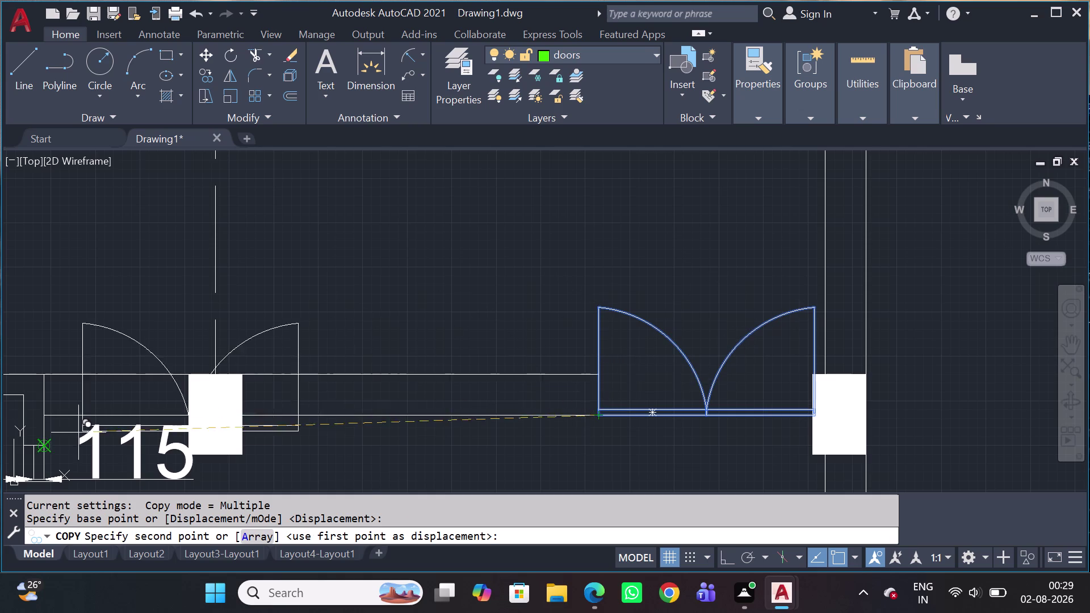
Drop a double door copy into the wall opening beside the verandah pillar, then end COPY.
scroll(down, 3)
middle_drag(19, 442, 589, 377)
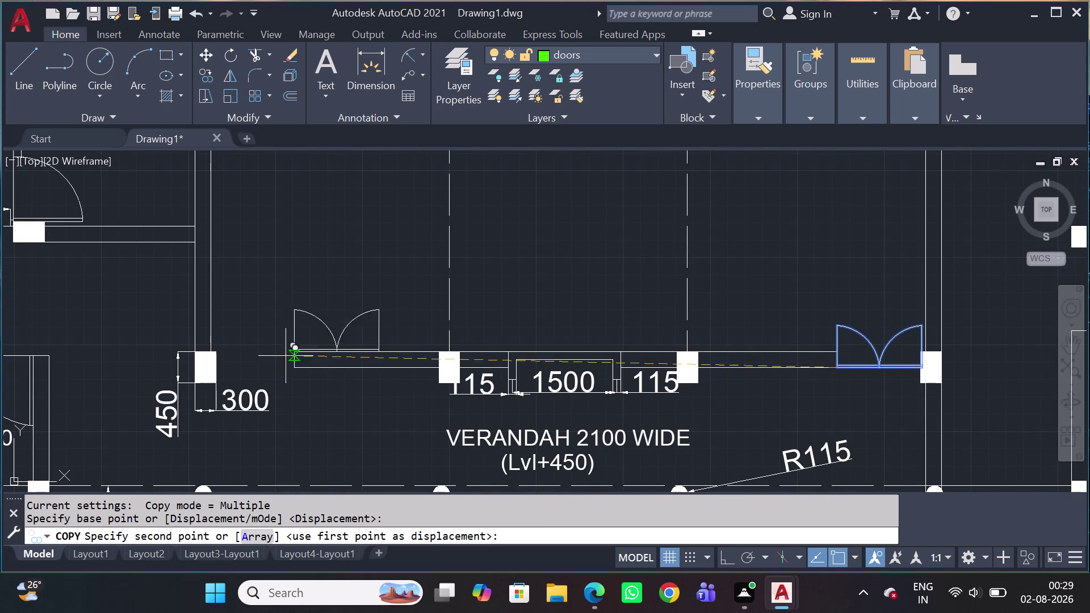
scroll(up, 3)
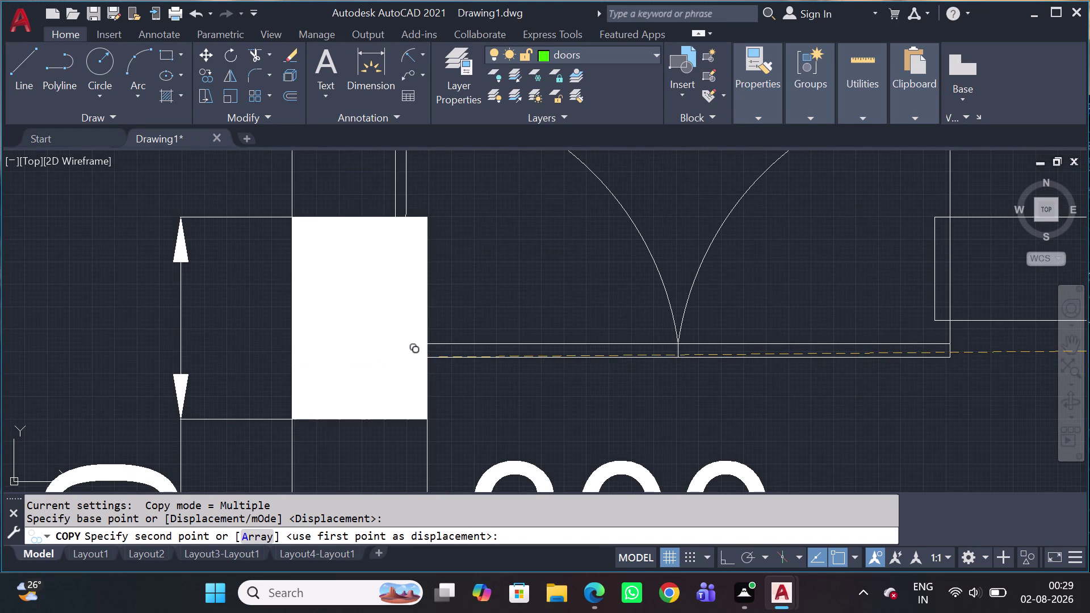
scroll(down, 3)
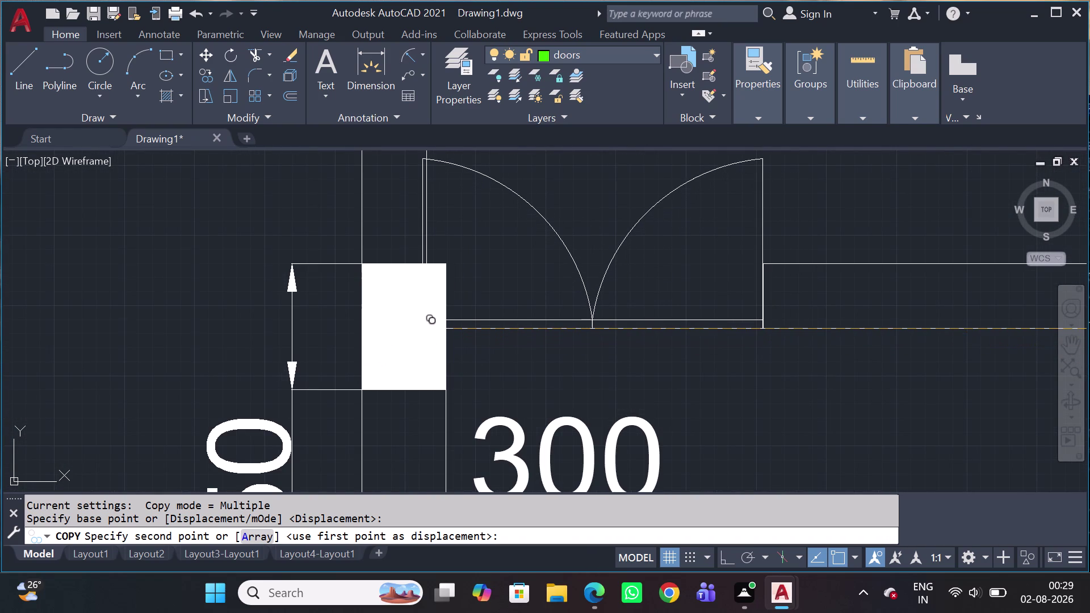
scroll(up, 3)
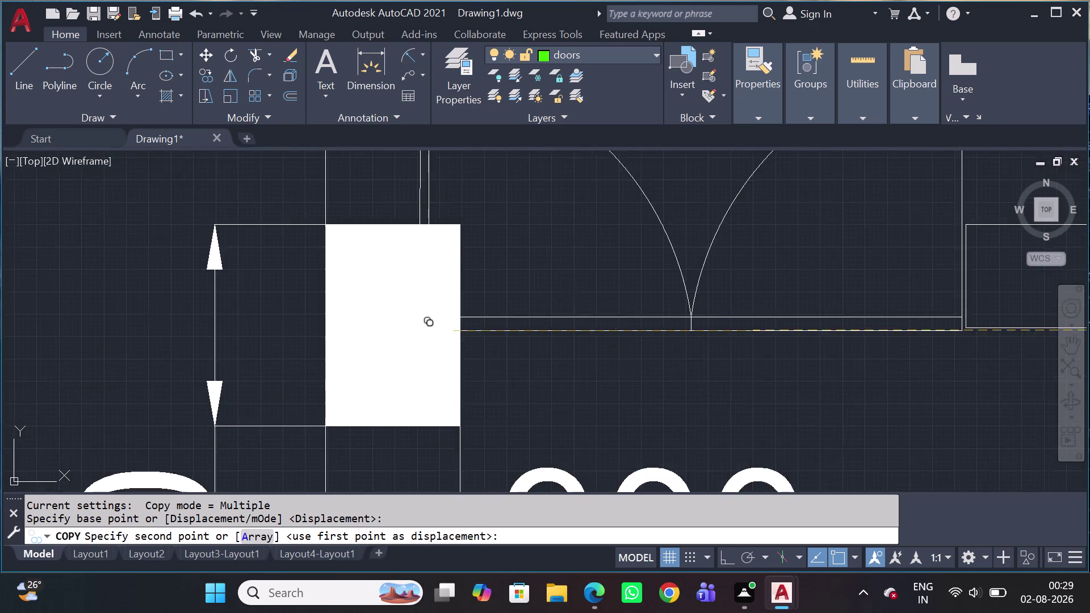
scroll(up, 3)
scroll(down, 3)
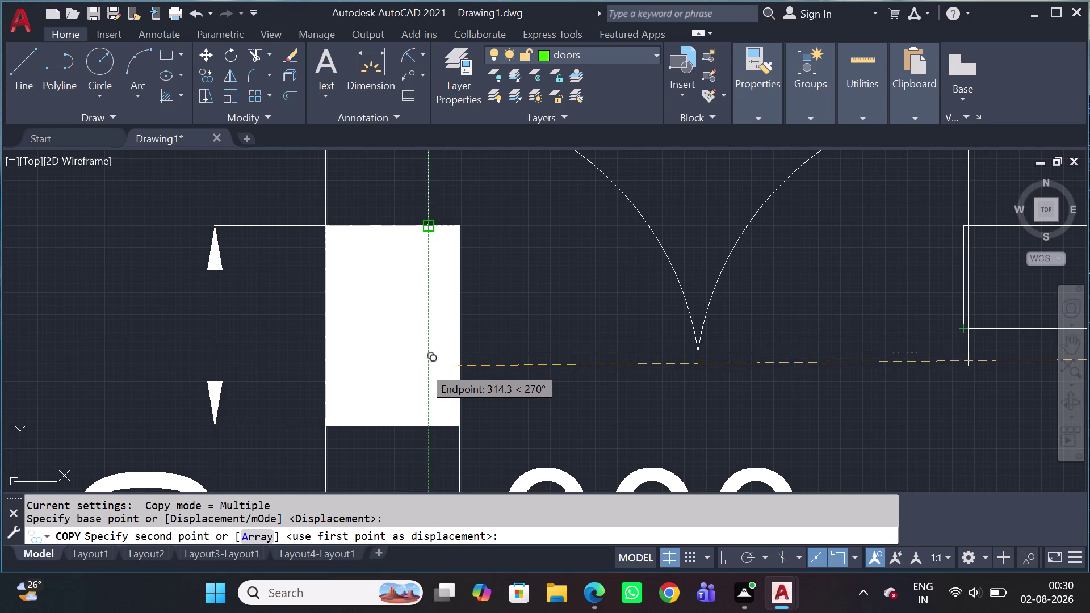
click(437, 333)
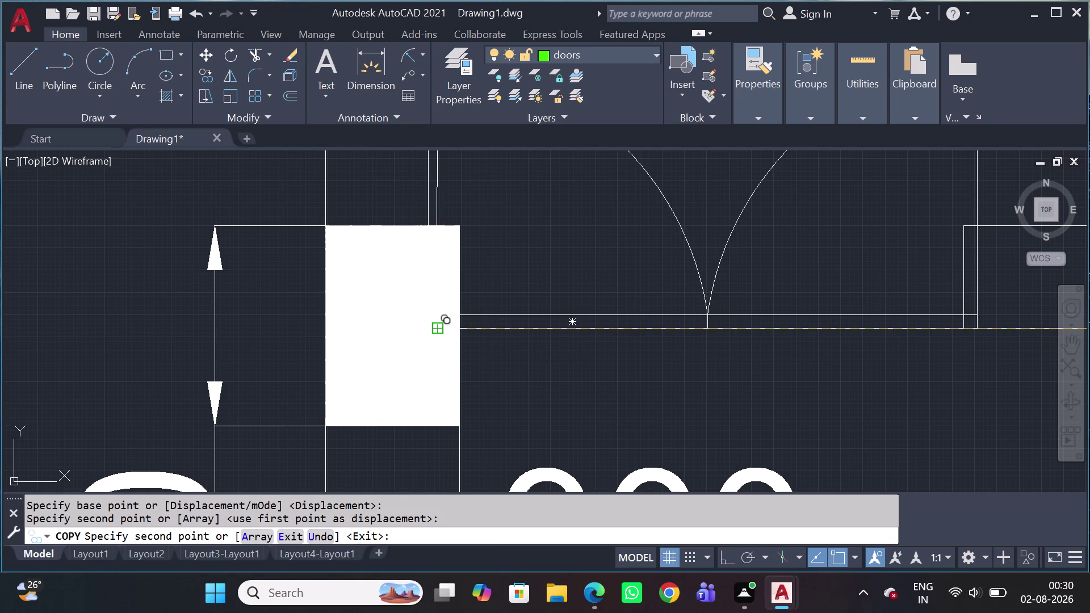
scroll(down, 3)
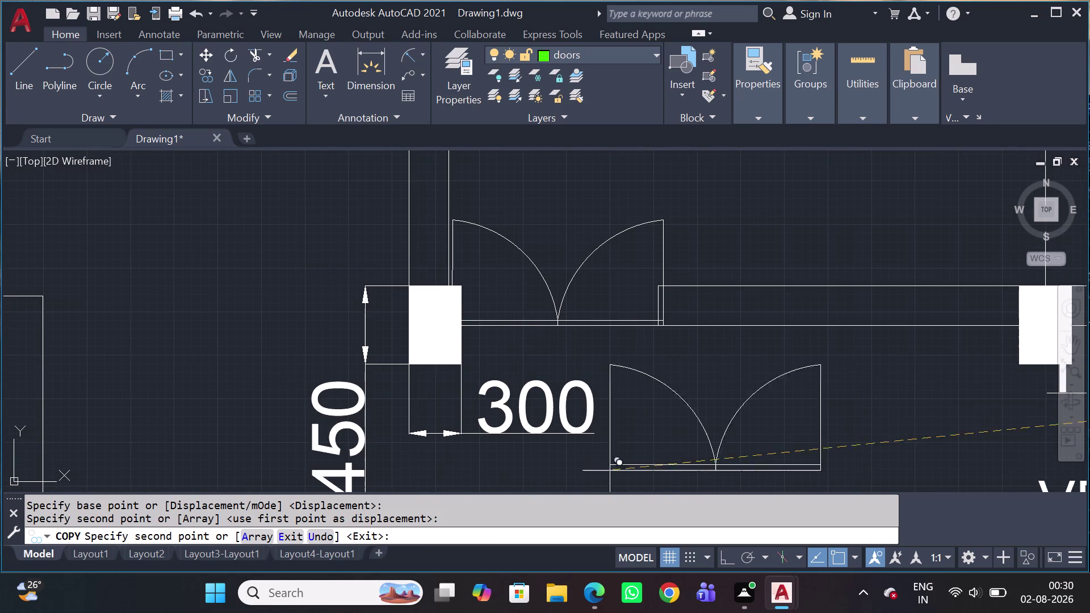
key(Escape)
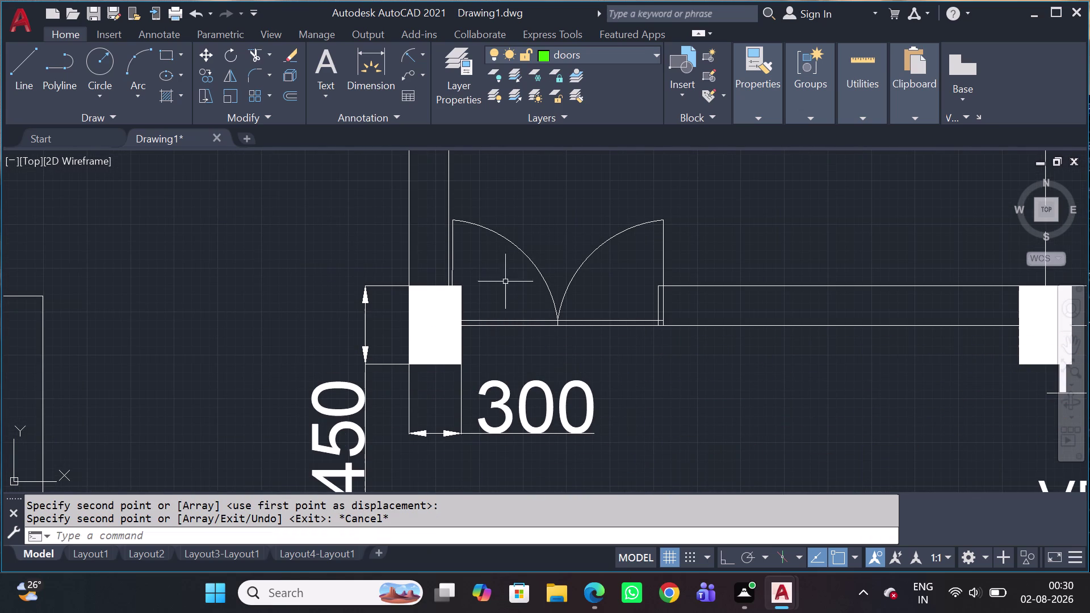
Select all lines of the copied double door with crossing windows.
click(684, 207)
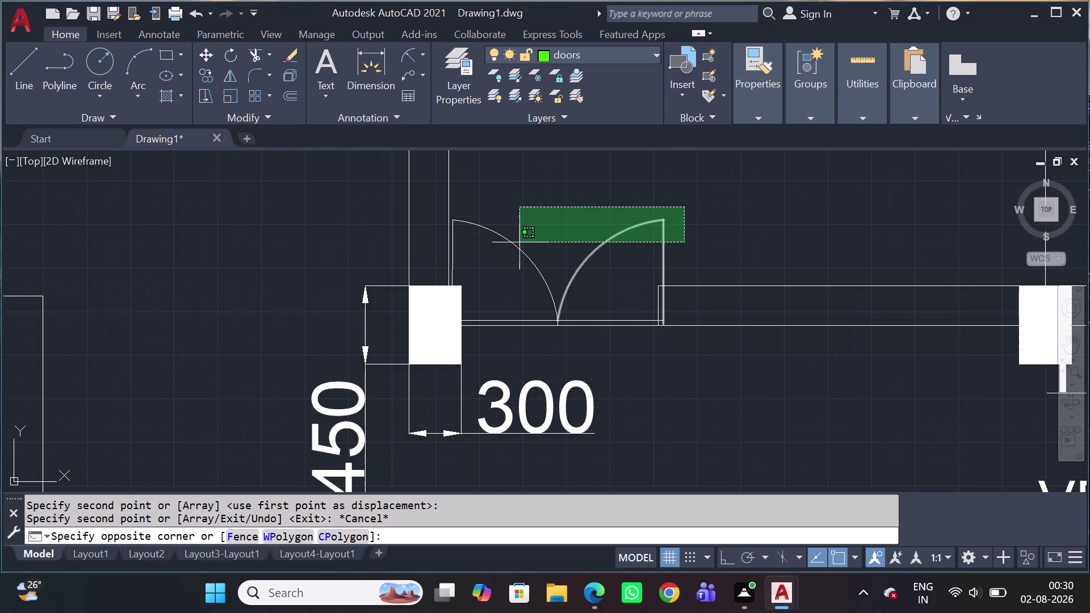
click(489, 262)
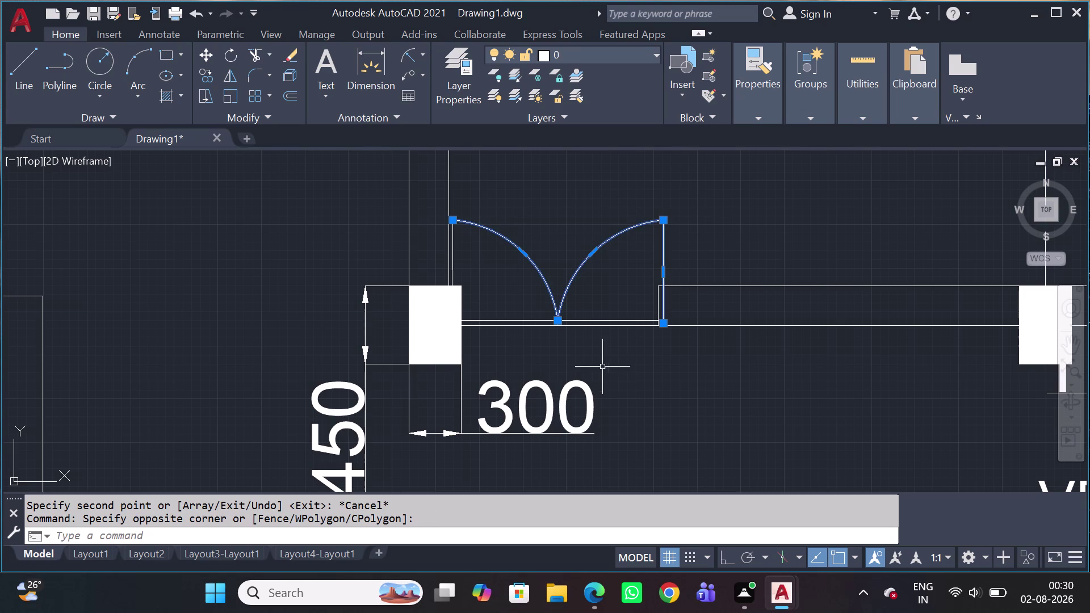
drag(594, 348, 548, 307)
scroll(up, 3)
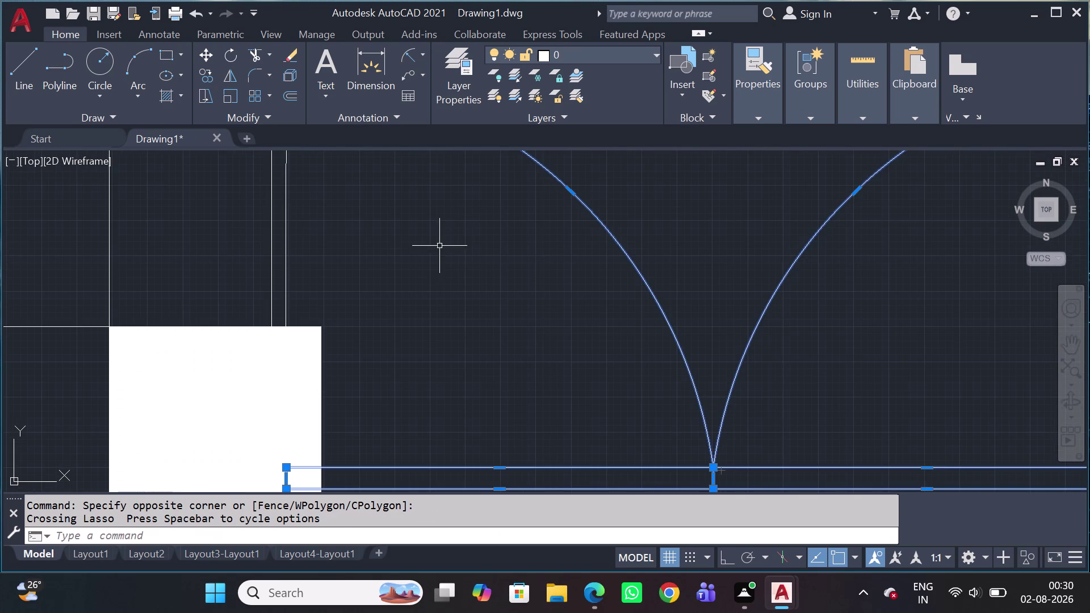
drag(425, 260, 398, 254)
click(299, 253)
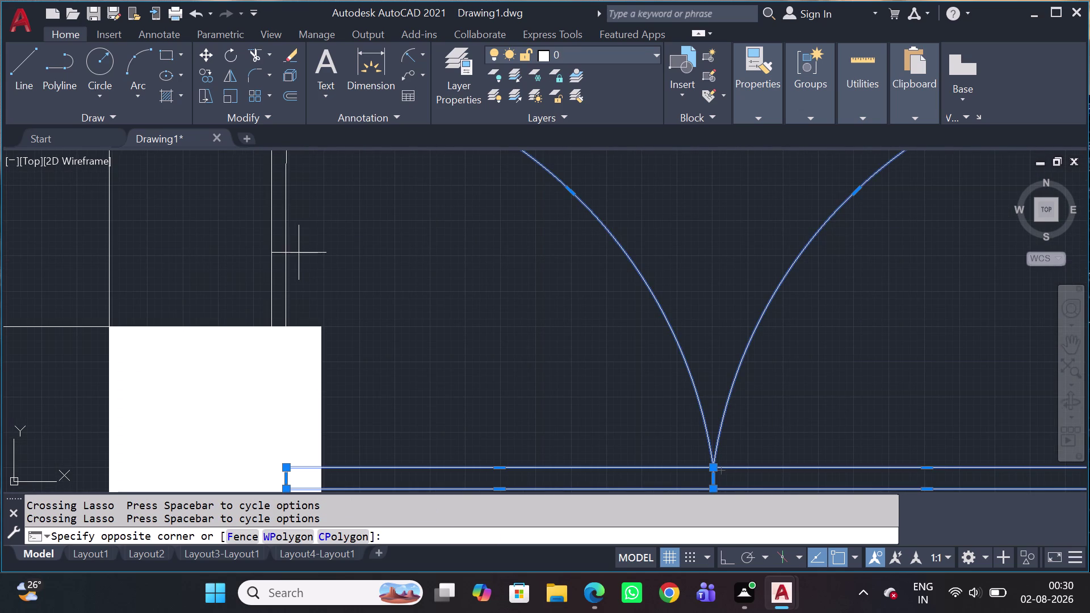
click(278, 268)
scroll(down, 3)
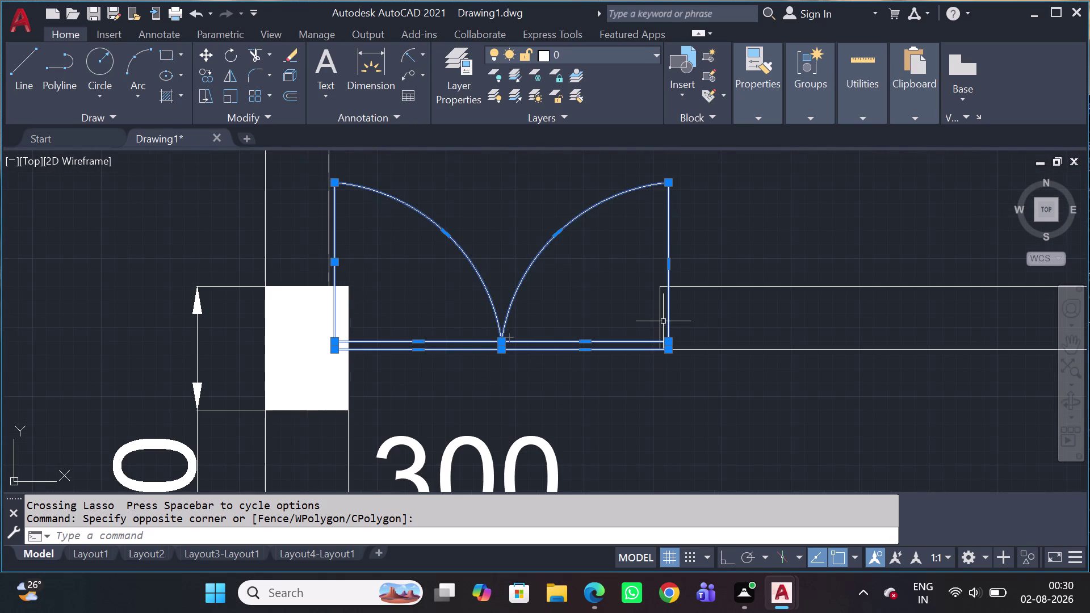
Move the door by its corner so it sits flush against the wall line.
key(m)
key(space)
scroll(up, 3)
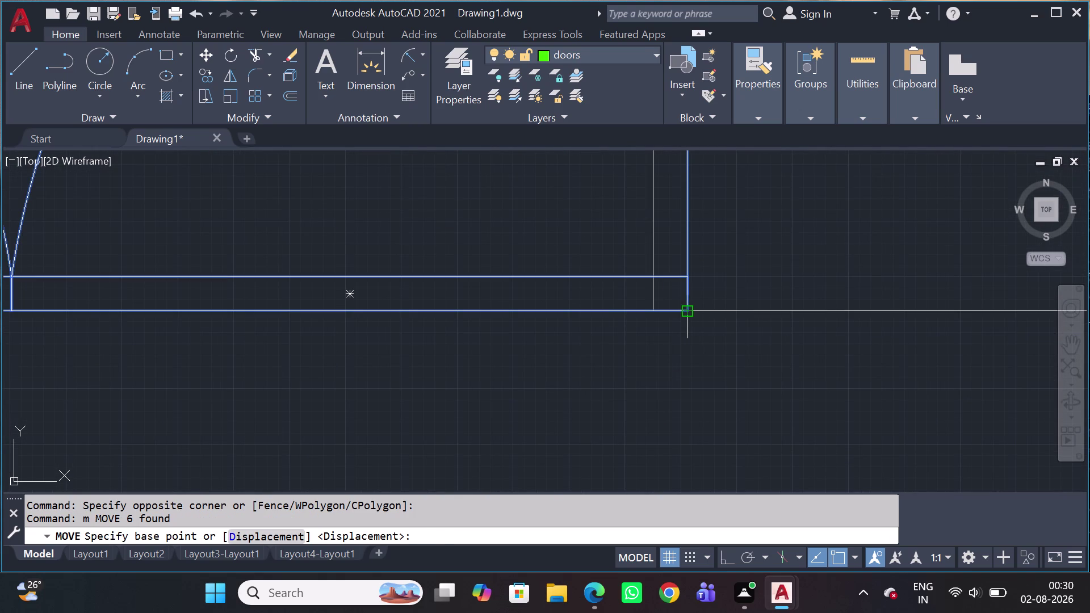
click(687, 307)
click(657, 311)
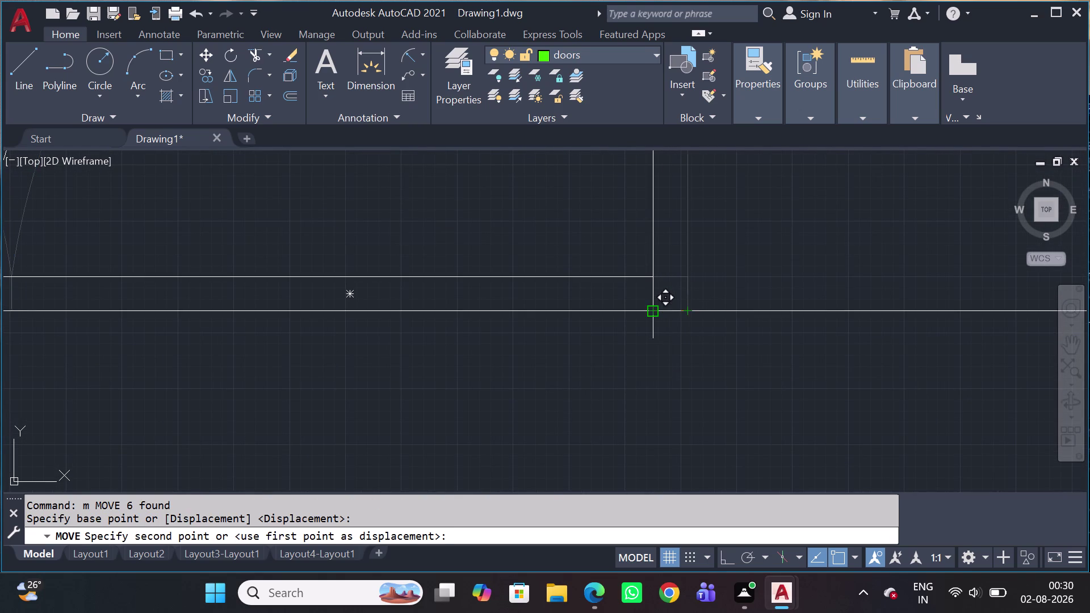
scroll(down, 3)
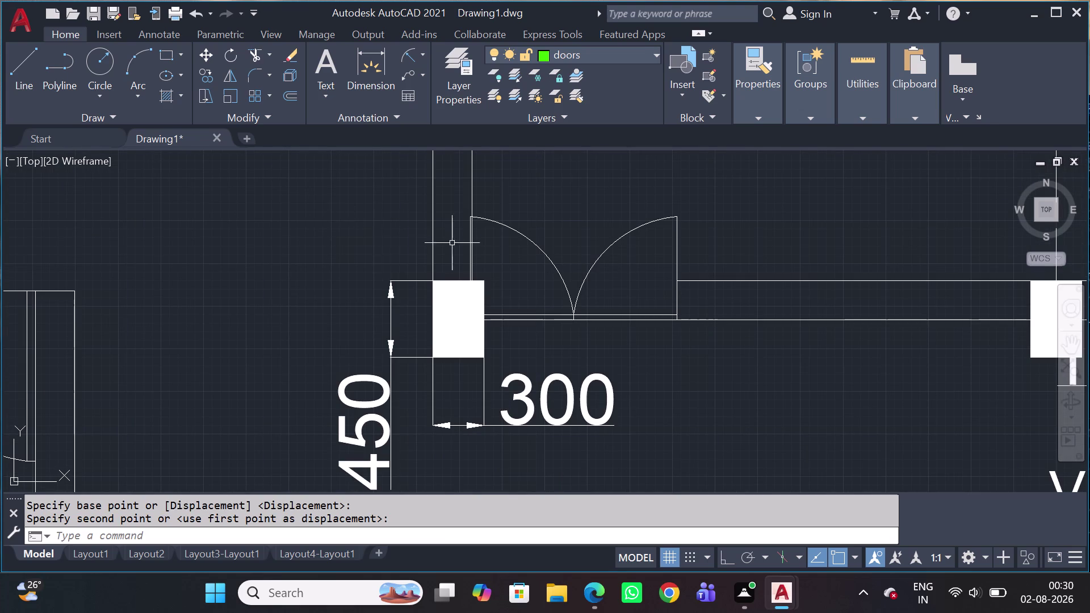
scroll(up, 3)
scroll(up, 3)
middle_click(464, 254)
scroll(down, 3)
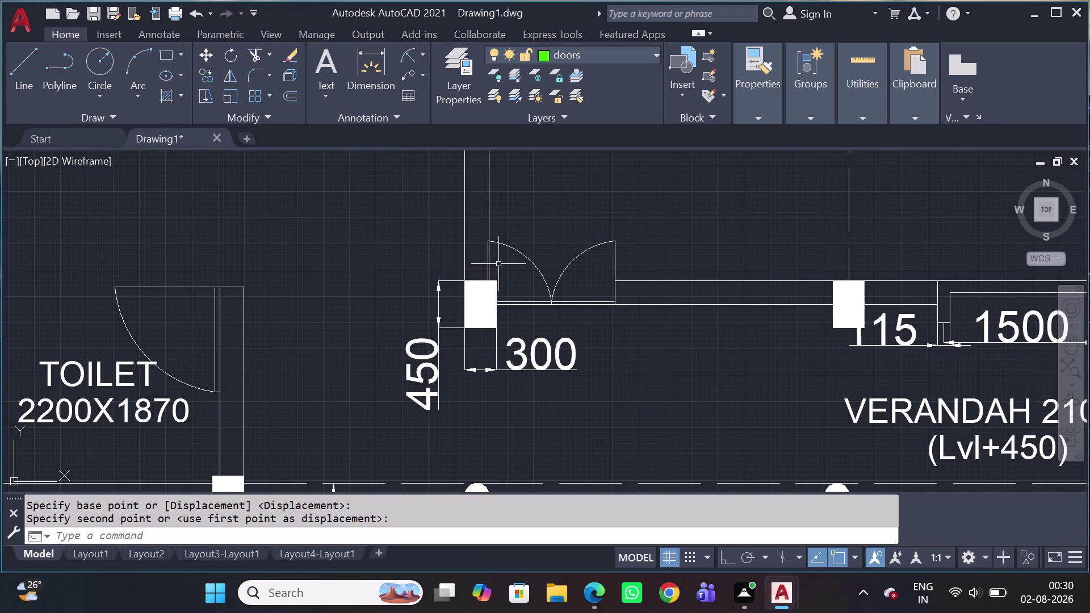
scroll(up, 3)
key(t)
key(r)
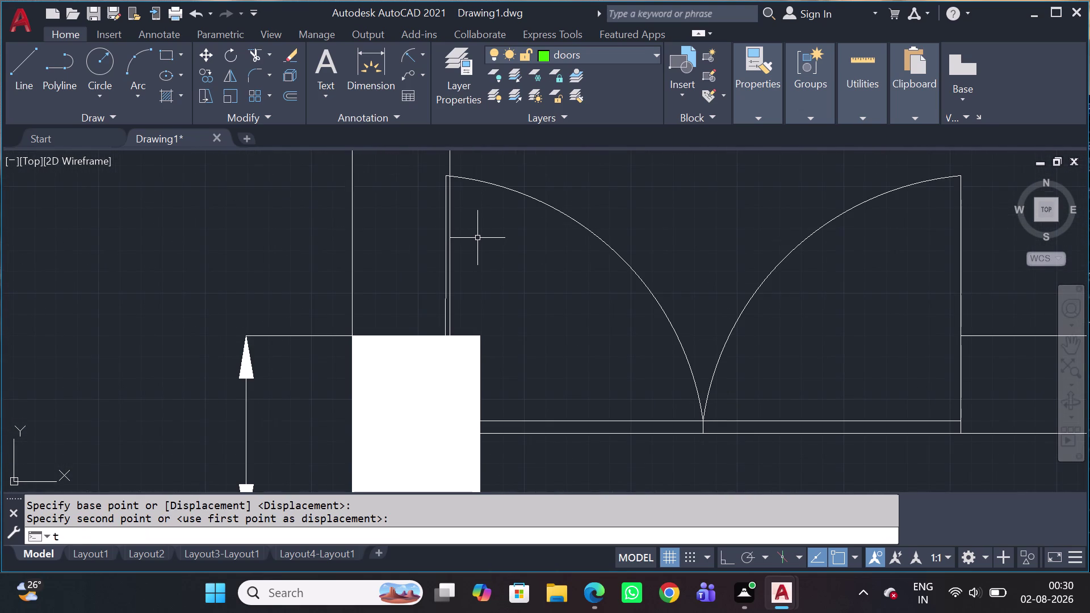
key(space)
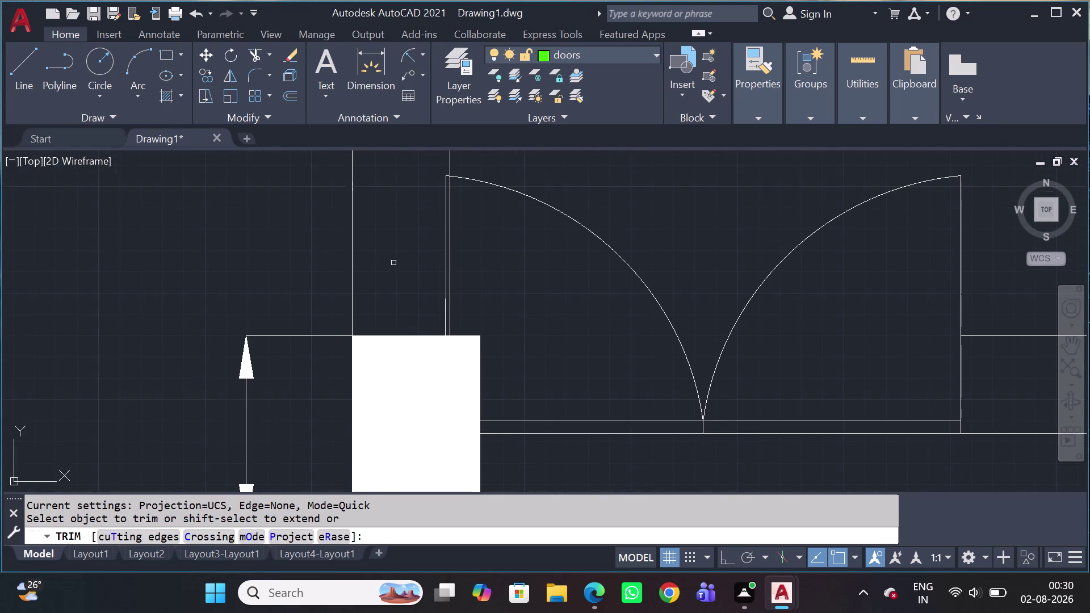
Trim away the stray wall line above the copied door, then view the whole plan.
scroll(up, 3)
click(496, 318)
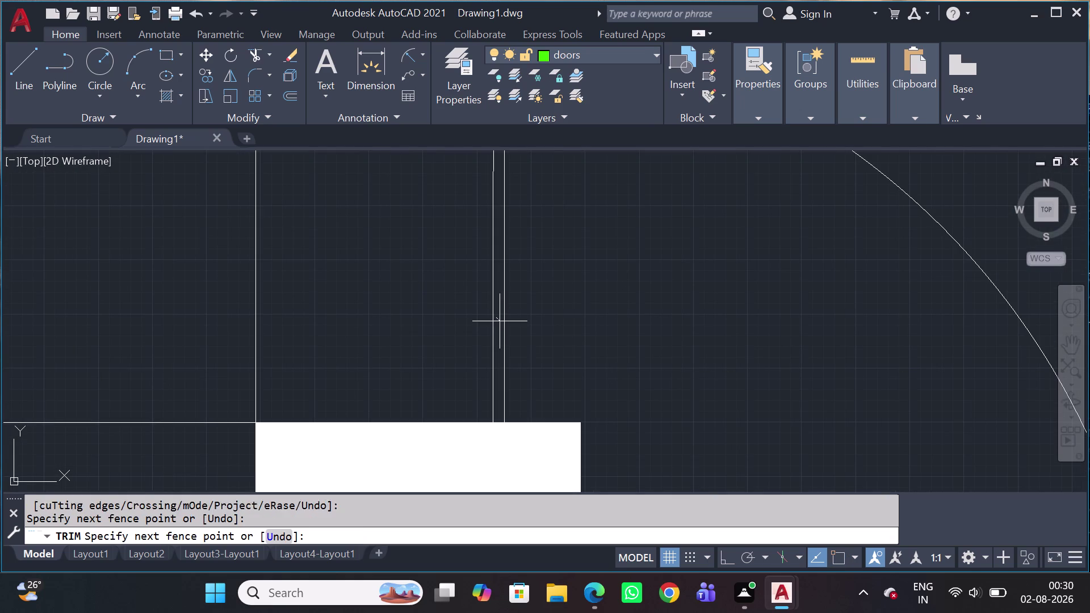
click(484, 325)
scroll(down, 3)
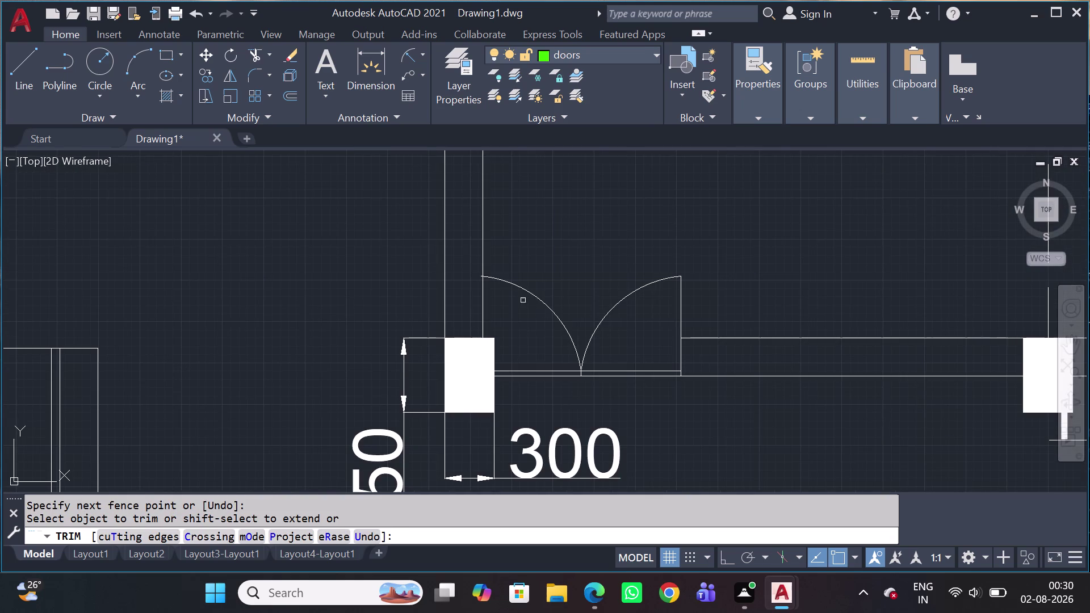
scroll(up, 3)
scroll(up, 3)
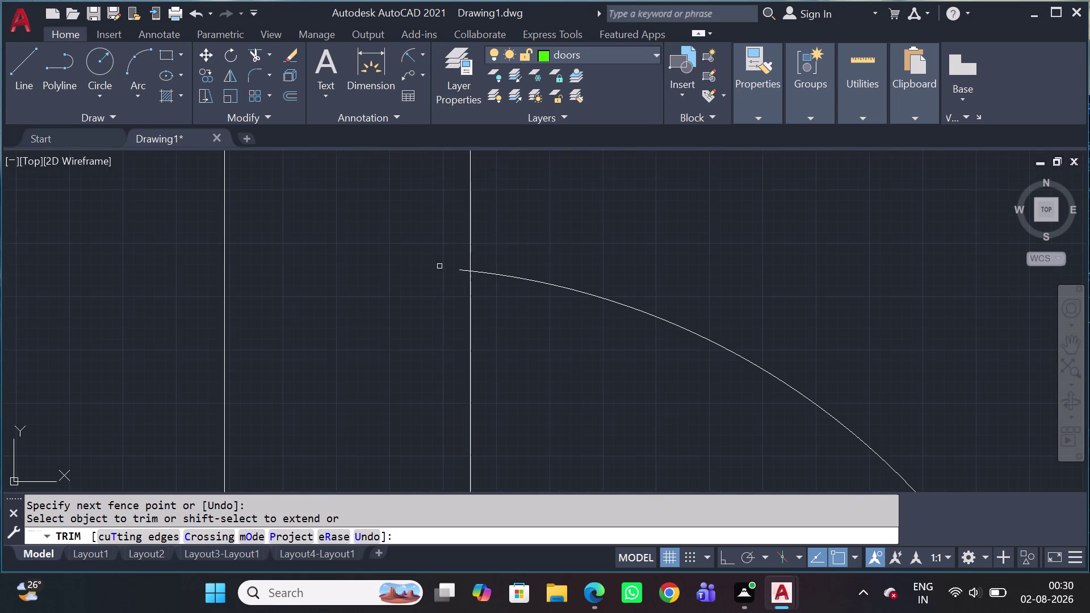
click(461, 272)
key(Escape)
scroll(down, 3)
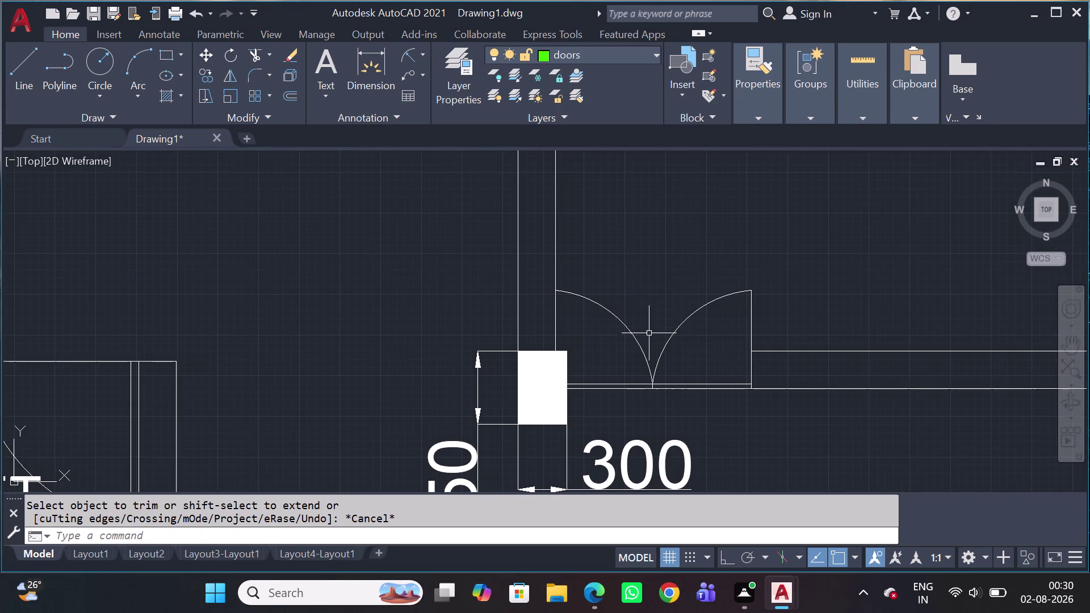
scroll(down, 3)
scroll(down, 3)
middle_drag(705, 325, 286, 378)
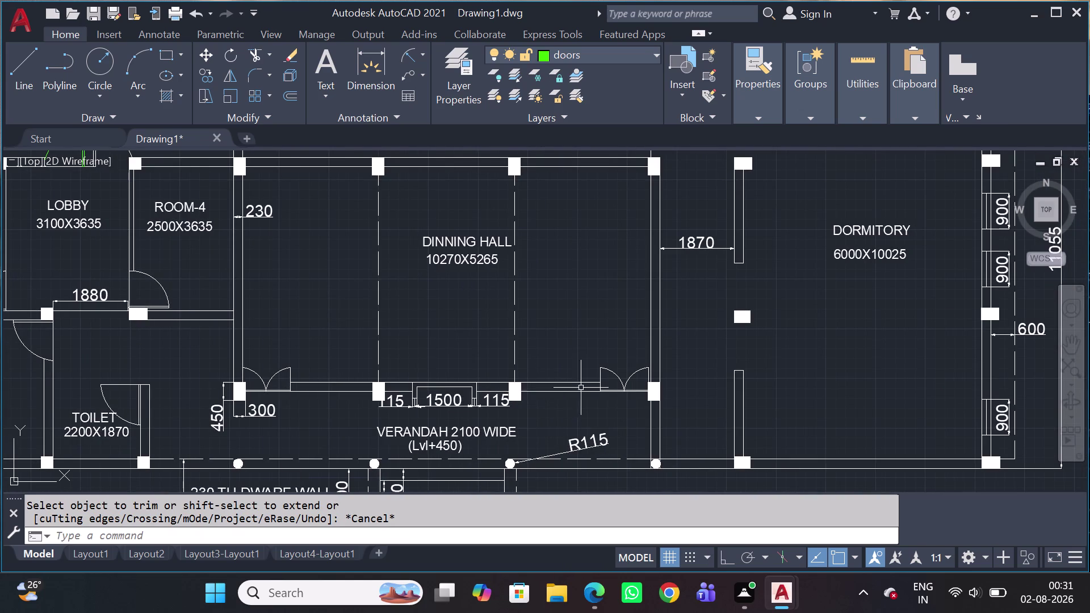
Select the double door by the dormitory wall and start copying it with CO.
scroll(down, 3)
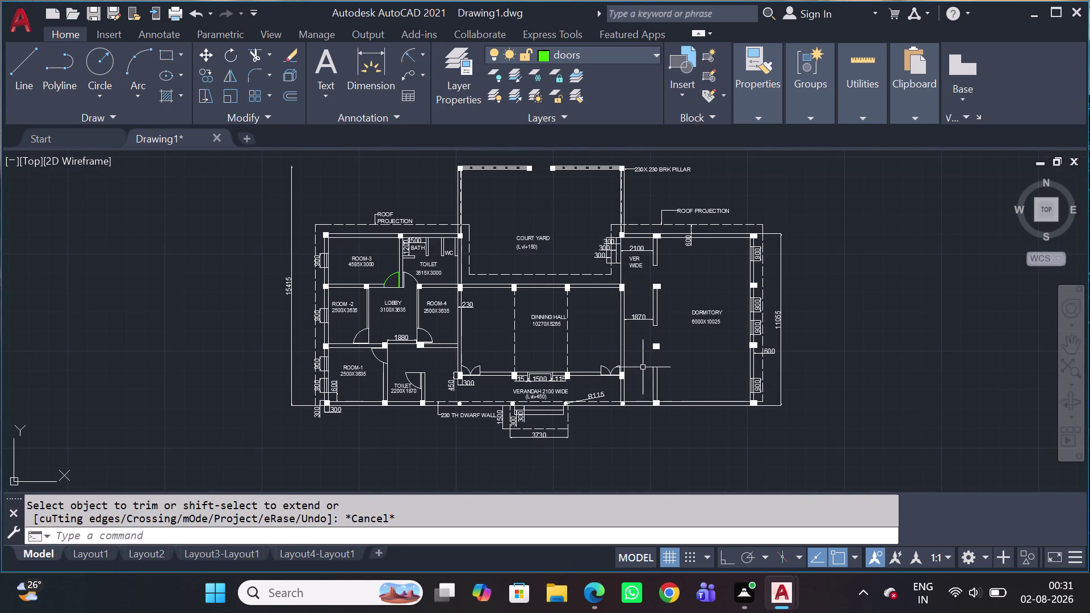
scroll(up, 3)
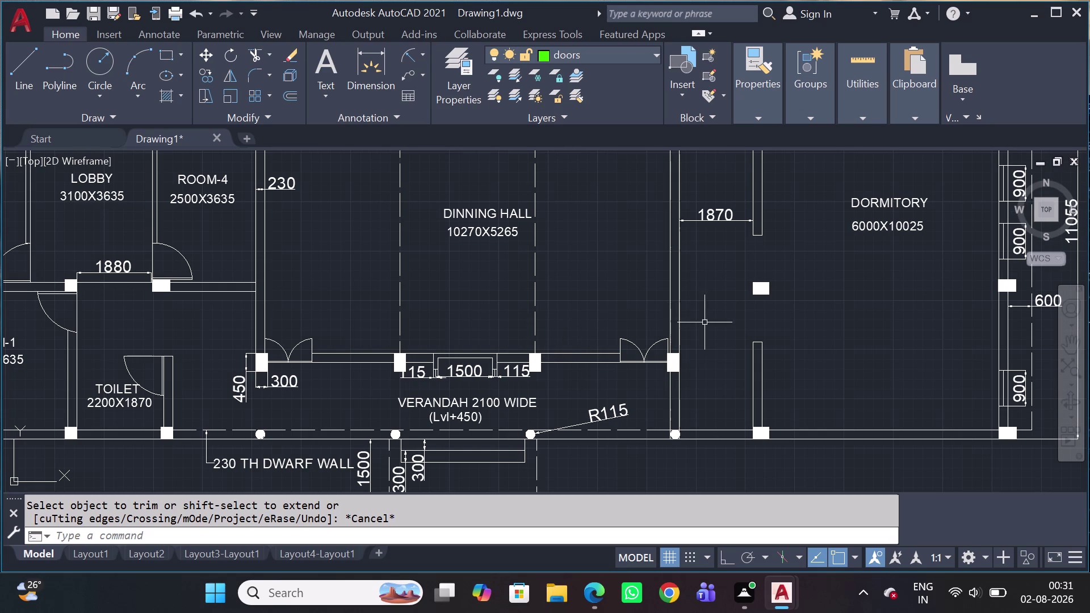
click(611, 323)
click(672, 396)
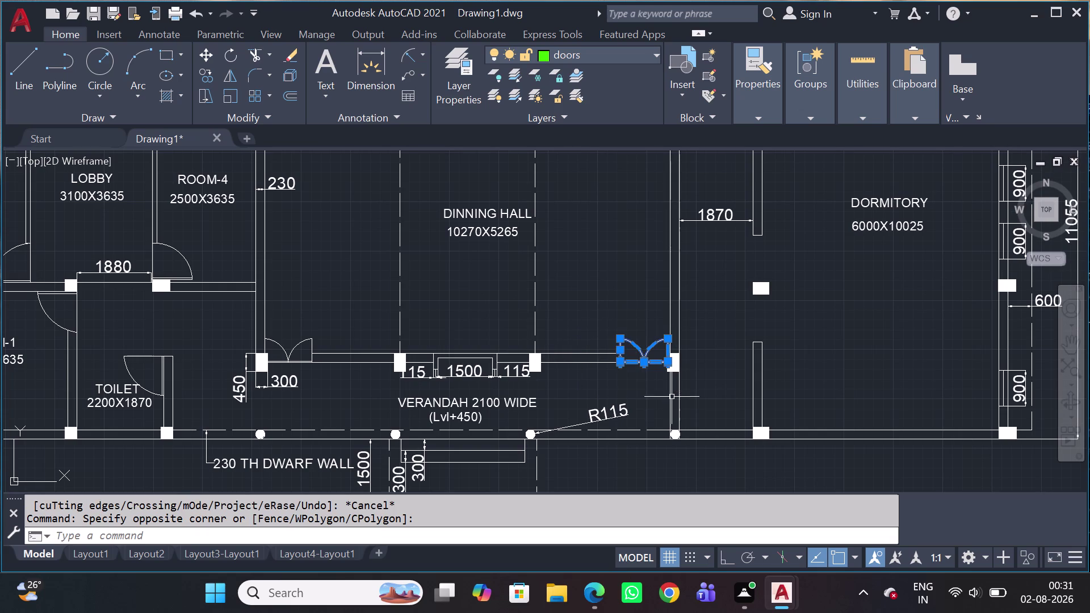
scroll(up, 3)
key(c)
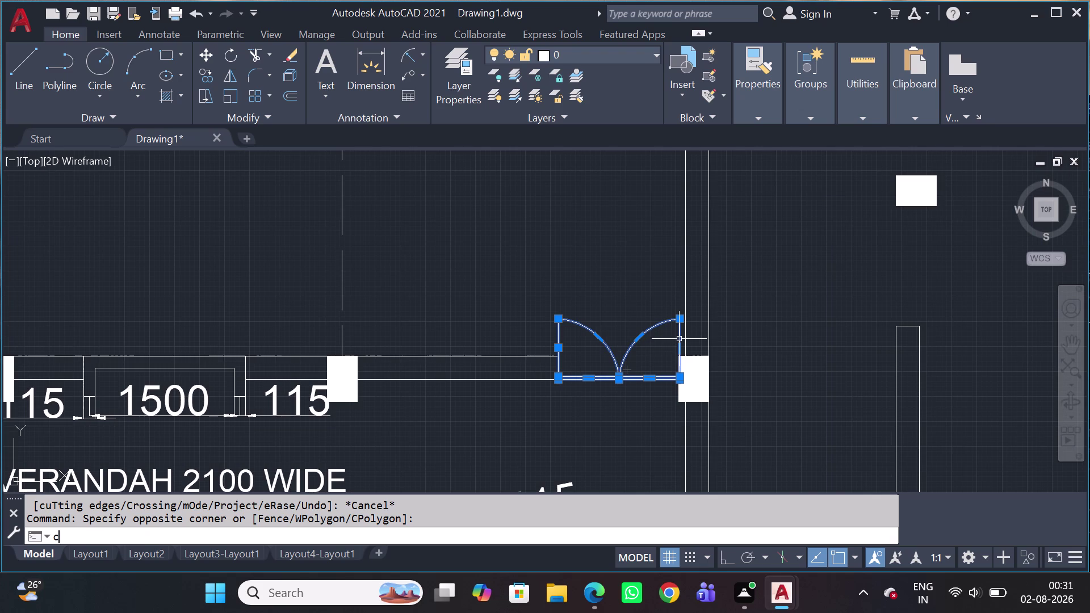
key(o)
key(space)
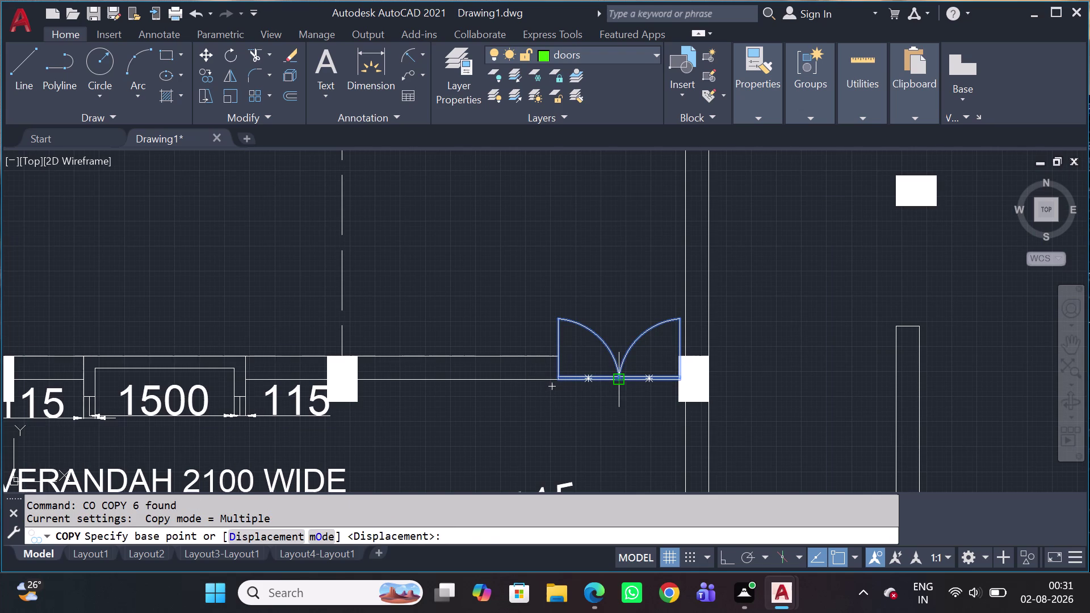
From its bottom midpoint, place two door copies, one beside the VER WIDE opening.
click(621, 382)
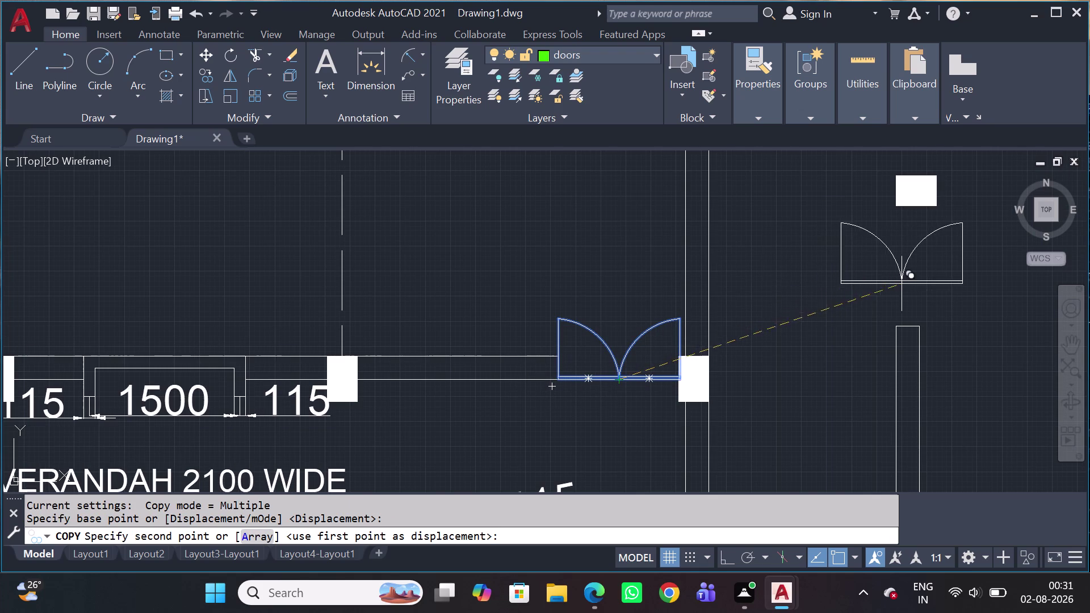
click(908, 288)
middle_drag(896, 255, 919, 469)
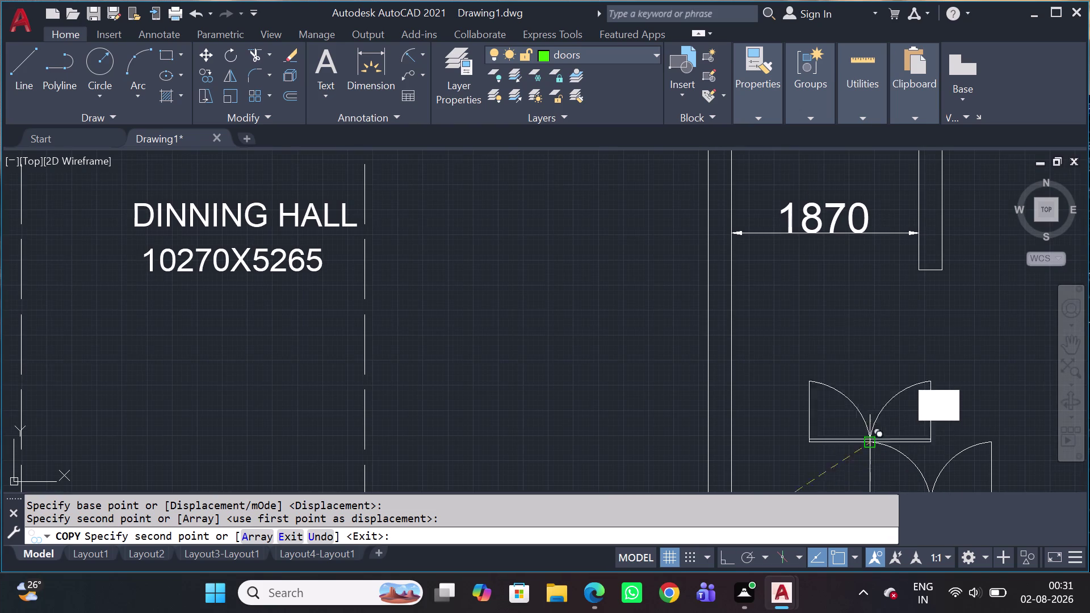
click(938, 338)
scroll(down, 3)
middle_drag(930, 281, 937, 297)
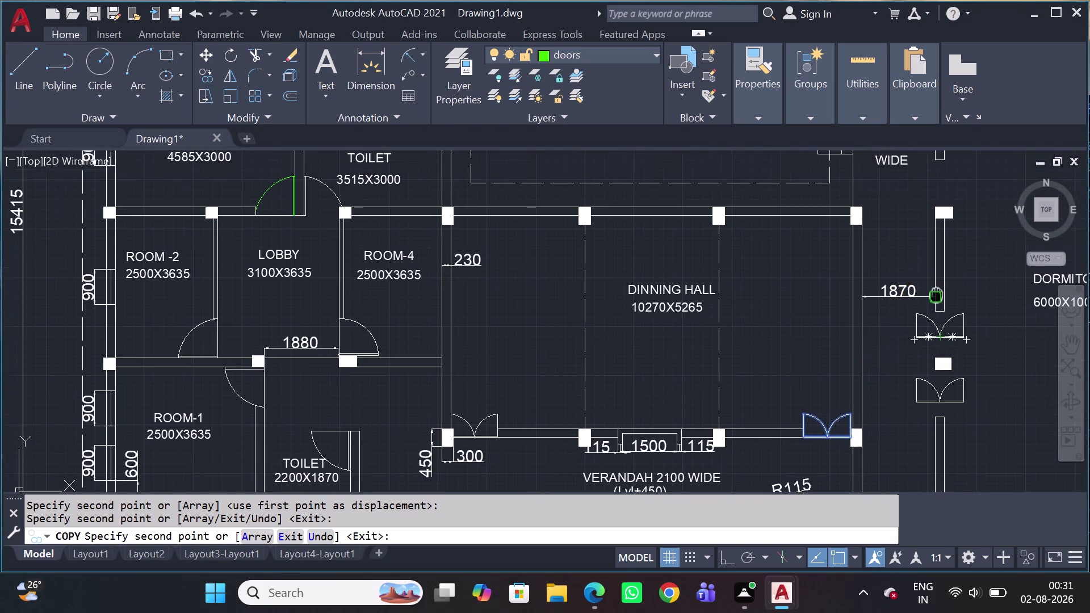
middle_drag(938, 297, 836, 434)
click(849, 331)
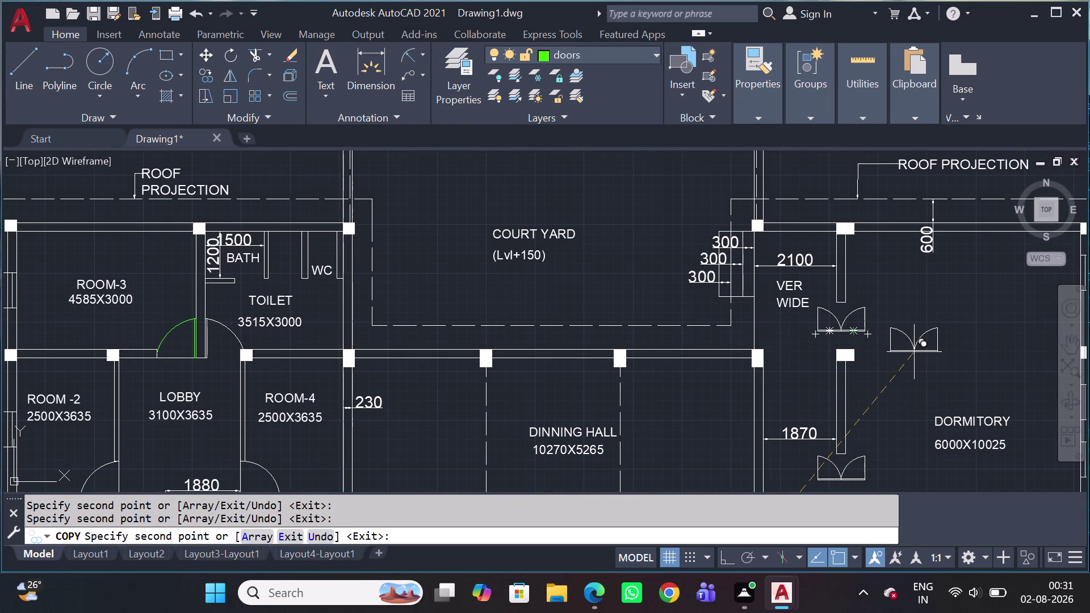
key(Escape)
scroll(up, 3)
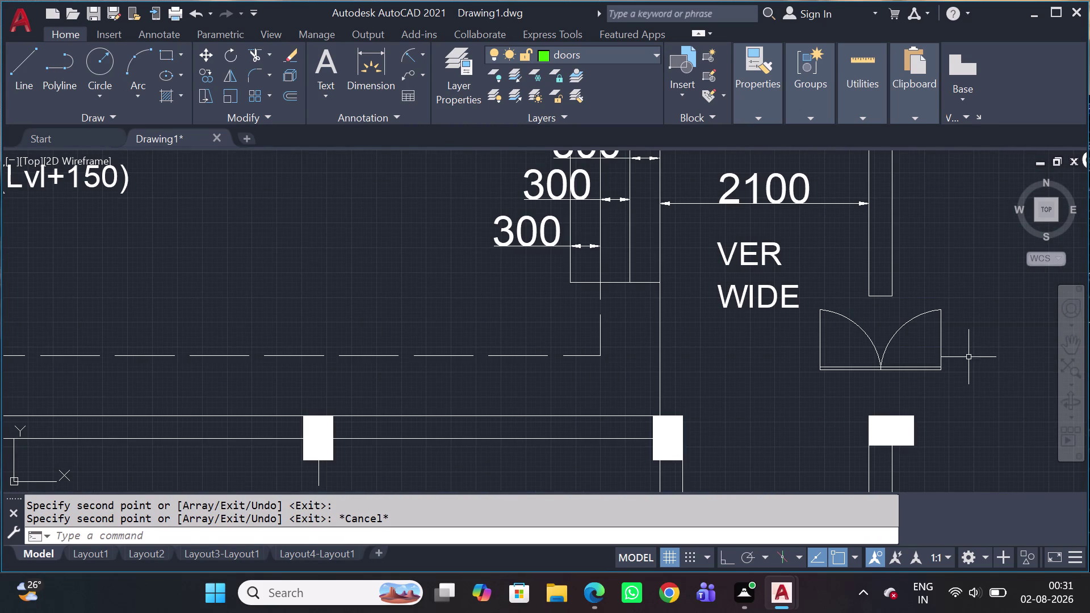
Rotate the copied door 270° about its centre so it stands upright.
click(969, 358)
click(800, 369)
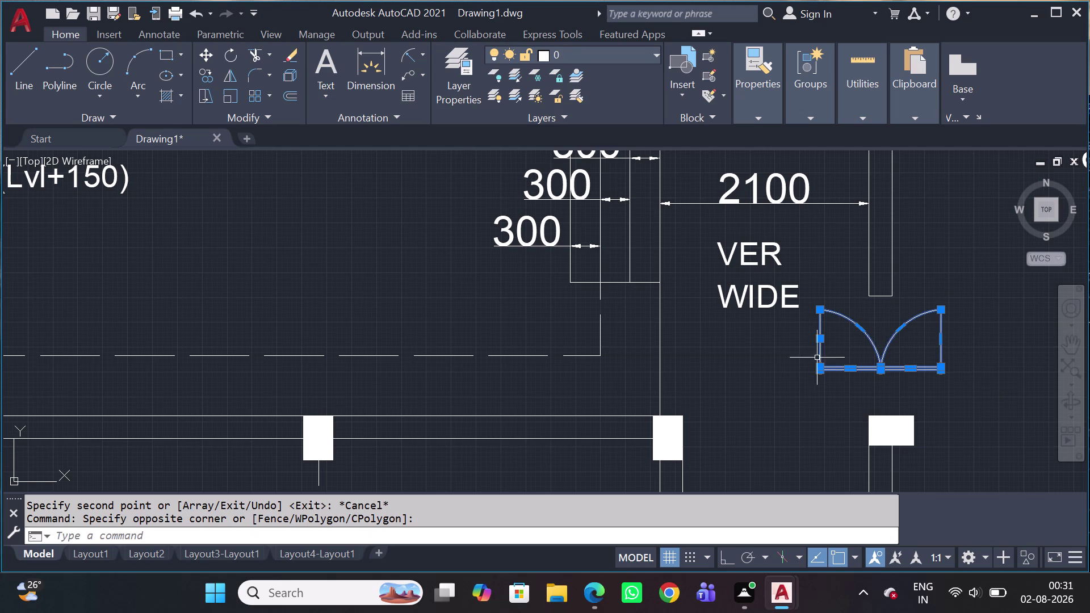
key(r)
text(o)
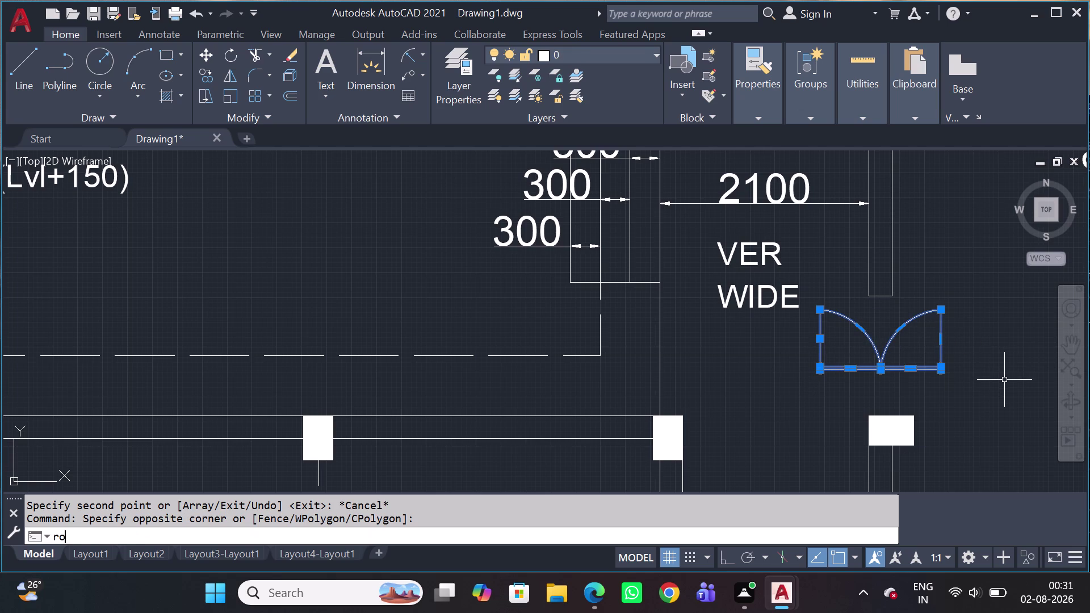
key(space)
click(880, 369)
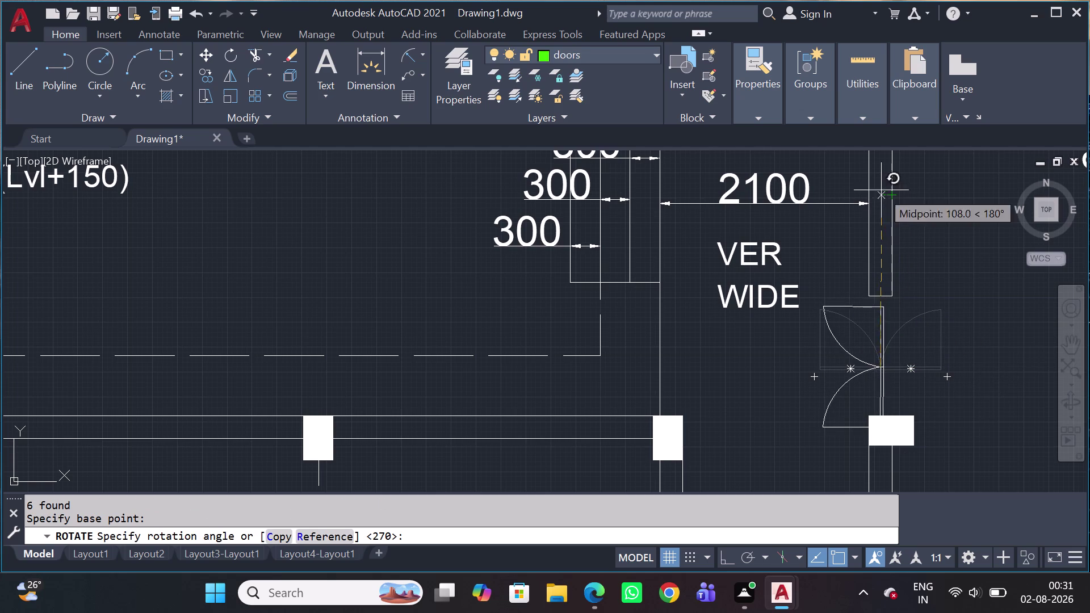
click(881, 169)
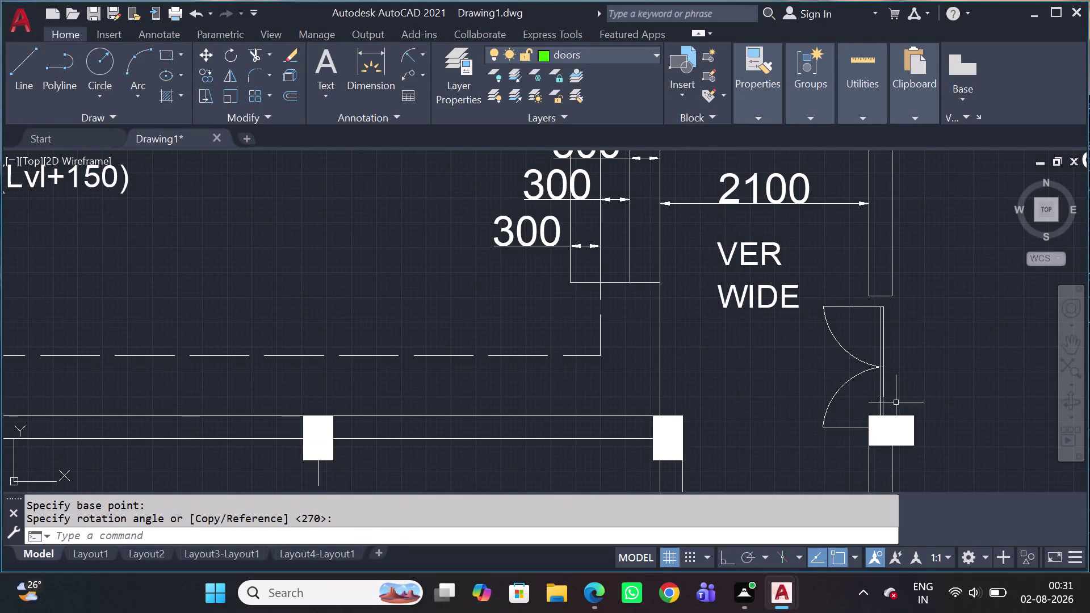
Move the rotated door so its corner meets the column corner.
click(894, 395)
click(861, 343)
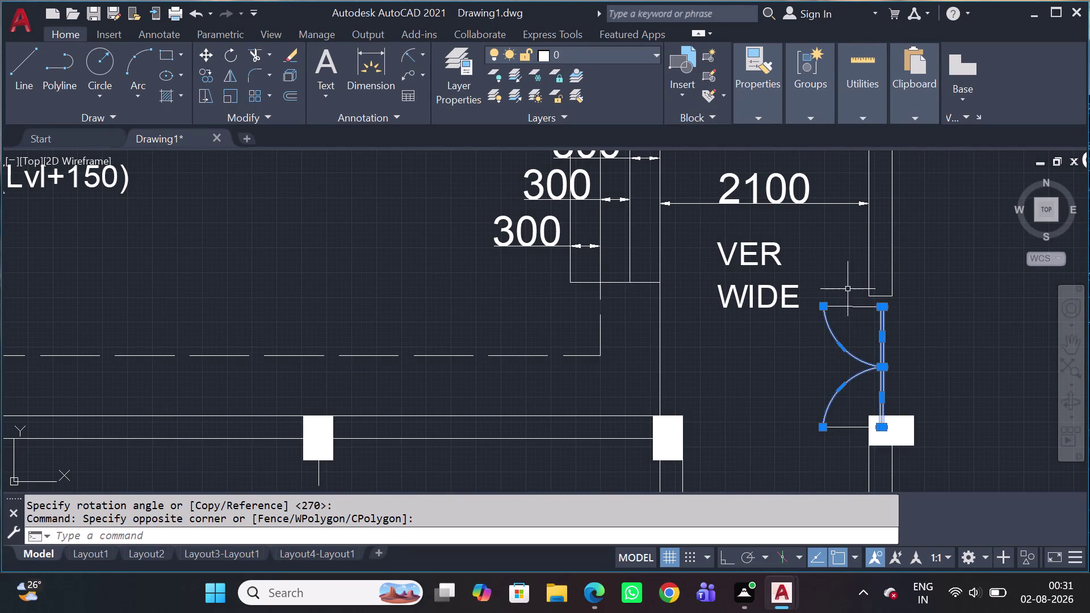
click(847, 289)
click(814, 468)
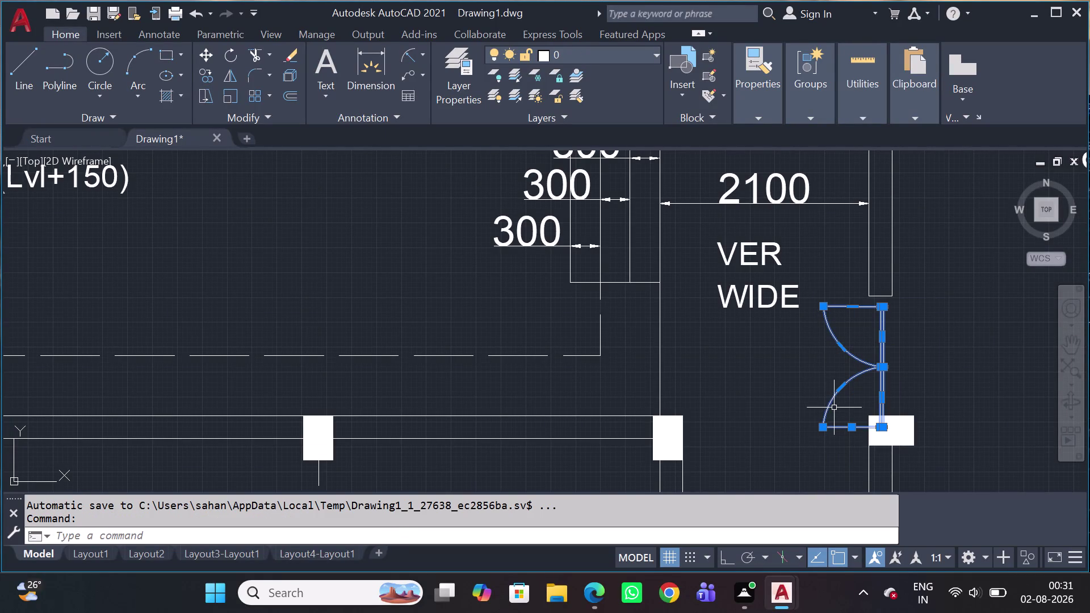
key(m)
key(space)
scroll(up, 3)
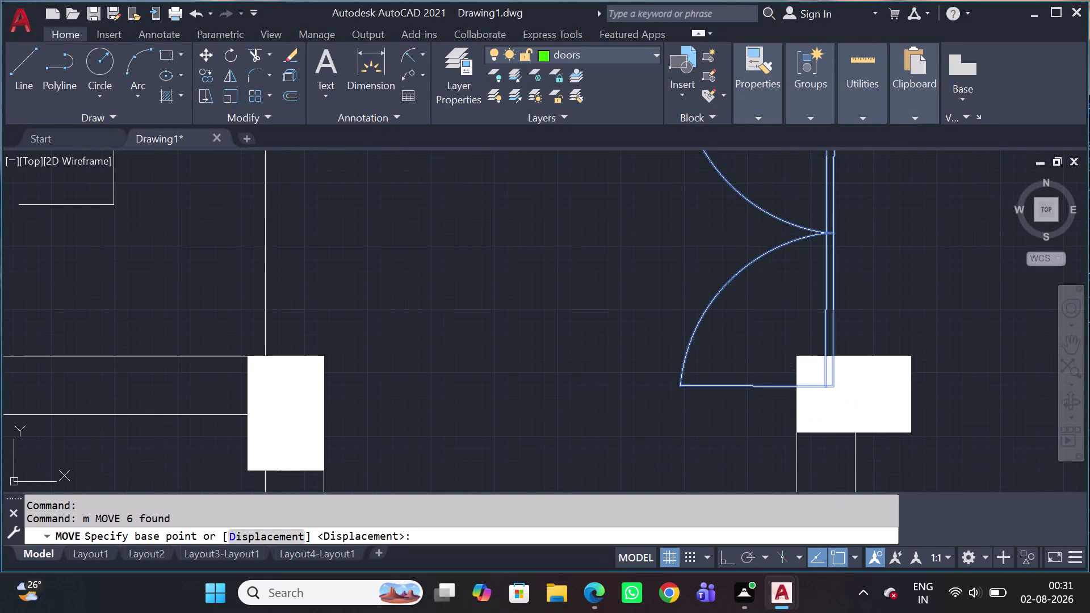
scroll(up, 3)
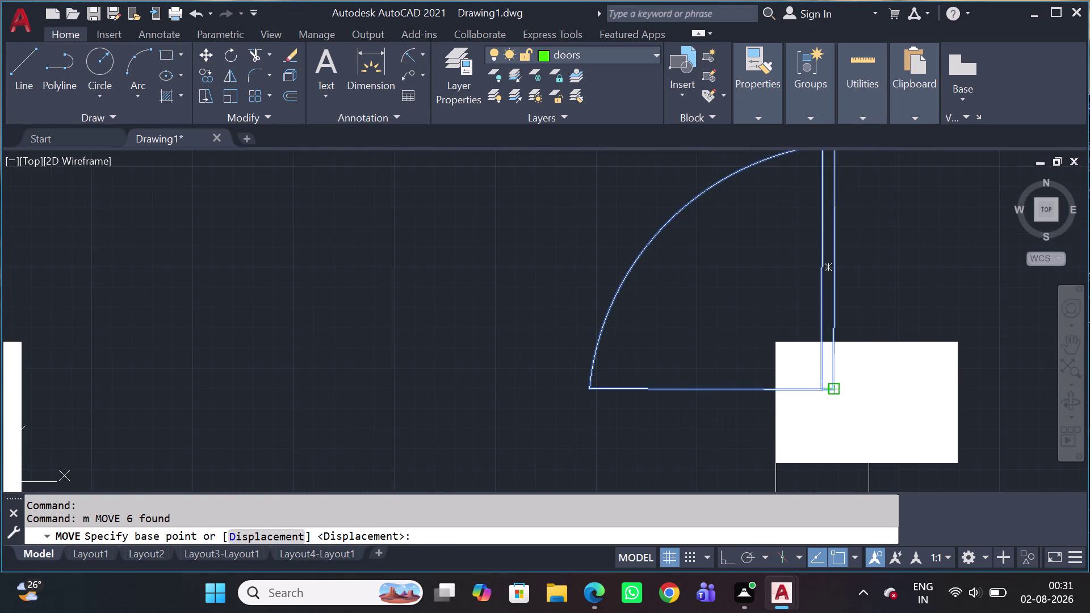
click(834, 385)
click(955, 347)
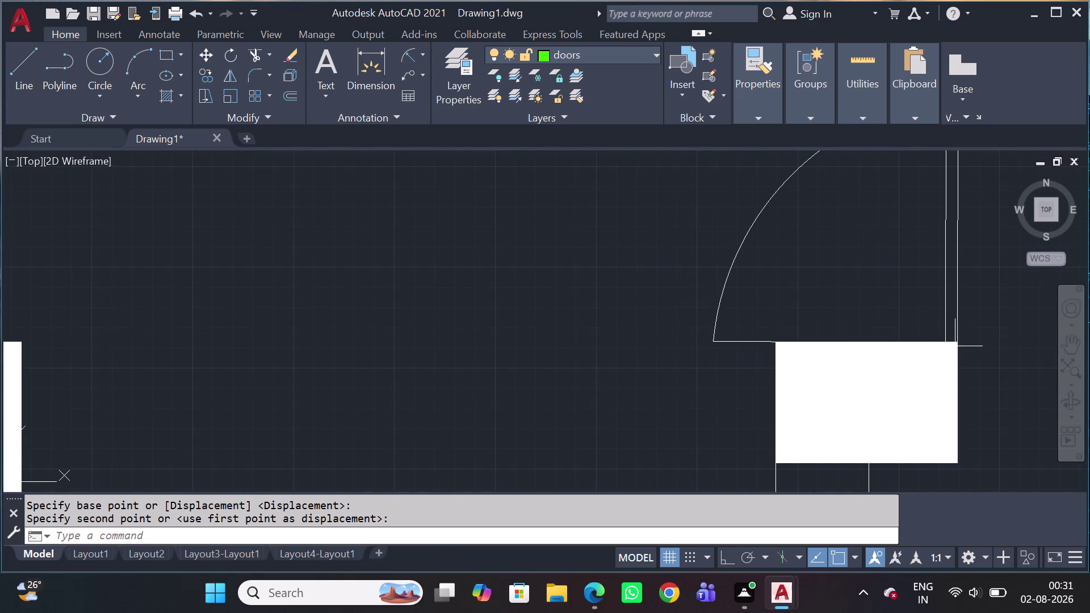
scroll(down, 3)
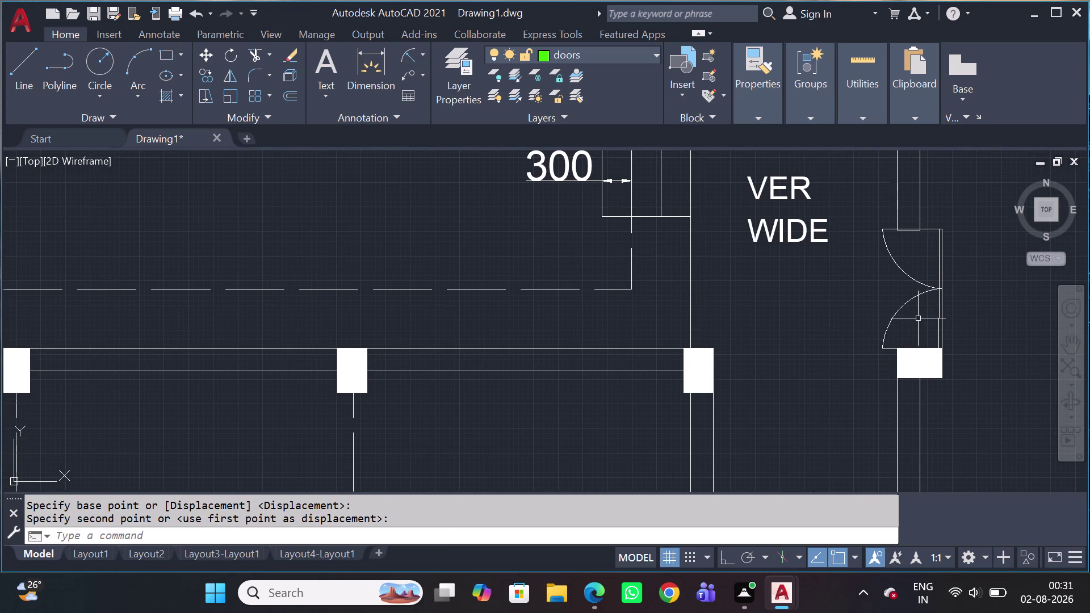
middle_drag(930, 319, 784, 410)
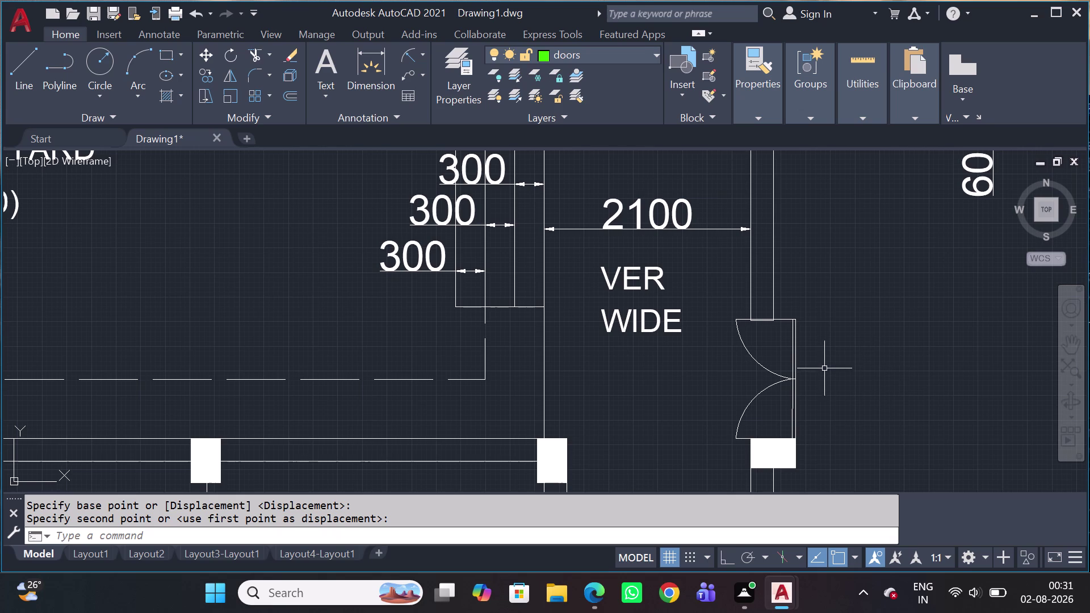
Move the door again so its top corner aligns with the wall end.
click(799, 313)
click(787, 414)
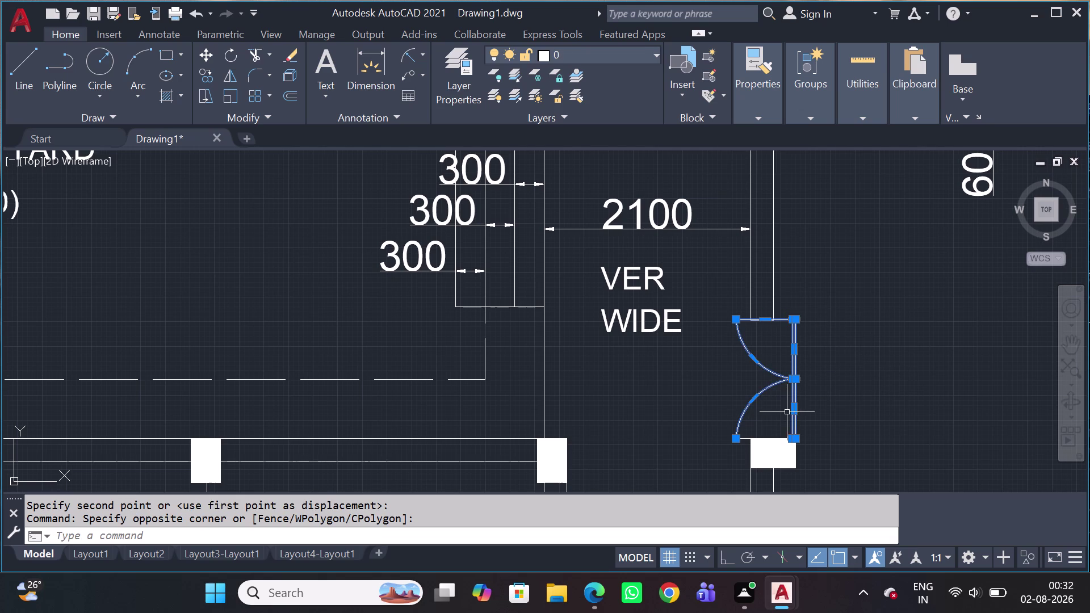
click(744, 439)
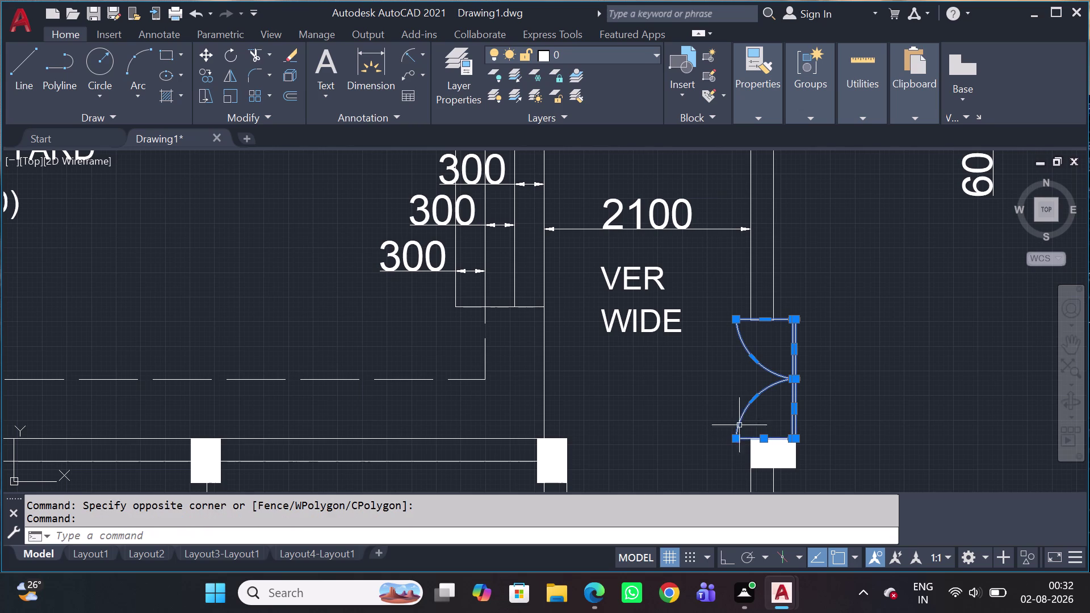
key(m)
key(space)
scroll(up, 3)
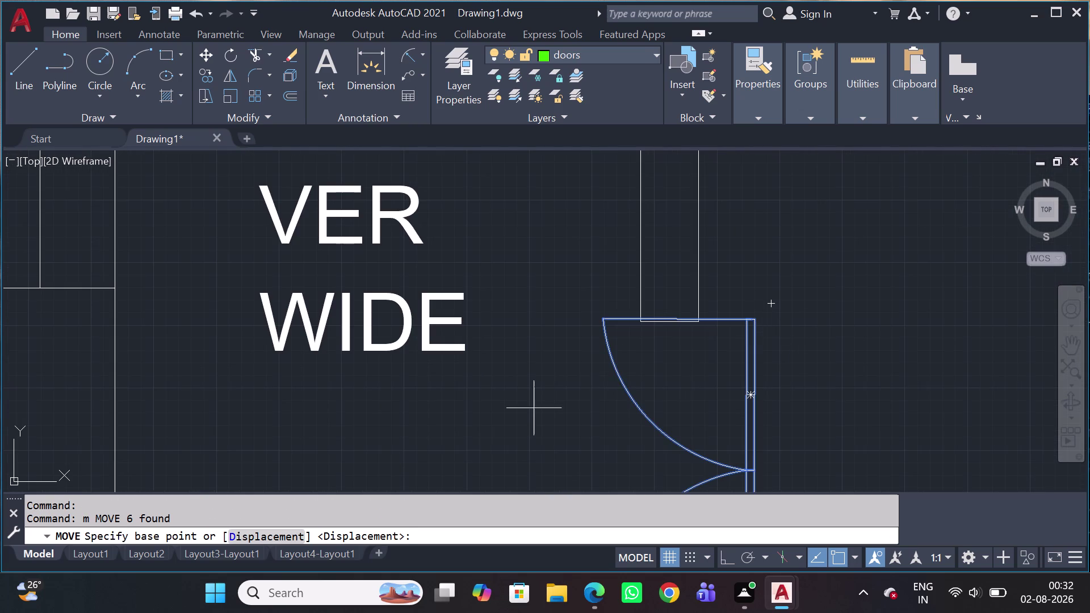
scroll(up, 3)
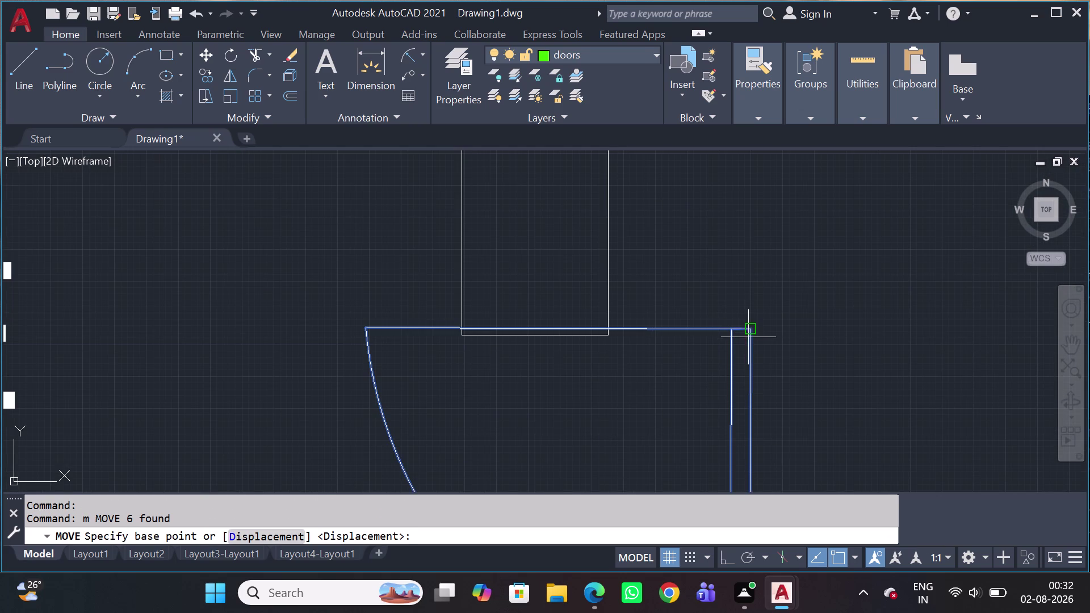
click(753, 331)
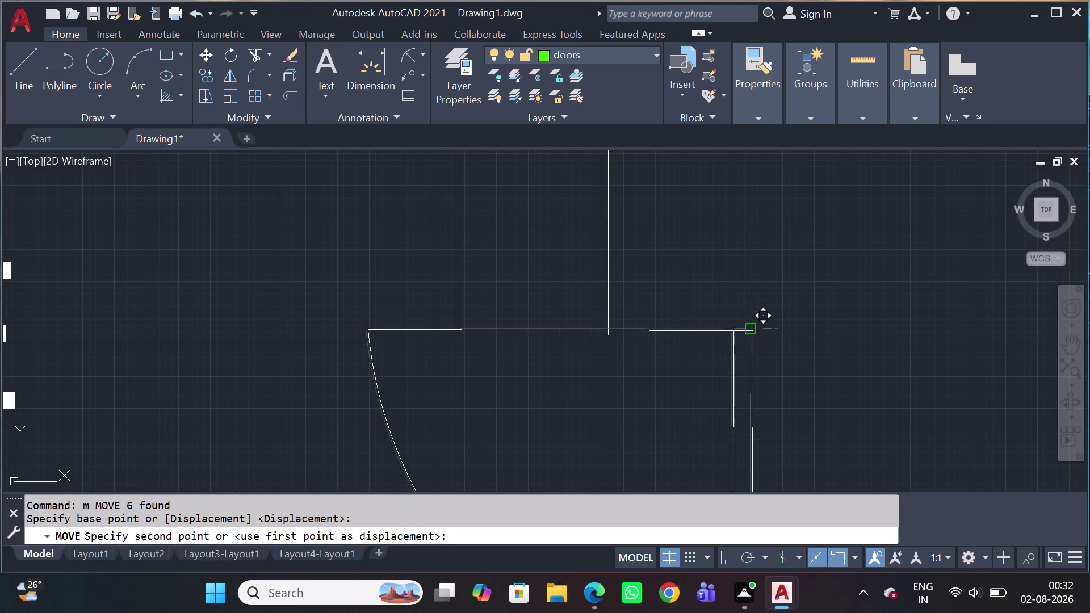
click(612, 338)
scroll(down, 3)
middle_drag(669, 363, 668, 327)
scroll(down, 3)
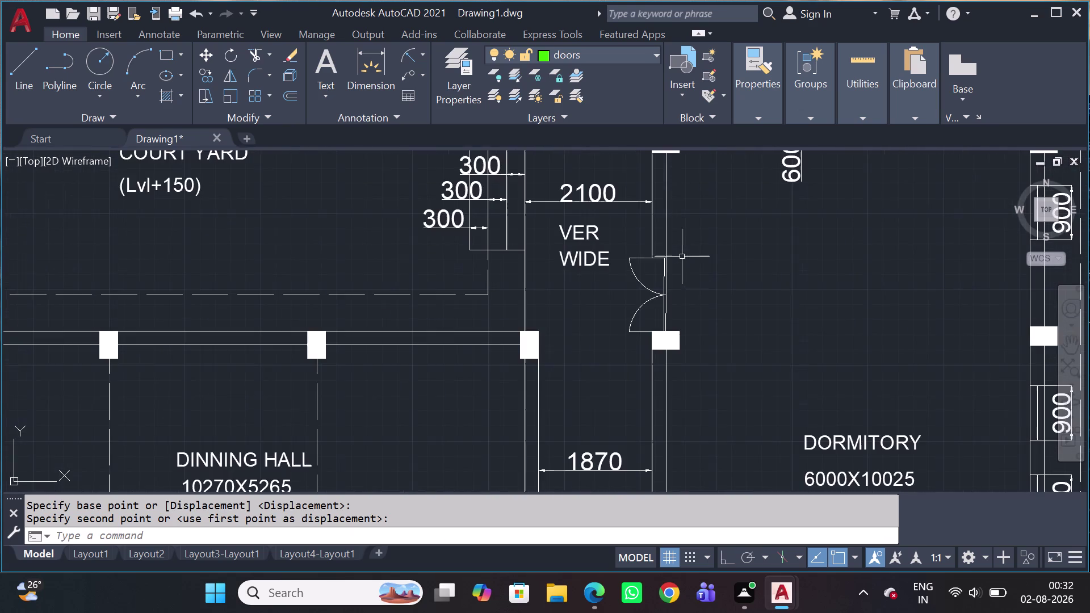
Replace the door's bottom edge with a new line from the swing end to the column.
scroll(up, 3)
scroll(up, 3)
click(645, 326)
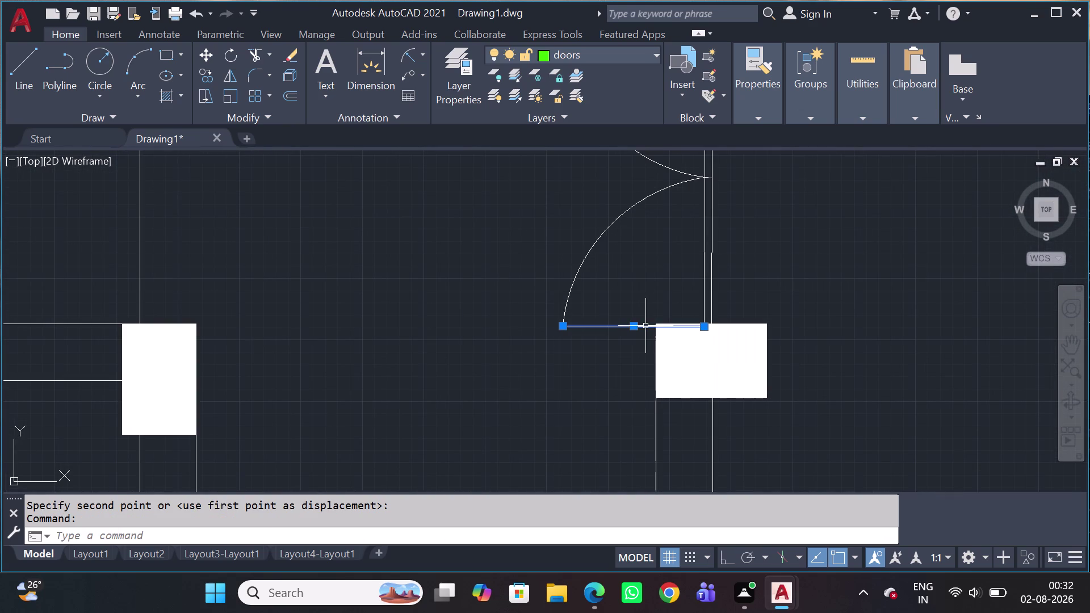
key(Delete)
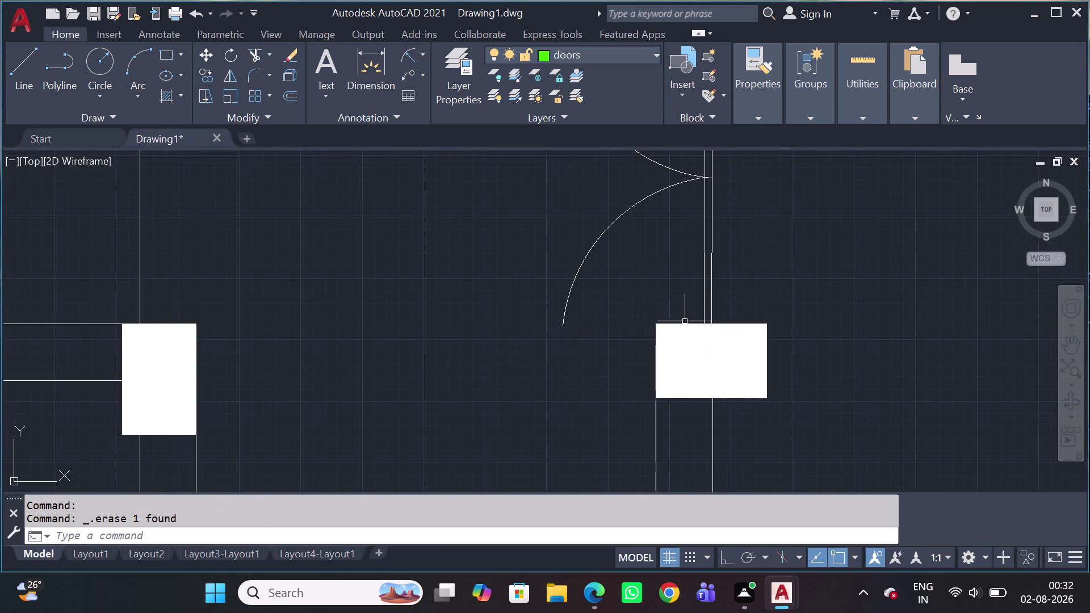
text(l)
key(space)
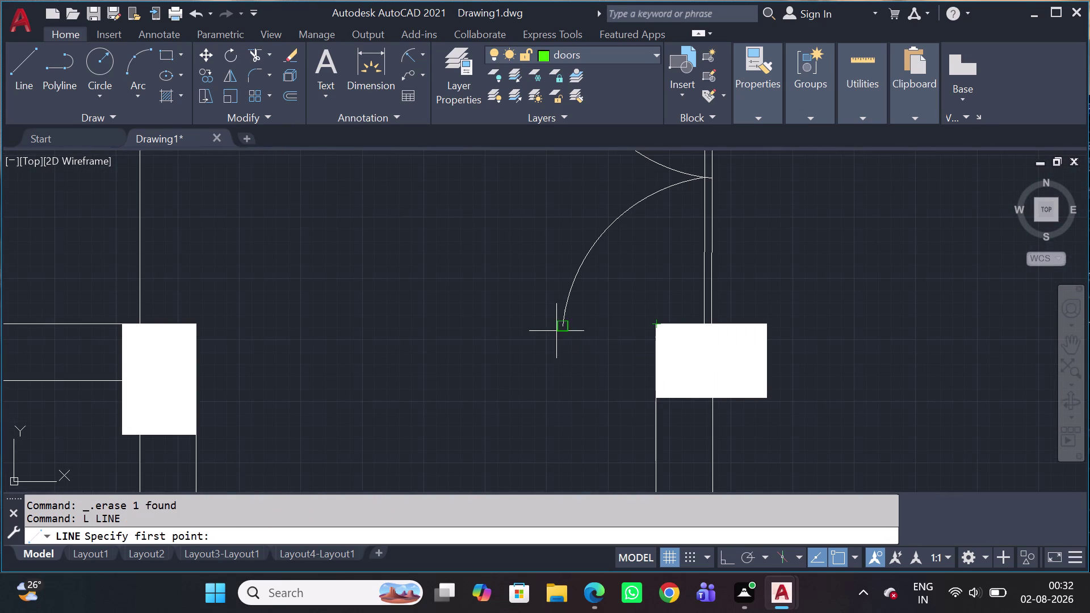
click(560, 322)
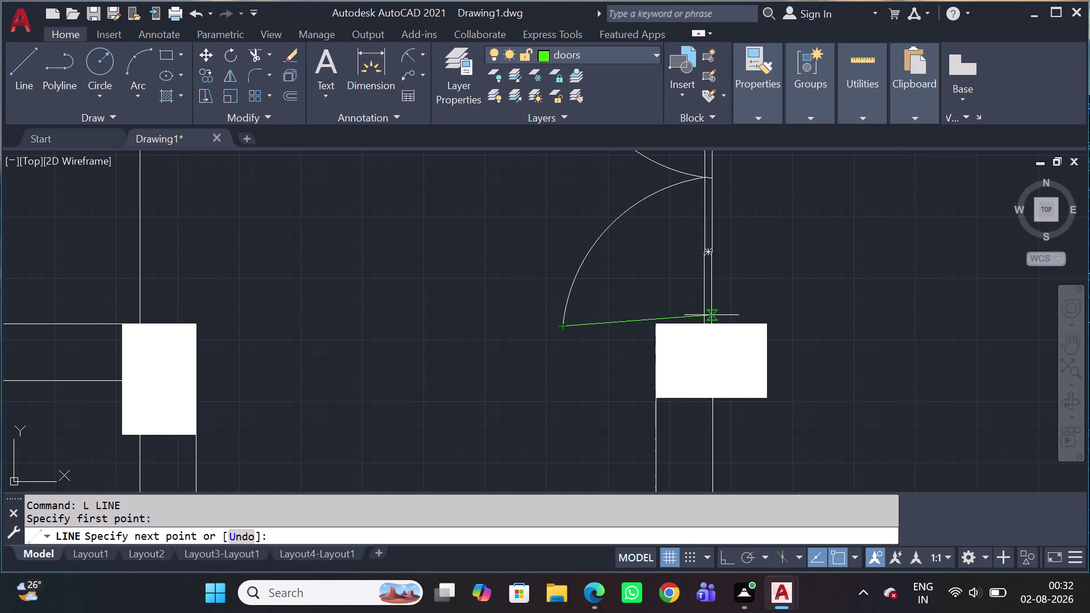
click(712, 326)
scroll(down, 3)
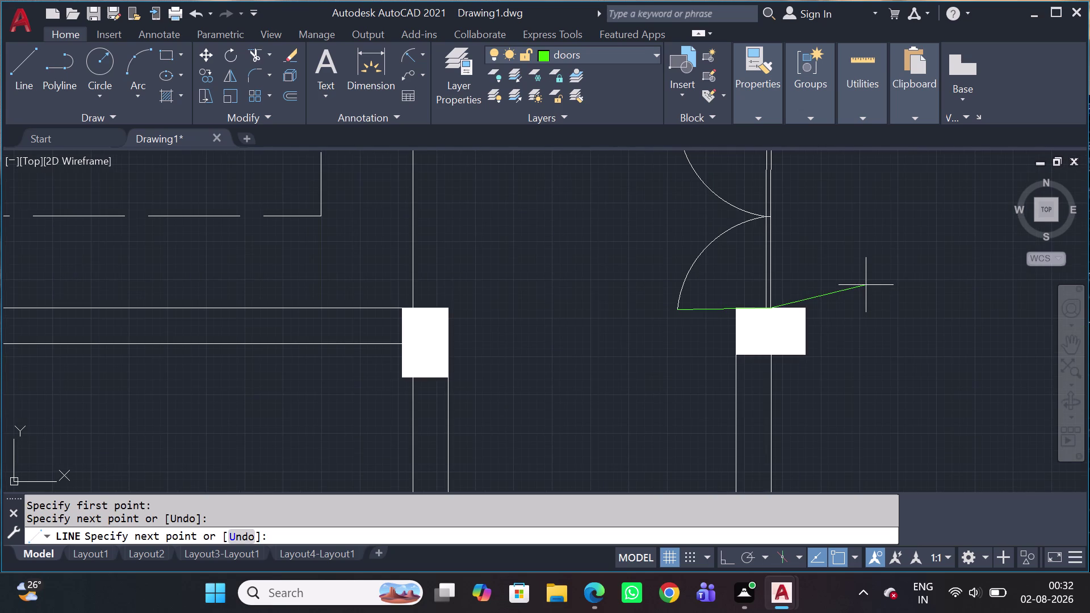
key(Escape)
scroll(down, 3)
middle_drag(857, 364, 776, 240)
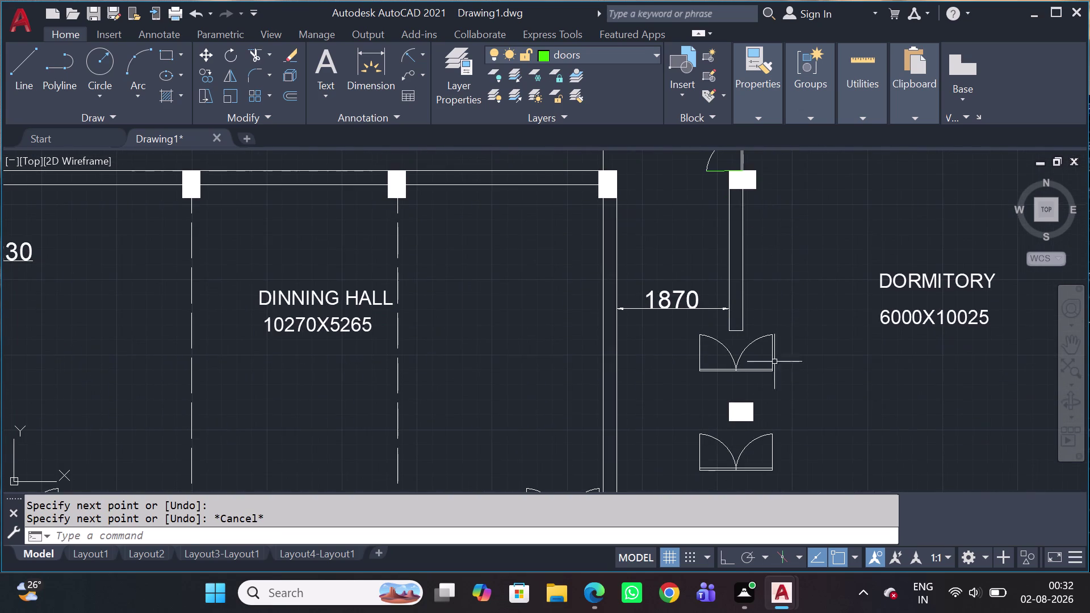
Rotate the double door below the 1870 dimension, then undo the skewed result.
click(798, 369)
click(622, 348)
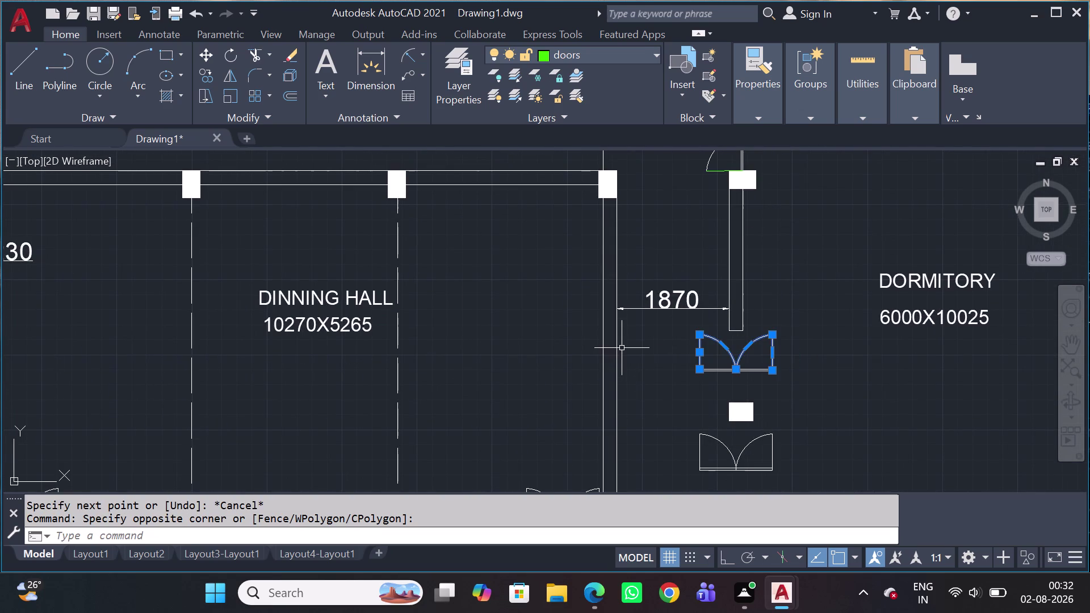
click(739, 378)
click(737, 361)
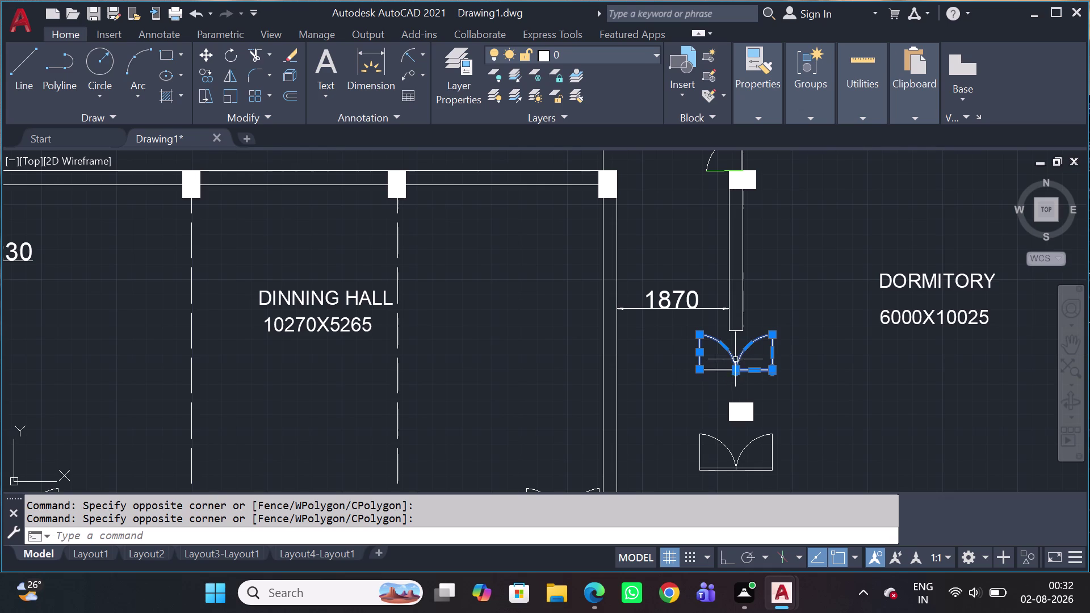
click(728, 370)
scroll(up, 3)
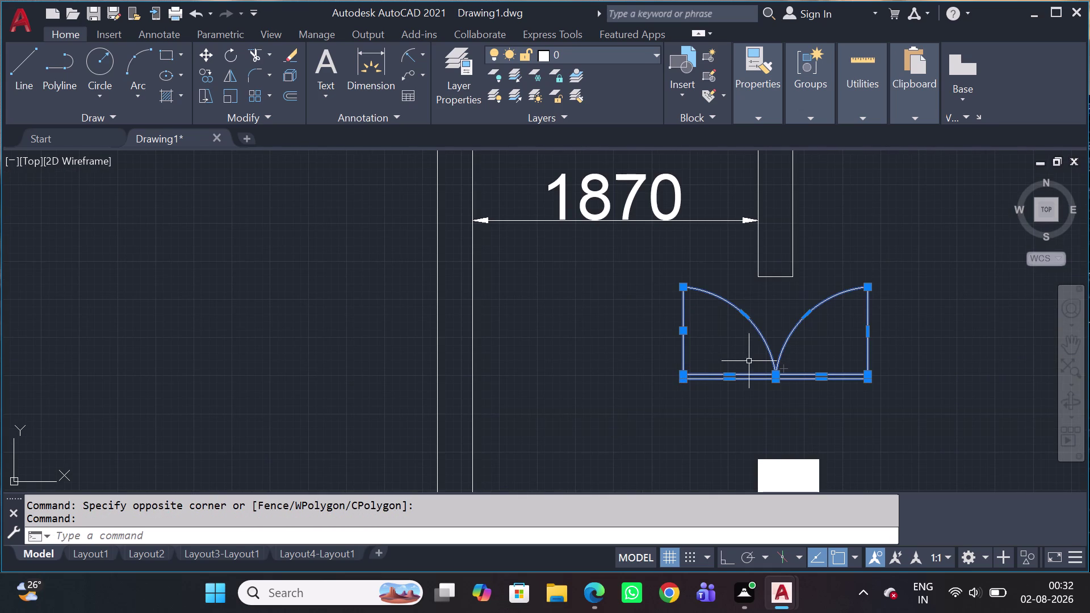
key(r)
text(o)
key(space)
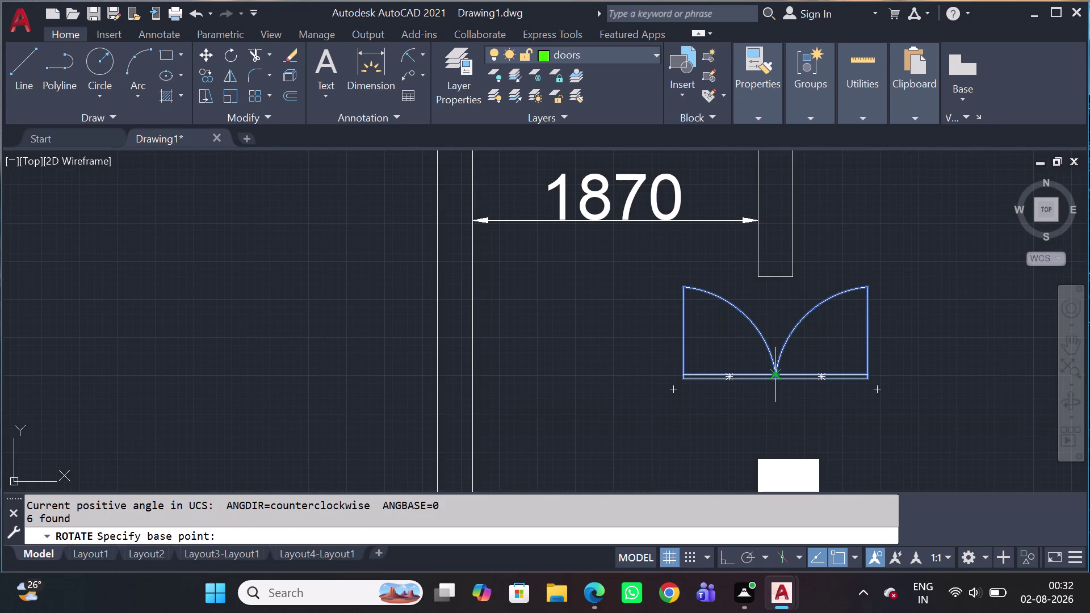
click(773, 379)
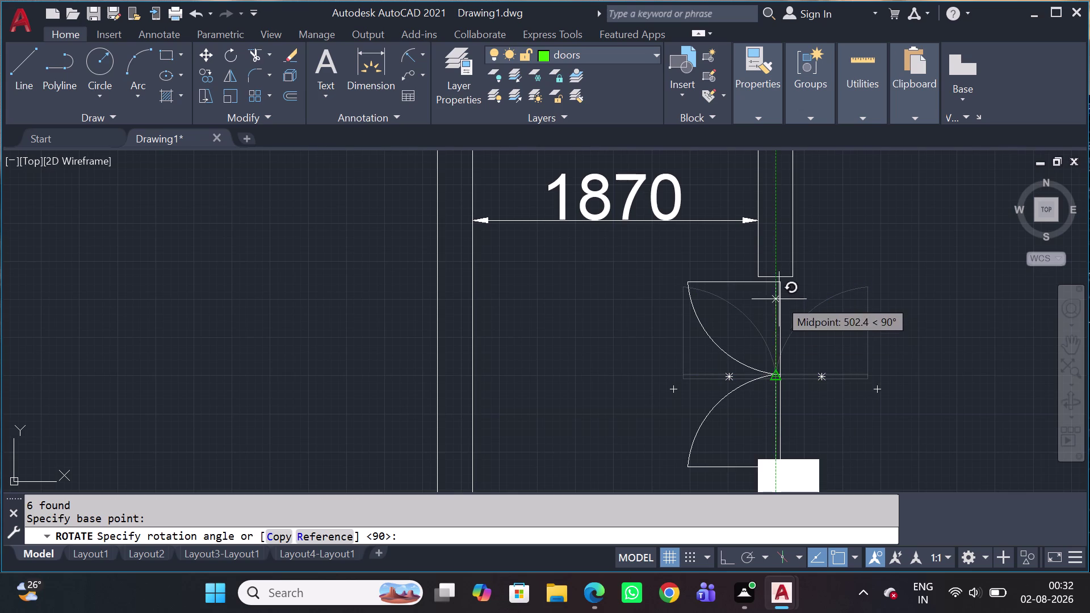
click(773, 246)
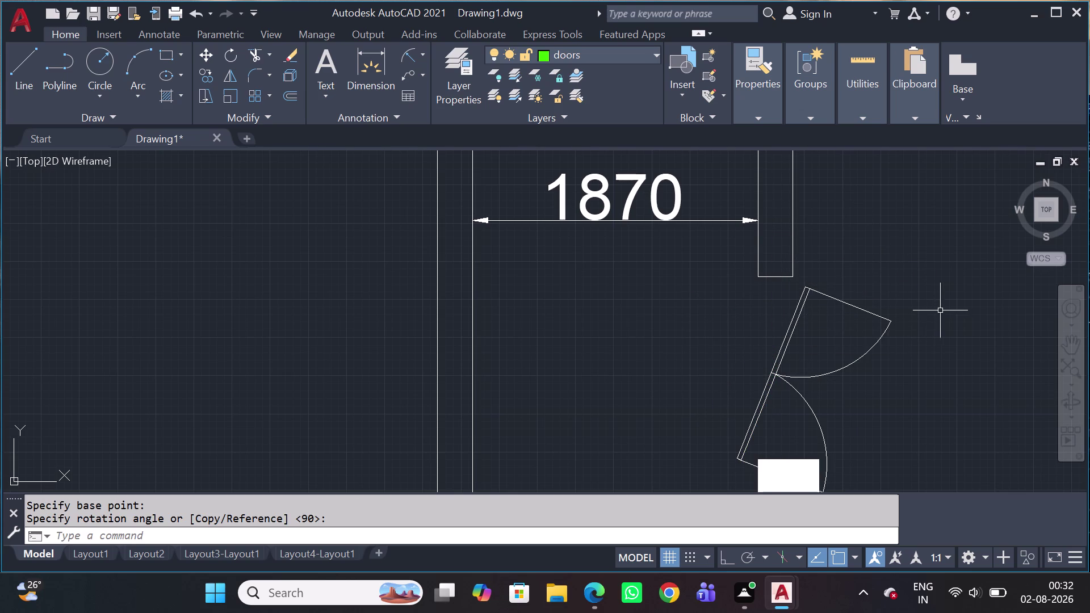
key(ctrl+z)
Reselect the double door's lines and start a mirror, then cancel it.
drag(937, 312, 919, 323)
click(607, 400)
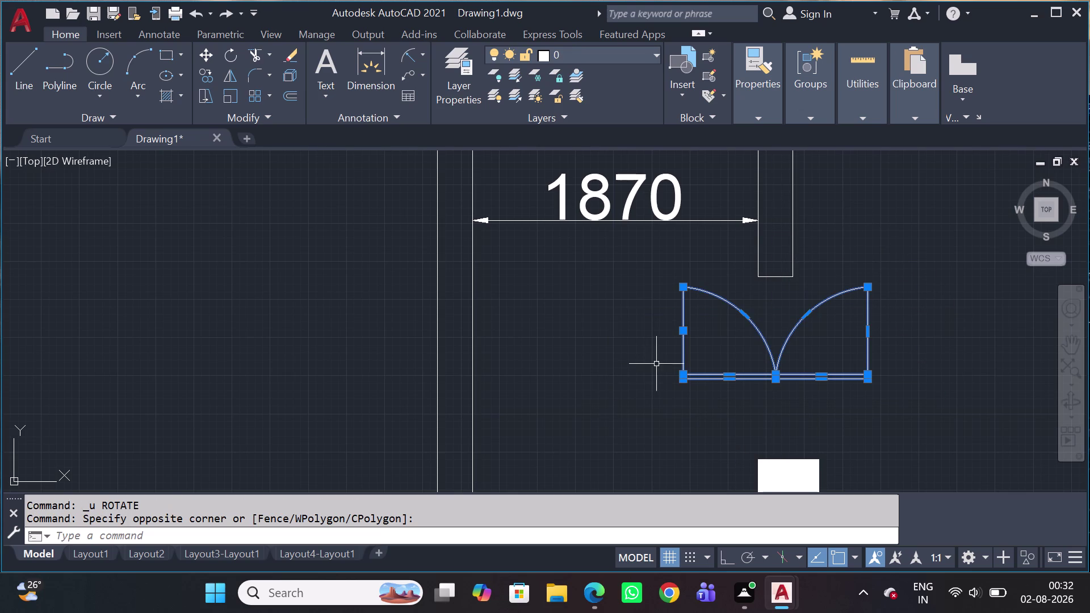
key(m)
key(i)
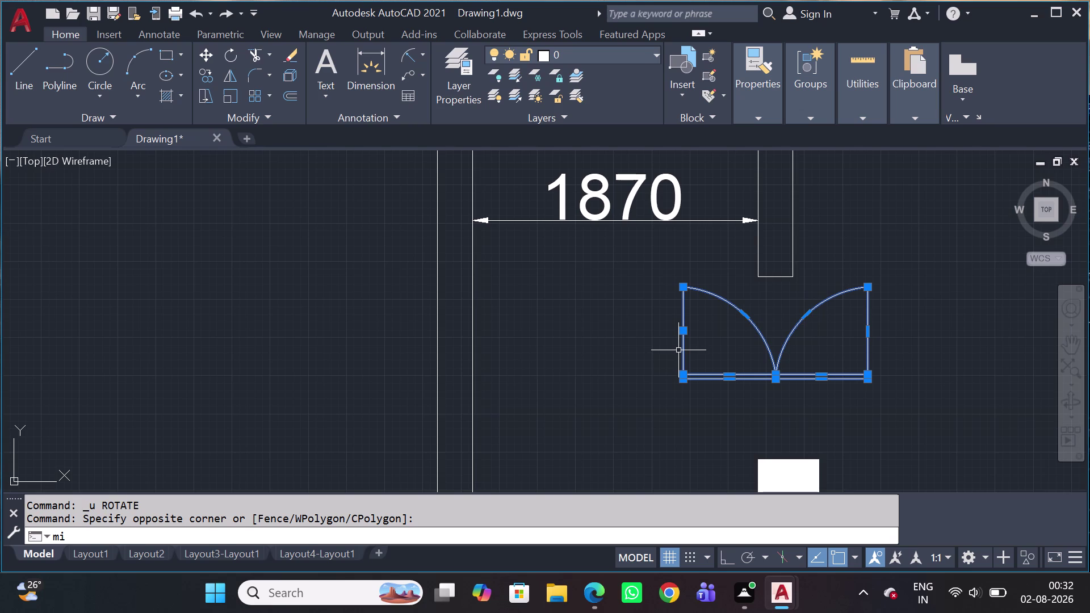
key(space)
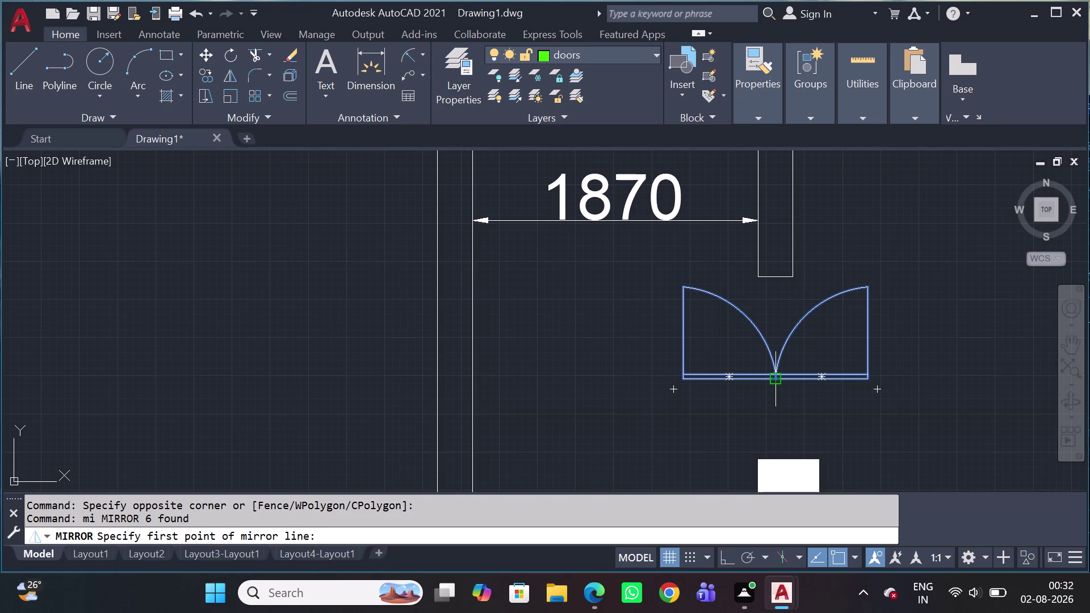
click(771, 383)
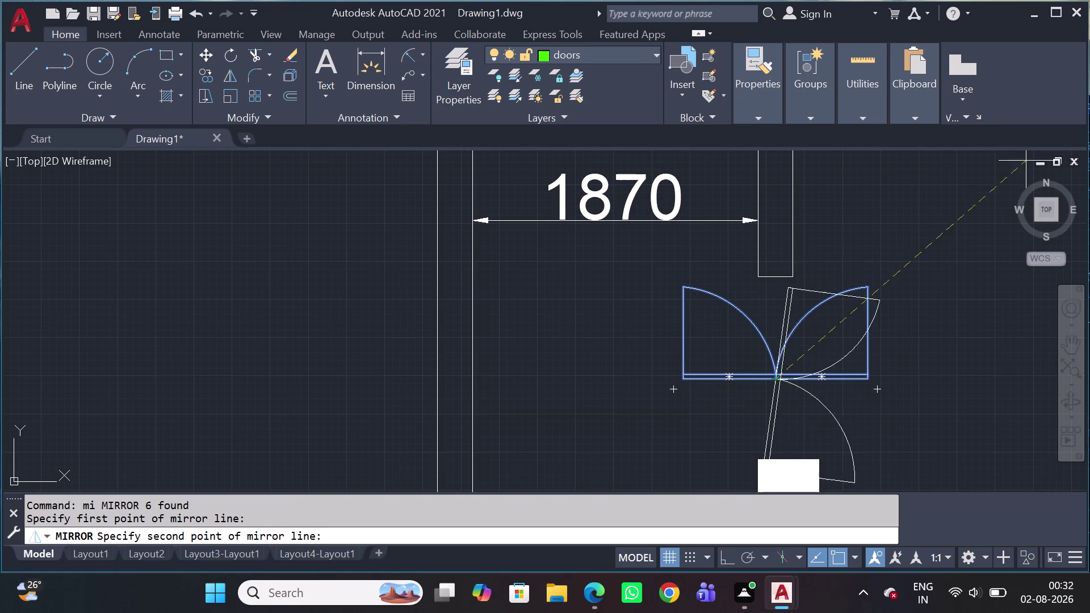
scroll(down, 3)
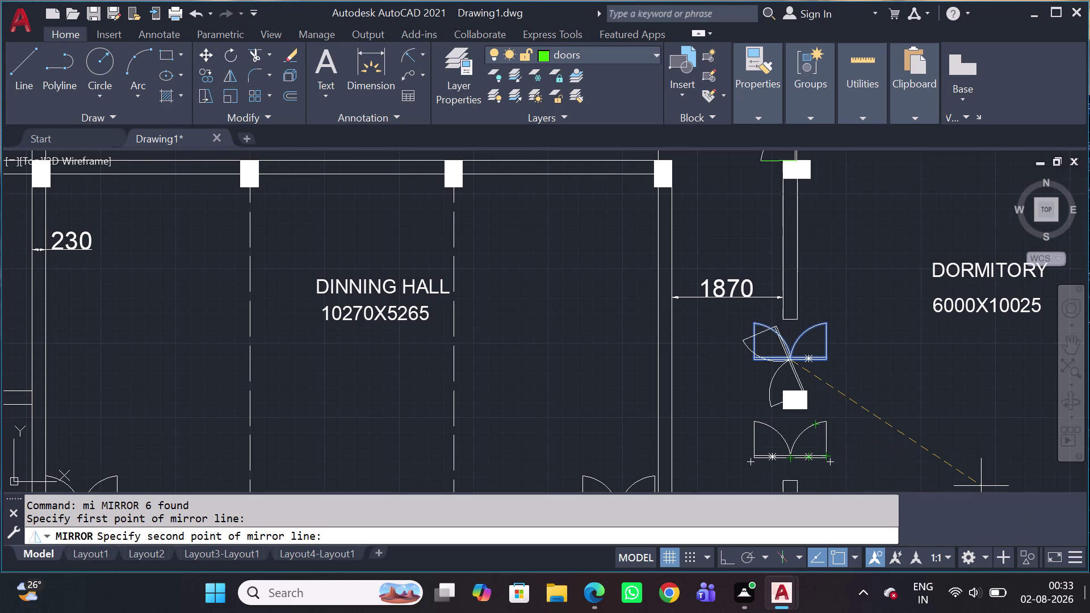
key(shift+F8)
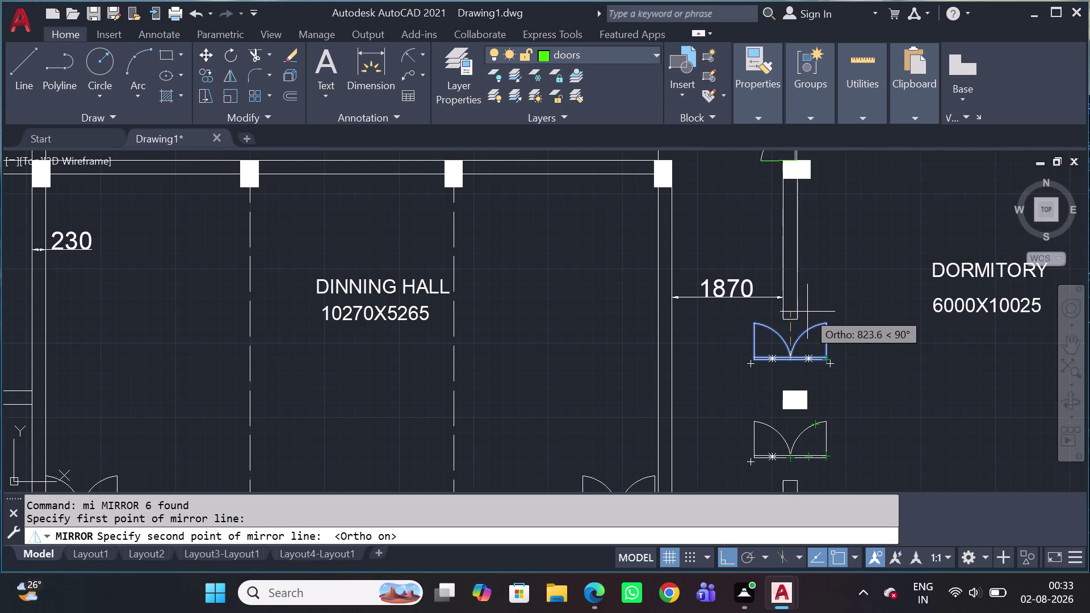
key(Escape)
Rotate the double door 90° upright about its hinge midpoint.
click(842, 343)
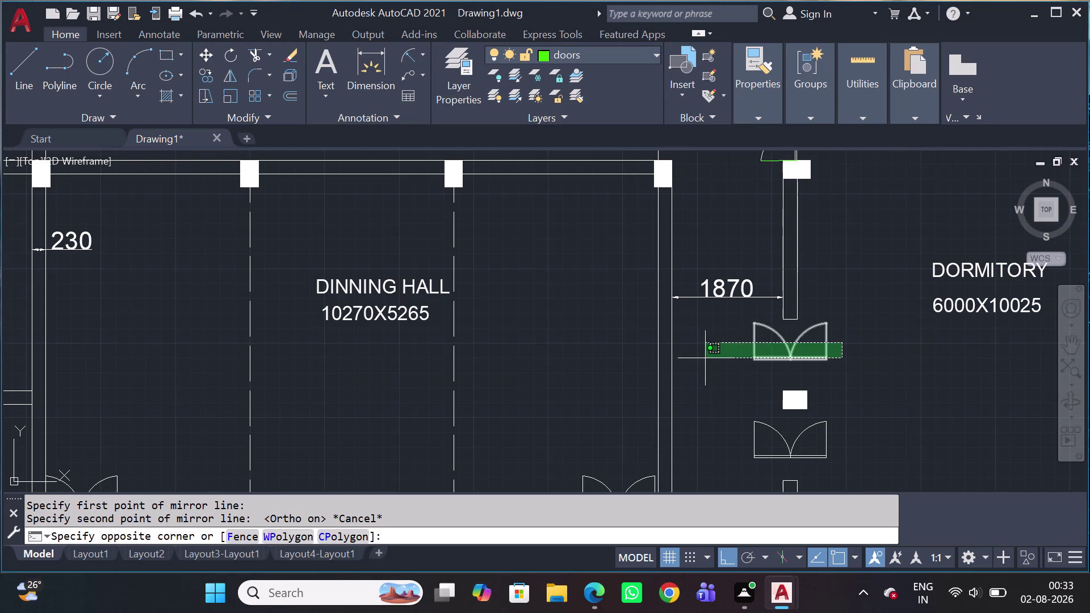
click(705, 358)
key(r)
text(o)
key(space)
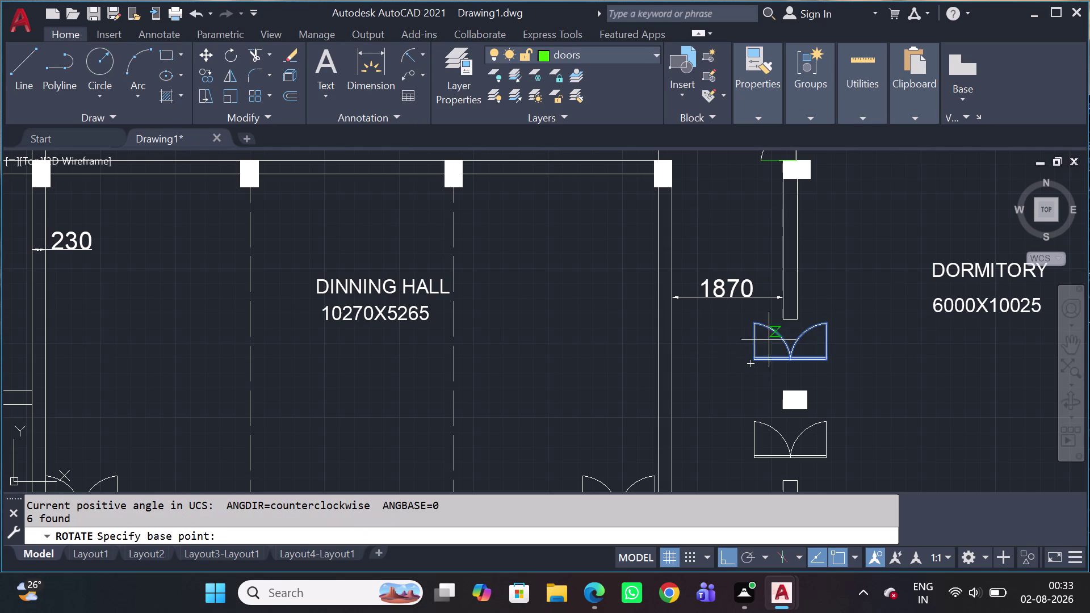
click(796, 358)
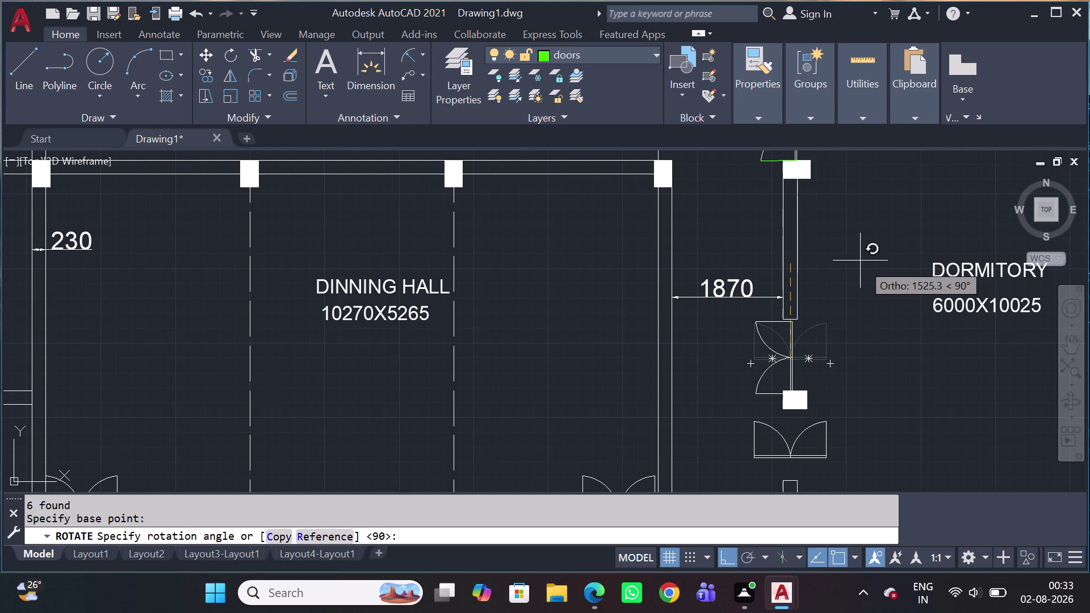
click(850, 244)
Move the upright door by its top corner into the opening against the wall end.
click(824, 330)
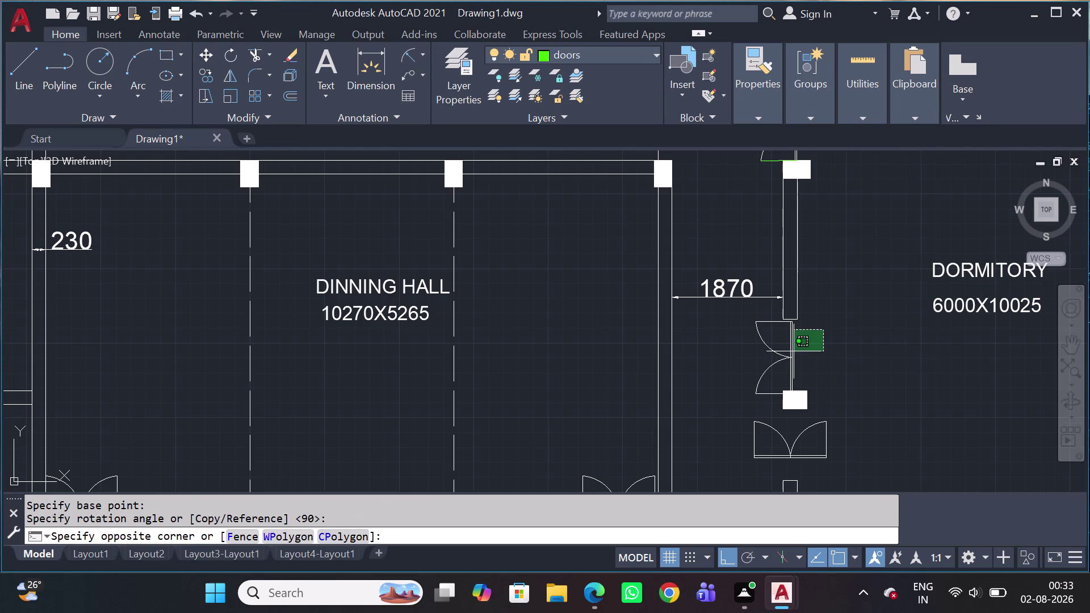
drag(726, 370, 722, 375)
scroll(up, 3)
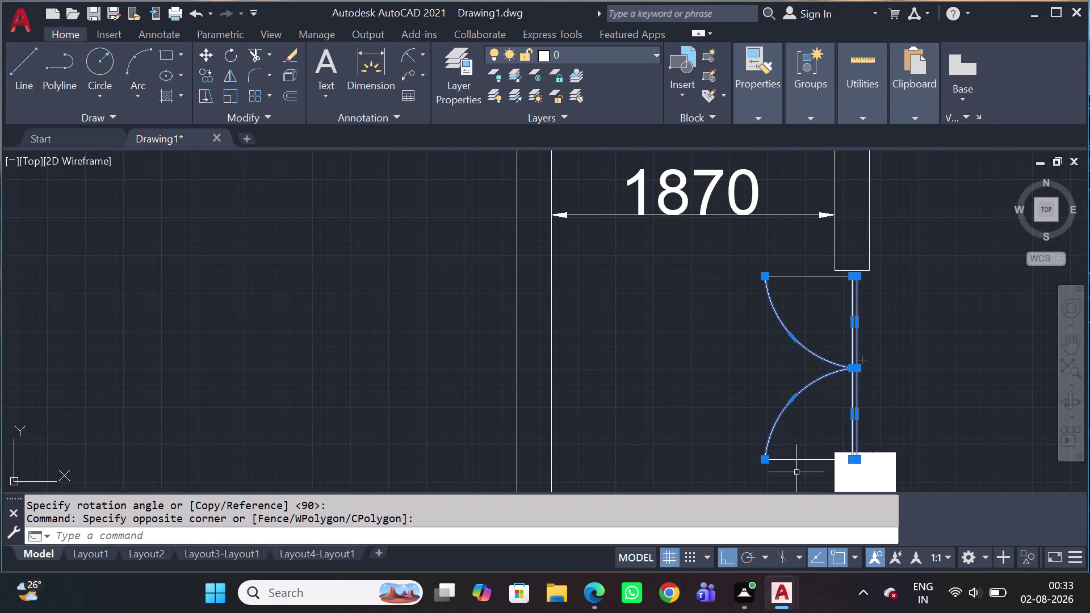
drag(796, 472, 779, 433)
drag(784, 272, 782, 280)
click(756, 305)
key(m)
key(space)
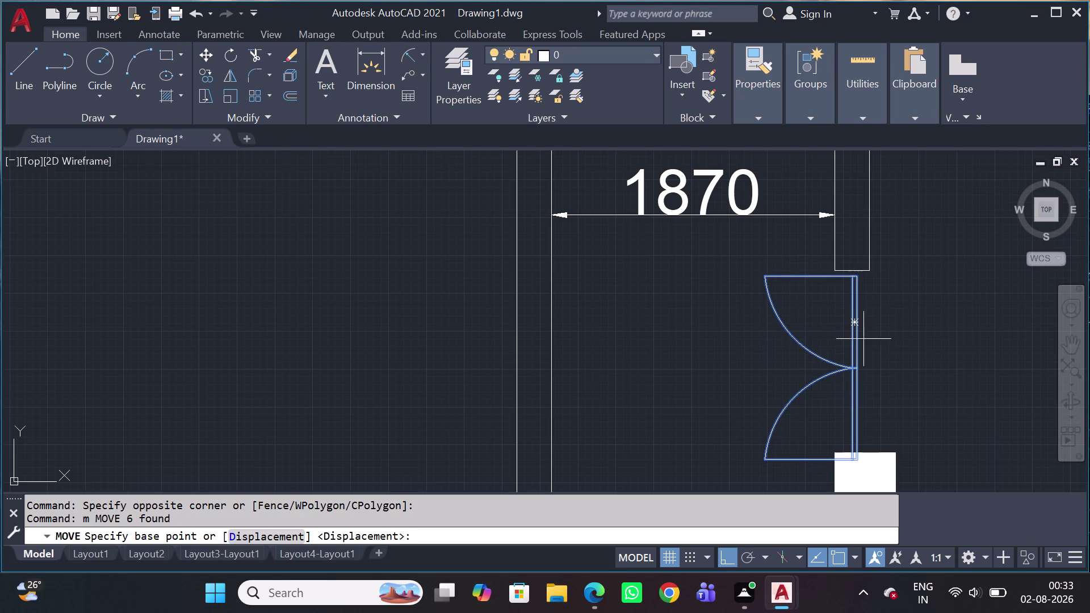
scroll(up, 3)
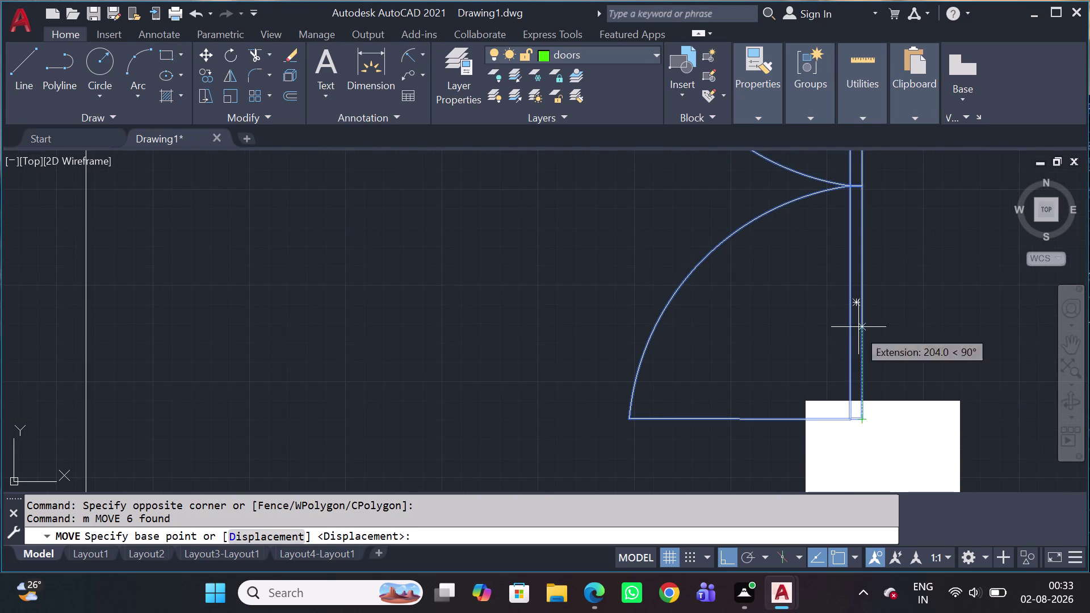
scroll(down, 3)
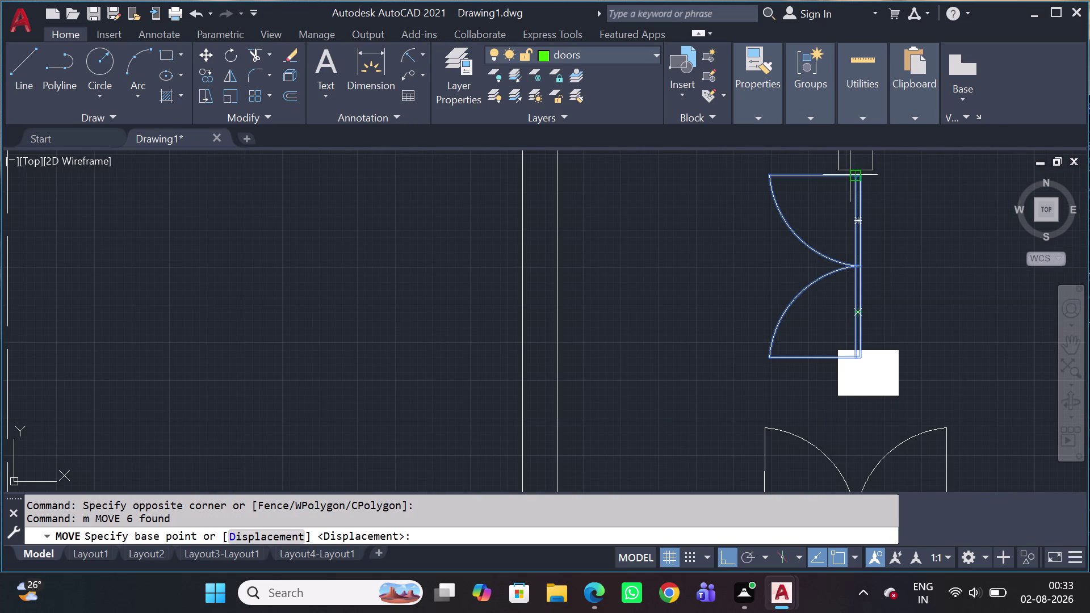
scroll(up, 3)
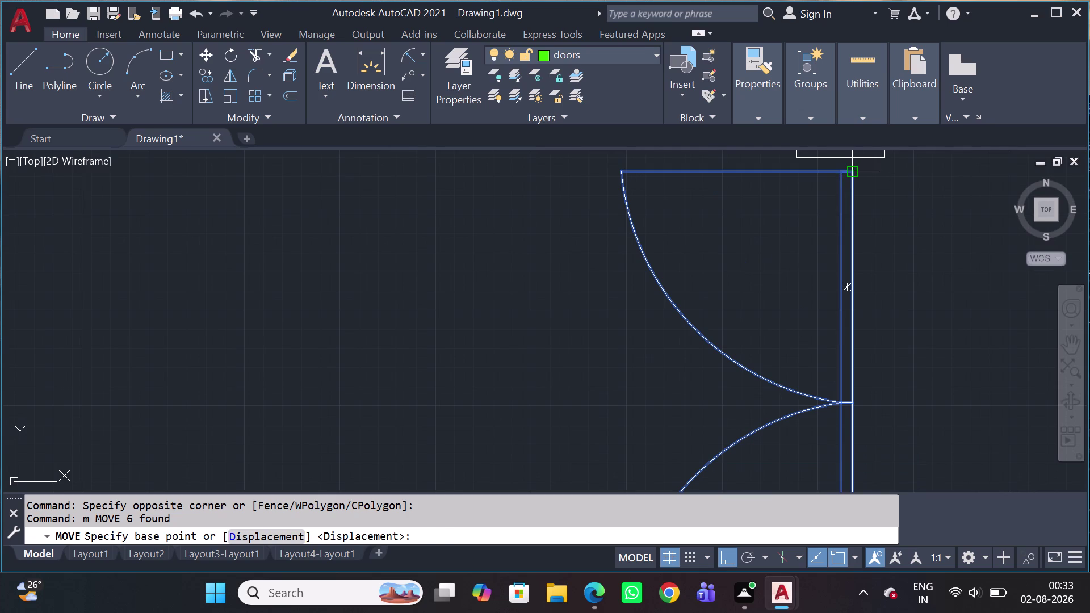
click(854, 173)
click(884, 157)
scroll(down, 3)
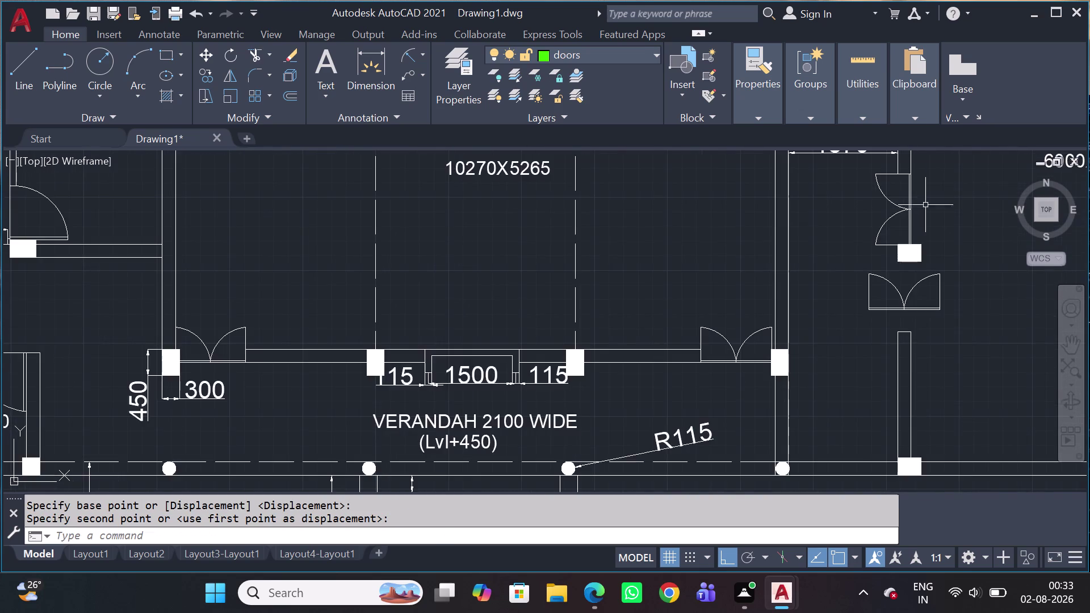
Trim away the door's bottom edge lines near the column.
scroll(up, 3)
middle_drag(837, 216, 830, 476)
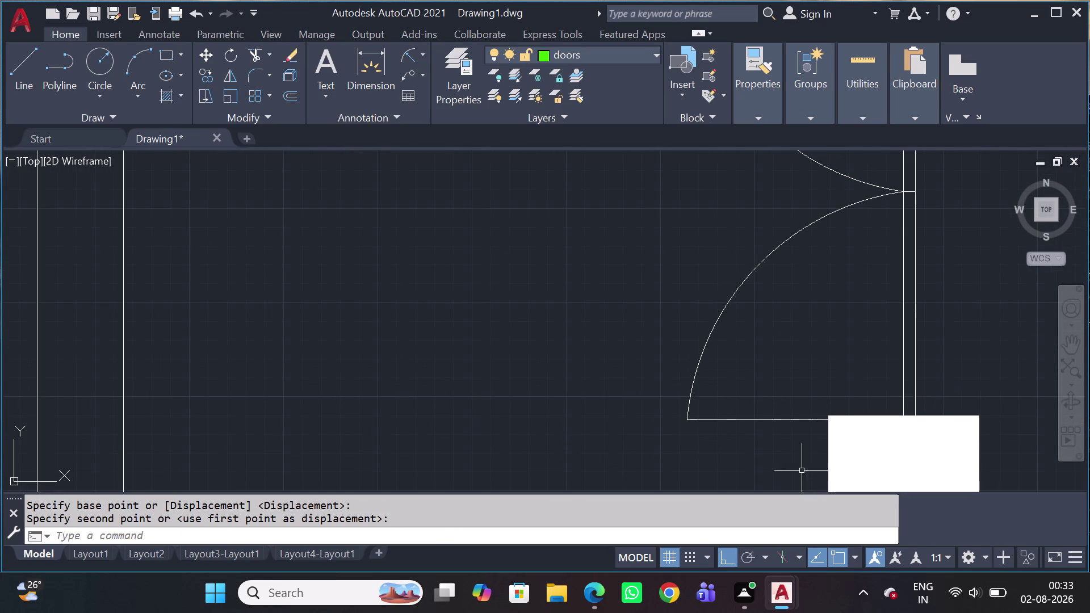
key(t)
key(r)
key(space)
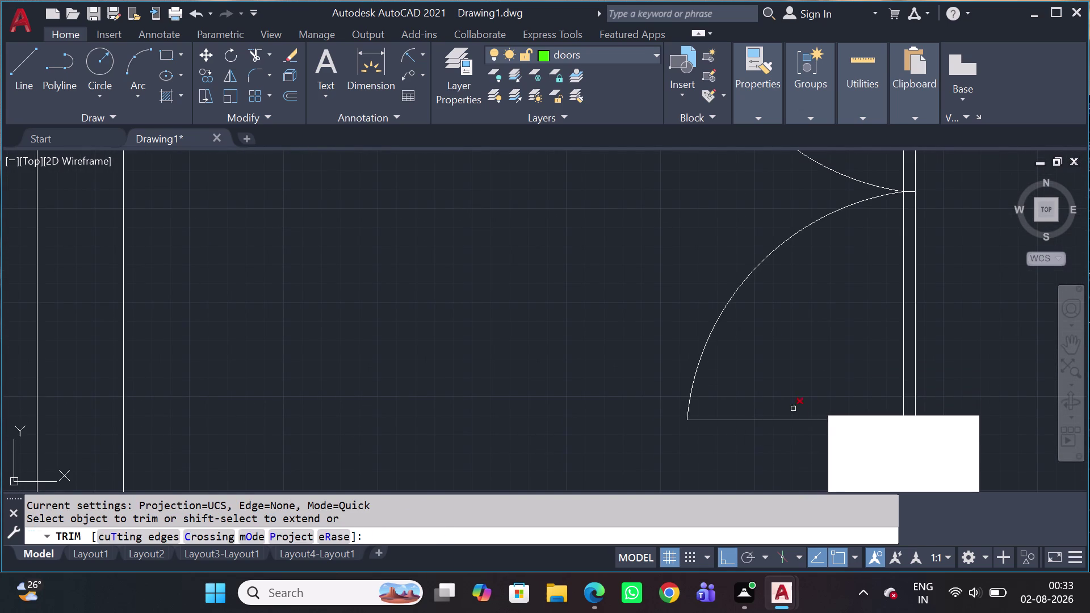
click(791, 405)
drag(729, 444, 725, 449)
key(Escape)
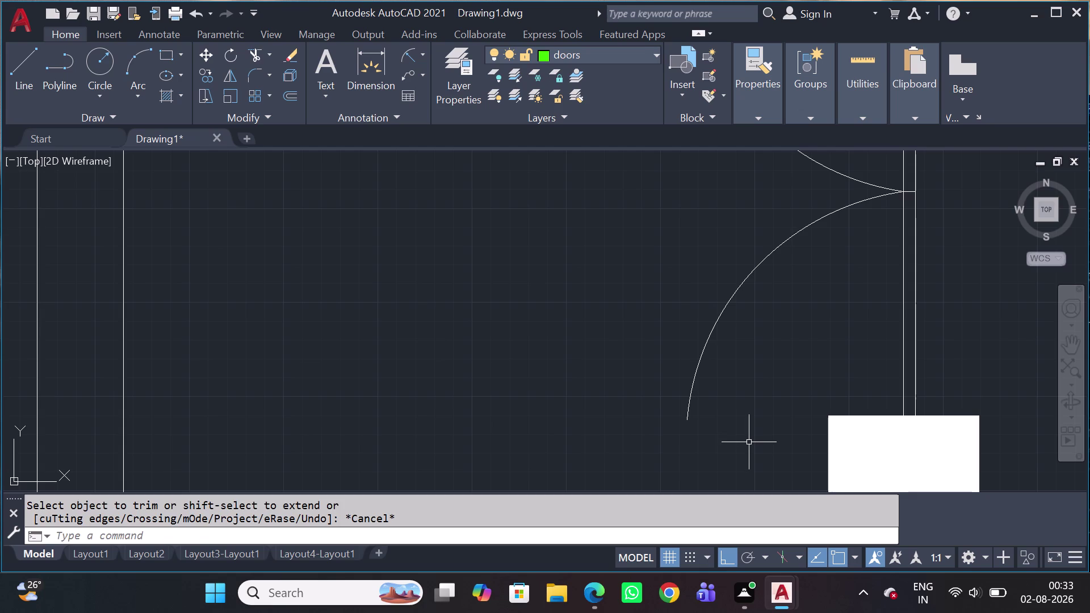
Draw a bottom line from the arc end to the column corner, then delete it.
key(l)
key(space)
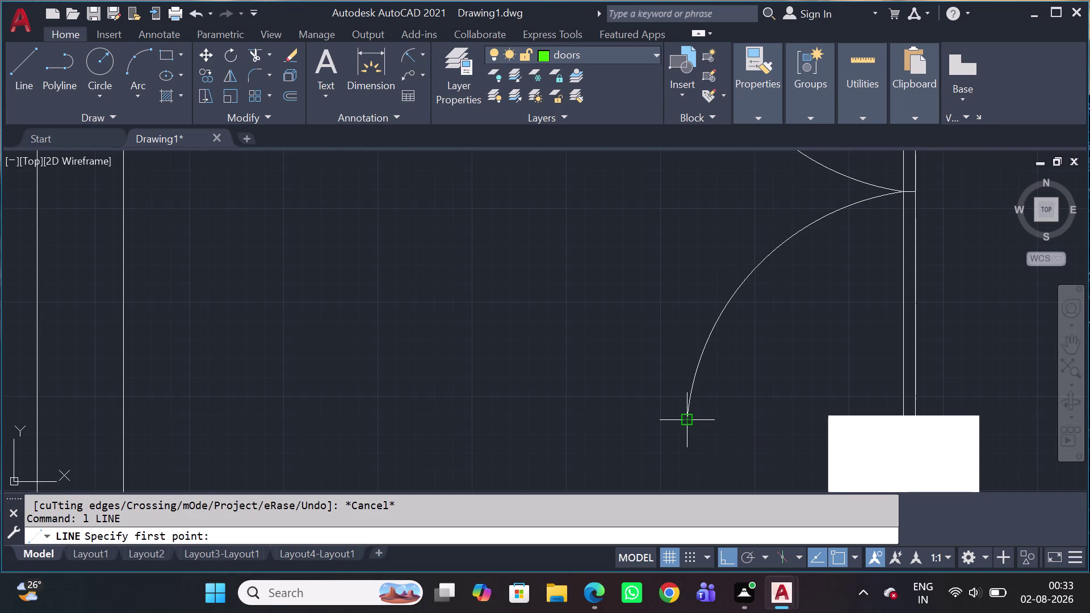
drag(683, 420, 714, 417)
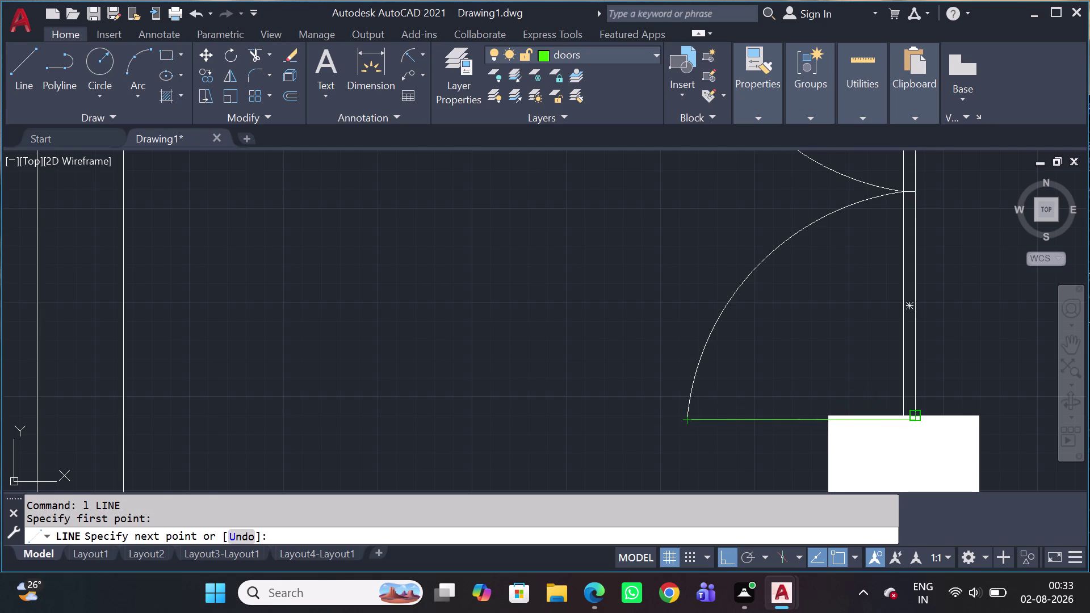
click(918, 417)
key(Escape)
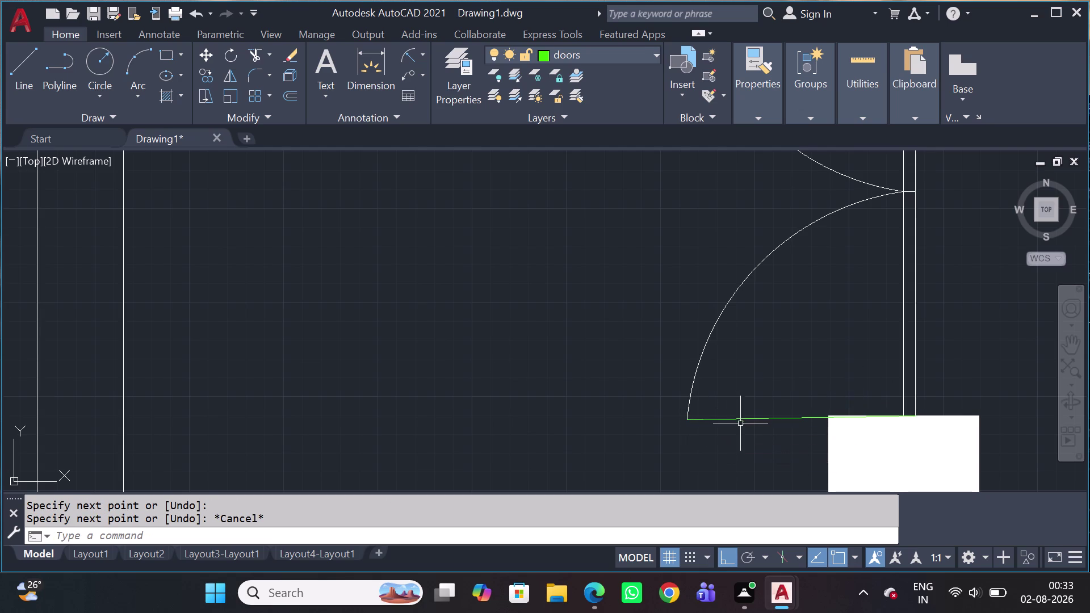
drag(747, 414, 738, 425)
click(714, 437)
key(Delete)
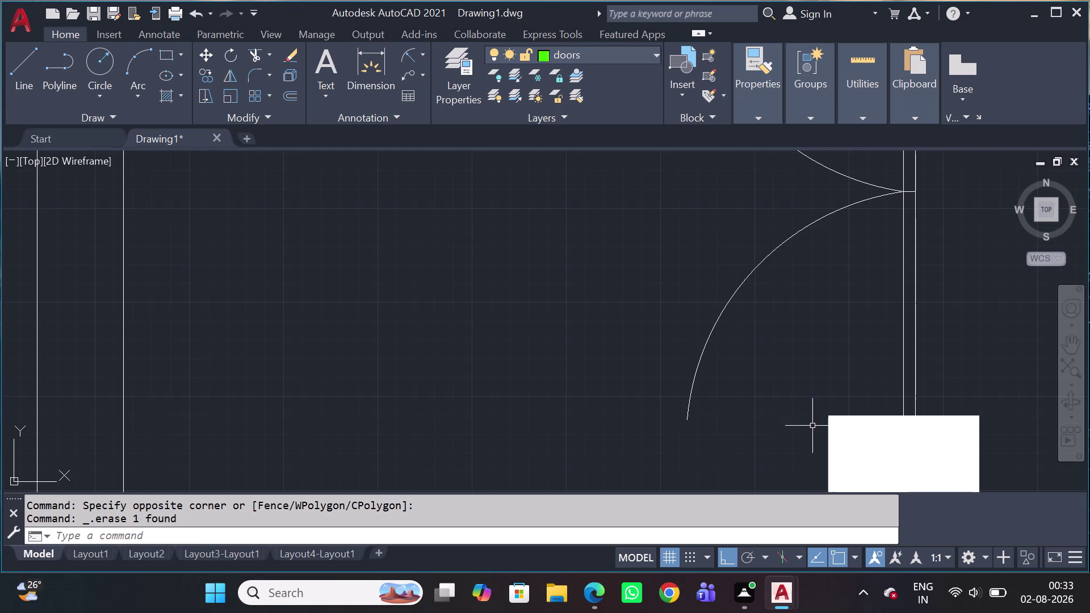
Redraw the threshold from the column corner toward the arc, undoing overshooting segments.
text(l)
key(space)
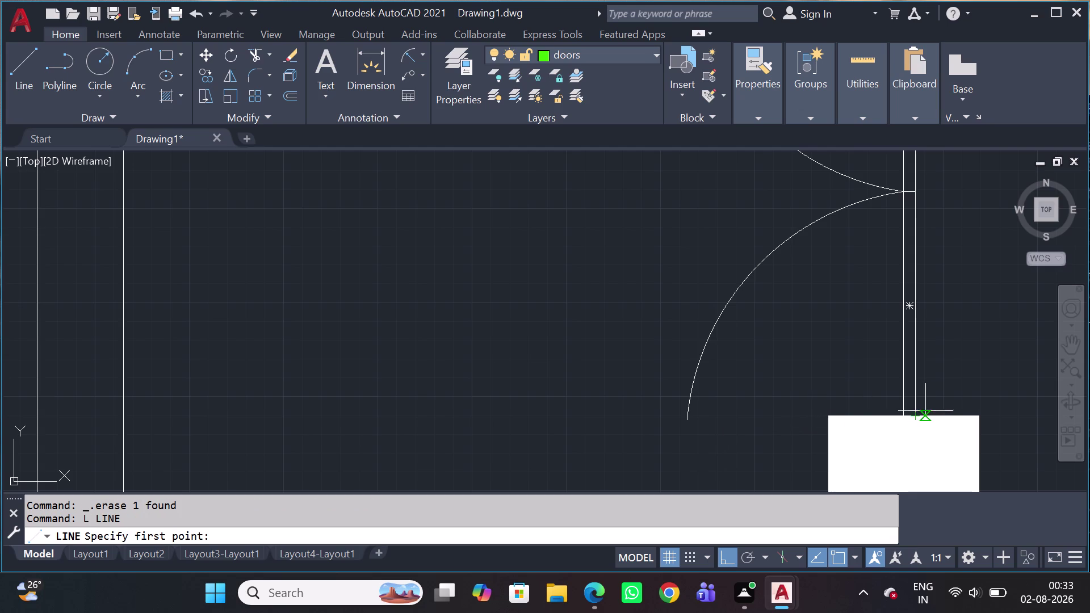
drag(914, 415, 901, 422)
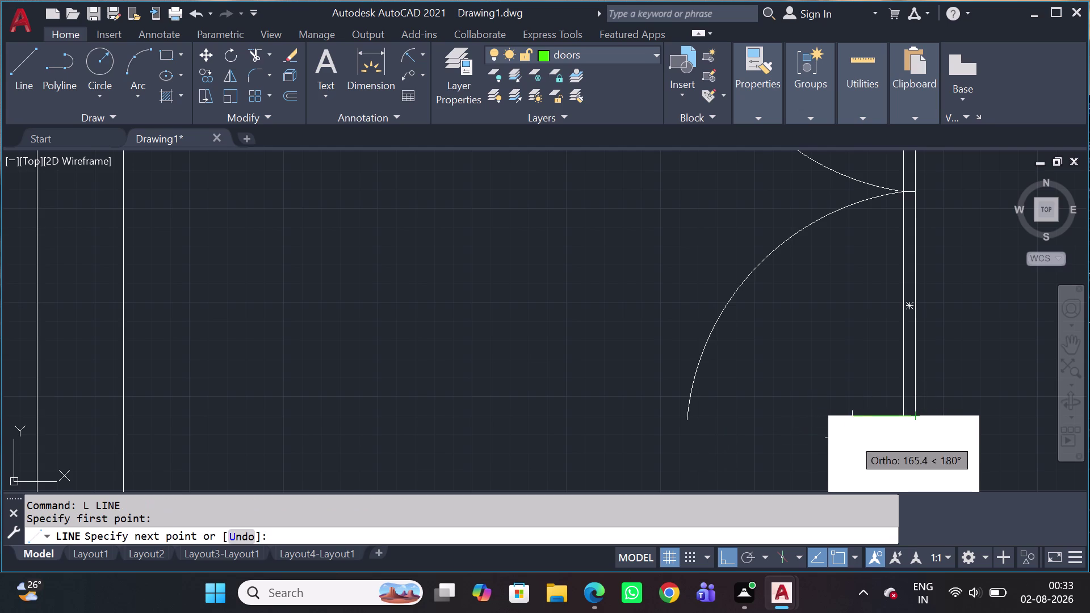
click(690, 421)
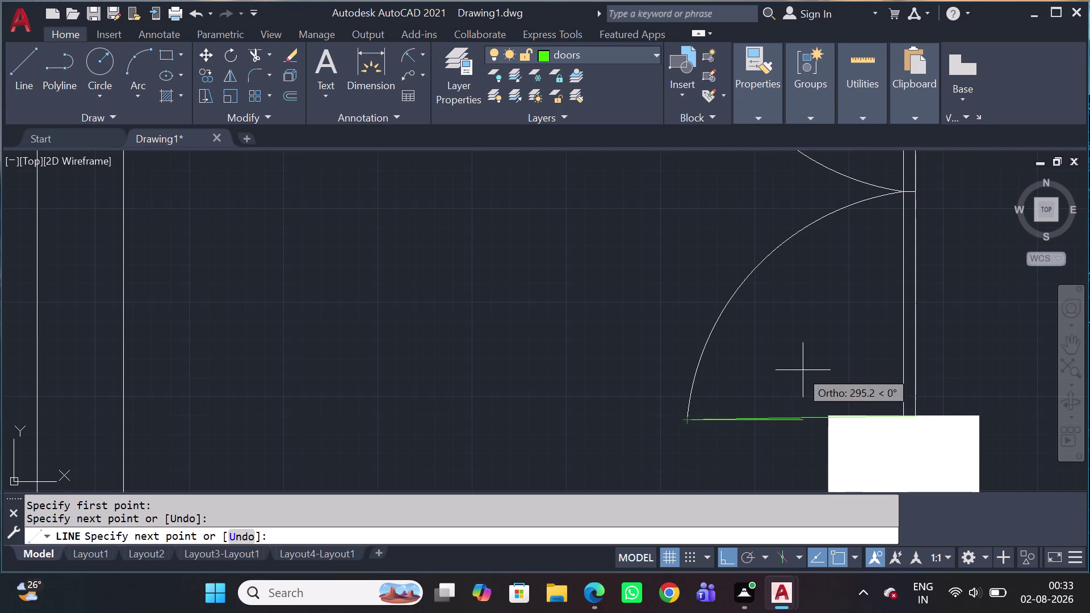
key(ctrl+z)
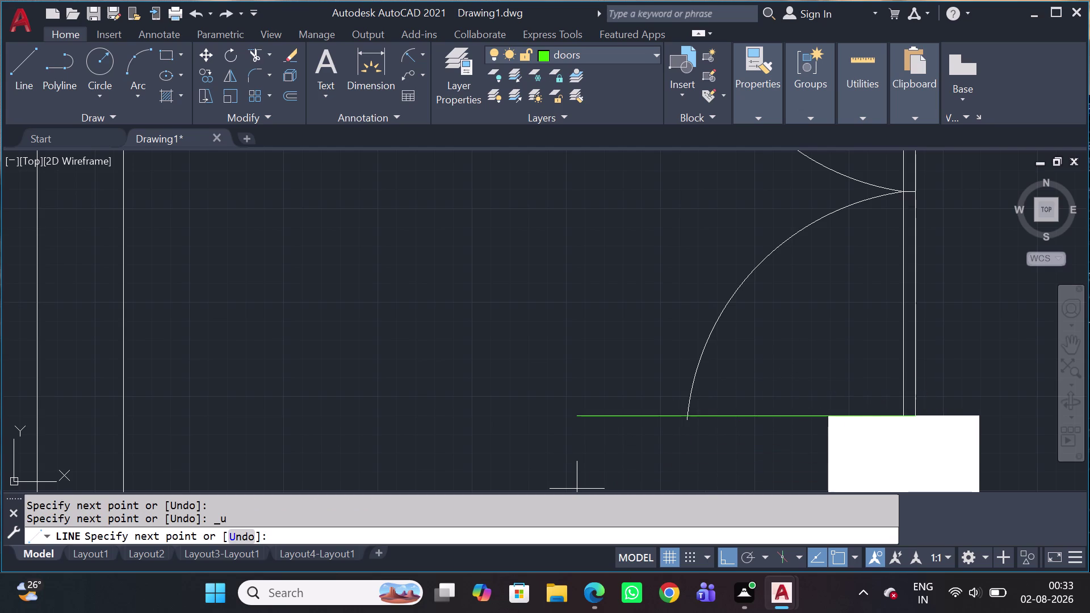
click(690, 420)
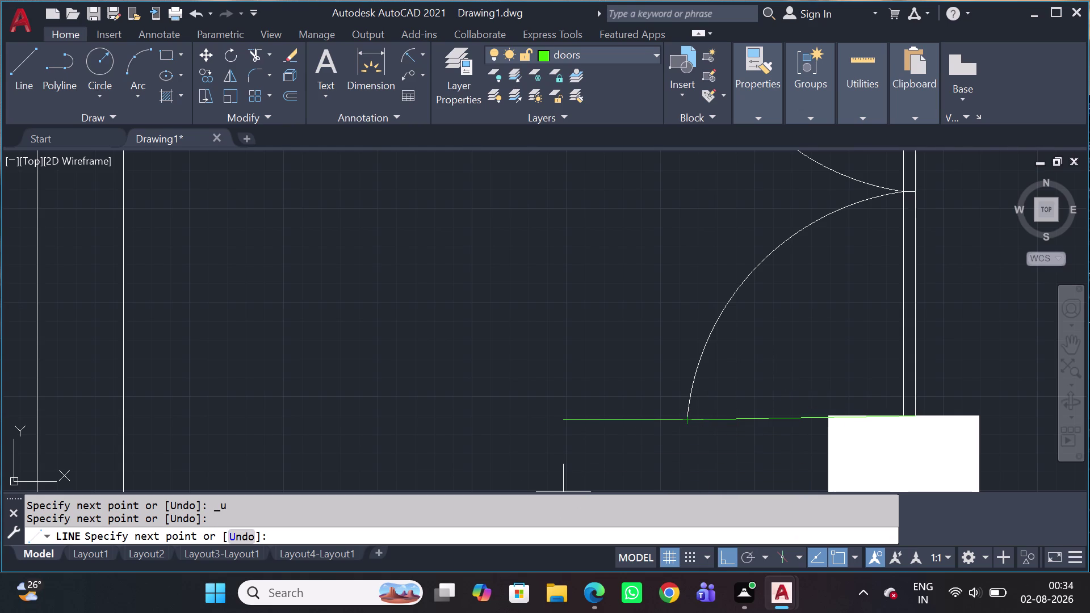
key(ctrl+z)
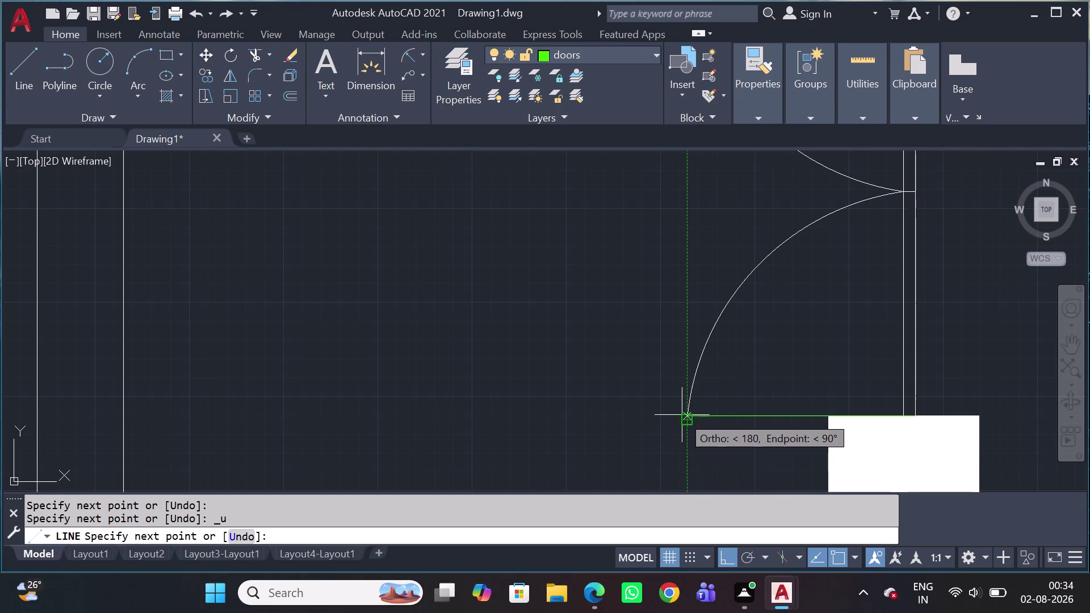
click(682, 414)
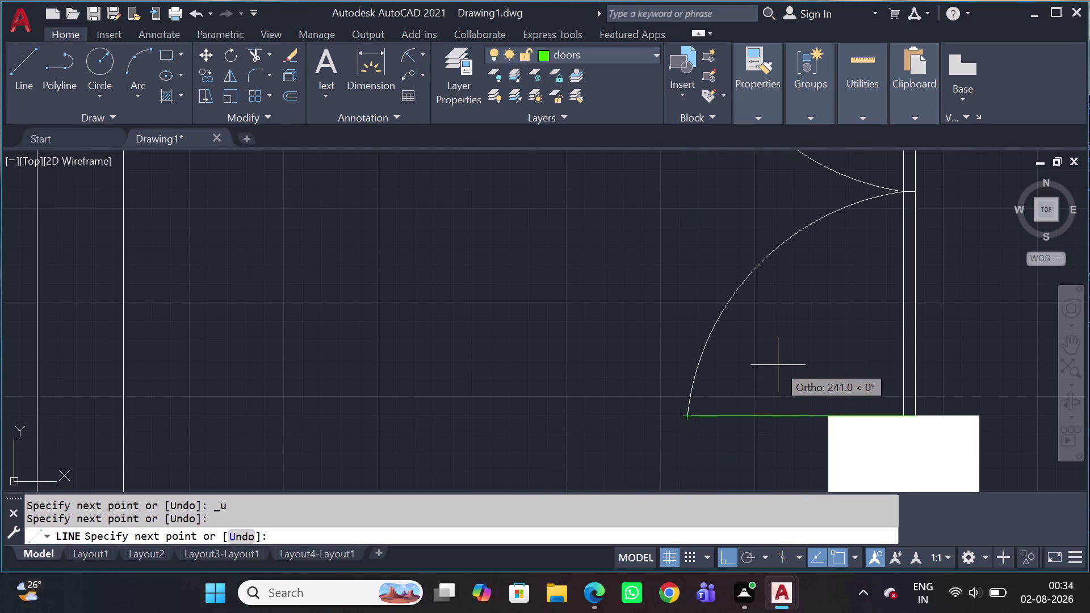
key(Escape)
Trim the threshold line back to the door arc.
key(t)
text(r)
key(space)
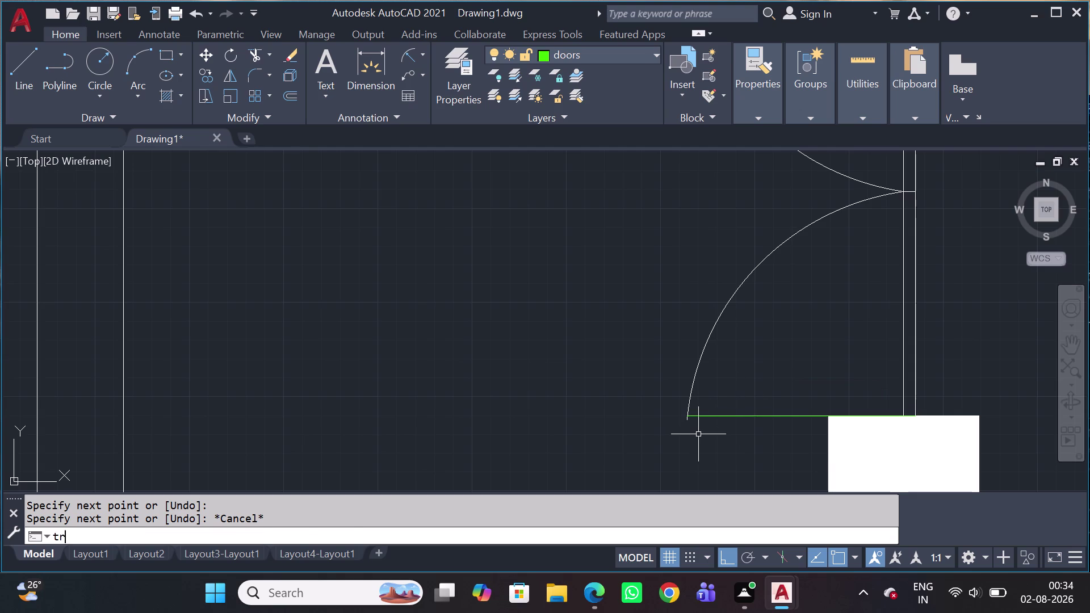
scroll(up, 3)
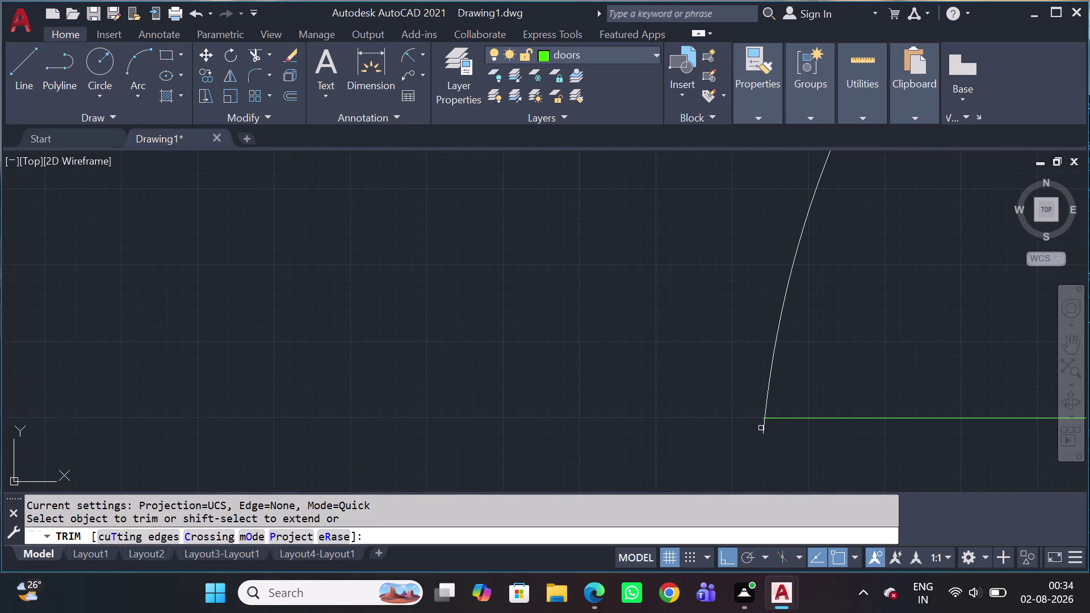
click(761, 432)
scroll(down, 3)
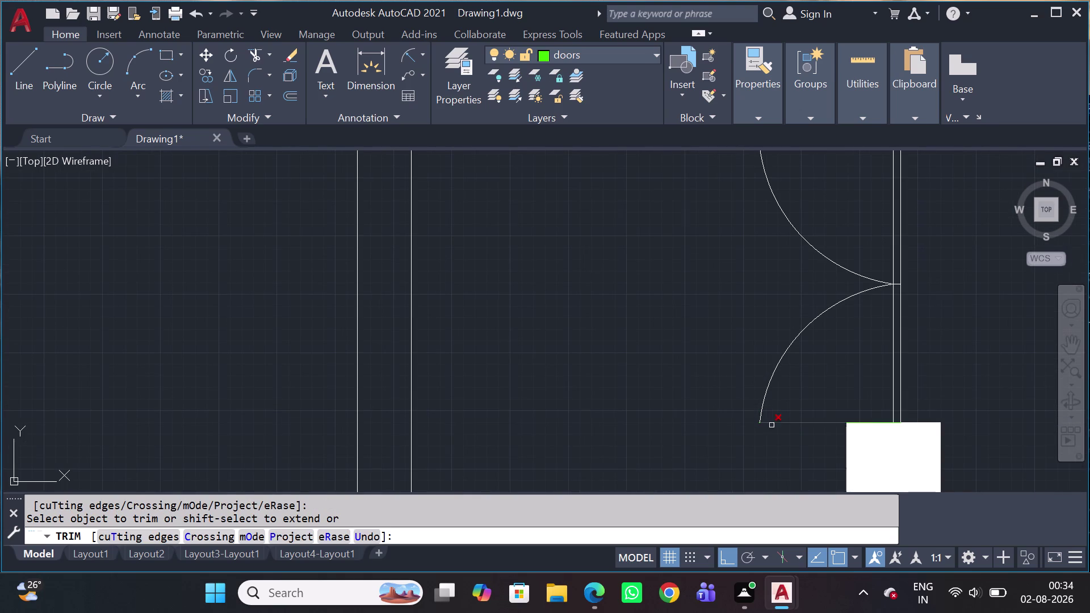
key(Escape)
scroll(down, 3)
scroll(up, 3)
middle_drag(786, 420, 784, 410)
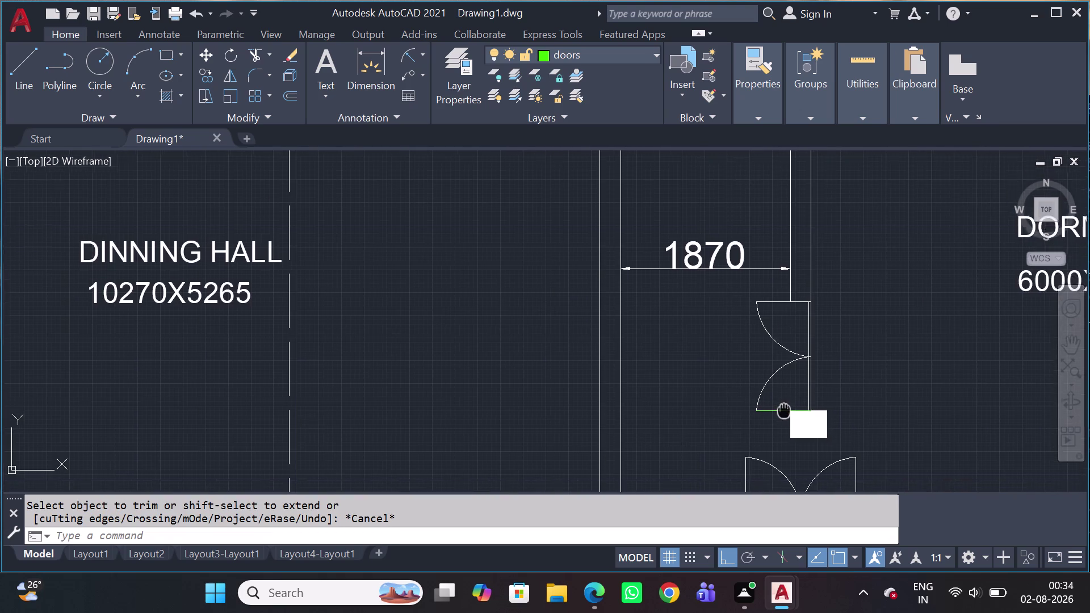
middle_drag(784, 409, 743, 363)
scroll(down, 3)
scroll(up, 3)
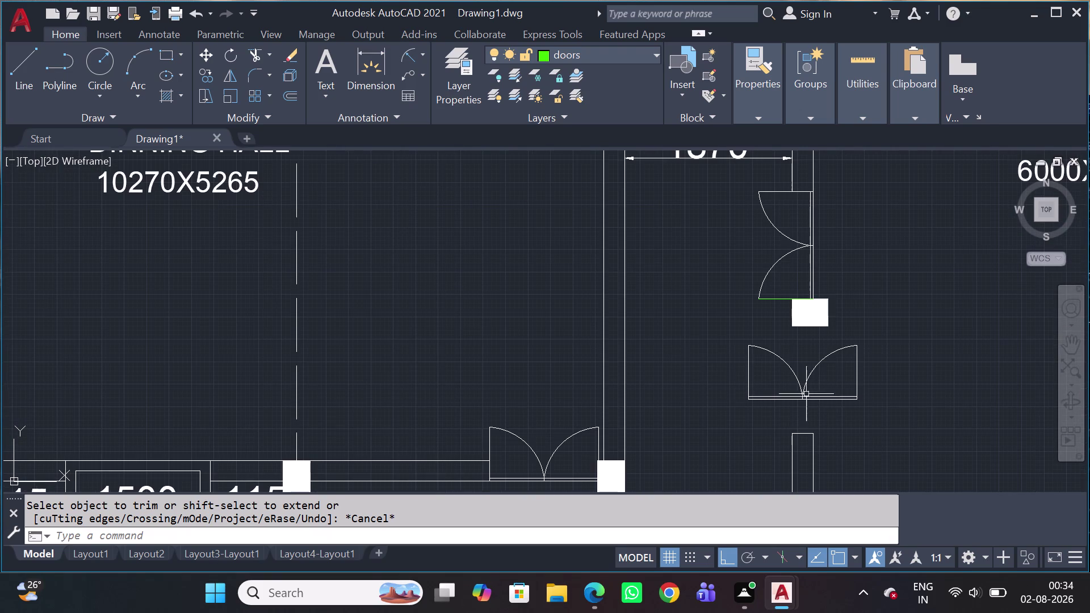
Erase the stray lower double-door arcs and its leftover line.
drag(919, 351, 884, 349)
click(671, 397)
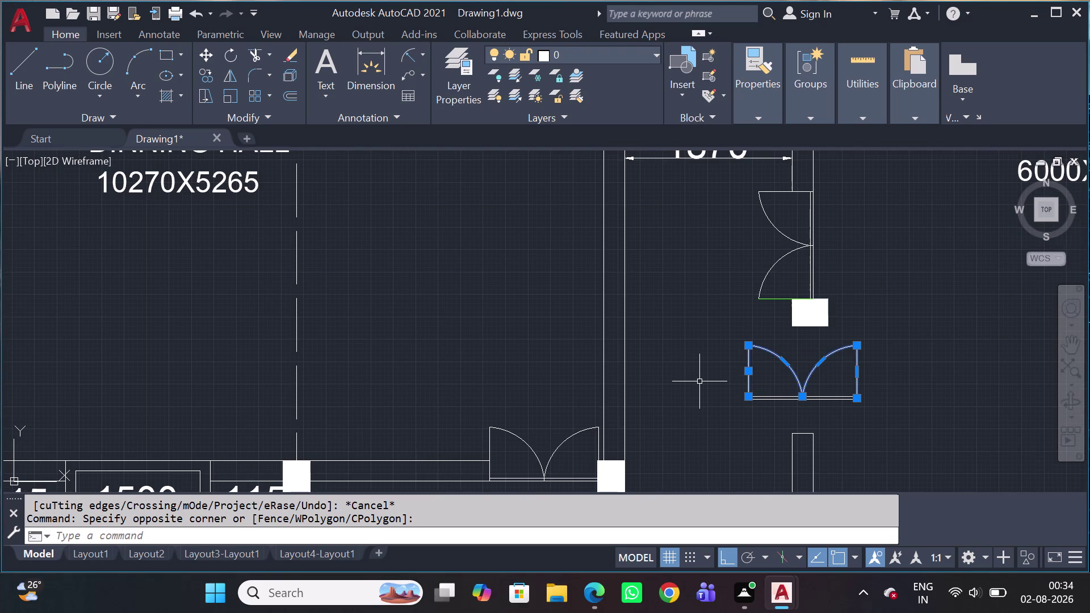
key(Delete)
key(Home)
drag(842, 366, 827, 382)
click(747, 409)
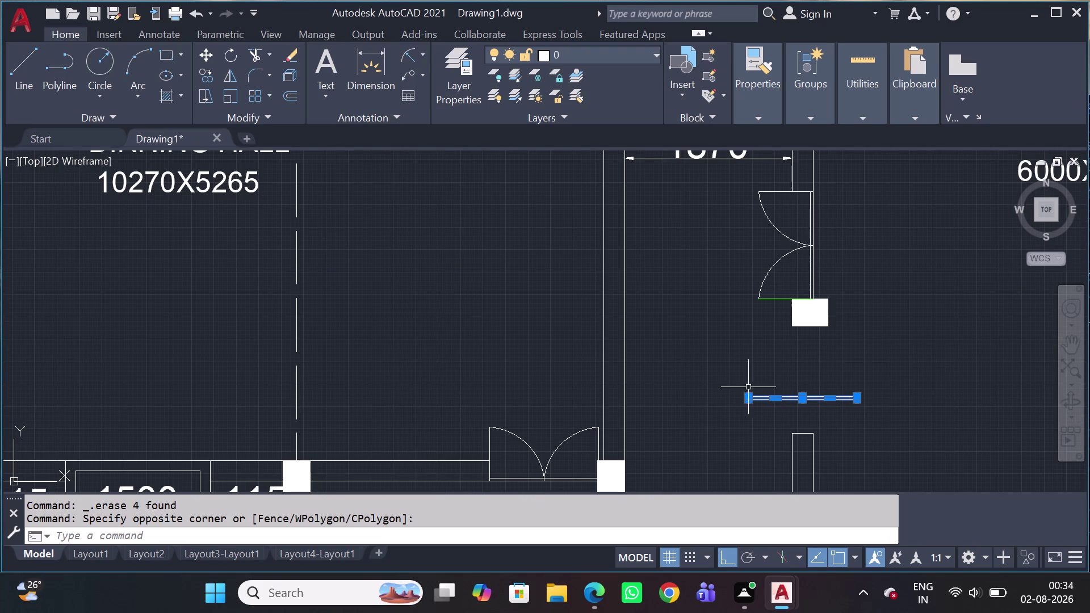
key(Delete)
Select all pieces of the upper double door, including its threshold and top edge.
drag(917, 203, 910, 213)
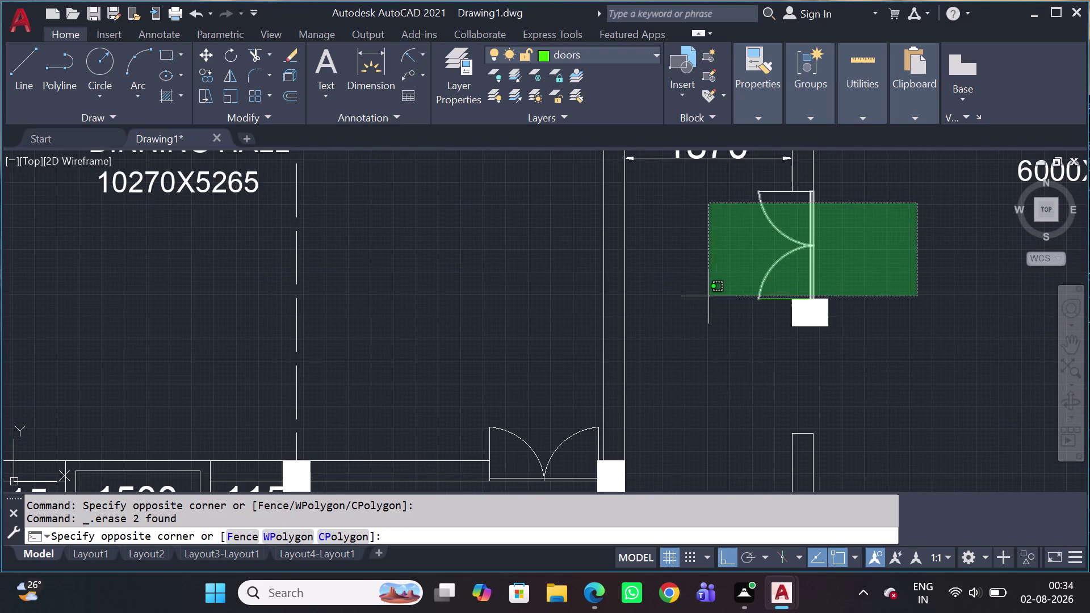
click(704, 289)
click(756, 321)
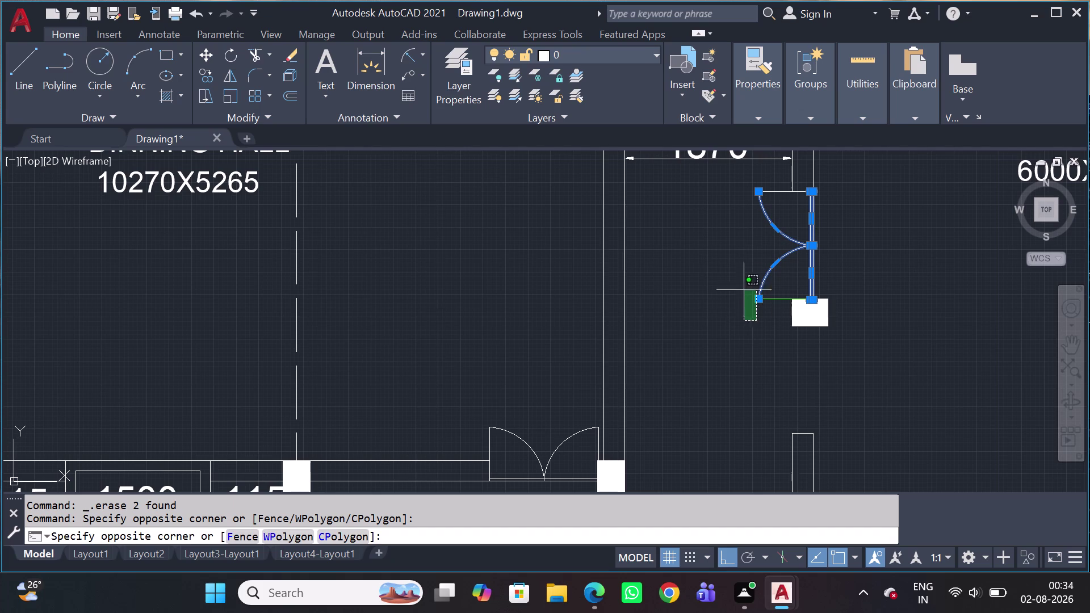
click(765, 179)
click(774, 193)
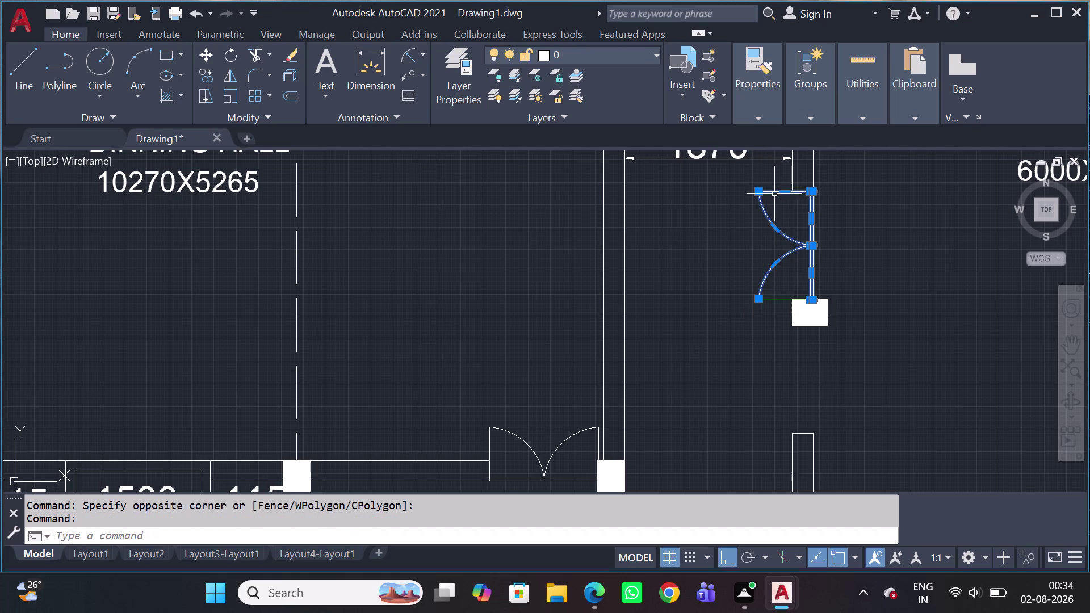
click(769, 302)
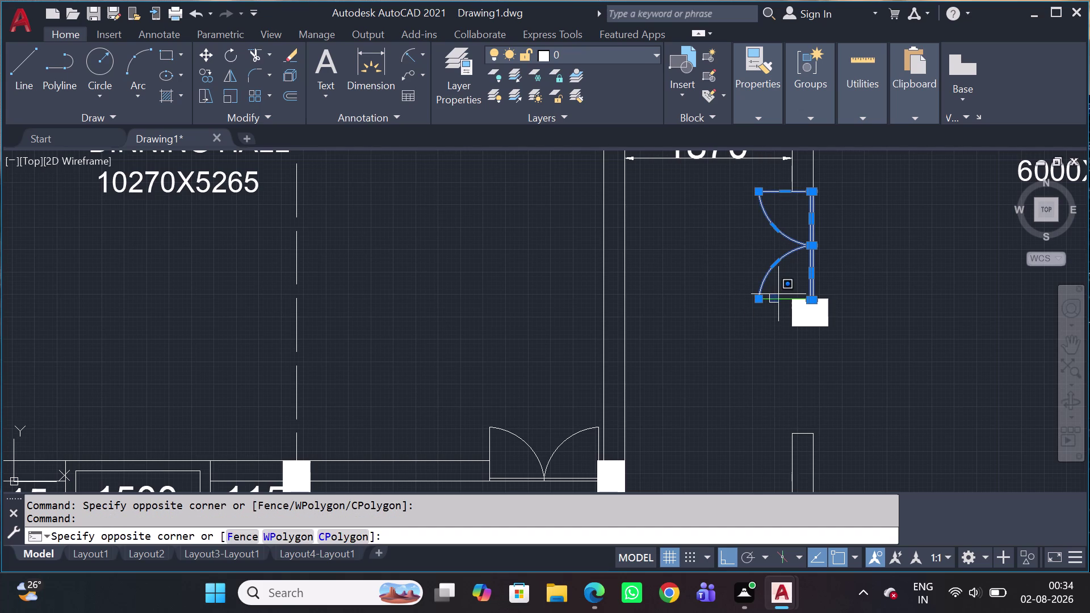
click(776, 294)
click(773, 300)
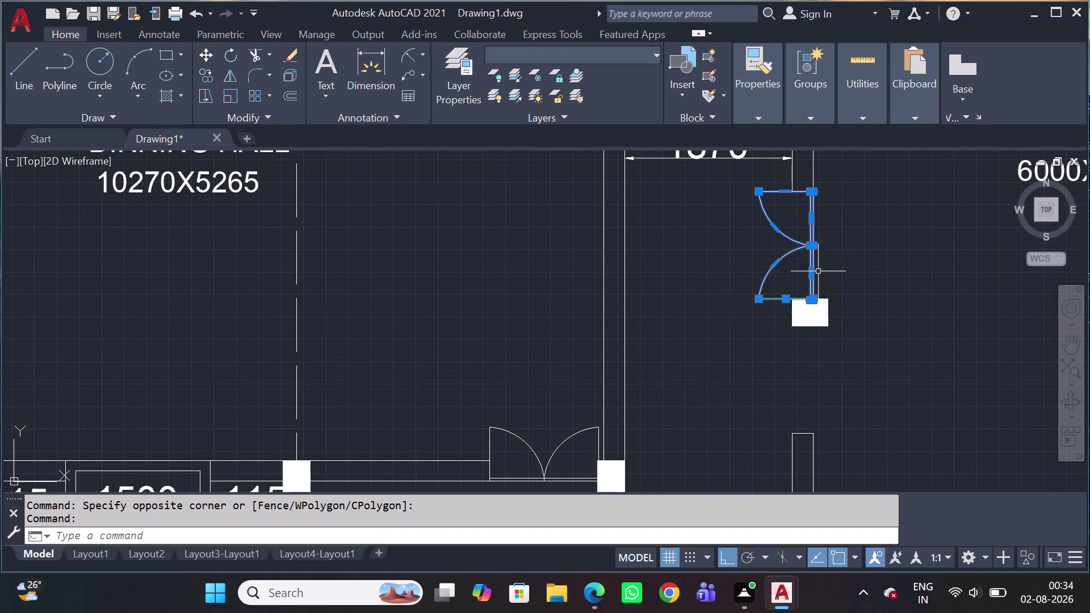
Copy the selected double door with CO into the opening just below the wall pier.
key(c)
key(o)
key(space)
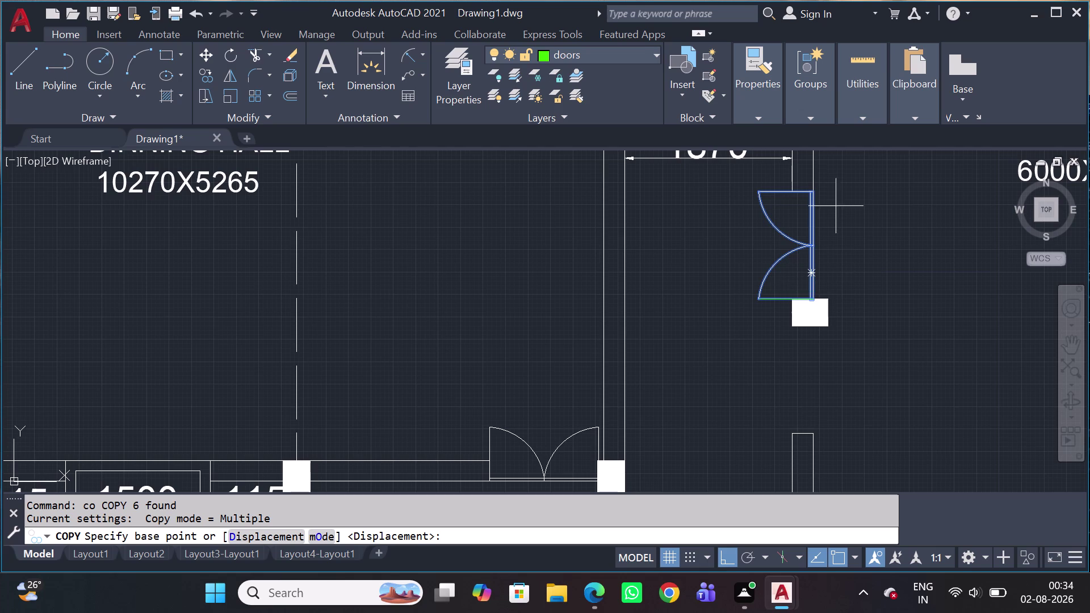
scroll(up, 3)
drag(811, 200, 813, 203)
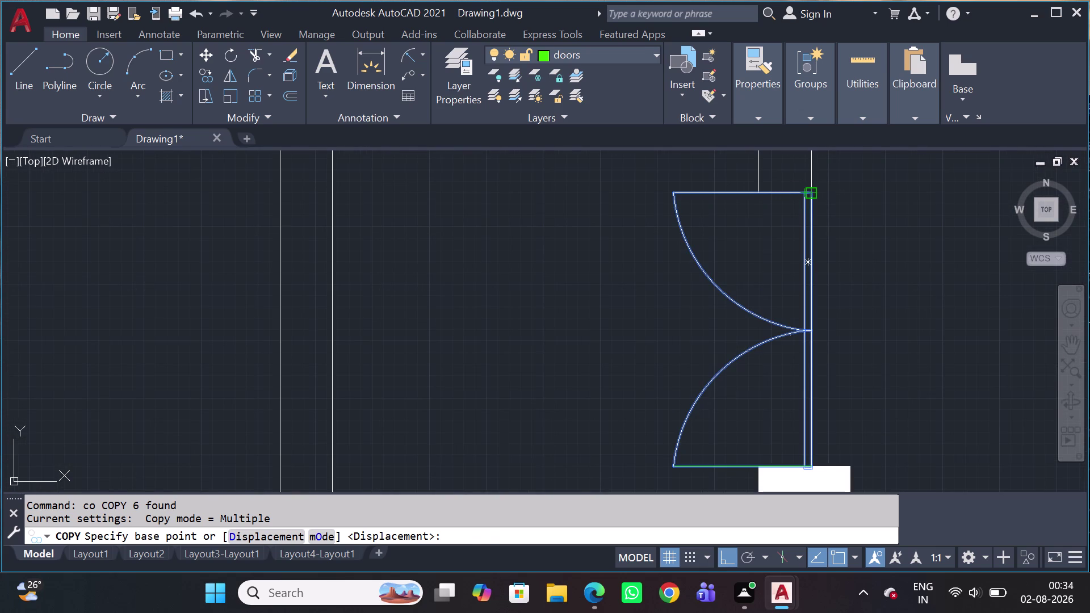
drag(813, 204, 814, 206)
scroll(down, 3)
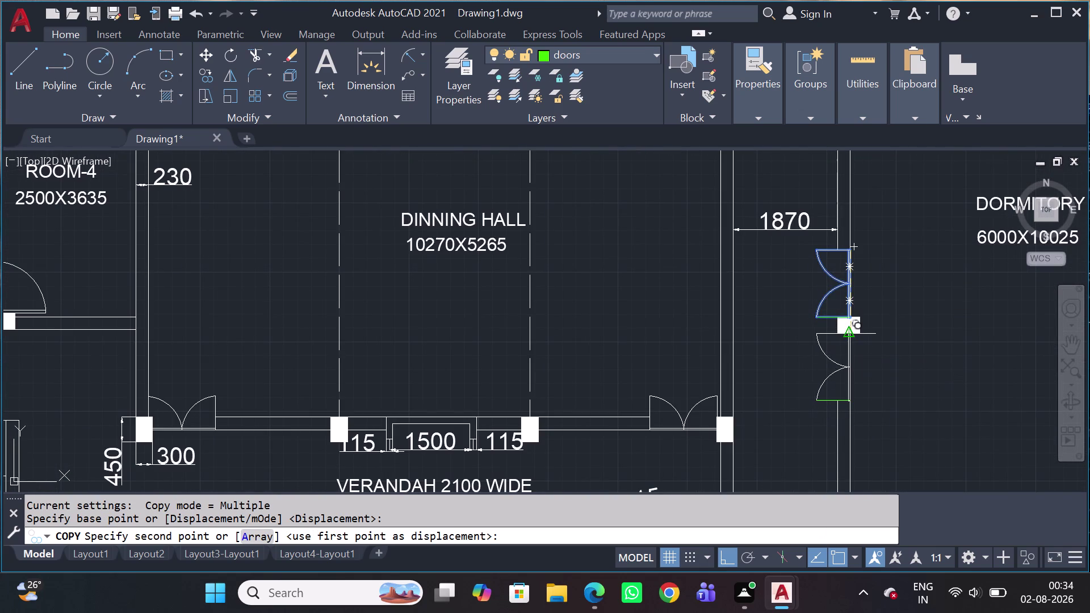
scroll(up, 3)
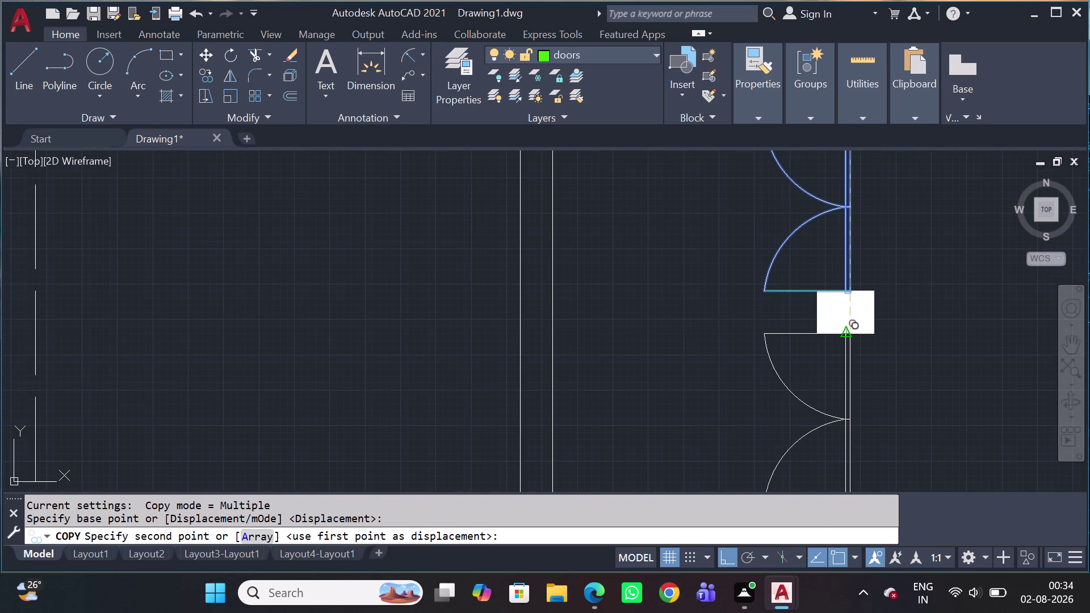
click(852, 337)
scroll(down, 3)
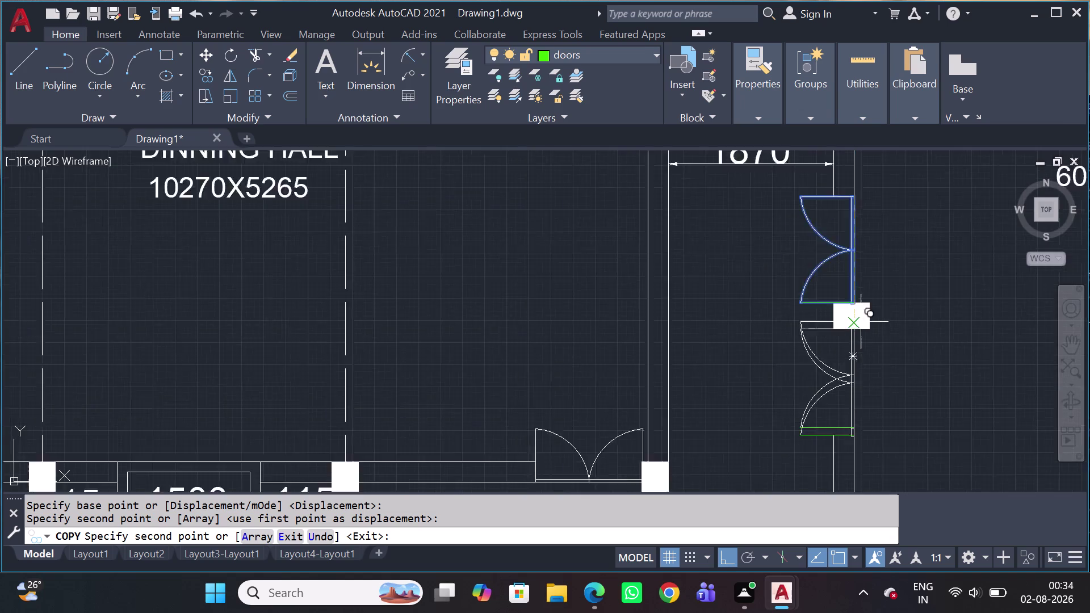
scroll(down, 3)
key(Escape)
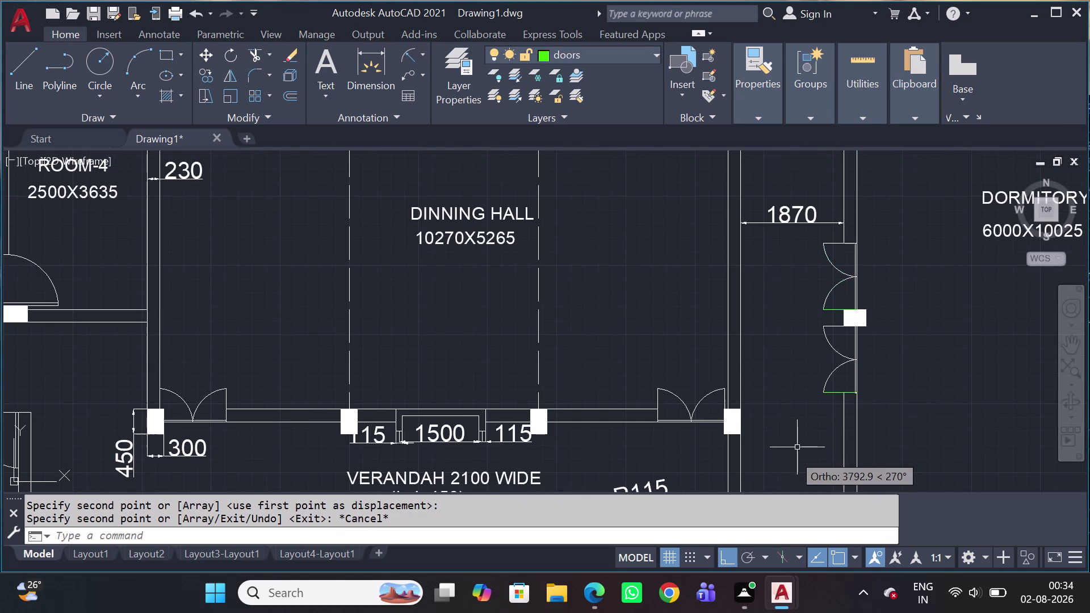
scroll(down, 3)
scroll(up, 3)
scroll(down, 3)
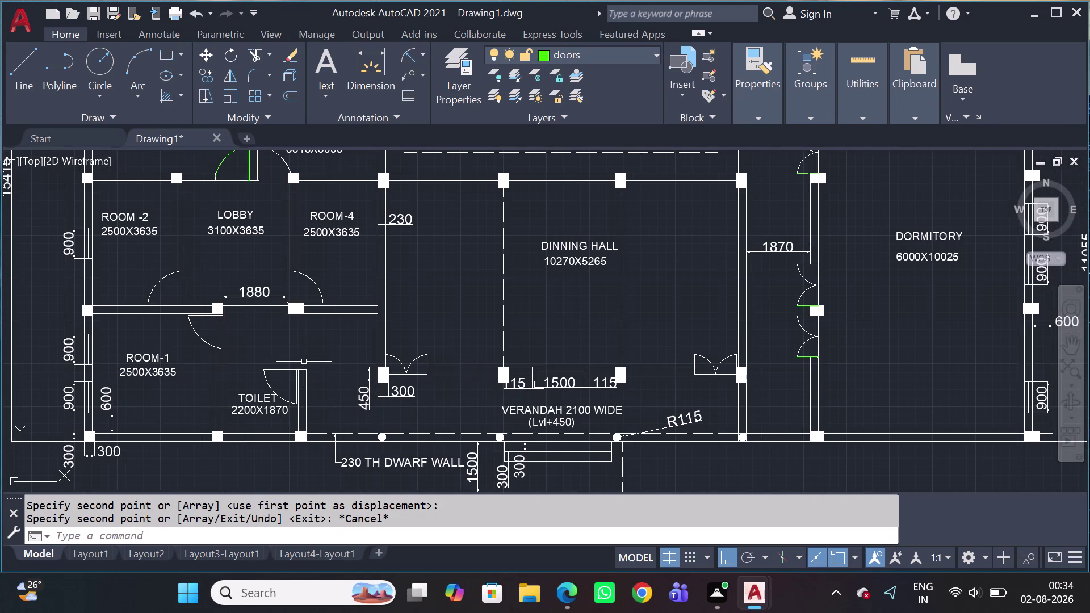
scroll(down, 3)
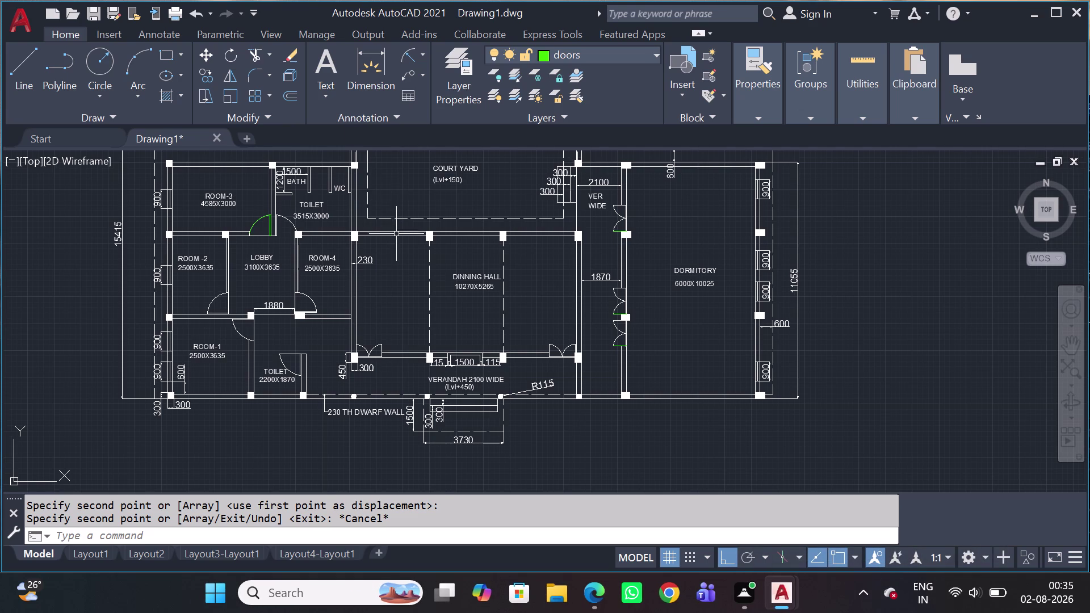
Place a vertical XL construction line through the dining hall's upper wall.
scroll(up, 3)
scroll(up, 3)
middle_drag(388, 225, 449, 300)
scroll(up, 3)
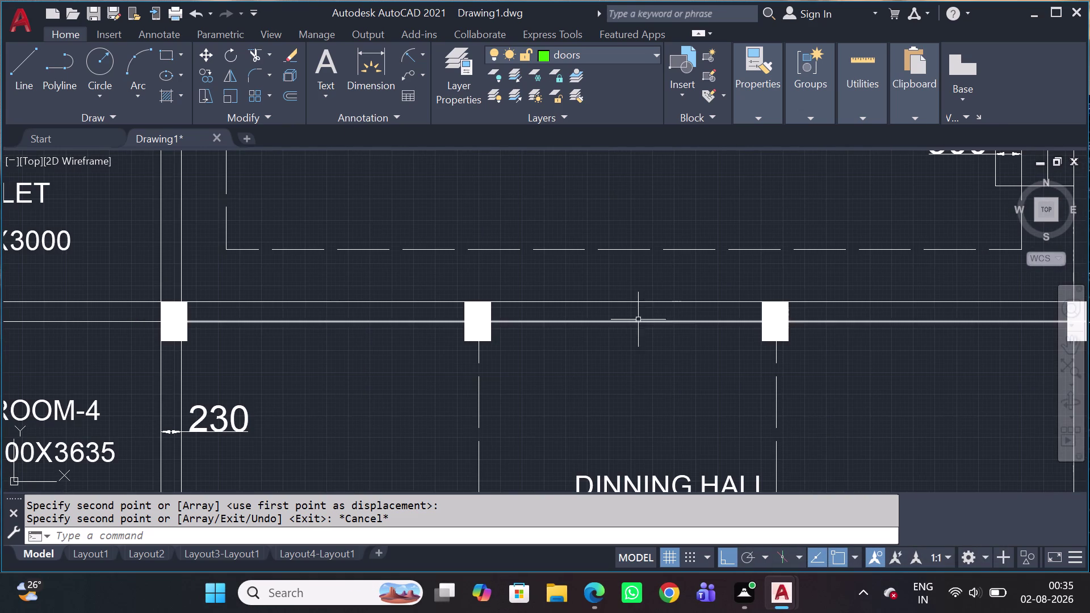
key(x)
key(l)
key(space)
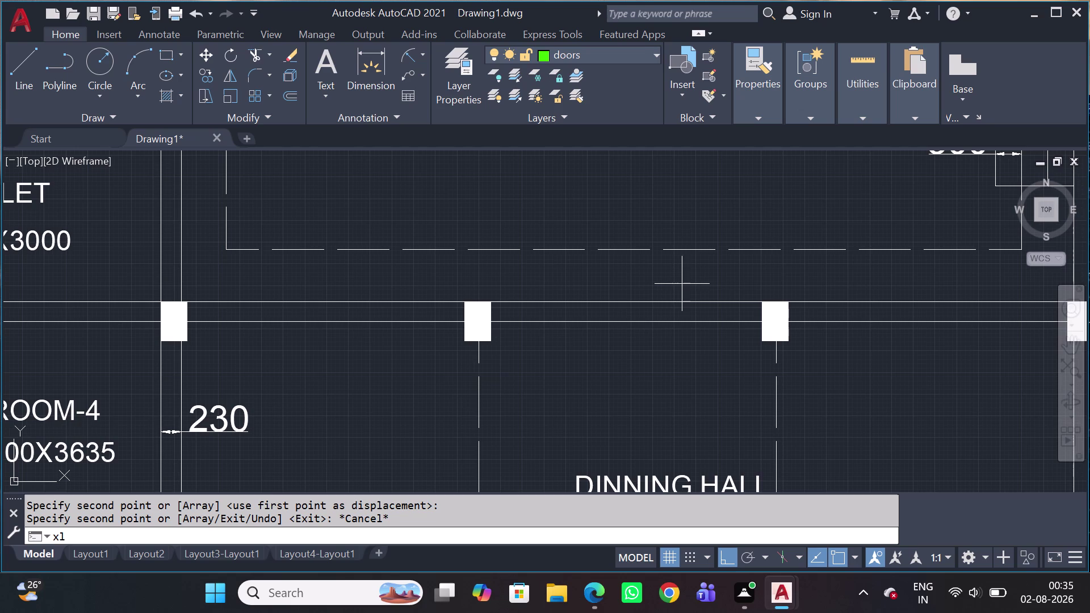
text(v)
key(space)
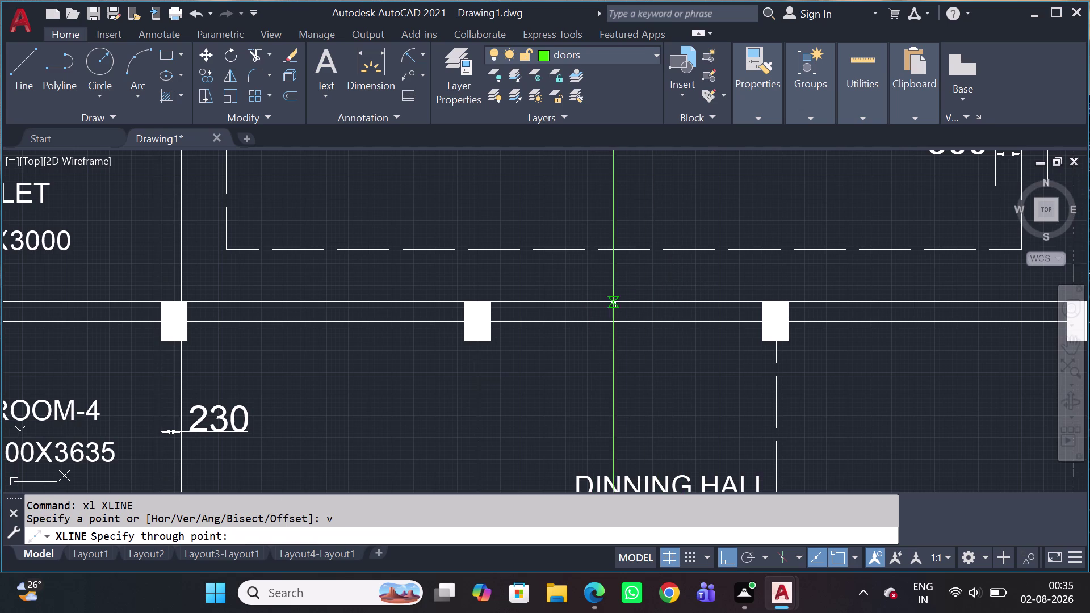
click(626, 307)
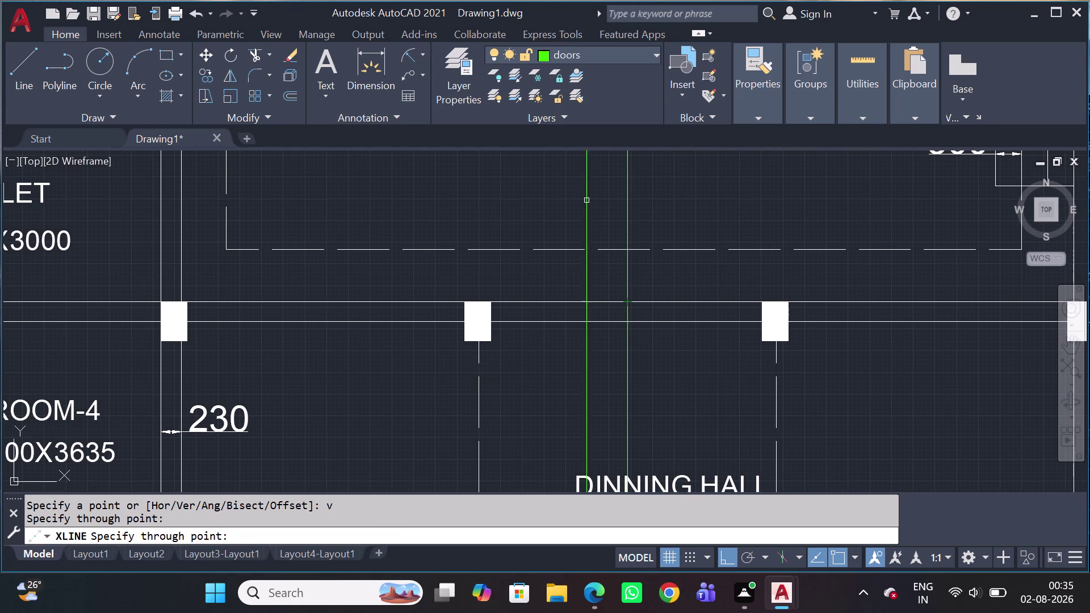
key(Escape)
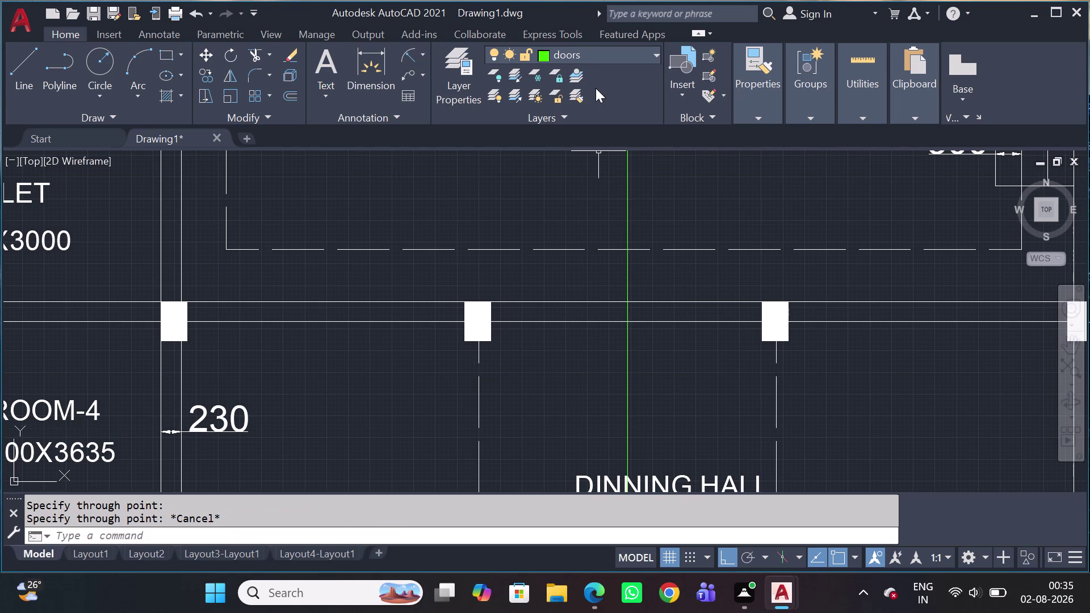
scroll(down, 3)
scroll(down, 3)
scroll(up, 3)
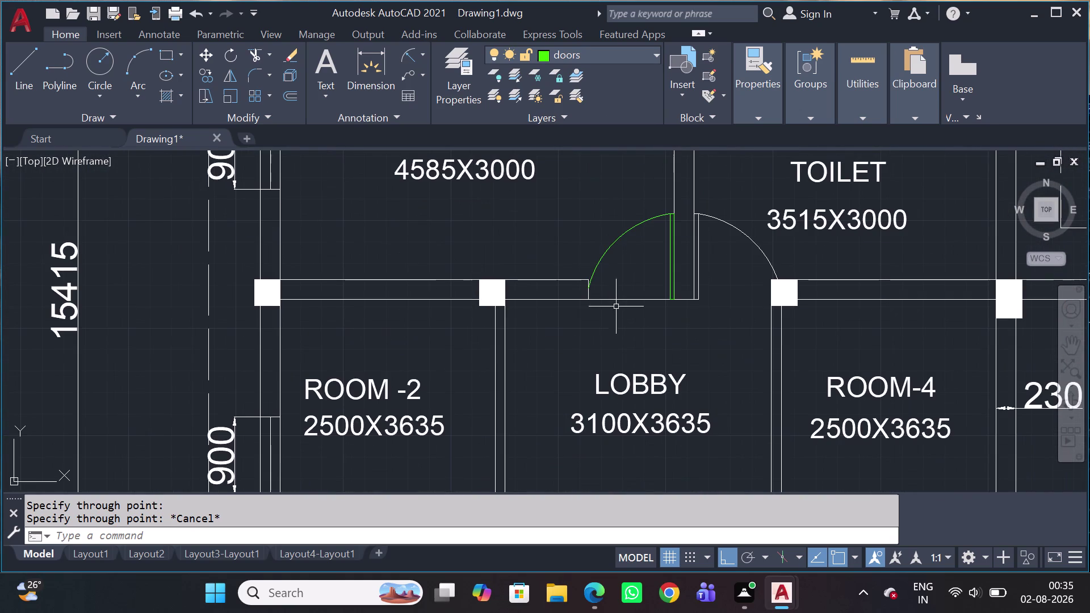
Window-select the lobby door swing and assign it to the doors layer.
click(561, 190)
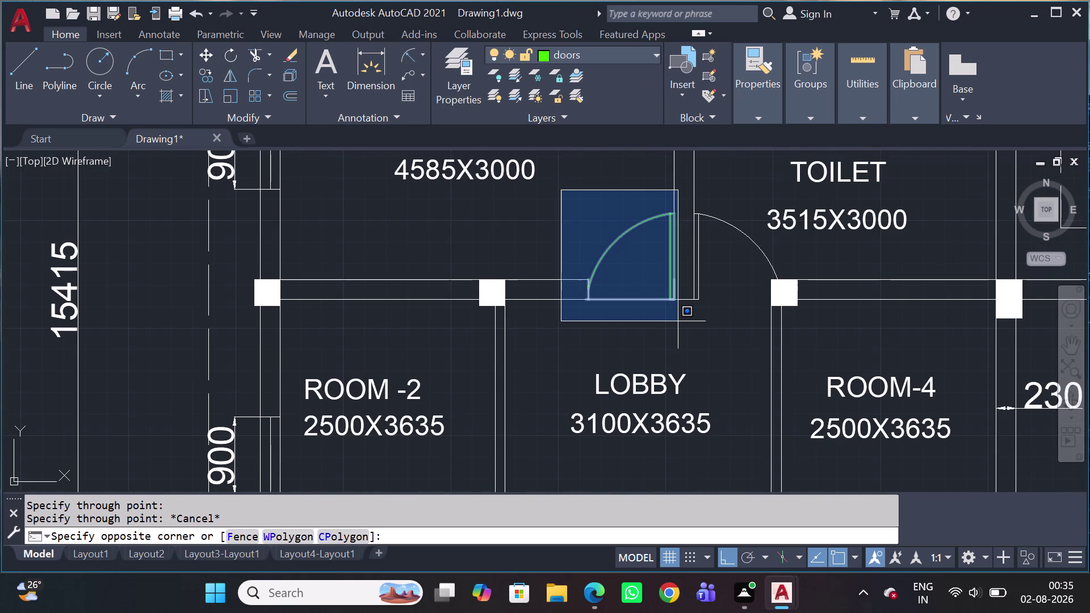
click(677, 323)
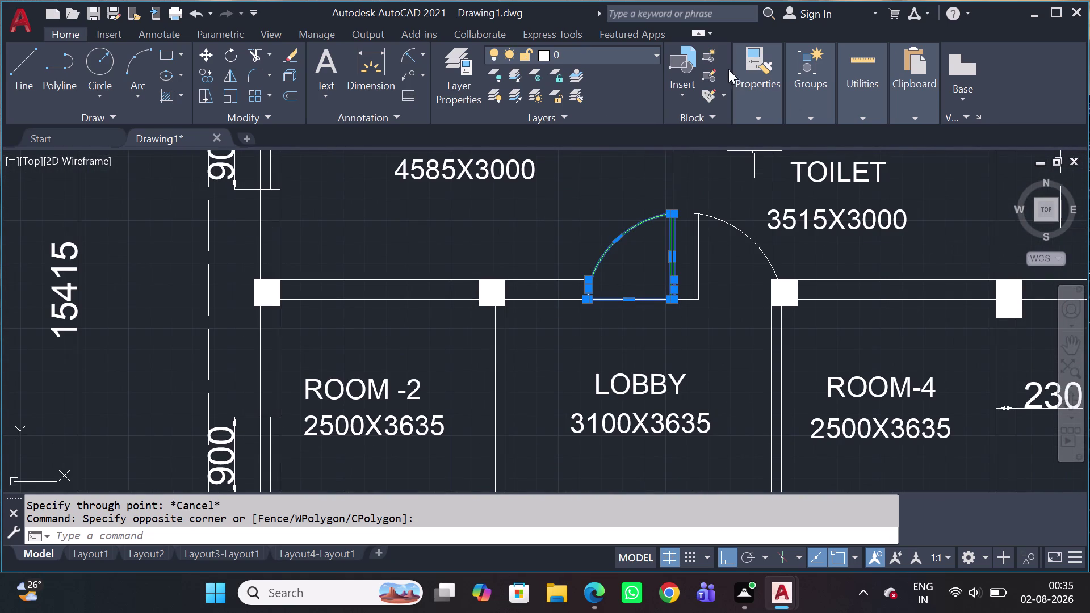
click(569, 53)
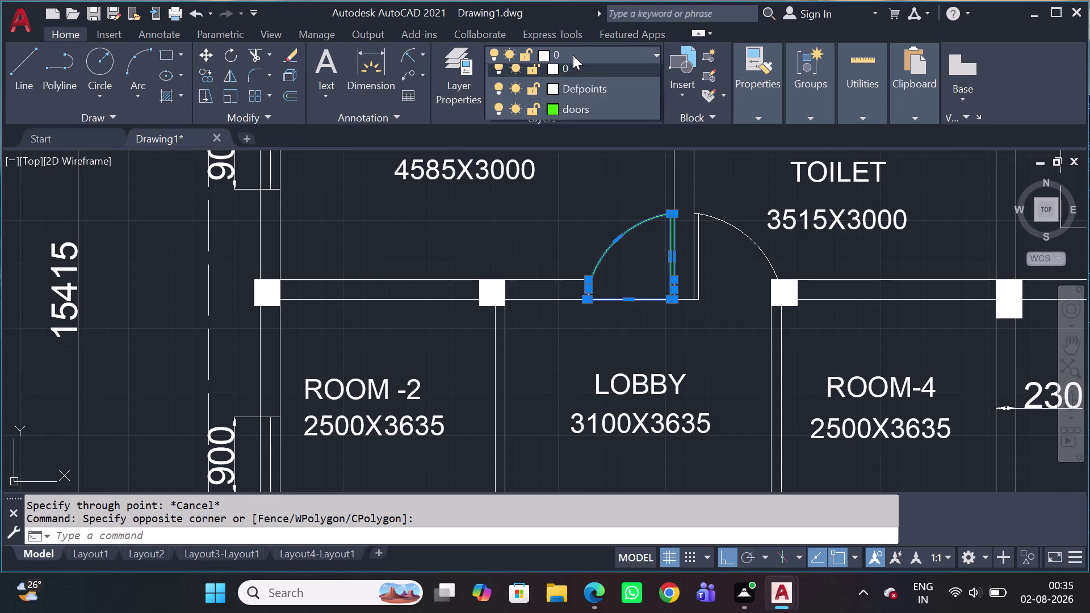
click(590, 120)
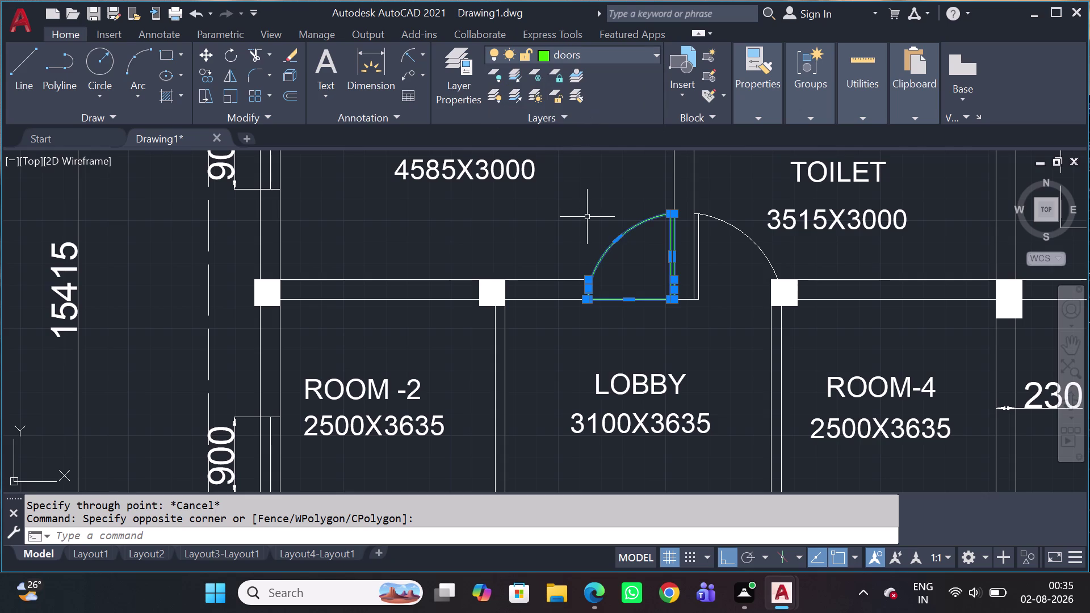
key(Escape)
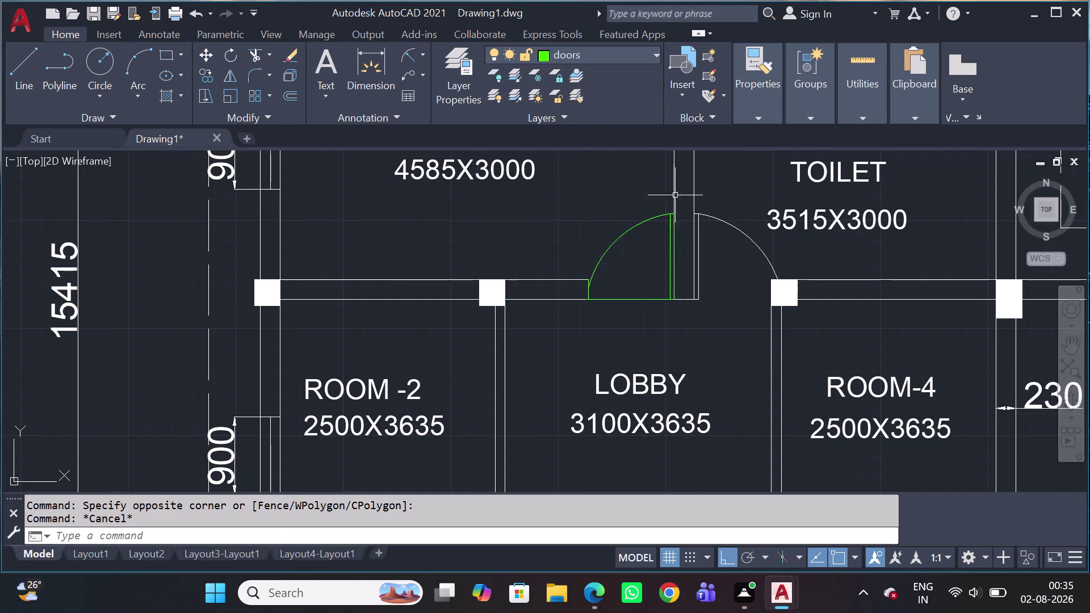
Put the white right-hand door leaf and its swing arc on the doors layer.
click(683, 190)
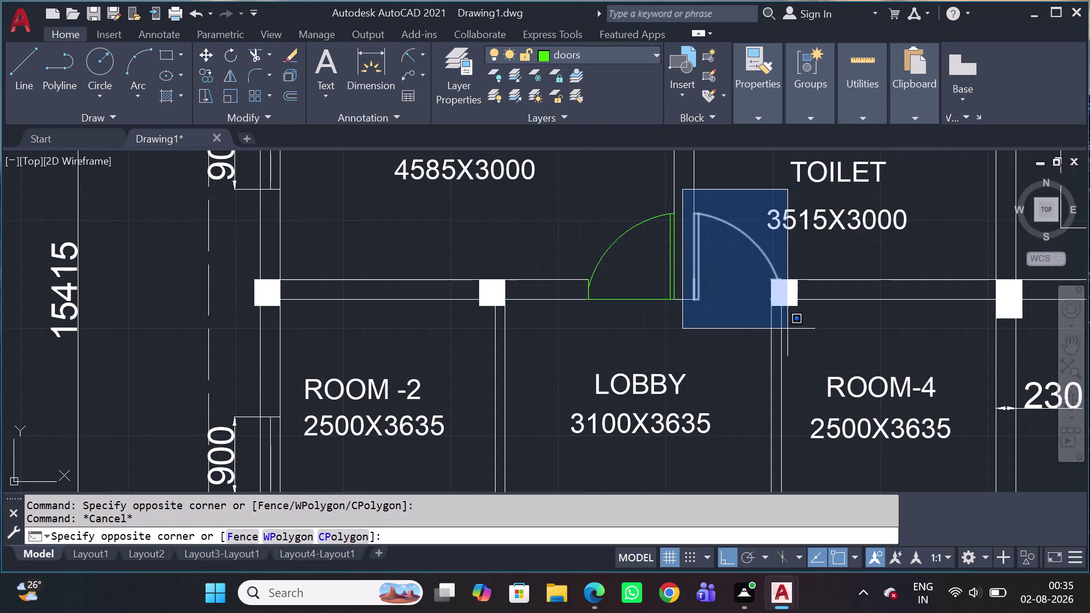
click(778, 320)
click(761, 232)
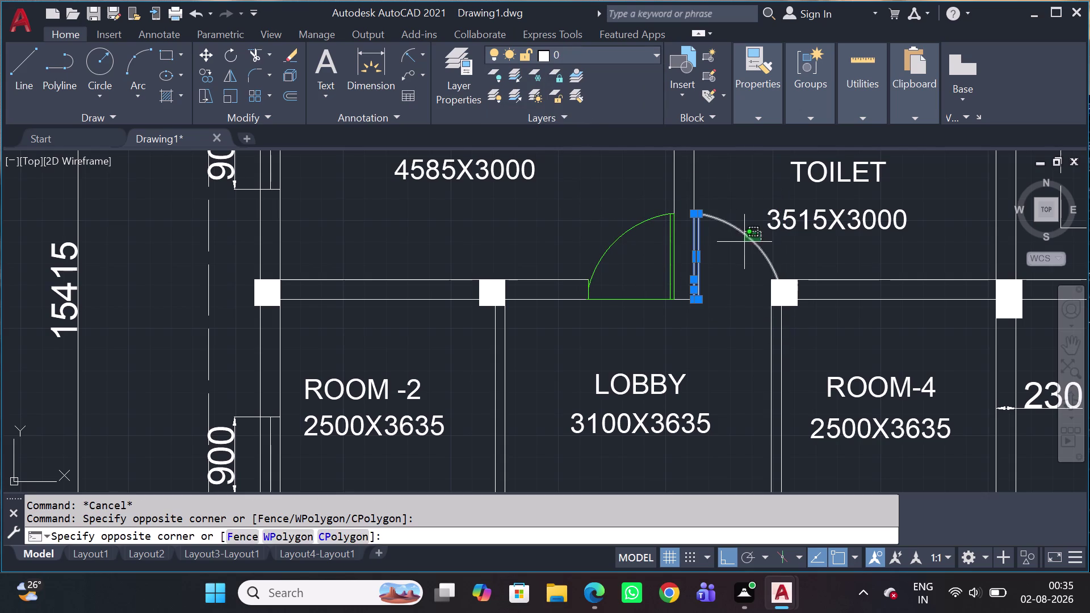
click(745, 245)
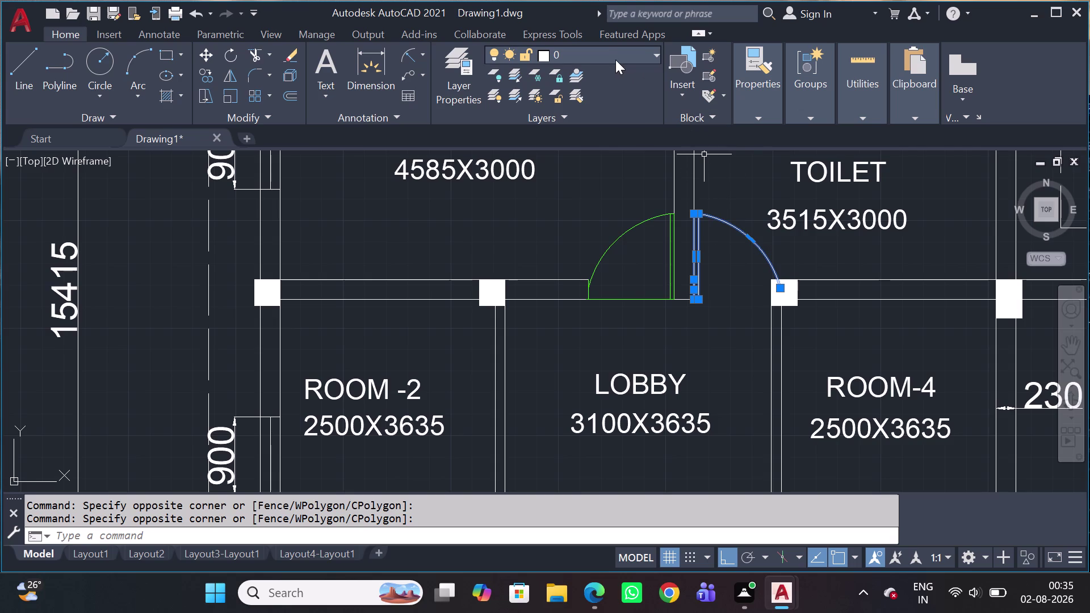
click(614, 60)
click(562, 118)
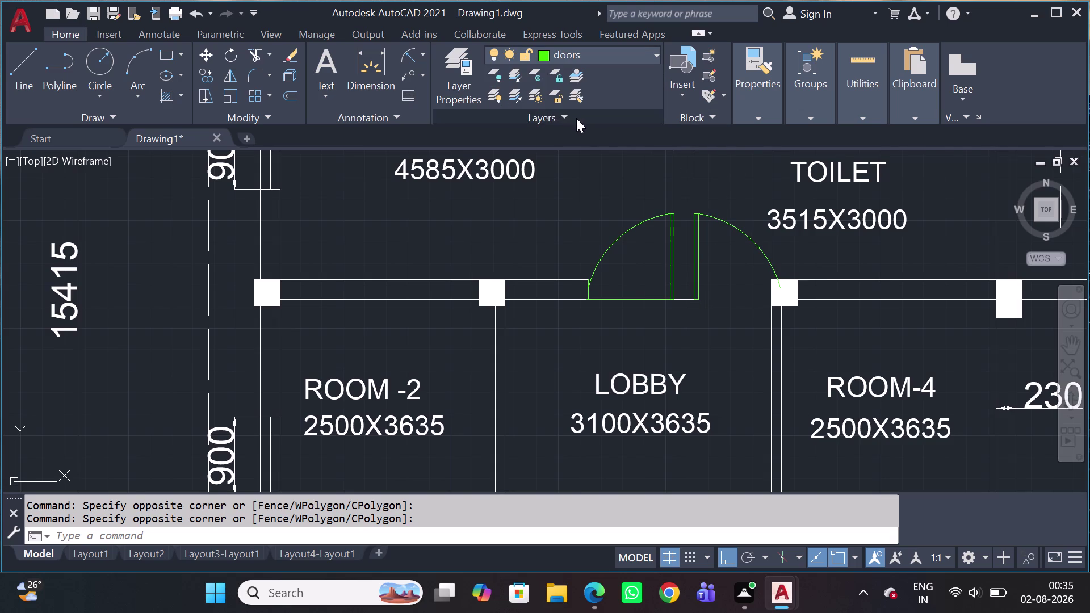
key(Escape)
Pan over to the ROOM-4 door and begin selecting its white leaf.
scroll(down, 3)
middle_drag(757, 352, 564, 284)
scroll(down, 3)
scroll(up, 3)
click(740, 348)
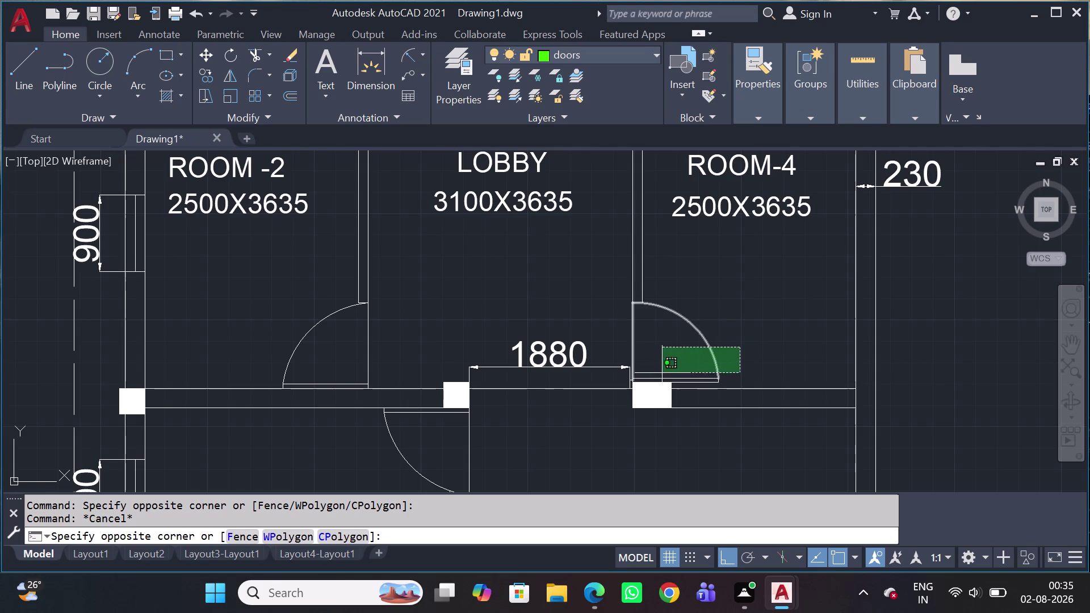
Move the ROOM-4 door leaf and arc onto the doors layer.
click(655, 383)
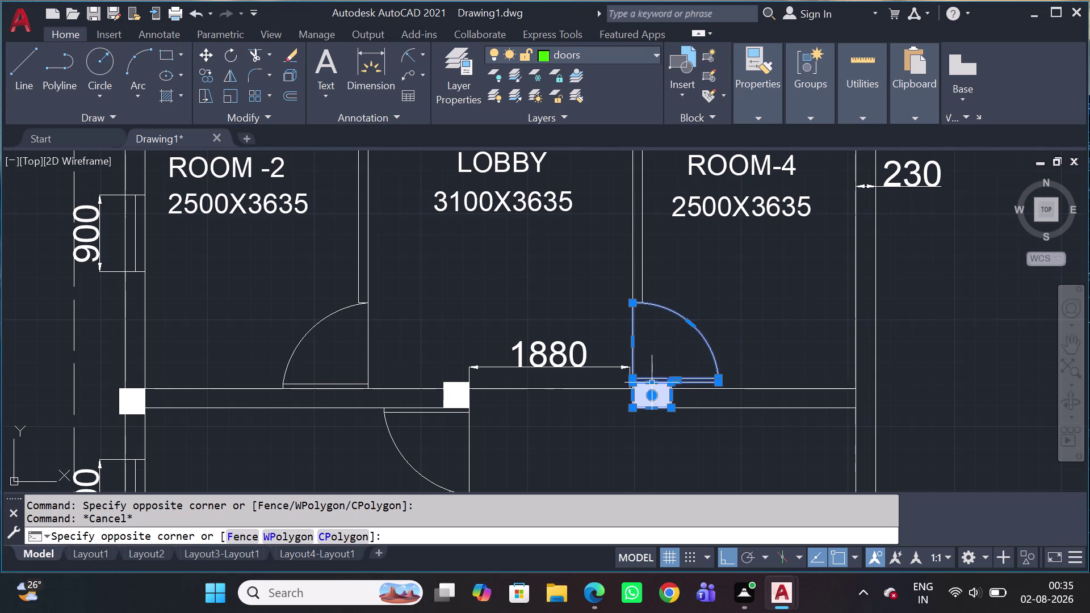
scroll(up, 3)
key(Escape)
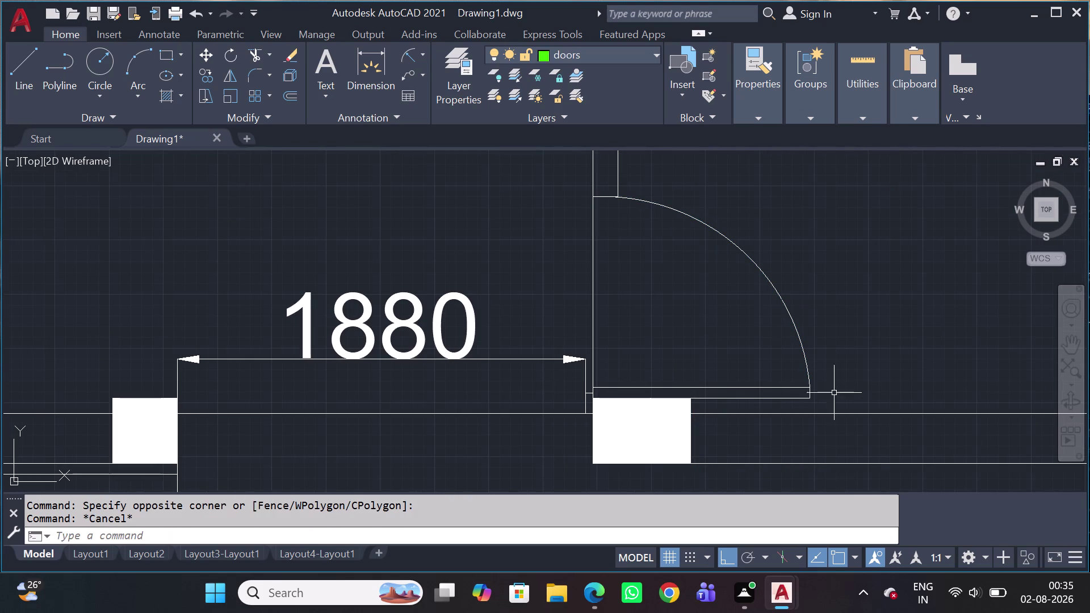
drag(861, 384, 856, 385)
click(757, 401)
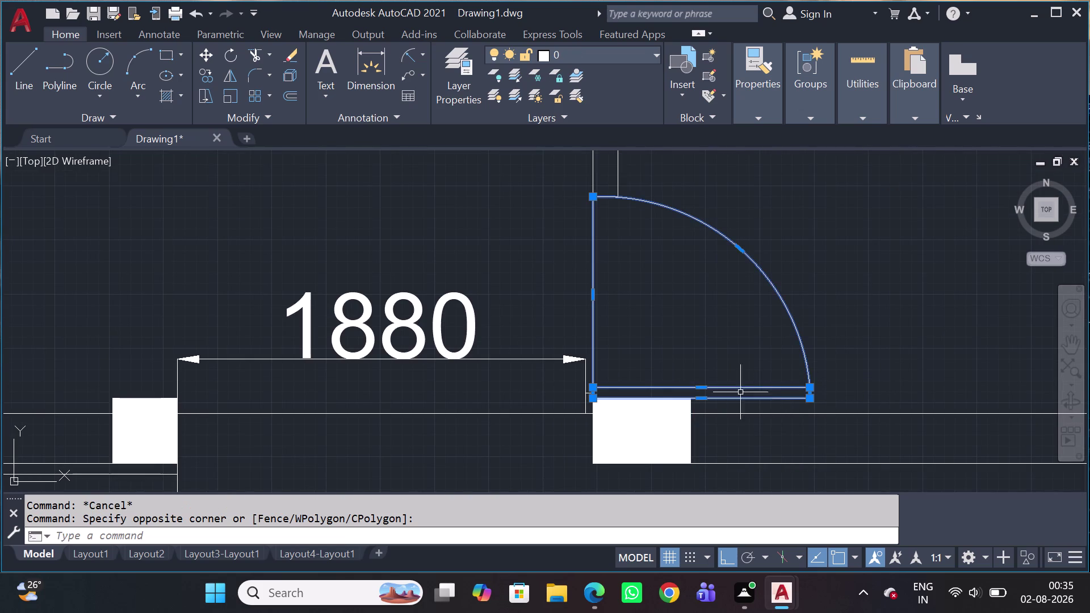
click(555, 53)
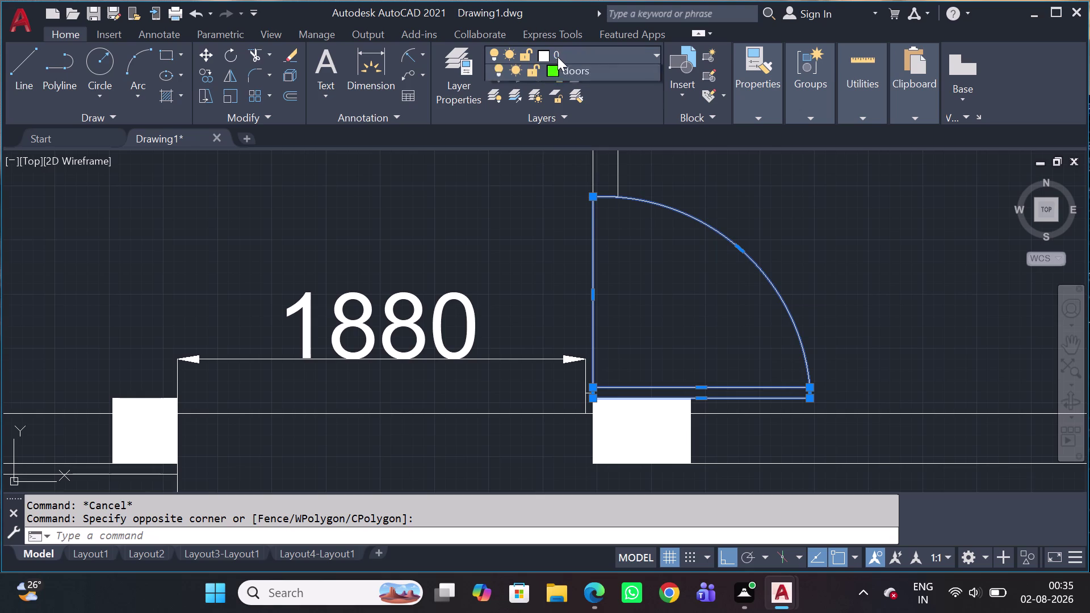
click(550, 117)
scroll(down, 3)
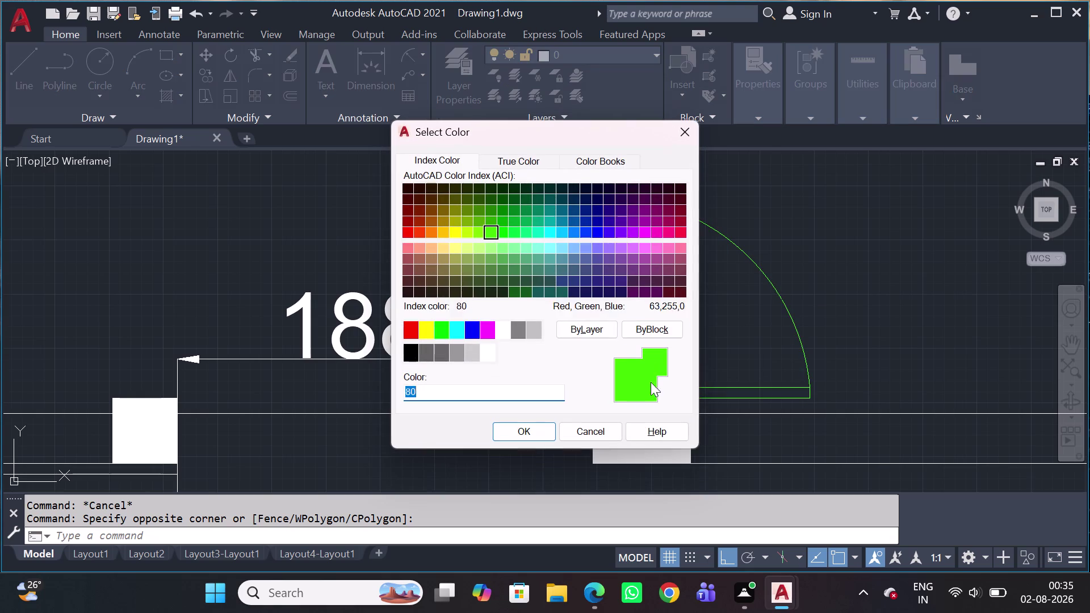
click(624, 380)
click(524, 435)
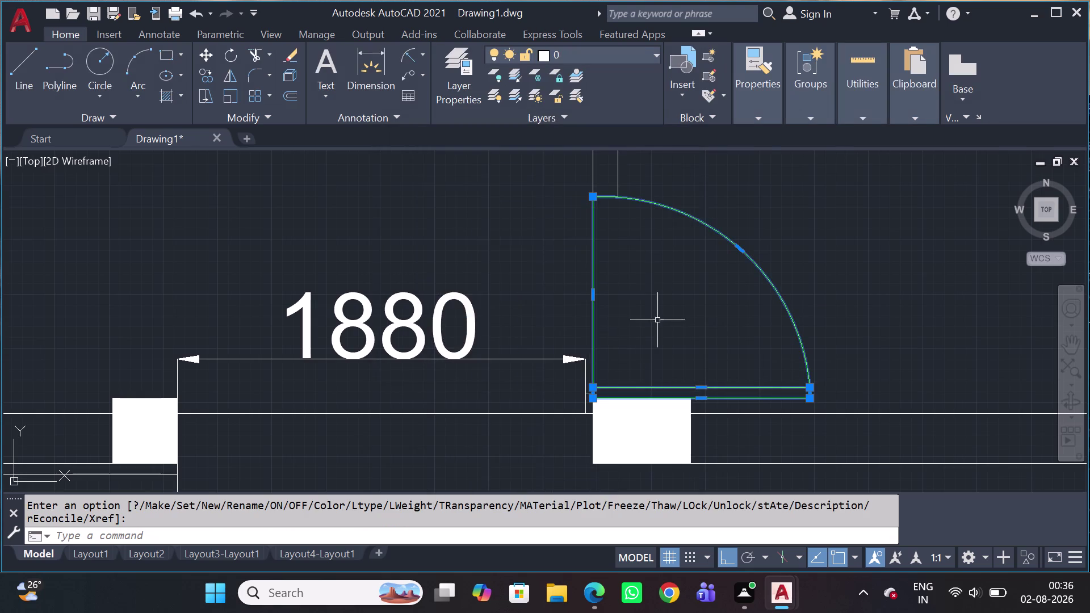
scroll(down, 3)
key(Escape)
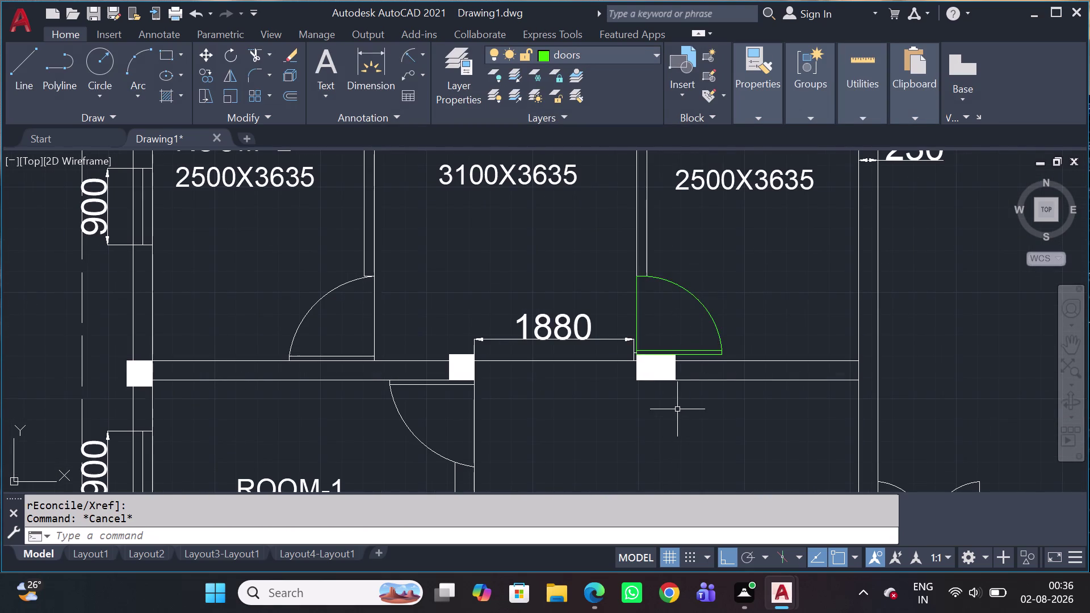
Move the ROOM-2 door onto the doors layer.
middle_drag(676, 414, 688, 288)
scroll(down, 3)
scroll(up, 3)
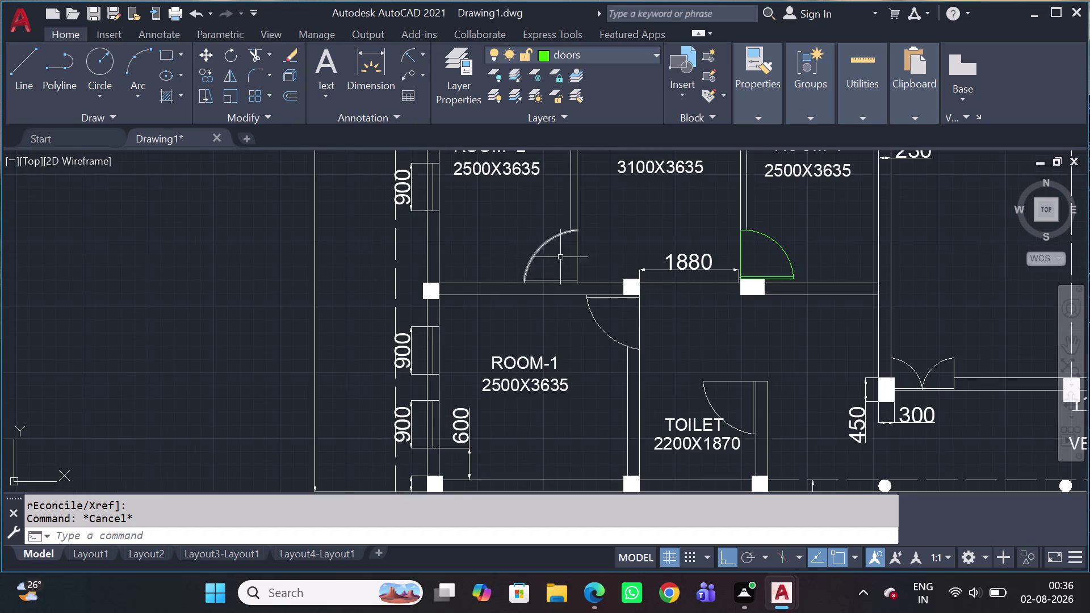
click(601, 259)
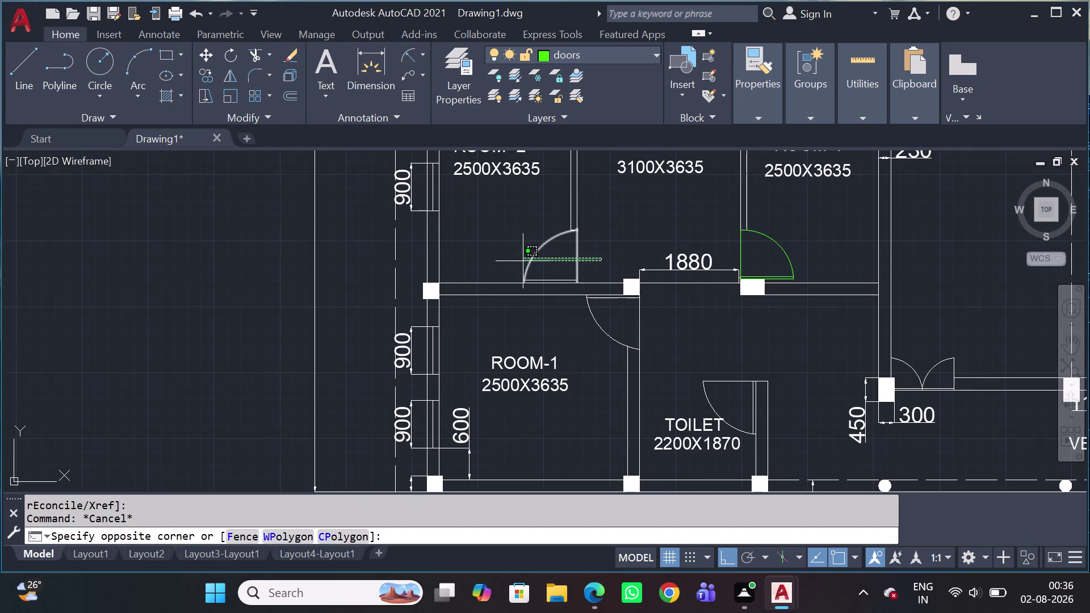
click(522, 262)
scroll(up, 3)
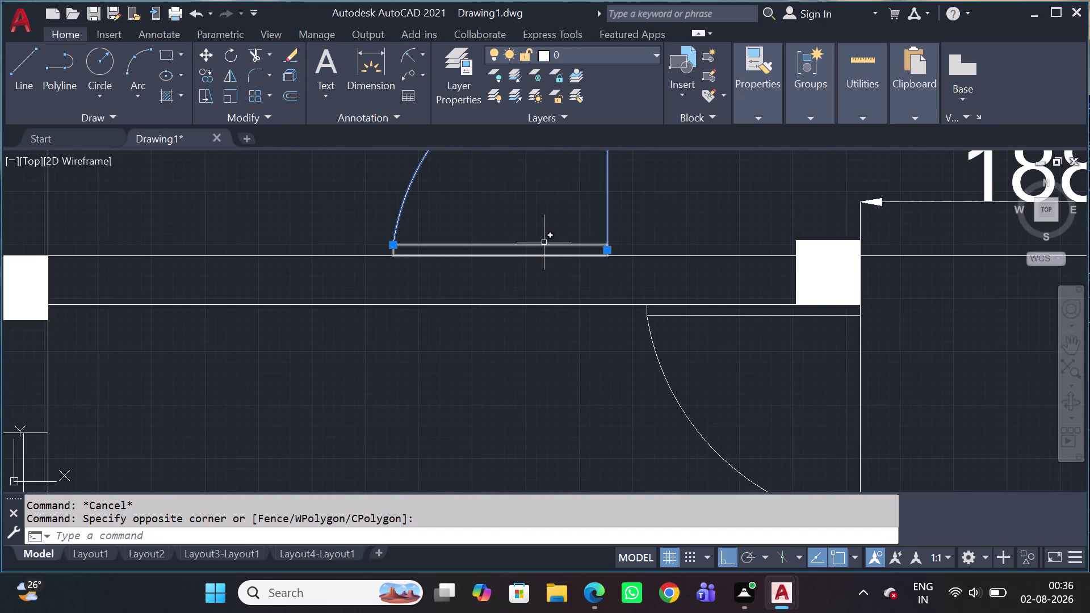
click(543, 245)
click(582, 62)
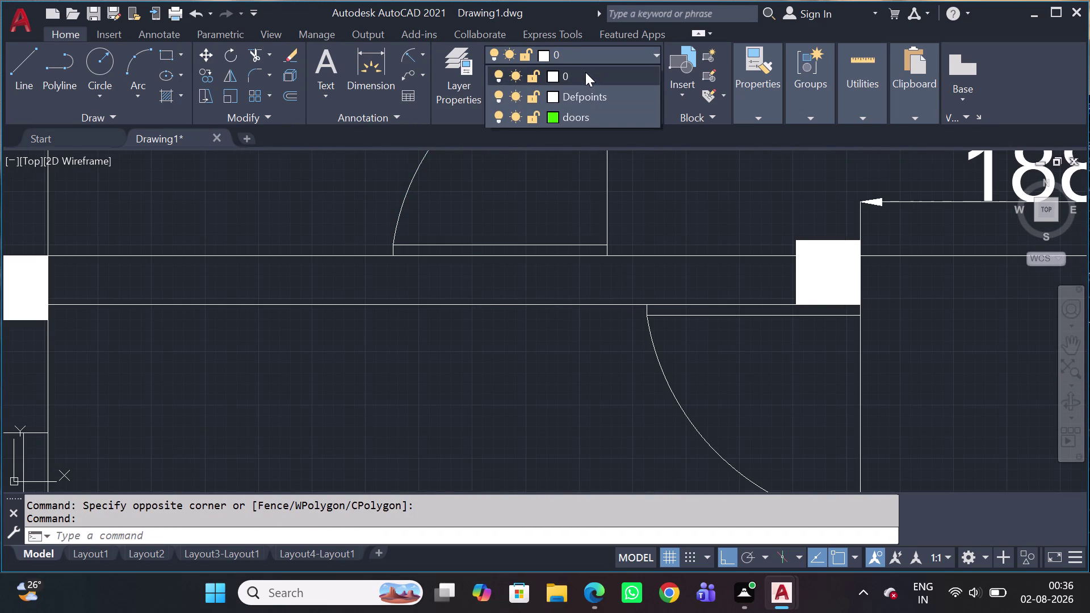
click(568, 117)
scroll(down, 3)
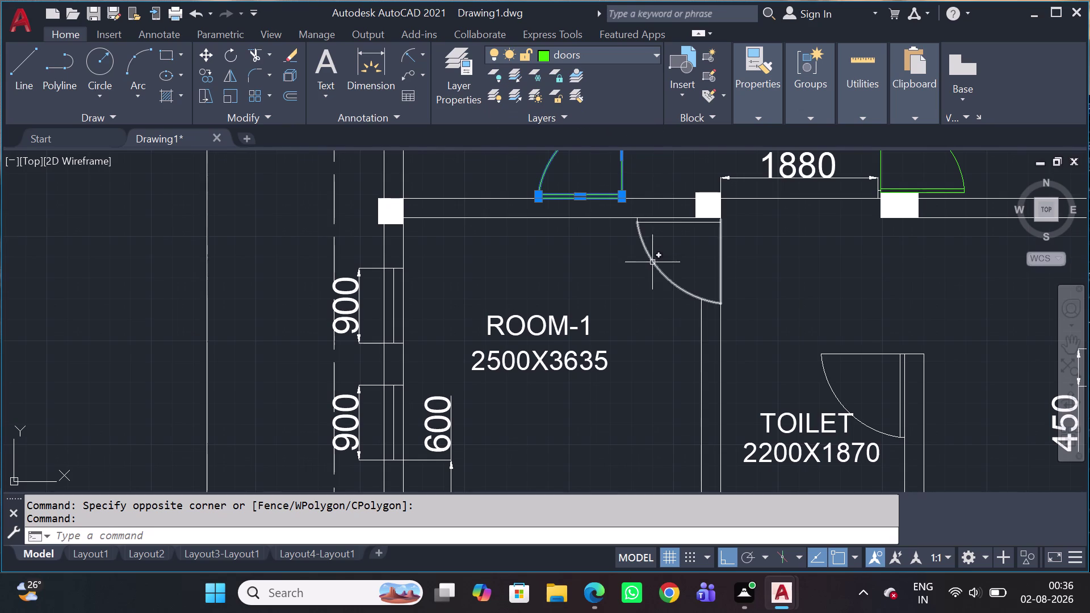
key(Escape)
Move the ROOM-1 door's swing arc and leaf onto the doors layer.
click(691, 252)
click(617, 268)
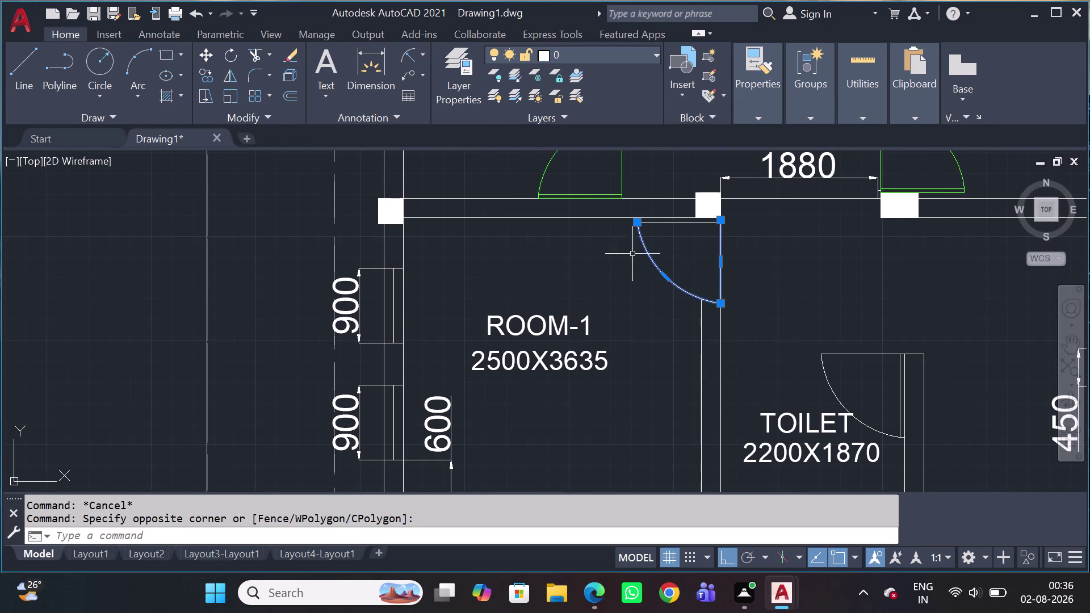
scroll(up, 3)
click(684, 266)
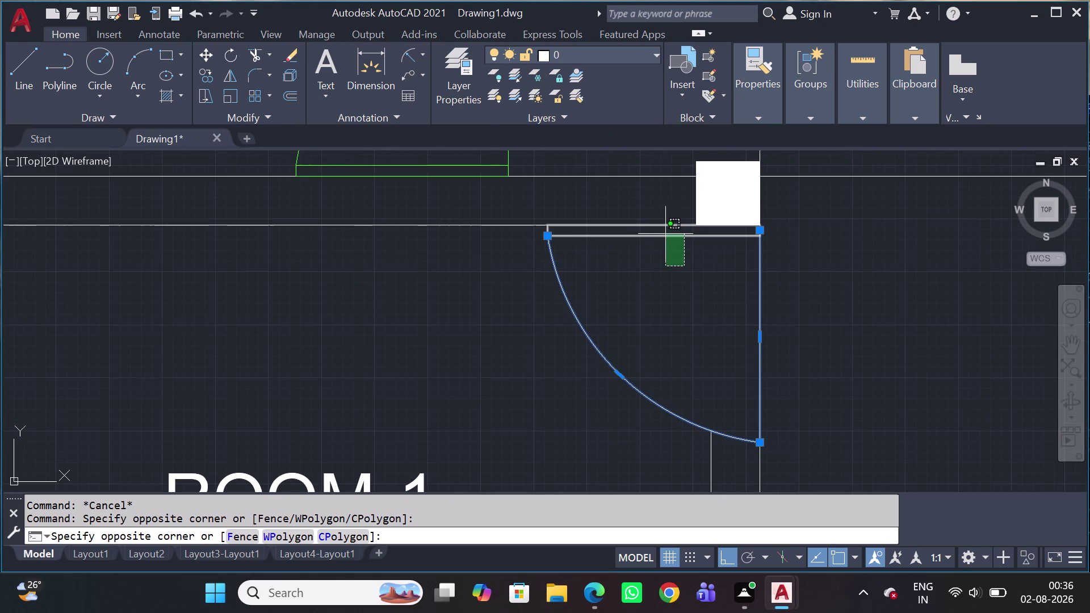
click(665, 235)
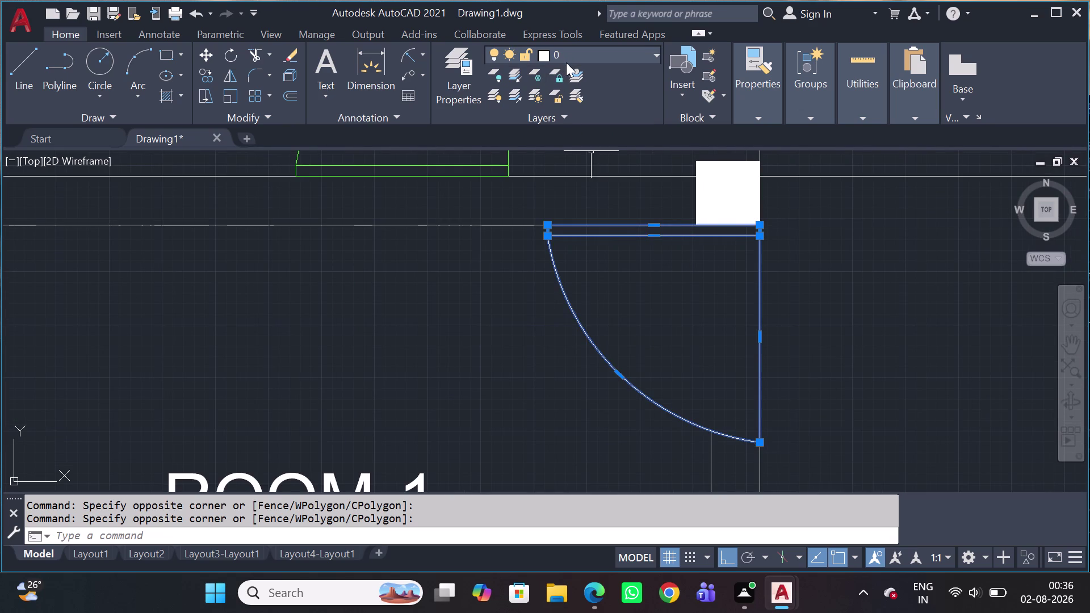
click(566, 62)
click(559, 118)
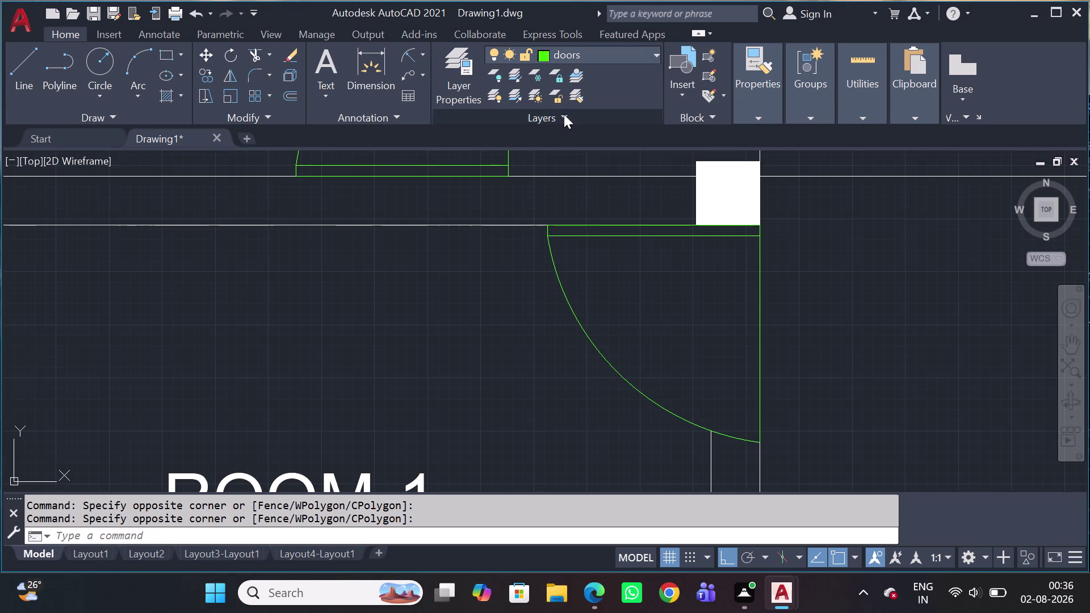
scroll(down, 3)
key(Escape)
Move the small TOILET door's swing arc and leaf onto the doors layer.
scroll(down, 3)
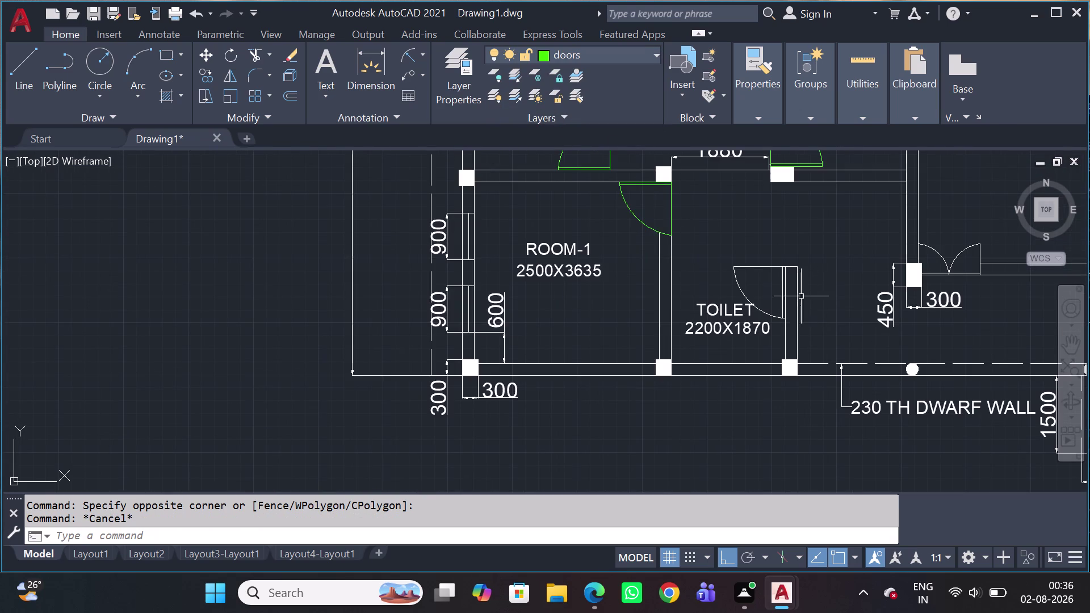
scroll(up, 3)
click(788, 453)
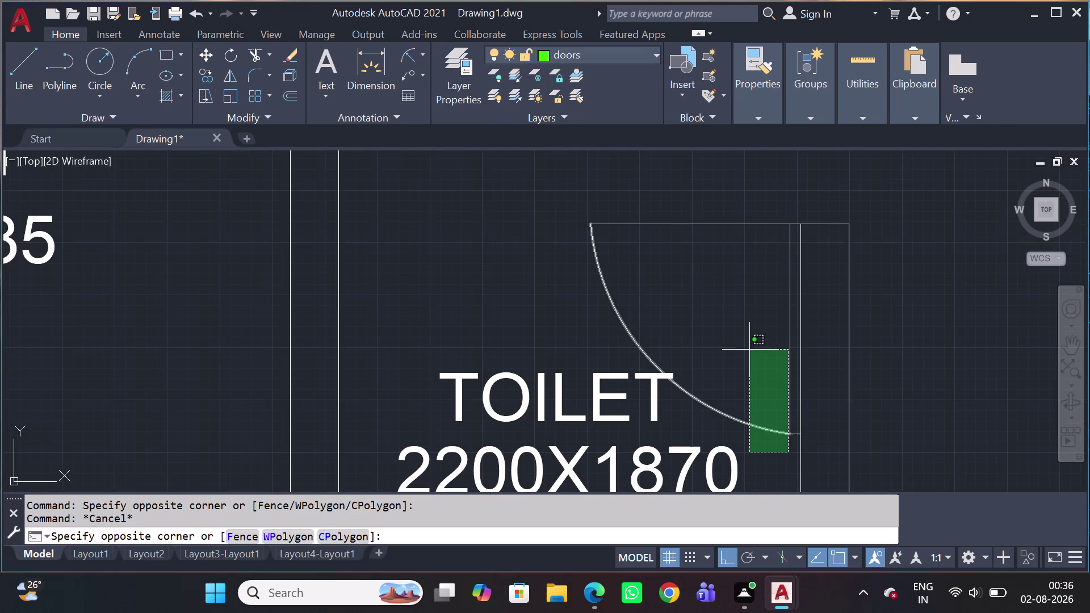
drag(749, 340, 749, 334)
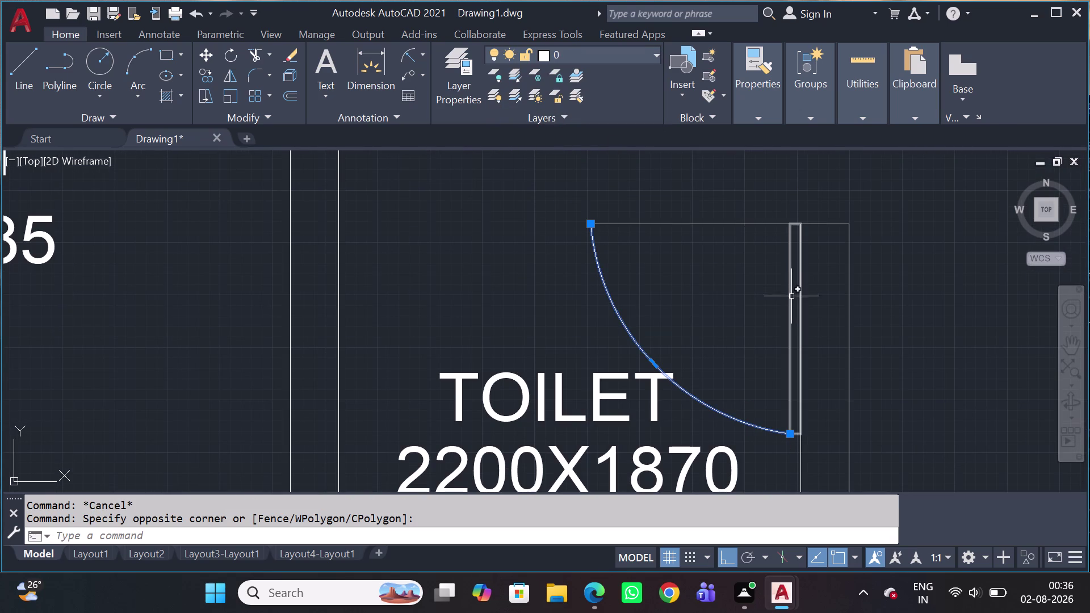
click(791, 297)
drag(755, 216, 749, 224)
click(693, 259)
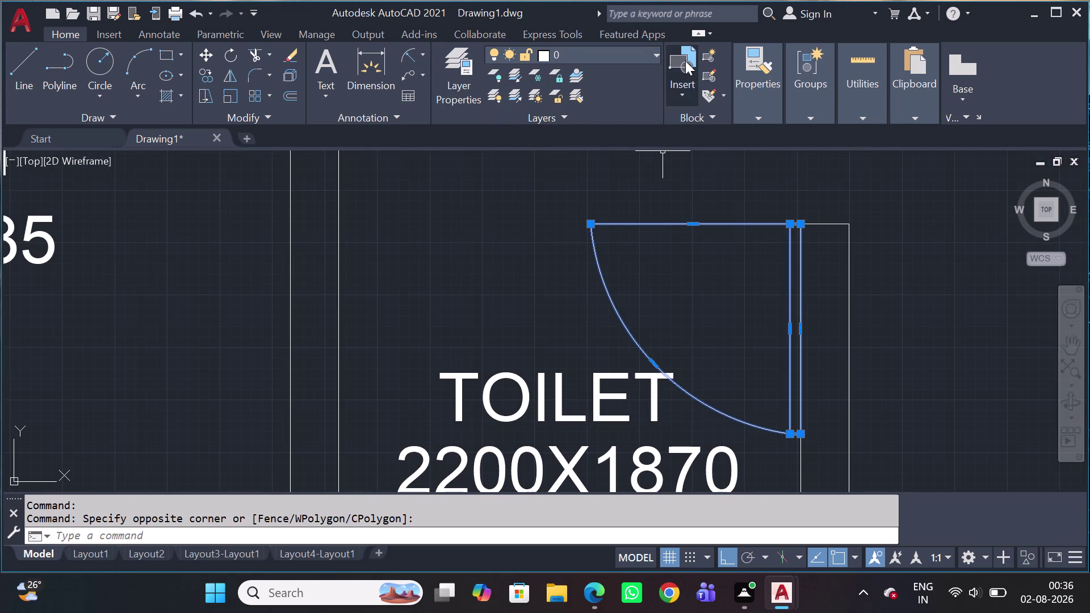
click(598, 57)
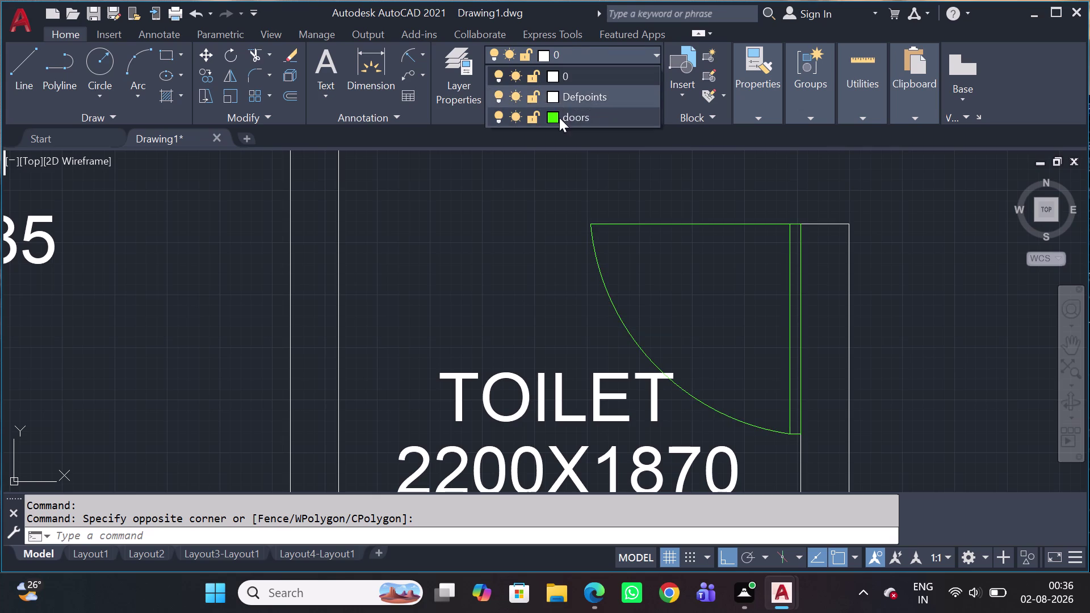
click(559, 118)
scroll(down, 3)
key(Escape)
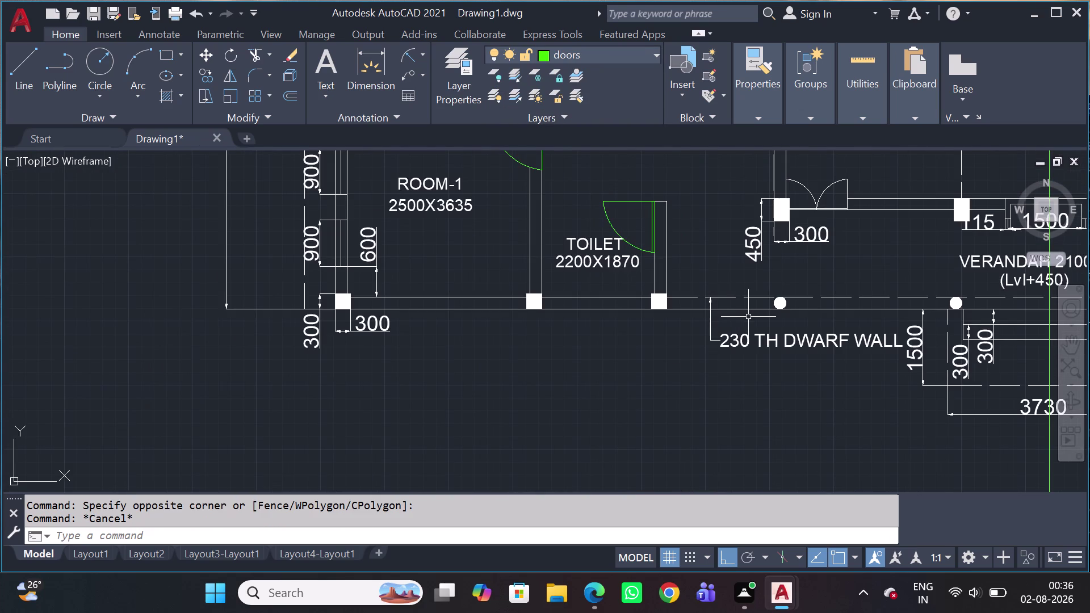
scroll(up, 3)
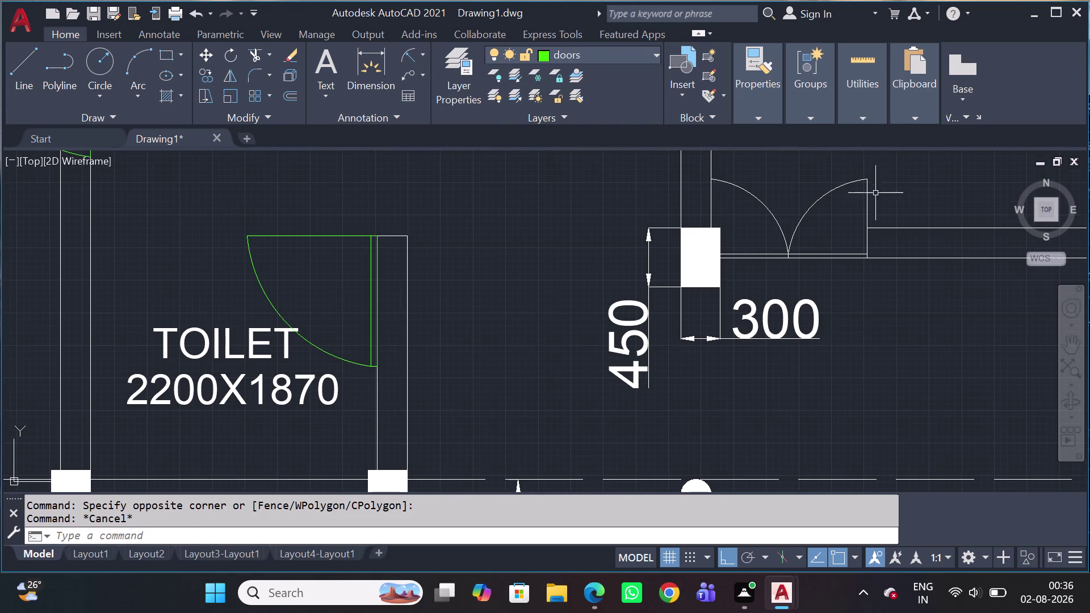
Put the first white verandah double door's leaves and two swing arcs on the doors layer.
click(878, 190)
click(732, 211)
click(821, 266)
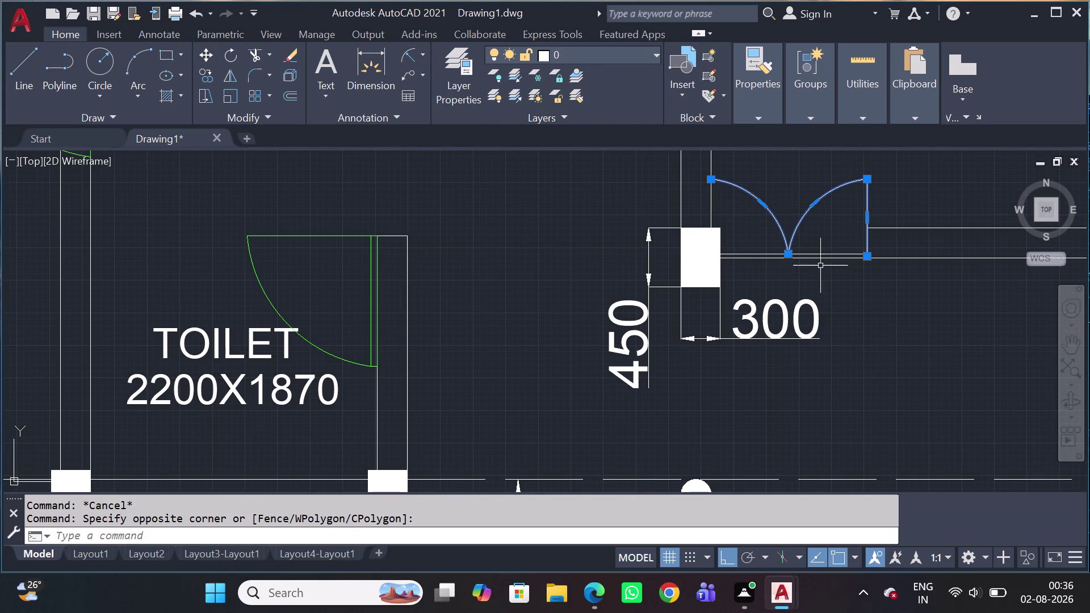
click(769, 216)
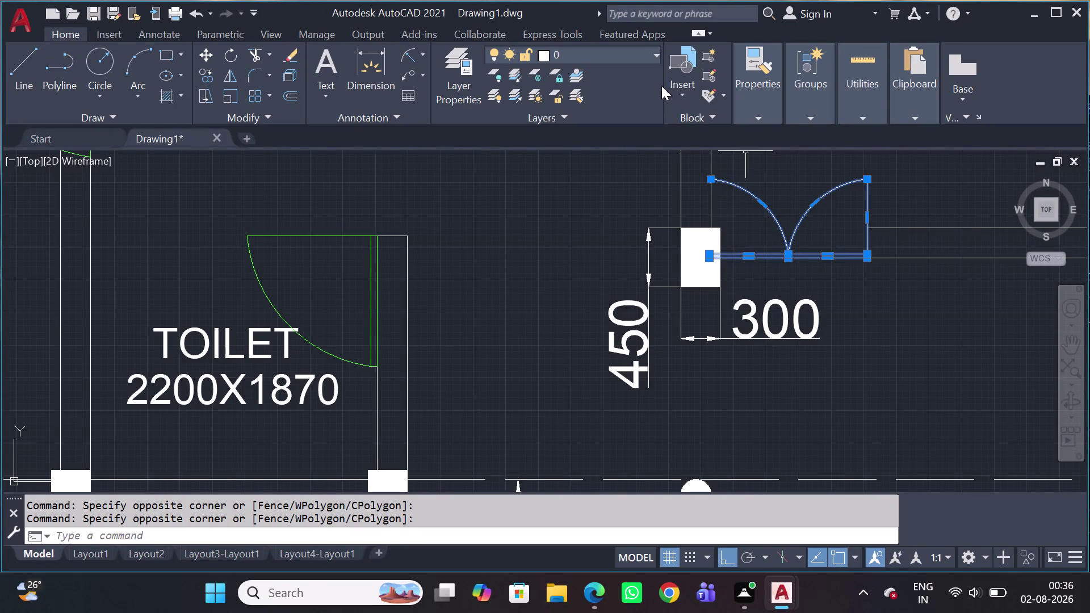
click(576, 63)
click(560, 120)
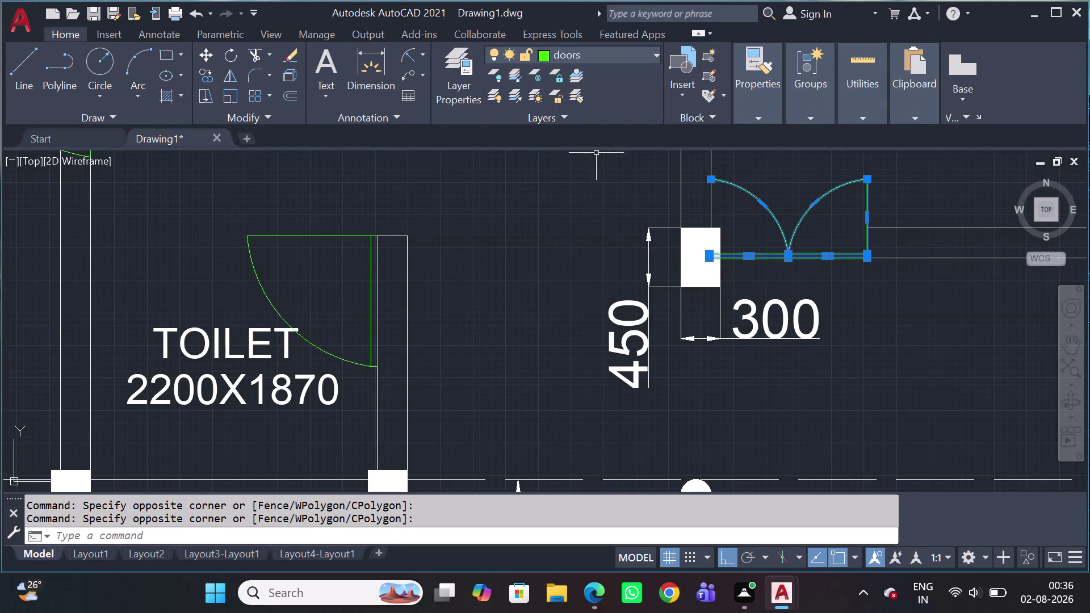
key(Escape)
Check the column fill and door threshold lines, then pan toward the right verandah doors.
scroll(up, 3)
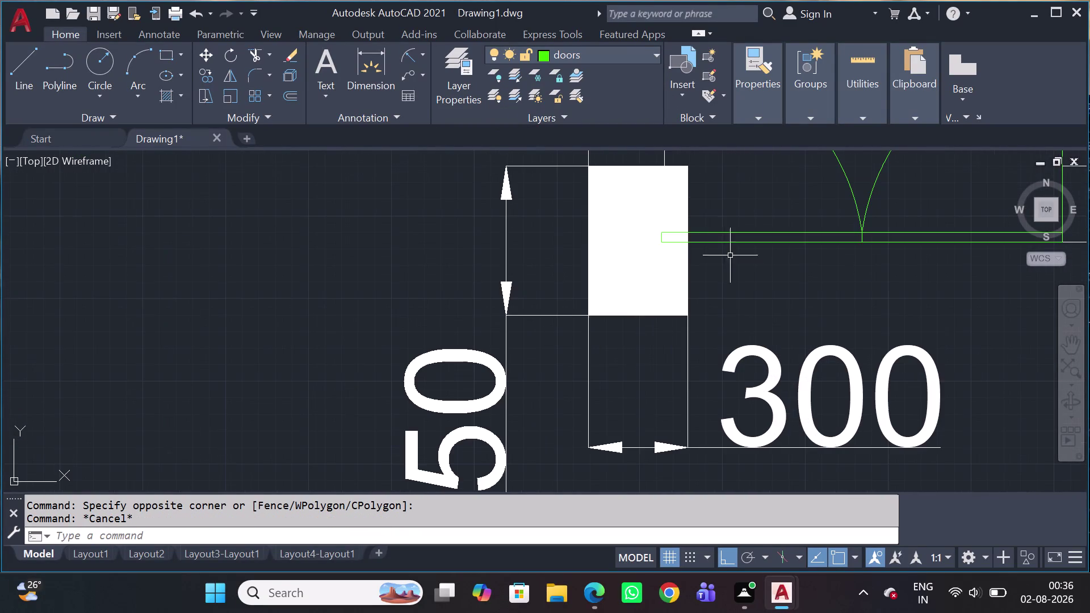
click(678, 235)
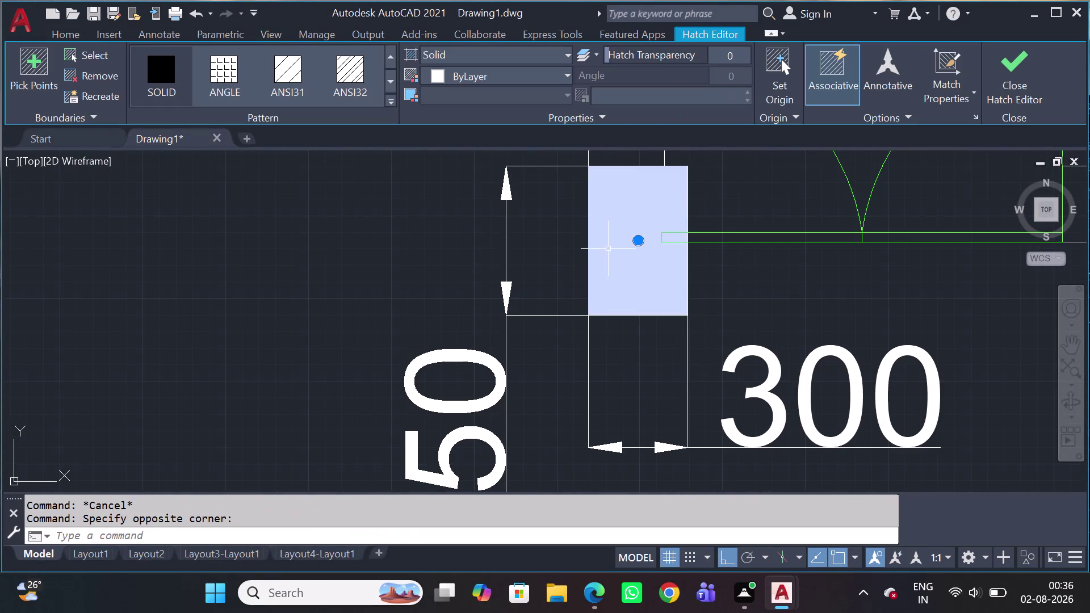
key(Escape)
drag(794, 258, 786, 241)
click(769, 195)
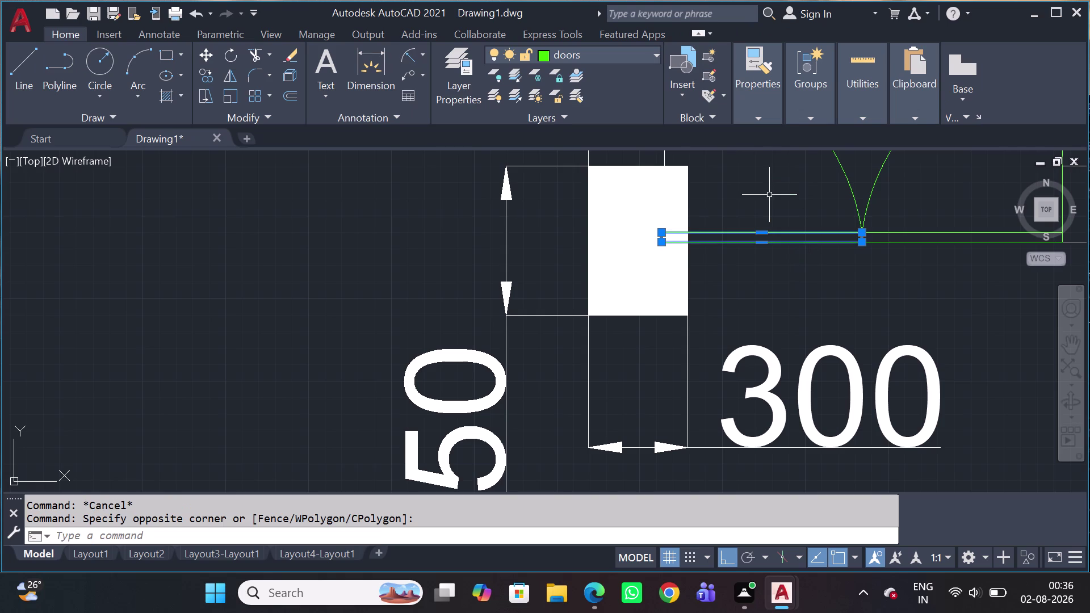
middle_drag(656, 247, 656, 324)
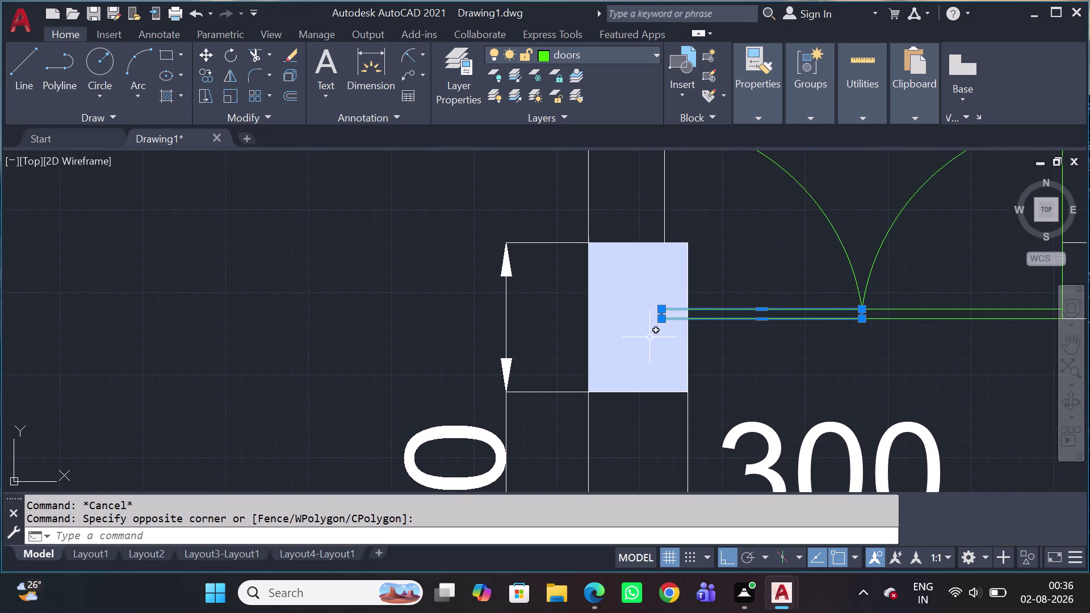
key(Escape)
scroll(down, 3)
middle_drag(721, 314, 567, 381)
scroll(down, 3)
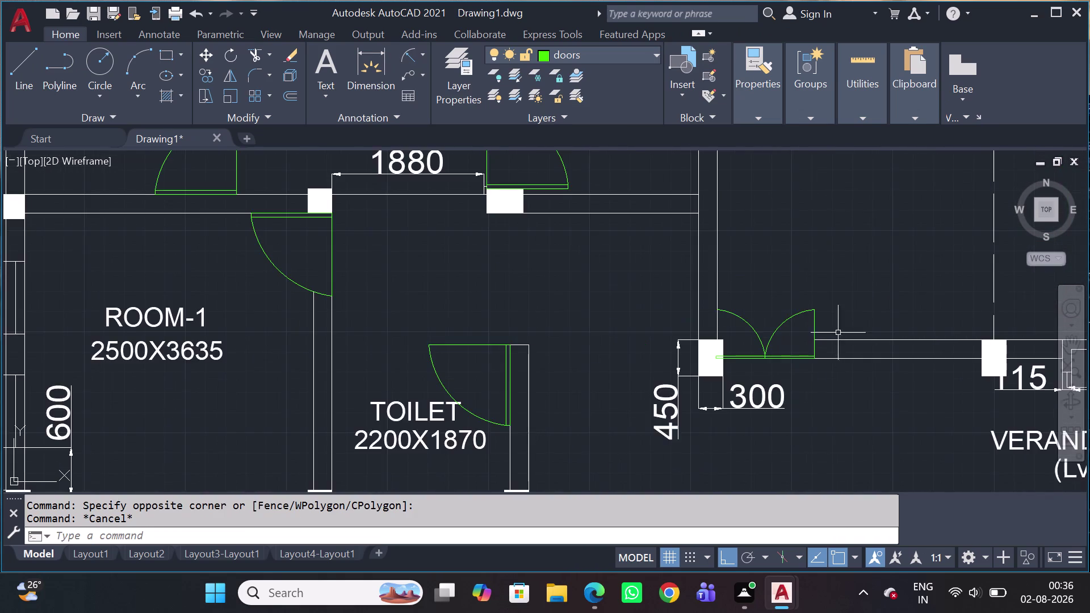
middle_drag(835, 330, 300, 403)
scroll(down, 3)
Put the right verandah double door on the doors layer and view the whole plan.
click(614, 364)
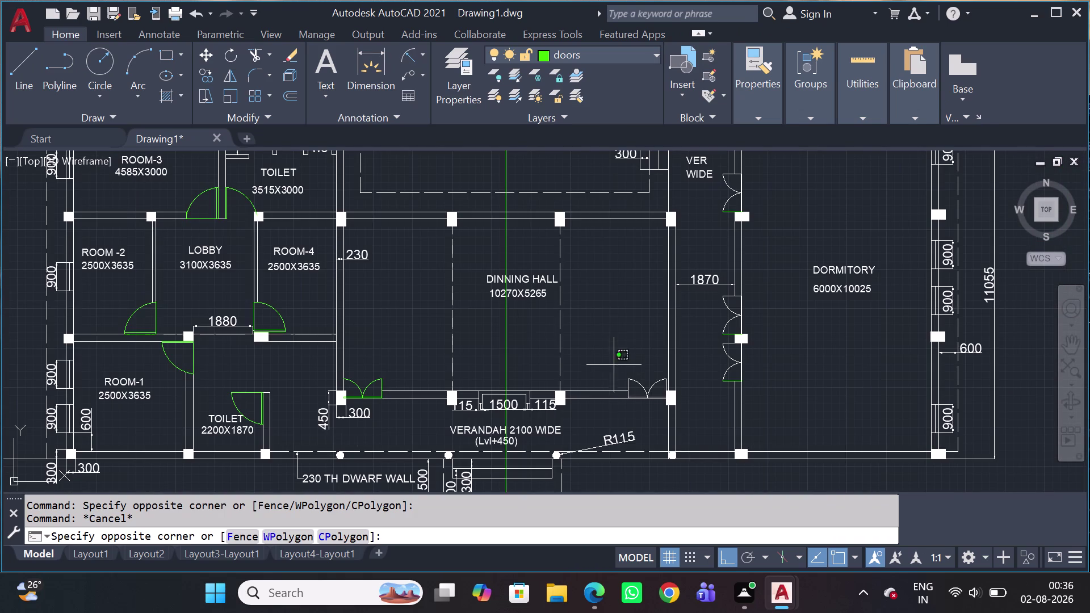
scroll(up, 3)
click(688, 396)
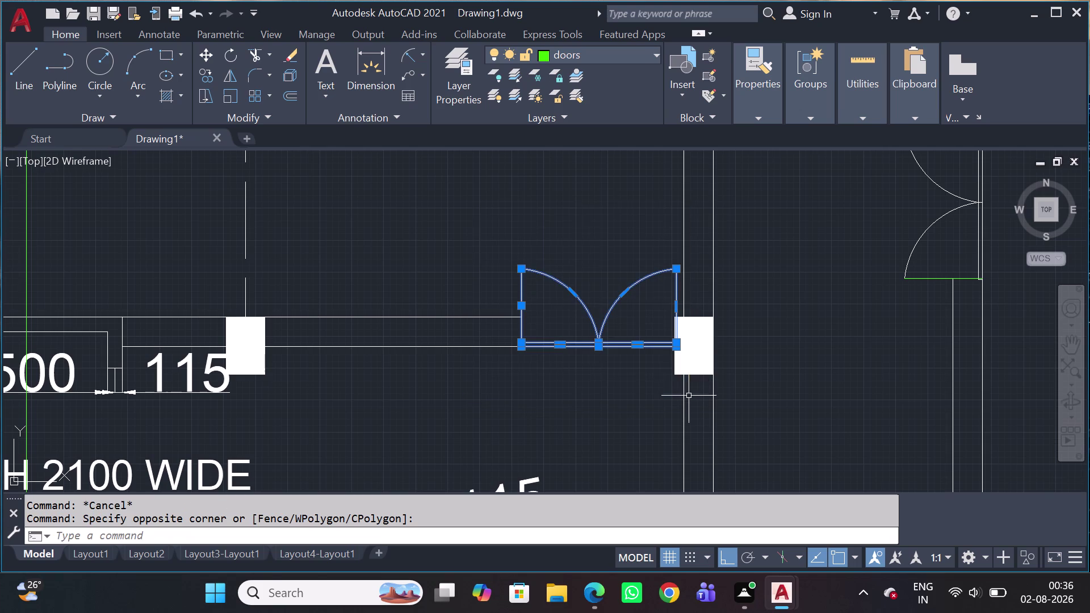
click(584, 55)
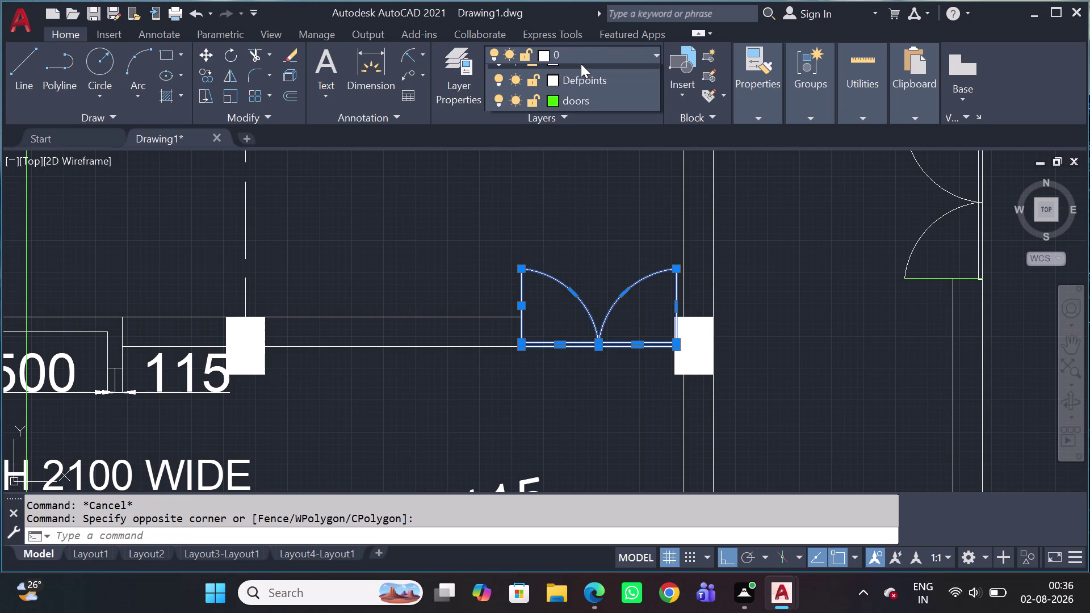
click(560, 118)
scroll(down, 3)
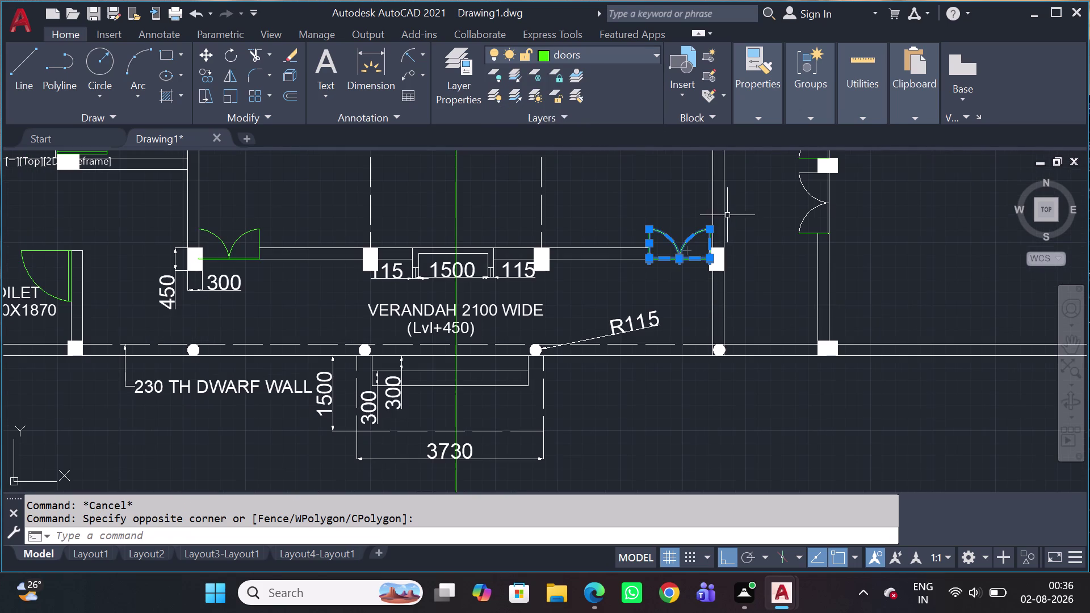
key(Escape)
scroll(down, 3)
middle_drag(776, 259, 802, 398)
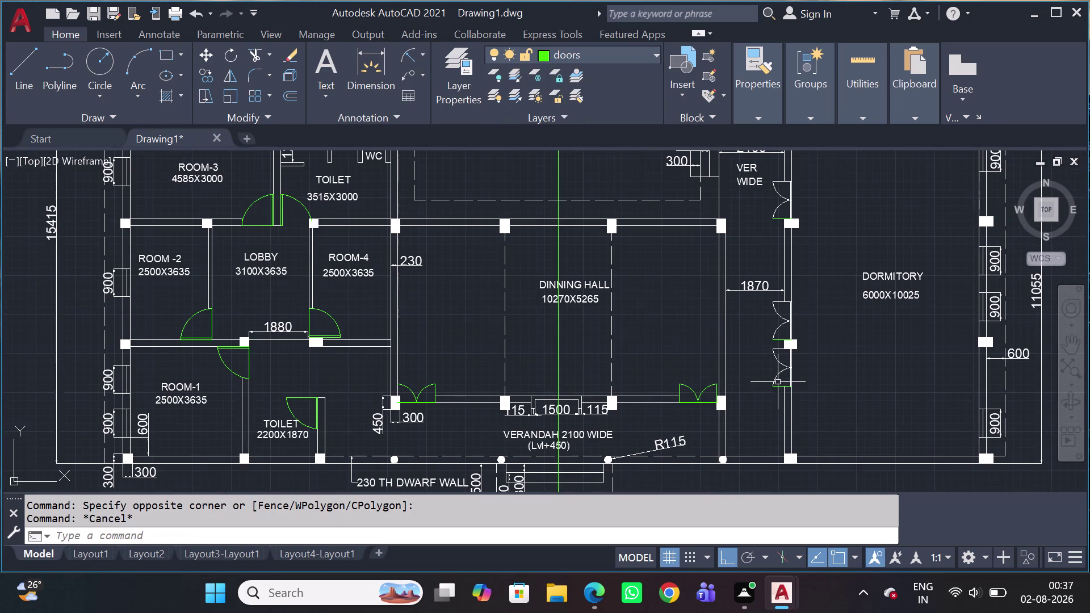
Select the upper dormitory double door, both leaves.
scroll(up, 3)
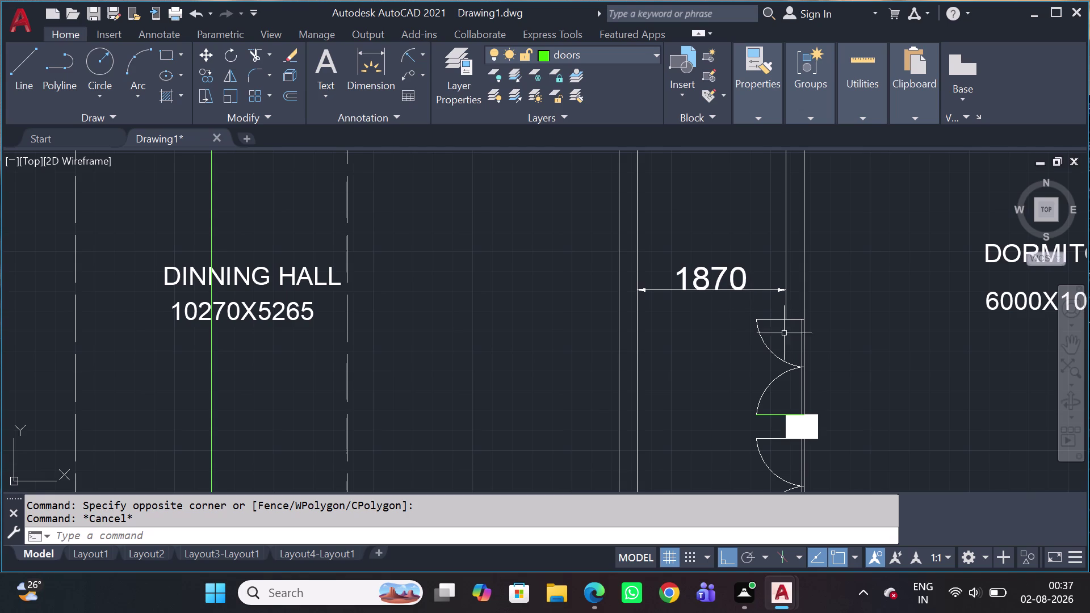
click(748, 314)
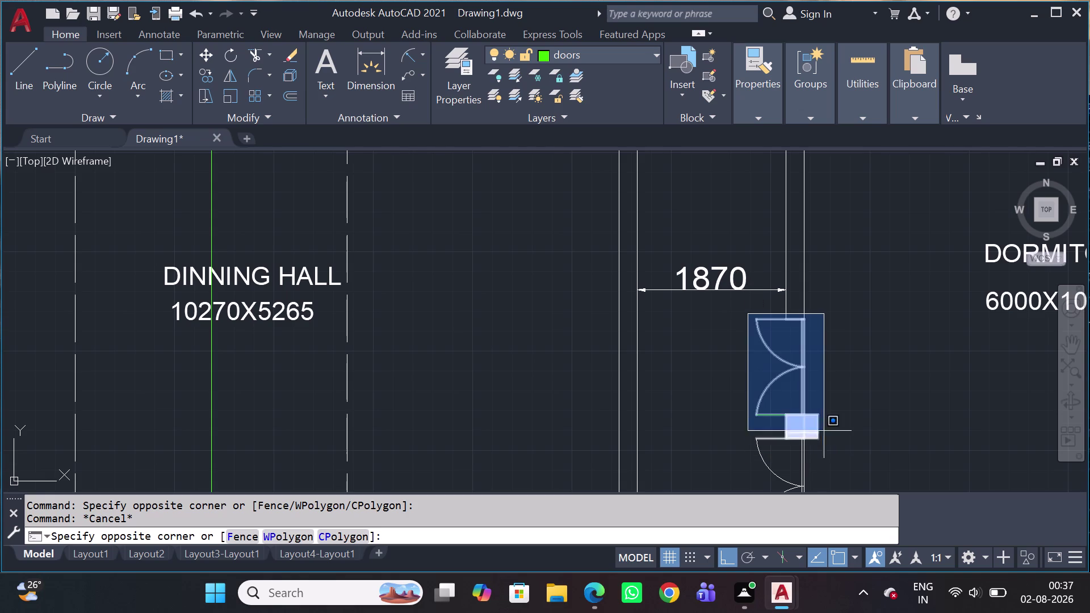
click(817, 415)
click(764, 429)
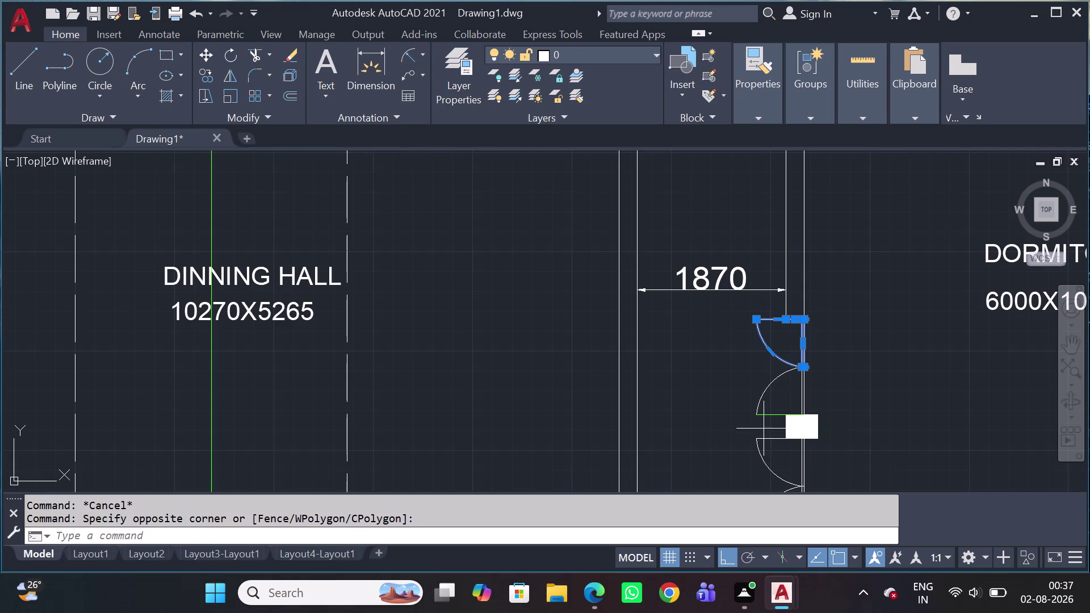
click(750, 357)
scroll(up, 3)
click(693, 384)
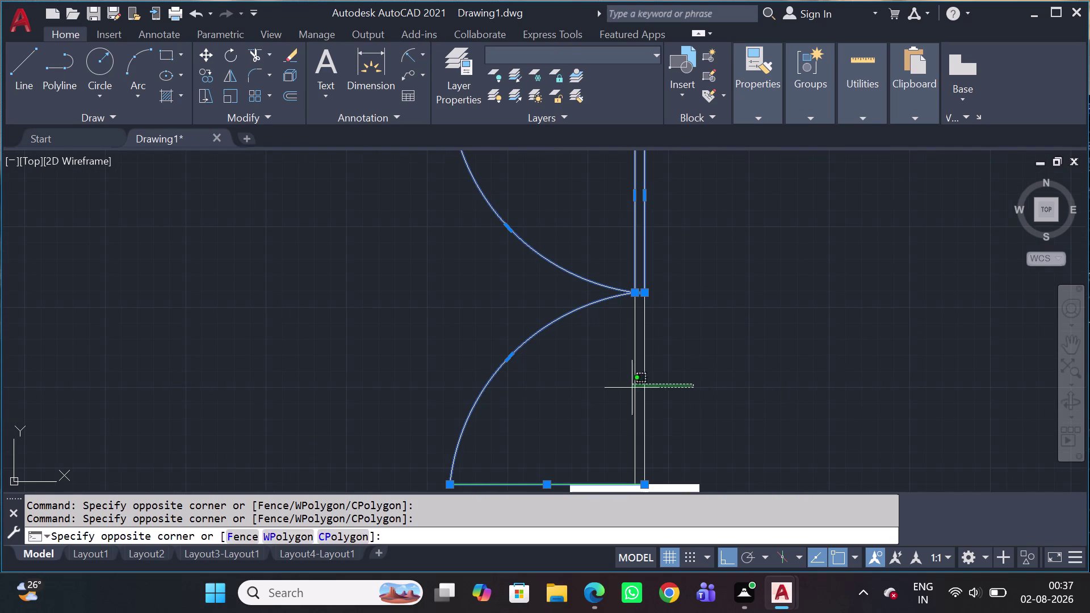
click(603, 390)
scroll(down, 3)
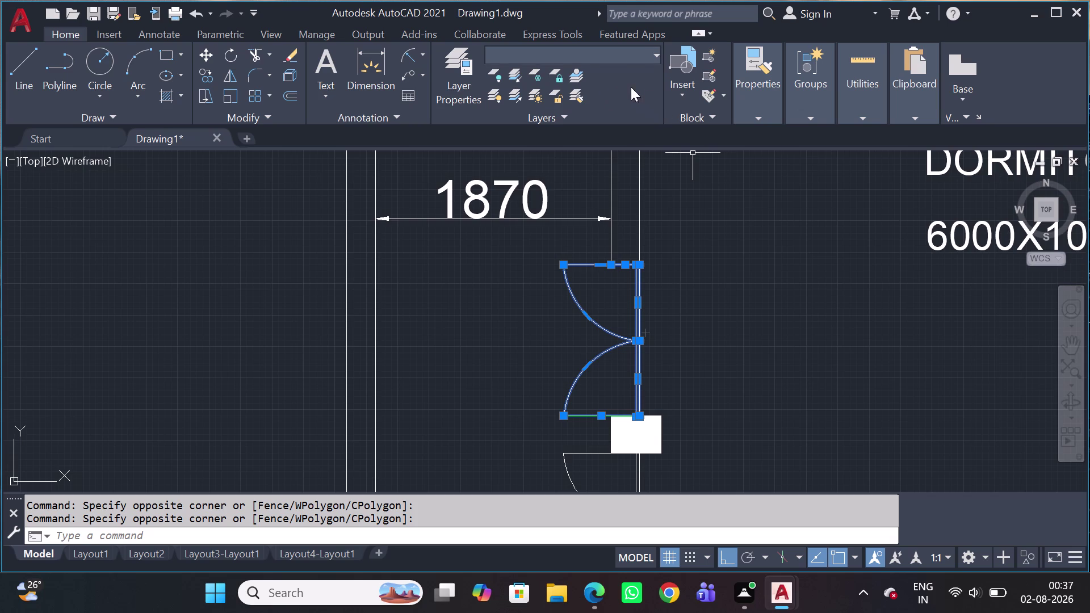
Inspect the doors layer colour in the layer list, leaving it unchanged.
click(615, 51)
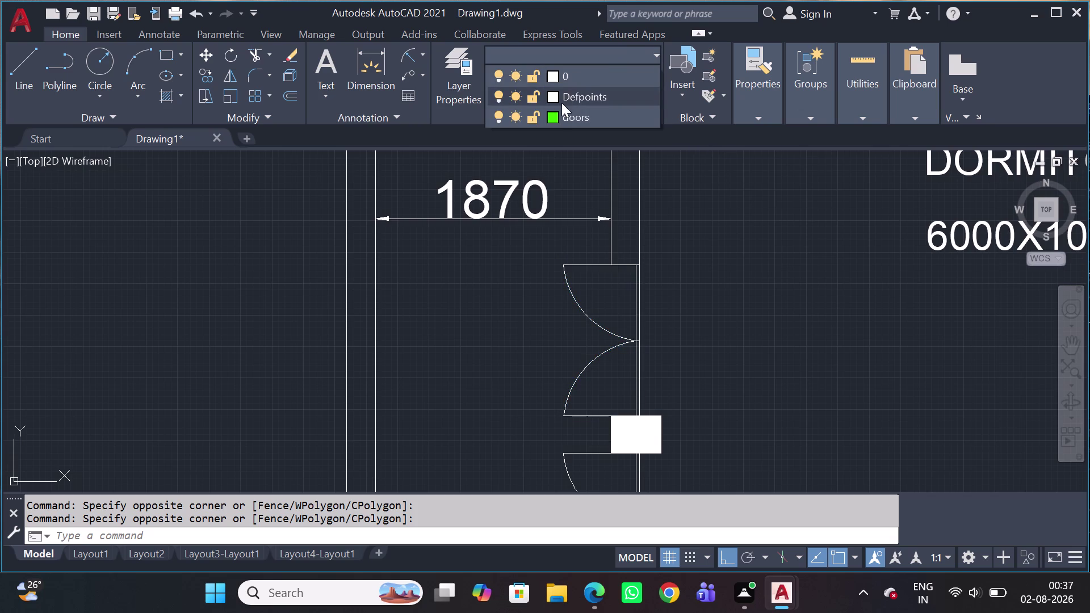
click(555, 116)
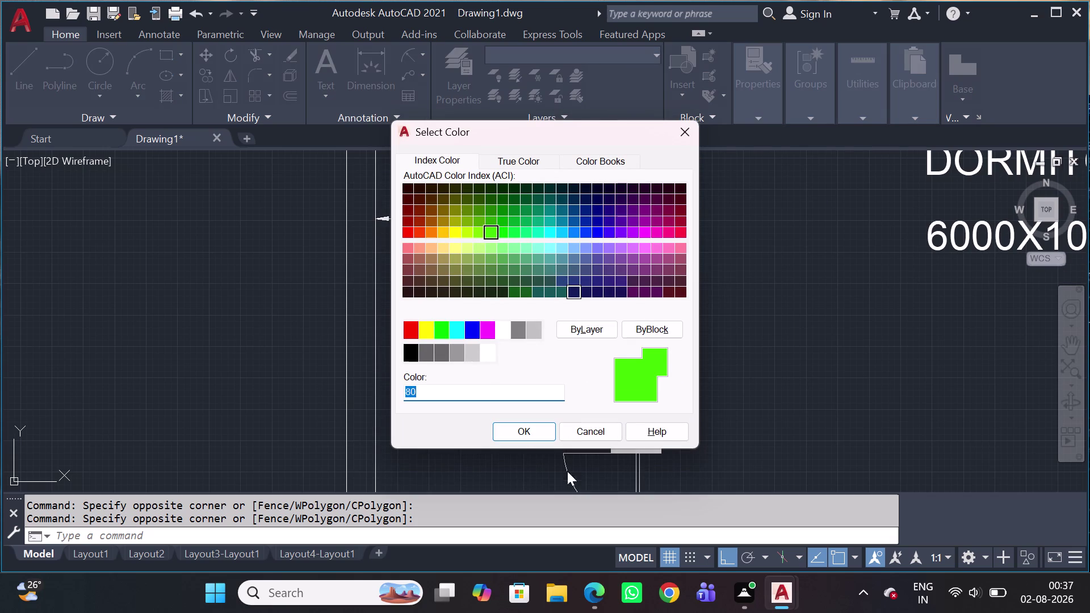
click(515, 433)
scroll(down, 3)
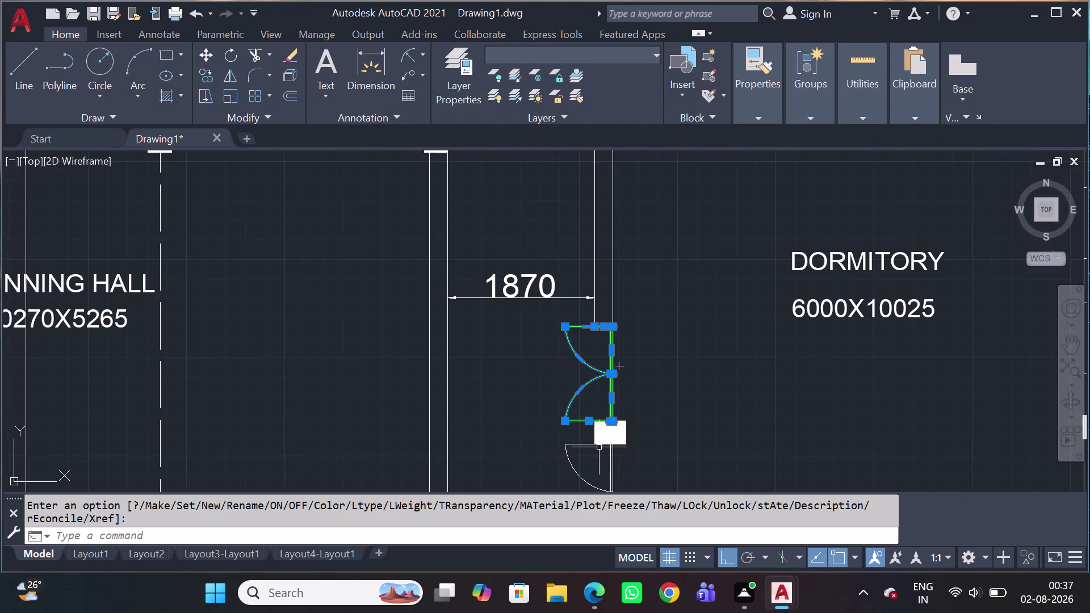
scroll(down, 3)
scroll(up, 3)
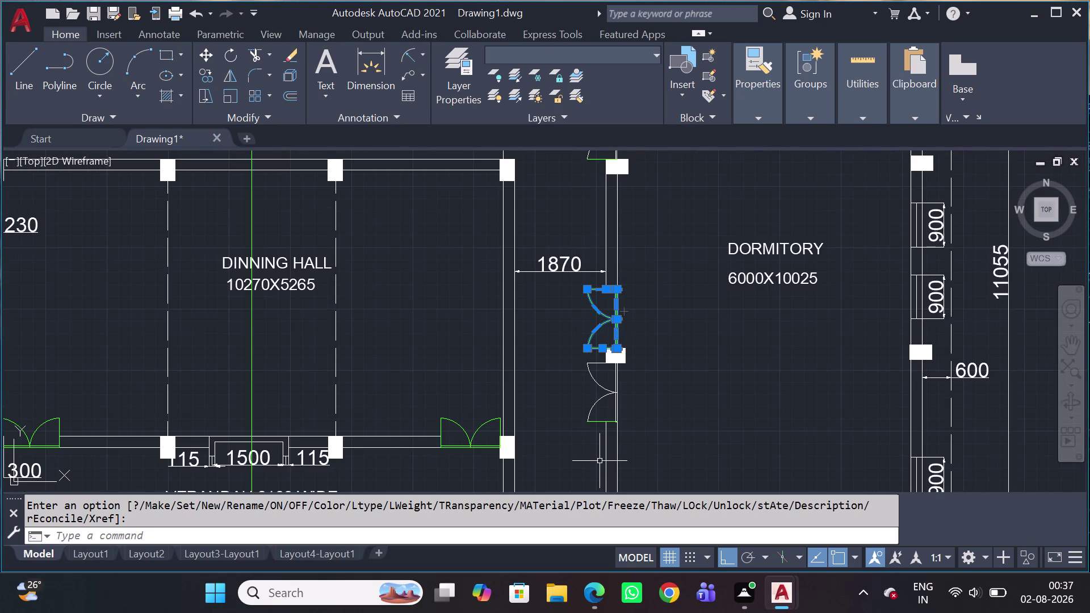
key(Escape)
Put the lower dormitory double door on the doors layer.
scroll(up, 3)
click(606, 320)
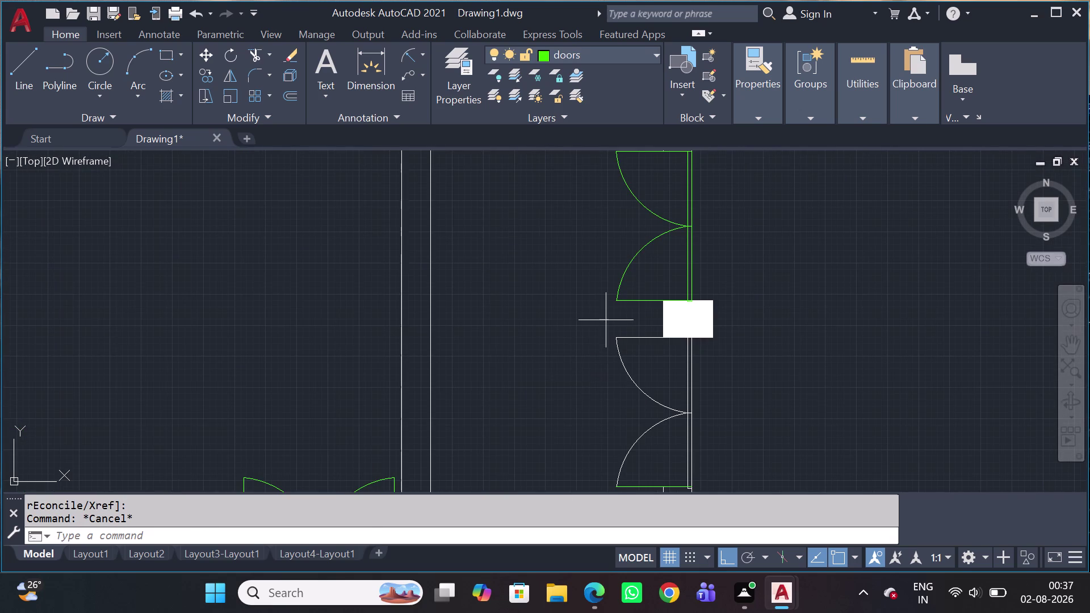
scroll(up, 3)
middle_drag(721, 487, 692, 415)
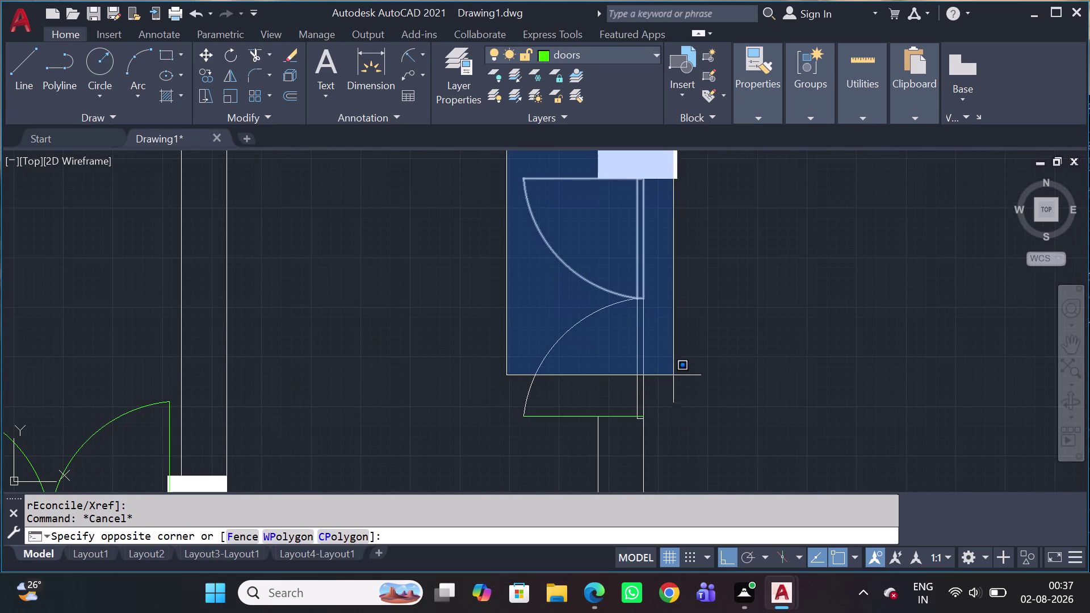
click(660, 434)
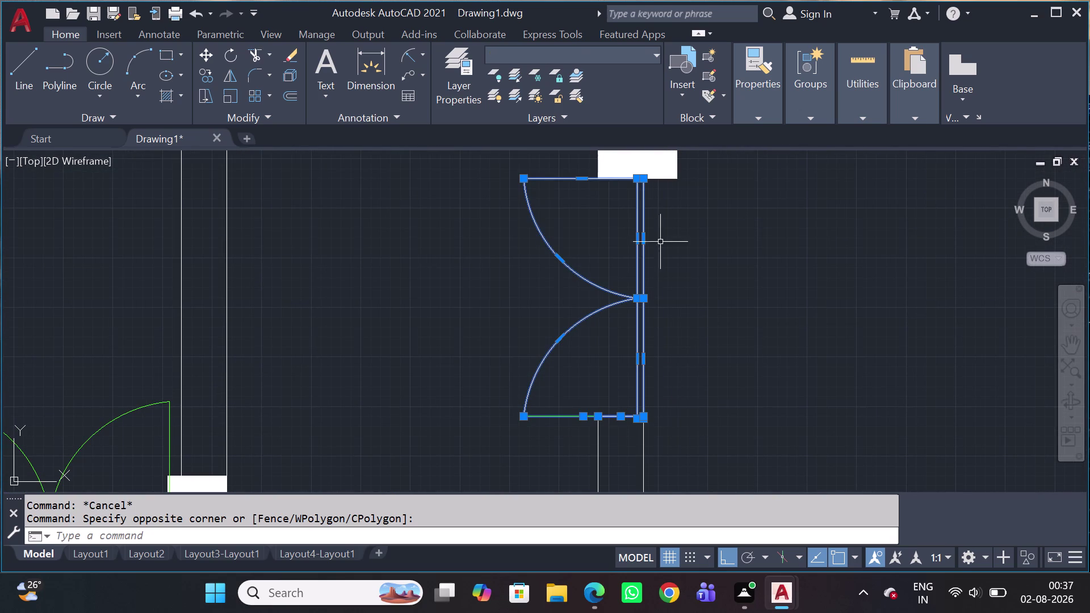
click(541, 47)
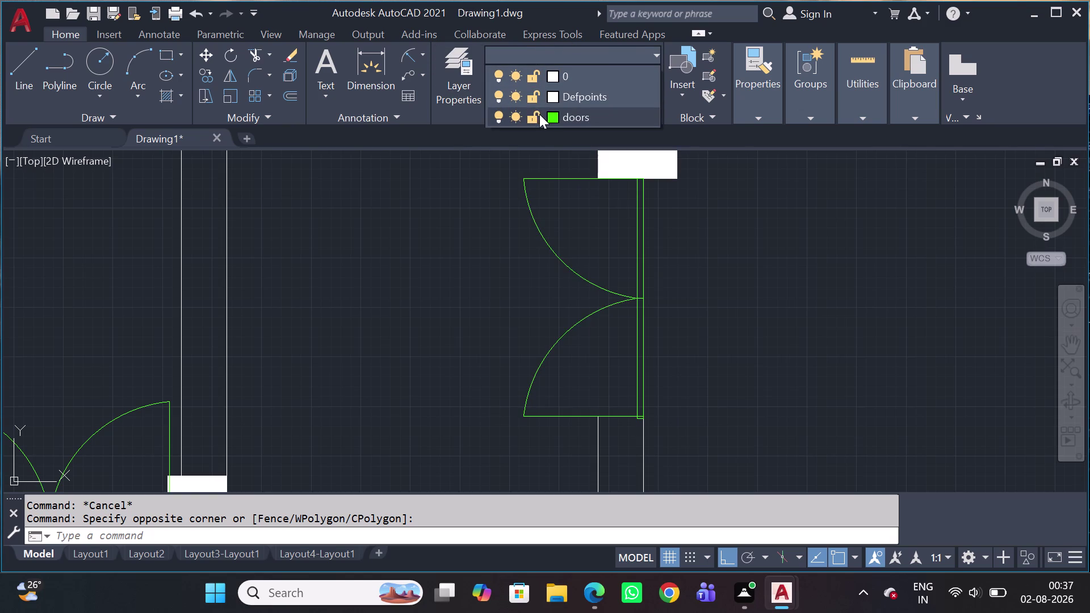
click(545, 119)
scroll(down, 3)
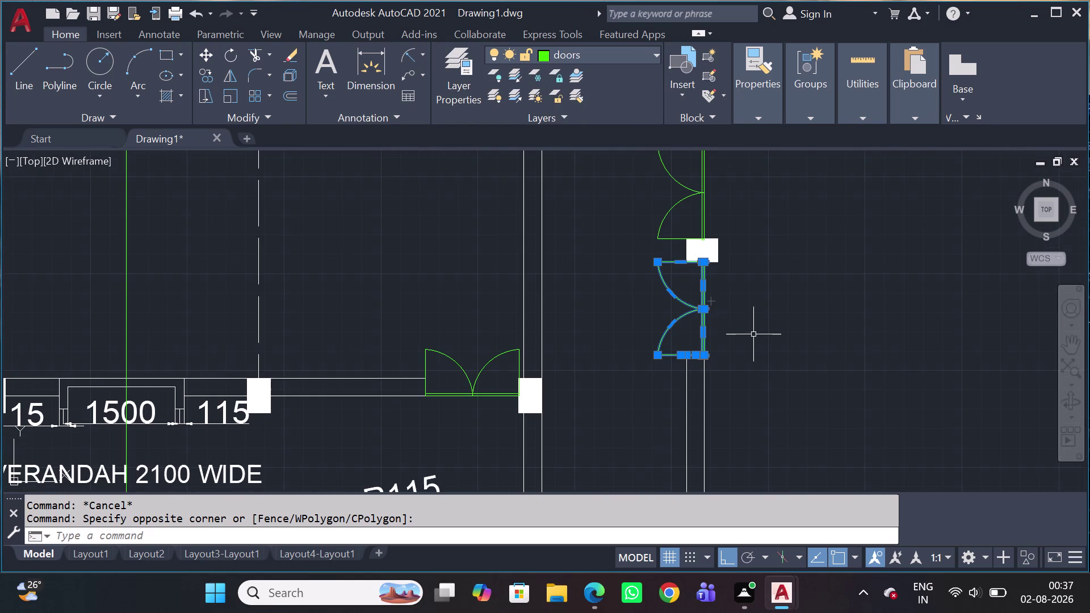
key(Escape)
Move the side verandah door onto the doors layer.
middle_drag(788, 357, 808, 398)
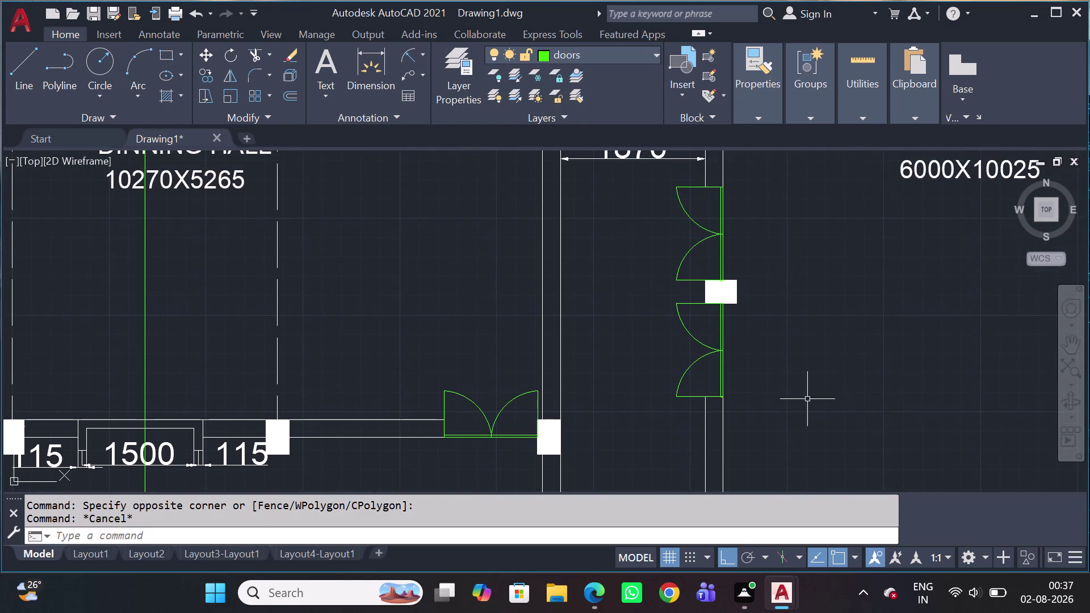
scroll(down, 3)
scroll(up, 3)
middle_drag(763, 218, 811, 308)
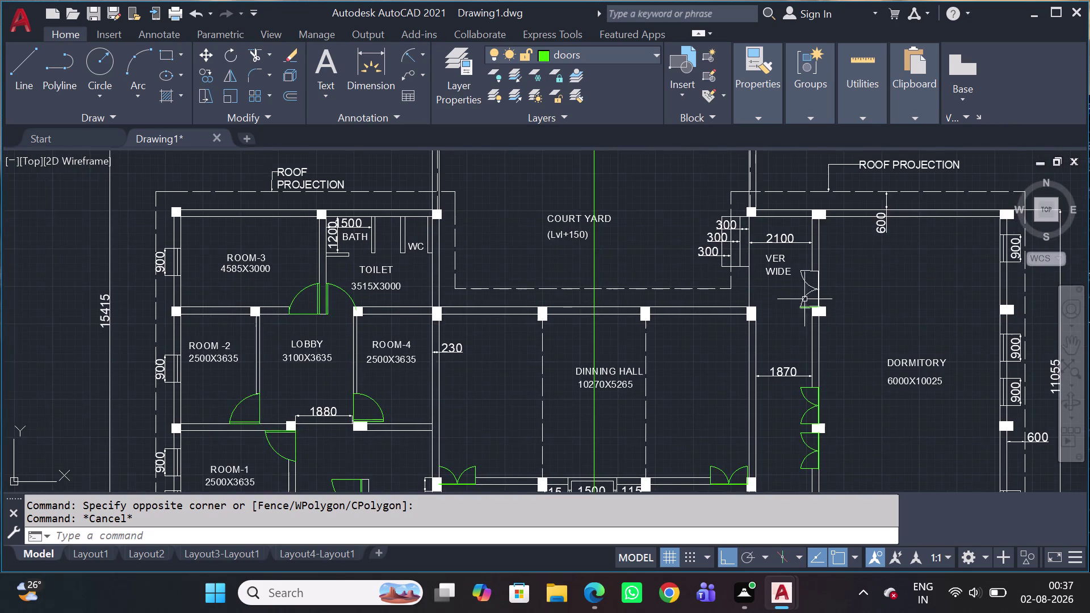
scroll(up, 3)
click(784, 211)
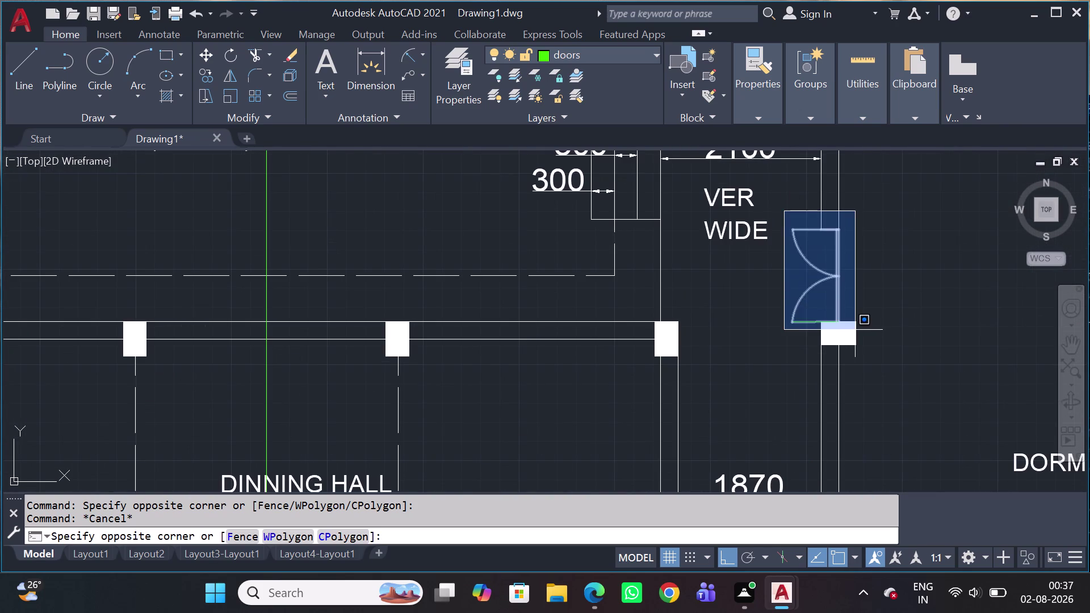
click(854, 332)
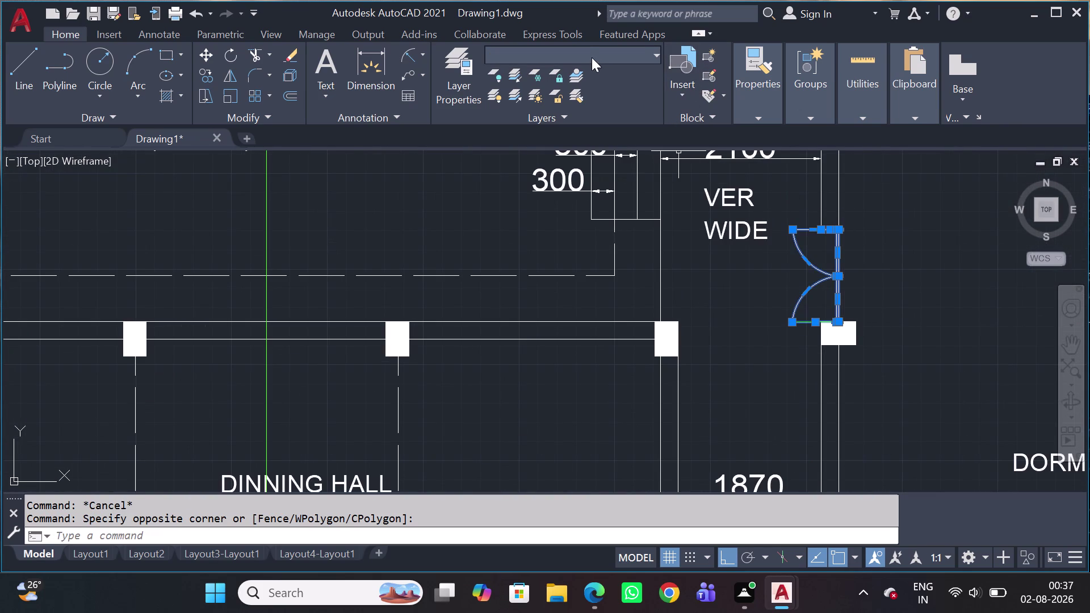
click(592, 60)
click(567, 121)
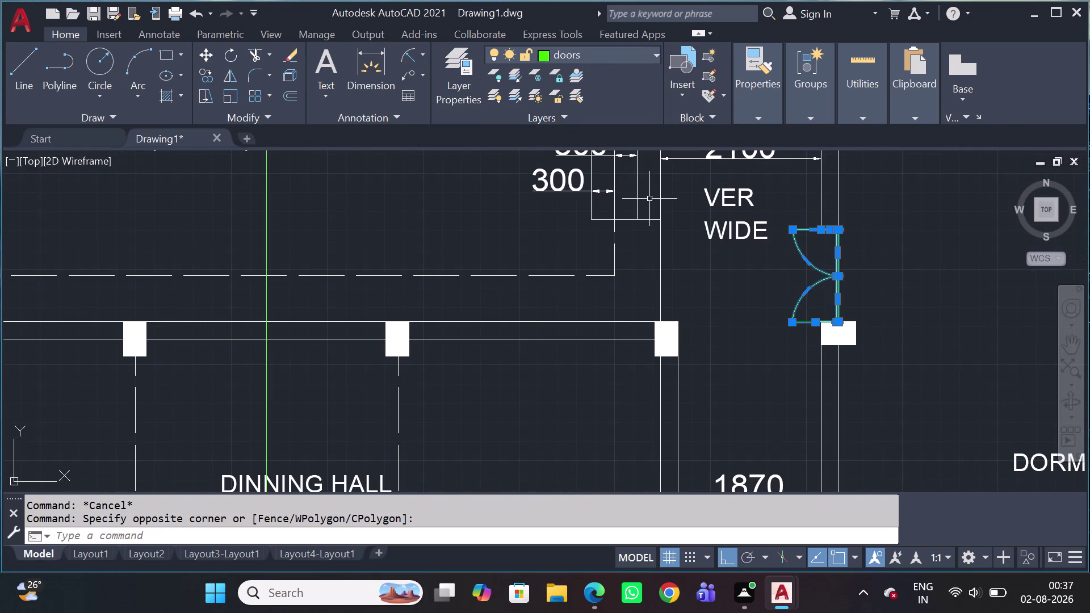
key(Escape)
Delete the old line under the verandah door swing.
scroll(up, 3)
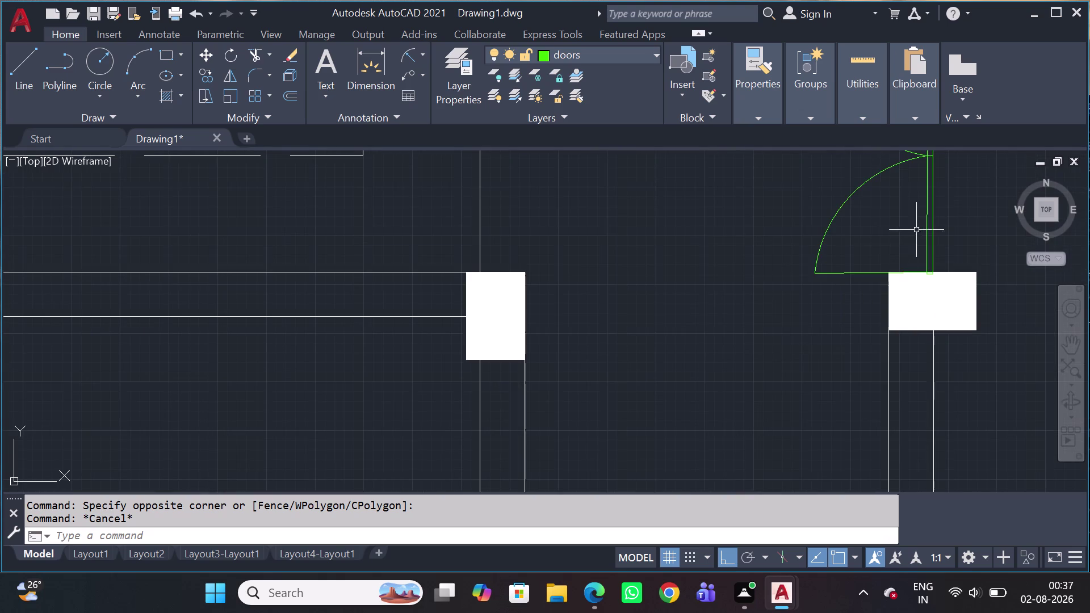
scroll(up, 3)
drag(941, 244, 940, 253)
click(884, 289)
middle_drag(890, 280, 890, 282)
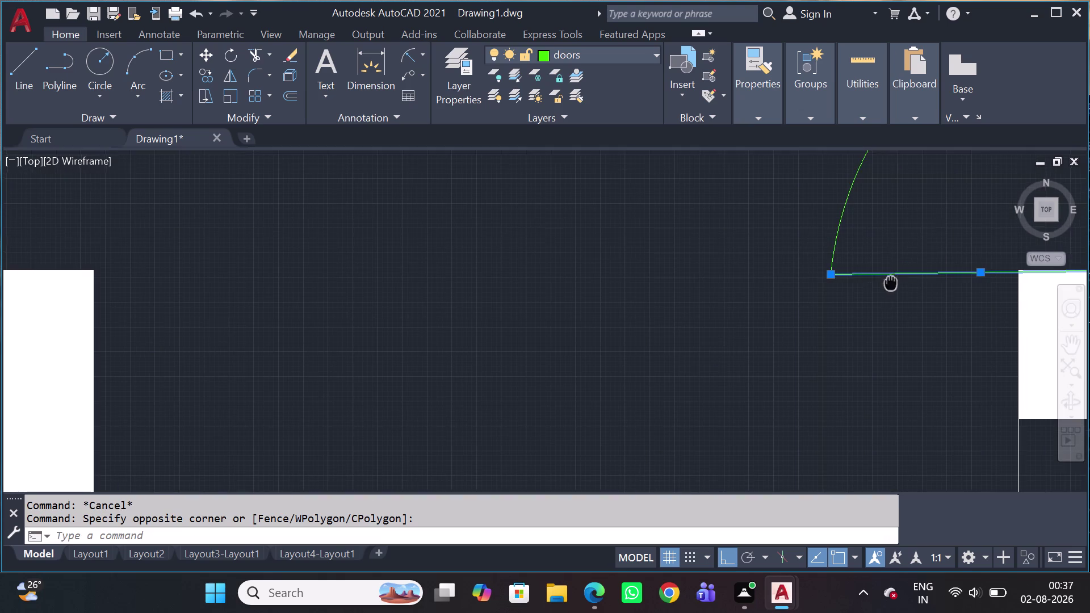
middle_drag(890, 281, 624, 515)
key(Delete)
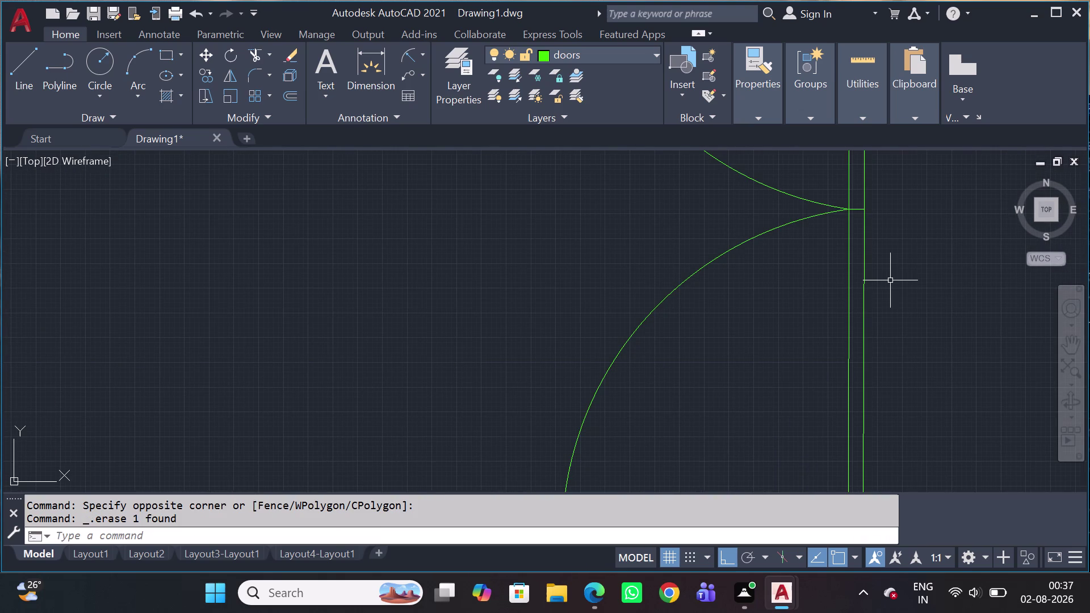
scroll(down, 3)
scroll(down, 3)
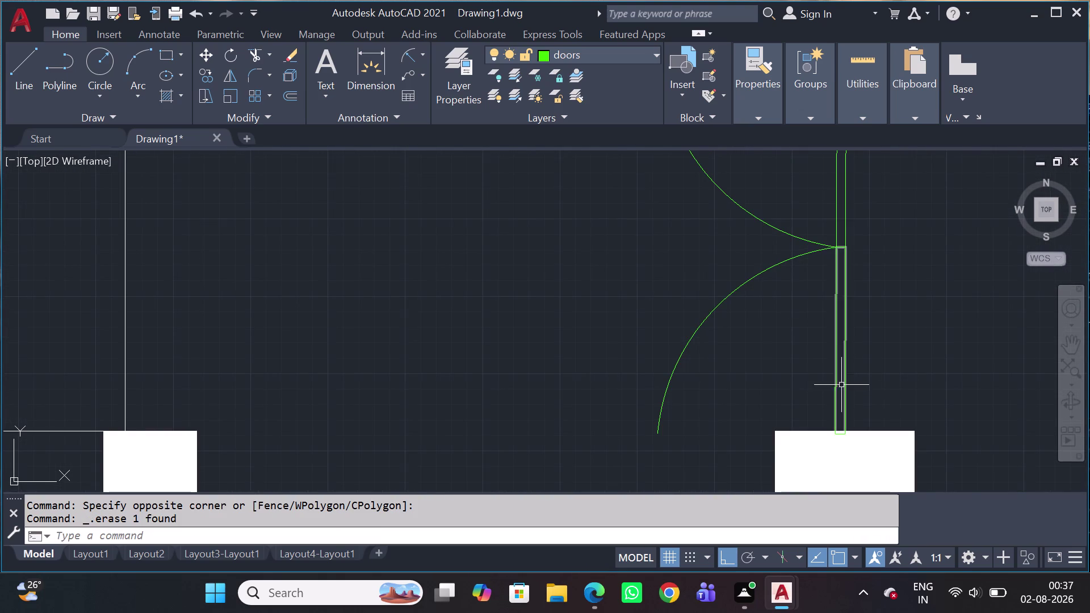
Draw a line from the door jamb's base to the arc's lower end.
text(l)
key(space)
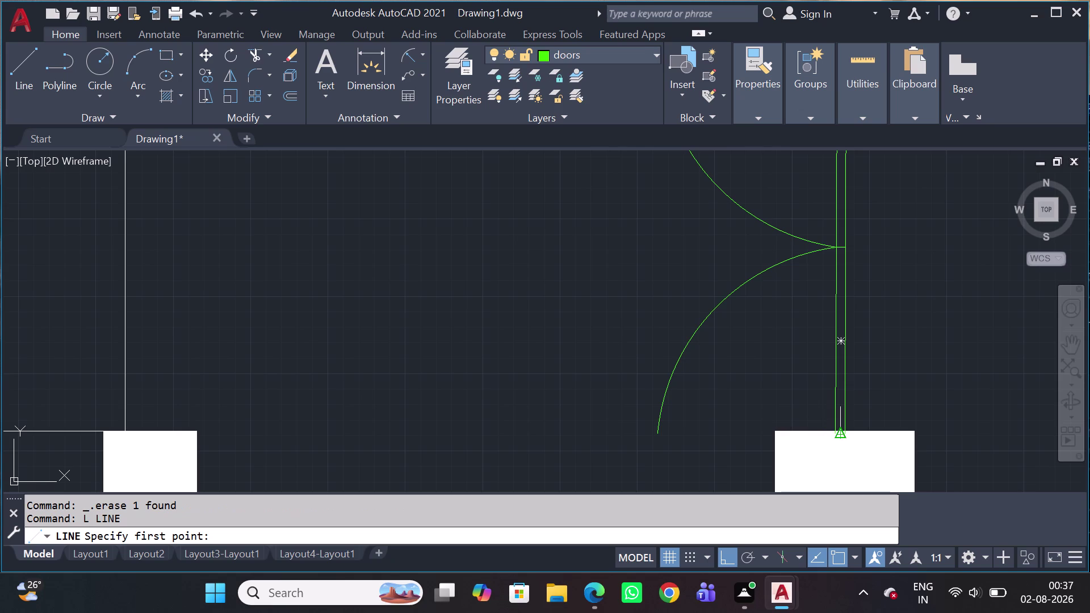
scroll(up, 3)
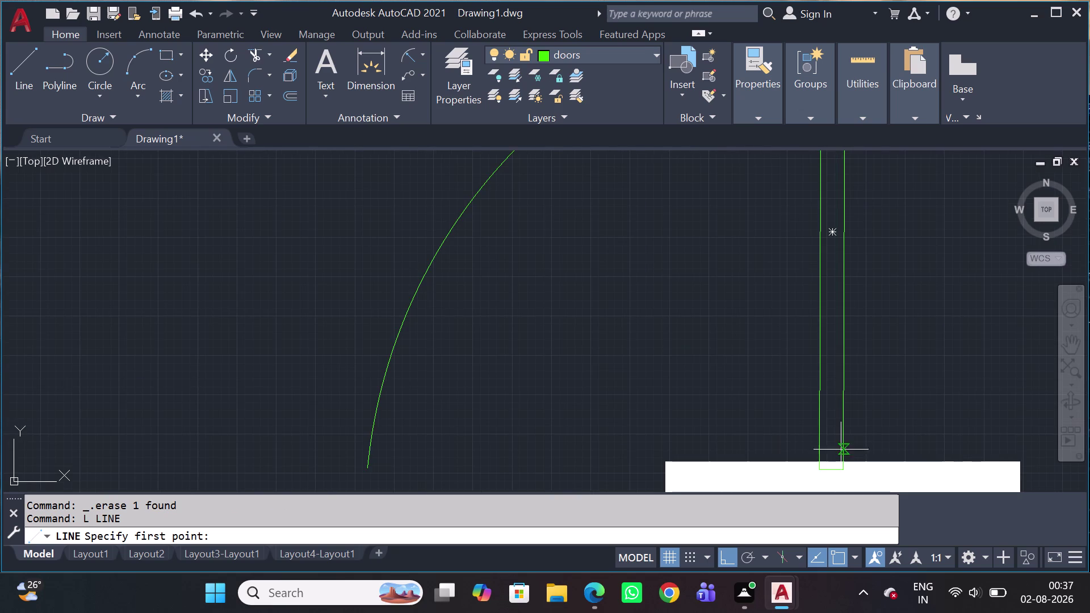
click(842, 464)
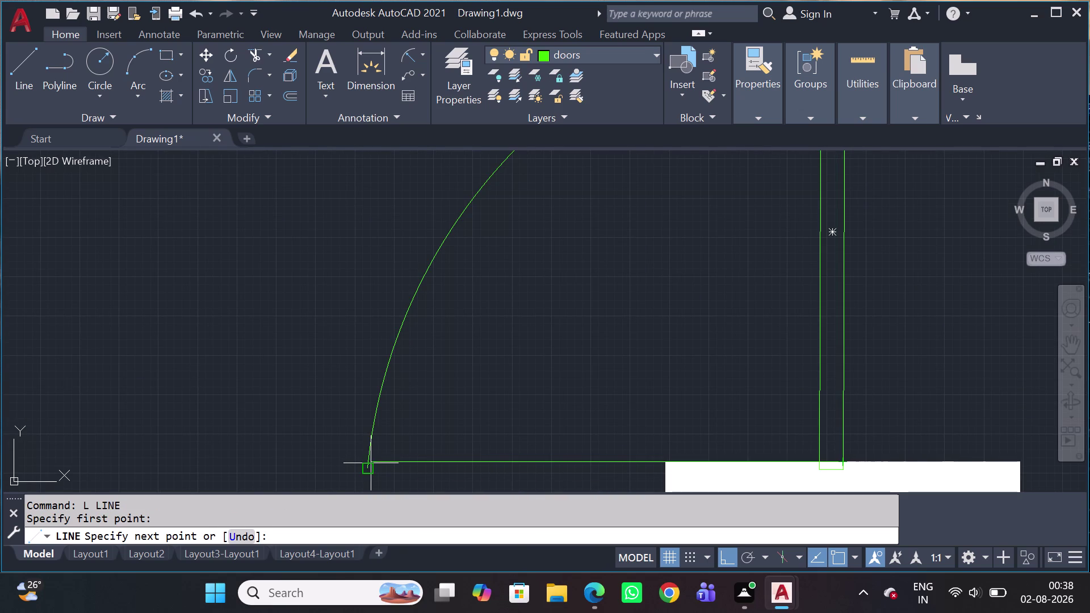
click(371, 465)
key(Escape)
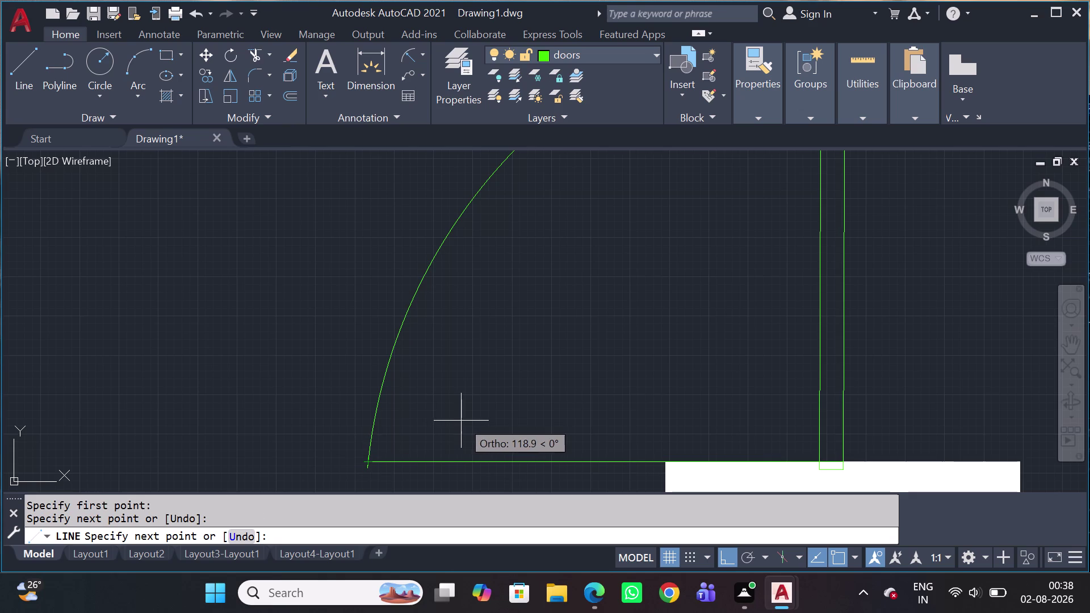
Start a fence trim, cancel it, and zoom out to the whole floor plan.
key(t)
key(r)
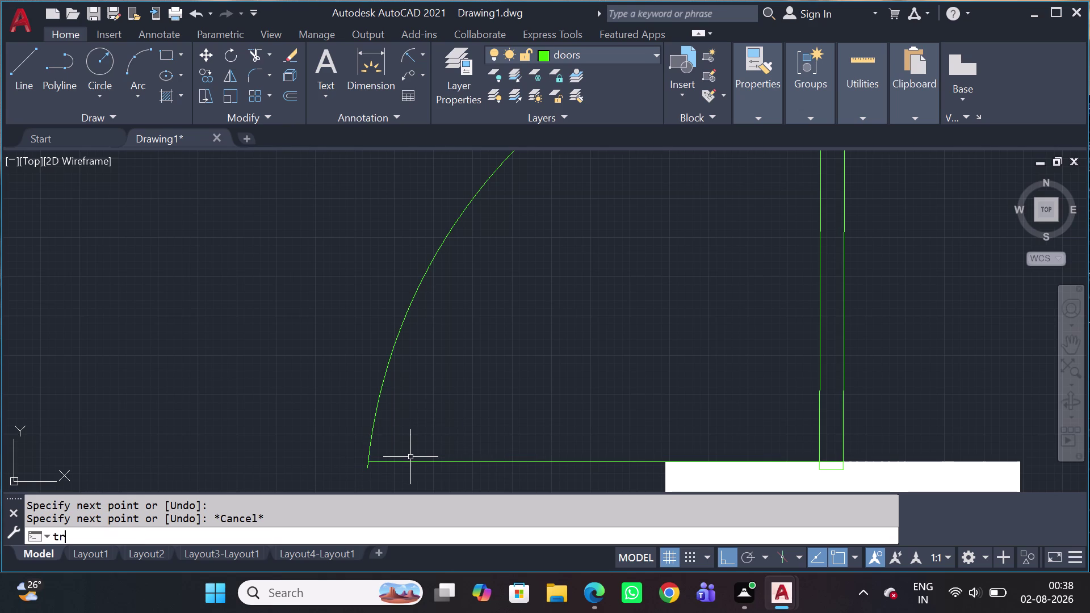
key(space)
scroll(up, 3)
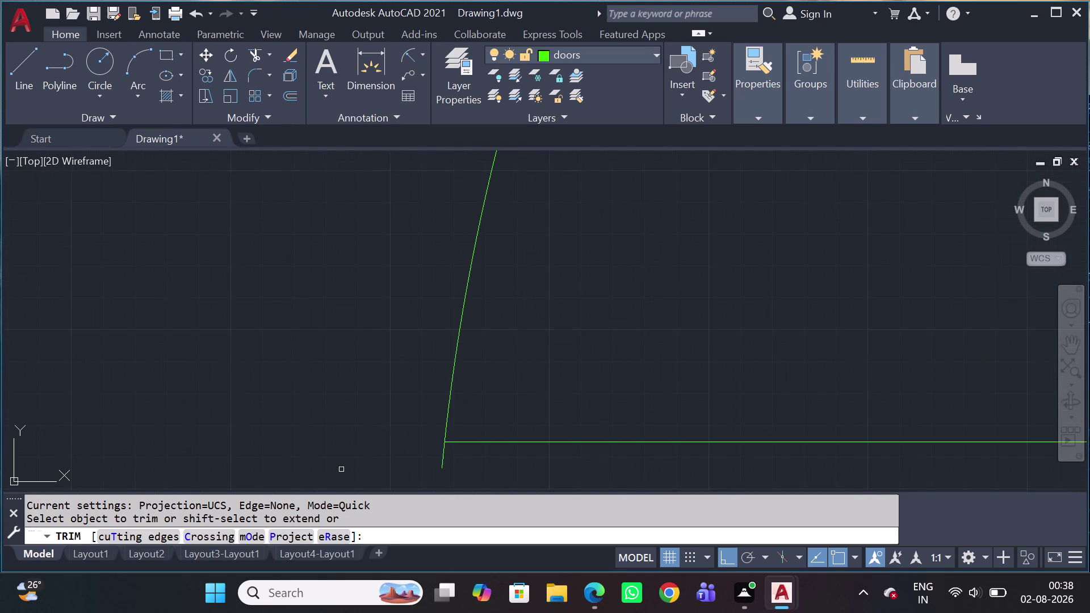
double_click(442, 459)
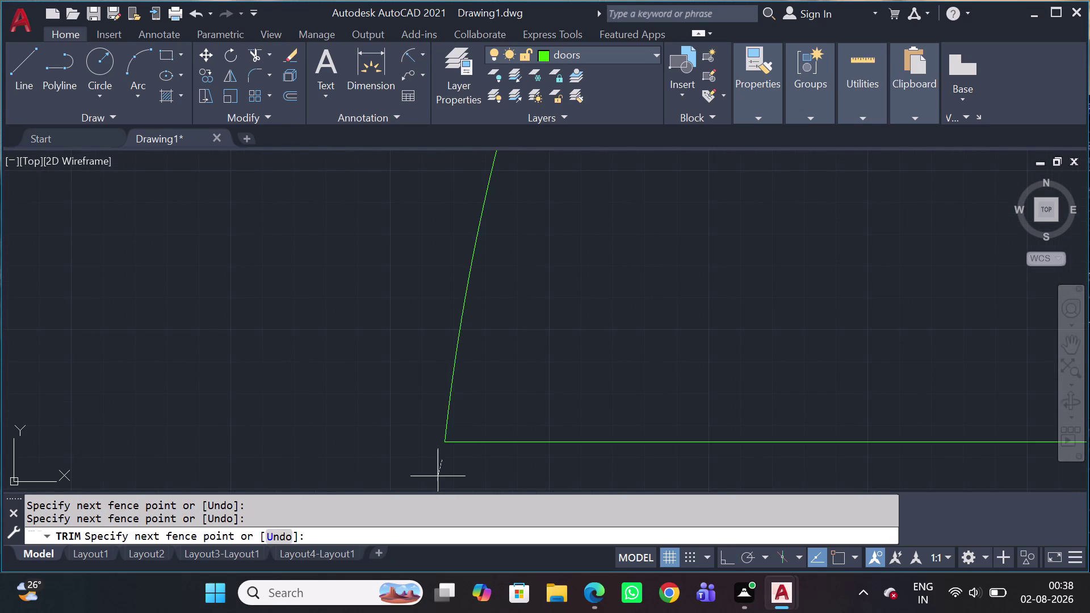
key(Escape)
scroll(down, 3)
scroll(down, 3)
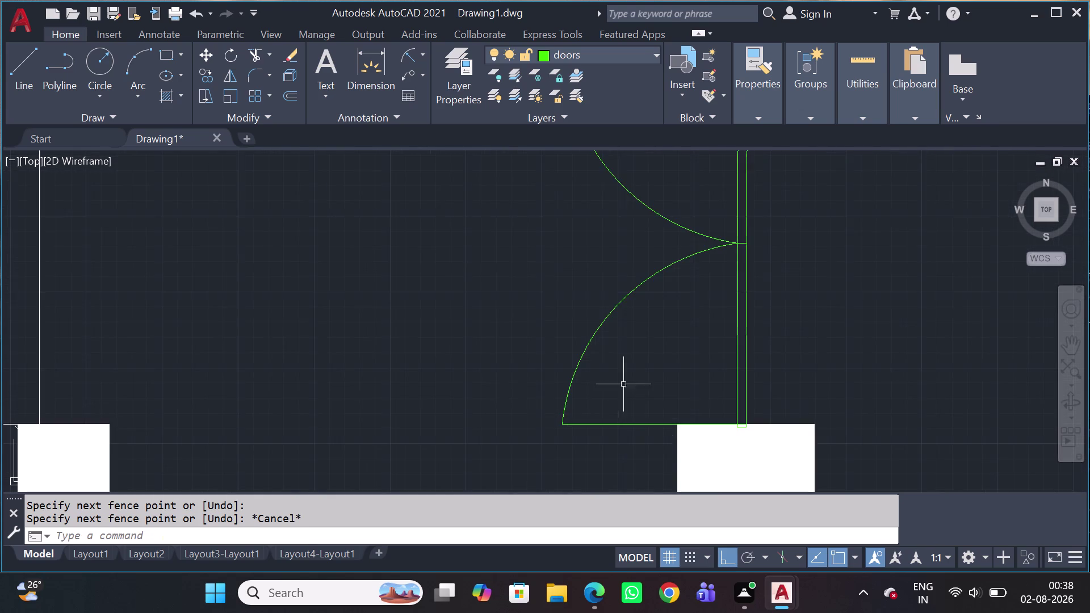
scroll(down, 3)
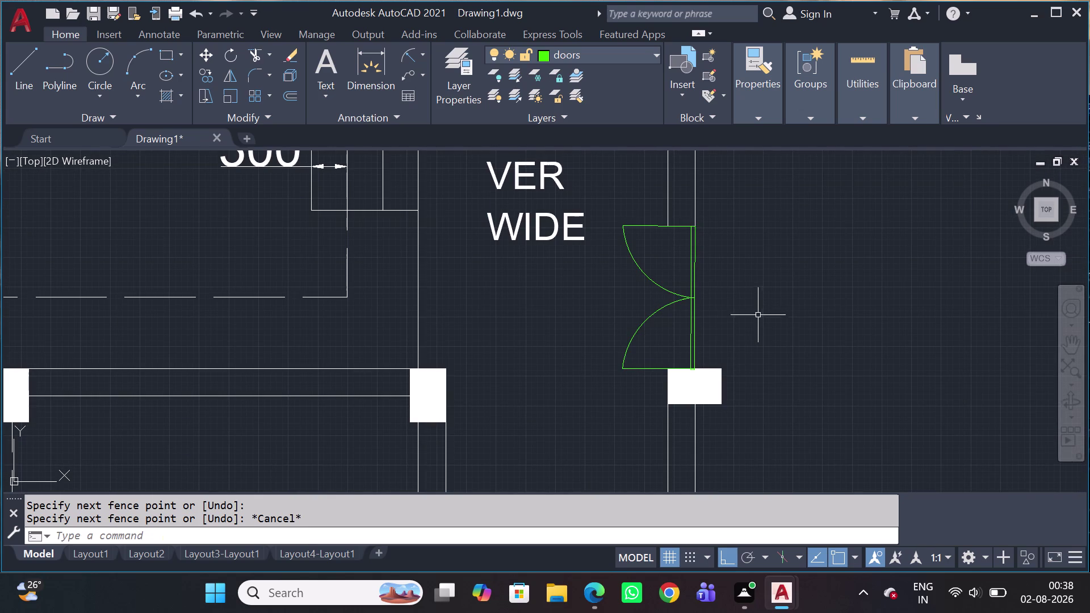
scroll(down, 3)
middle_drag(790, 392, 772, 328)
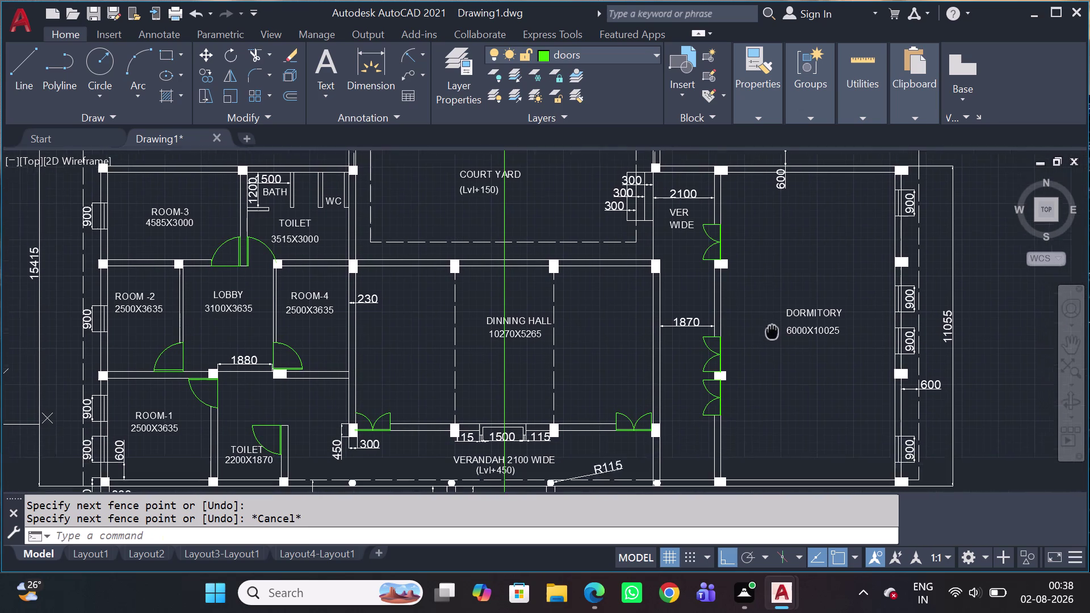
middle_drag(772, 328, 758, 279)
Delete the green vertical guide line running through the plan.
scroll(down, 3)
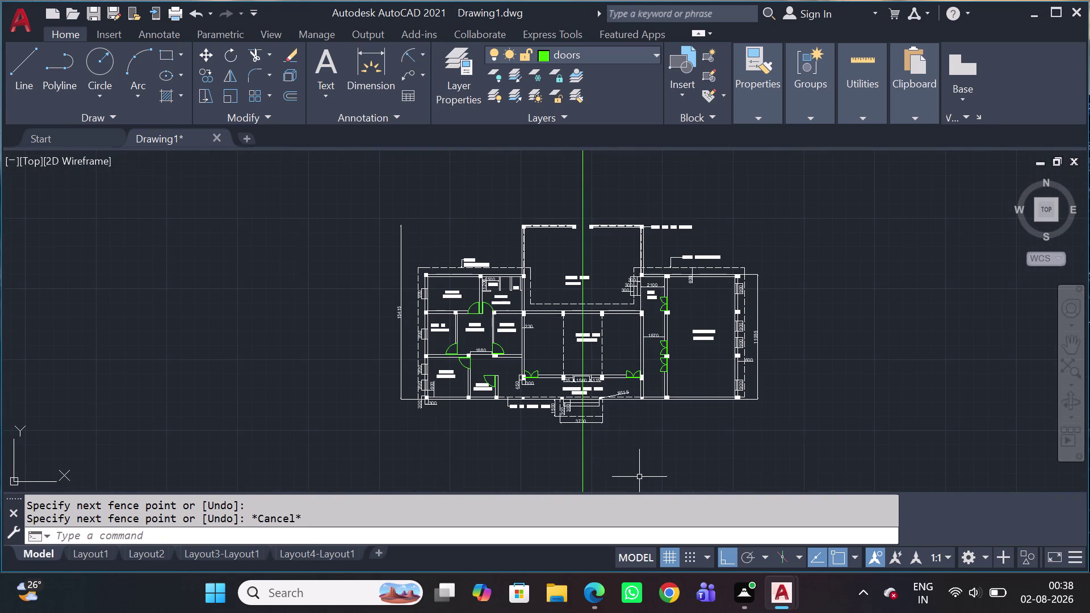
click(627, 471)
click(544, 468)
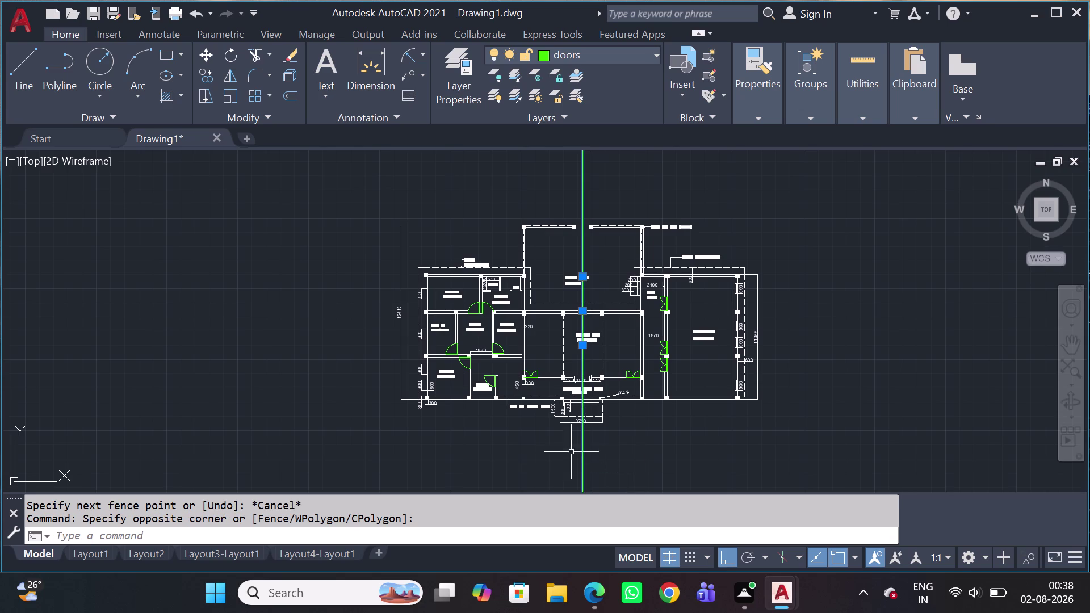
key(Delete)
Confirm white as the layer colour and make layer 0 current.
click(572, 57)
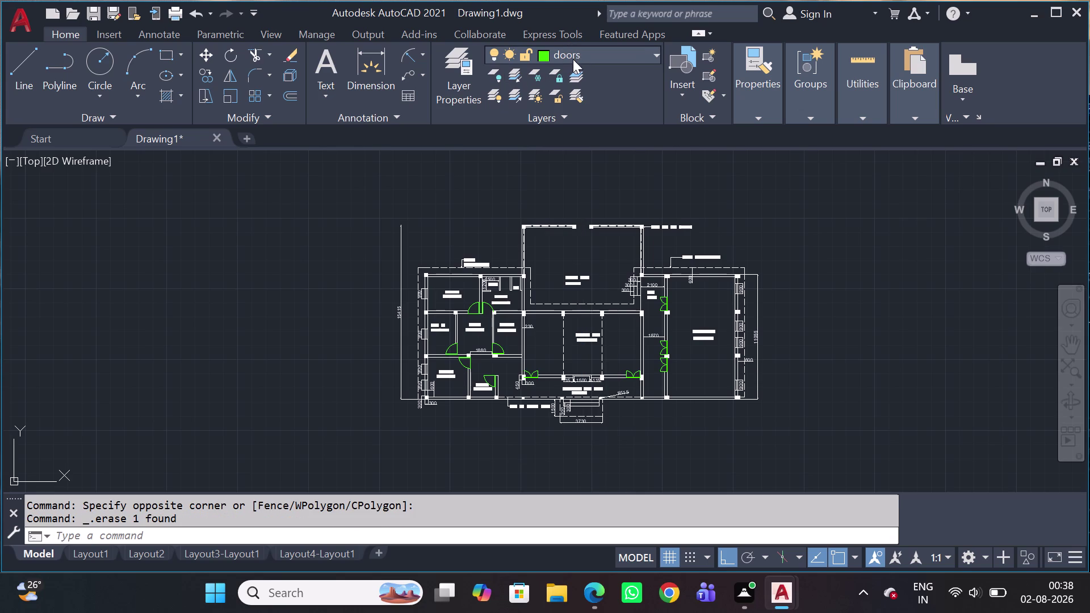
click(548, 93)
click(688, 132)
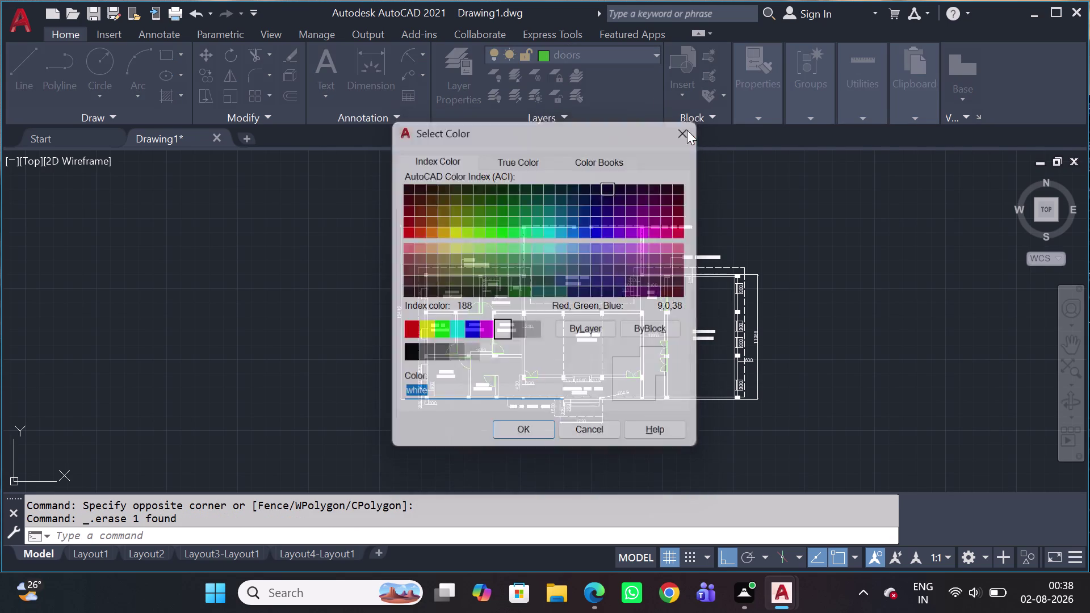
click(615, 49)
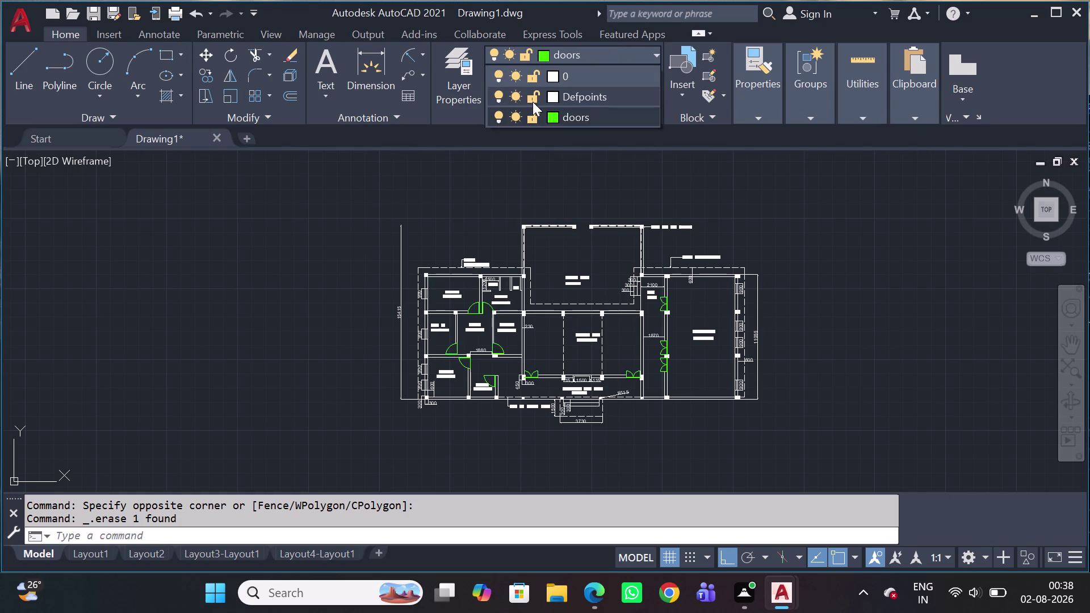
click(554, 75)
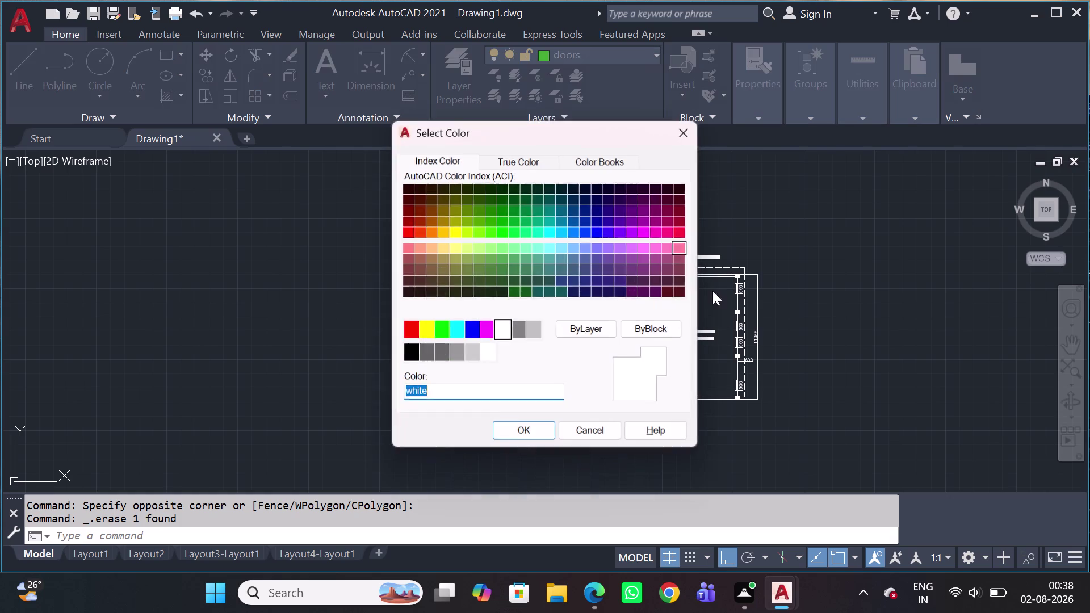
click(499, 323)
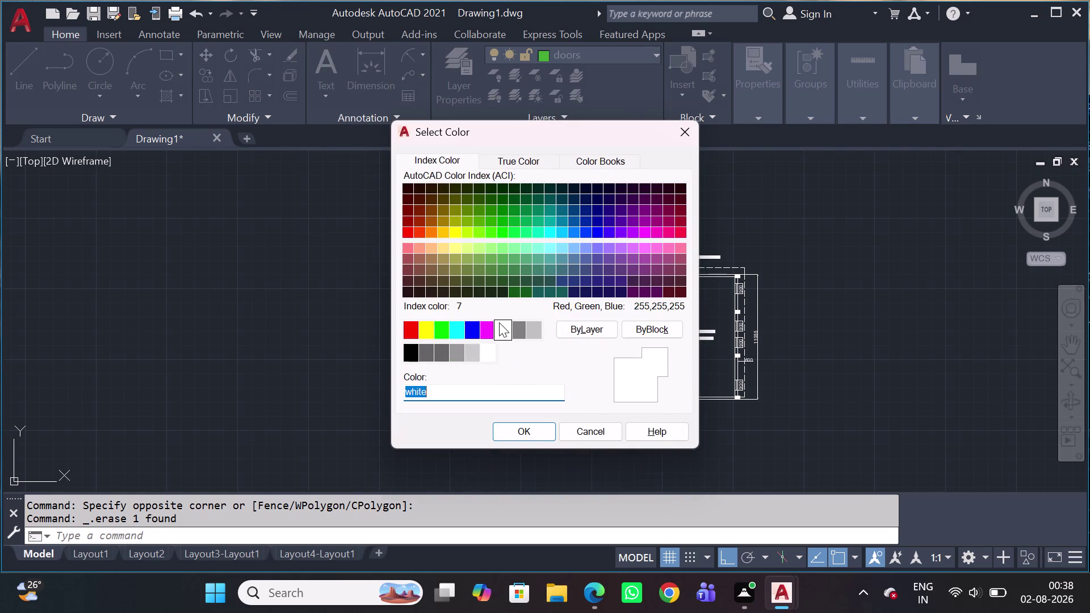
click(534, 428)
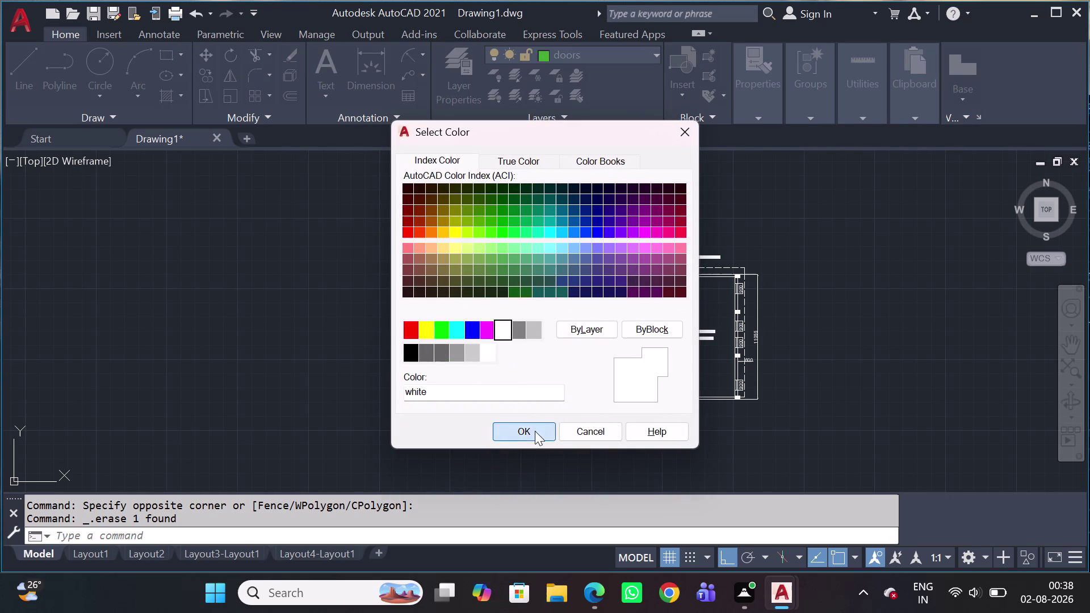
click(581, 61)
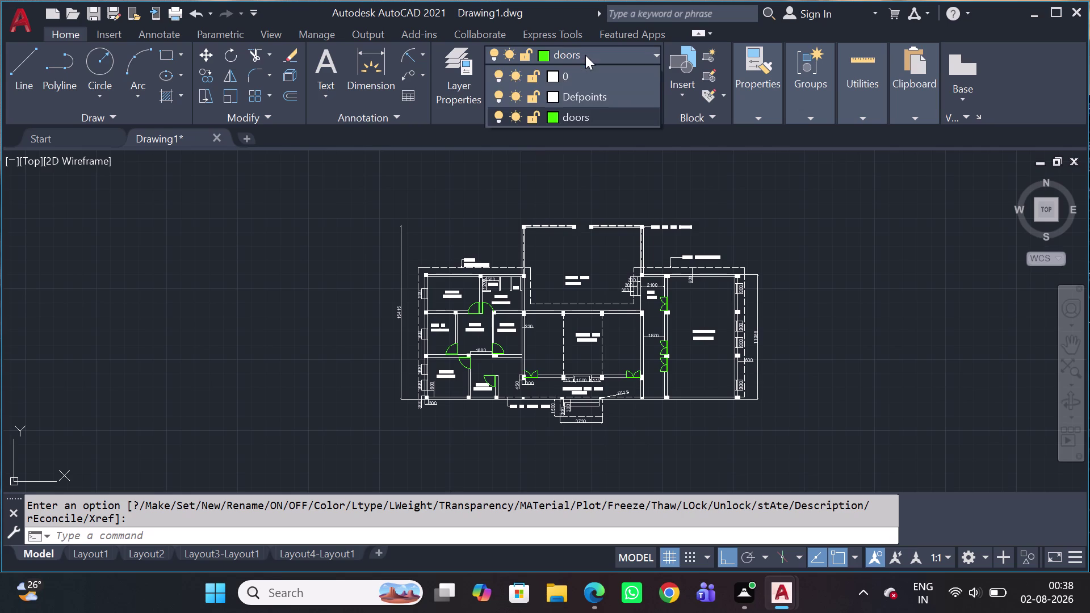
click(559, 73)
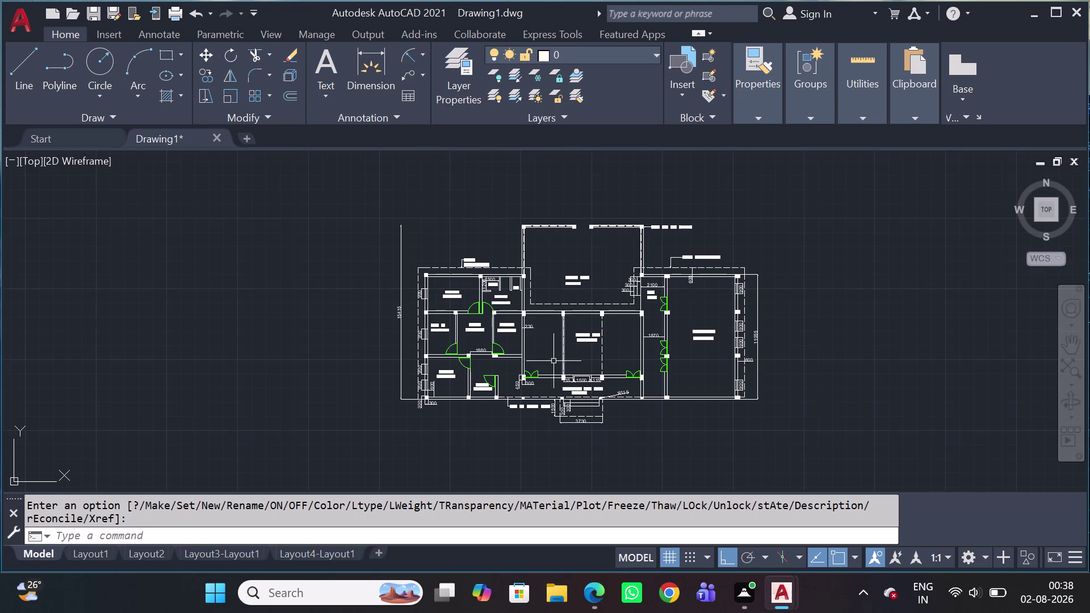
Select the 900 window symbol in ROOM-3's wall.
scroll(up, 3)
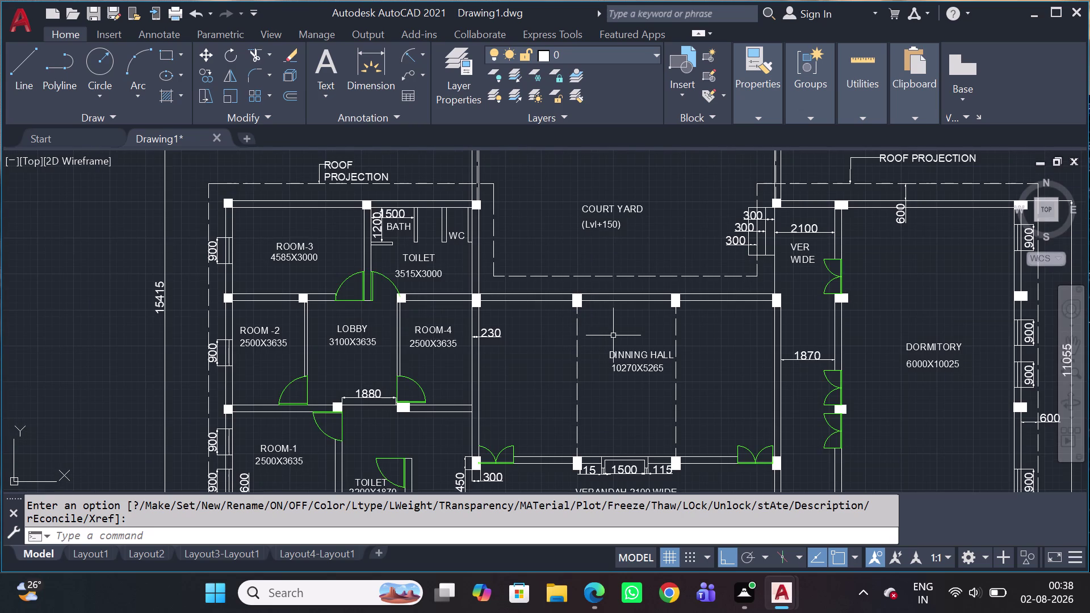
scroll(up, 3)
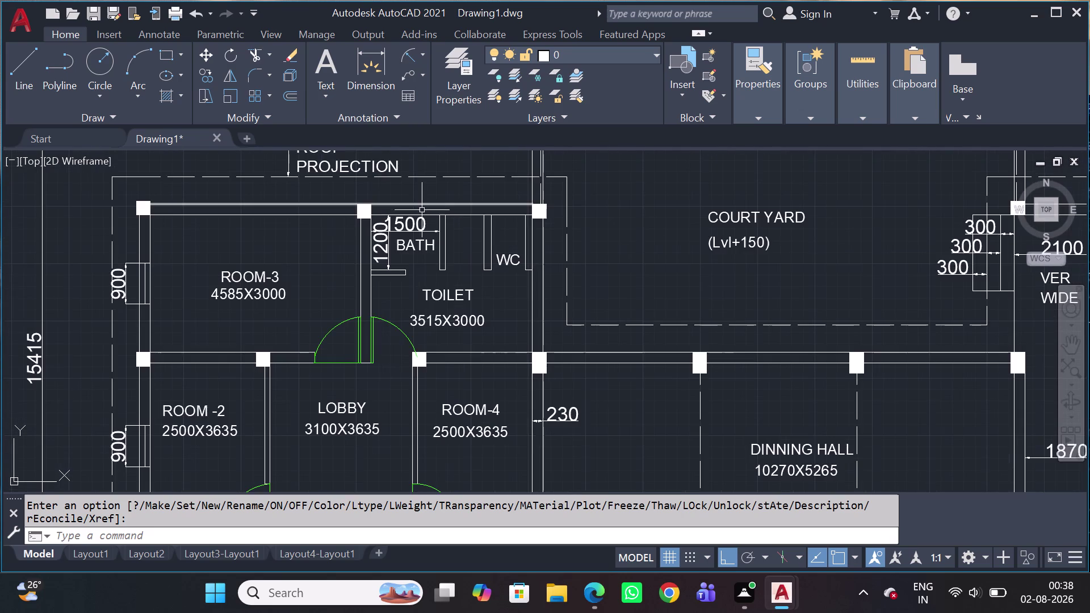
scroll(up, 3)
middle_drag(402, 222, 444, 244)
scroll(down, 3)
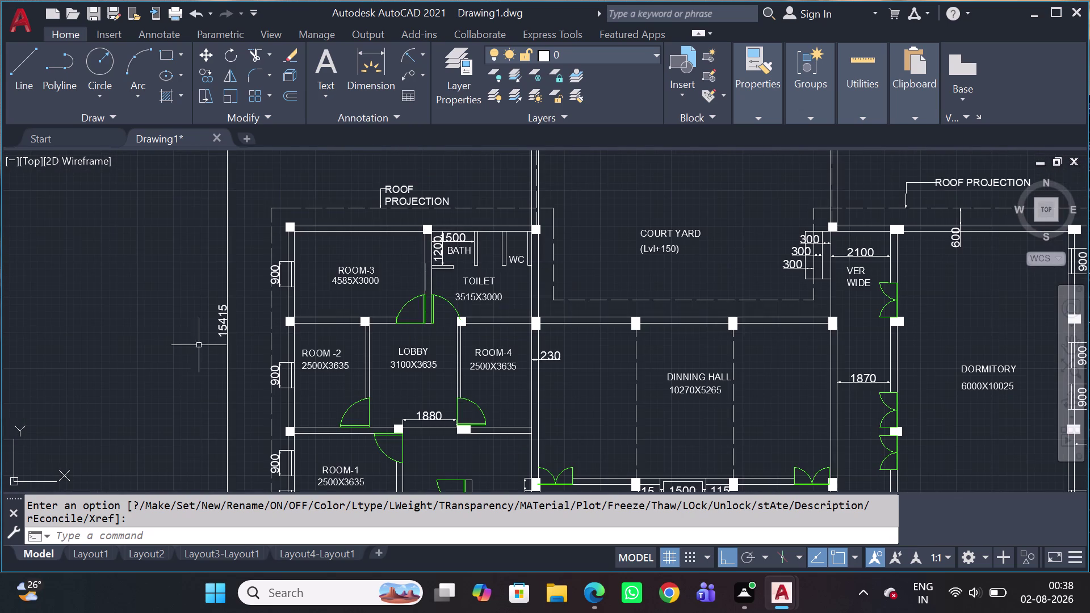
scroll(up, 3)
scroll(up, 3)
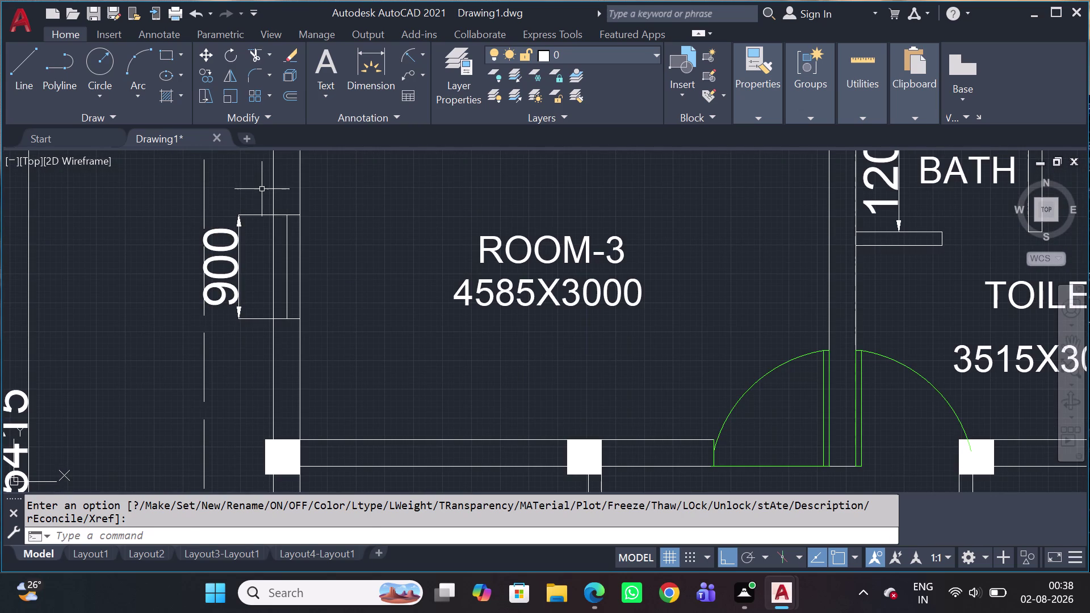
click(261, 190)
click(319, 339)
Copy the window from its top end to a point above the roof projection, with Ortho off.
key(c)
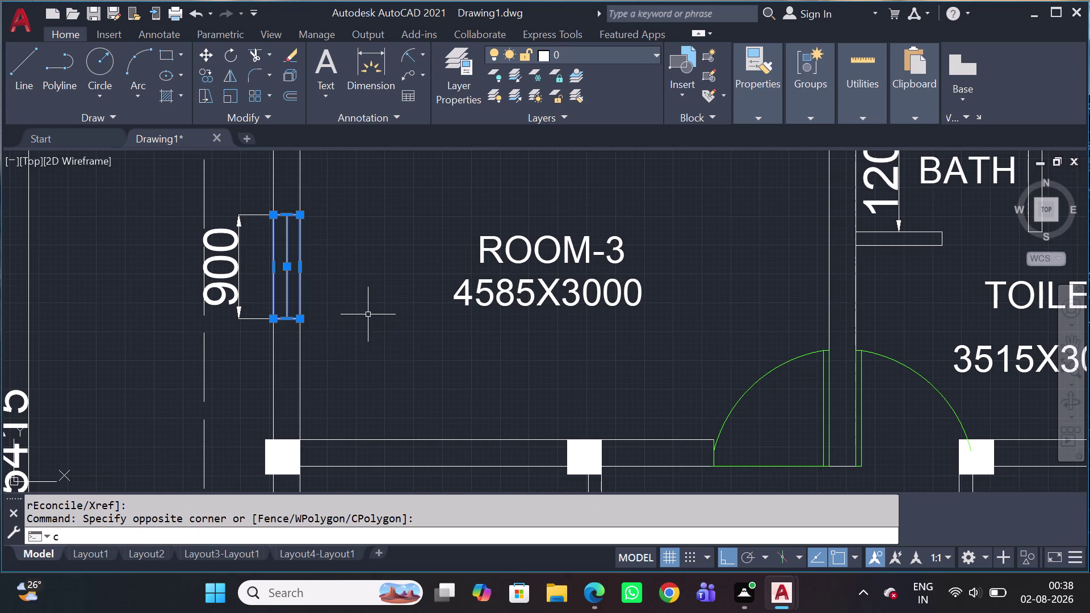
key(o)
key(space)
click(283, 217)
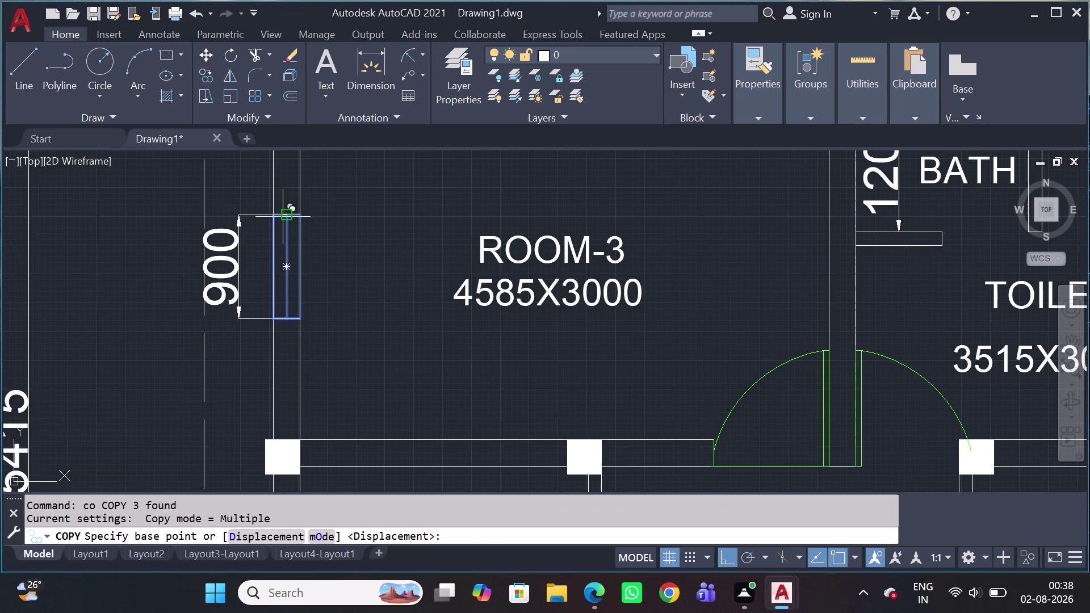
scroll(down, 3)
middle_drag(550, 188, 563, 321)
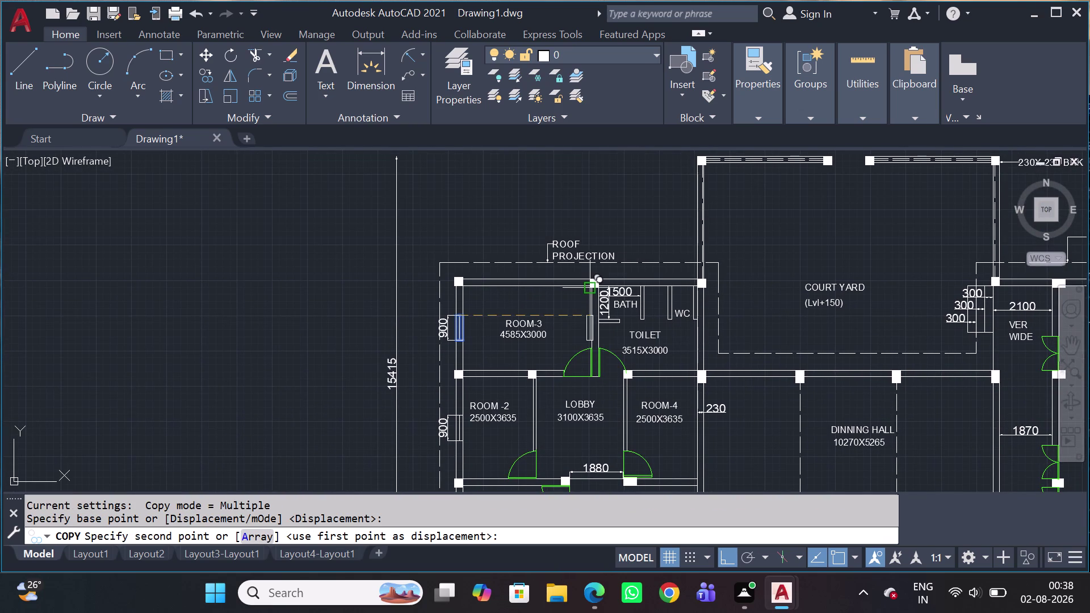
key(shift+F8)
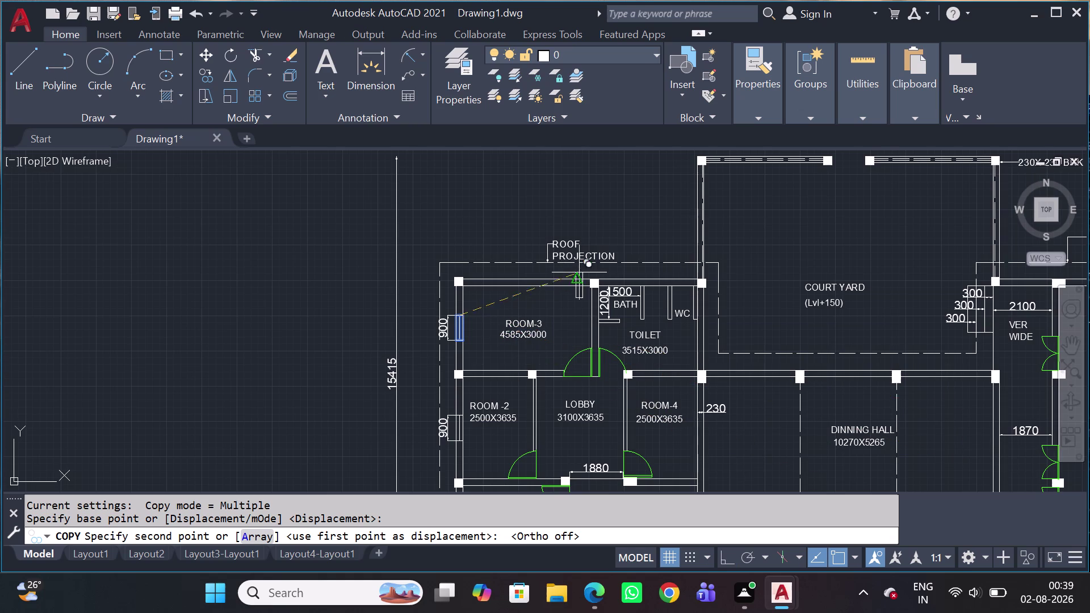
scroll(up, 3)
scroll(up, 3)
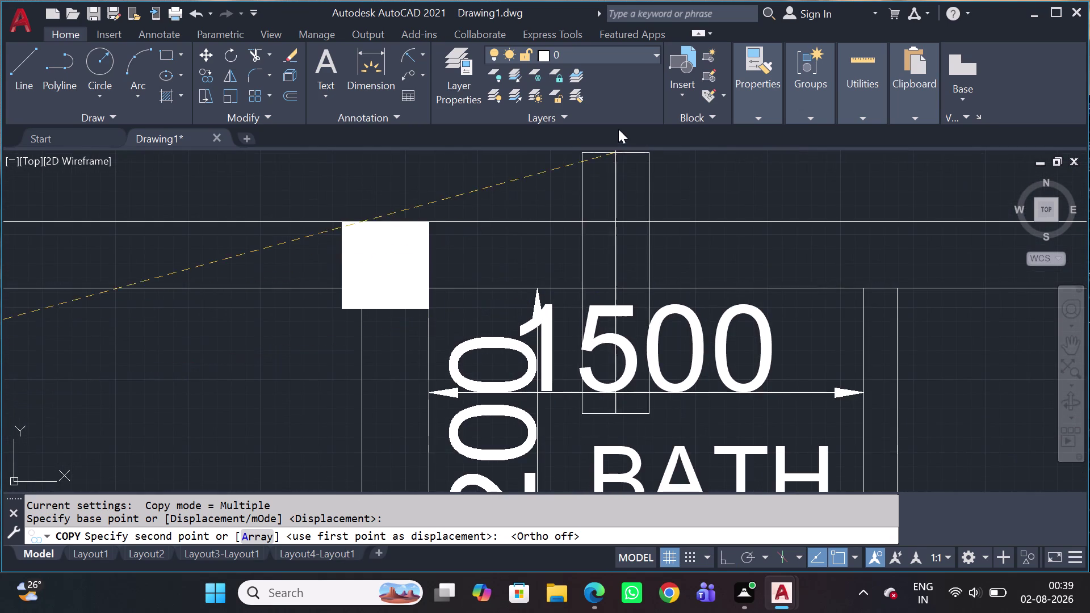
scroll(down, 3)
middle_drag(631, 180, 639, 325)
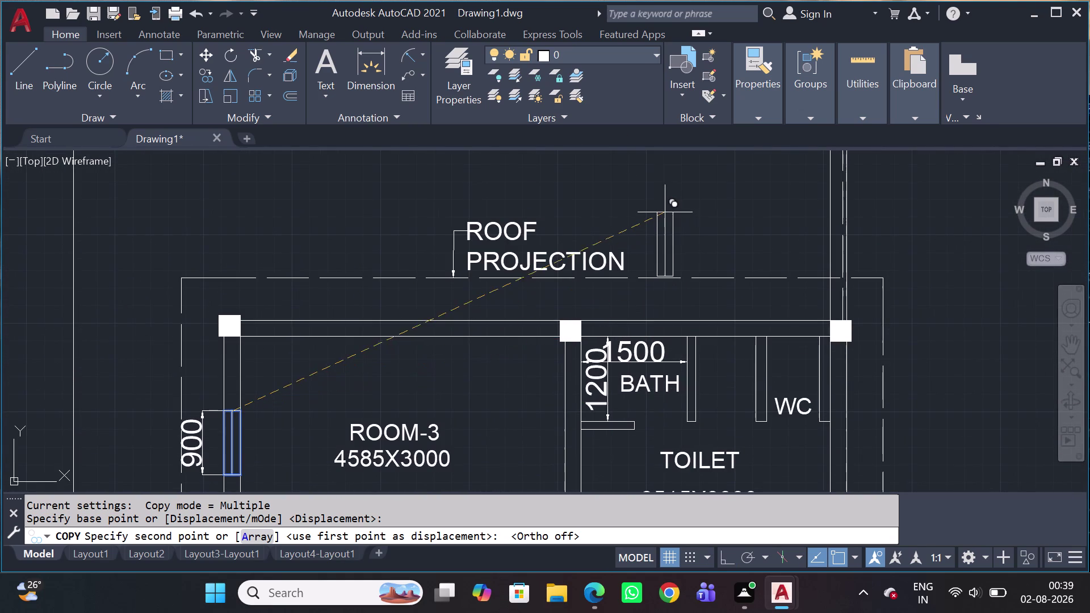
click(662, 207)
key(Escape)
Rotate the copied window 90° with Ortho on so it lies horizontal.
drag(688, 192, 686, 196)
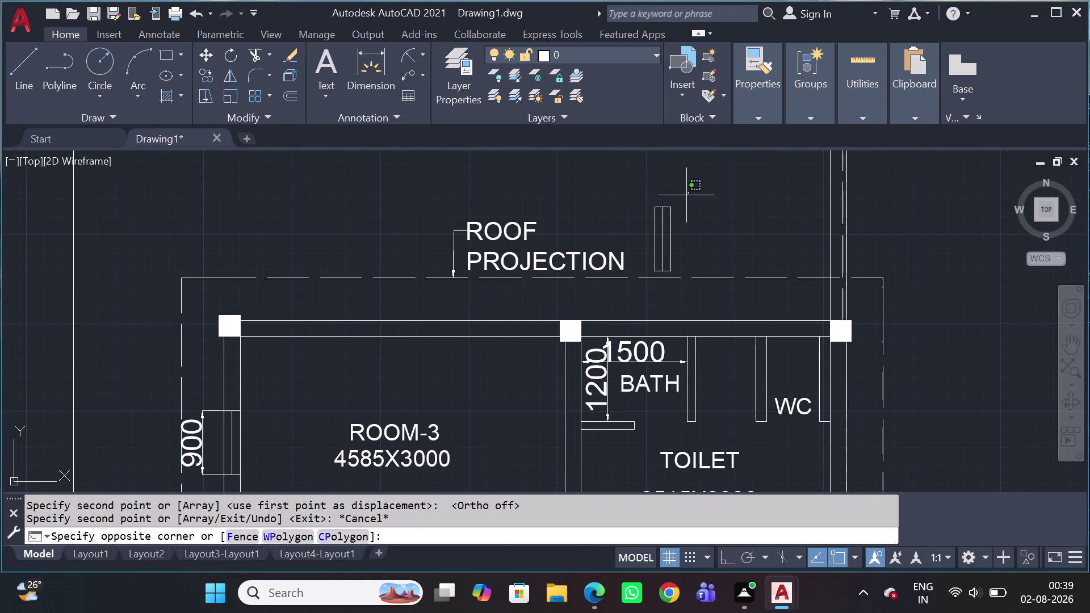
drag(685, 196, 671, 223)
drag(703, 218, 691, 224)
click(638, 197)
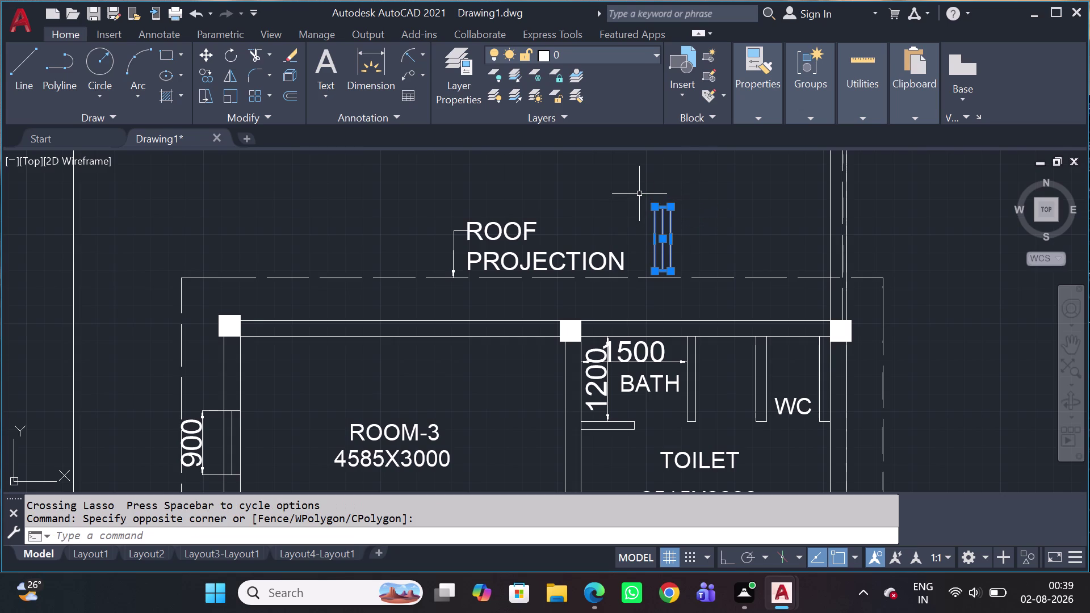
key(r)
key(o)
key(space)
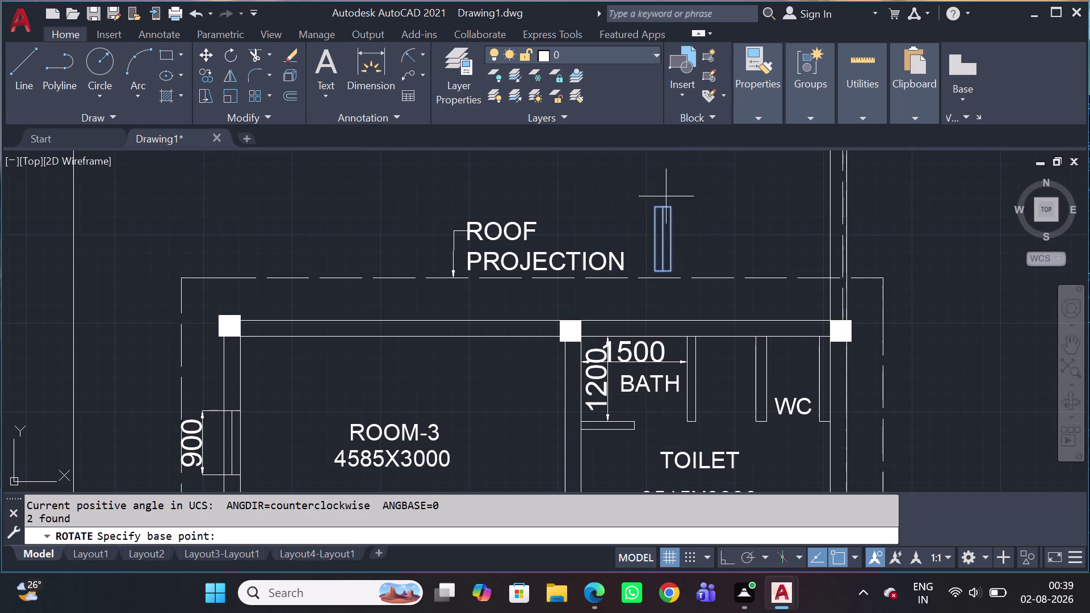
click(662, 203)
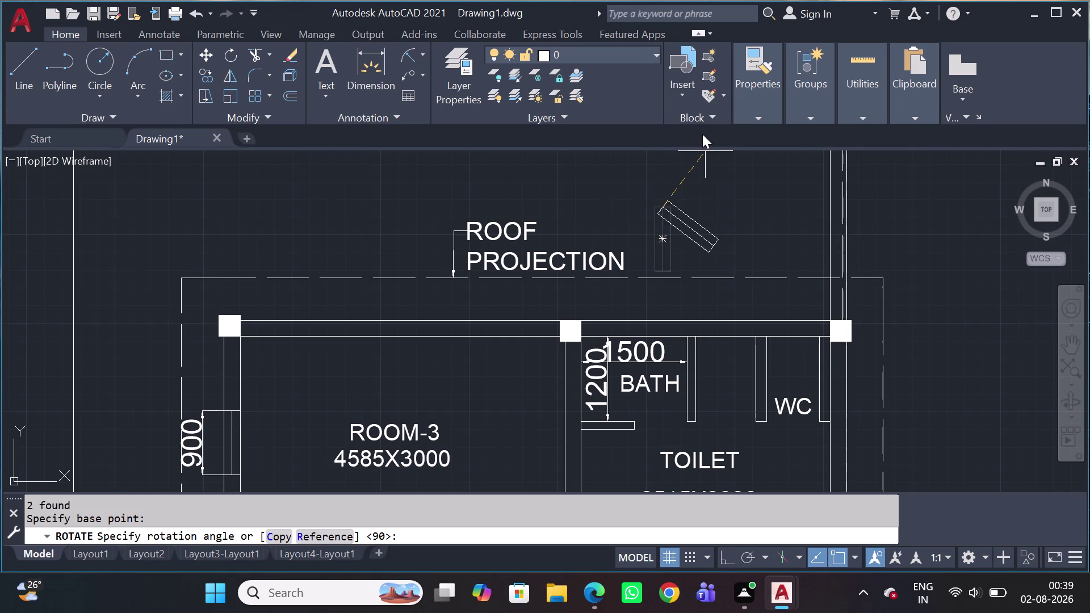
middle_drag(643, 246, 678, 355)
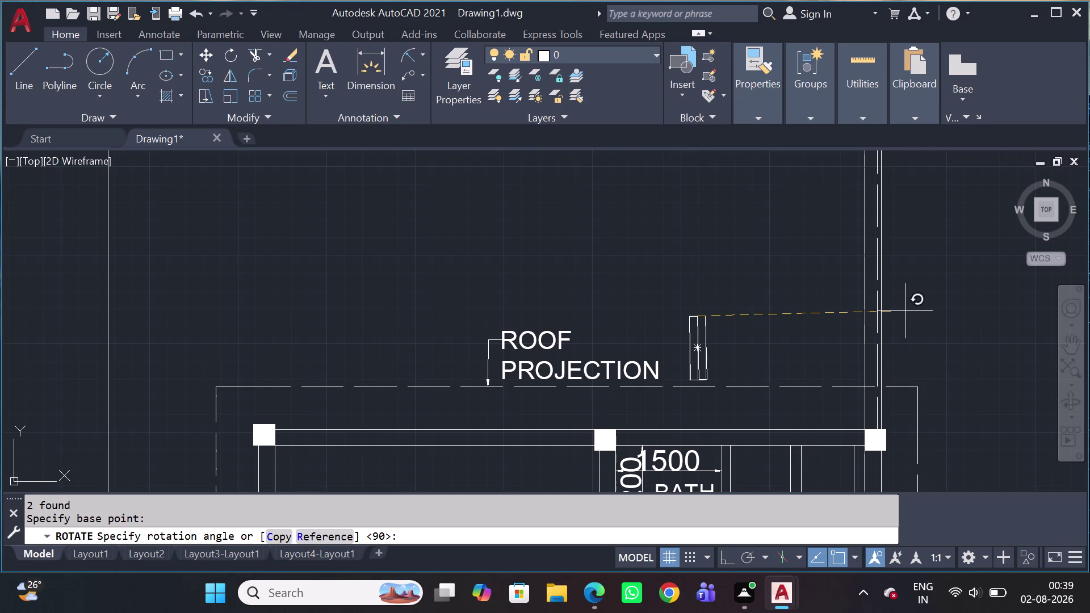
key(shift+F8)
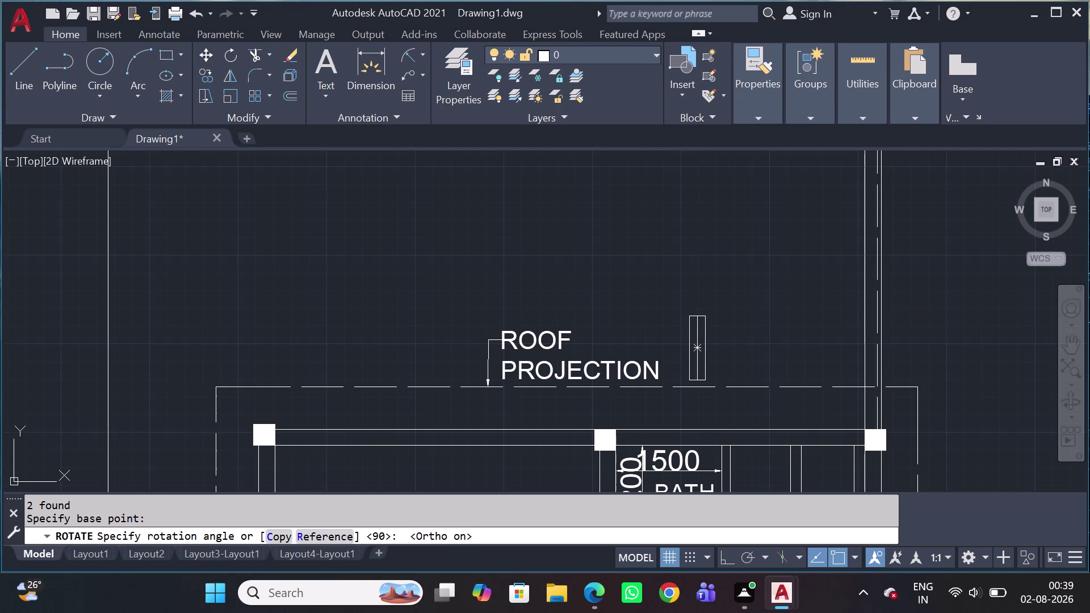
click(676, 204)
Move the rotated window into the upper wall above the 1500 BATH.
click(769, 290)
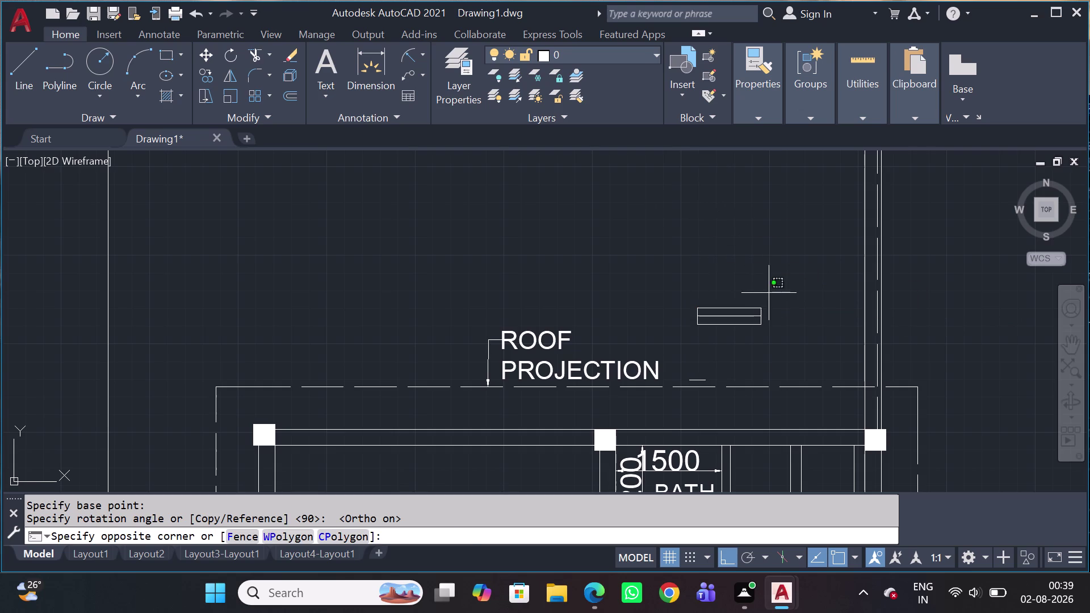
click(639, 353)
key(m)
key(space)
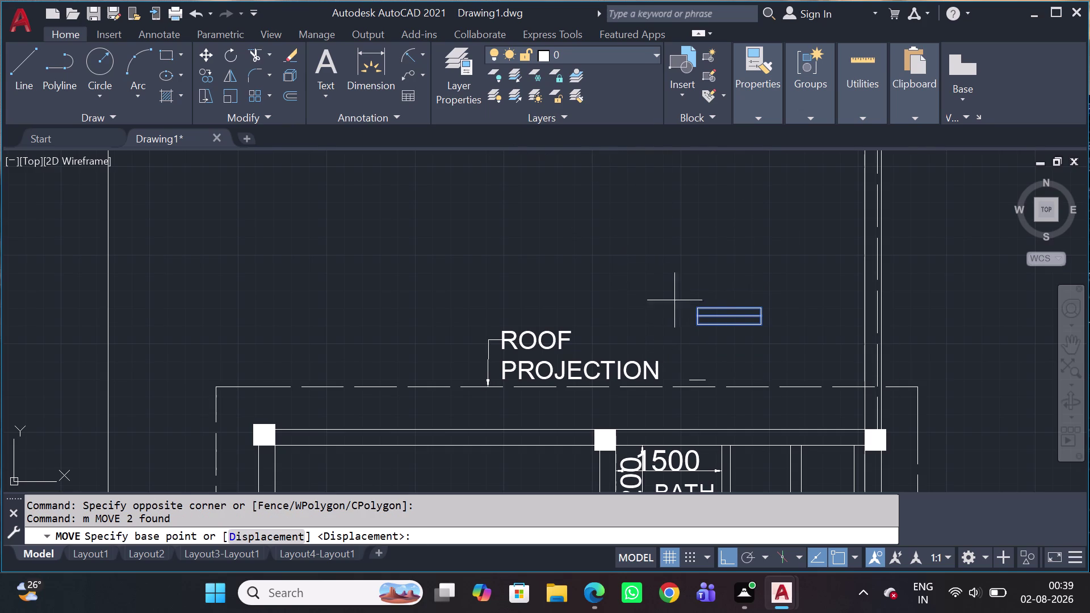
click(726, 308)
scroll(up, 3)
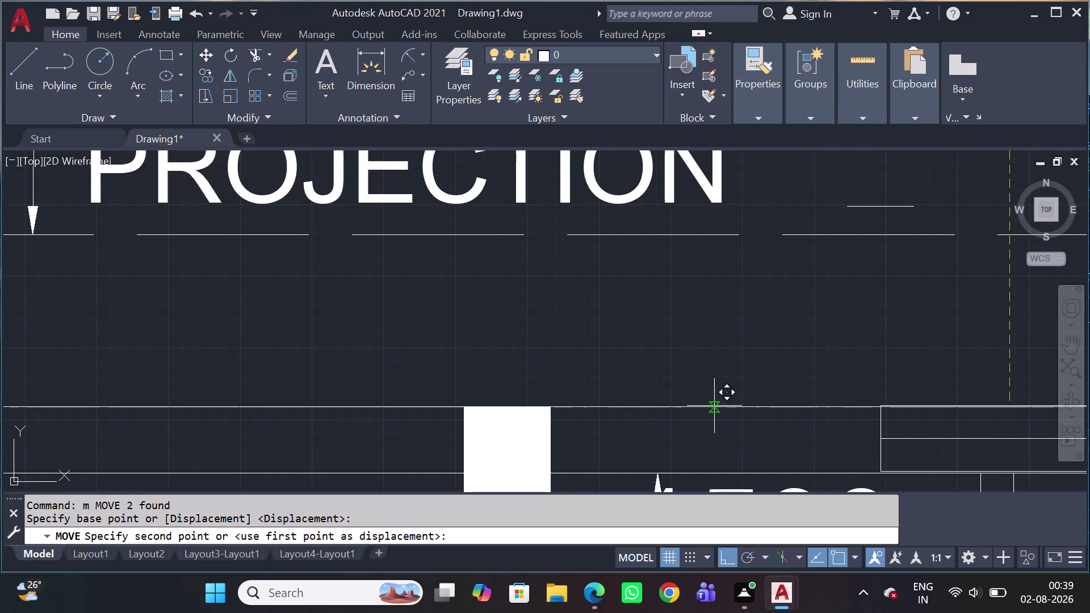
click(716, 406)
scroll(down, 3)
middle_drag(782, 414, 735, 378)
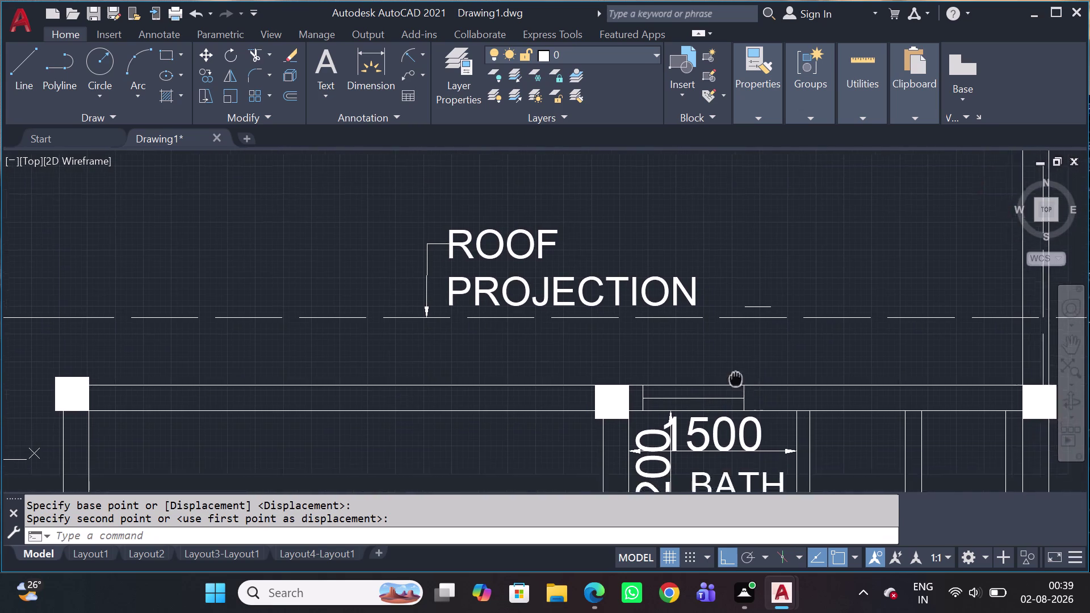
middle_drag(734, 378, 686, 340)
scroll(up, 3)
Select the newly placed wall window and centre the view on it.
click(733, 377)
click(604, 362)
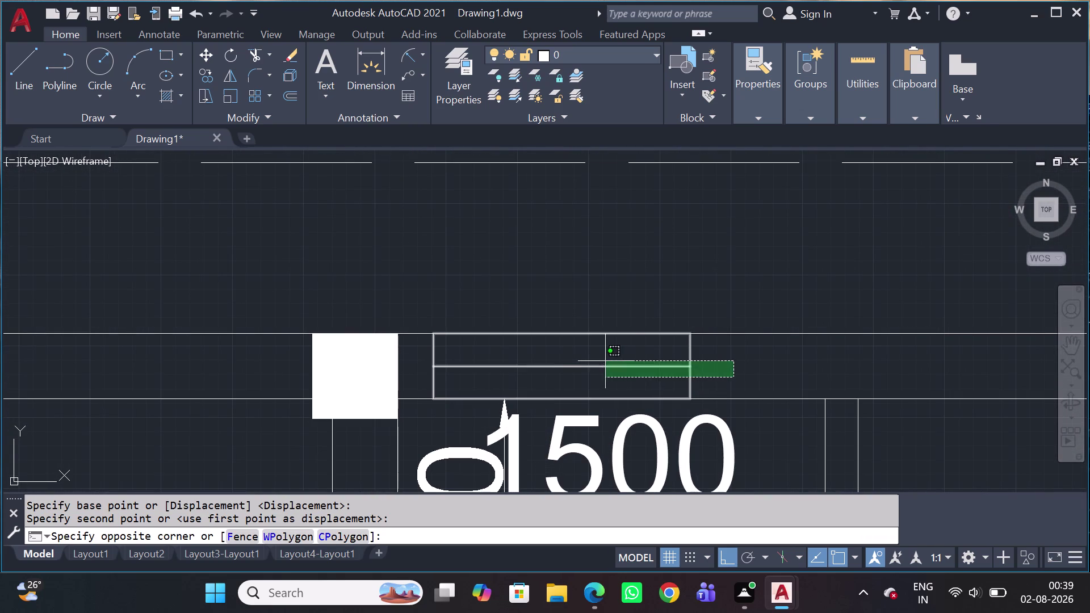
scroll(up, 3)
middle_drag(629, 371, 538, 336)
key(s)
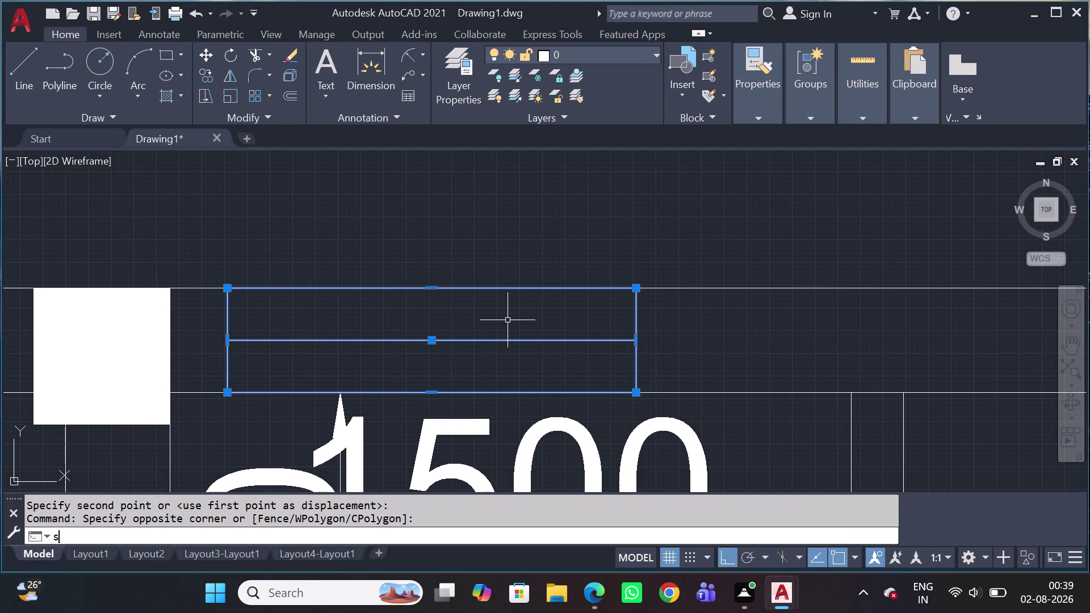
key(c)
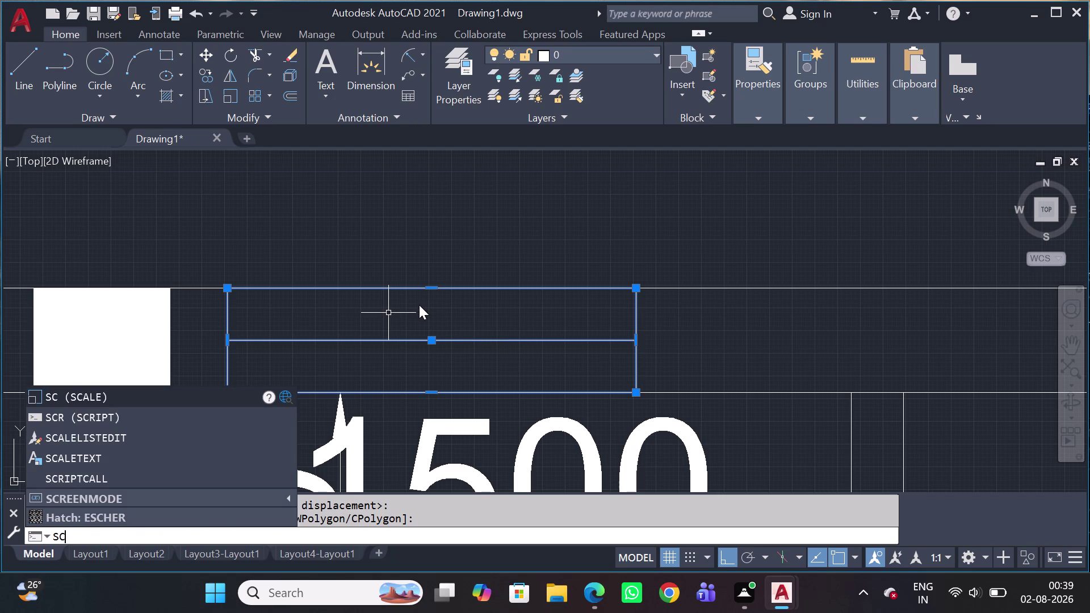
key(Escape)
key(Escape)
drag(701, 366, 689, 363)
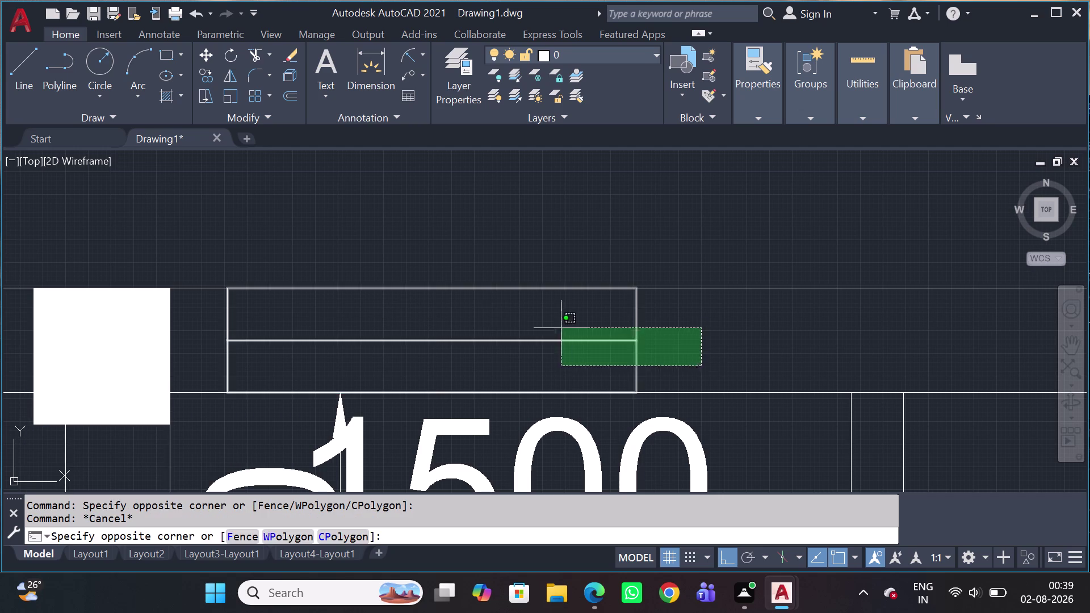
click(525, 319)
key(c)
key(o)
key(space)
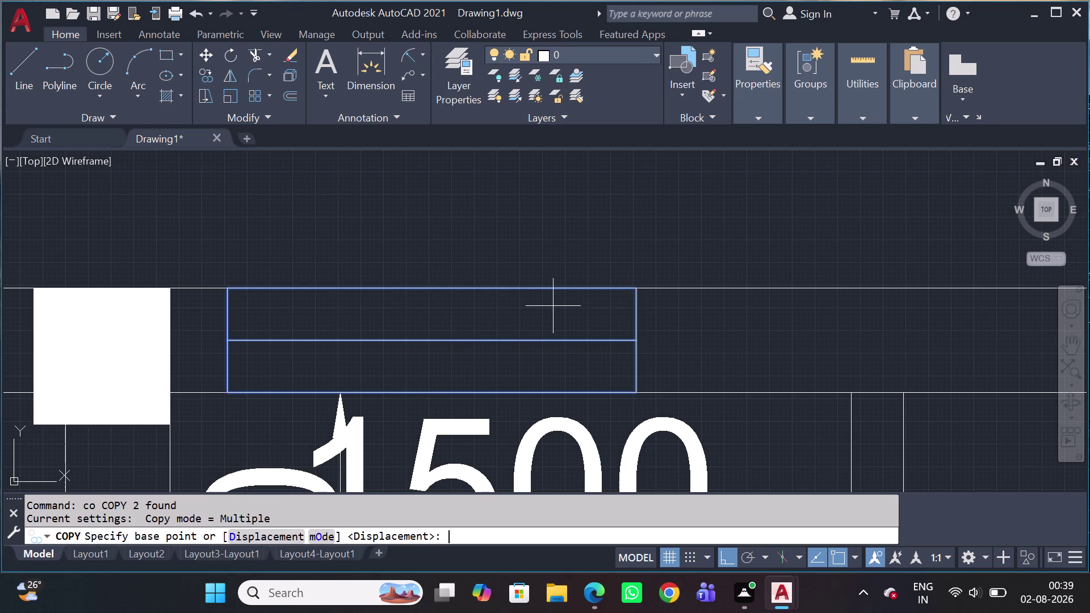
click(553, 307)
middle_drag(759, 333, 209, 365)
scroll(down, 3)
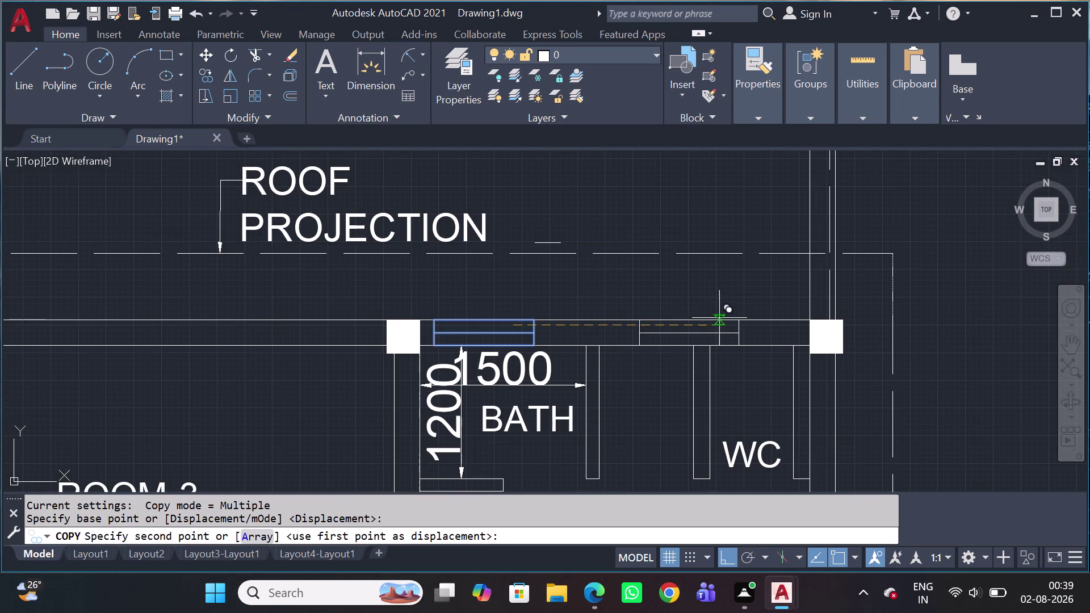
scroll(up, 3)
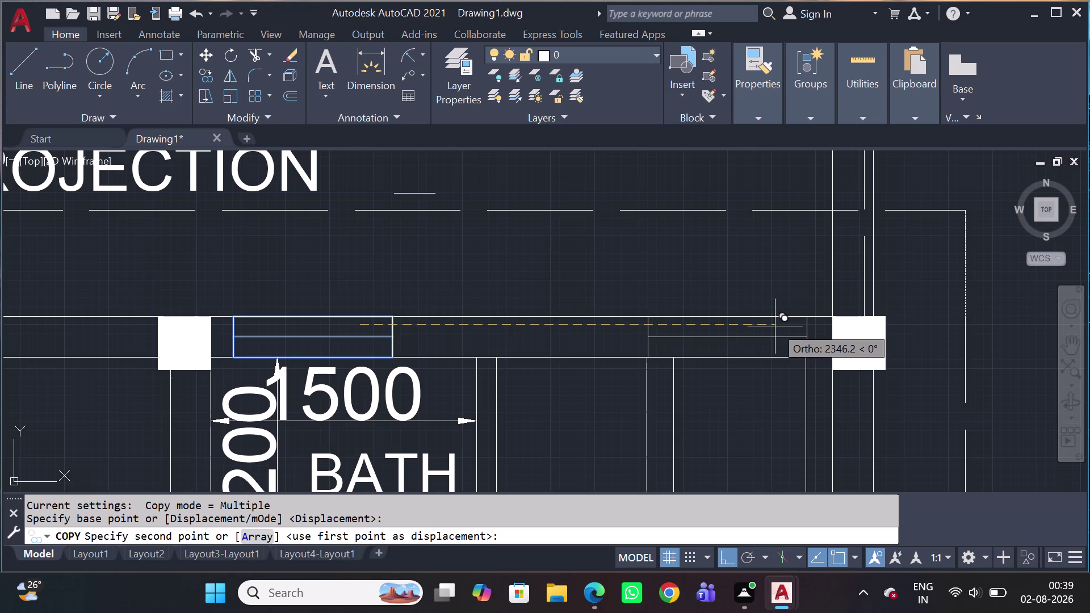
click(775, 327)
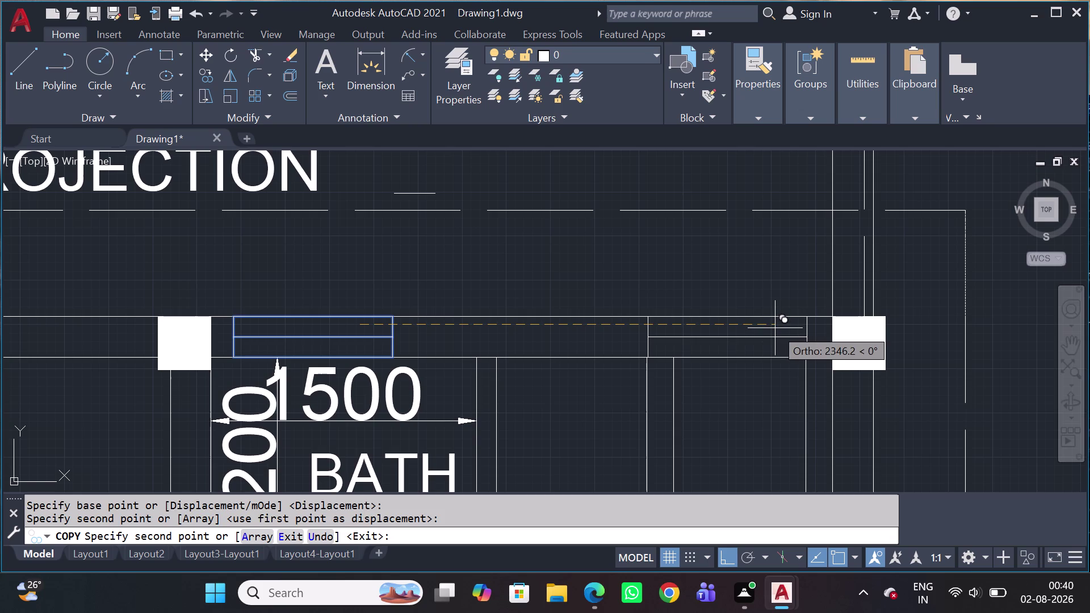
click(775, 328)
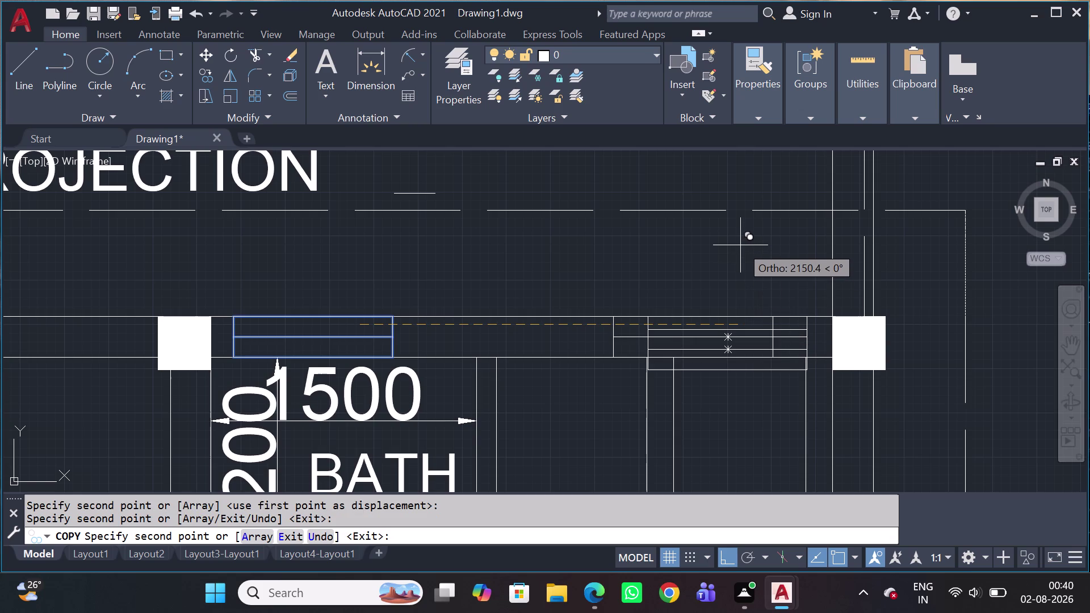
key(Escape)
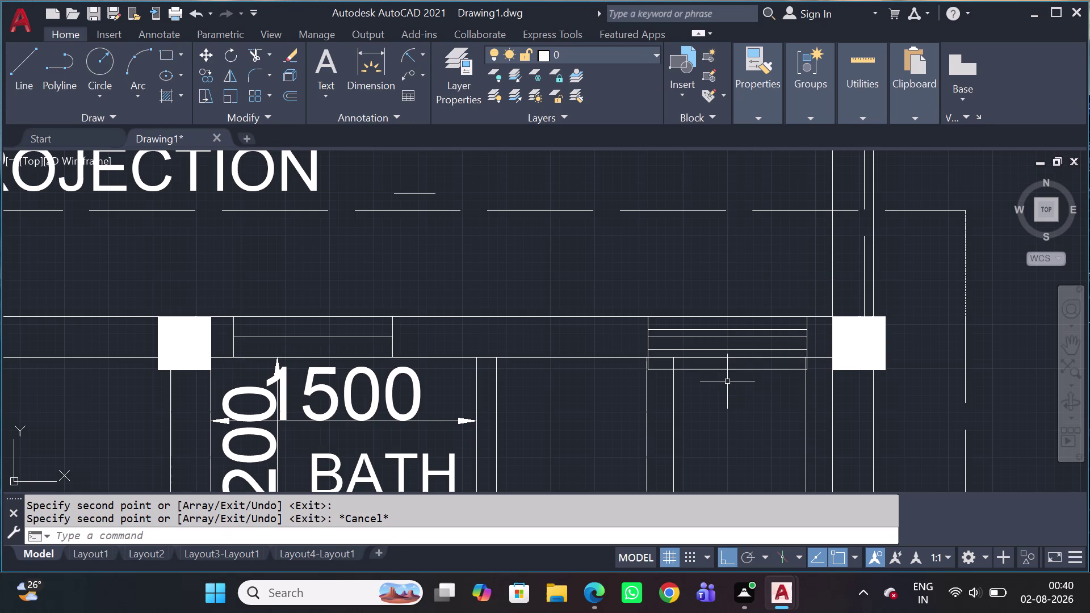
key(ctrl+z)
scroll(down, 3)
click(717, 336)
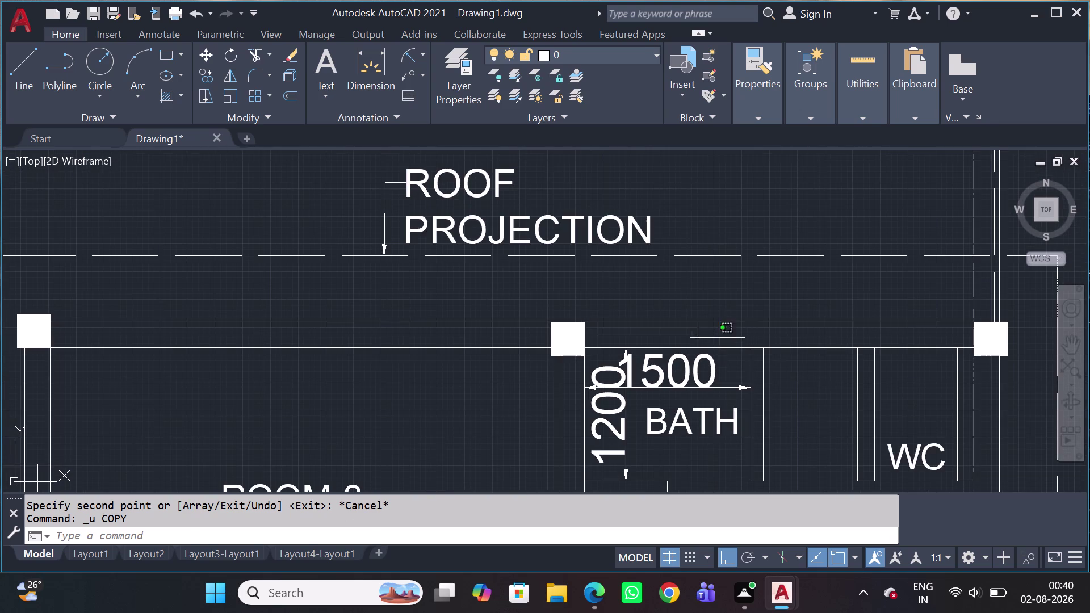
Select the BATH window by the bath wall after a few false starts.
click(665, 329)
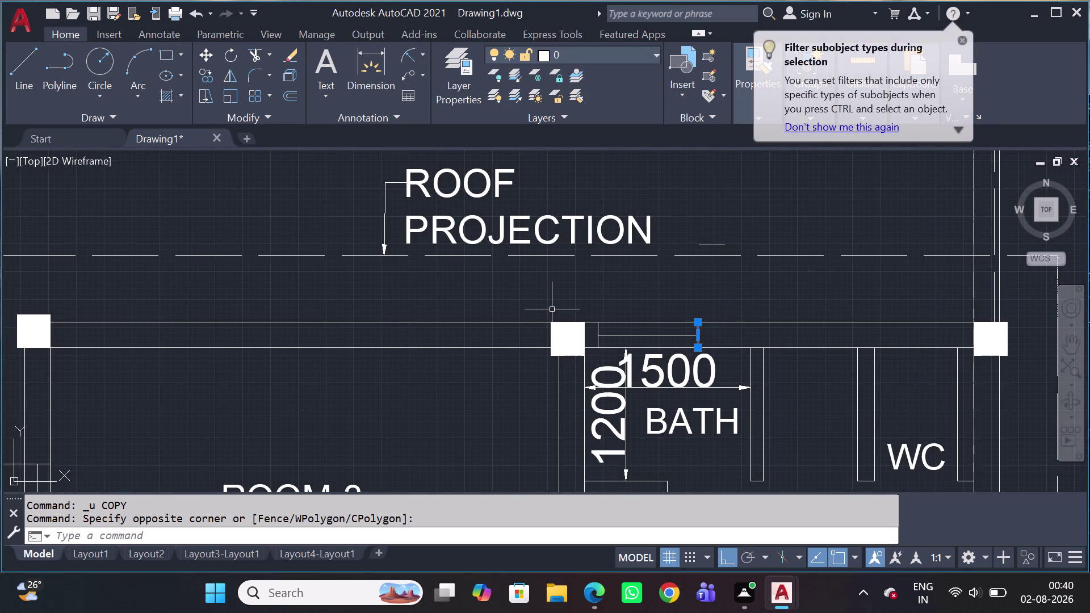
key(Escape)
click(583, 312)
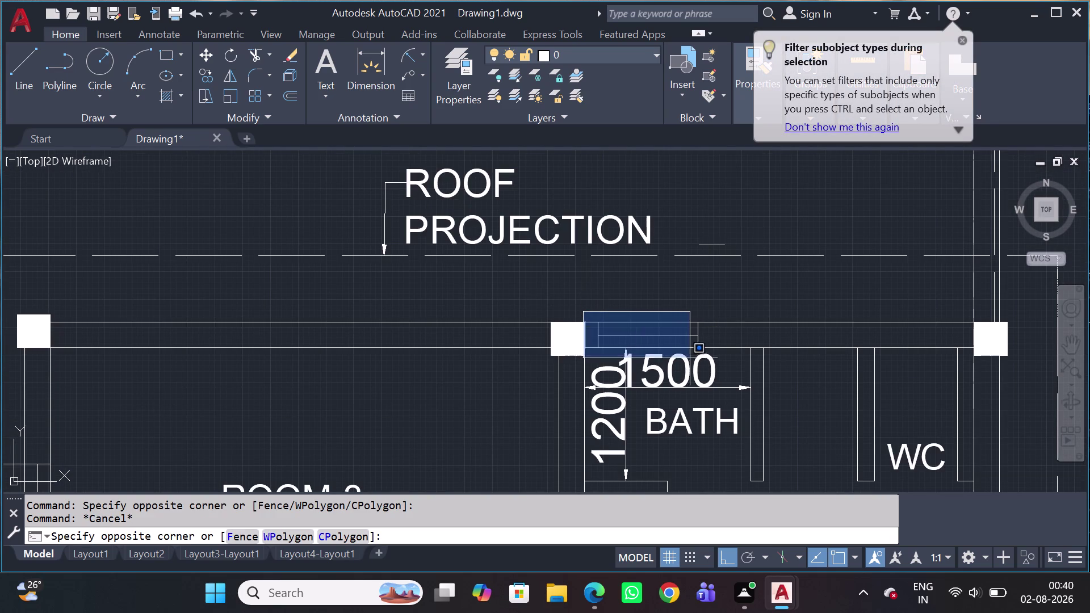
click(725, 359)
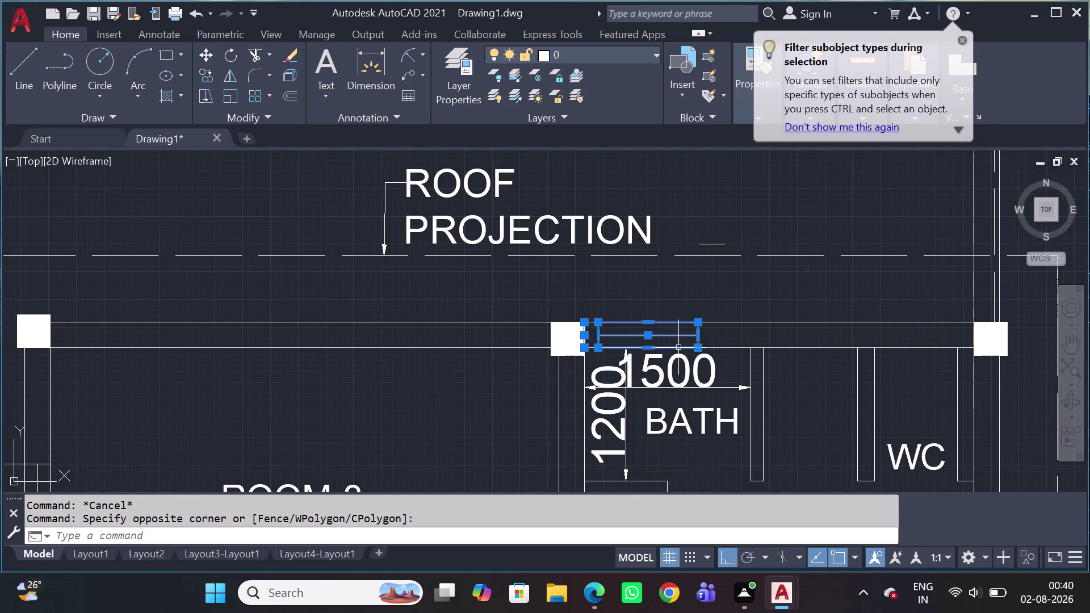
key(Escape)
key(Escape)
scroll(up, 3)
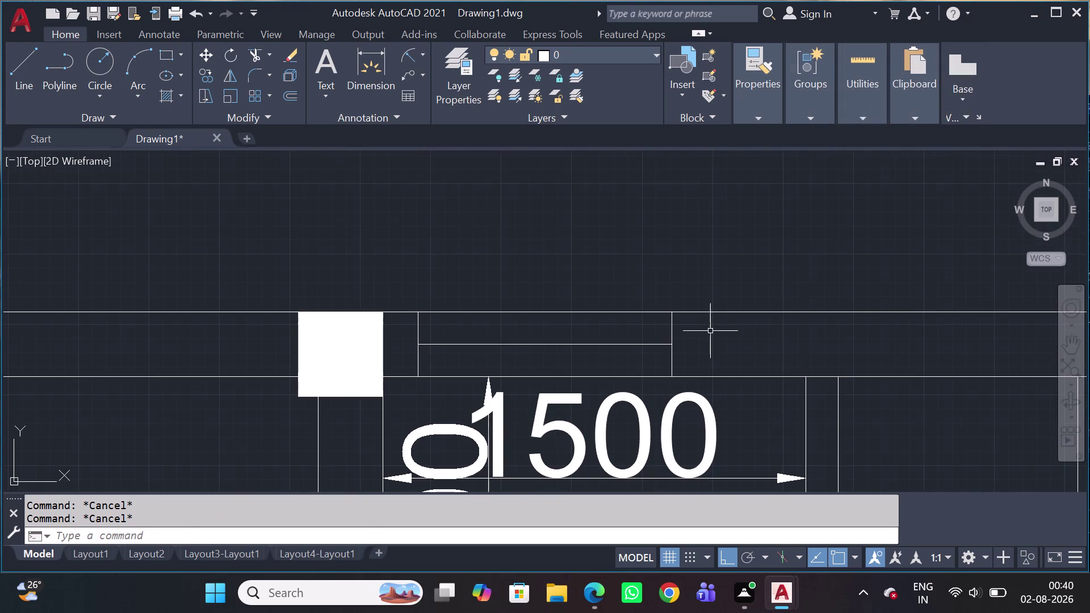
click(710, 334)
click(512, 357)
Copy the BATH window to just above the upper wall line.
key(c)
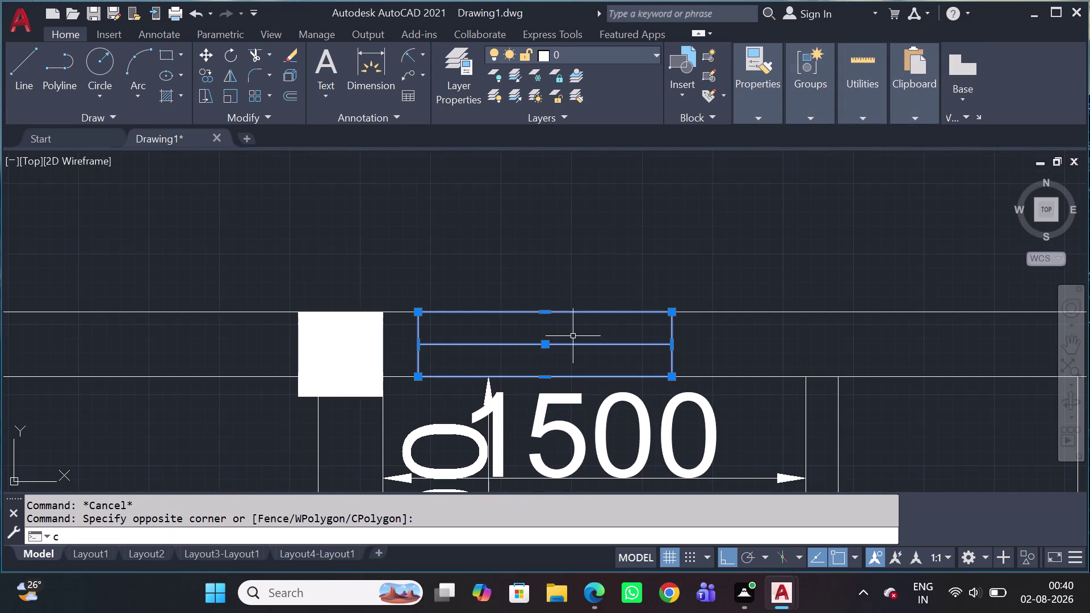
key(o)
key(space)
click(584, 334)
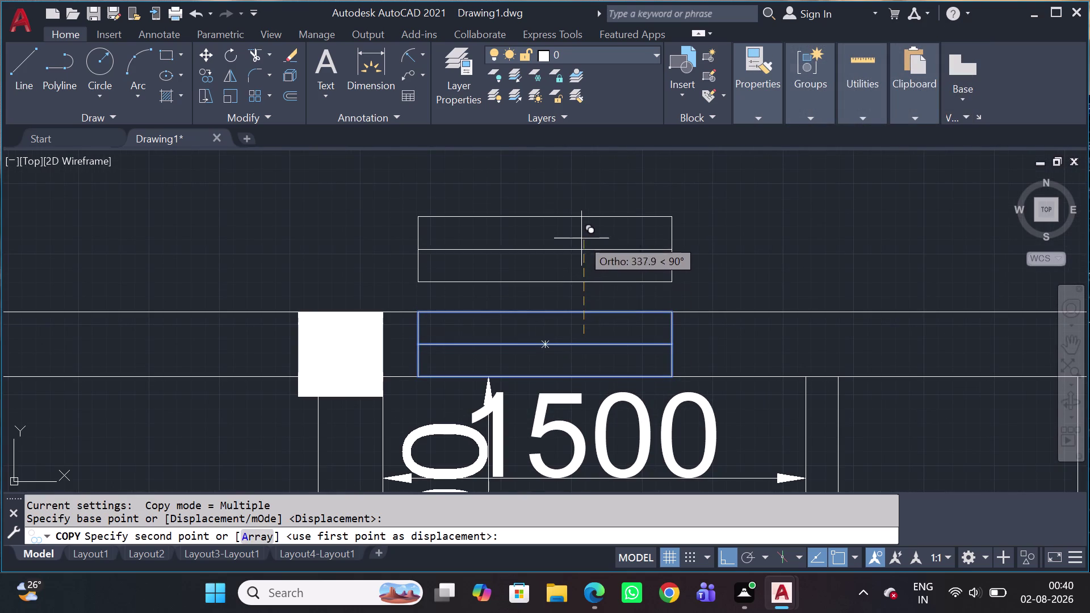
click(583, 235)
key(Escape)
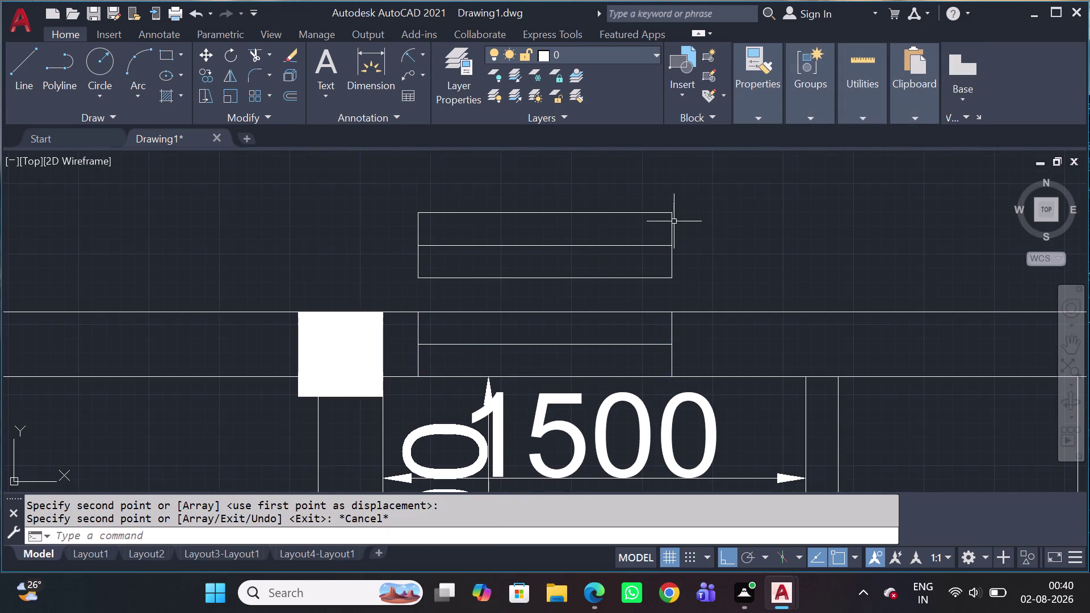
Select the new window copy, then cancel and start a LINE.
click(684, 260)
click(652, 255)
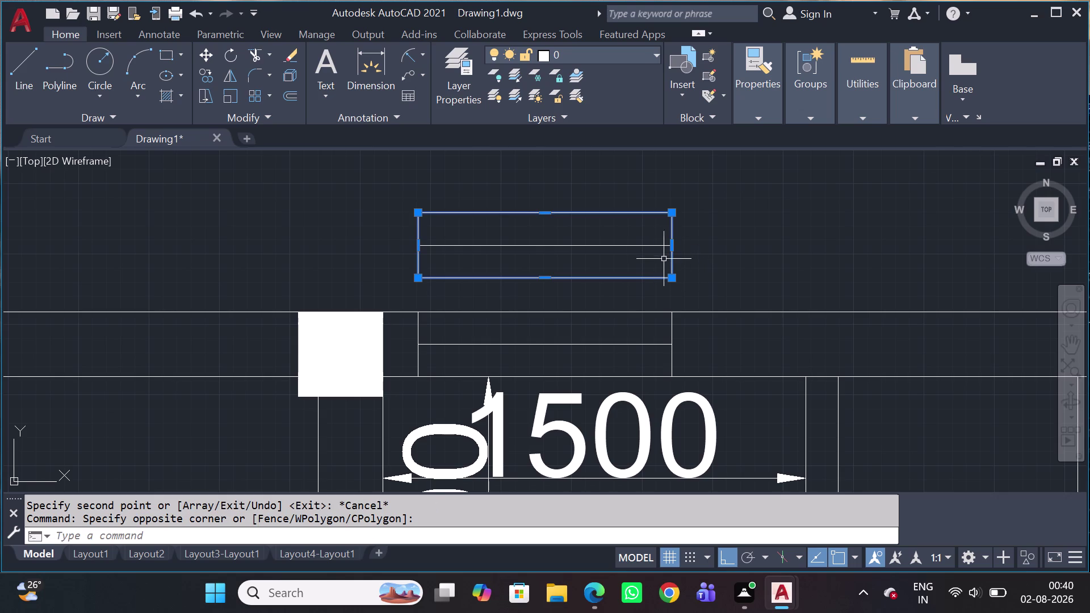
key(Escape)
key(l)
key(space)
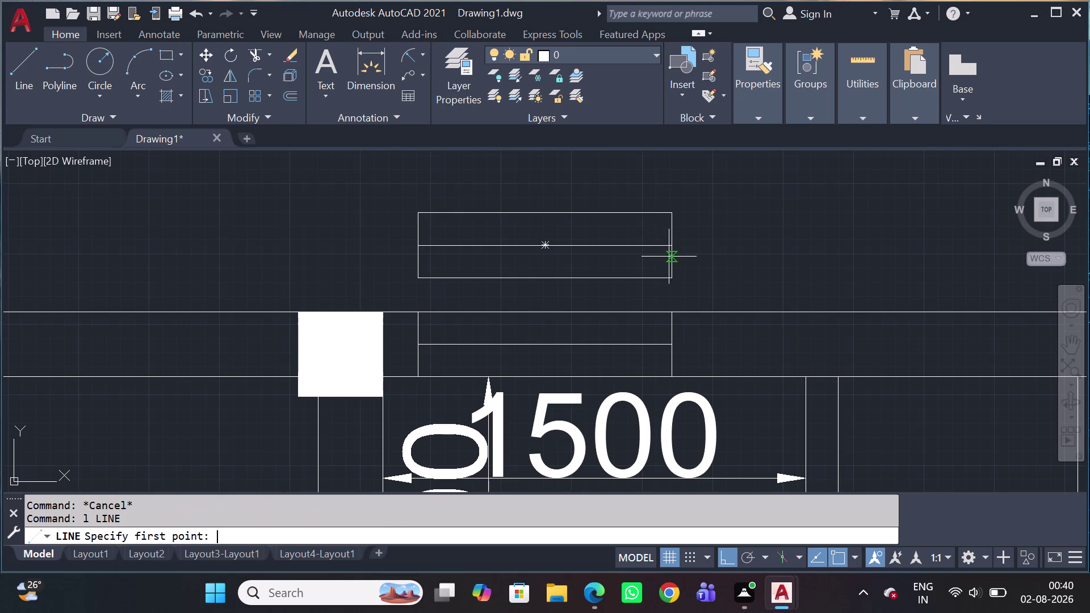
Draw a 300-unit line with a vertical leg from the copied window's lower-right corner.
click(669, 282)
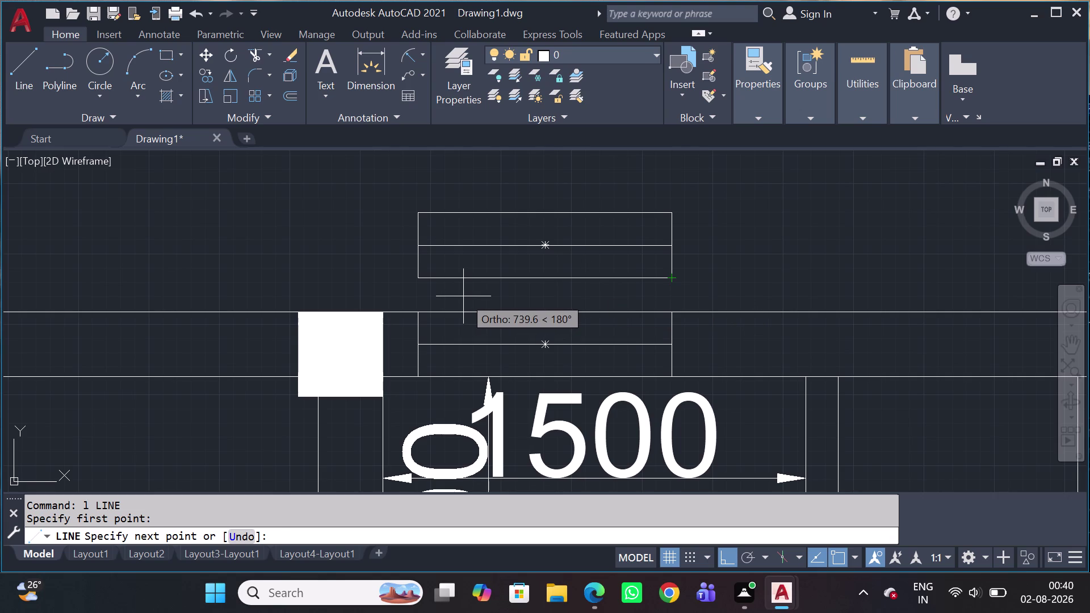
text(300)
key(space)
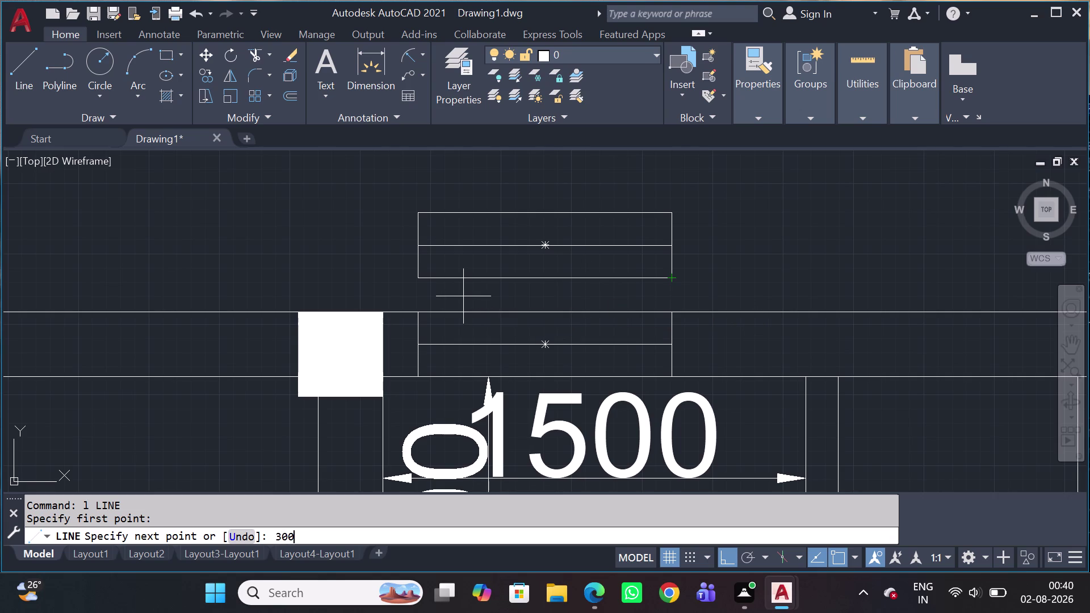
scroll(down, 3)
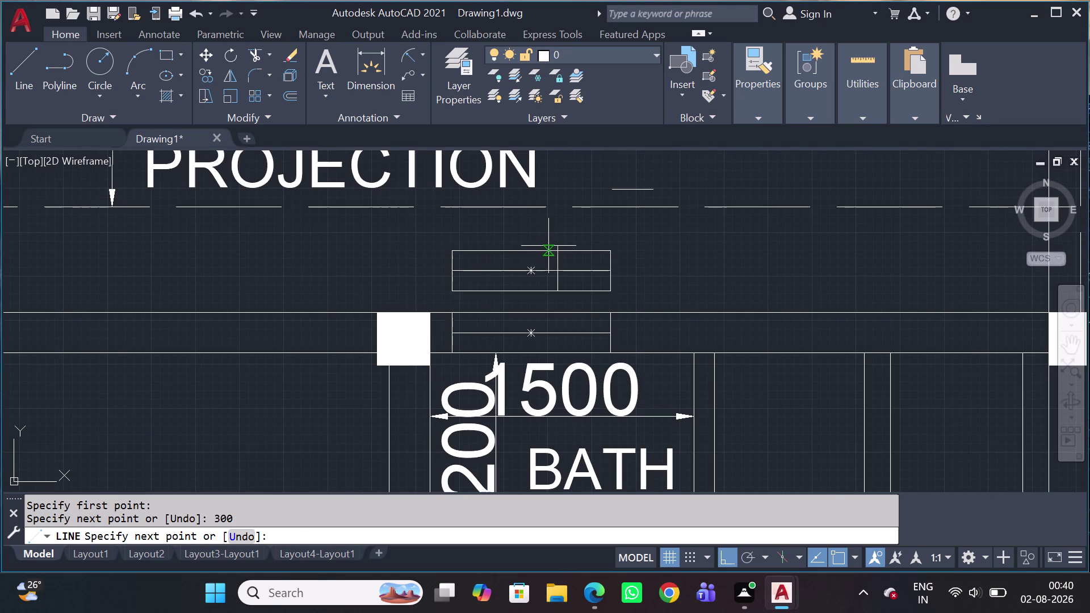
click(558, 262)
key(Escape)
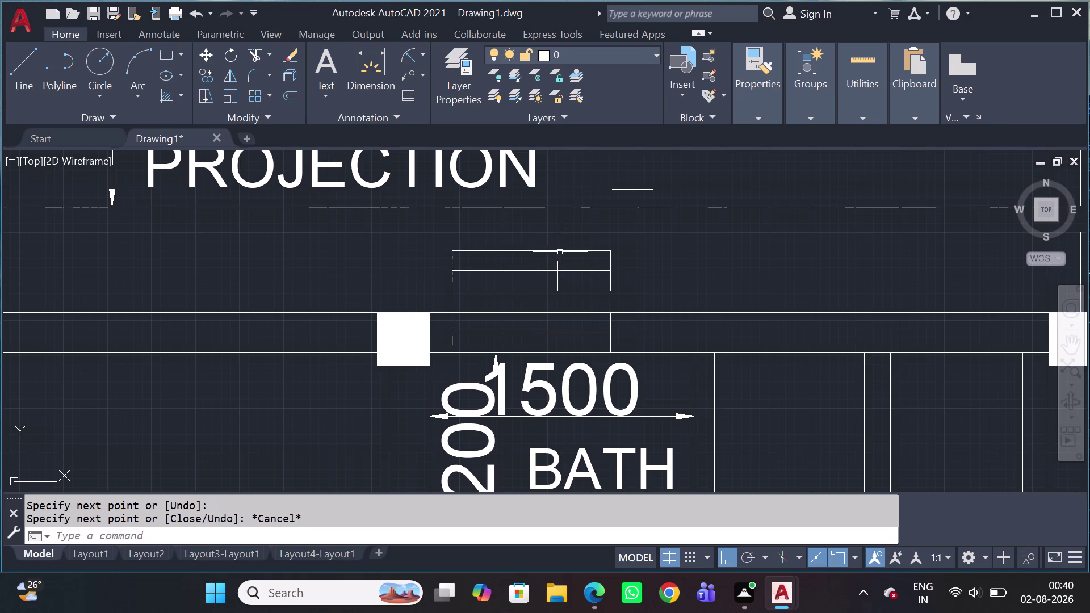
text(tr)
key(space)
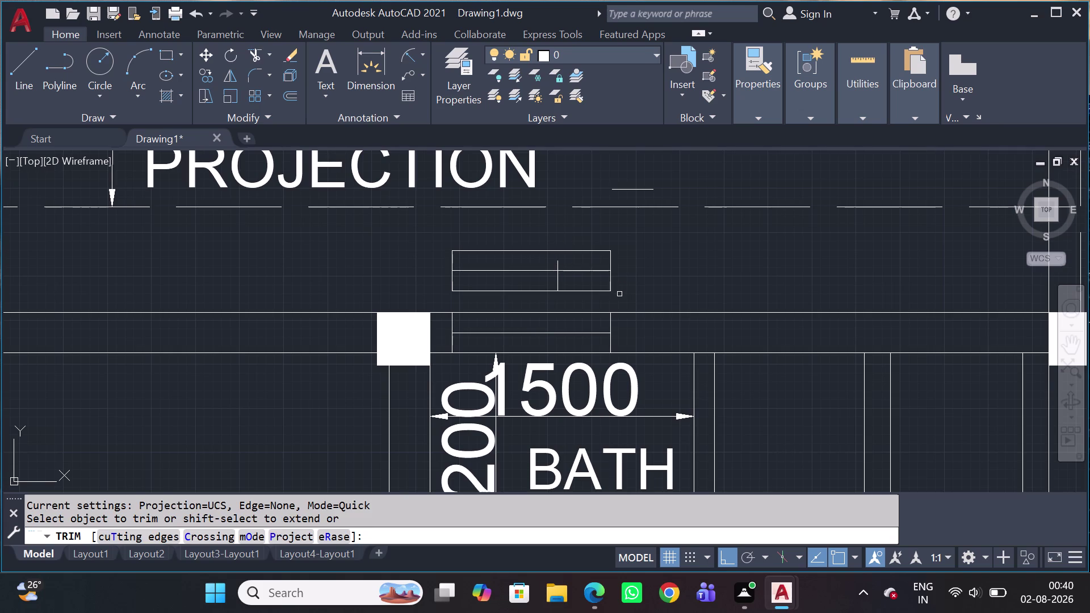
Trim the segments at the rectangle's right end with a fence.
click(618, 299)
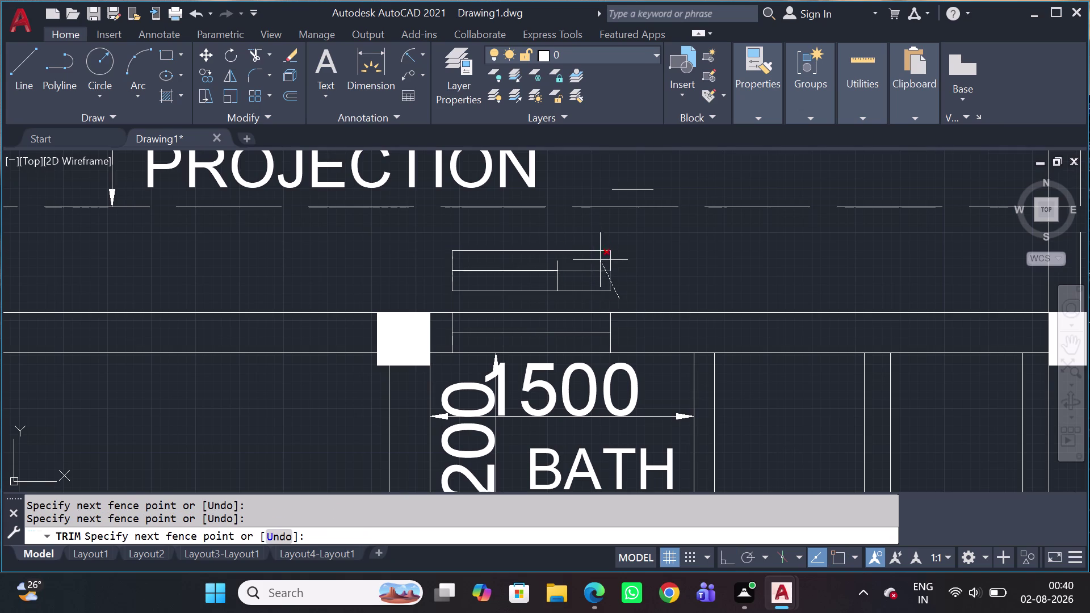
drag(598, 289, 599, 294)
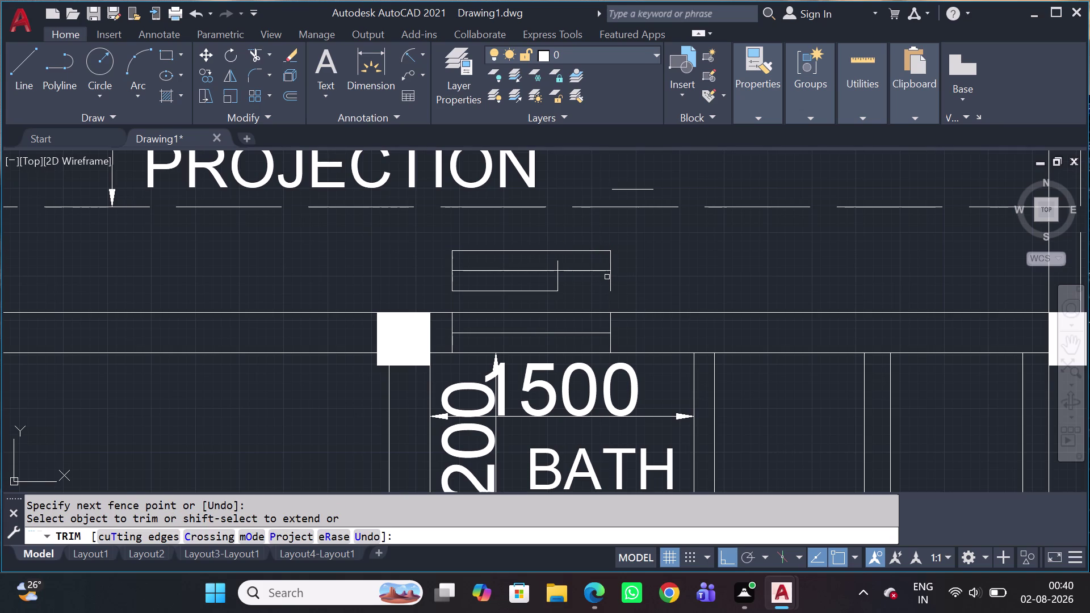
key(Escape)
scroll(up, 3)
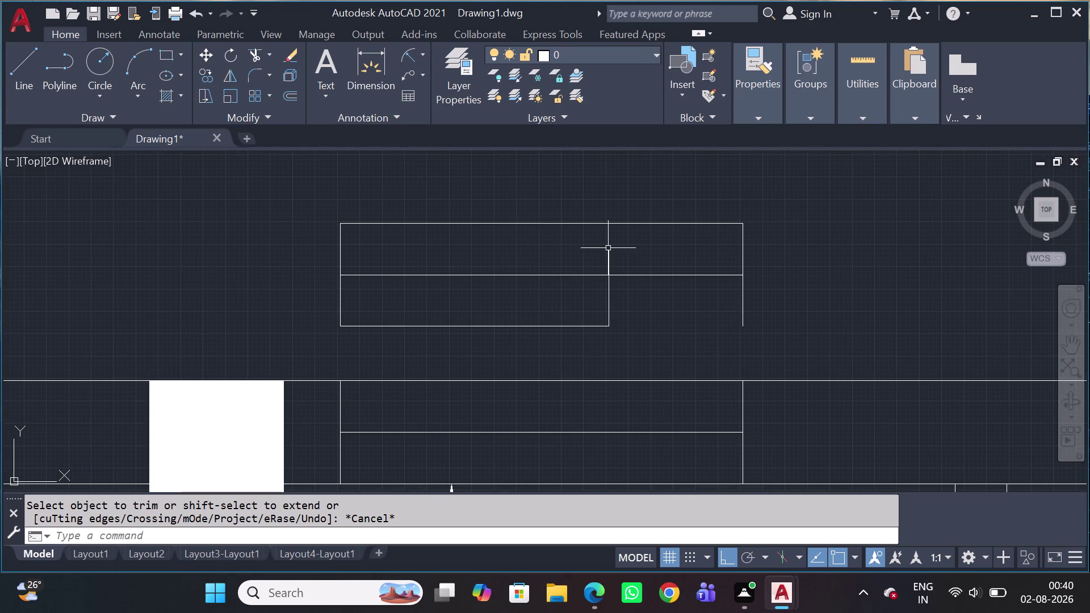
Stretch the vertical divider line up to the rectangle's top edge.
click(610, 260)
click(609, 250)
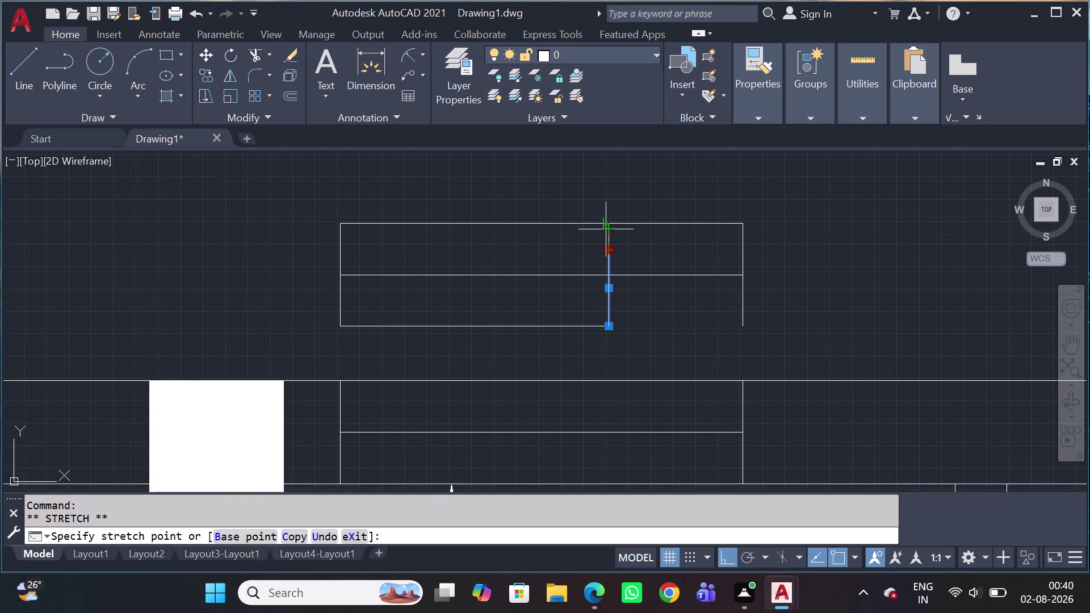
click(606, 228)
key(Escape)
key(grave)
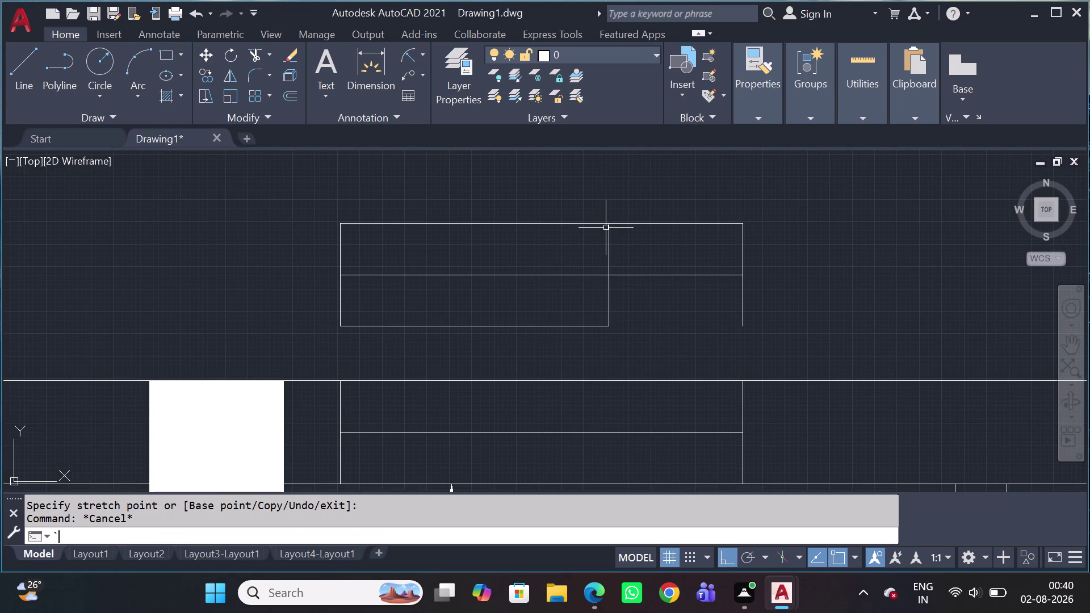
Trim away the rectangle's right portion and leftover end line with fences.
text(tr)
key(space)
click(687, 200)
drag(694, 287, 694, 299)
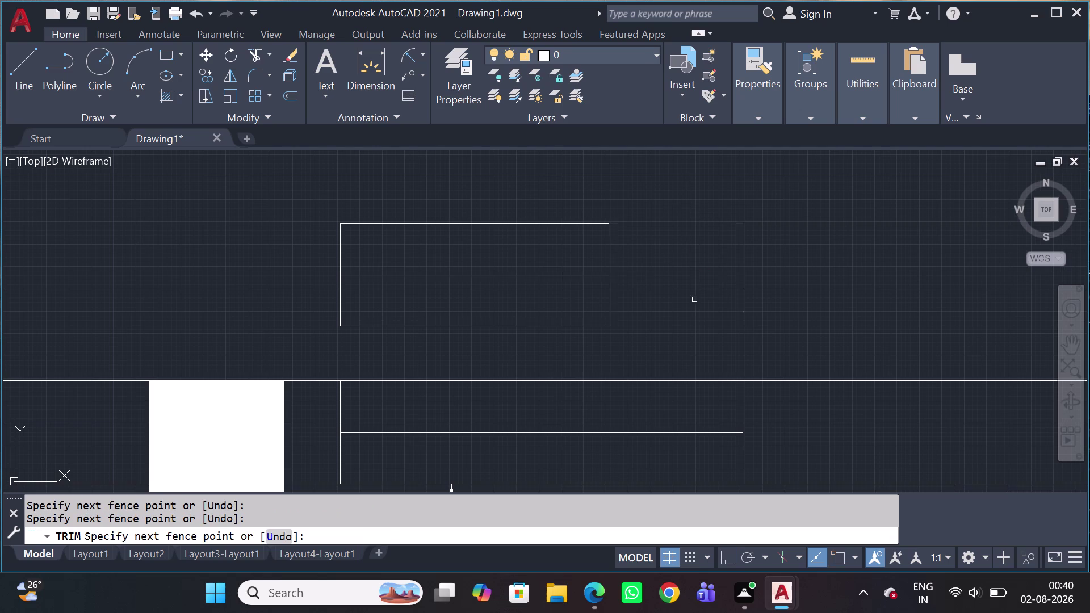
drag(694, 300, 695, 299)
click(747, 246)
drag(735, 278, 727, 289)
key(Escape)
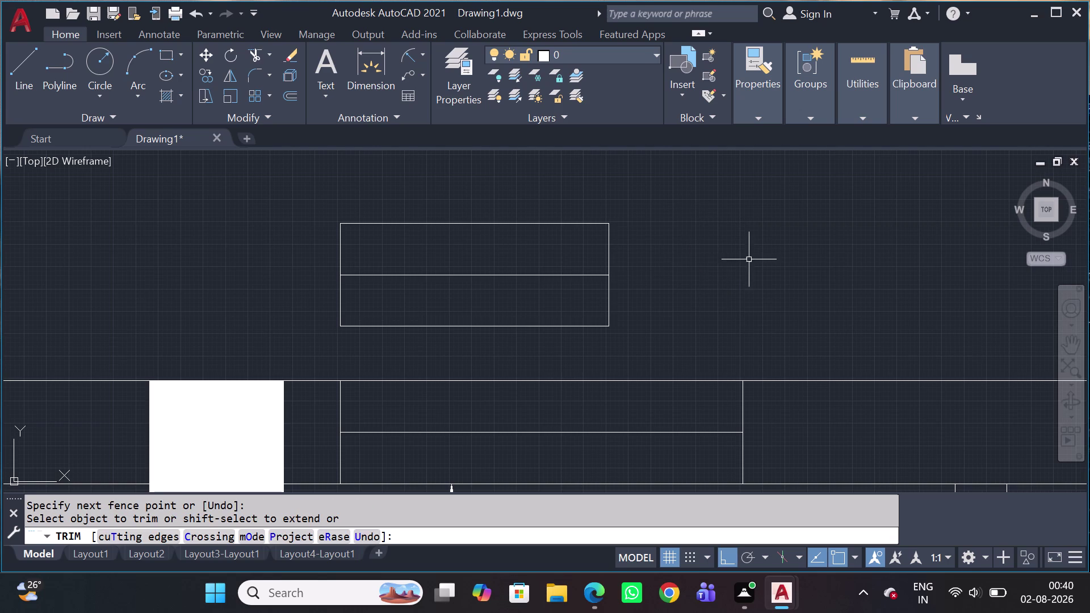
key(grave)
Make a few stray selections in the drawing and cancel them.
drag(747, 240, 723, 263)
drag(612, 337, 584, 307)
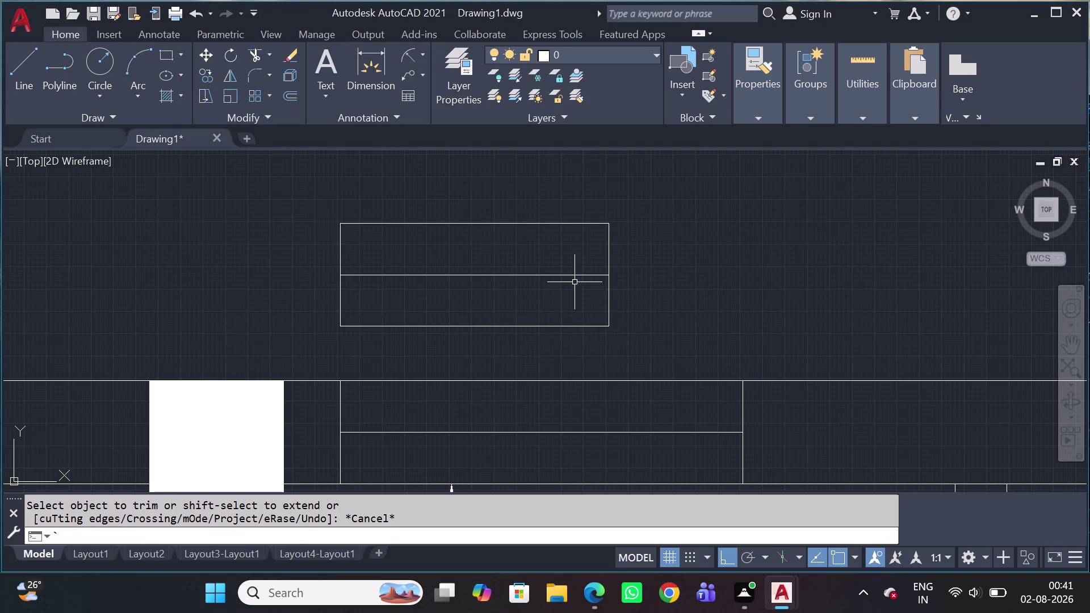
click(603, 322)
click(657, 334)
key(Escape)
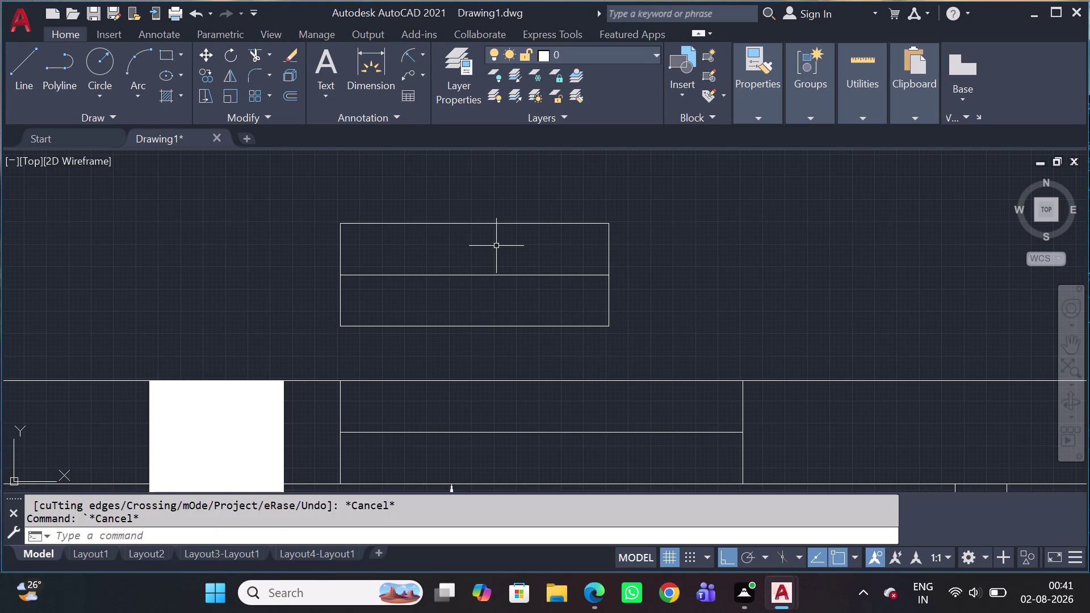
key(Escape)
Select the shortened rectangle and move it from its top-edge midpoint.
drag(262, 175, 271, 178)
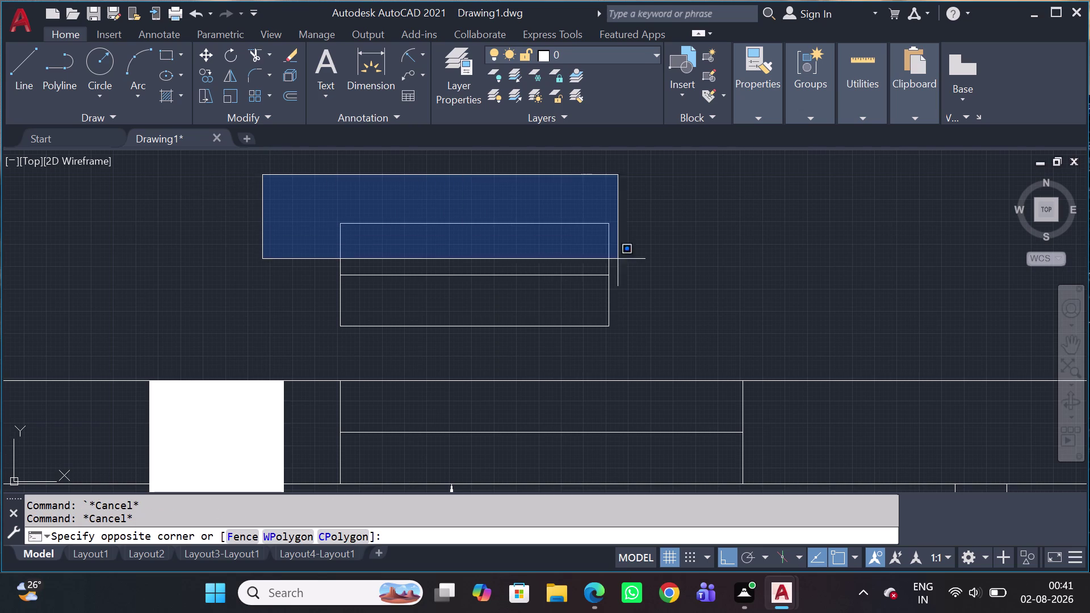
drag(663, 351, 663, 356)
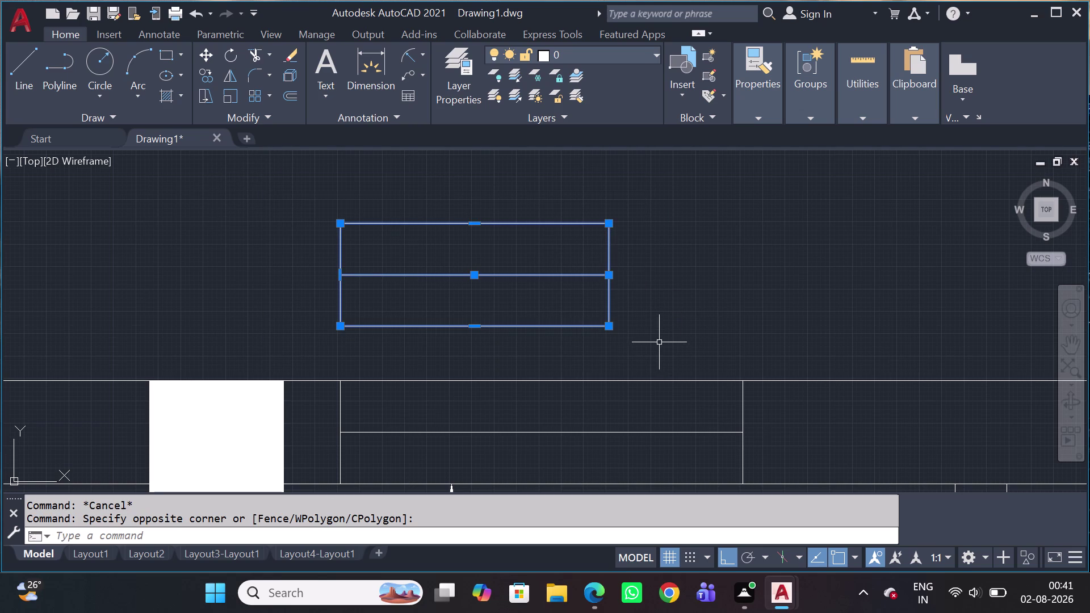
key(m)
key(space)
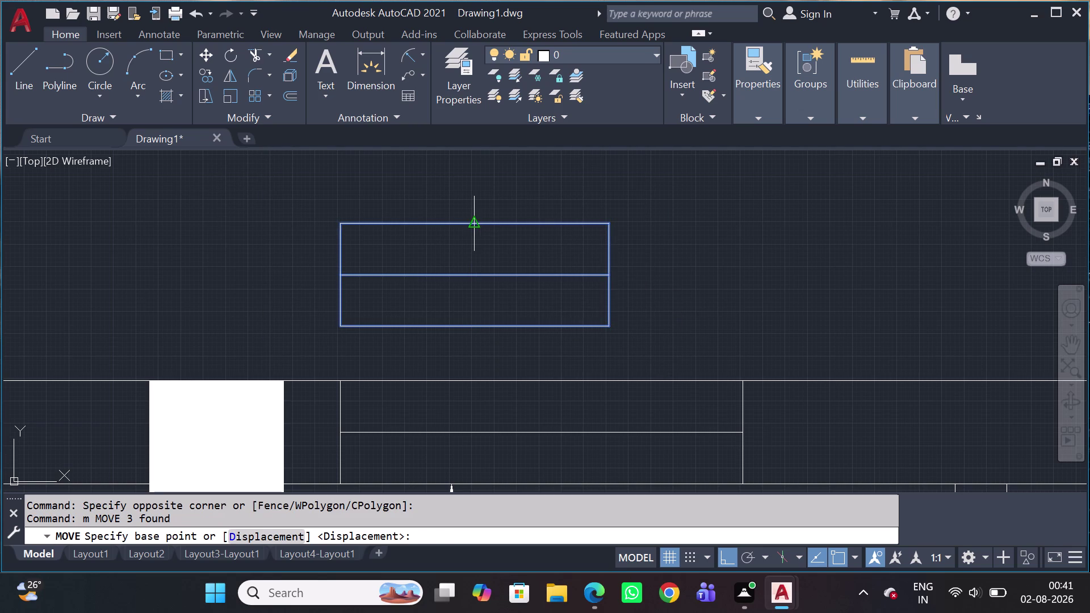
drag(472, 220, 479, 227)
Turn Ortho off and drop the rectangle onto the upper wall beside the WC.
scroll(down, 3)
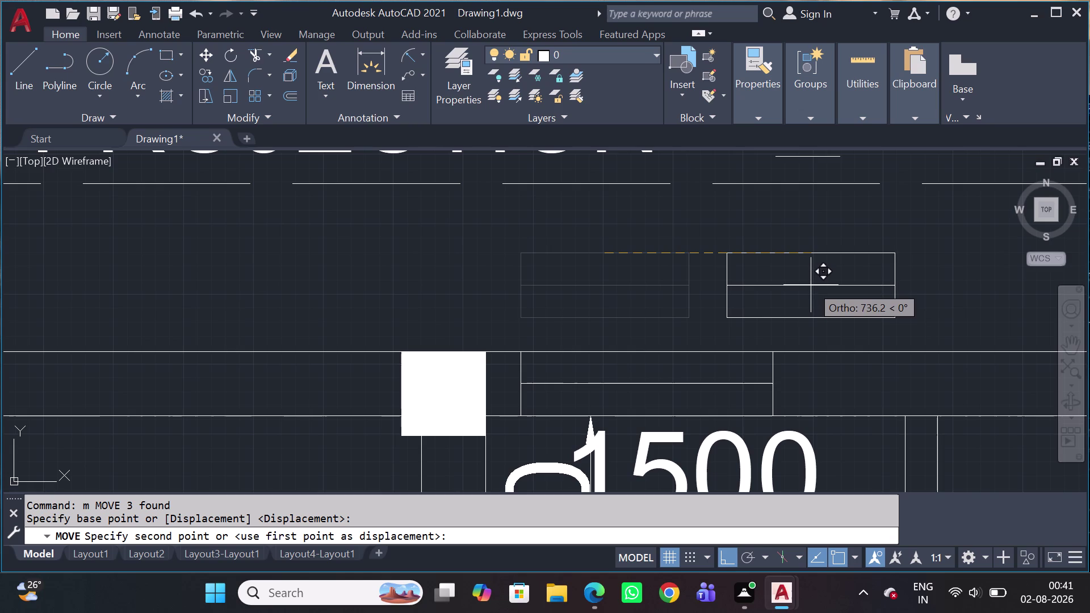
key(shift+F8)
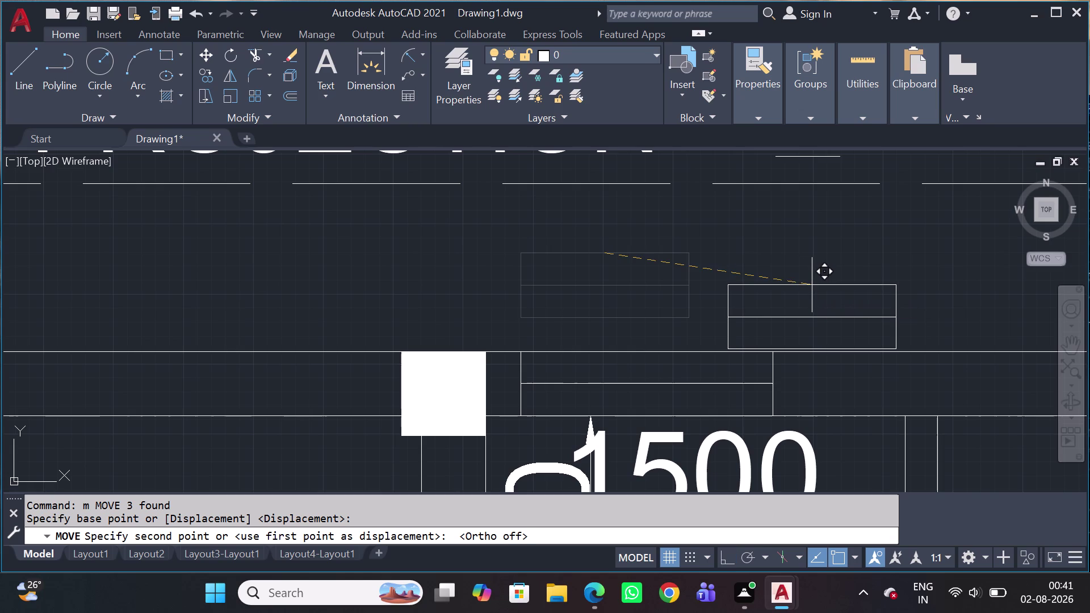
scroll(down, 3)
scroll(up, 3)
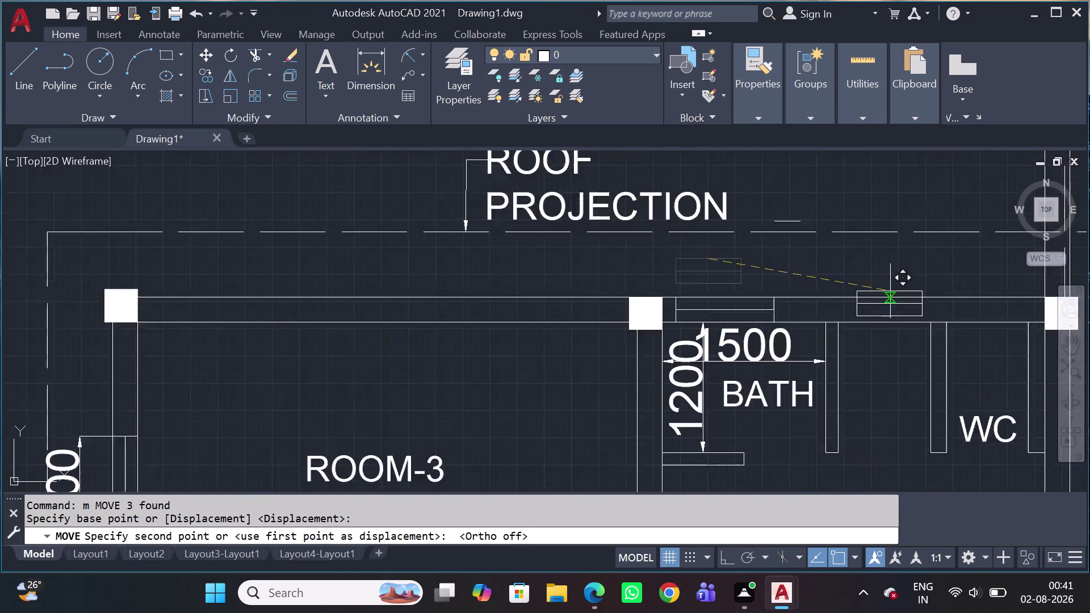
scroll(up, 3)
middle_drag(914, 318, 592, 380)
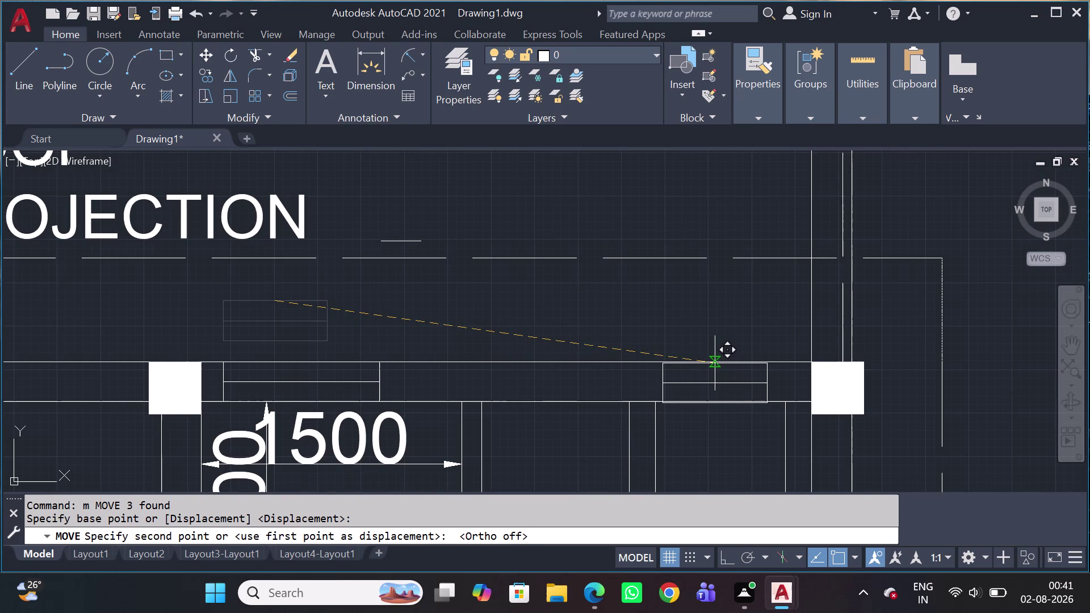
scroll(up, 3)
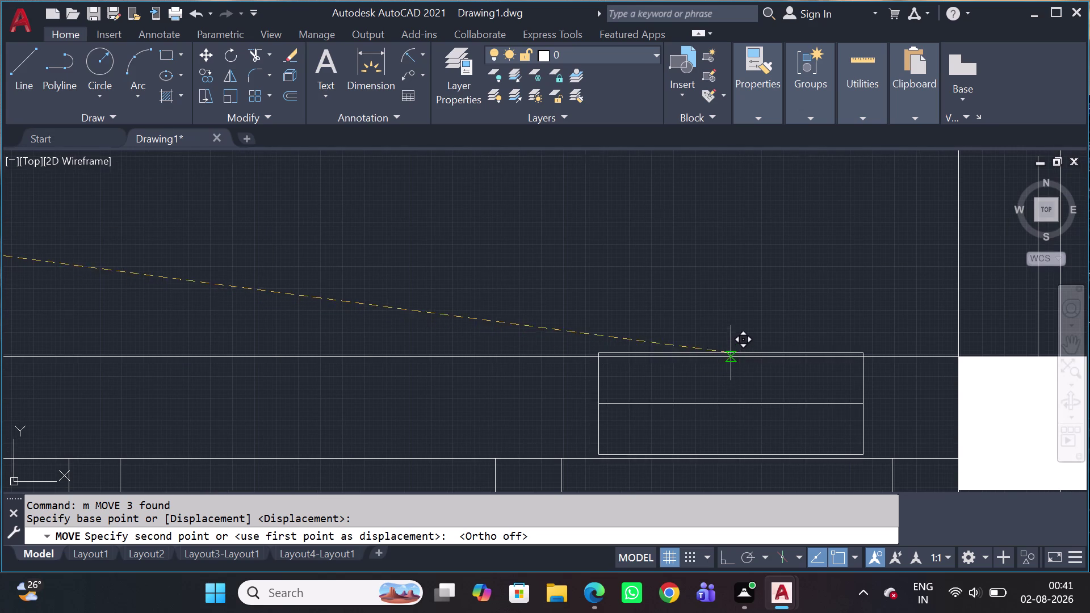
scroll(up, 3)
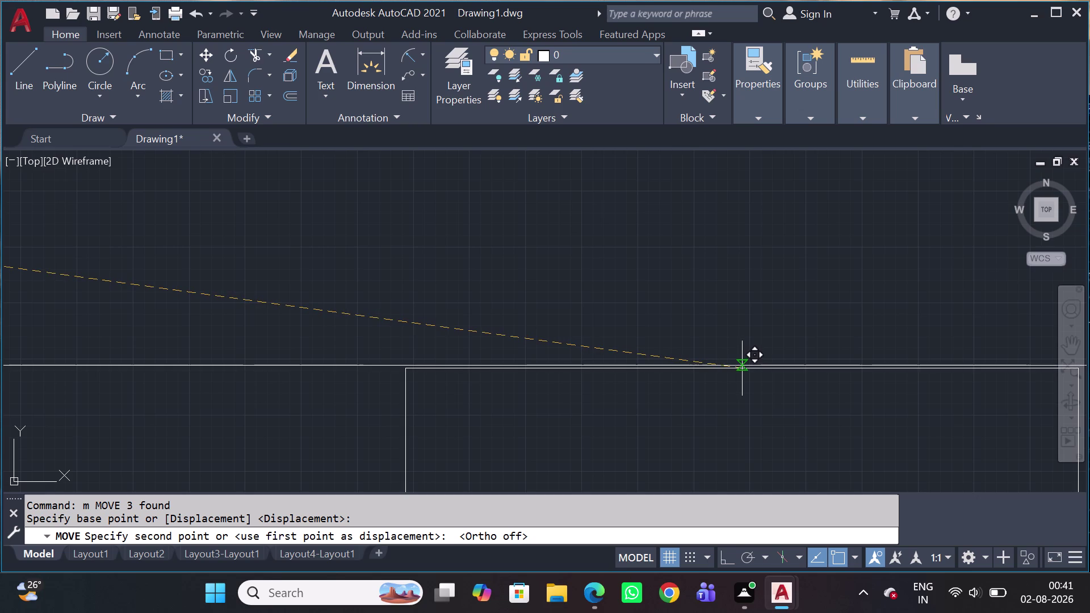
middle_drag(737, 377, 723, 371)
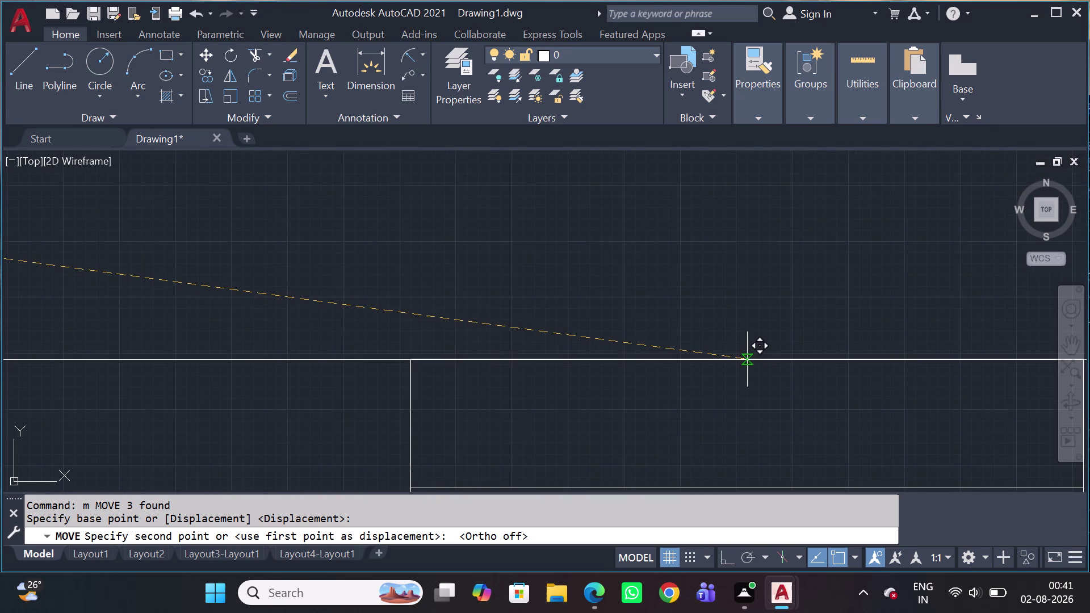
click(748, 360)
Zoom out and pan to review the placed window and surrounding rooms.
scroll(down, 3)
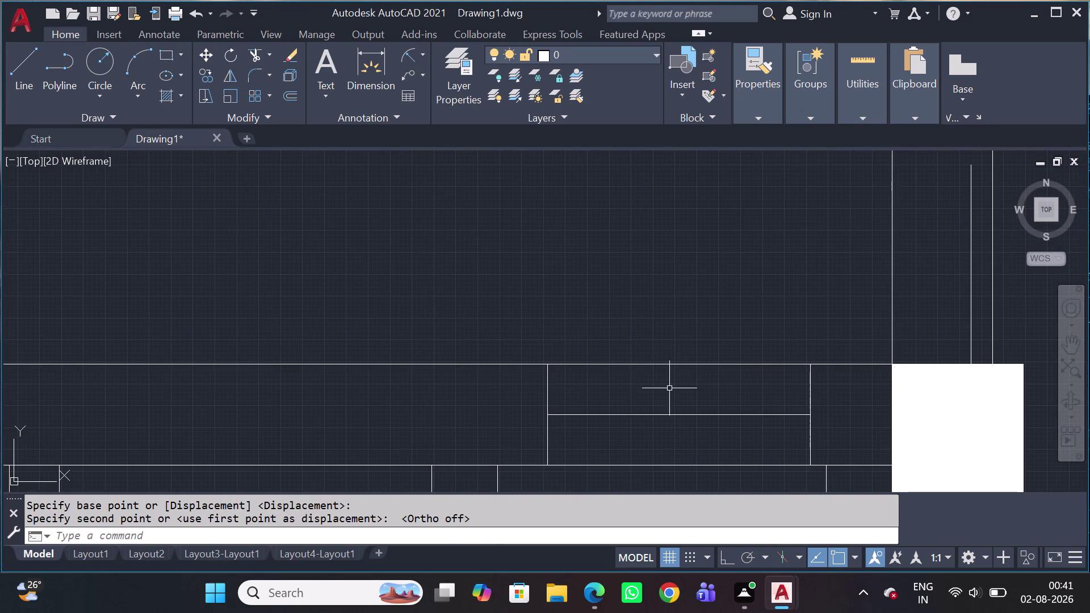
scroll(down, 3)
scroll(down, 3)
middle_drag(697, 402, 533, 286)
scroll(down, 3)
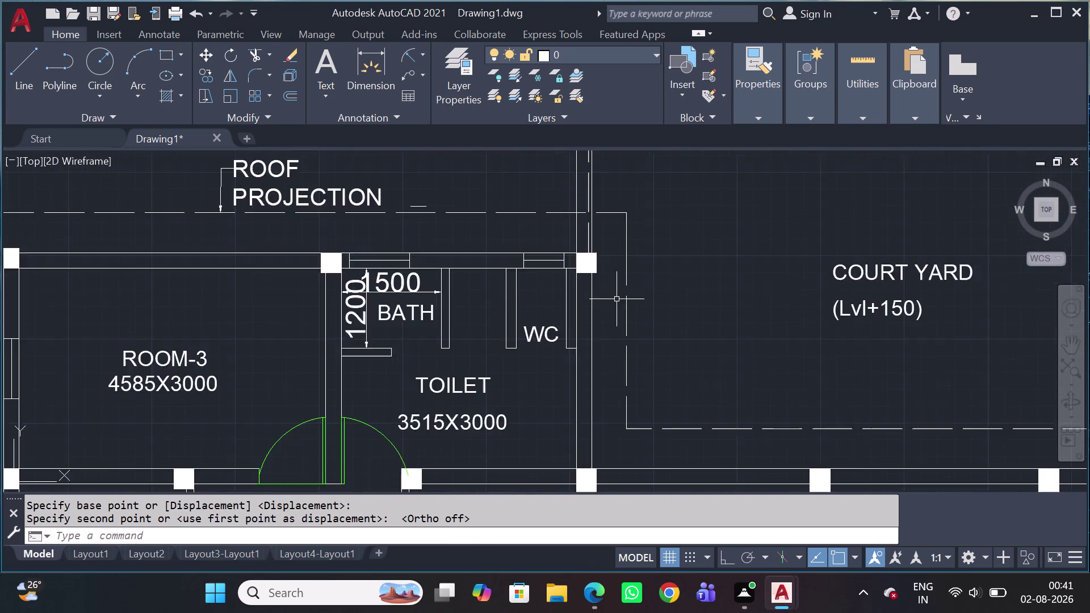
scroll(down, 3)
middle_drag(616, 369, 508, 313)
scroll(down, 3)
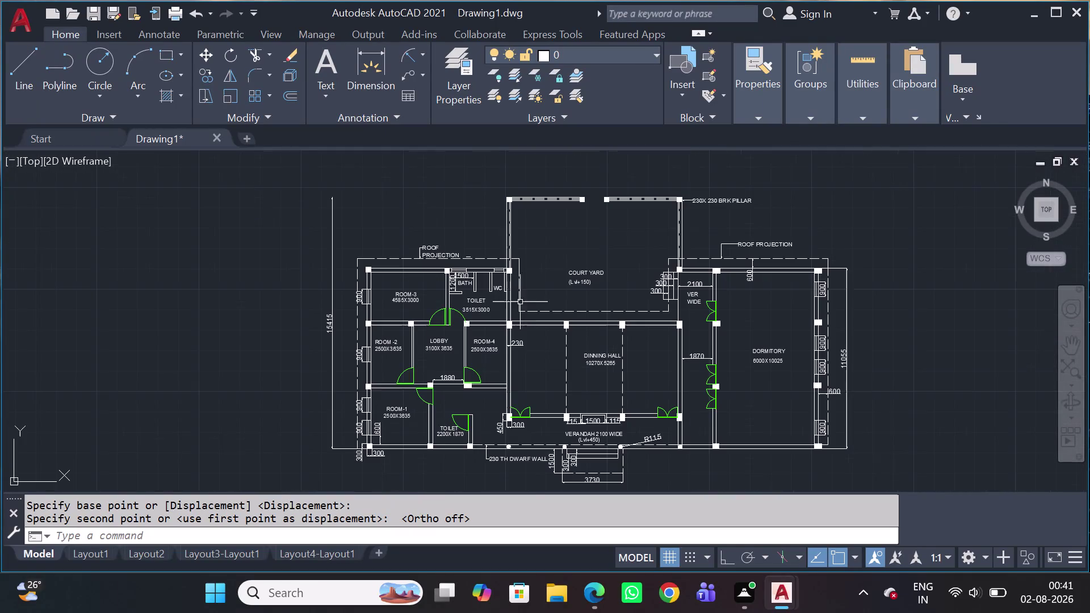
scroll(up, 3)
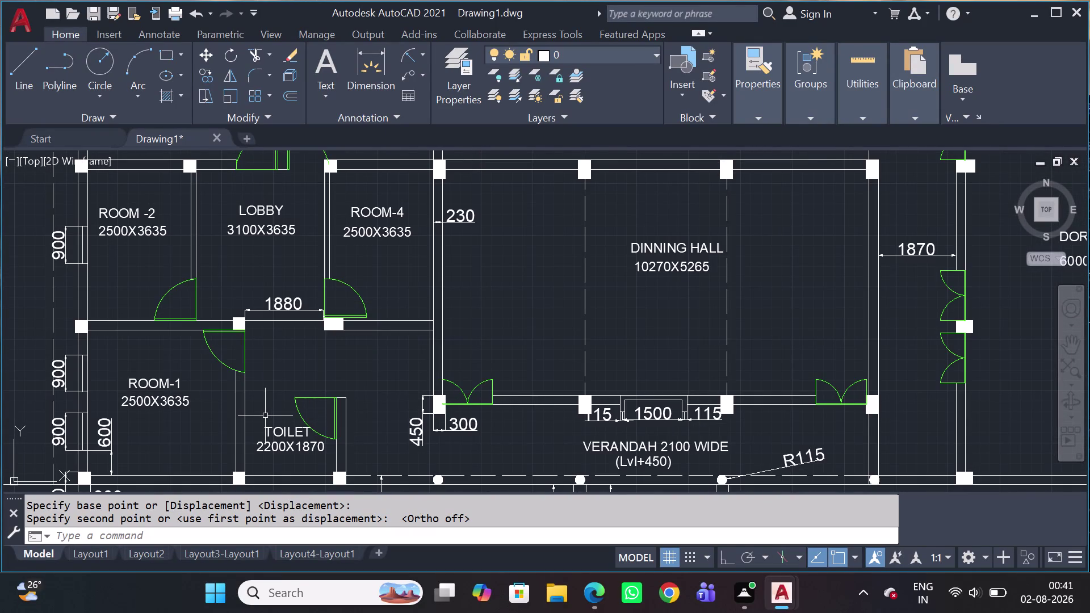
Place a vertical construction line with XLINE near the dining hall.
key(l)
key(Escape)
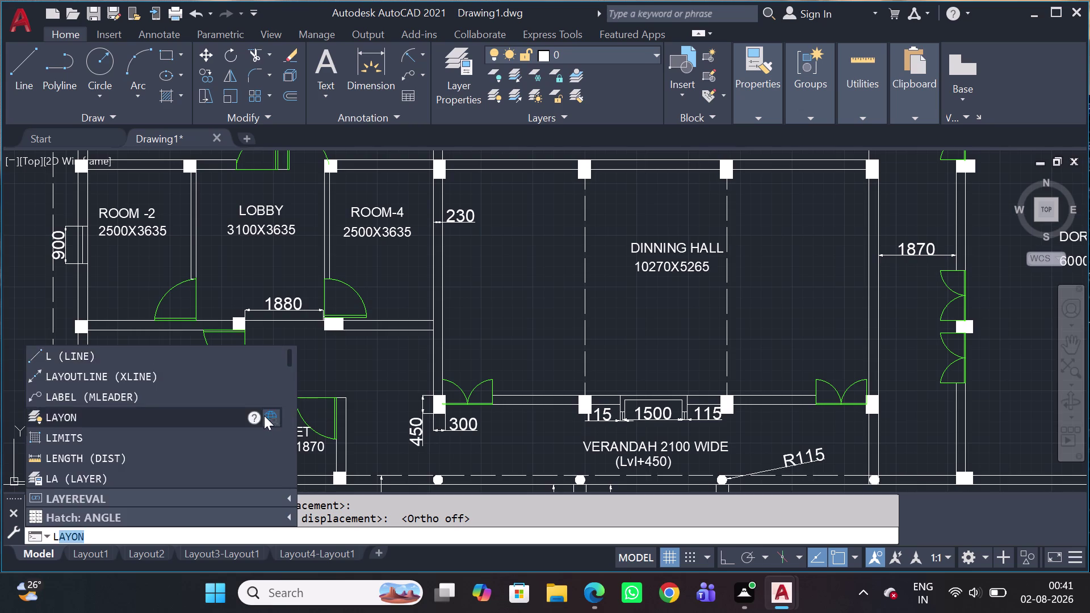
text(xl v)
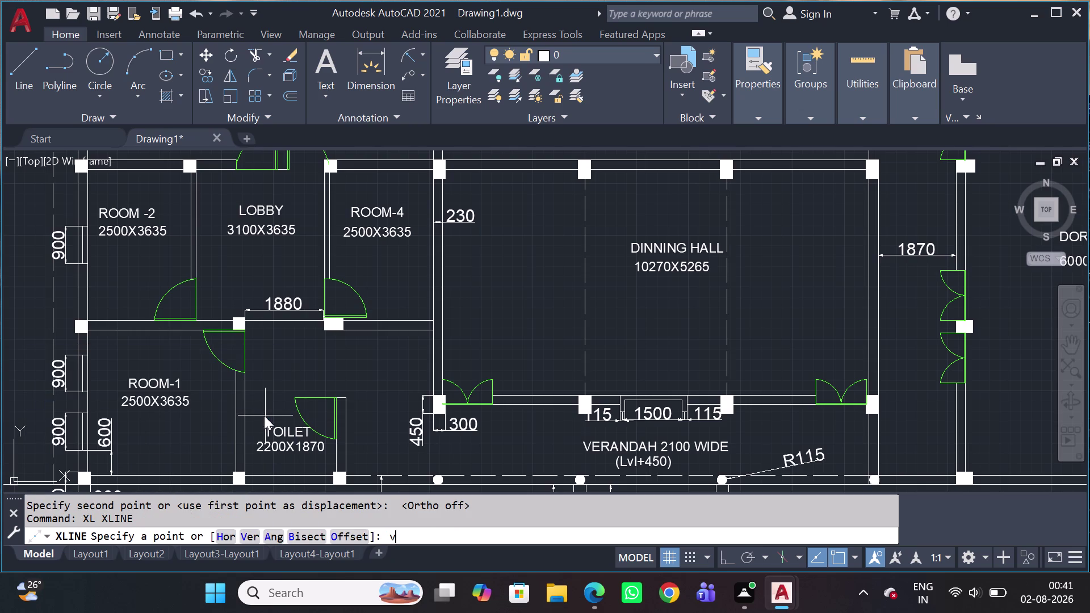
key(space)
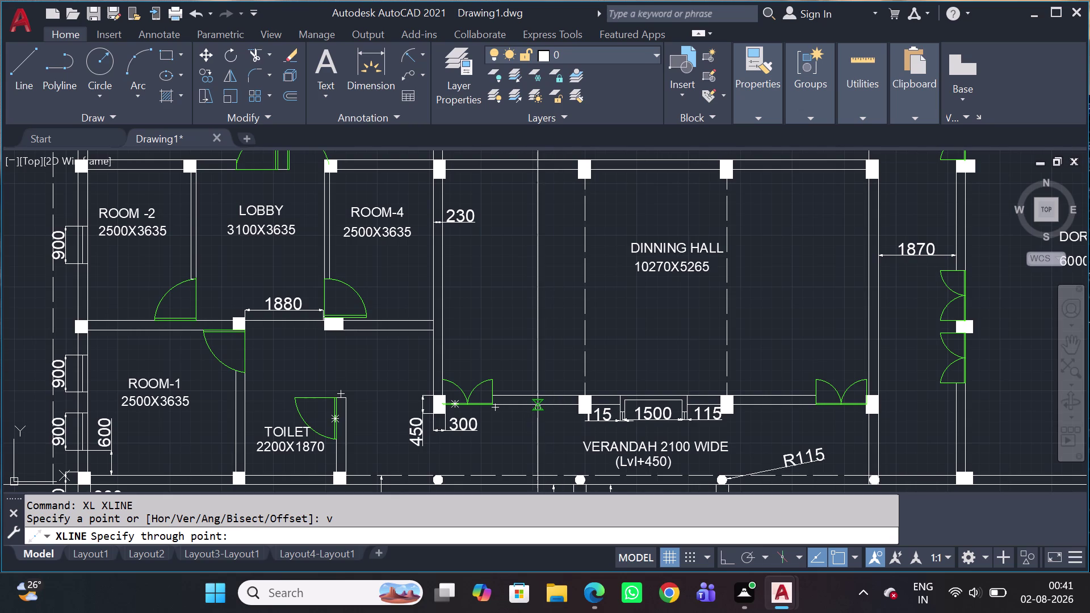
click(536, 408)
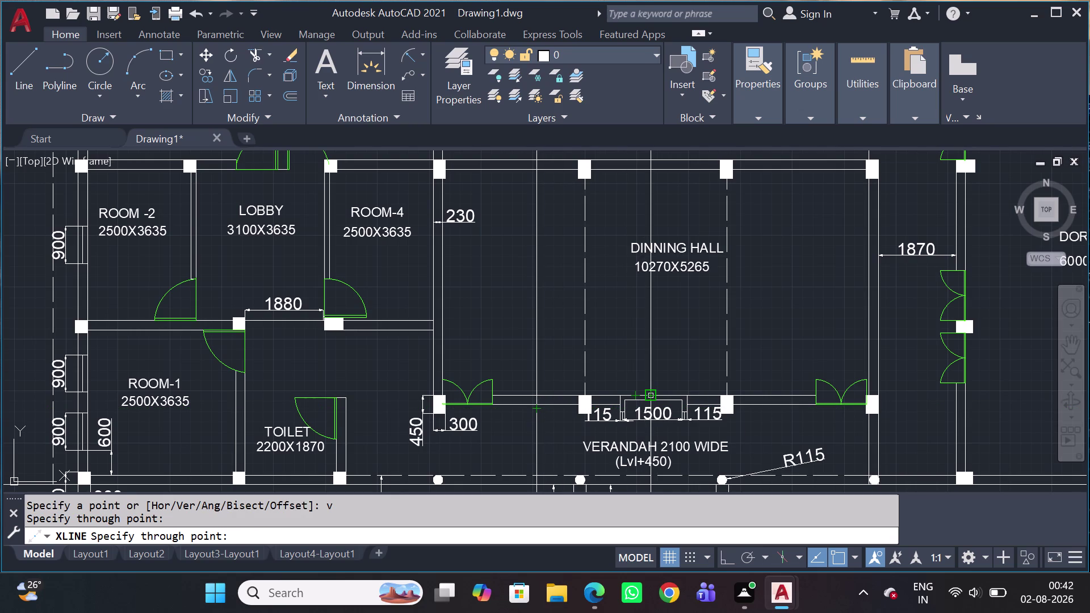
middle_drag(613, 316, 595, 421)
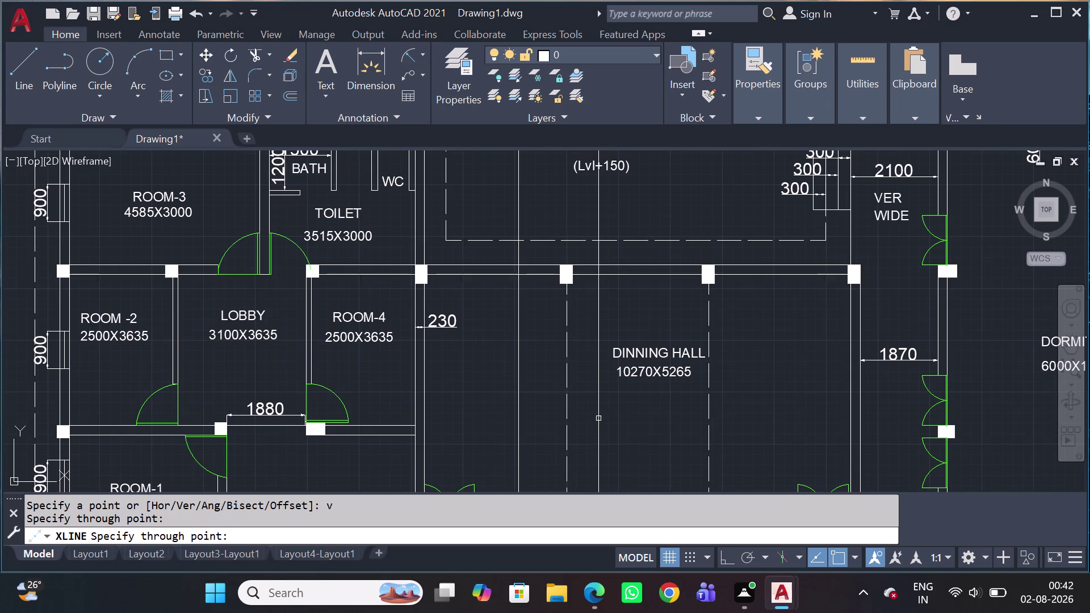
key(Escape)
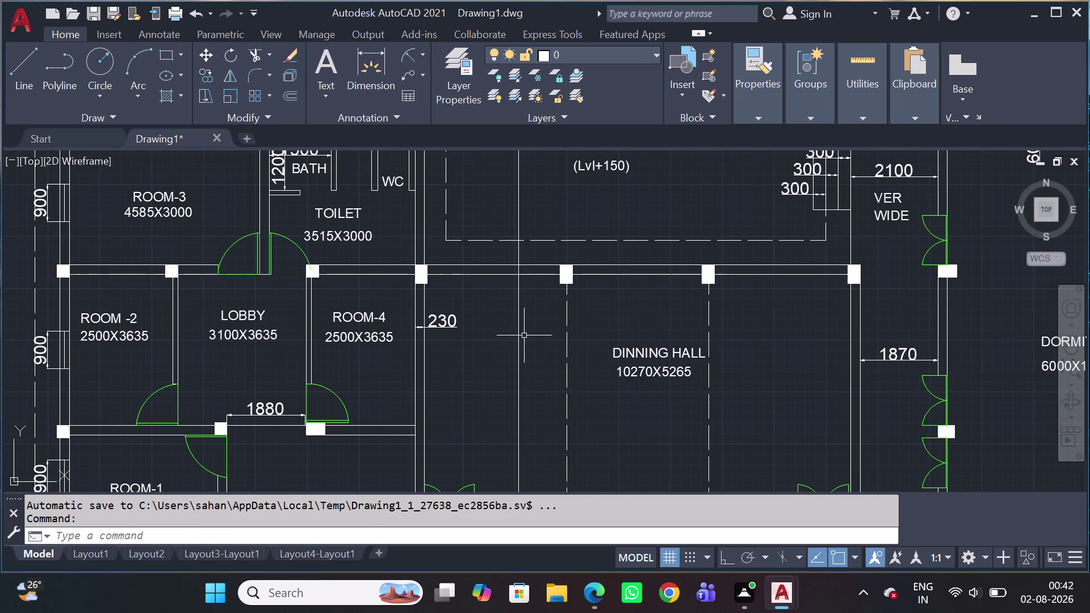
Erase the unwanted construction line by the dining hall.
click(523, 338)
click(497, 336)
key(Delete)
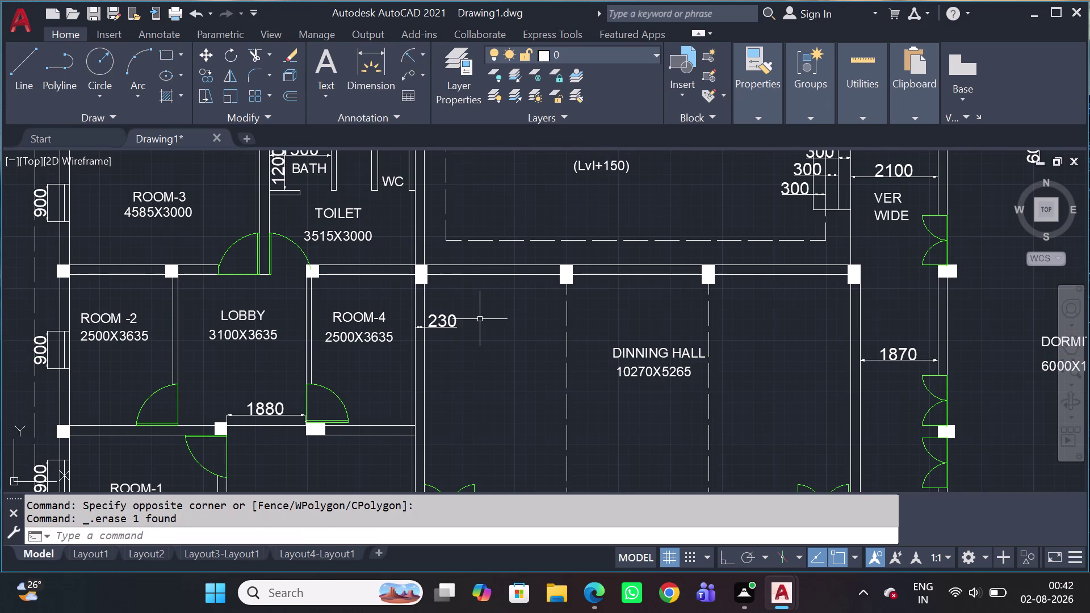
Cancel a second vertical XLINE and select the dining hall's top wall line.
key(x)
key(l)
key(space)
key(v)
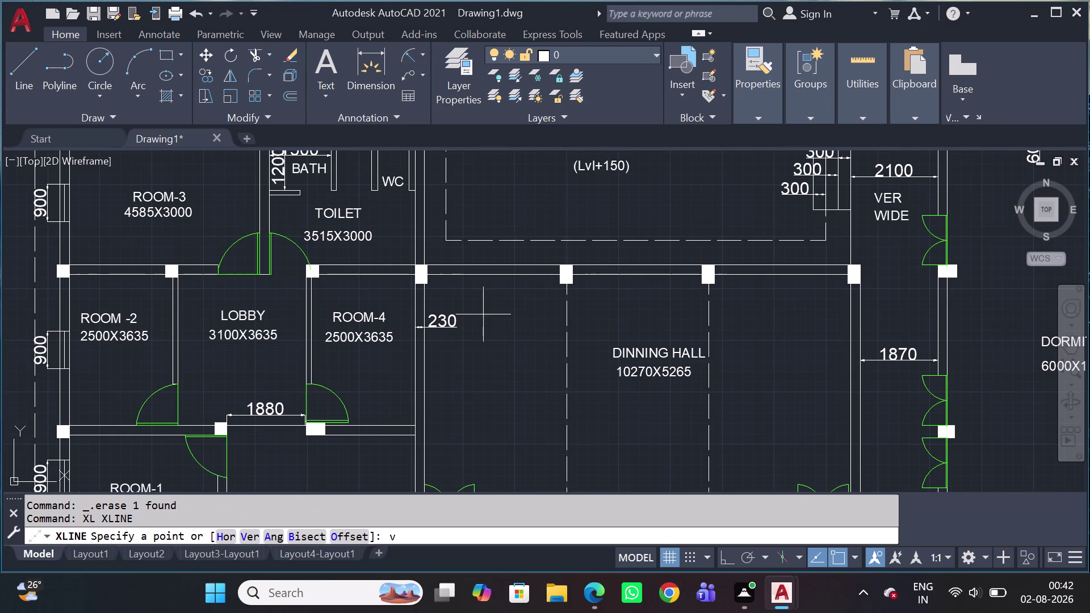
key(space)
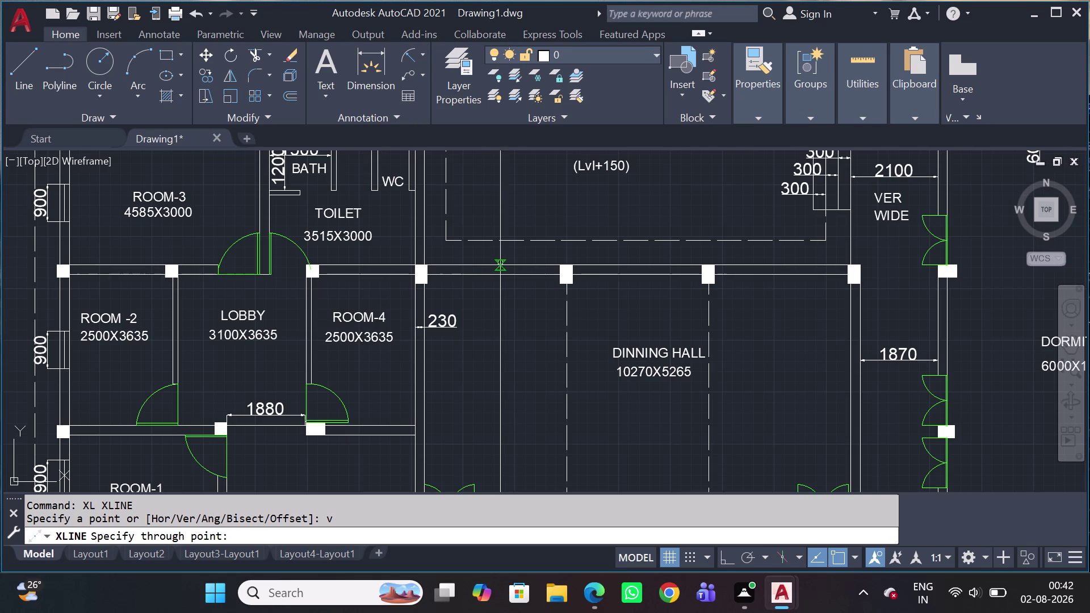
key(Escape)
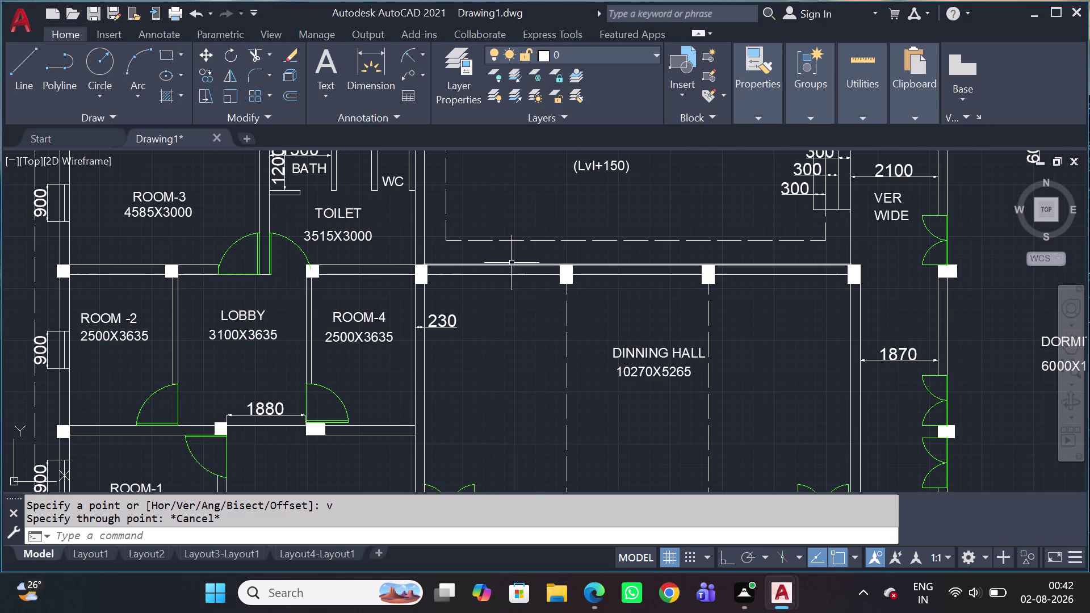
click(511, 264)
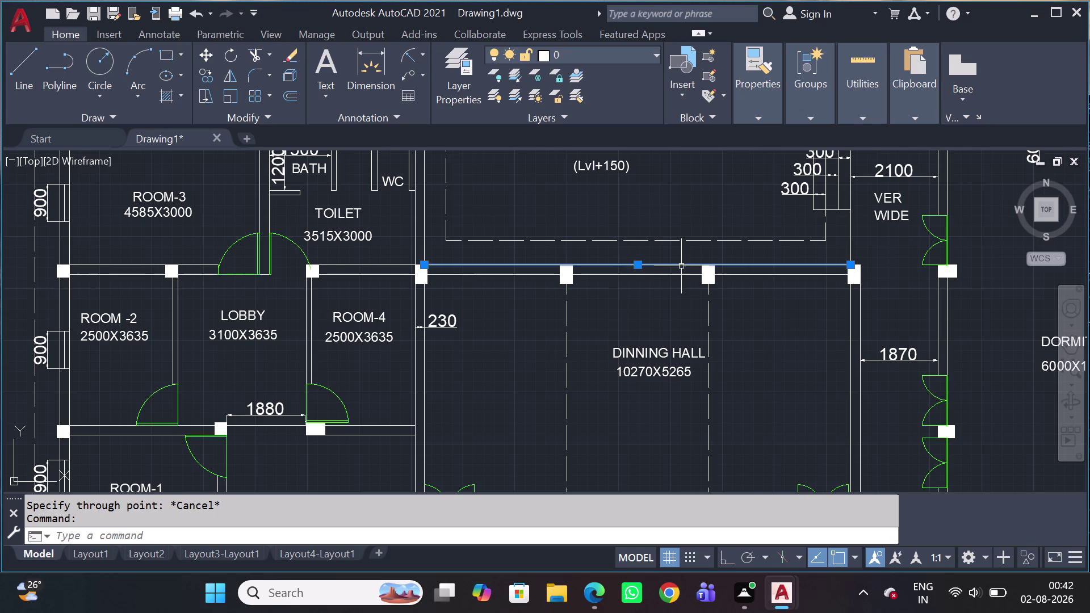
DIVIDE the dining hall's top wall line into 4 segments, then zoom in.
key(d)
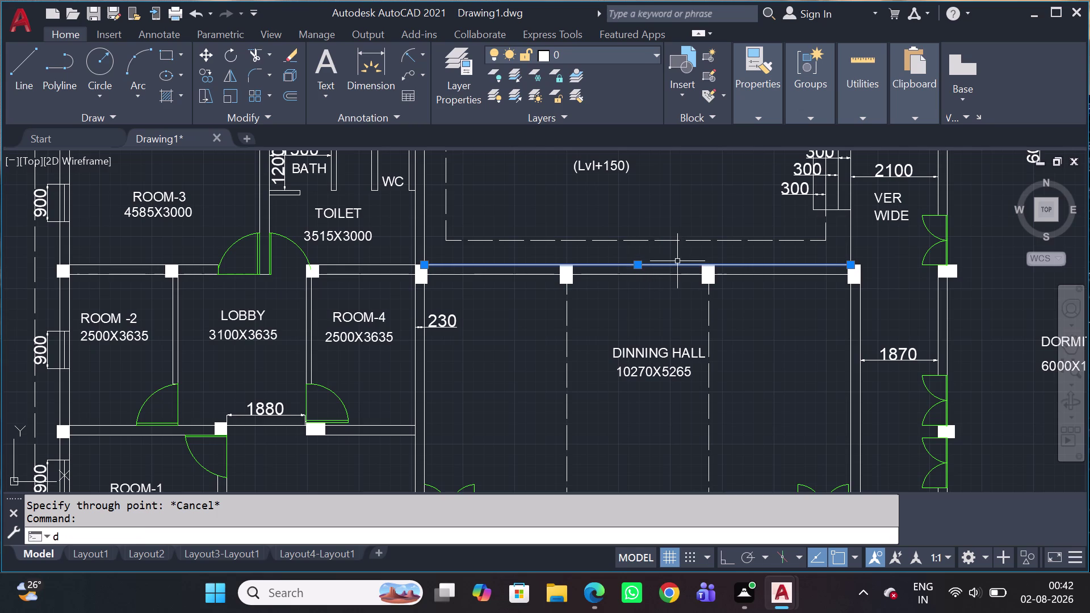
key(i)
text(v)
key(space)
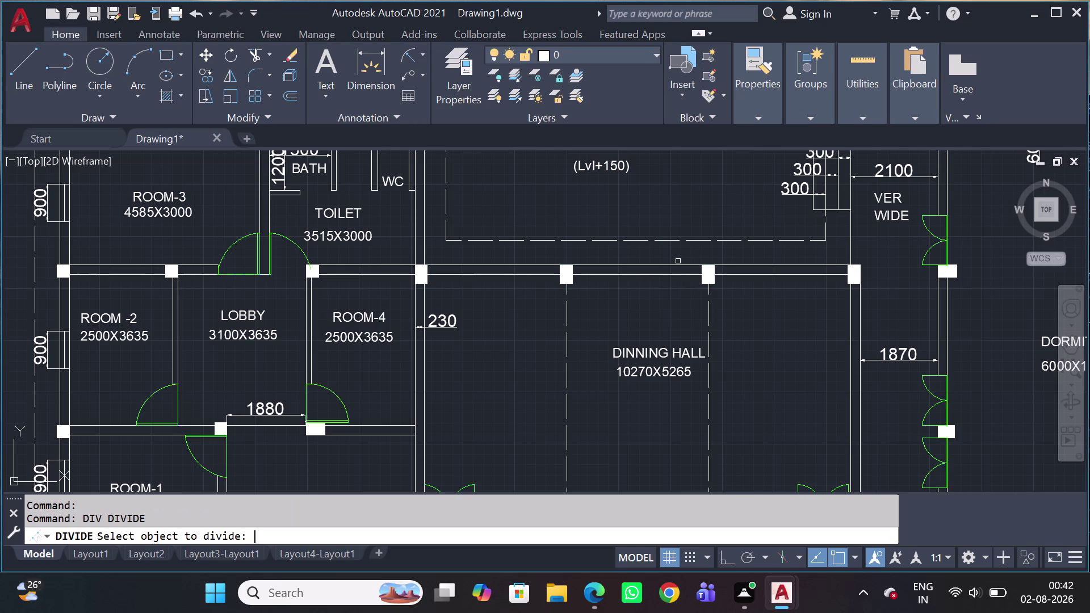
click(463, 264)
key(space)
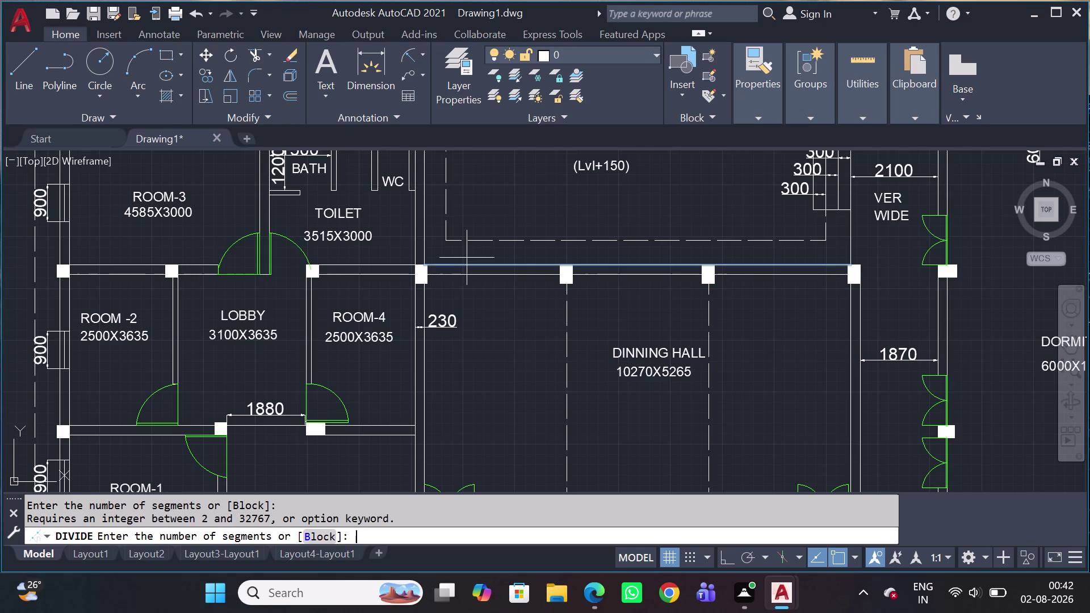
text(4)
key(space)
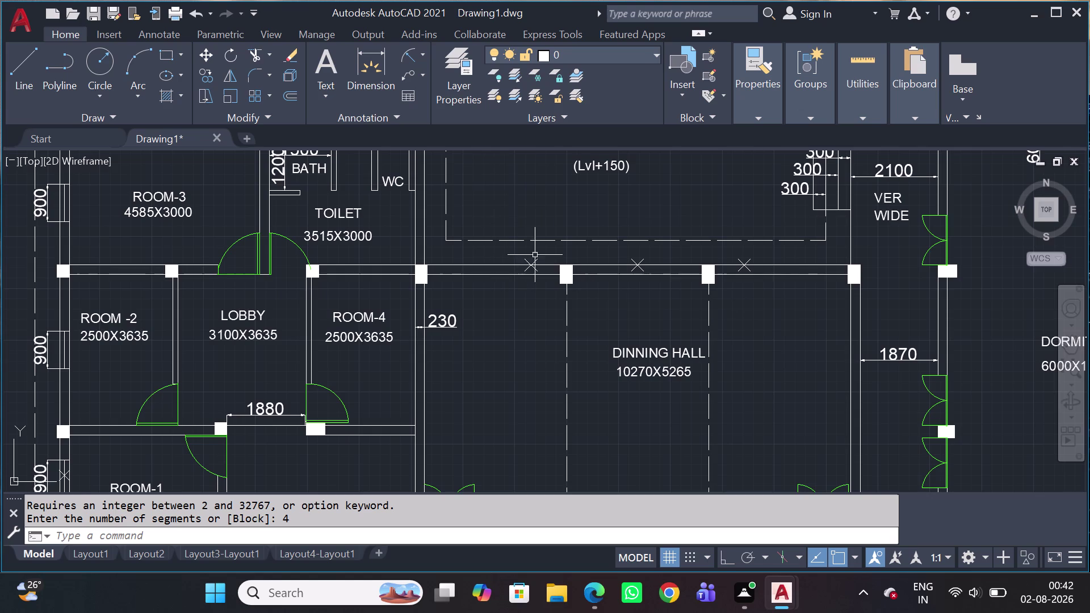
scroll(up, 3)
scroll(up, 3)
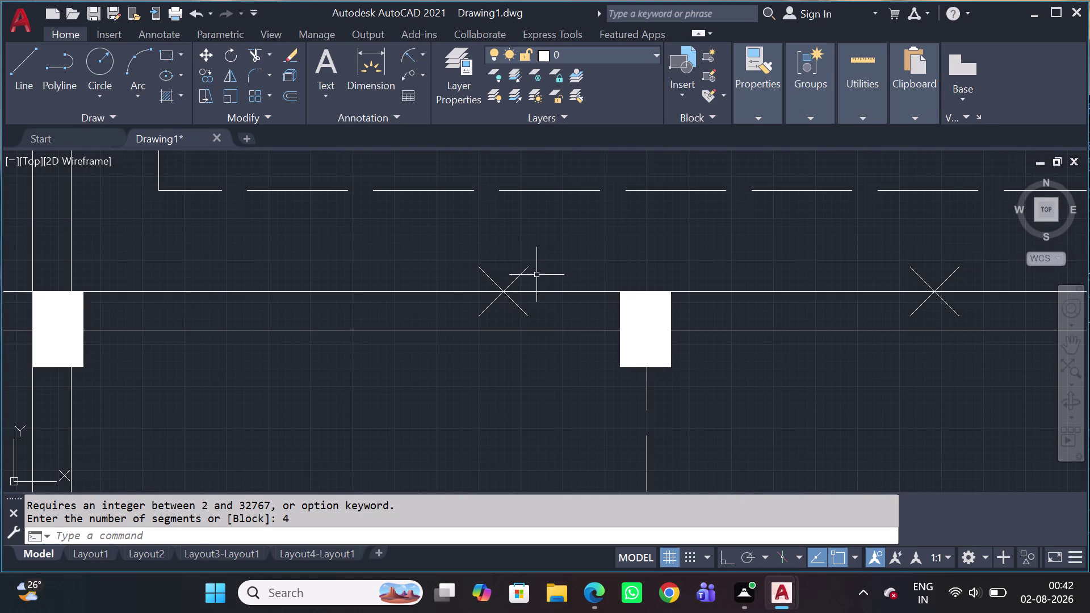
Start a line on the dining hall wall with Ortho on, undoing a wrong segment.
key(l)
key(space)
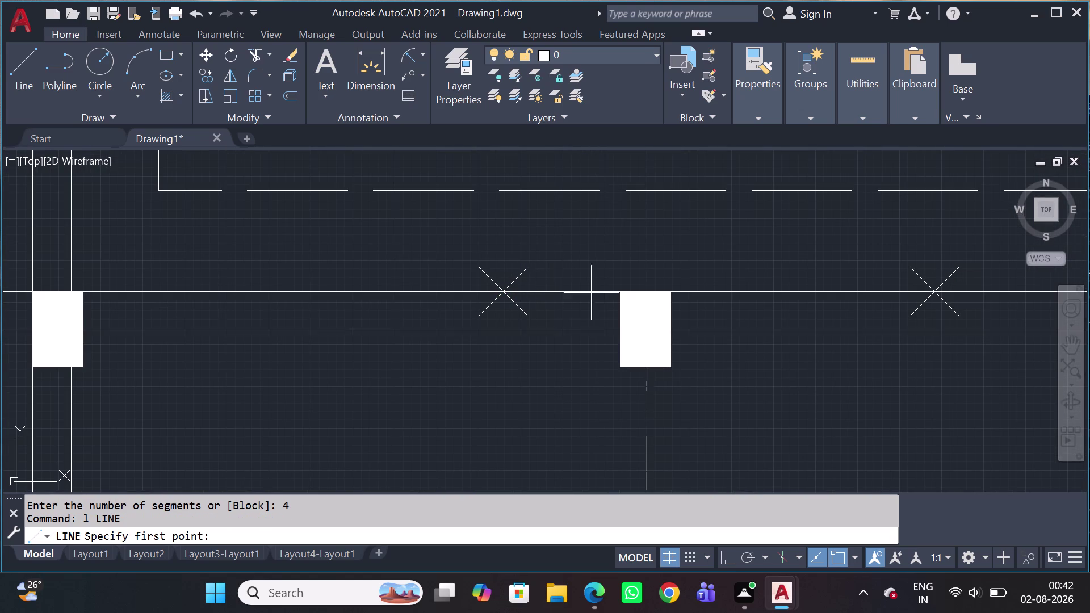
click(502, 295)
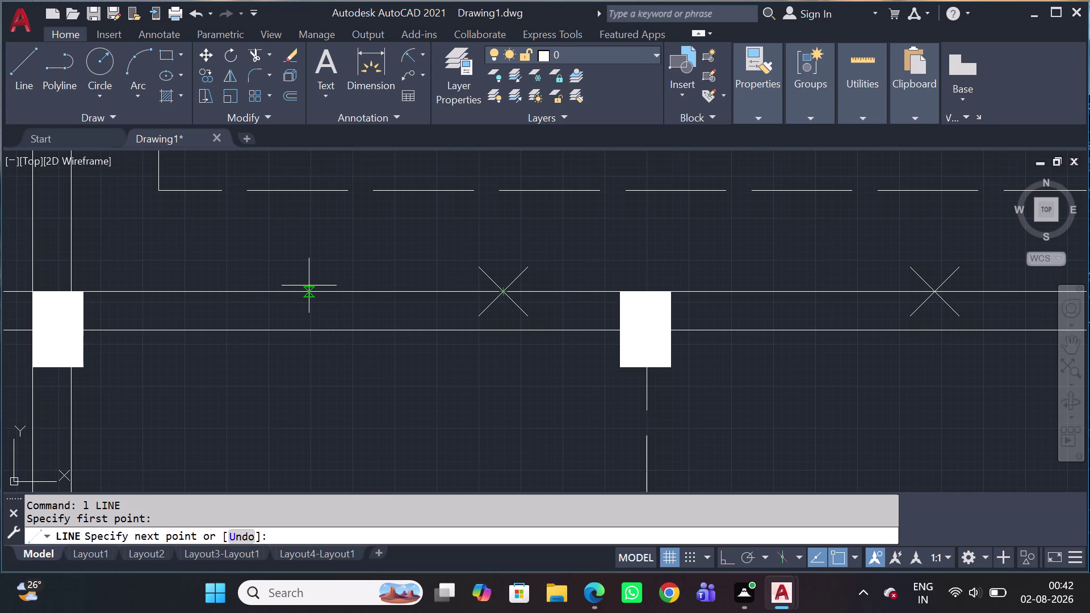
key(shift+F8)
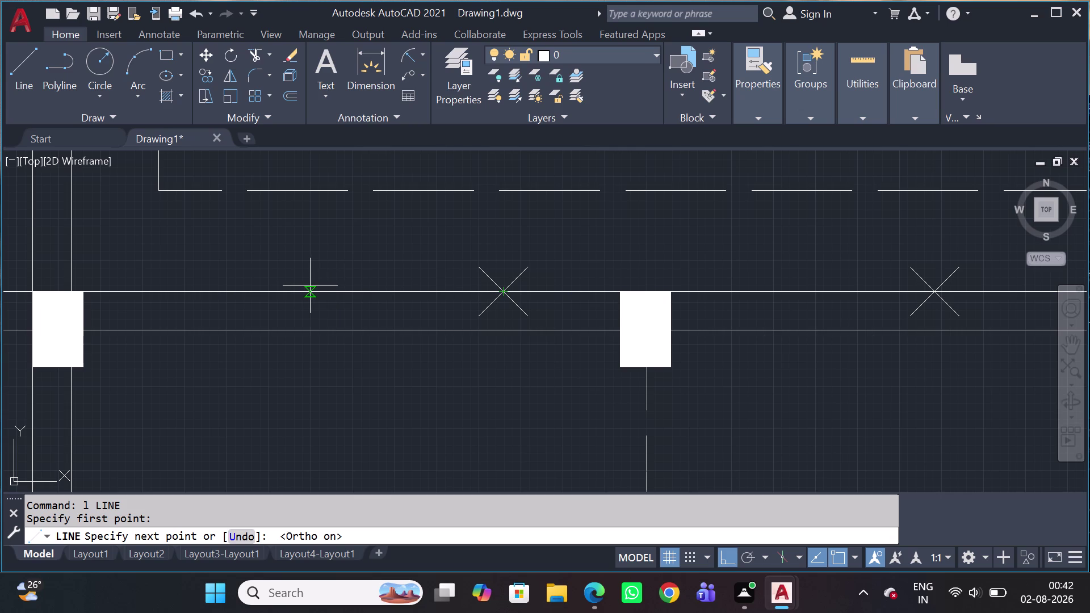
text(1500)
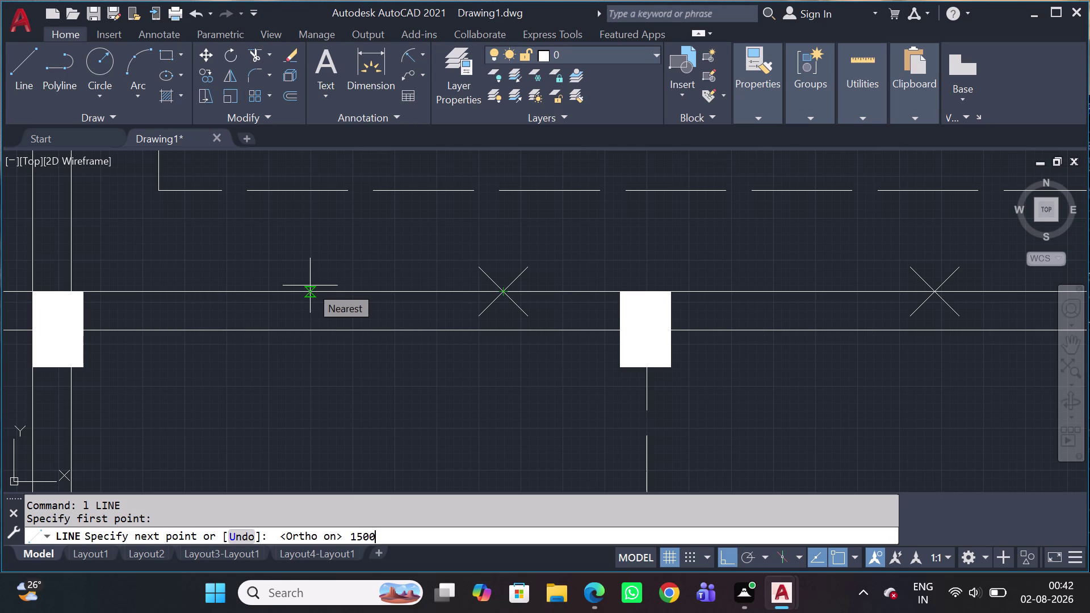
key(space)
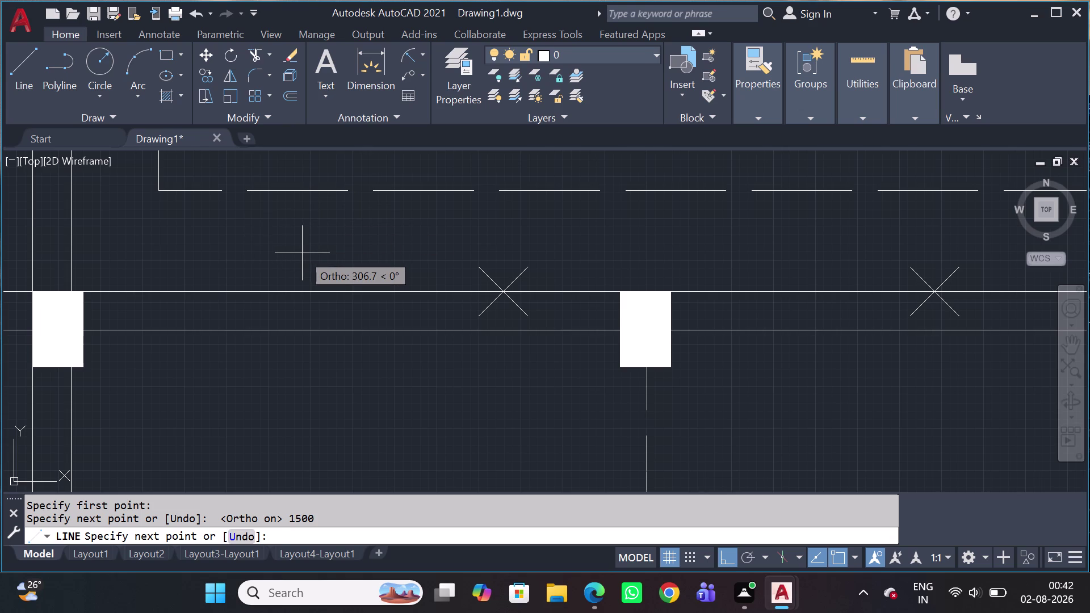
text(600)
key(space)
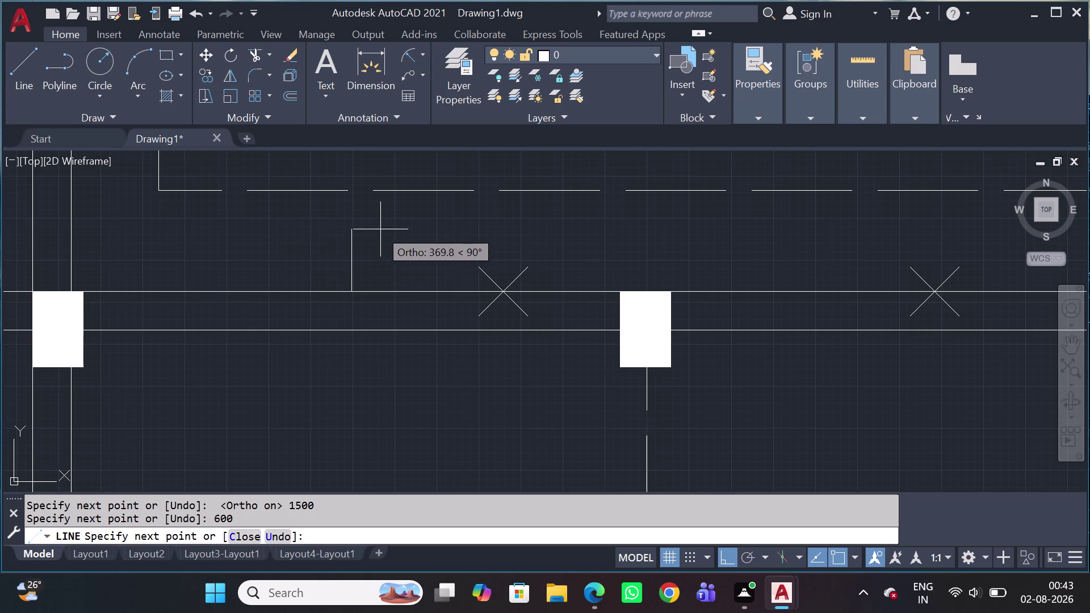
key(ctrl+z)
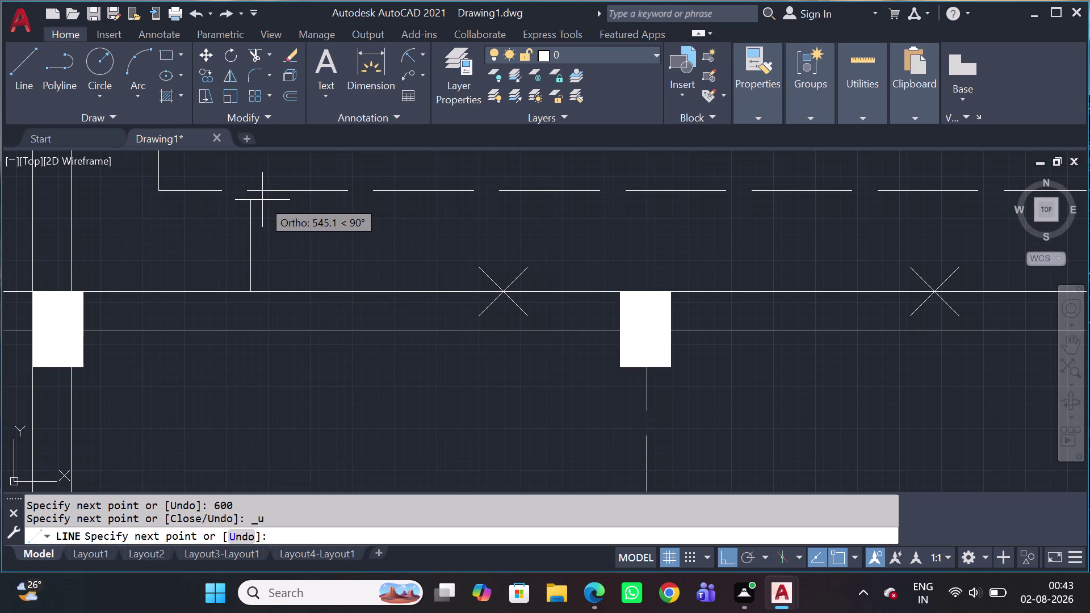
Draw 600 up and 1500 across, then close down onto the division point.
text(6)
text(00)
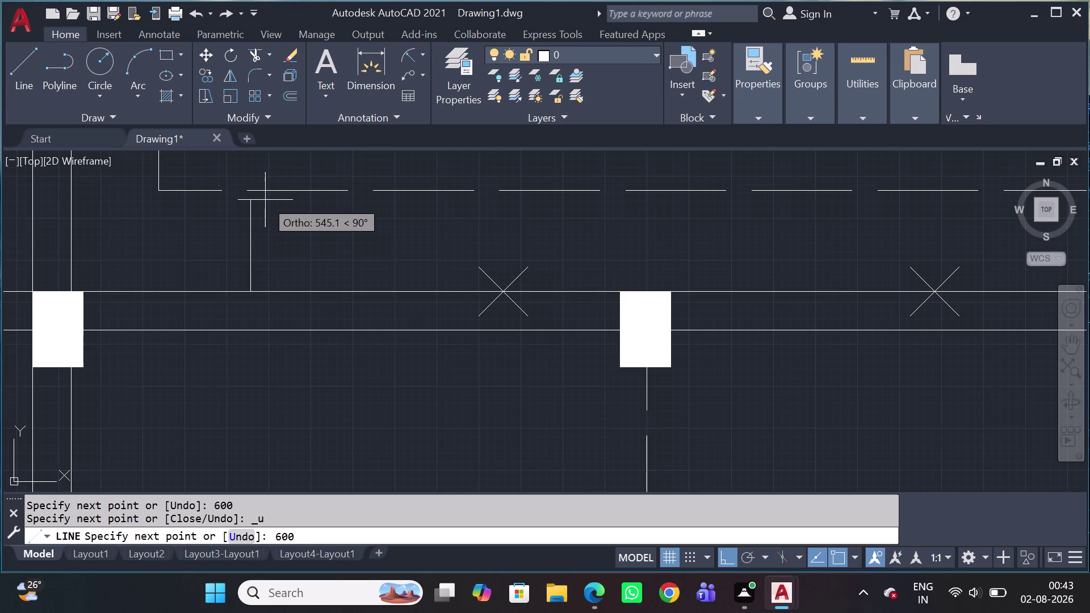
key(Return)
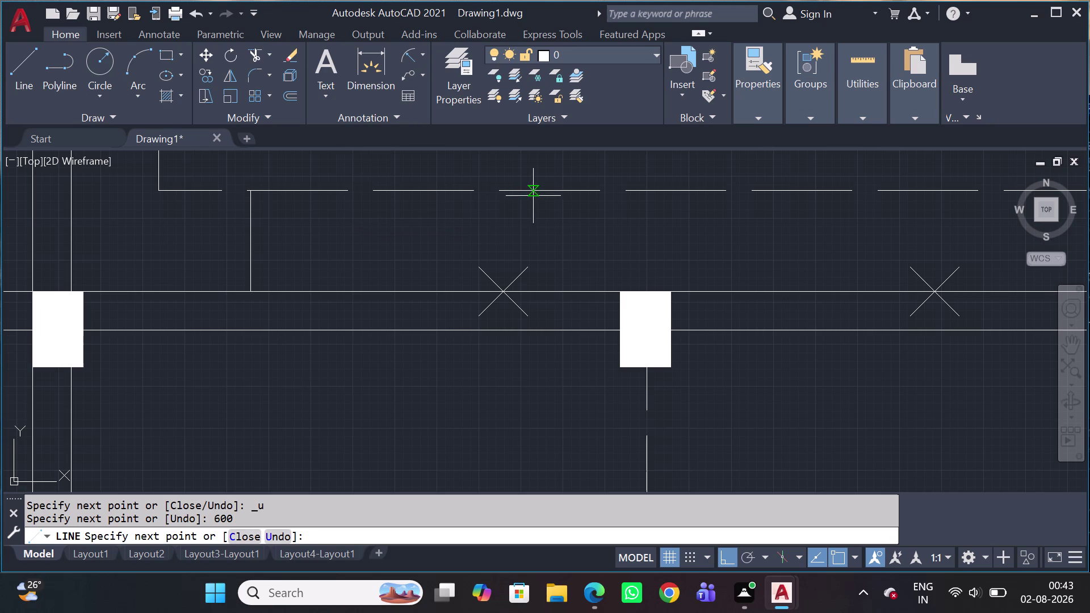
text(15)
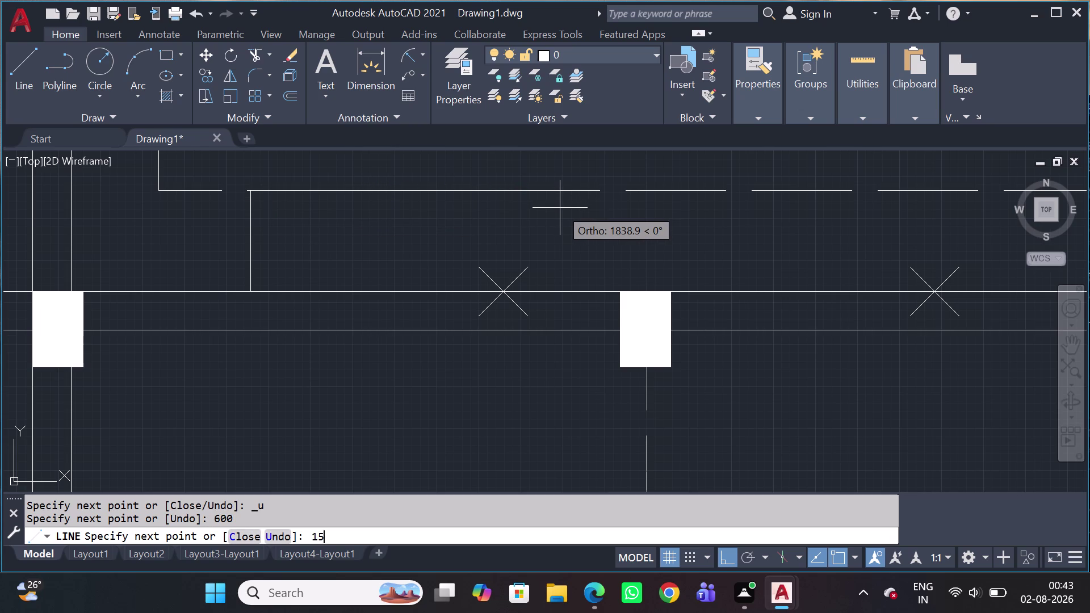
text(00)
key(Return)
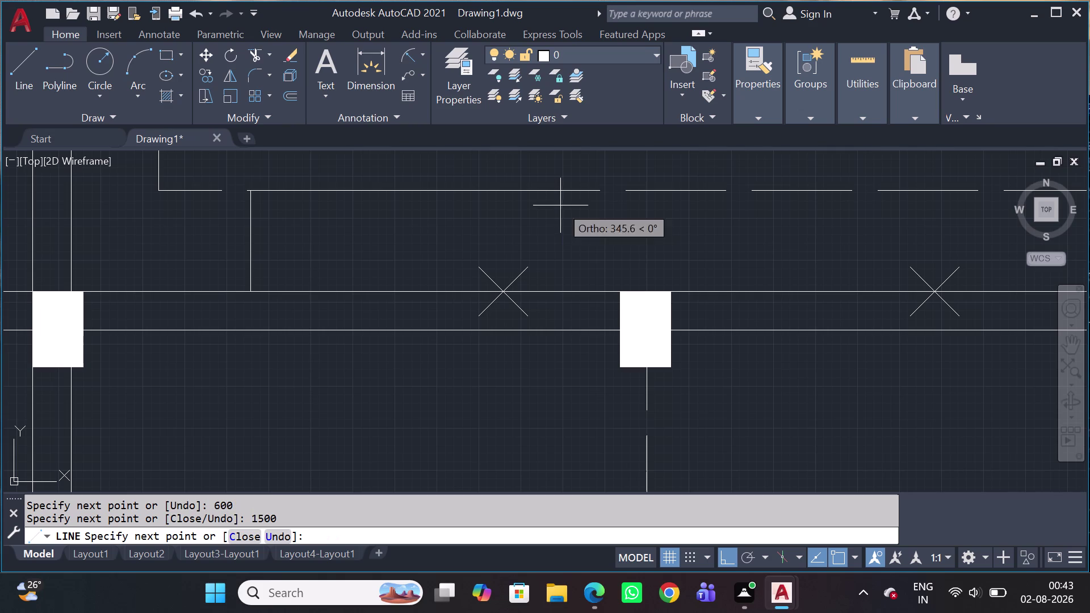
click(506, 298)
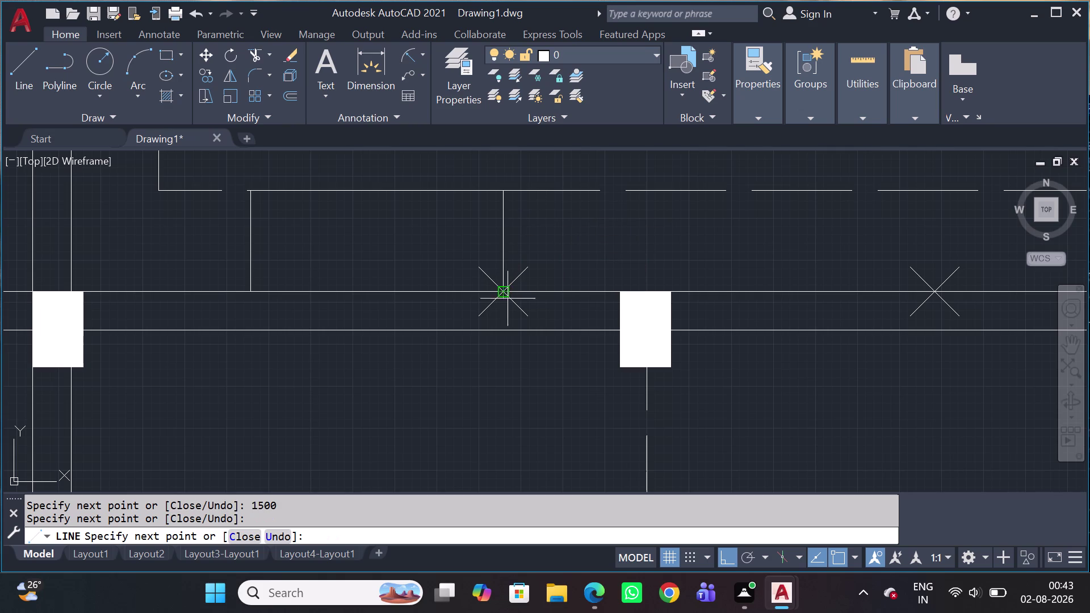
key(Escape)
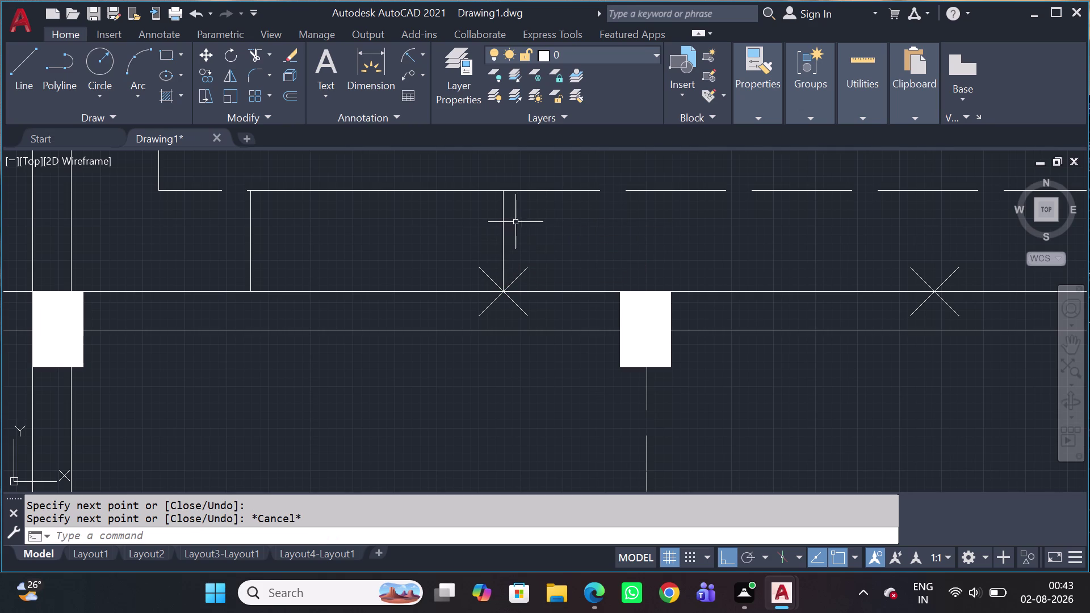
Select the outline's vertical and top lines.
drag(516, 222, 503, 223)
drag(218, 246, 219, 252)
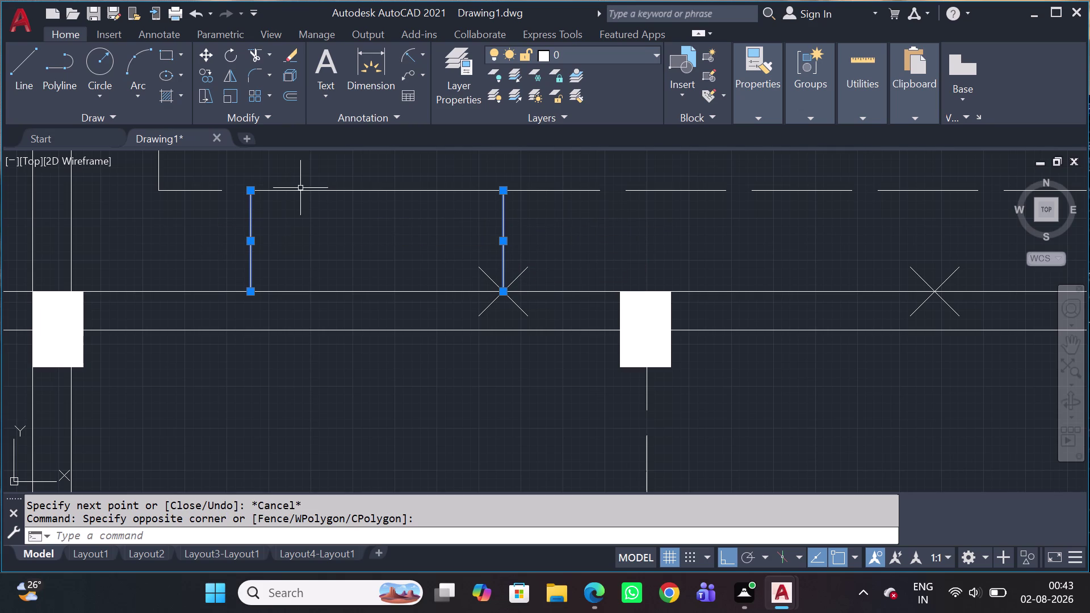
click(295, 195)
click(296, 186)
drag(284, 191, 284, 196)
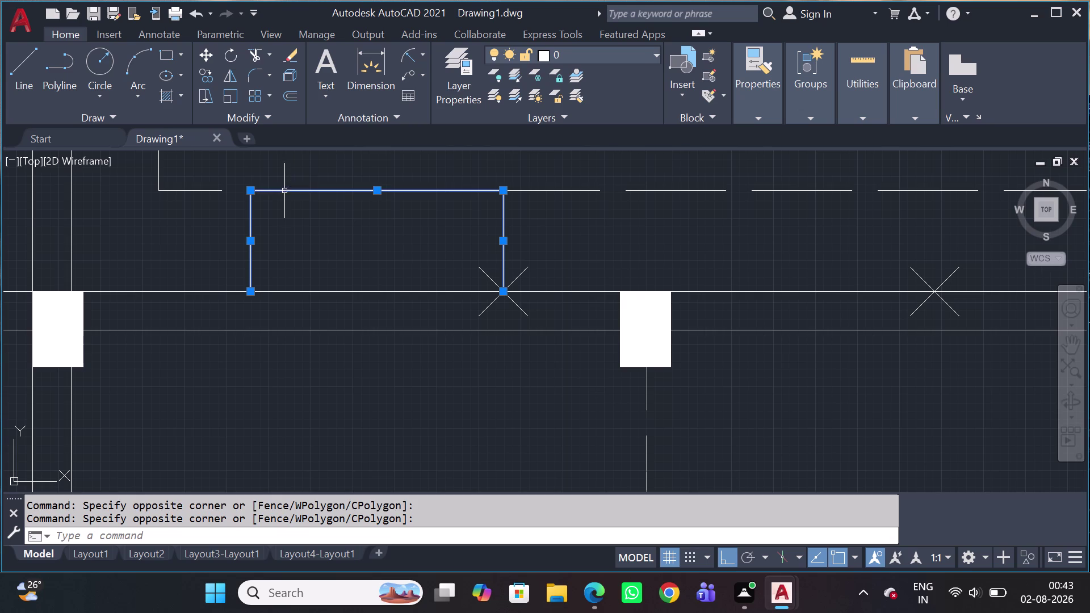
drag(284, 196, 284, 197)
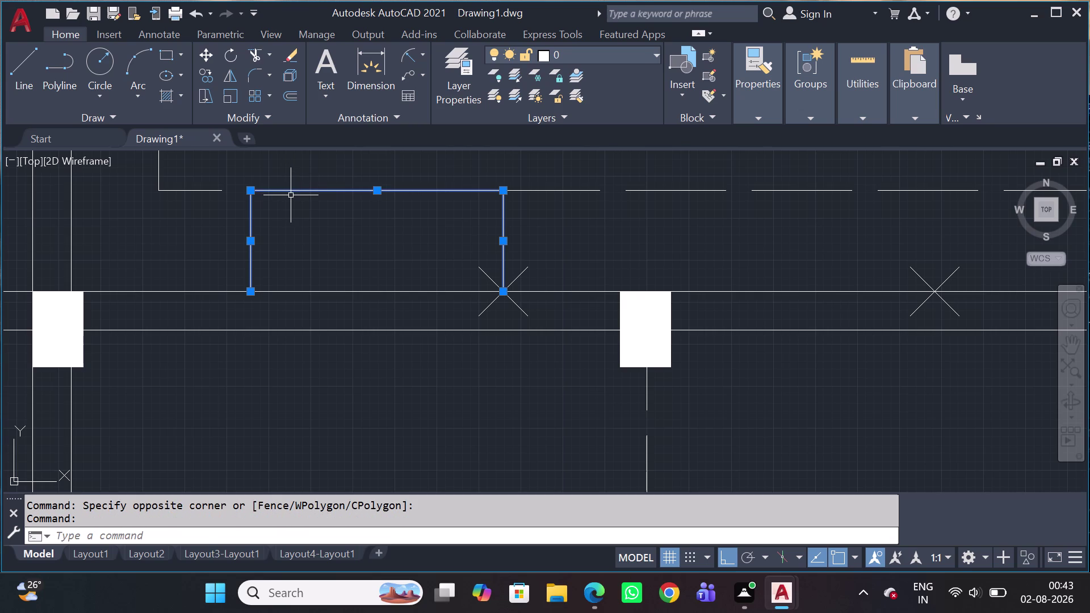
Move the cross marker onto the wall line between the two pillars.
text(m)
key(space)
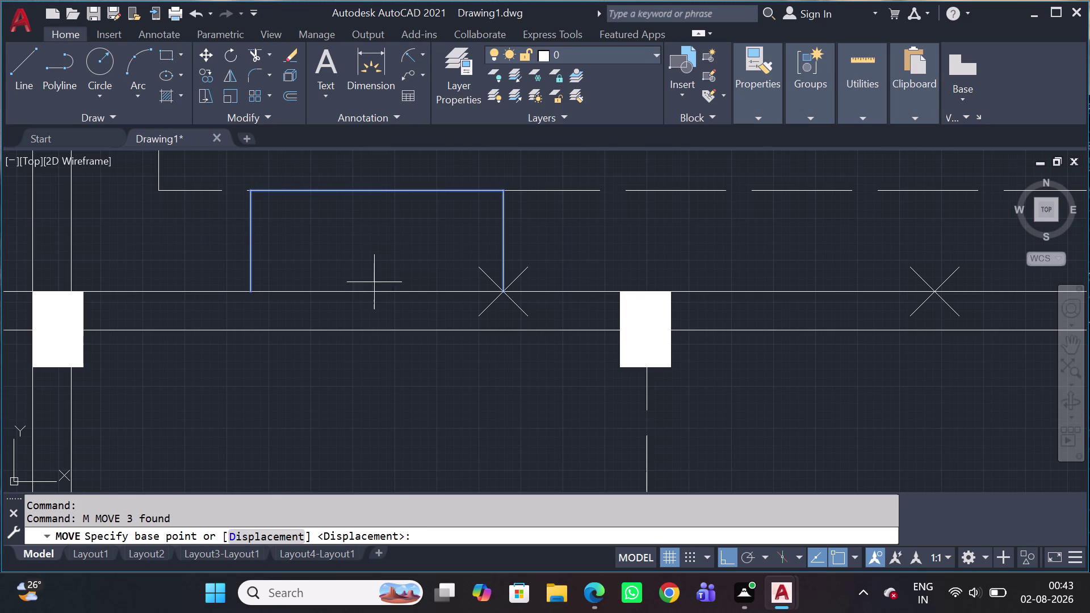
click(377, 295)
click(505, 294)
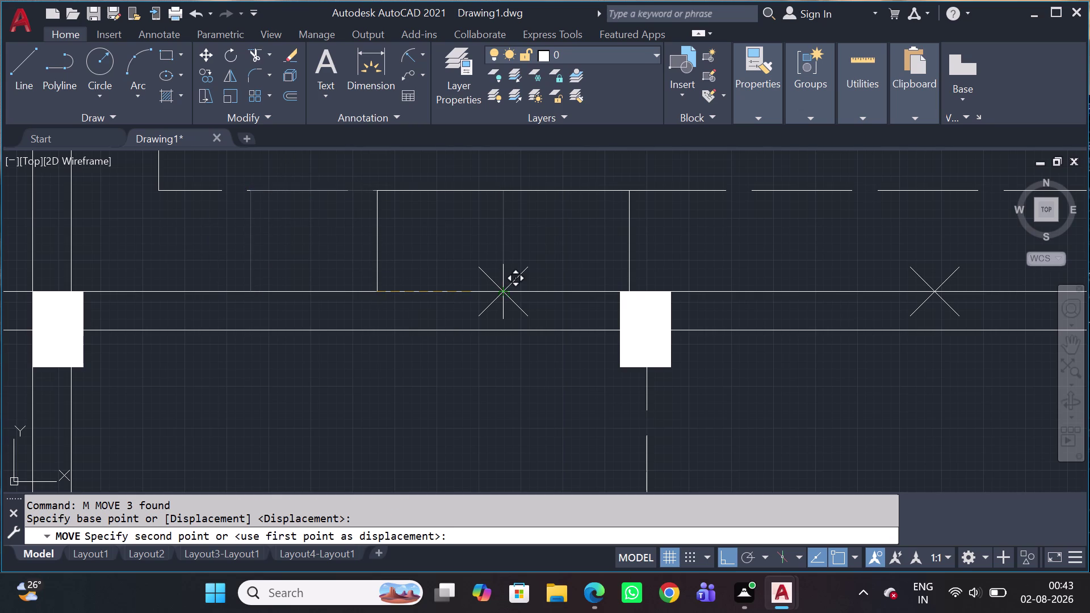
click(319, 169)
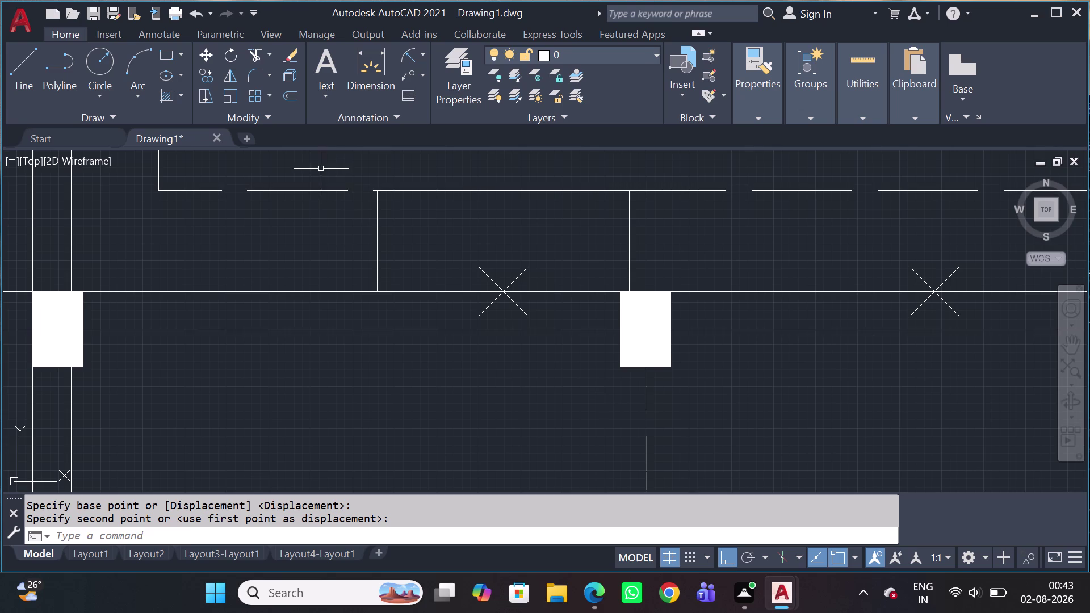
Window-select the opening frame and marker and start COPY.
click(644, 318)
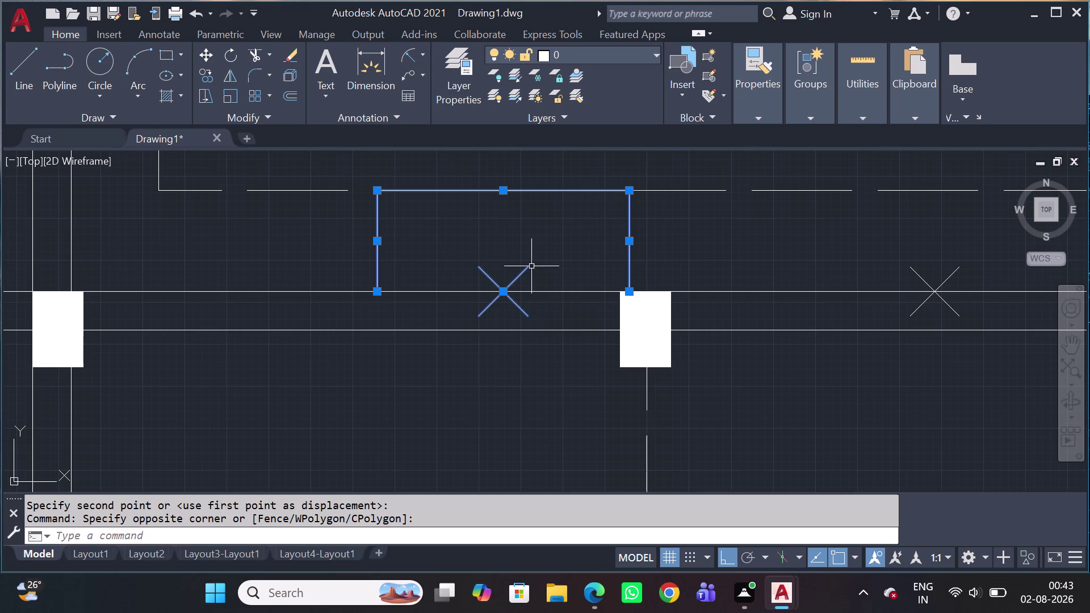
click(531, 267)
click(473, 275)
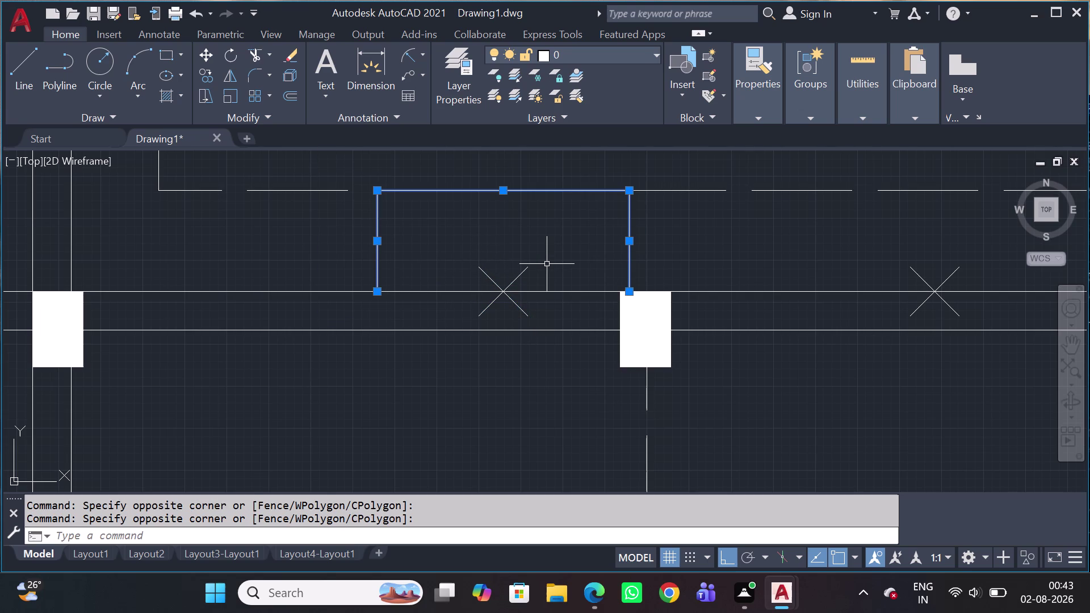
key(x)
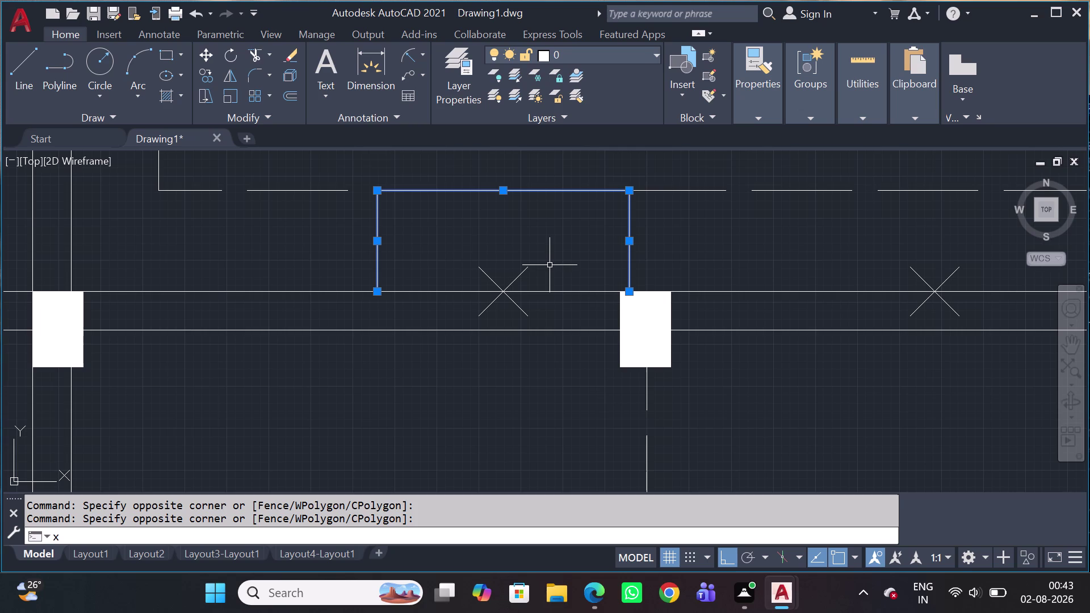
key(BackSpace)
key(c)
key(o)
key(space)
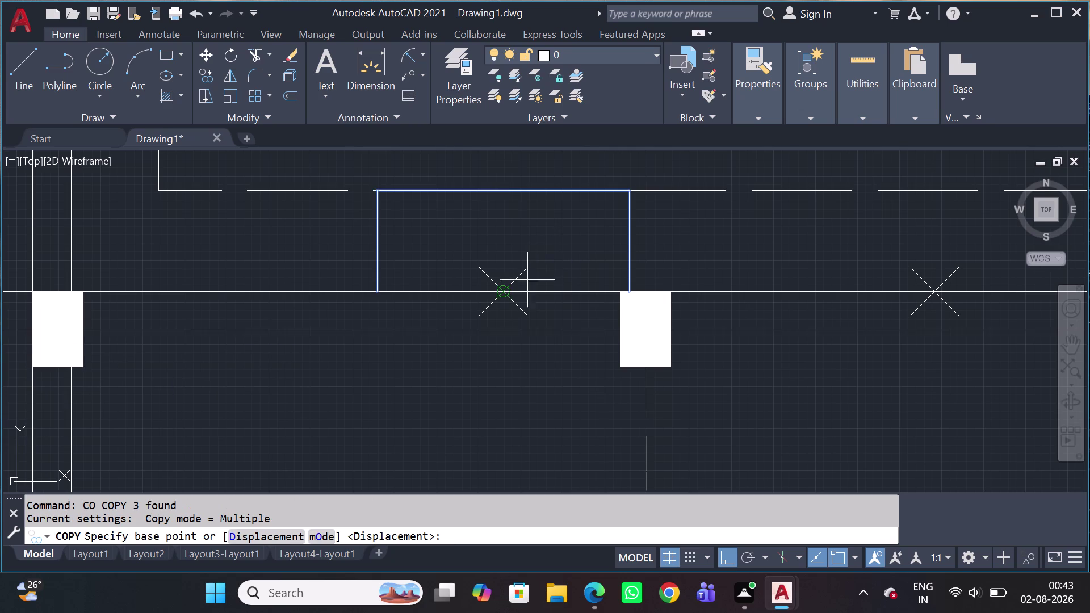
Copy the 1500-by-600 opening frame and cross marker to the three neighbouring bay markers.
click(501, 290)
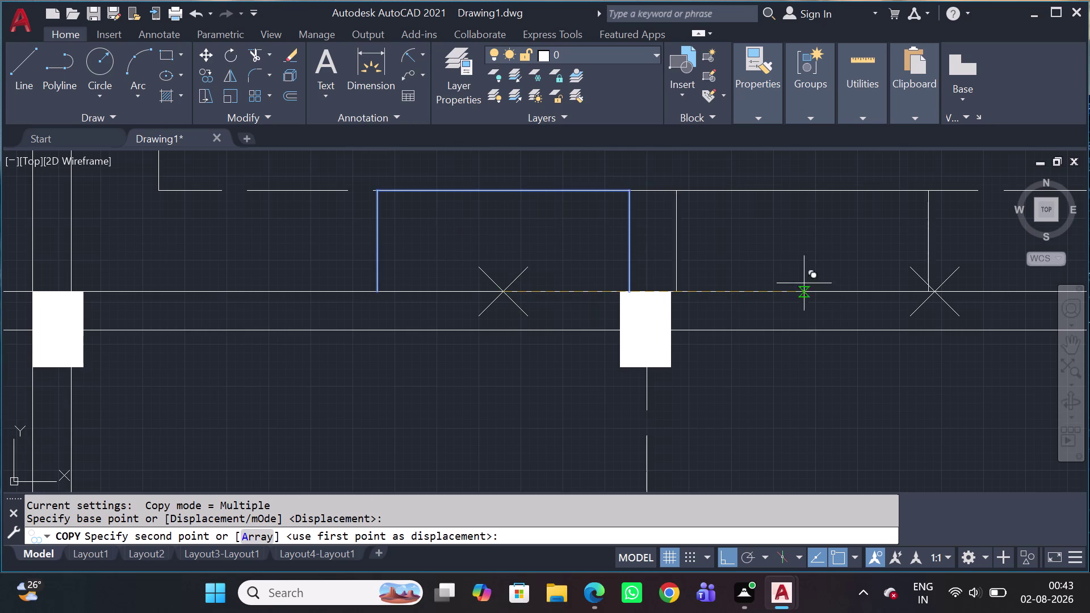
click(938, 290)
middle_drag(882, 278, 97, 428)
drag(98, 427, 233, 415)
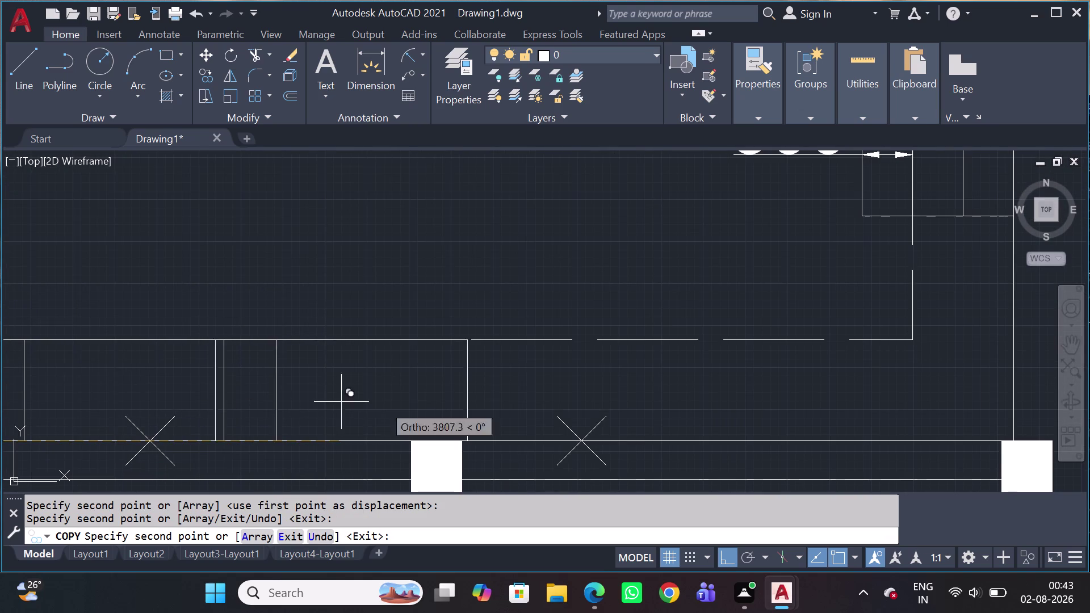
click(584, 439)
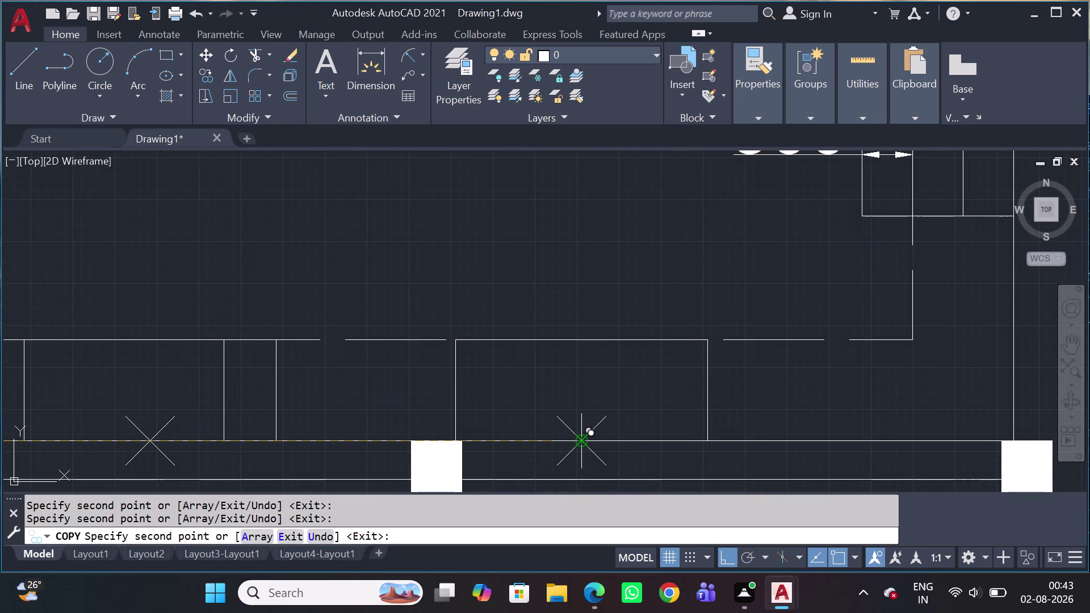
click(585, 445)
scroll(down, 3)
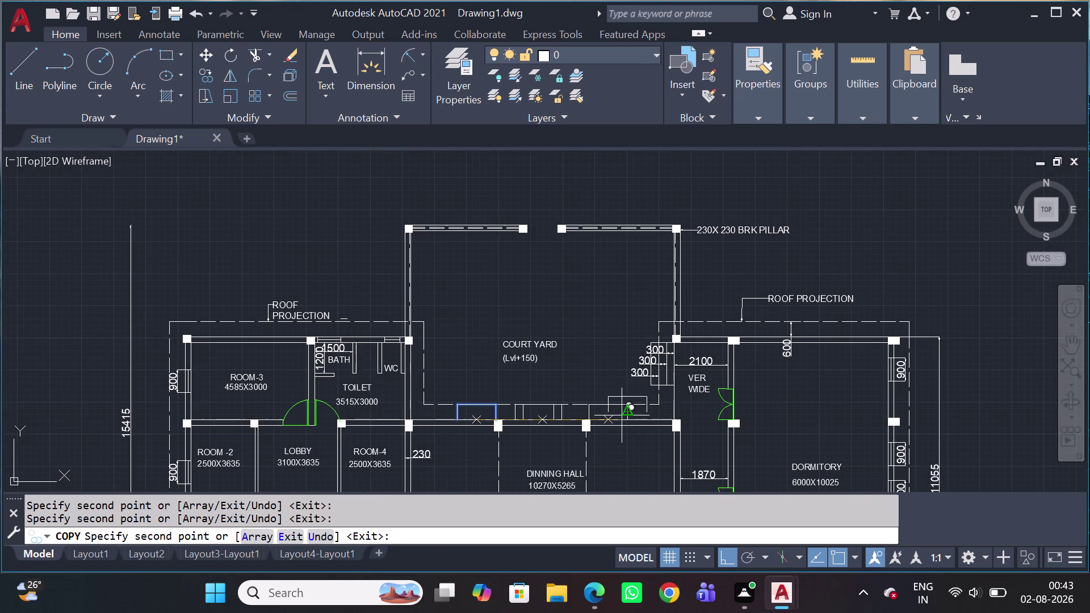
key(Escape)
scroll(up, 3)
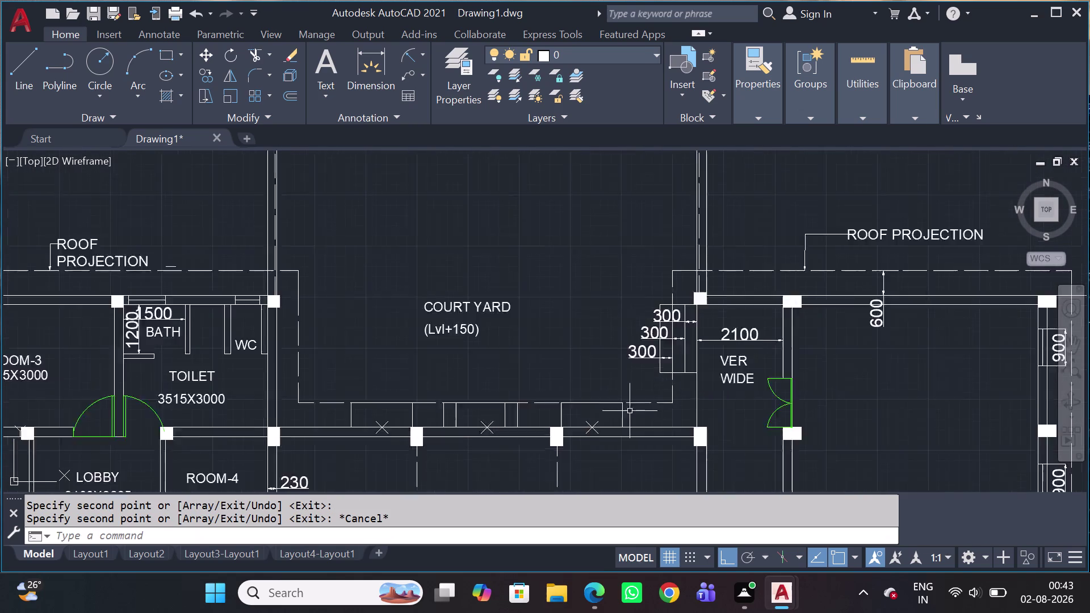
scroll(up, 3)
scroll(up, 3)
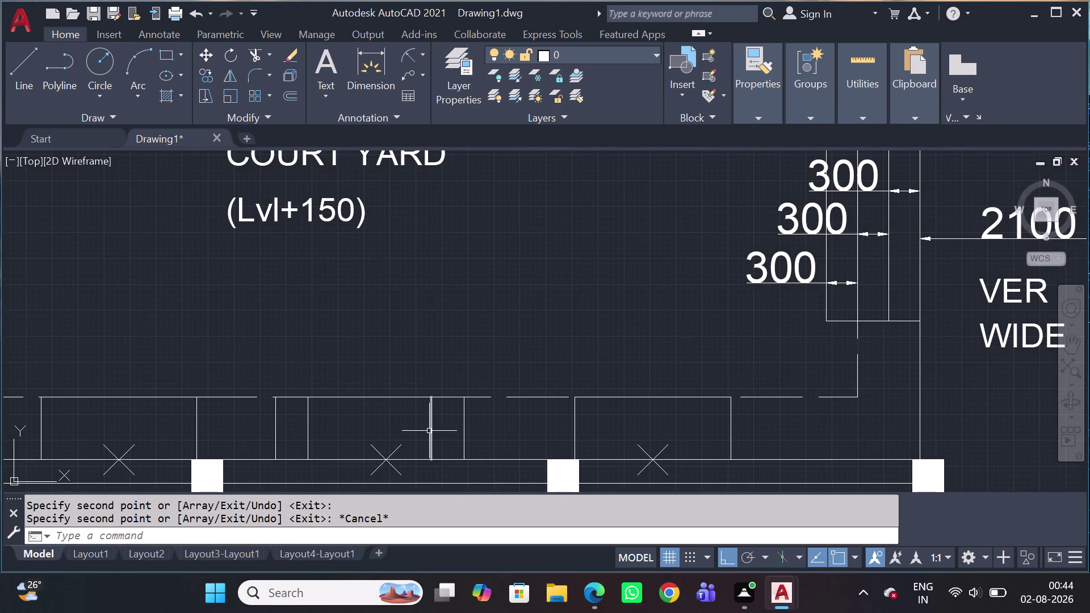
middle_drag(428, 431, 478, 349)
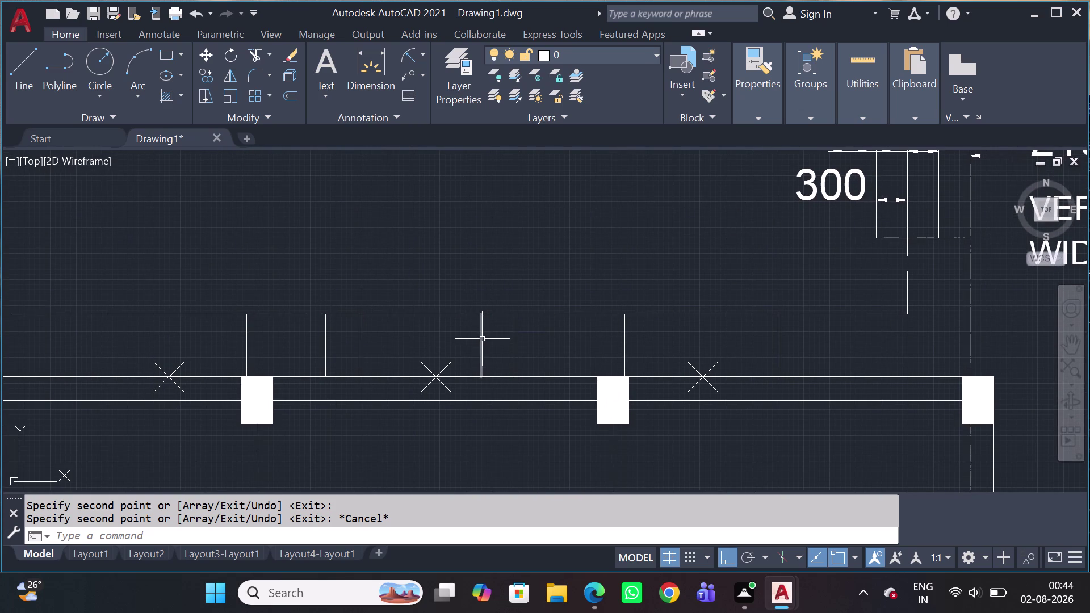
Erase the two stray vertical lines beside the middle opening's cross marker.
click(482, 341)
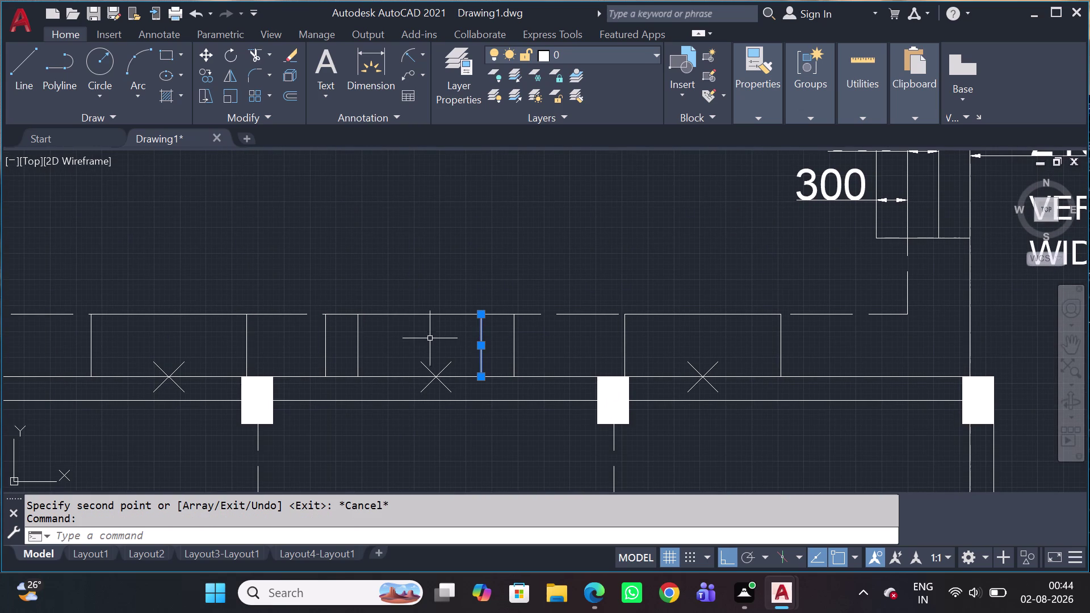
key(Escape)
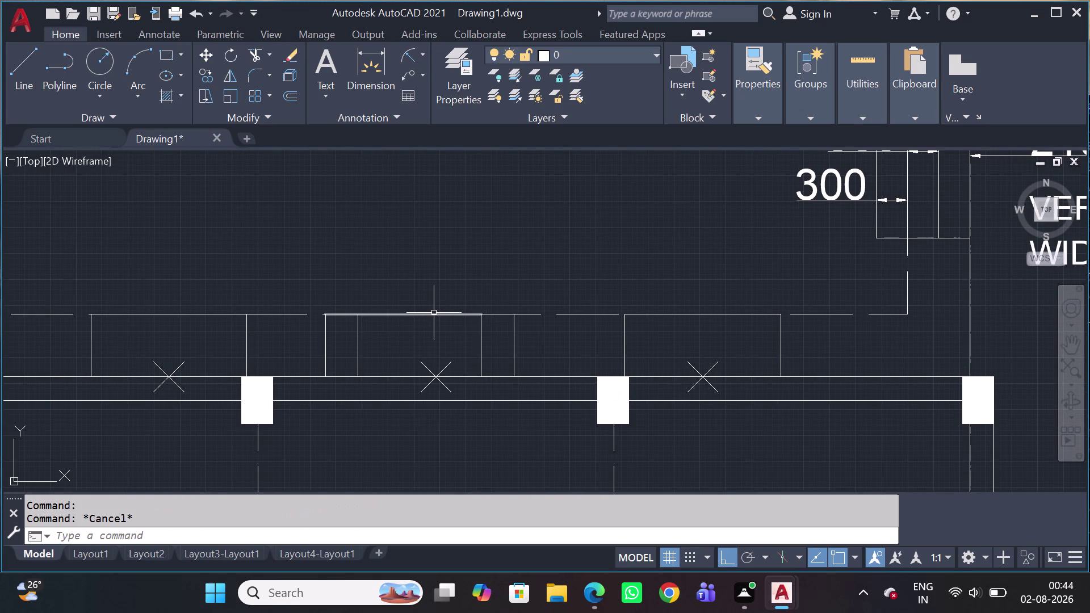
click(507, 346)
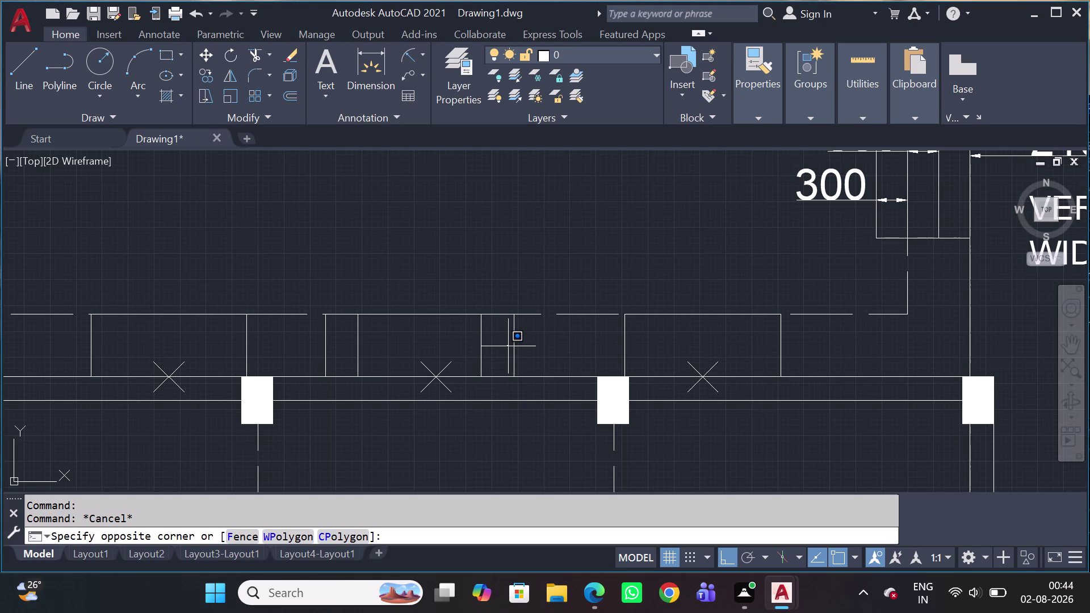
key(Escape)
click(482, 338)
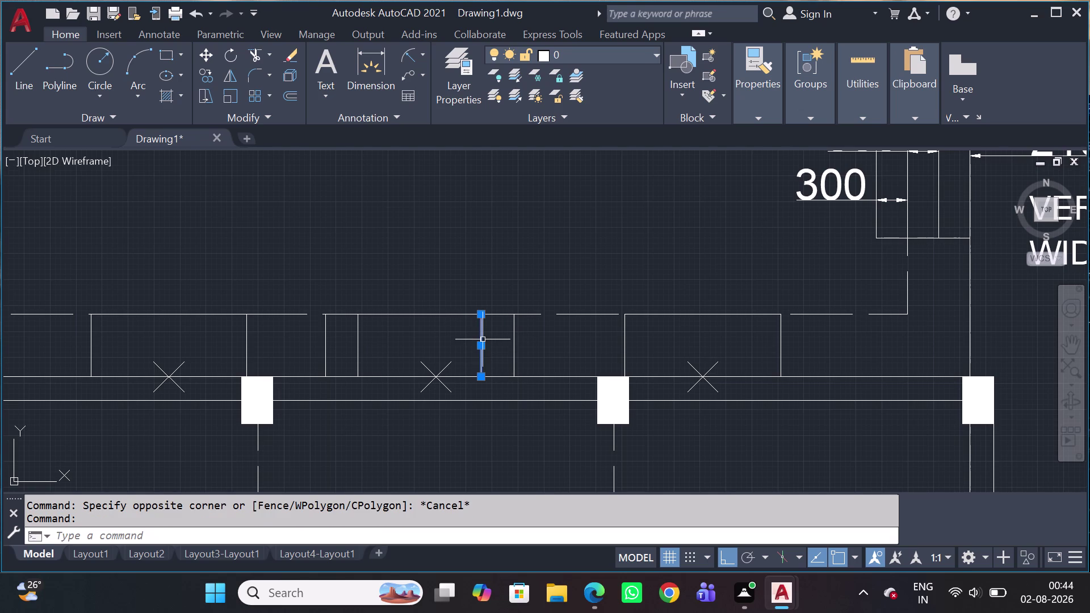
click(325, 345)
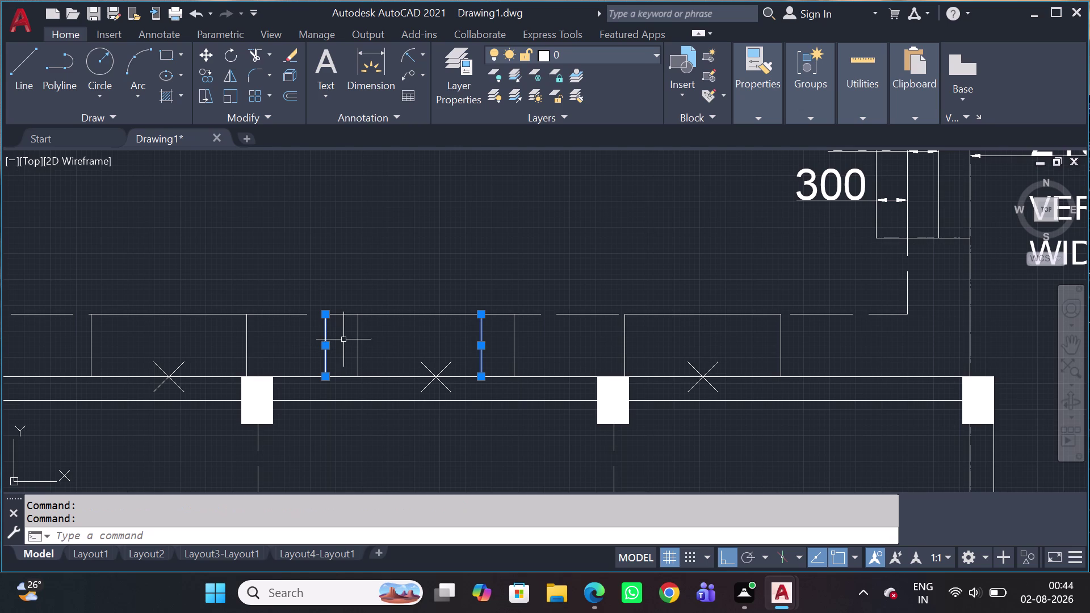
key(Delete)
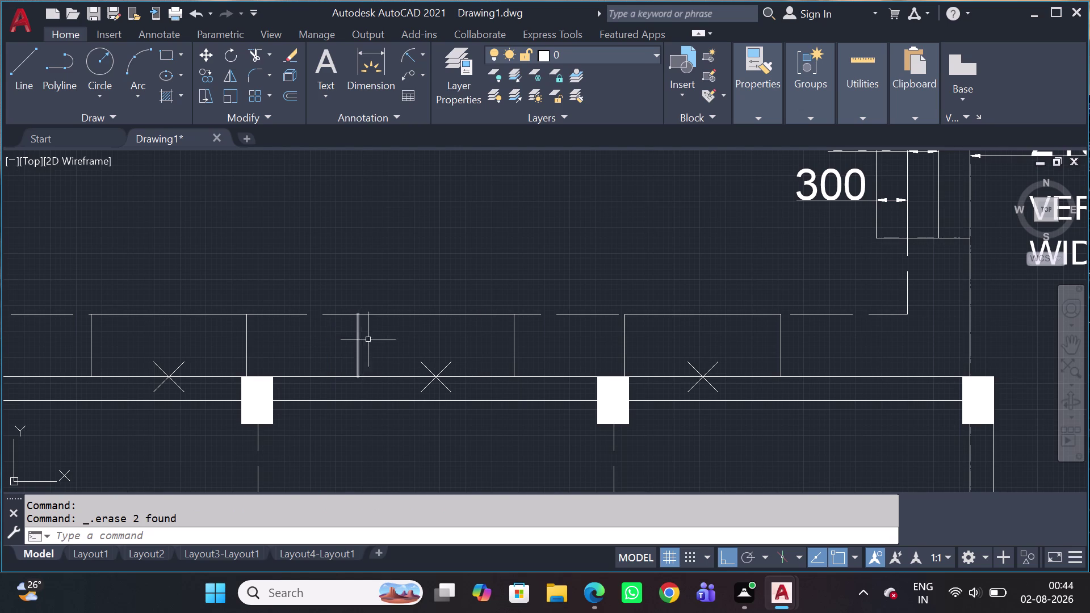
Select the middle opening's frame and marker to check it, then begin an offset from the frame.
drag(330, 300, 333, 307)
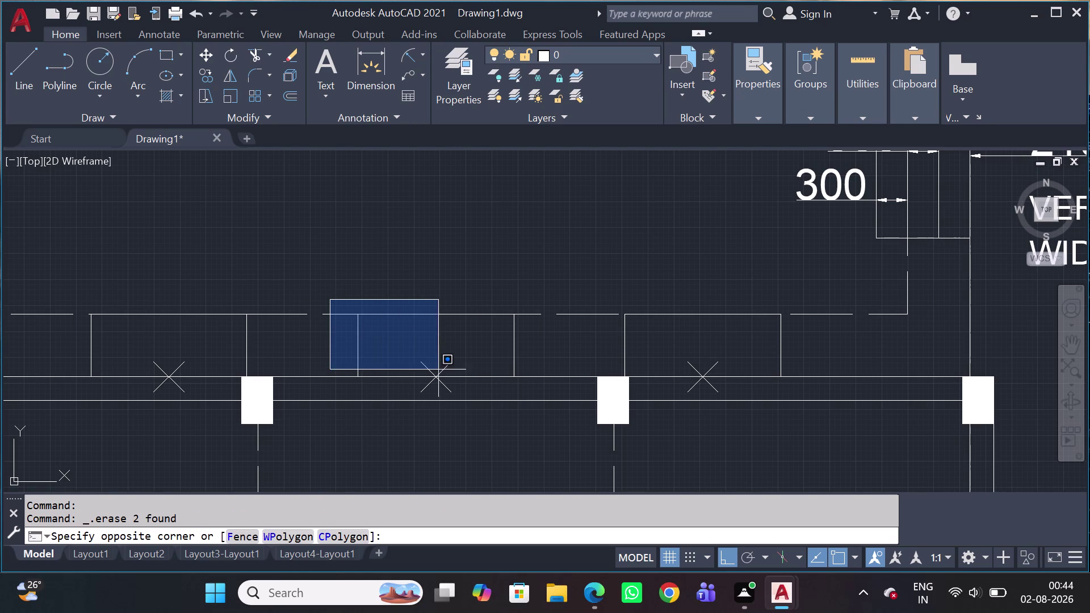
click(532, 395)
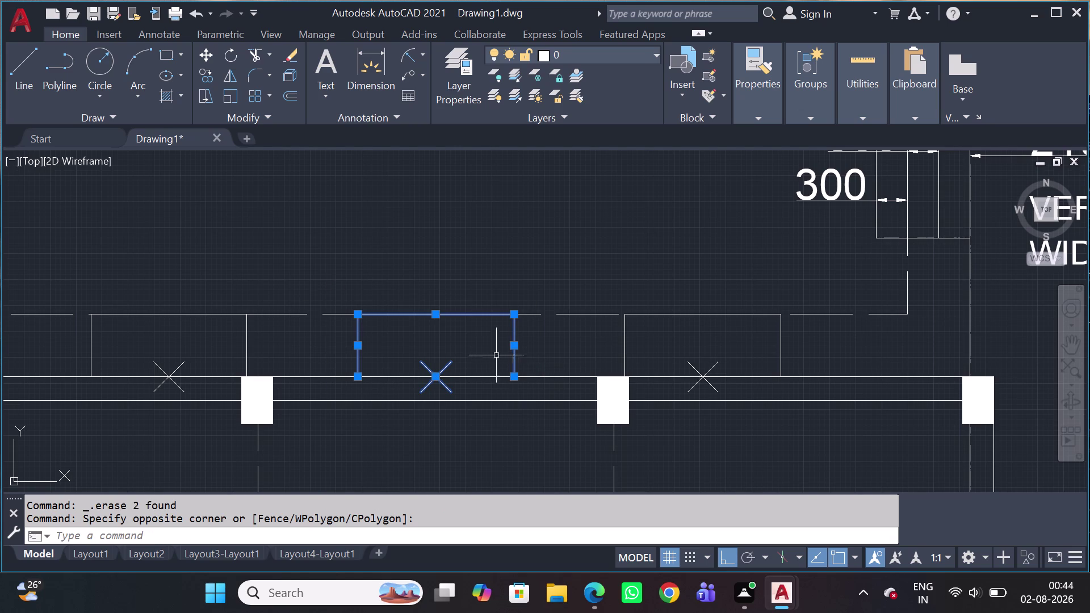
scroll(up, 3)
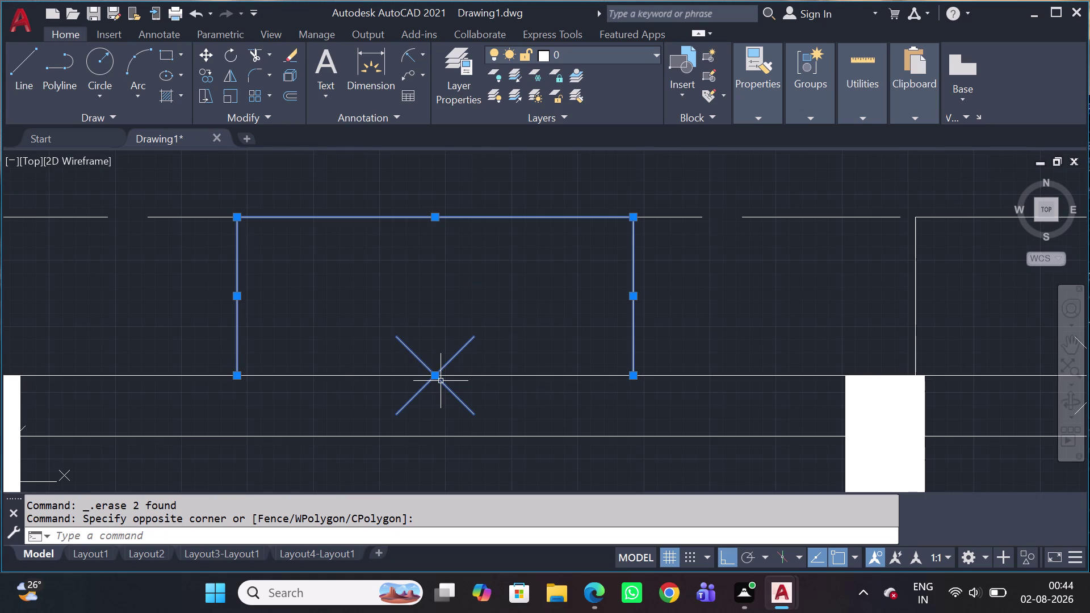
click(467, 402)
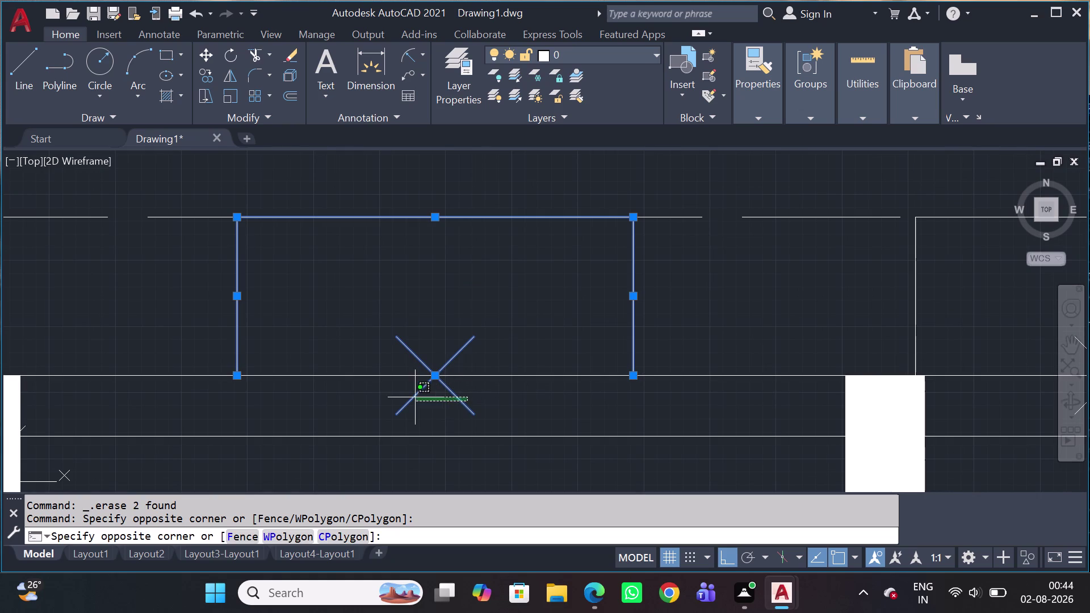
click(415, 397)
key(o)
key(space)
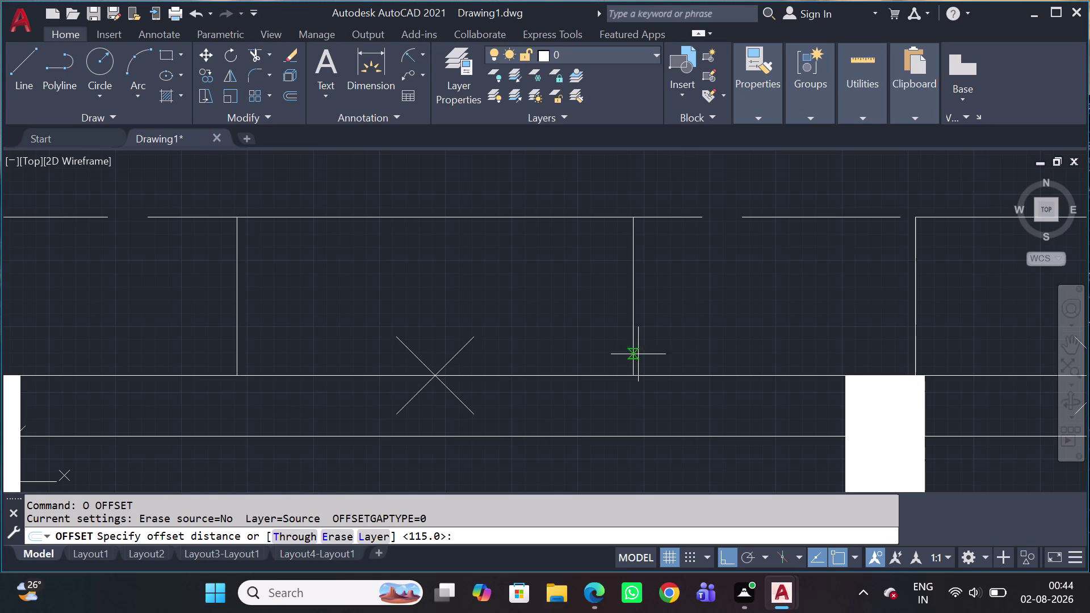
click(630, 379)
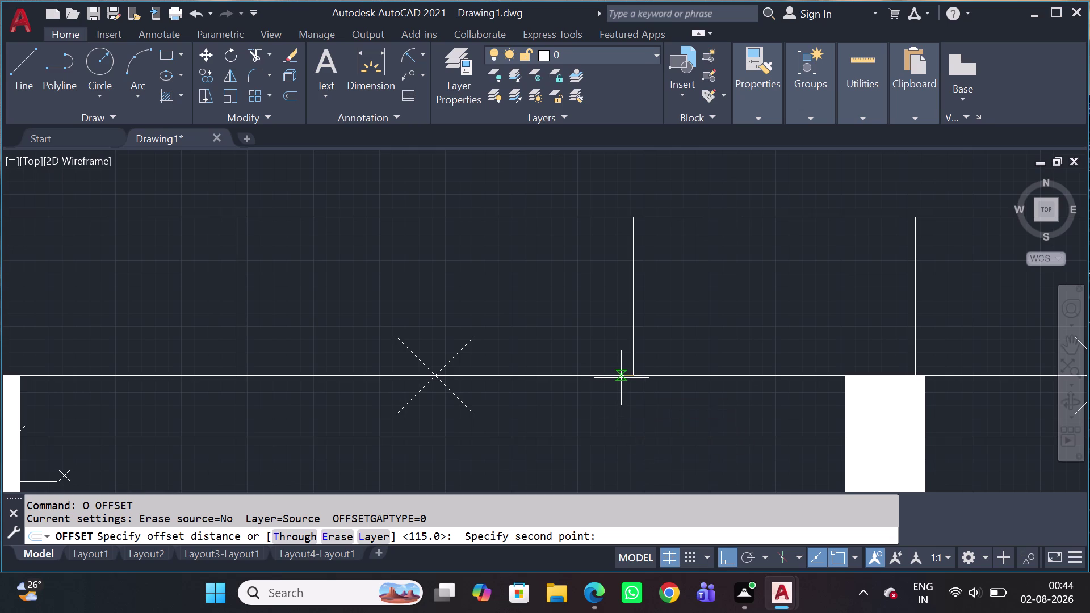
Copy the middle opening's frame lines down so its sides reach the lower wall line.
key(Escape)
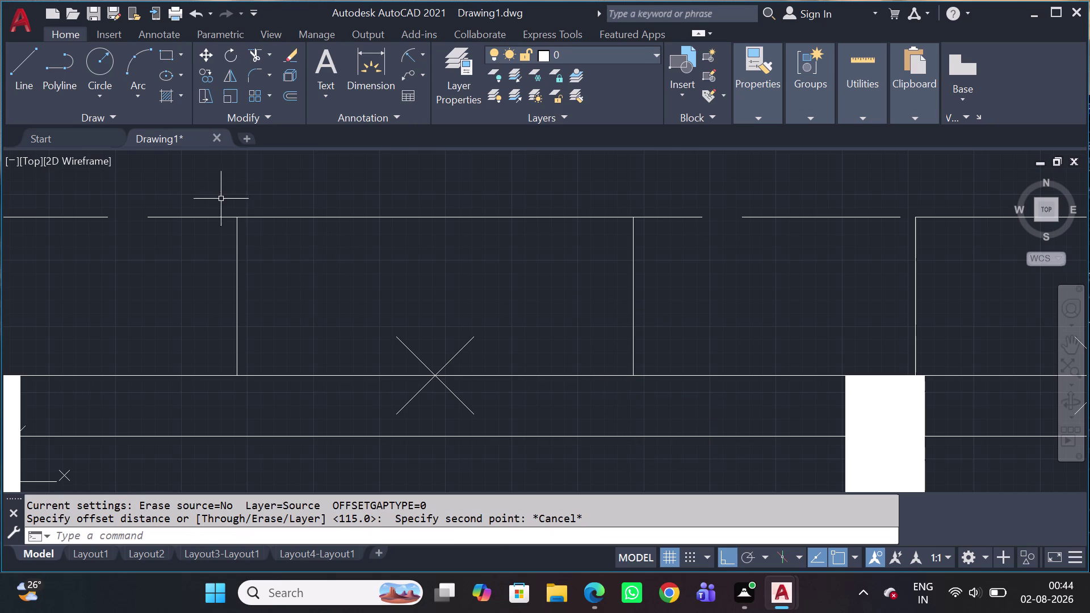
click(217, 201)
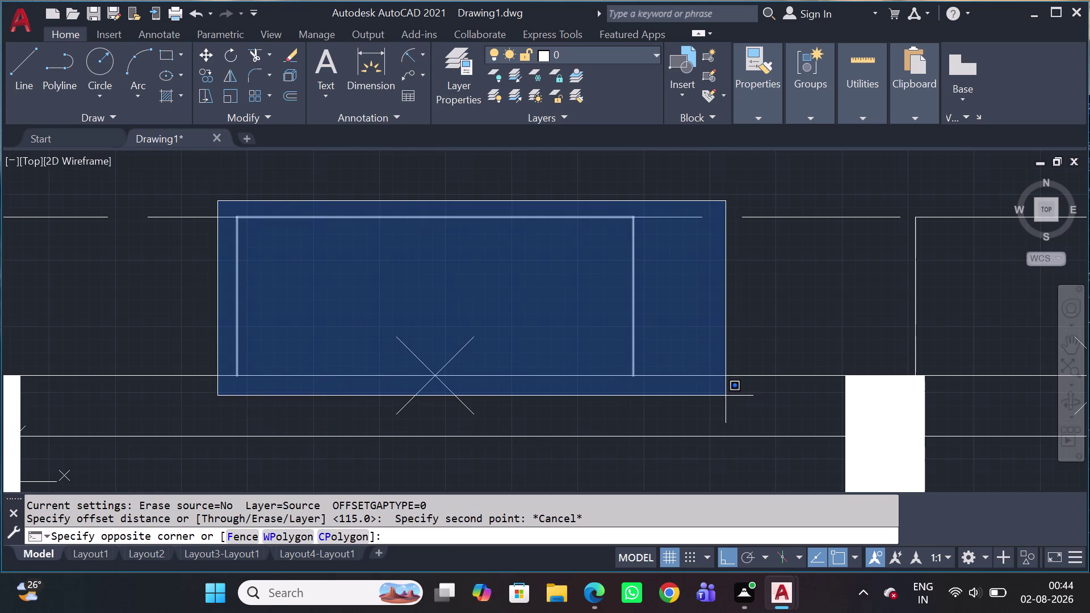
click(723, 396)
text(co)
key(space)
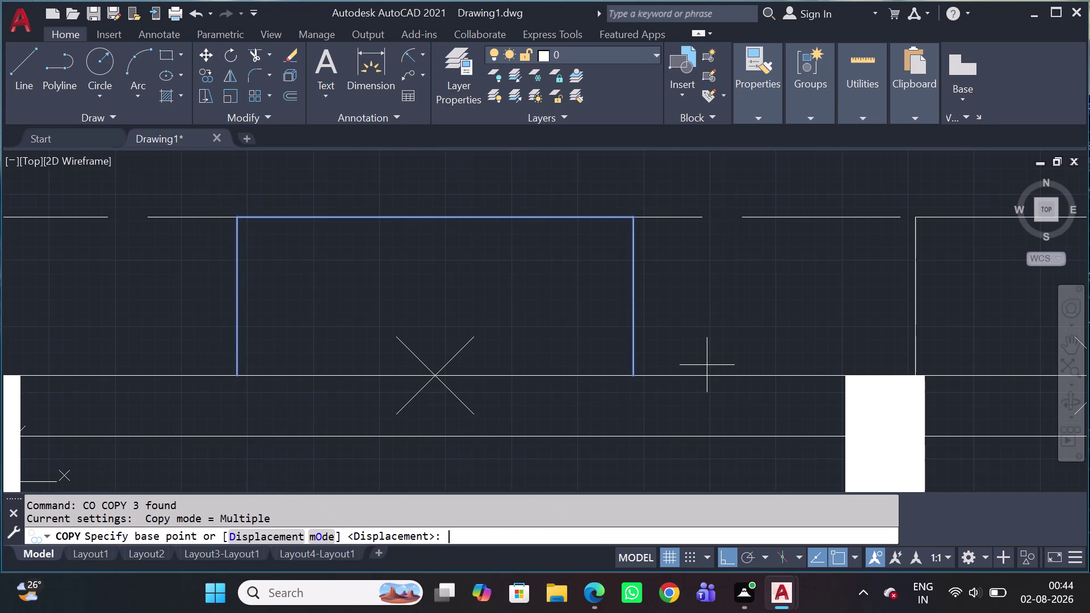
click(635, 378)
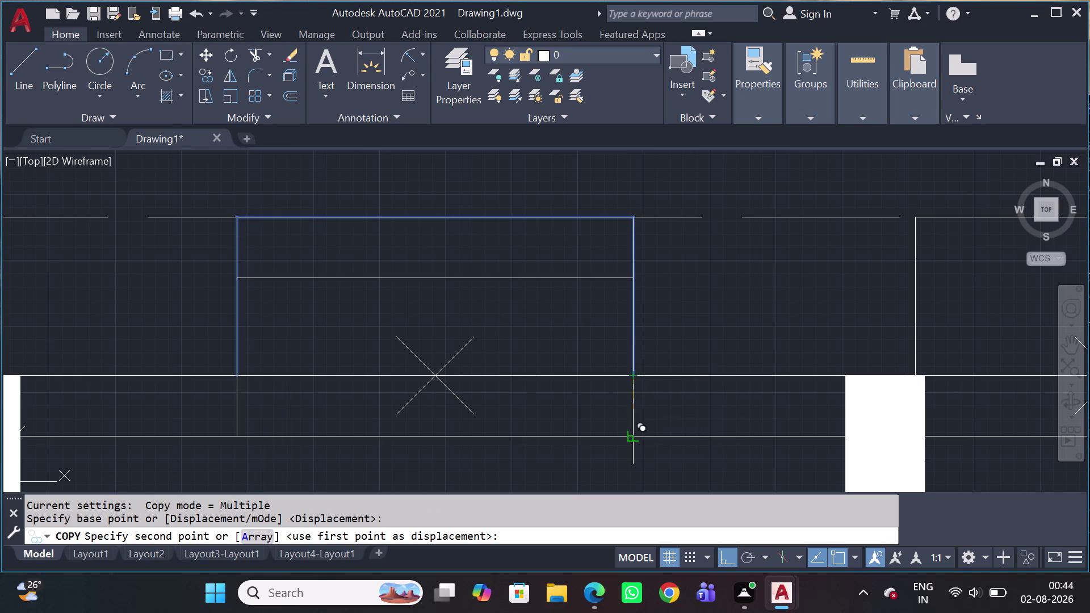
click(637, 438)
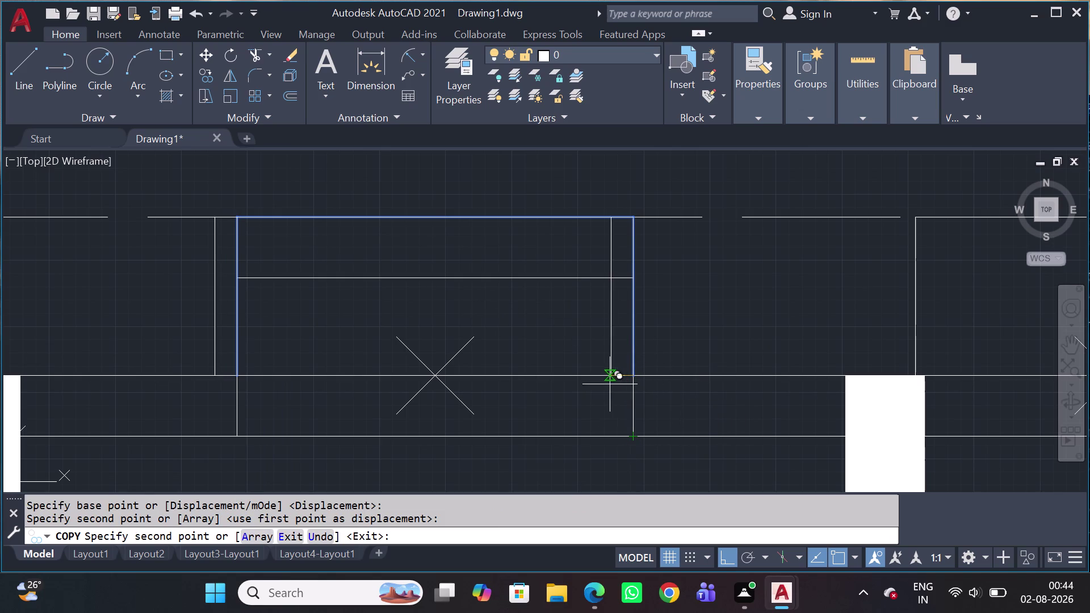
key(Escape)
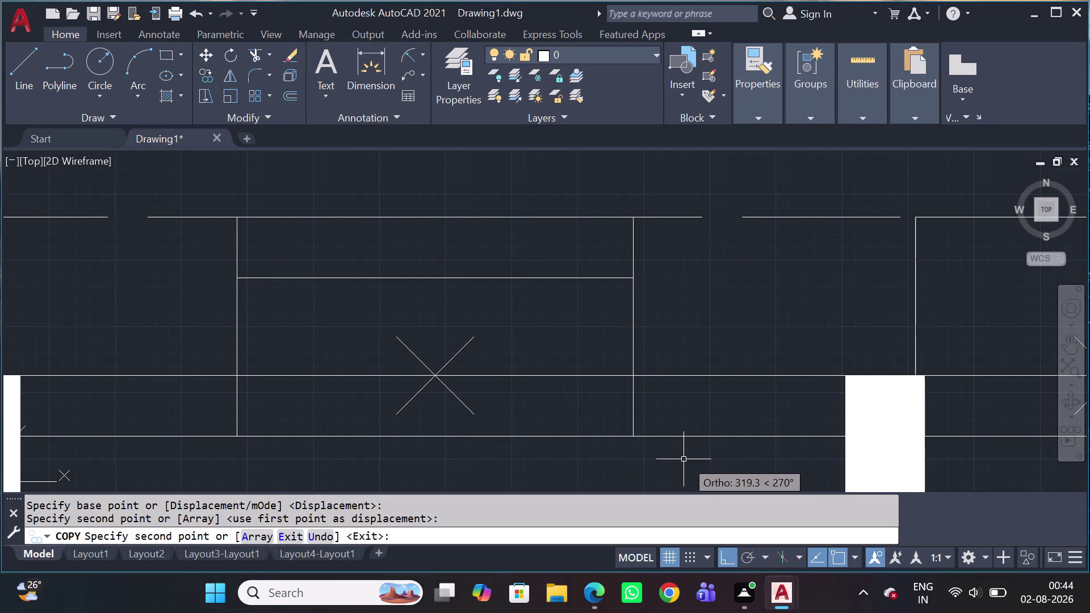
scroll(down, 3)
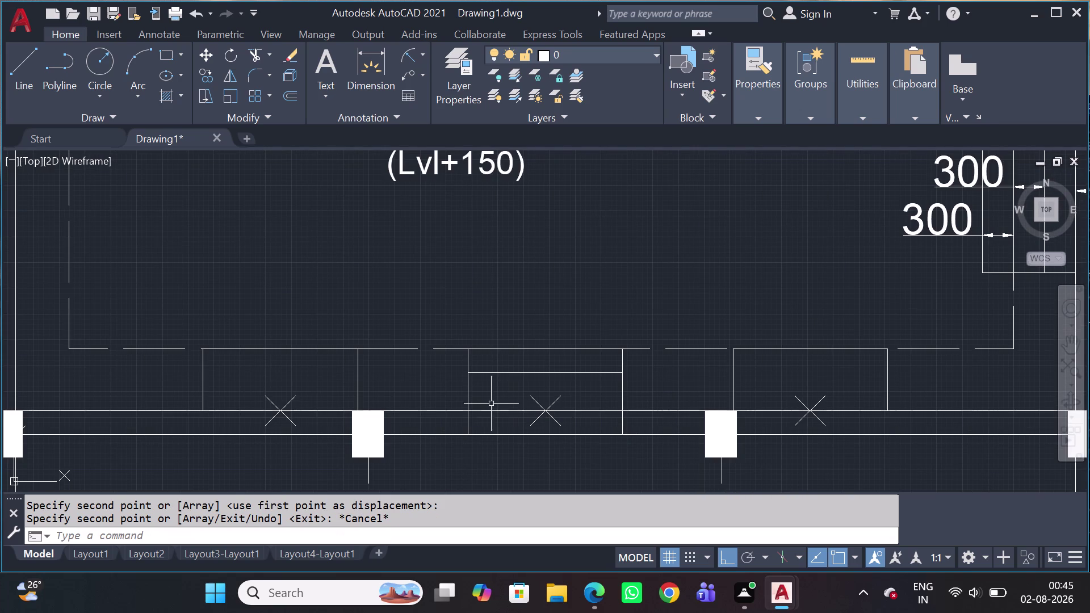
Delete the stray line near the cross marker.
scroll(up, 3)
drag(671, 401, 662, 398)
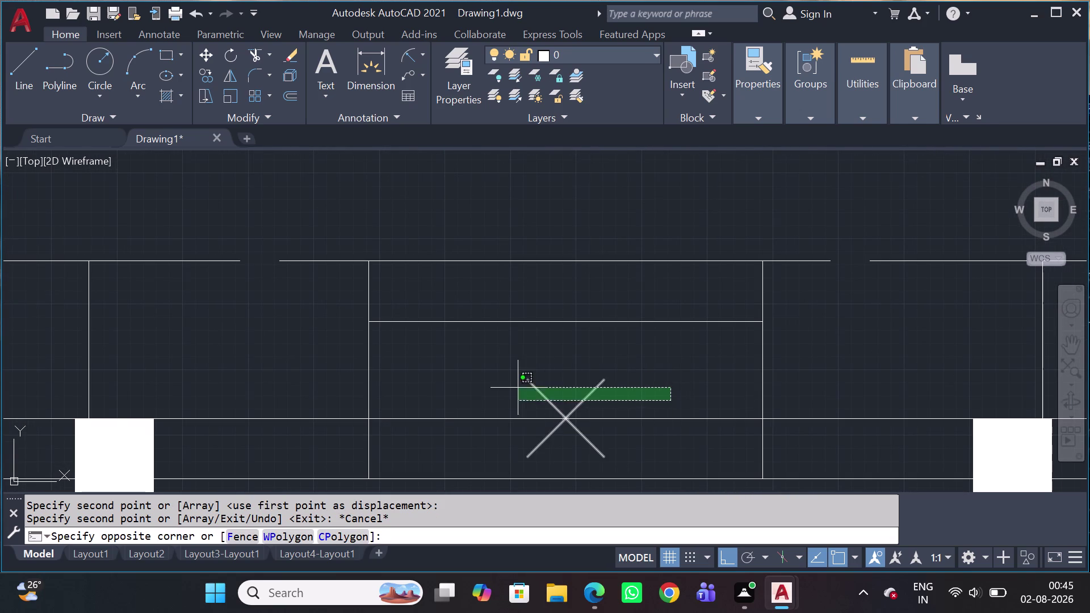
click(516, 388)
key(Delete)
scroll(down, 3)
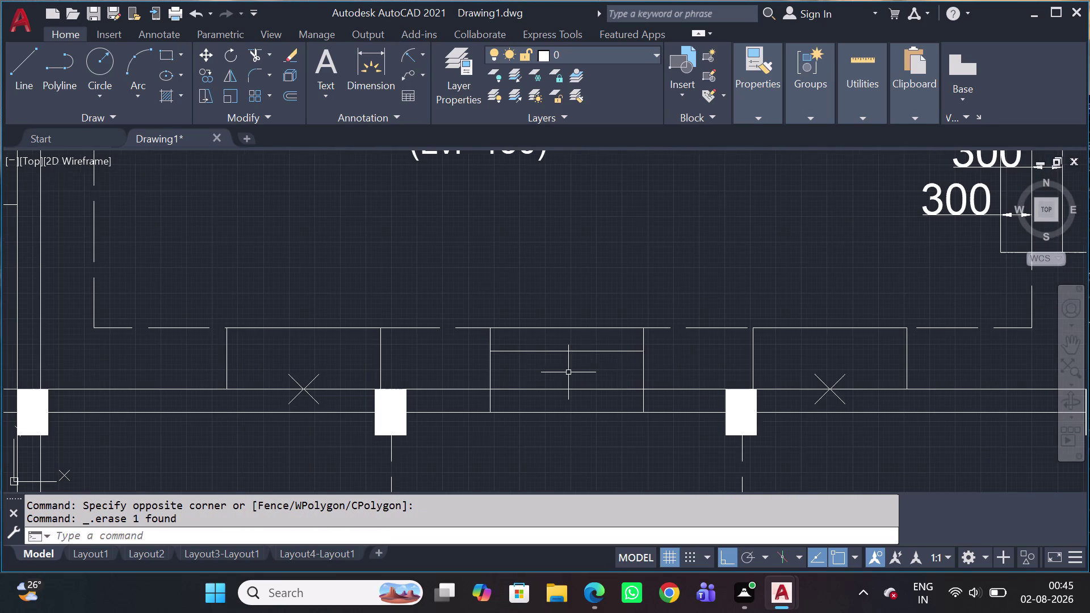
Select the right dining hall opening unit along the courtyard wall.
click(746, 319)
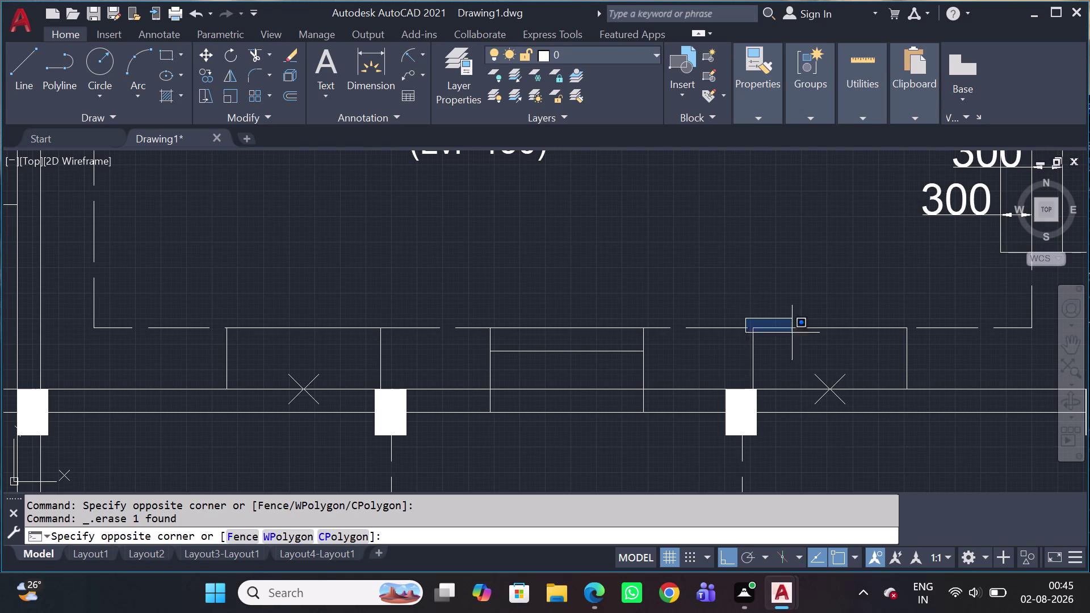
click(920, 402)
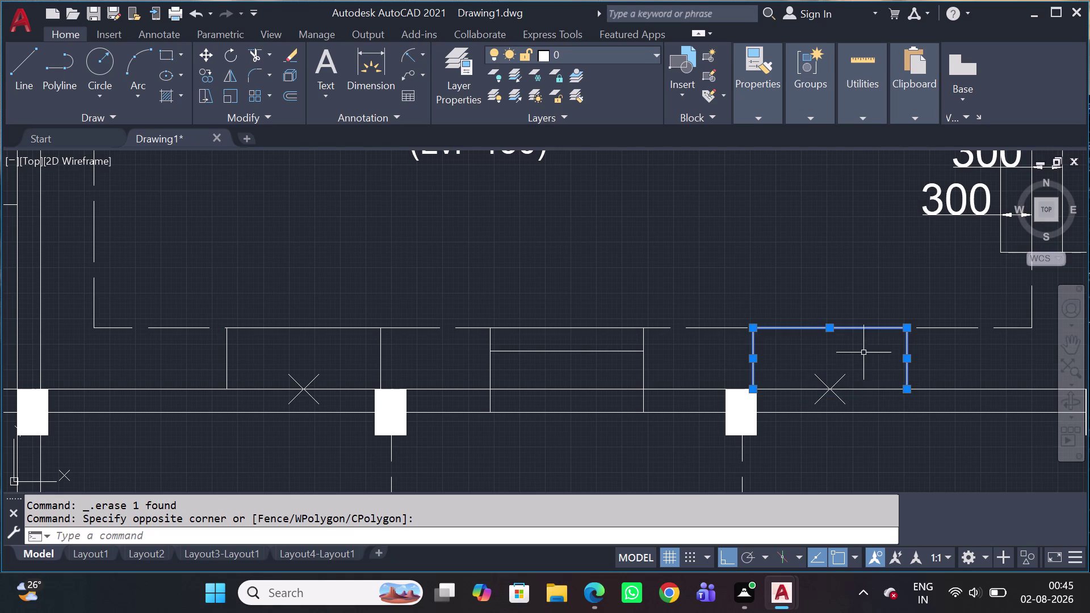
scroll(up, 3)
middle_drag(860, 357, 809, 365)
scroll(down, 3)
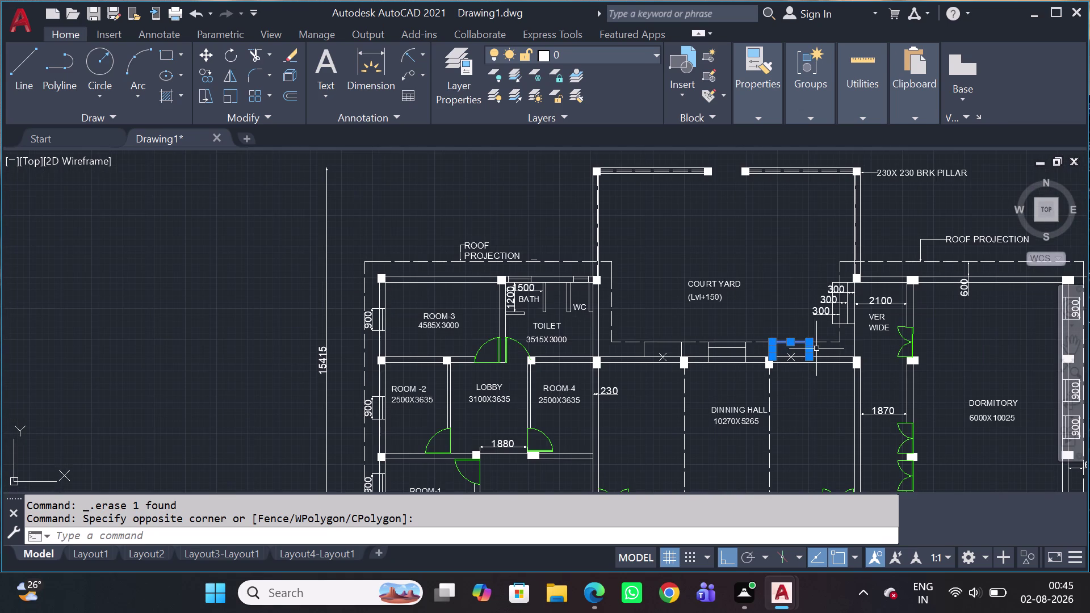
scroll(up, 3)
scroll(up, 3)
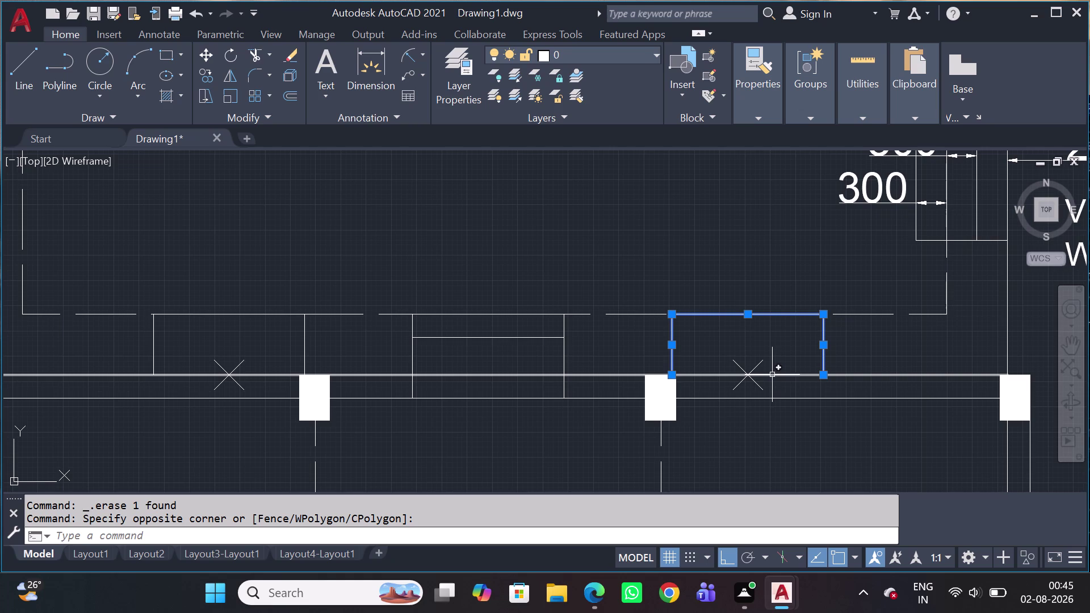
Copy the right opening unit down so its outline reaches the lower wall line.
key(m)
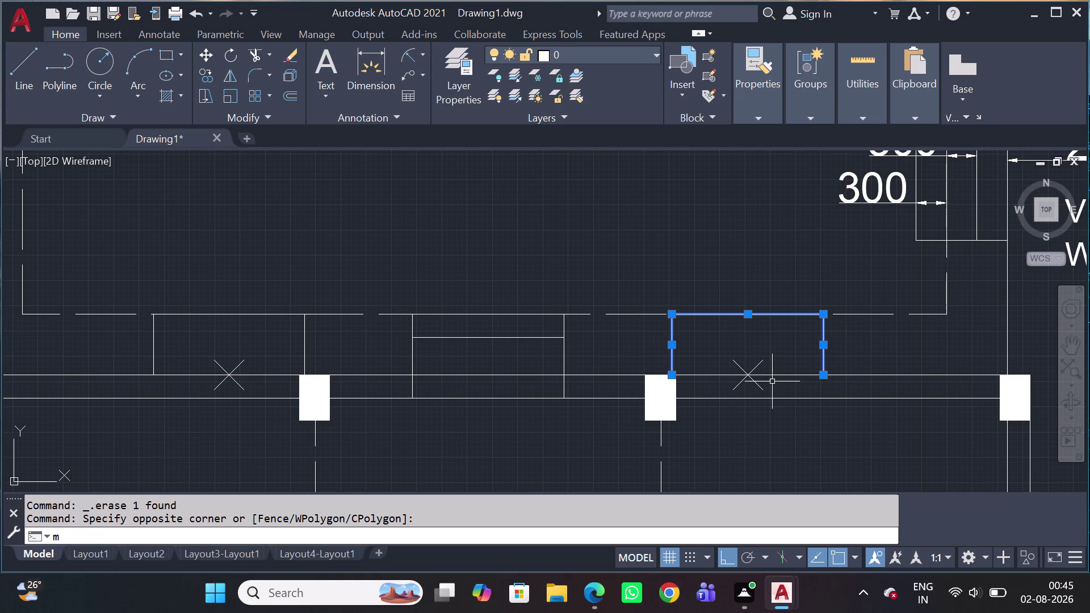
key(BackSpace)
text(c)
text(o)
key(space)
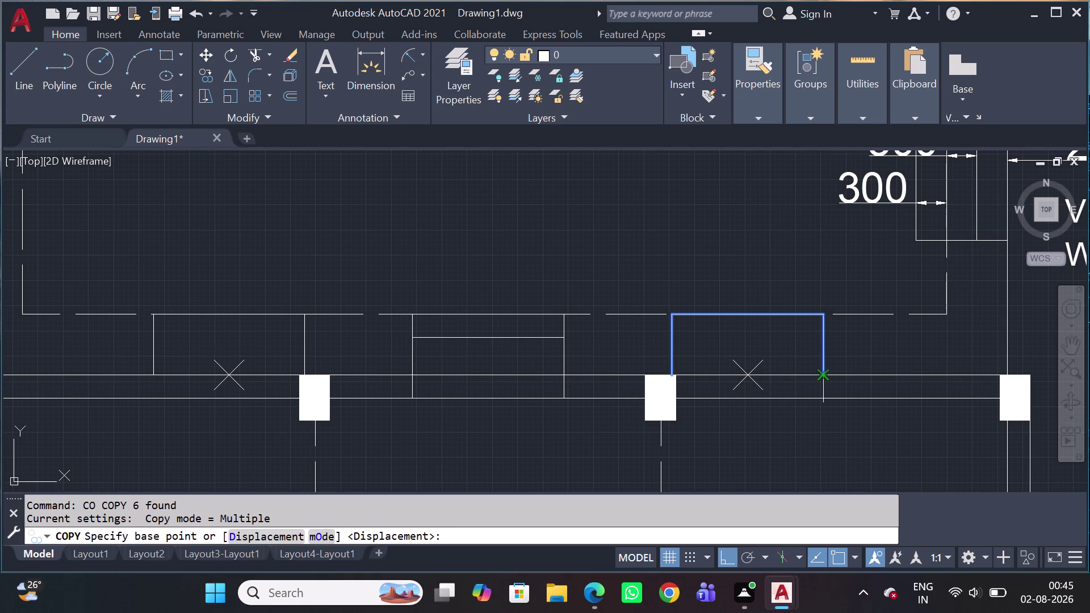
click(817, 378)
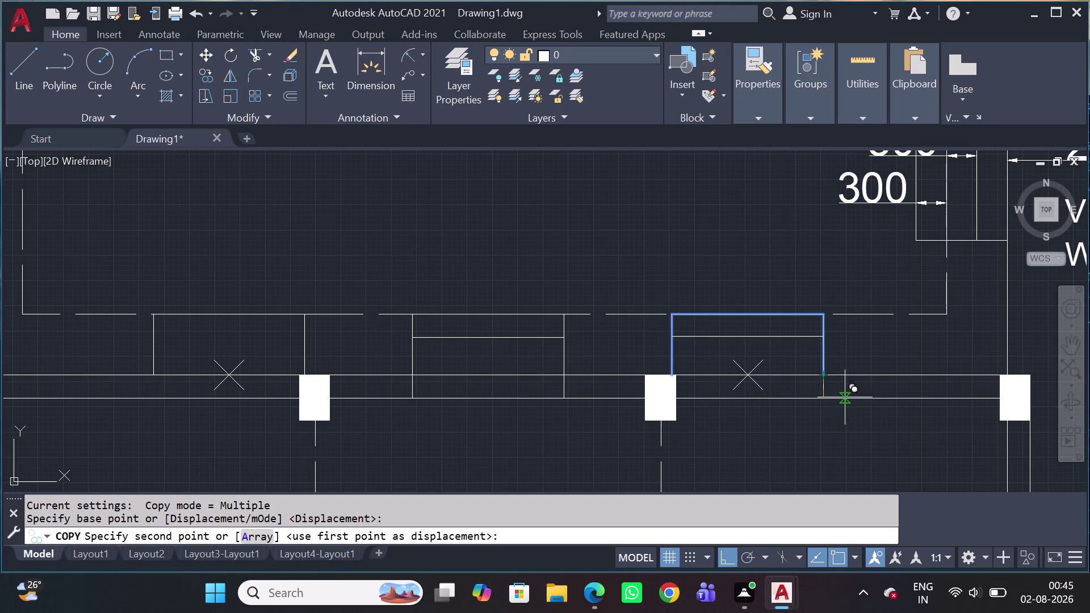
click(824, 398)
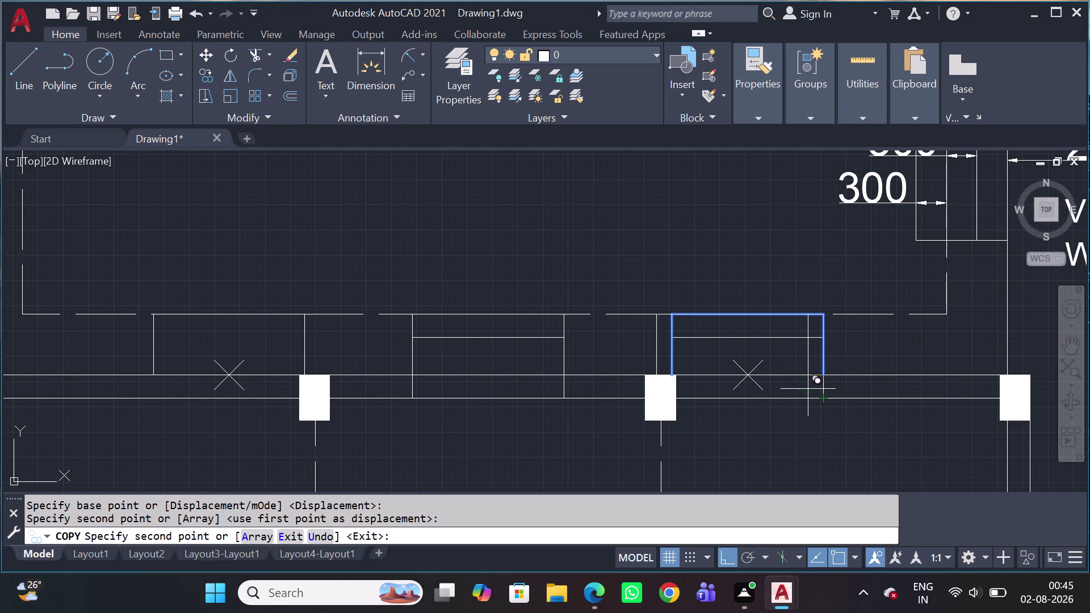
scroll(down, 3)
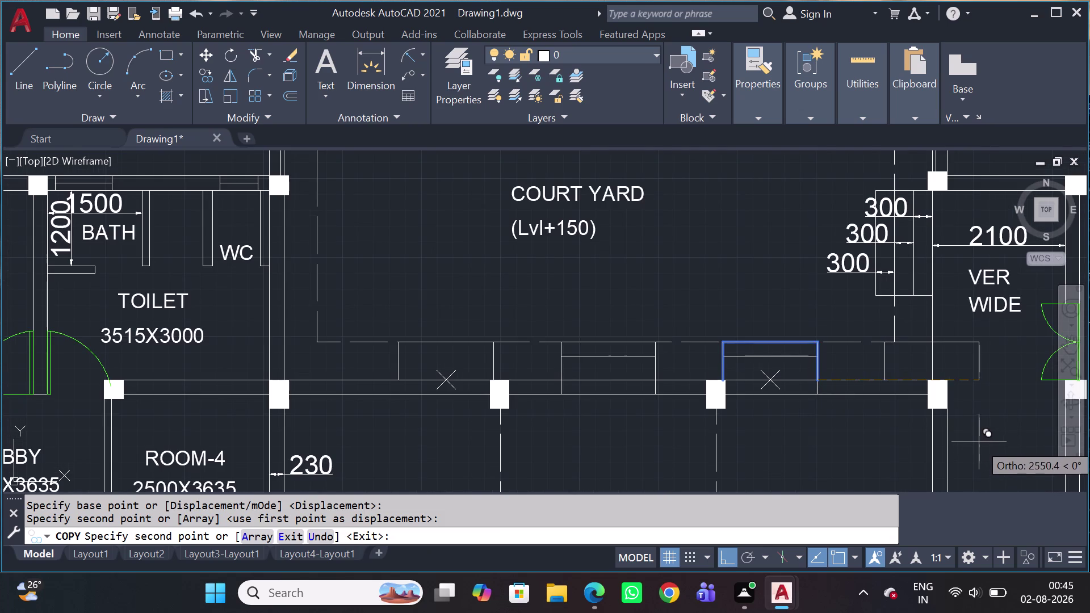
key(Escape)
click(373, 322)
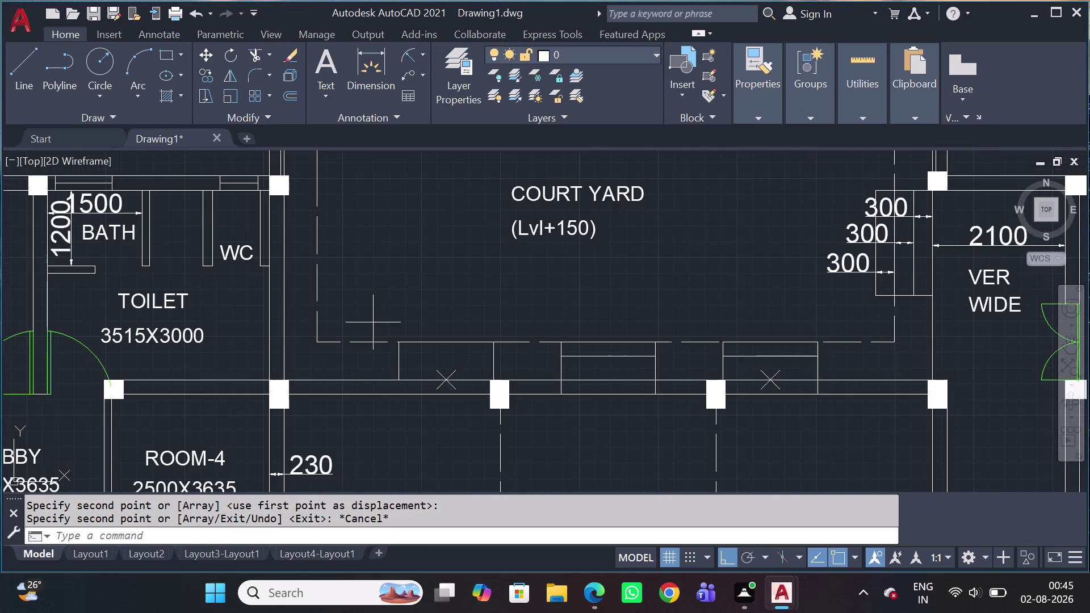
click(516, 386)
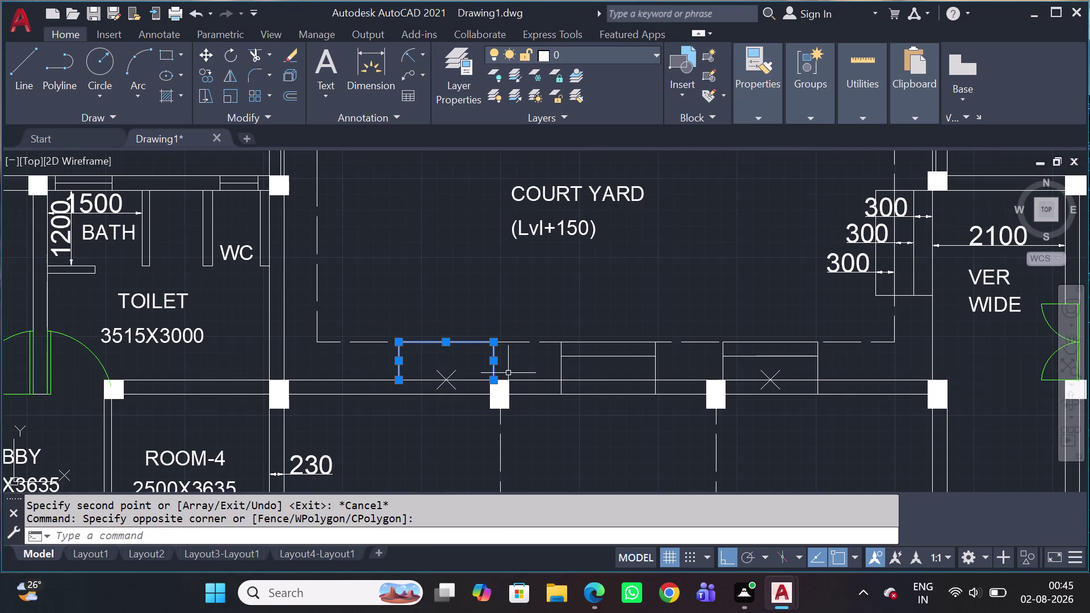
Cancel the accidental circle and erase the cross mark from the copied opening.
text(co)
key(space)
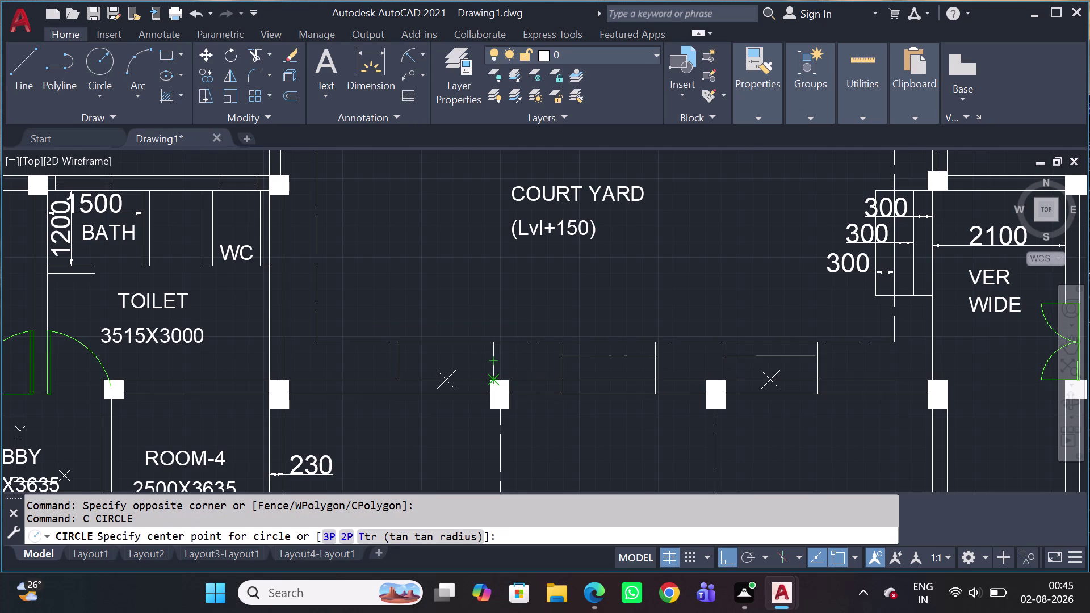
click(494, 379)
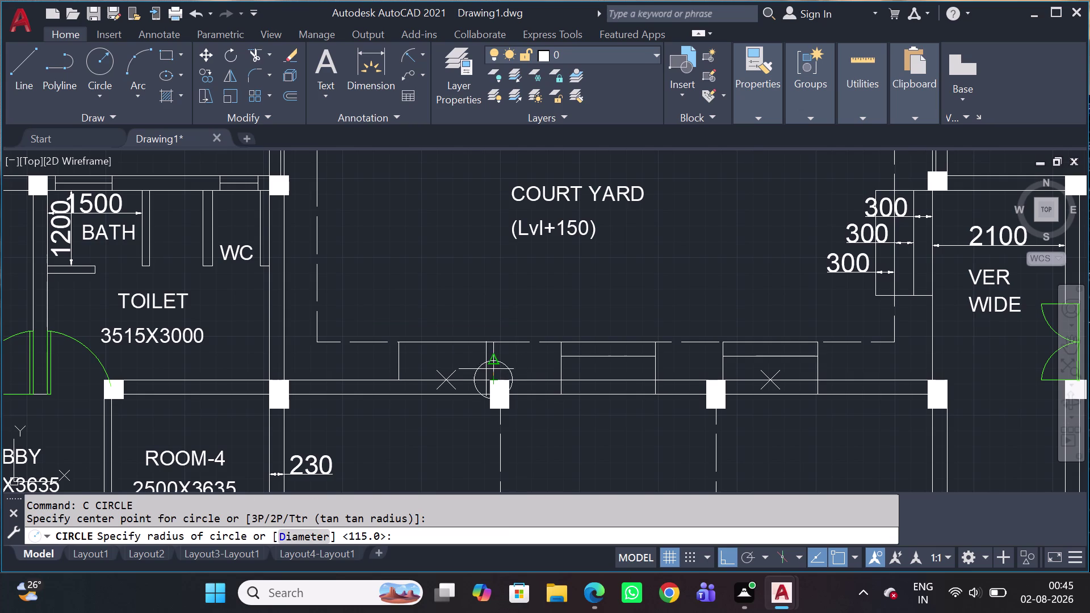
key(Escape)
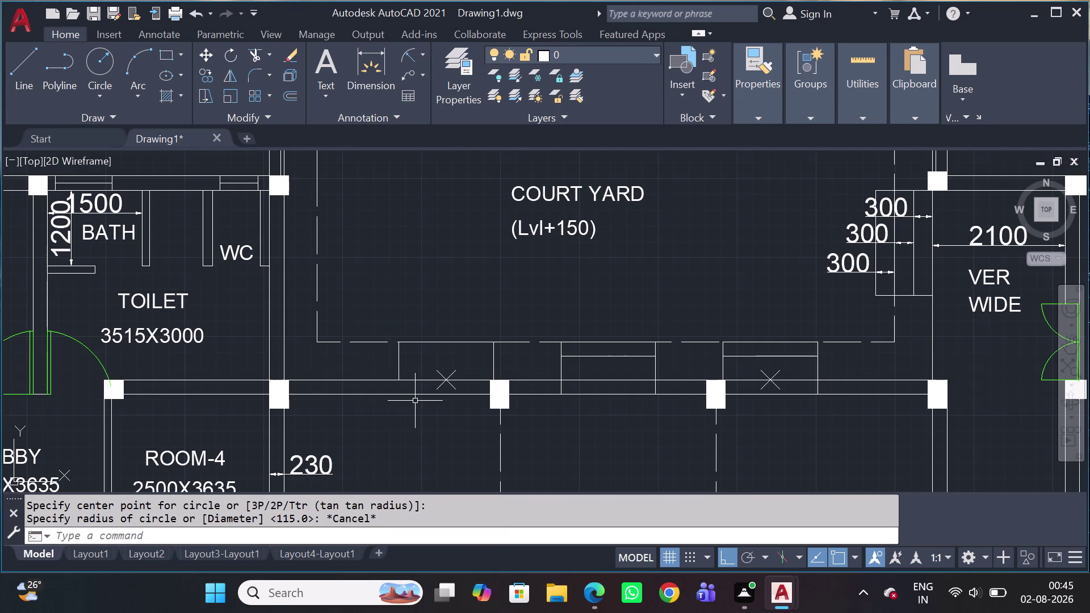
scroll(up, 3)
click(502, 368)
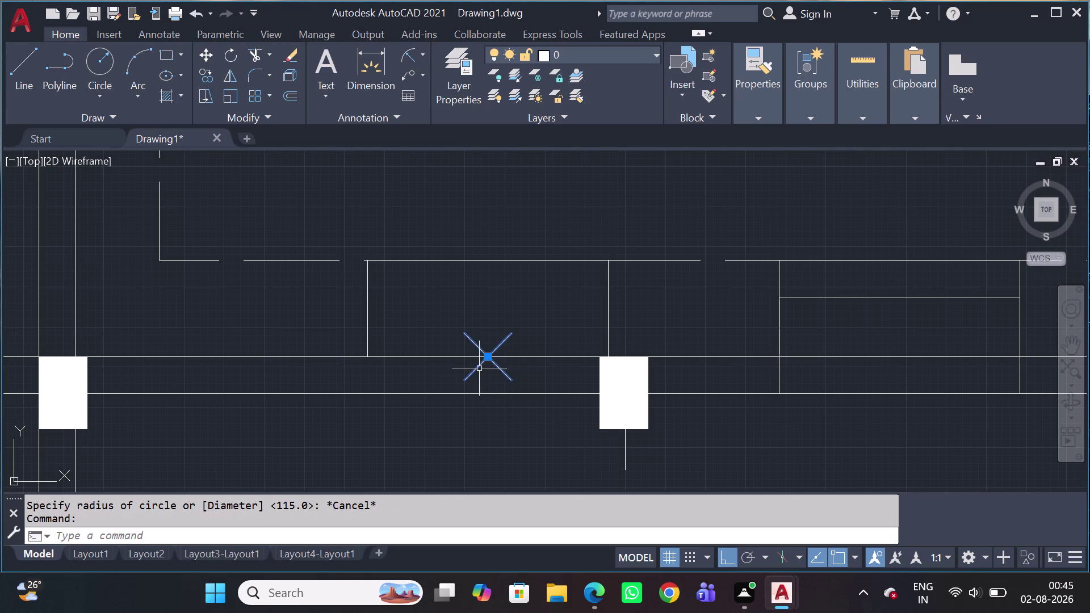
key(Delete)
scroll(down, 3)
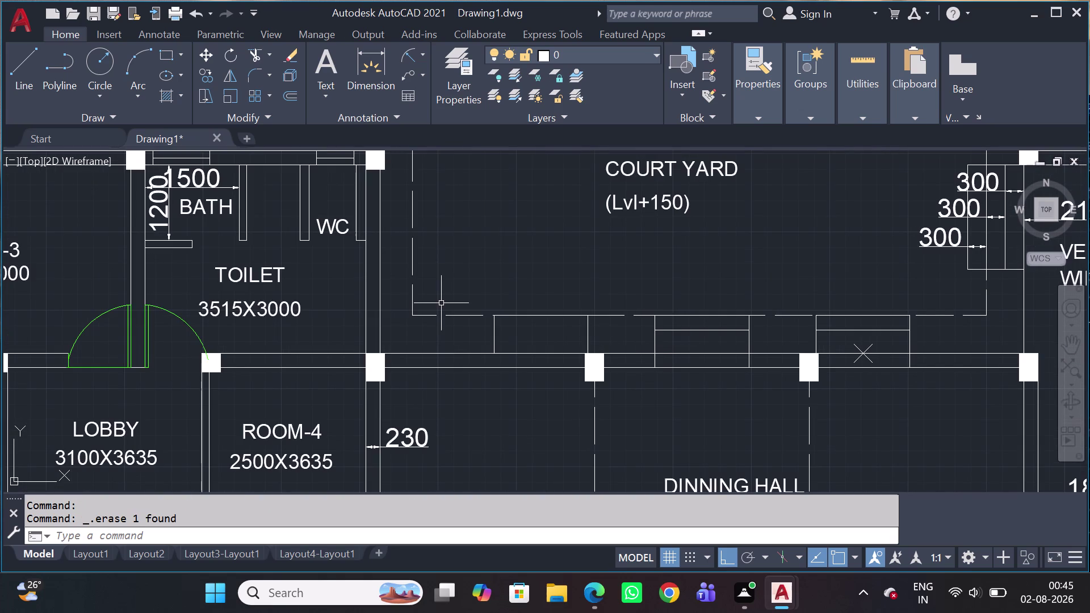
click(460, 282)
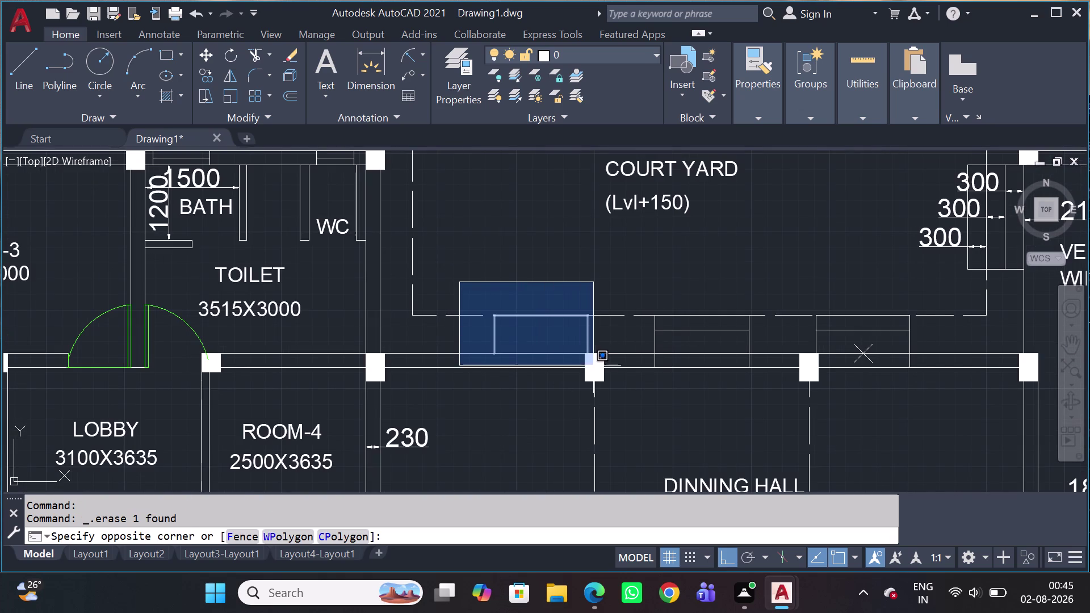
Copy the plain opening slightly upward to form a second top line.
click(598, 360)
text(c)
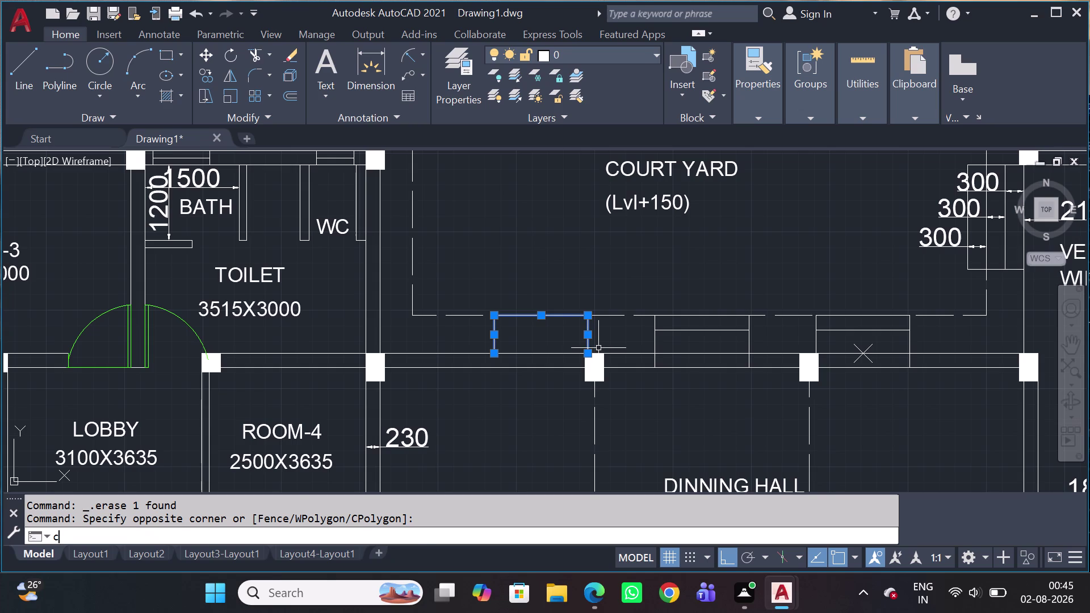
text(o)
key(space)
click(490, 349)
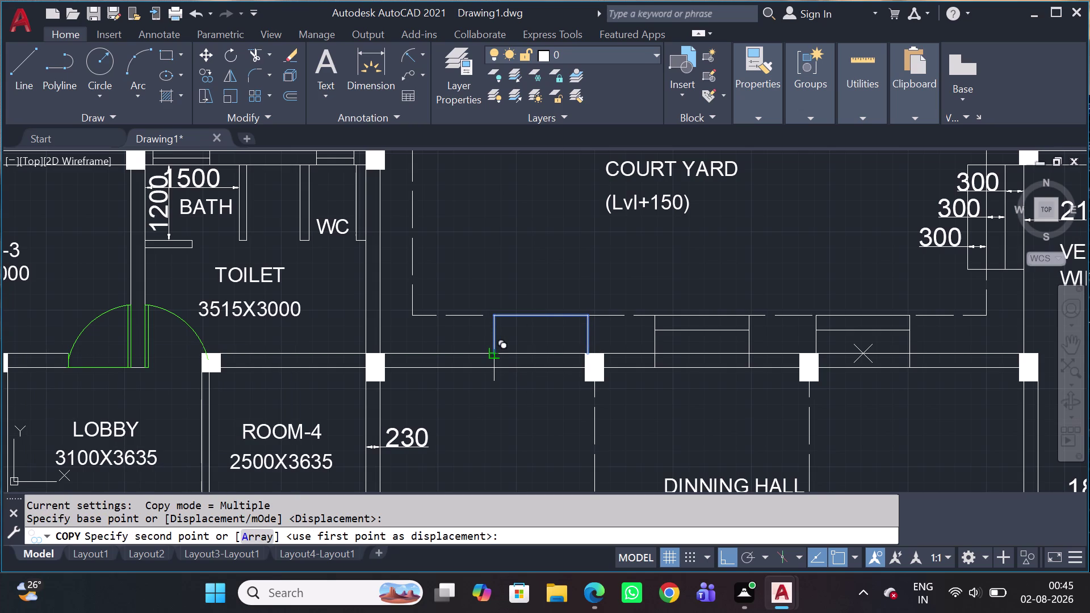
click(494, 374)
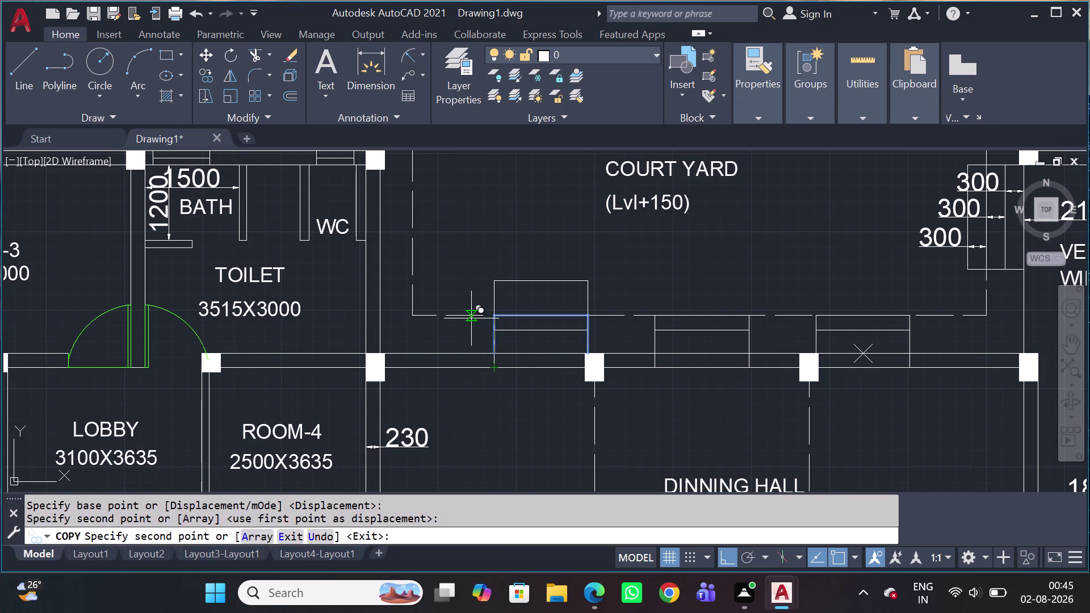
key(Escape)
Move the opening and its copy left into its courtyard wall bay.
click(475, 298)
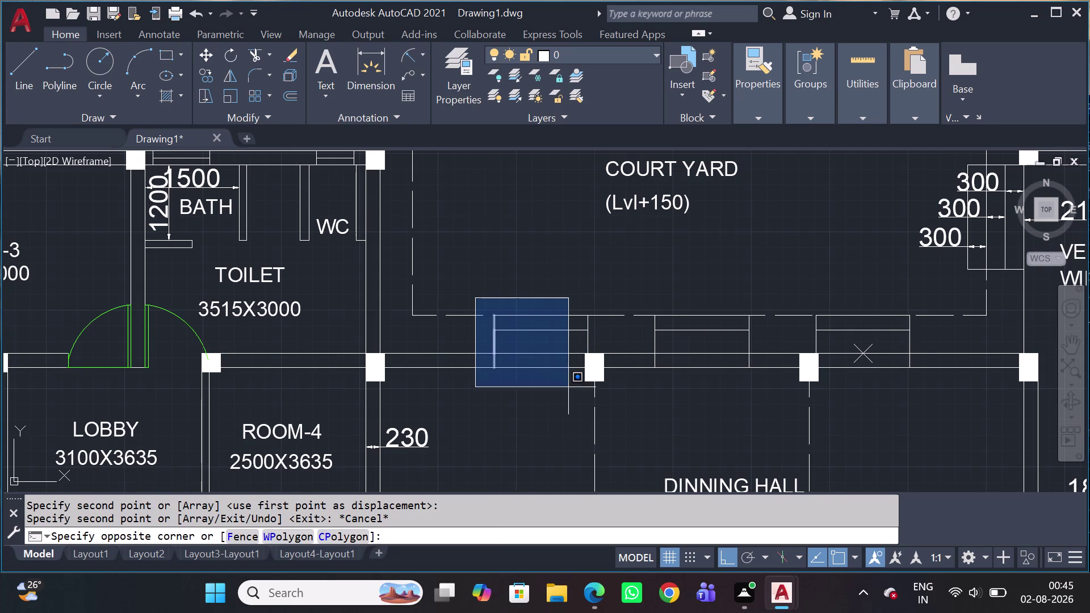
click(589, 373)
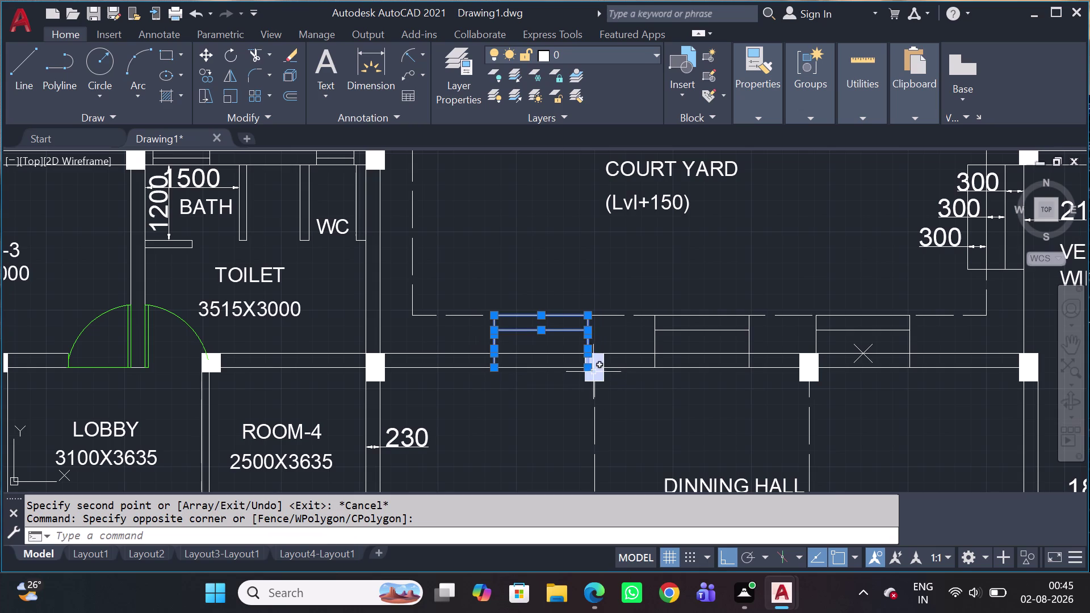
key(m)
key(space)
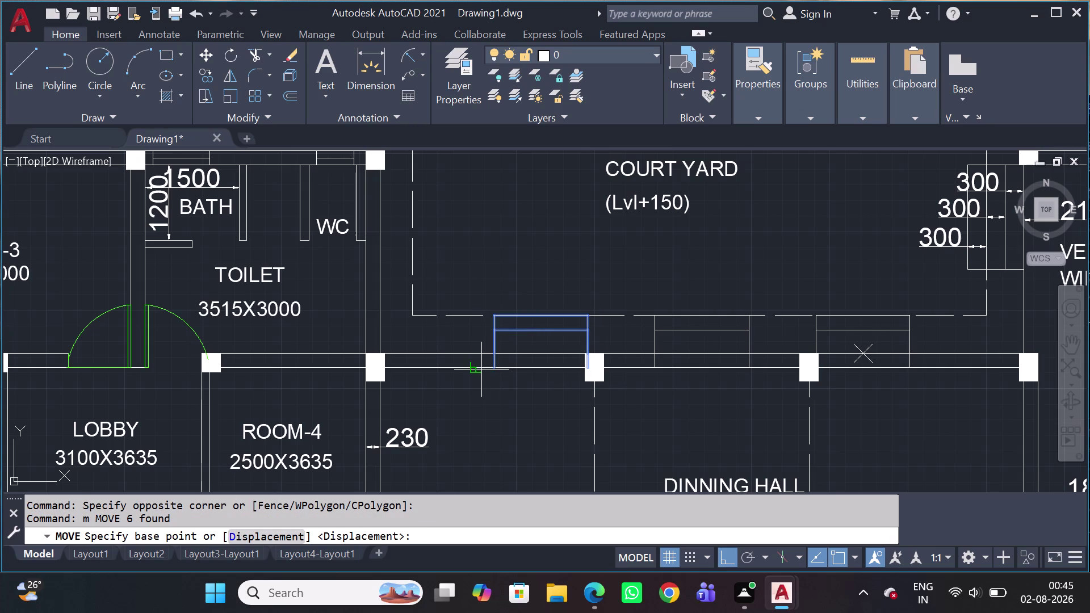
click(495, 368)
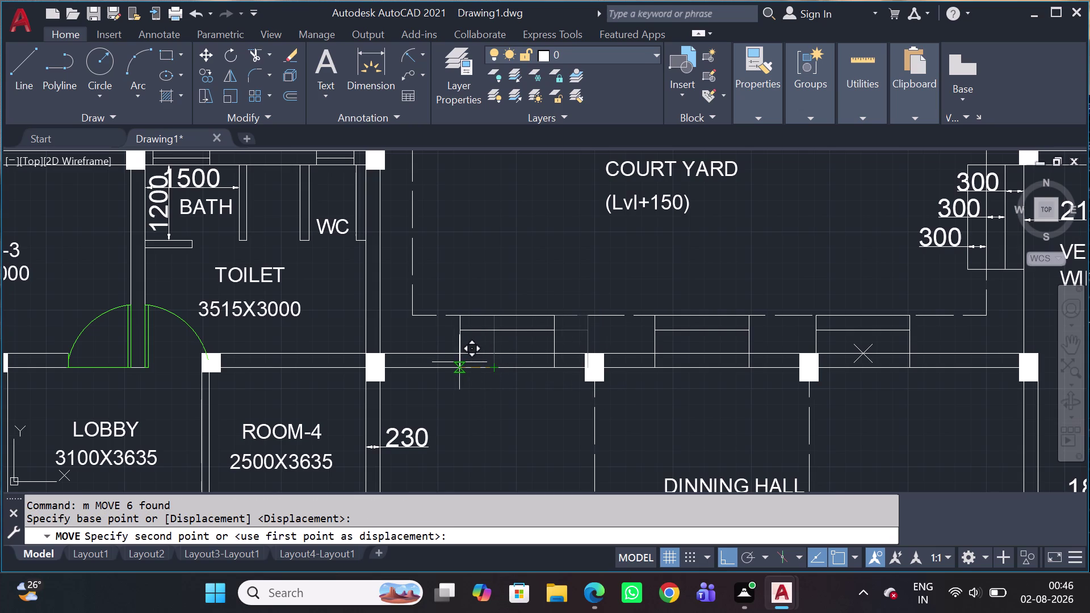
click(447, 362)
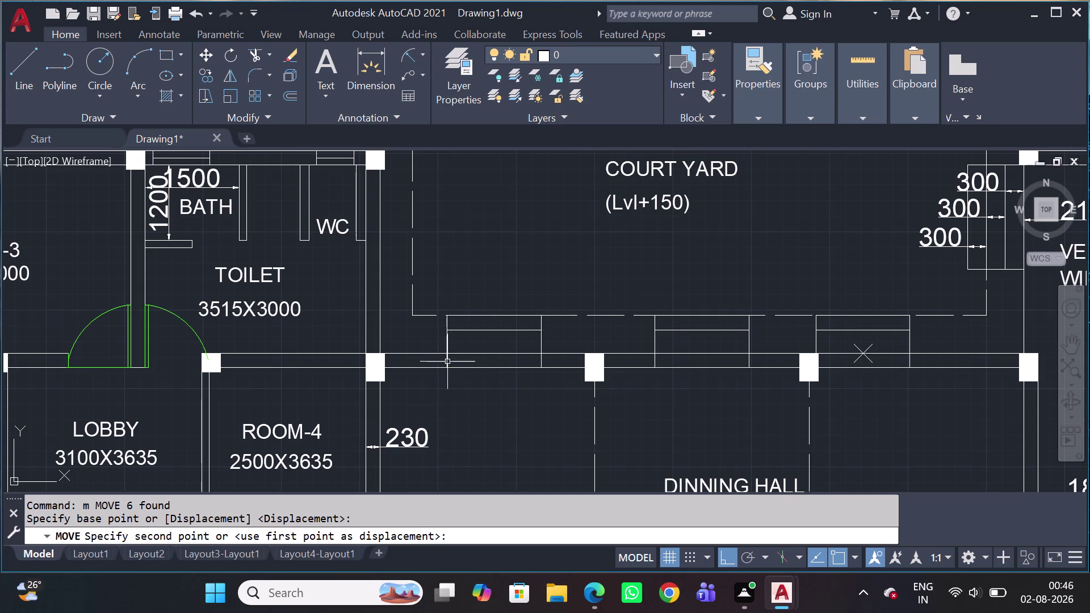
key(Escape)
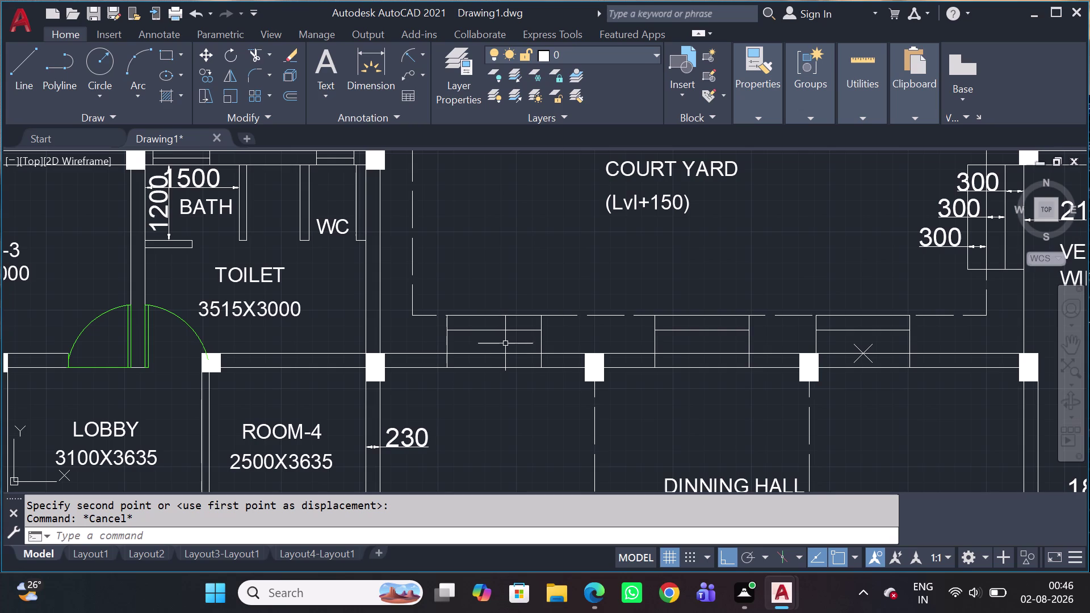
Draw a line from the pillar corner to the column edge across the first opening.
key(l)
key(space)
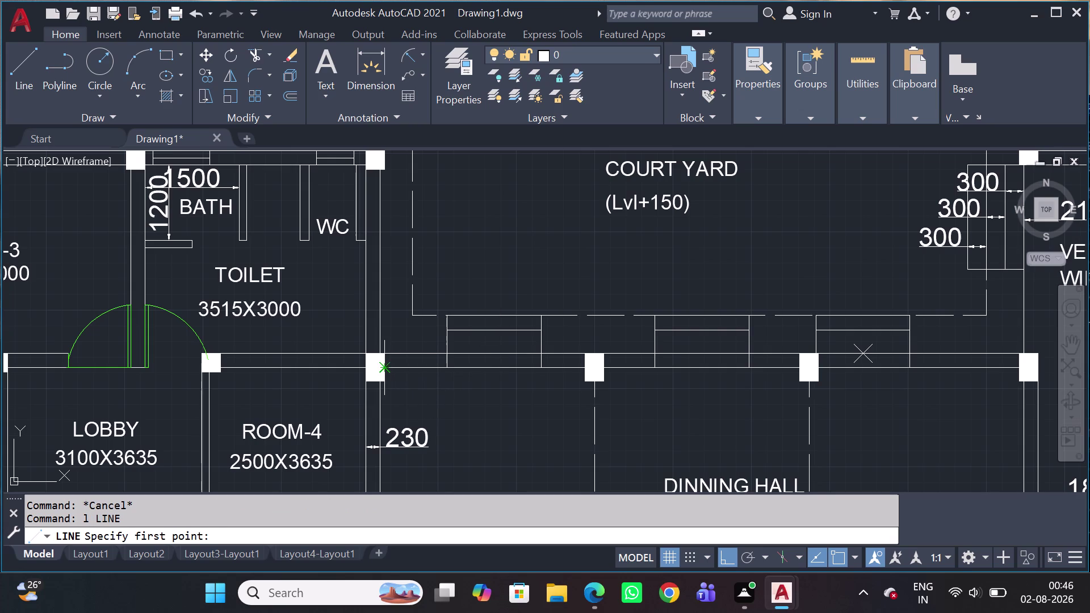
click(387, 370)
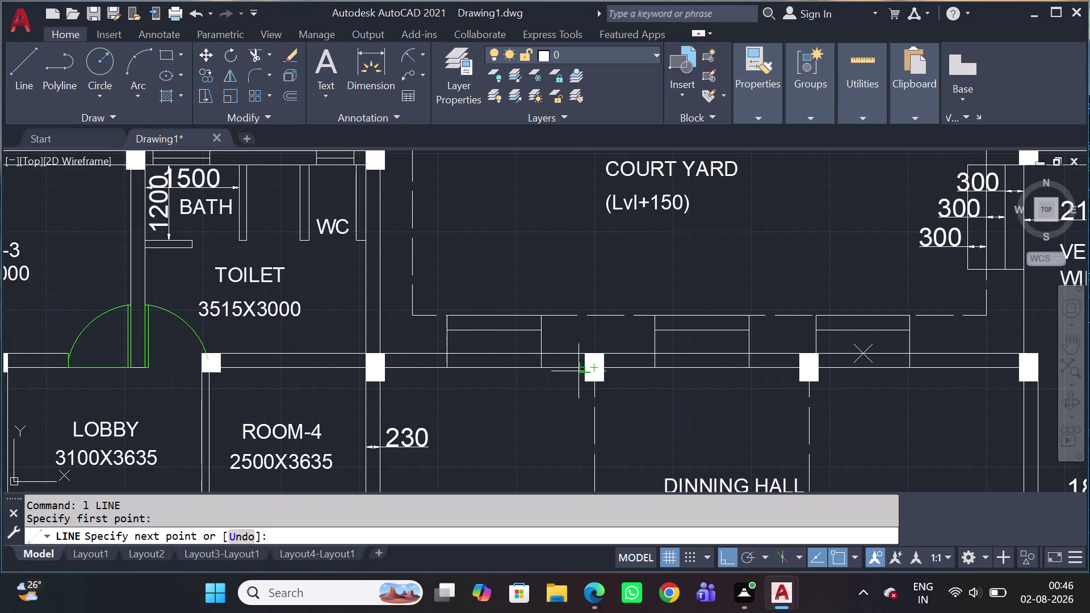
scroll(up, 3)
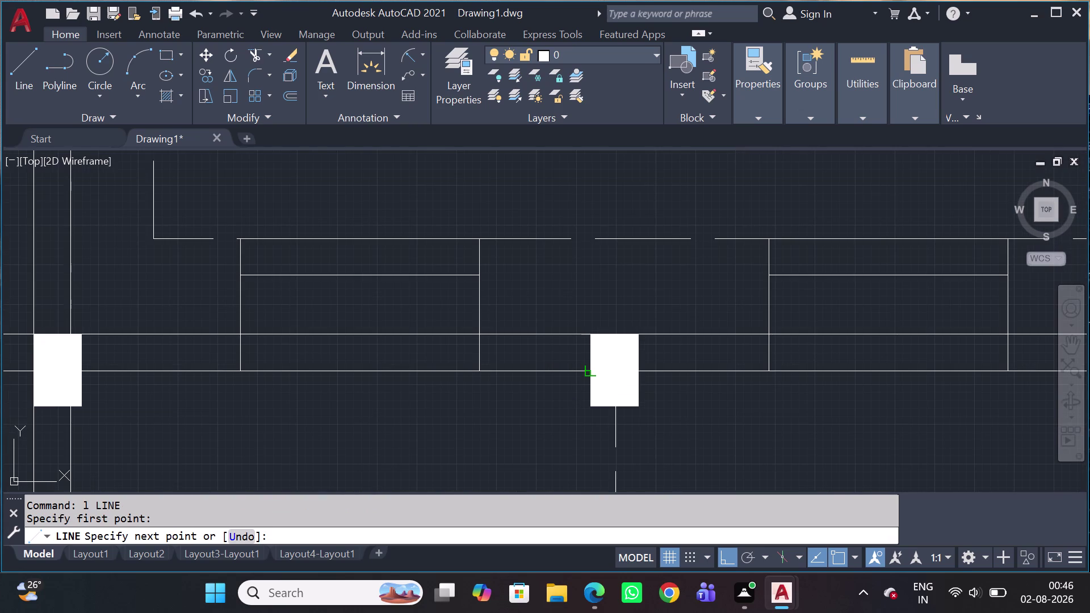
click(587, 375)
key(space)
scroll(down, 3)
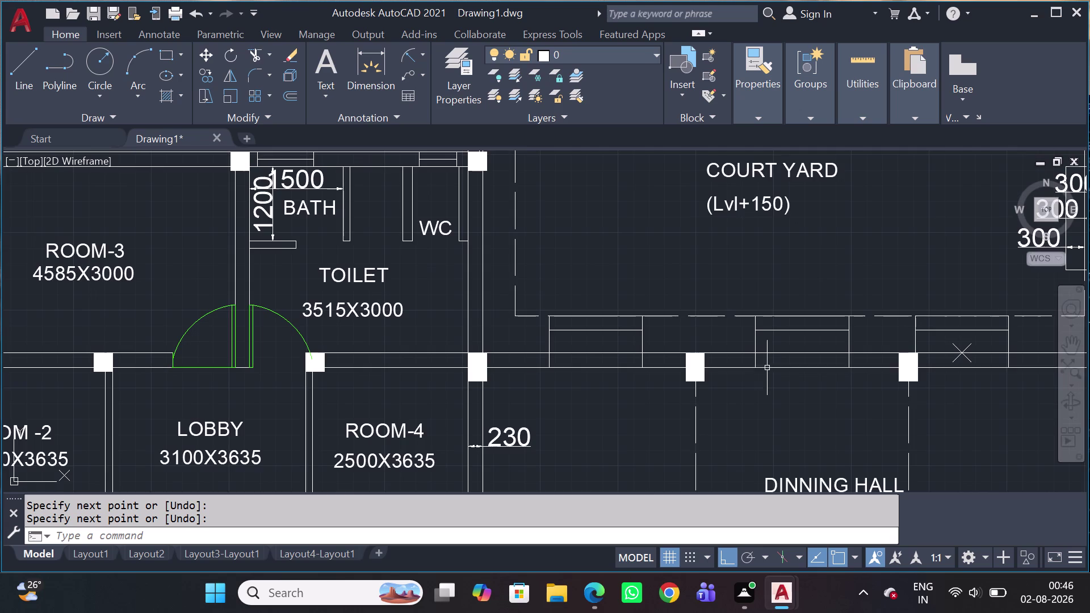
scroll(up, 3)
Draw a second line spanning the opening to the next column along the wall.
key(space)
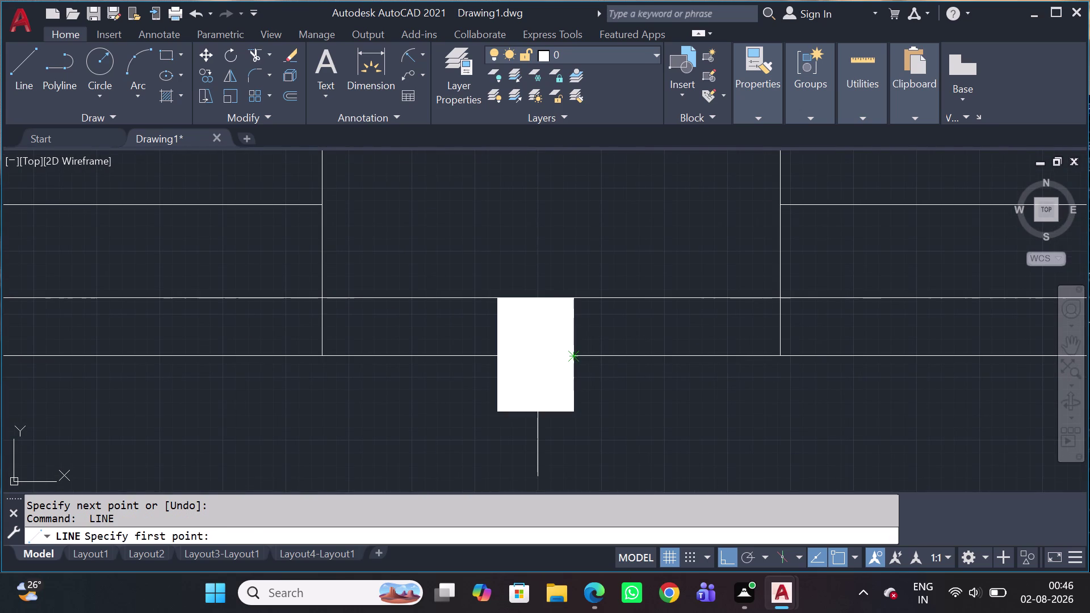
click(576, 357)
middle_drag(833, 351, 368, 510)
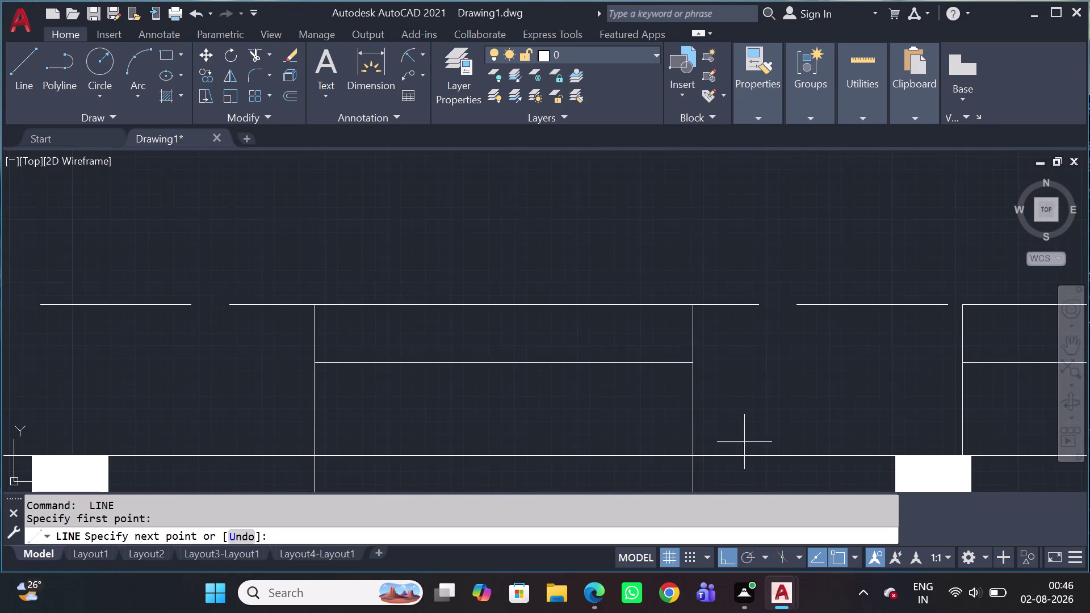
middle_drag(764, 419, 750, 280)
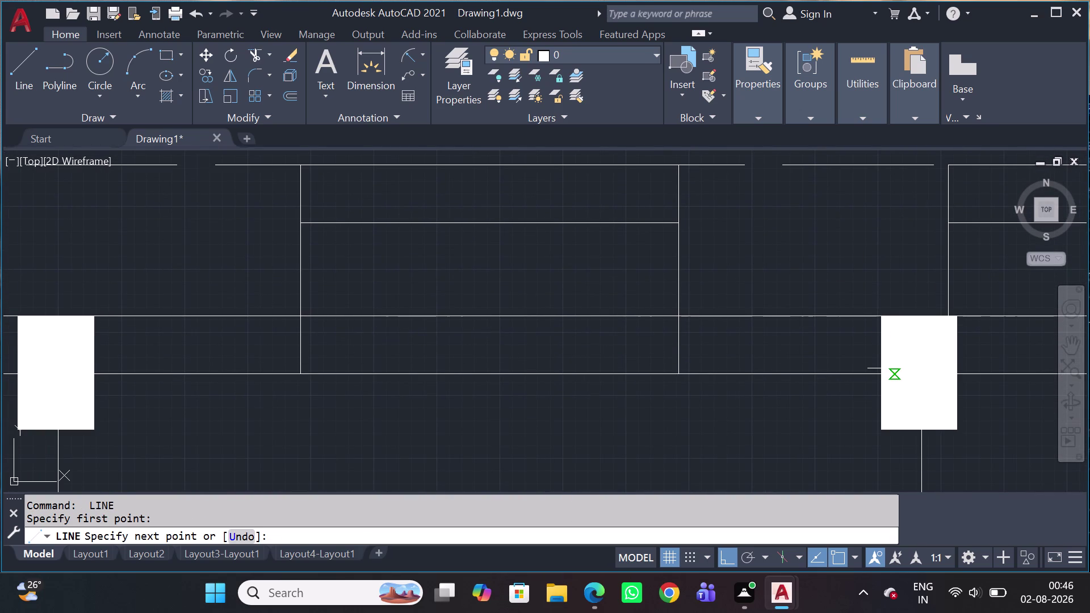
click(878, 375)
scroll(down, 3)
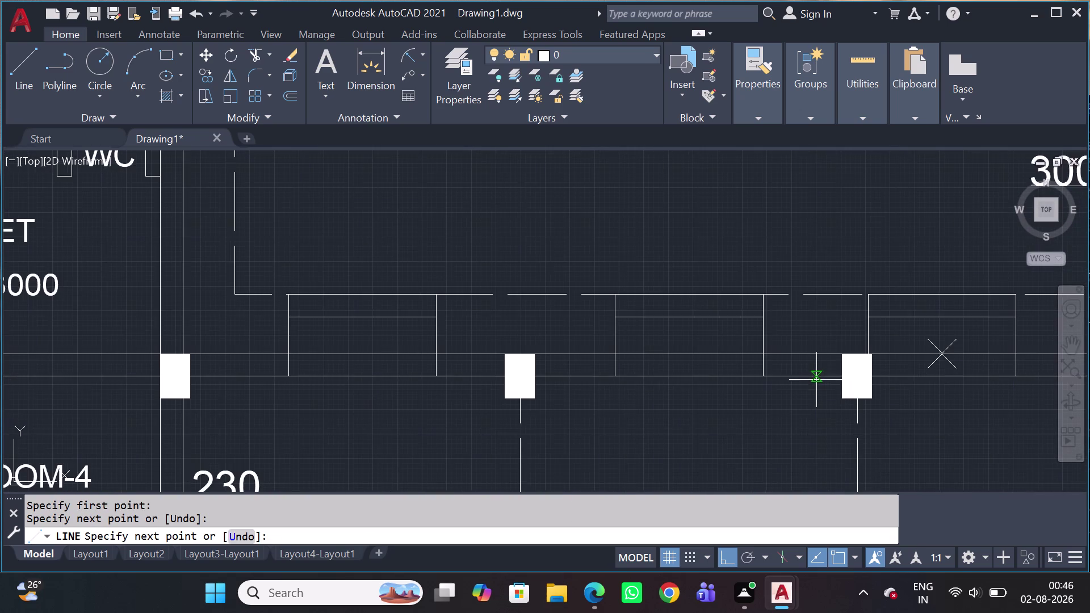
key(space)
scroll(up, 3)
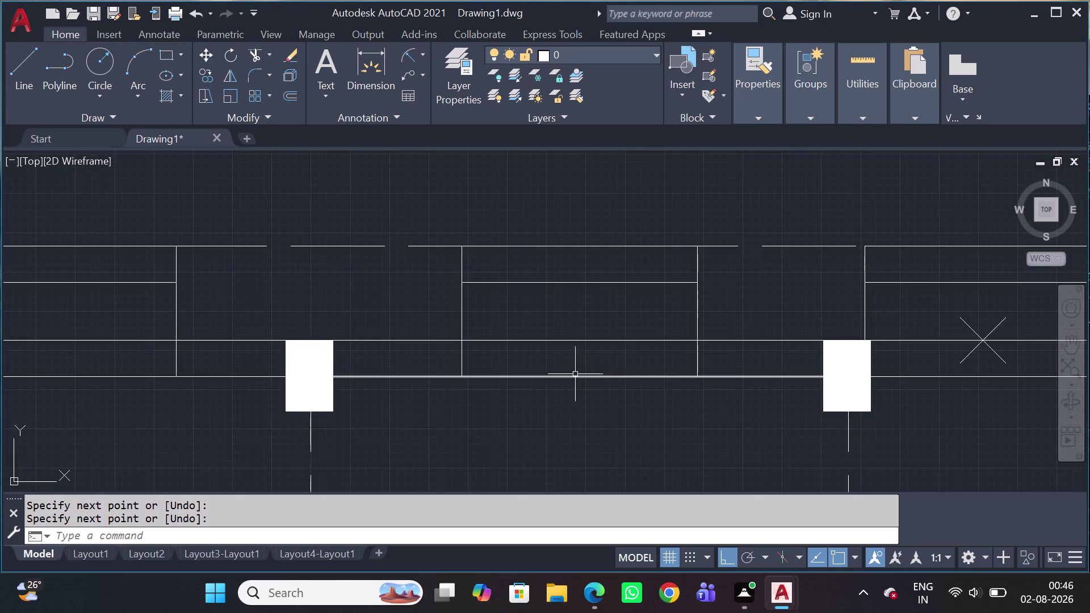
scroll(down, 3)
Draw a third line across the following opening to the next column.
key(space)
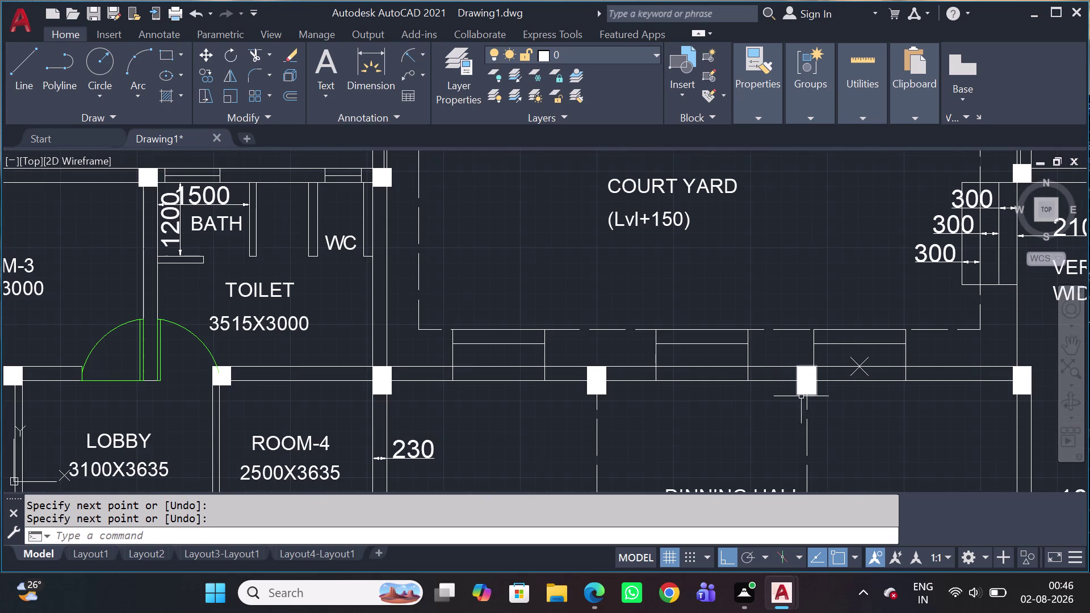
scroll(up, 3)
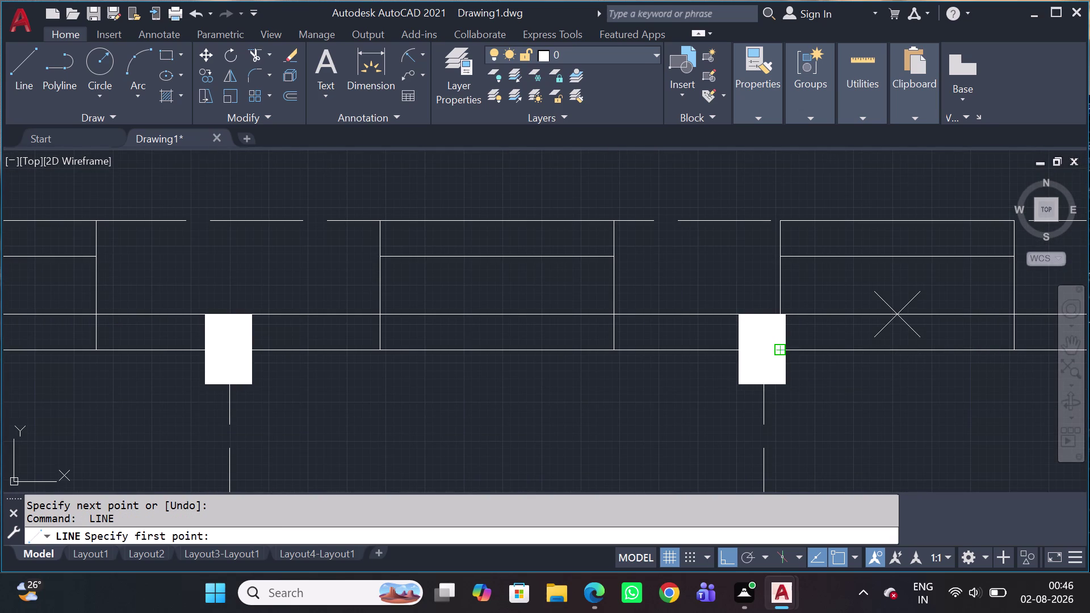
scroll(up, 3)
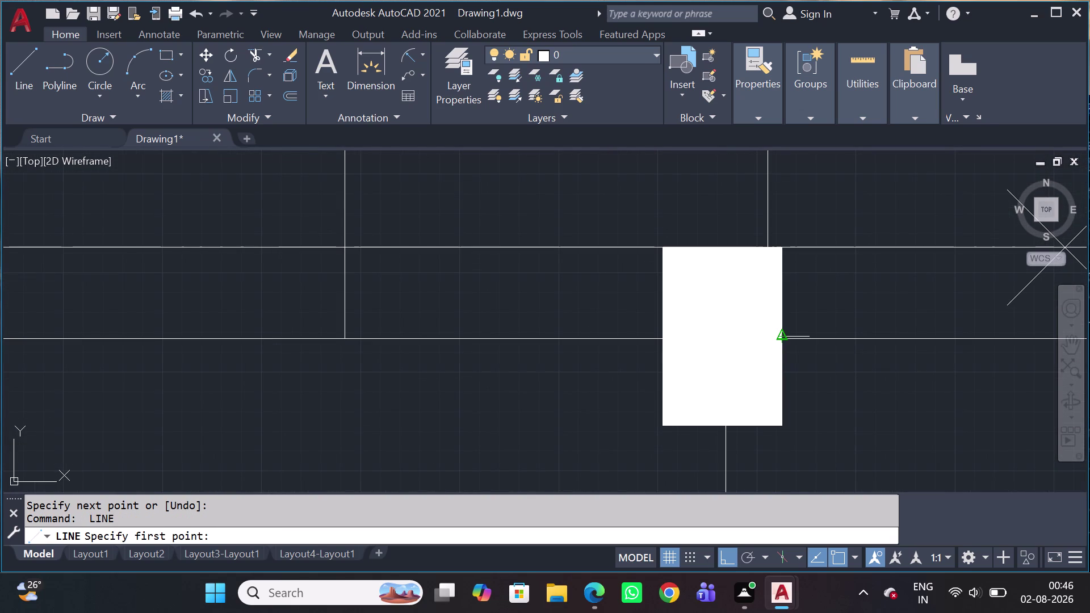
click(777, 338)
scroll(up, 3)
scroll(down, 3)
scroll(down, 3)
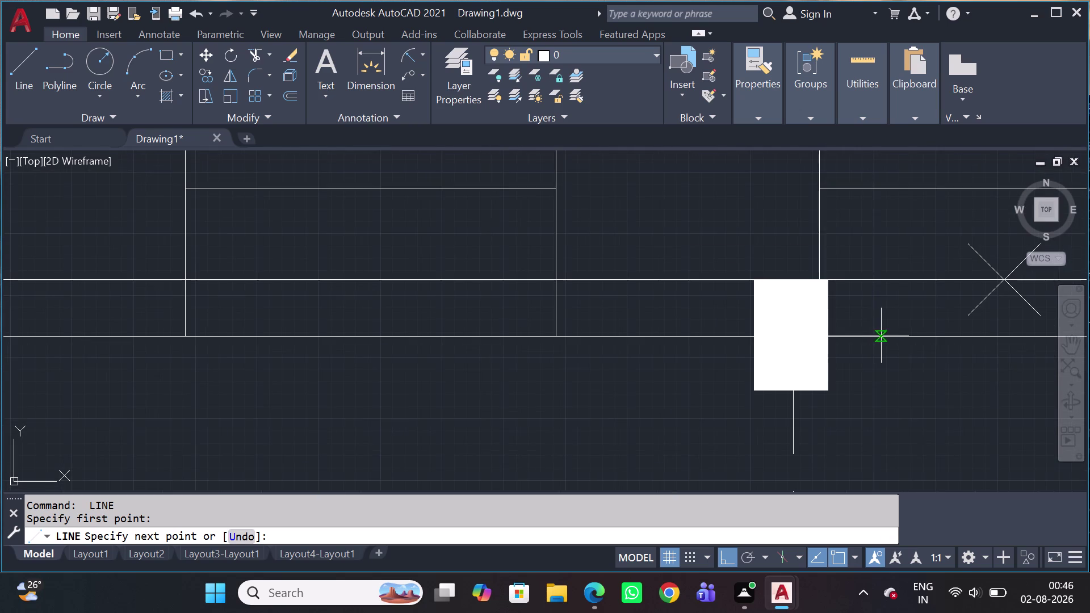
middle_drag(936, 371, 690, 392)
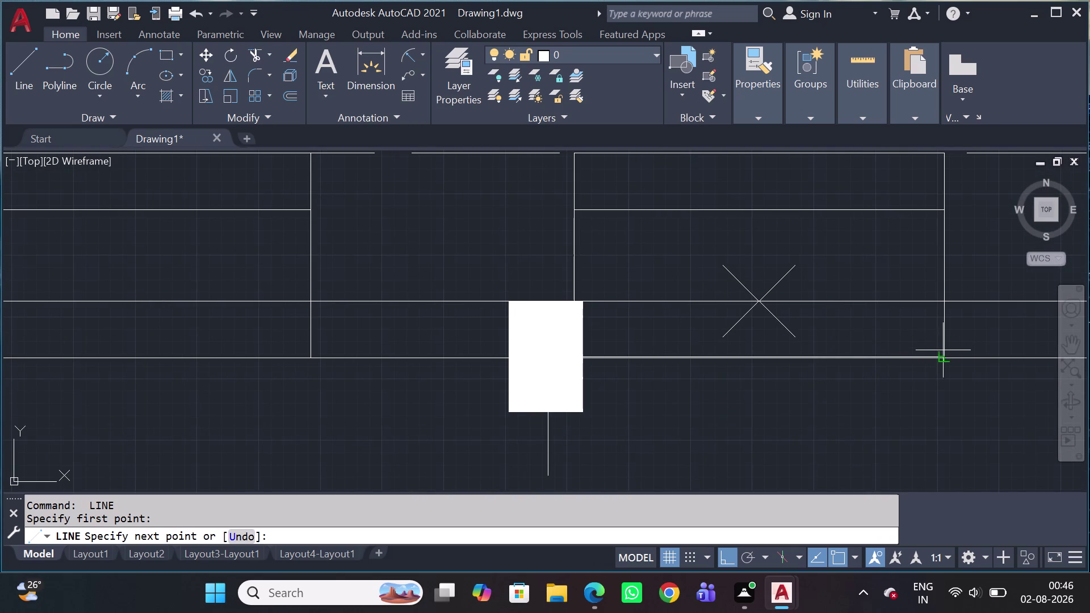
middle_drag(948, 373, 518, 411)
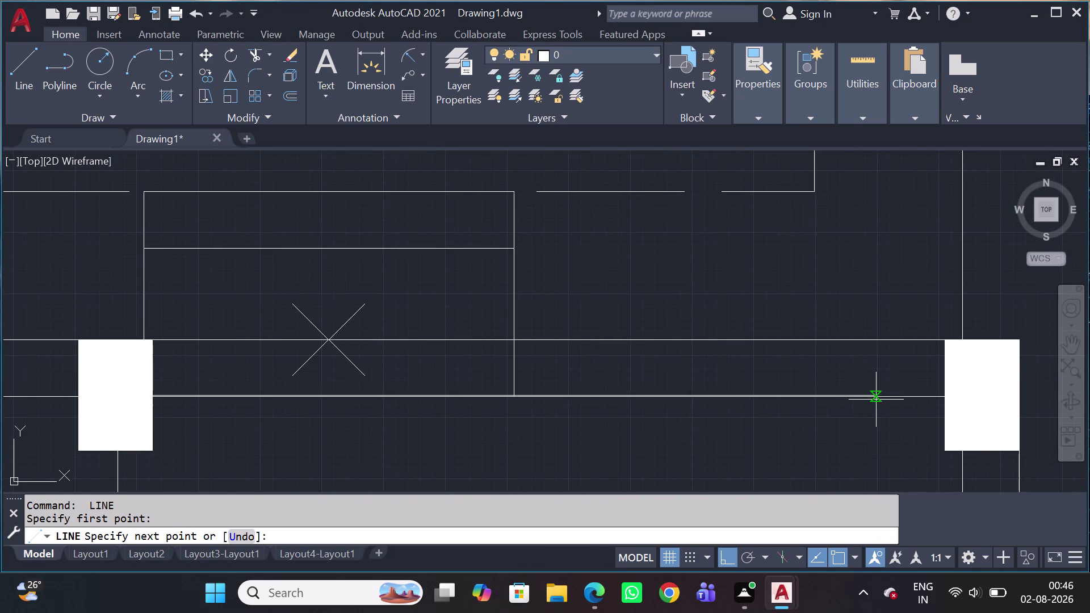
click(940, 402)
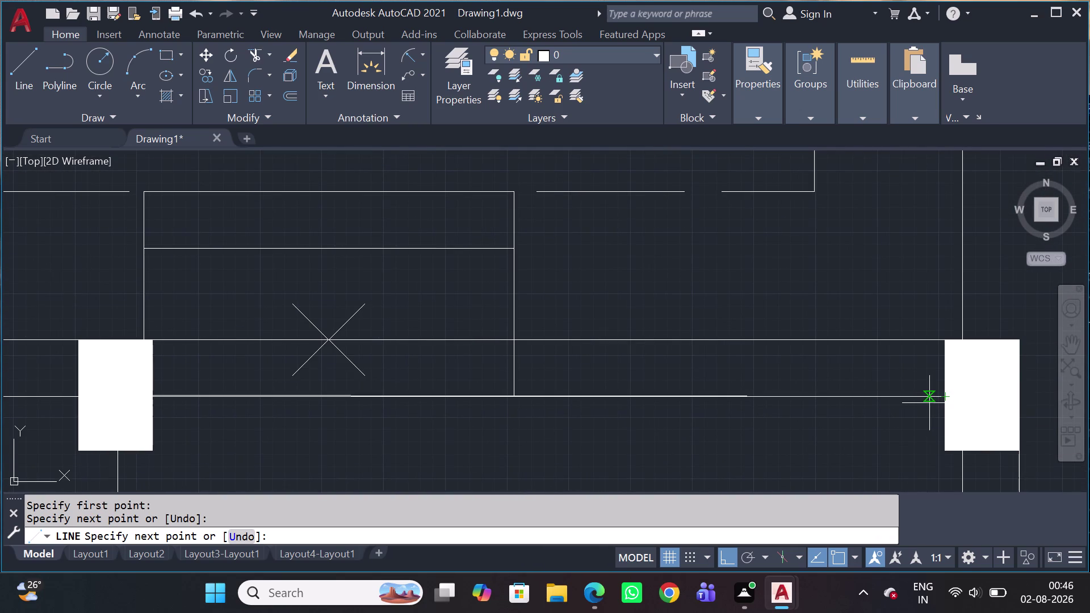
key(Escape)
scroll(down, 3)
middle_drag(604, 435, 685, 390)
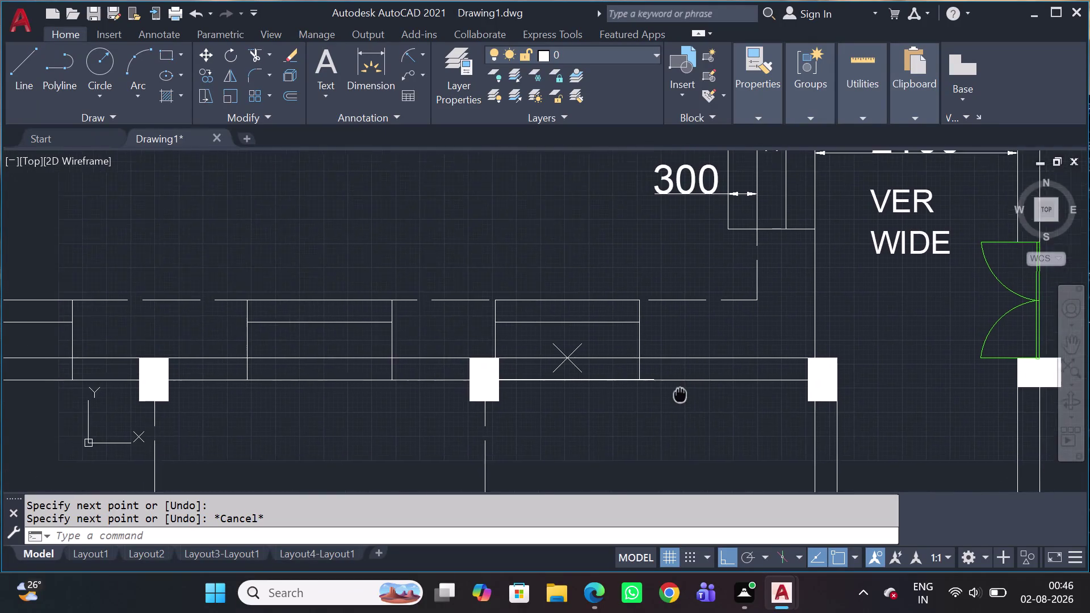
middle_drag(684, 390, 707, 380)
middle_drag(641, 402, 810, 384)
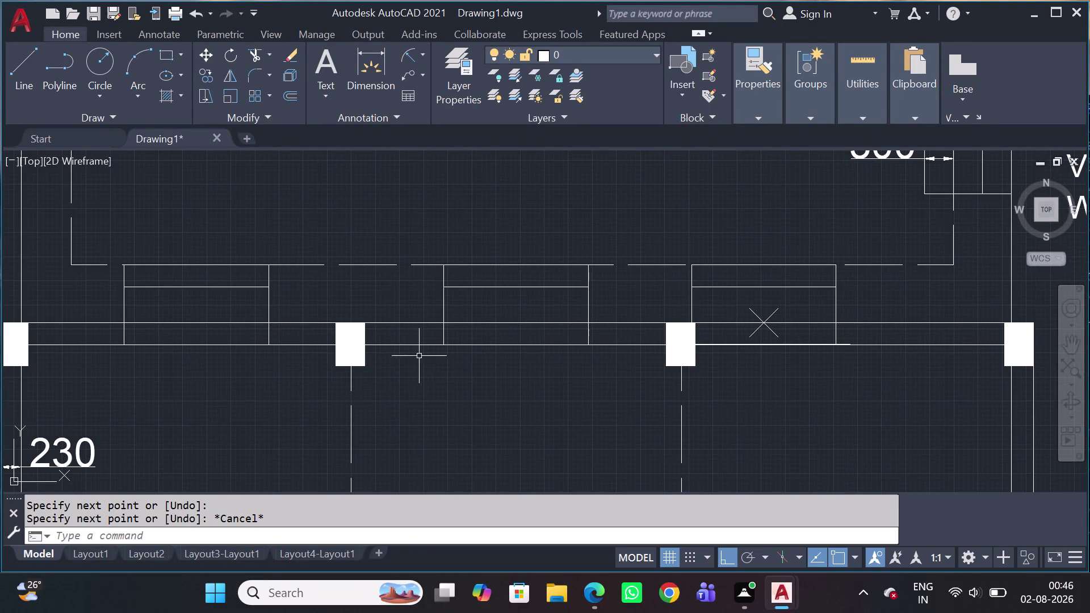
Place three vertical construction lines (XL) through the courtyard wall and dining hall.
key(x)
key(l)
key(space)
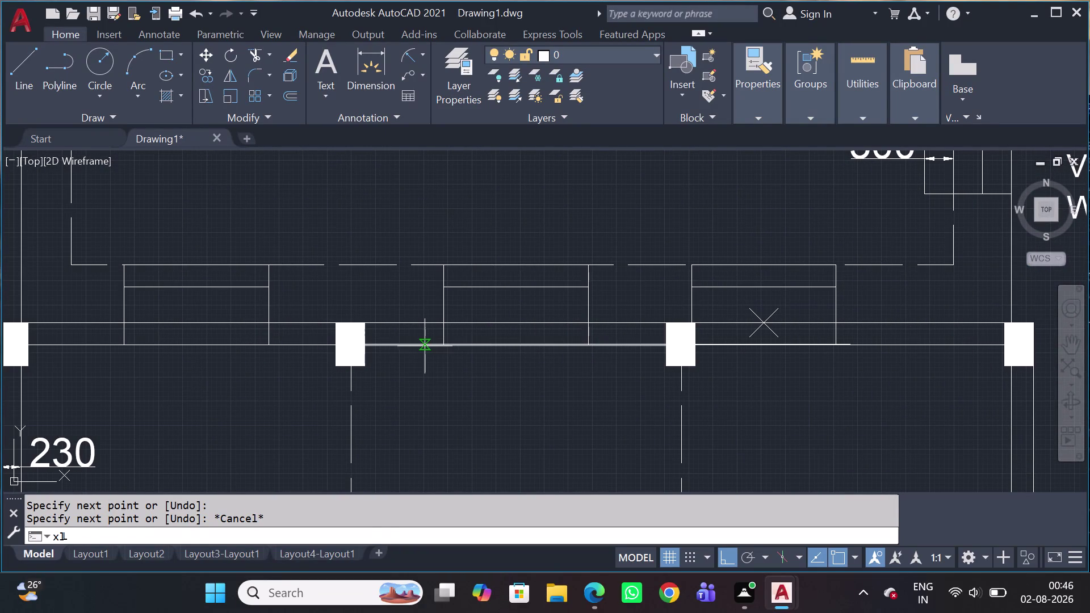
text(v)
key(space)
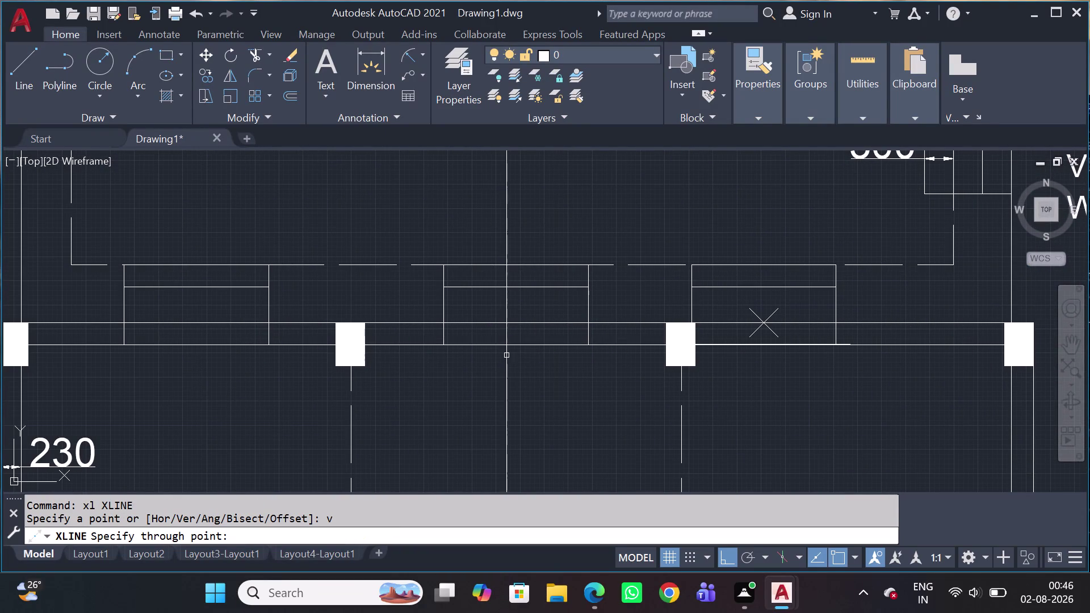
click(525, 346)
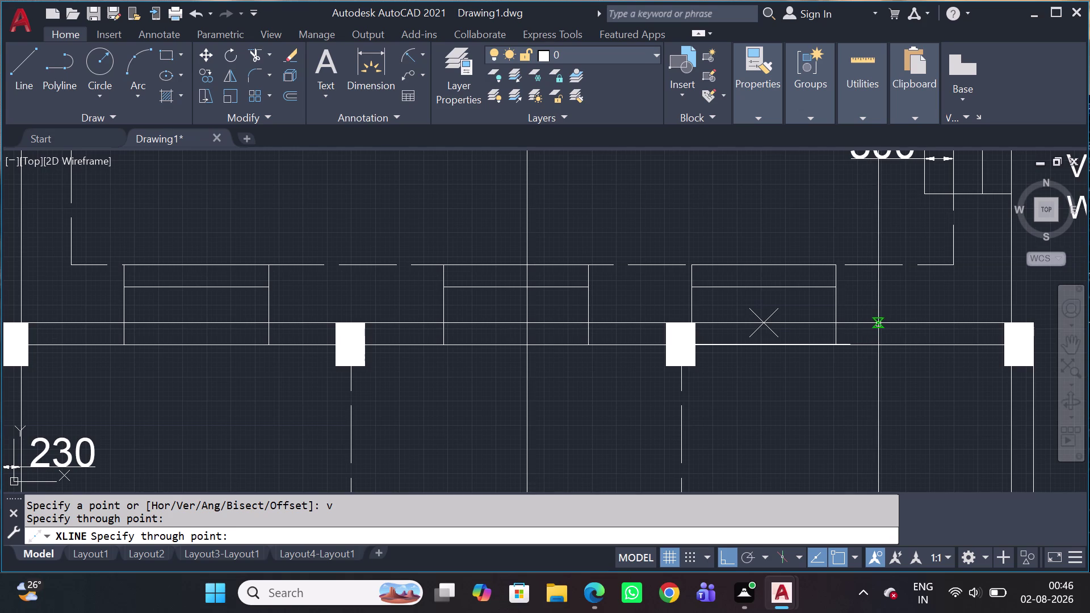
click(854, 346)
scroll(down, 3)
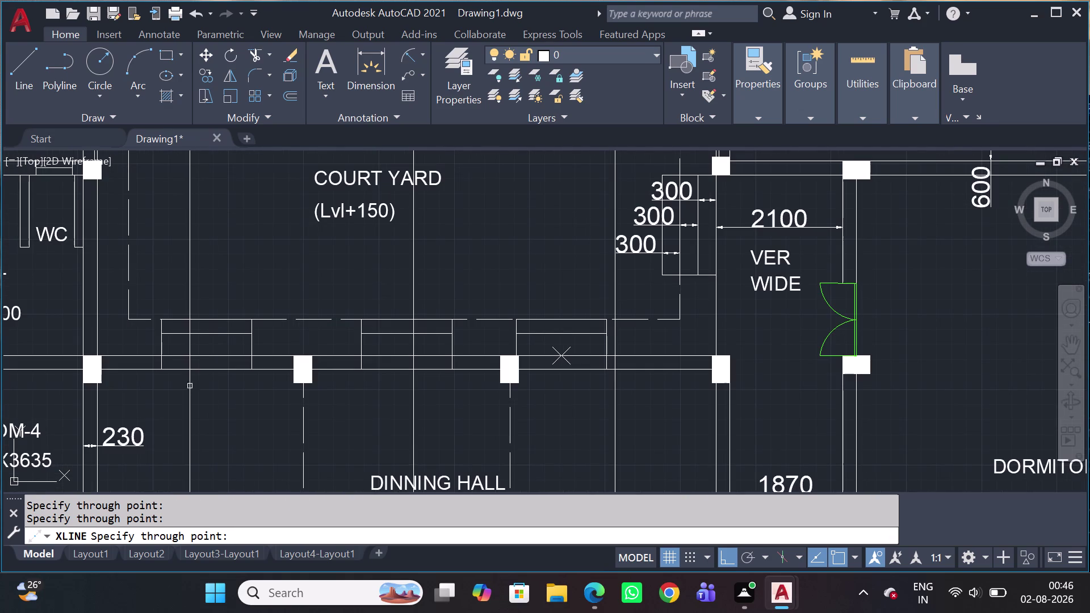
click(196, 374)
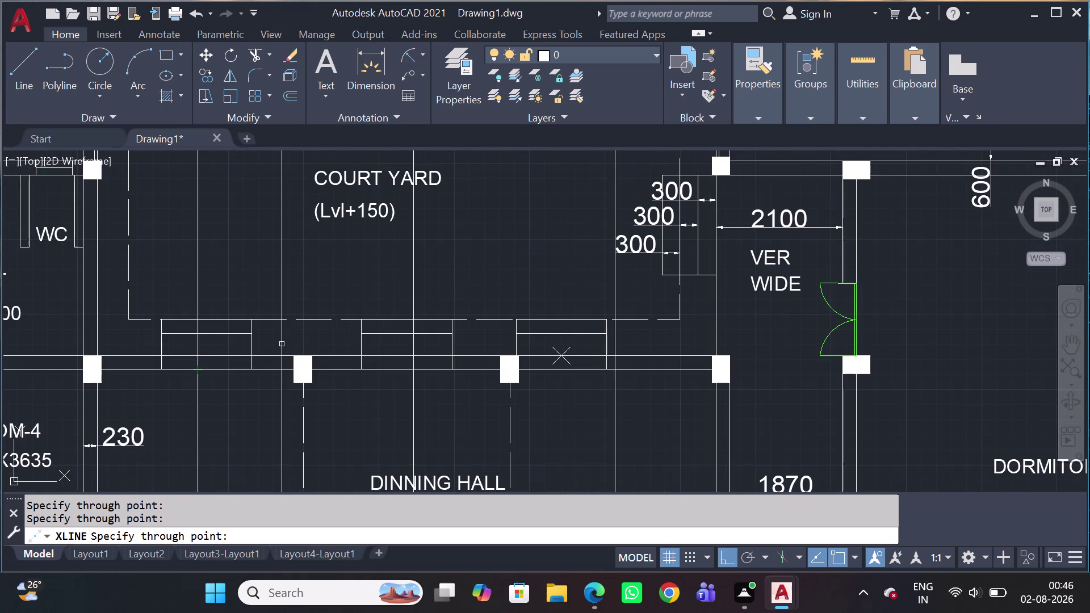
key(Escape)
click(140, 312)
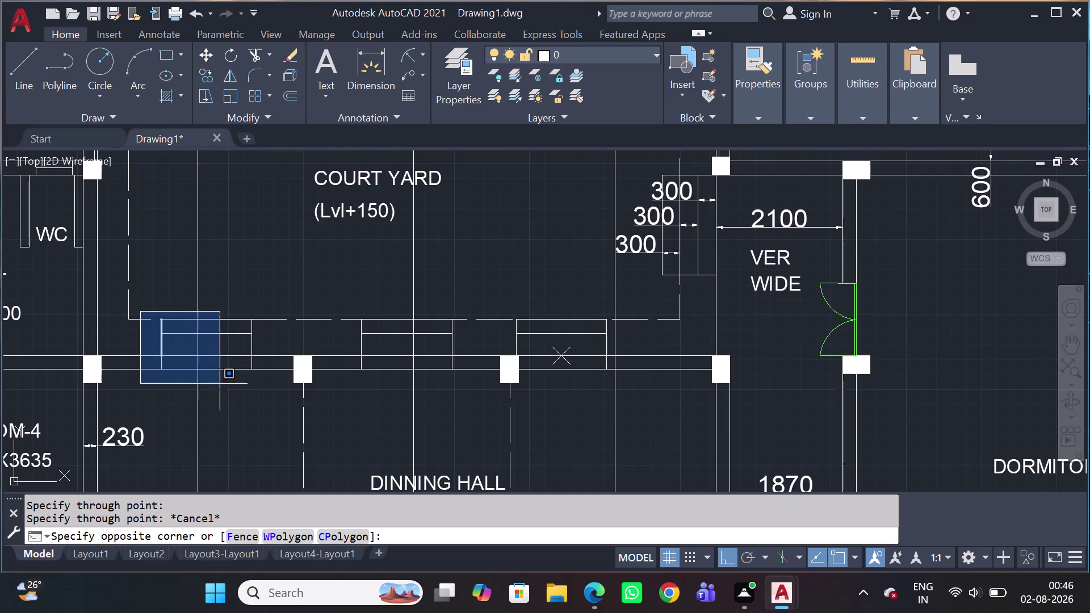
Move the left window frame a short distance along the courtyard wall.
click(267, 402)
key(m)
key(space)
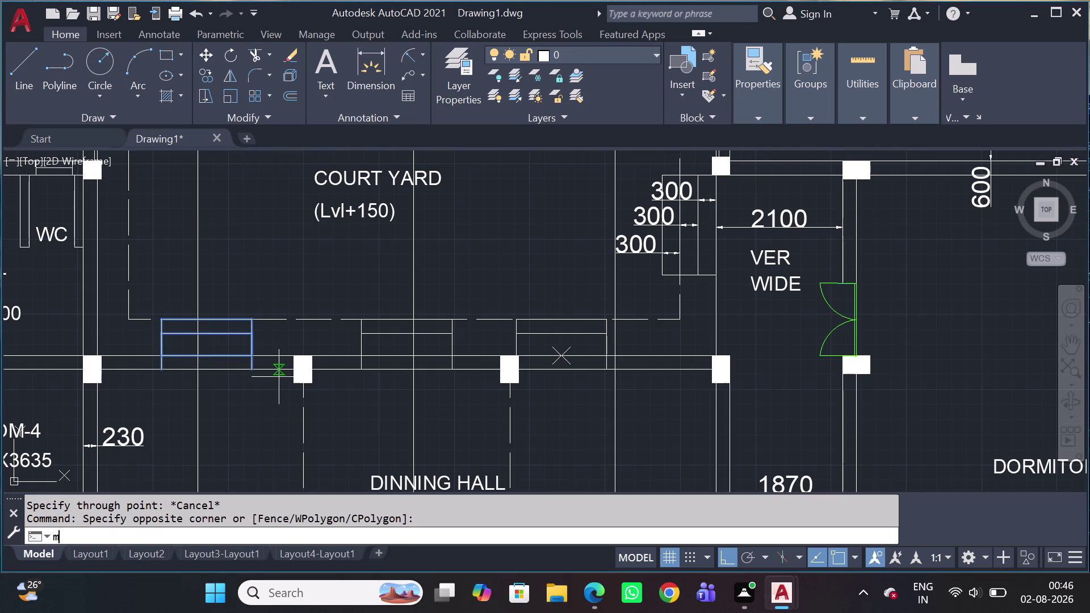
click(204, 353)
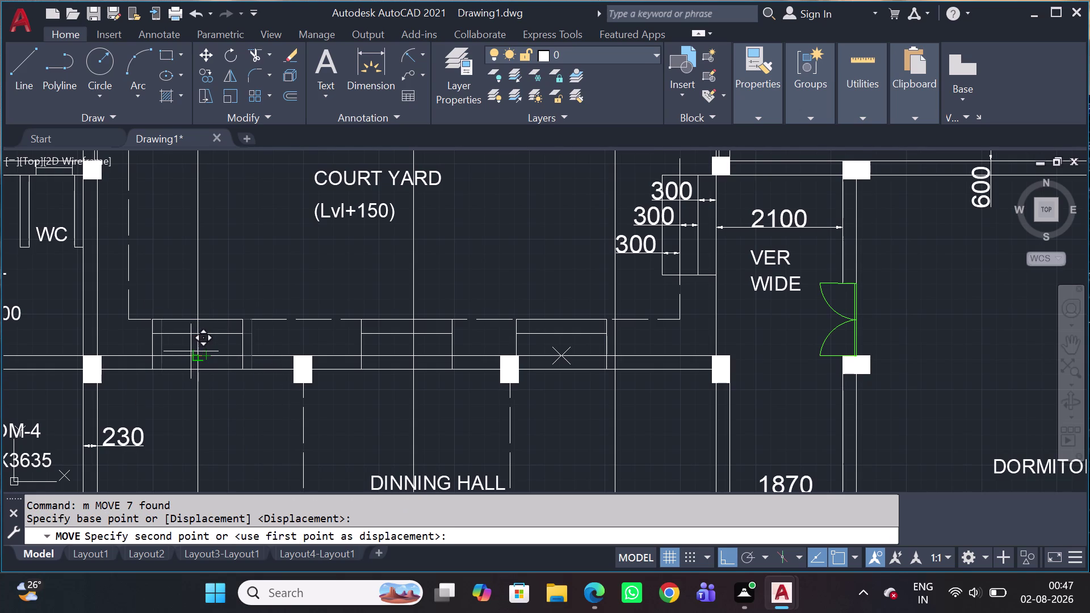
click(198, 358)
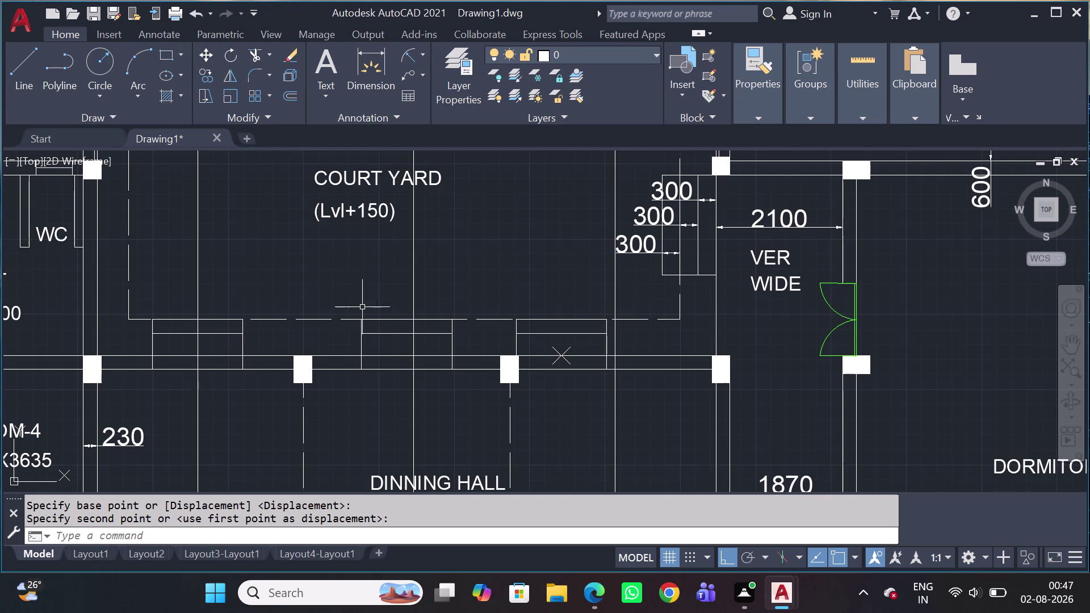
Delete a stray line beside the middle window frame.
drag(342, 301, 355, 313)
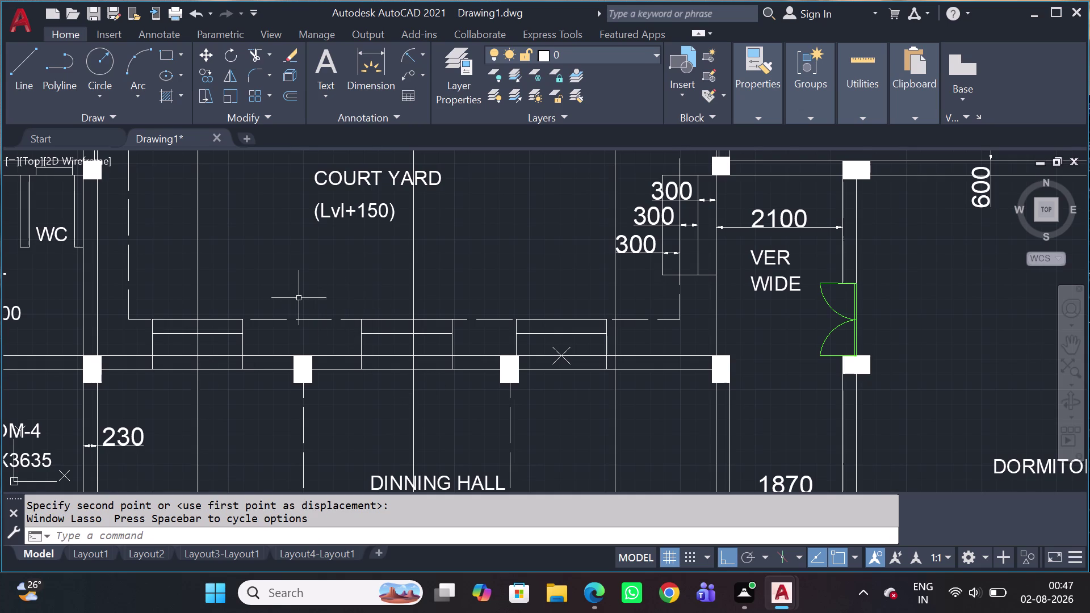
click(320, 285)
click(484, 406)
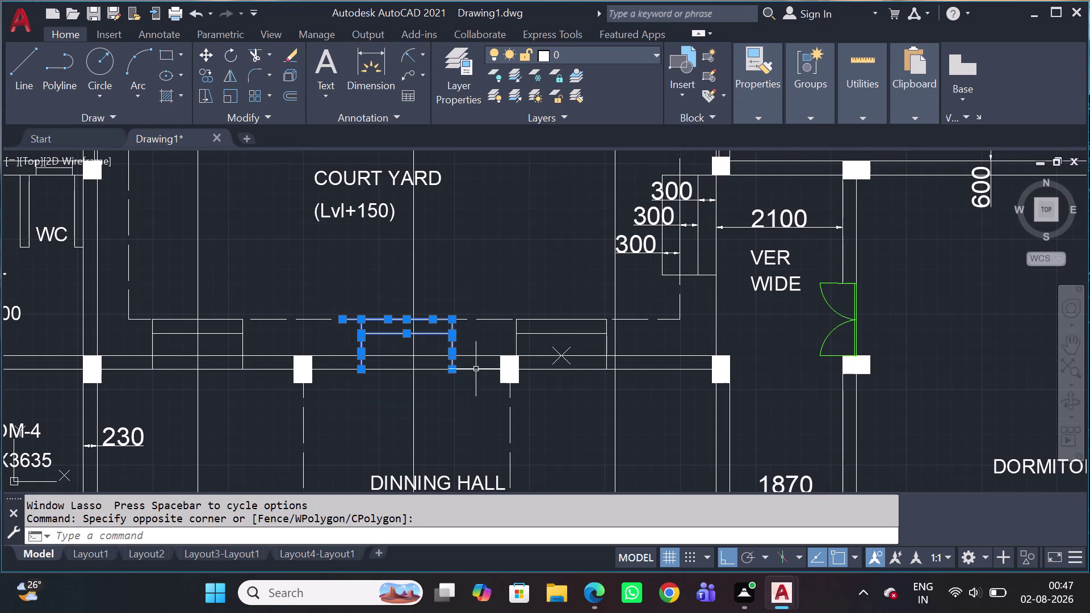
key(n)
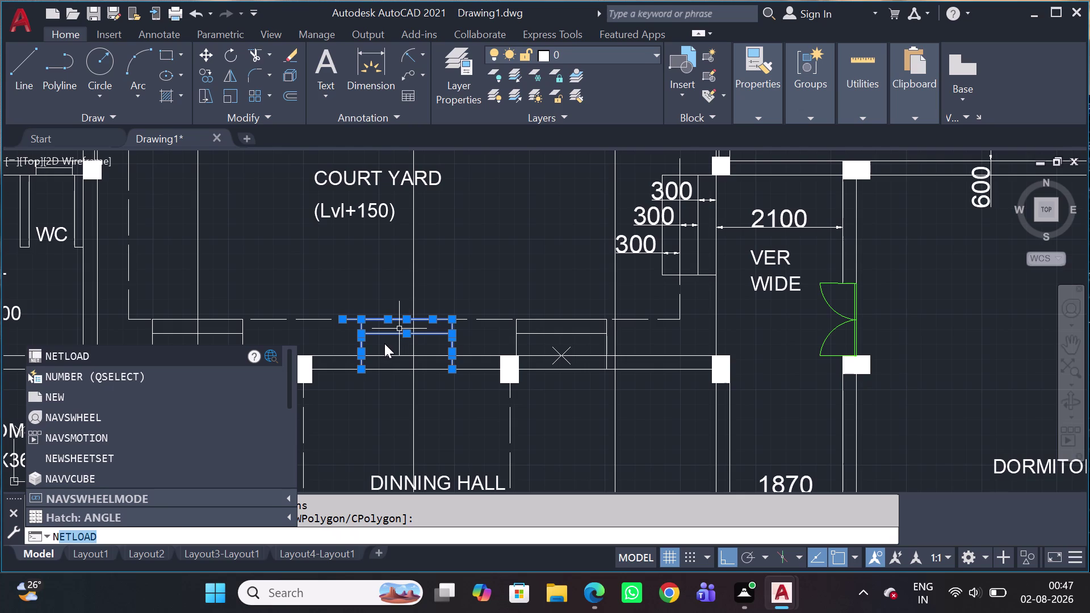
key(Escape)
key(Escape)
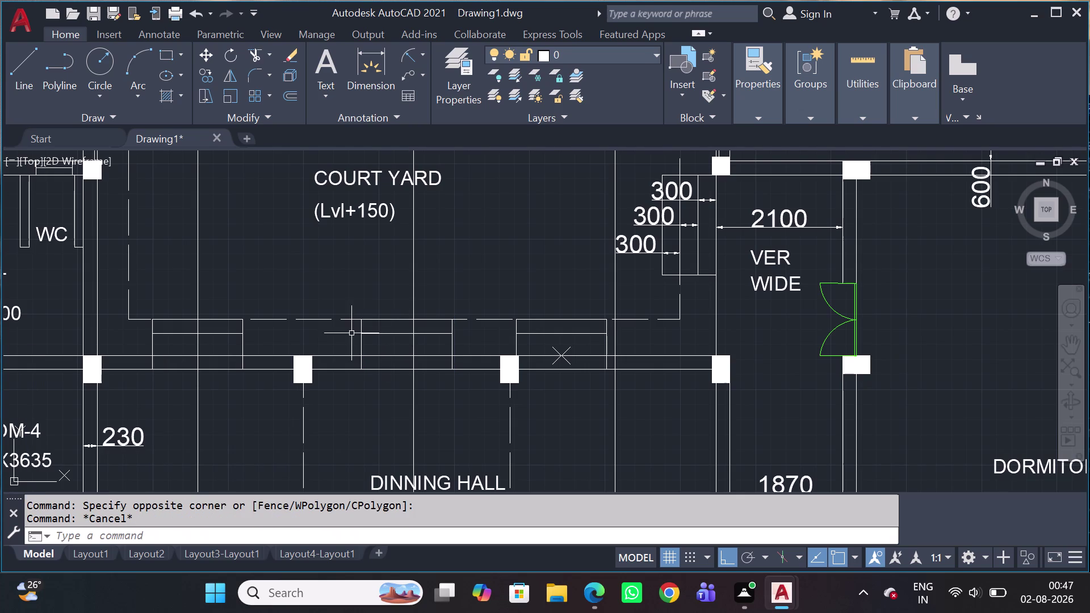
click(352, 320)
key(Delete)
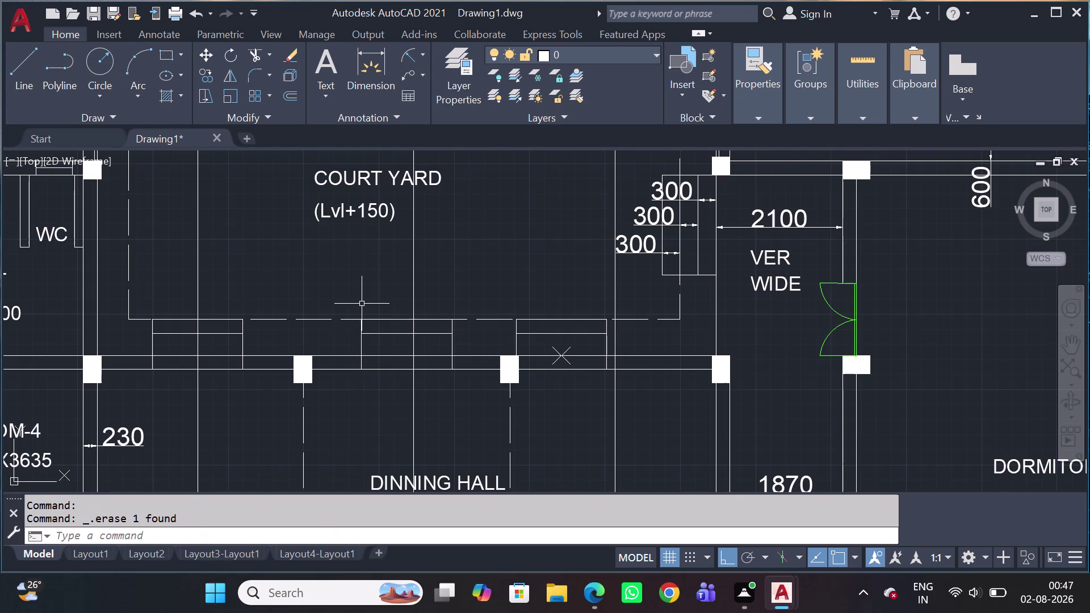
Move the middle window frame rightward along the wall and erase the stray cross marker.
click(353, 302)
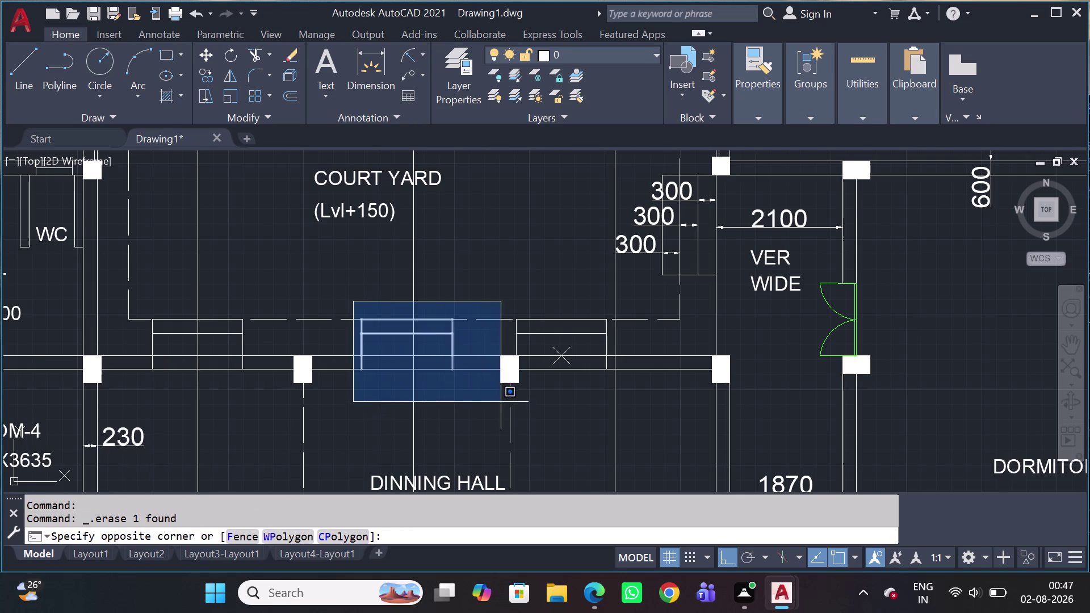
click(486, 388)
text(m)
key(space)
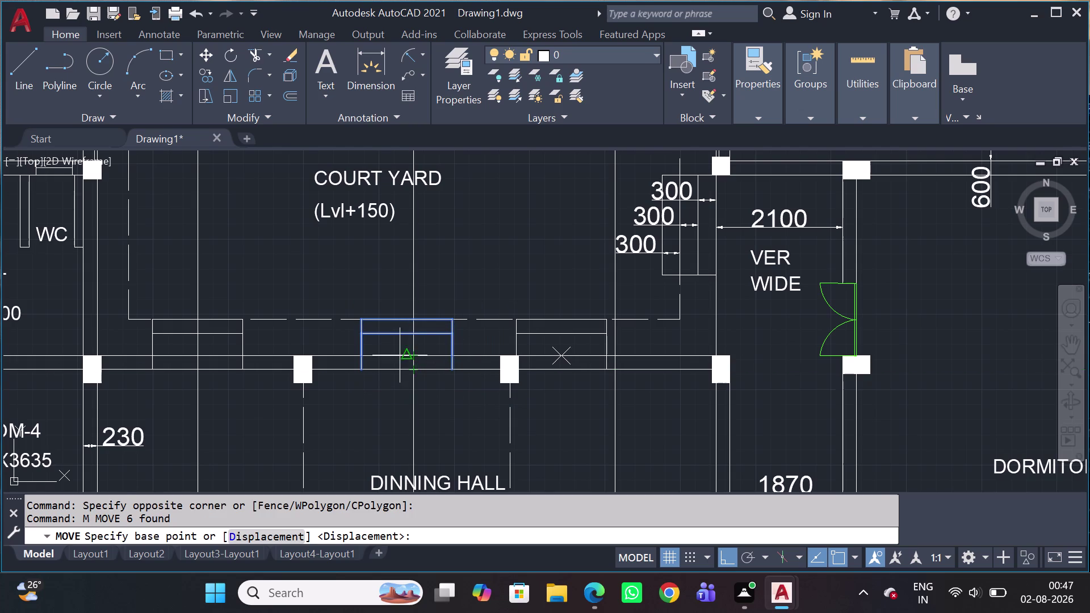
scroll(up, 3)
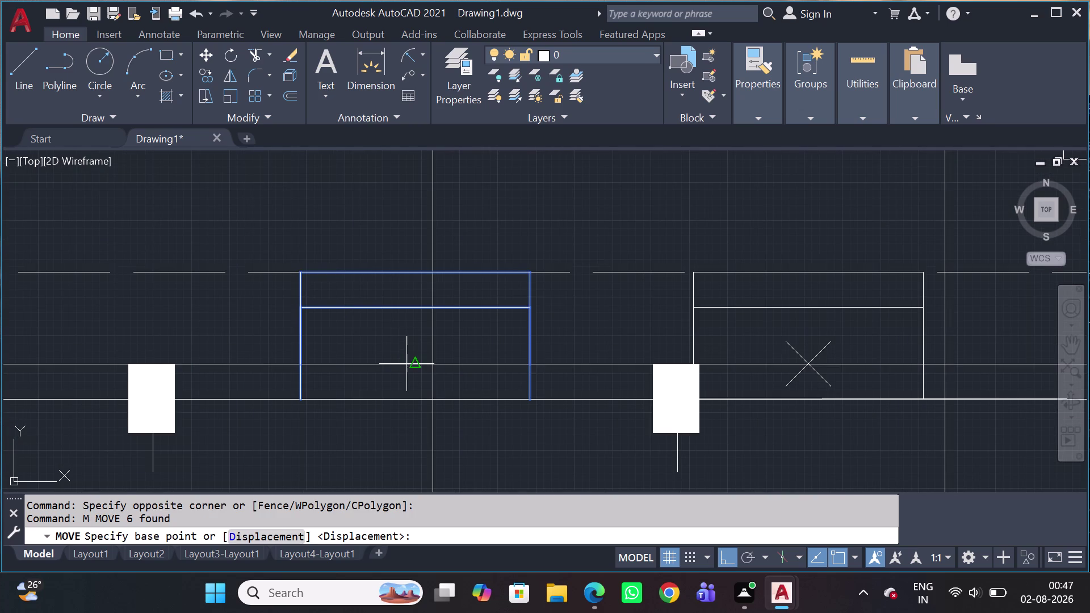
click(416, 373)
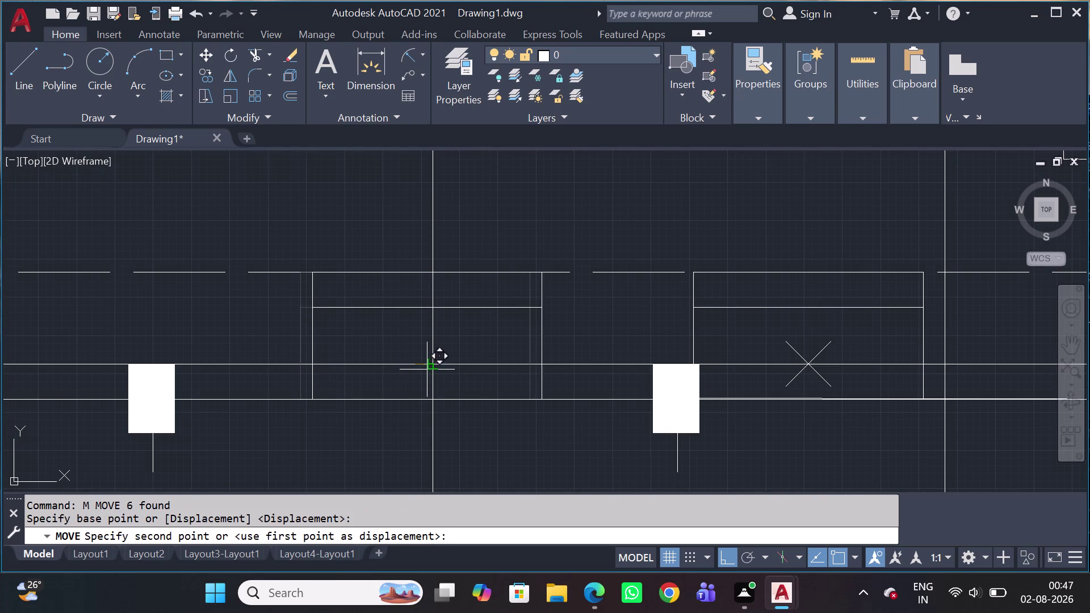
click(433, 368)
scroll(down, 3)
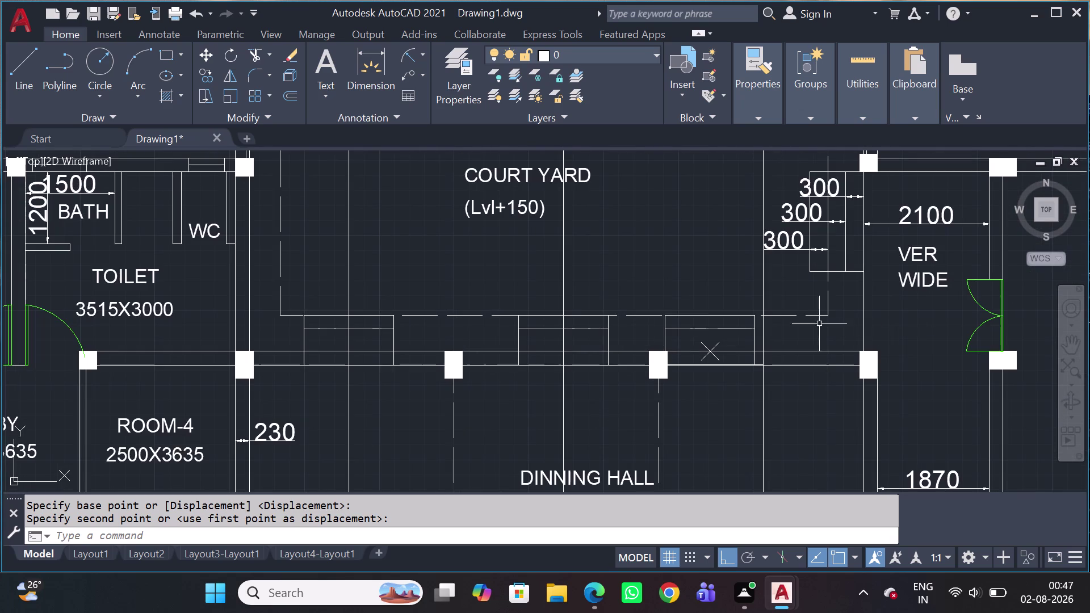
scroll(up, 3)
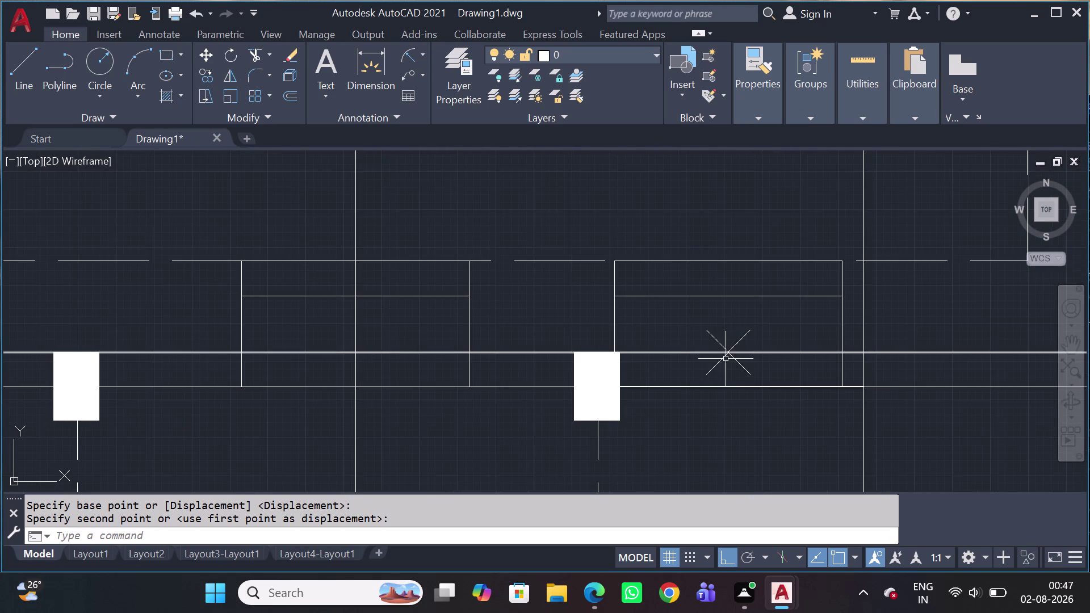
click(747, 369)
key(Delete)
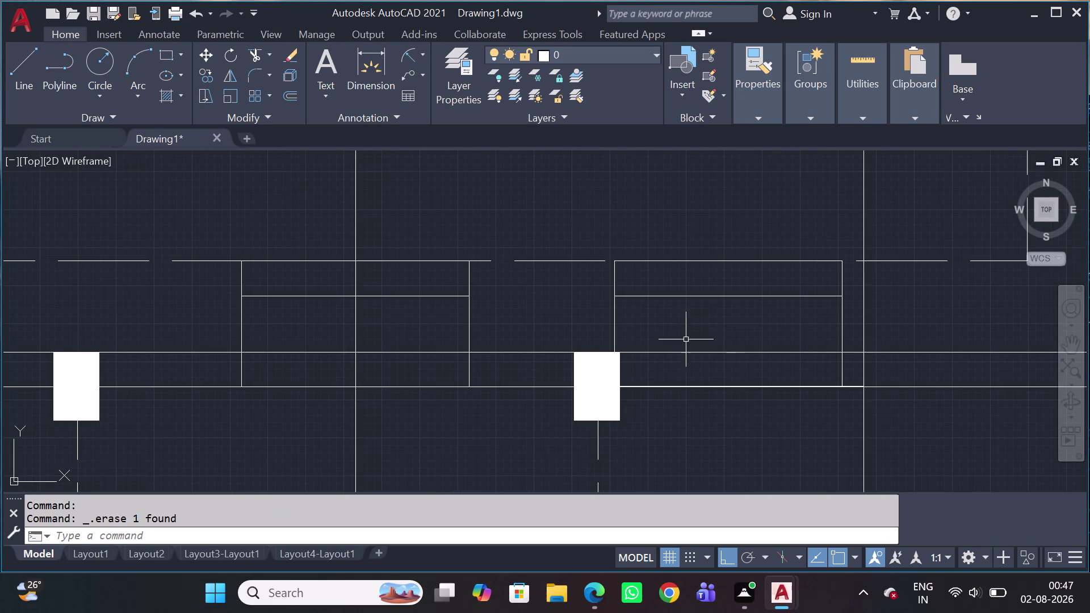
Move the right window rectangle further right along the courtyard wall.
click(592, 223)
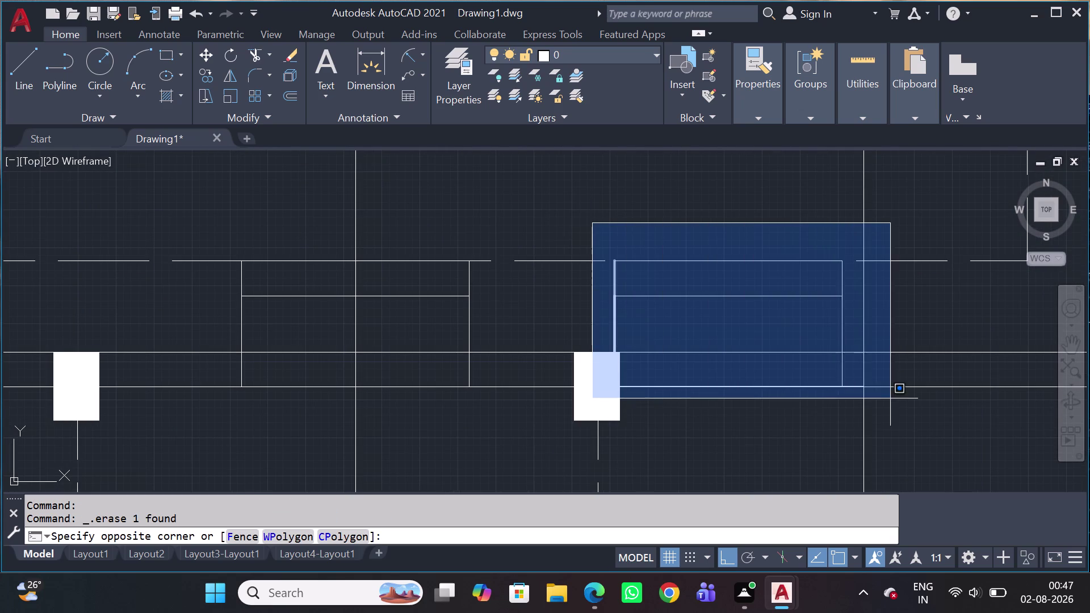
click(881, 385)
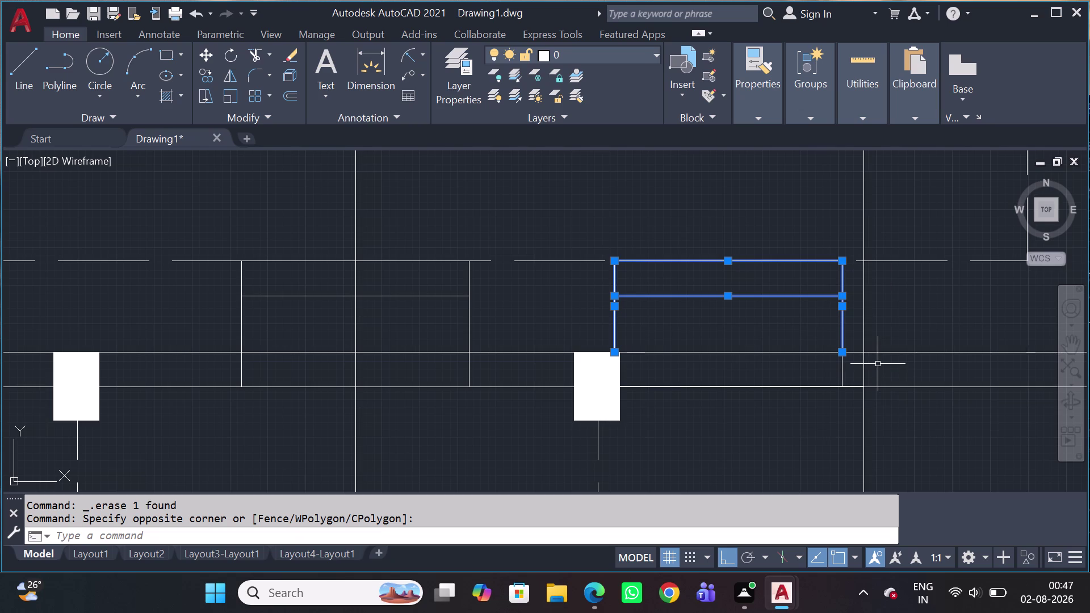
key(c)
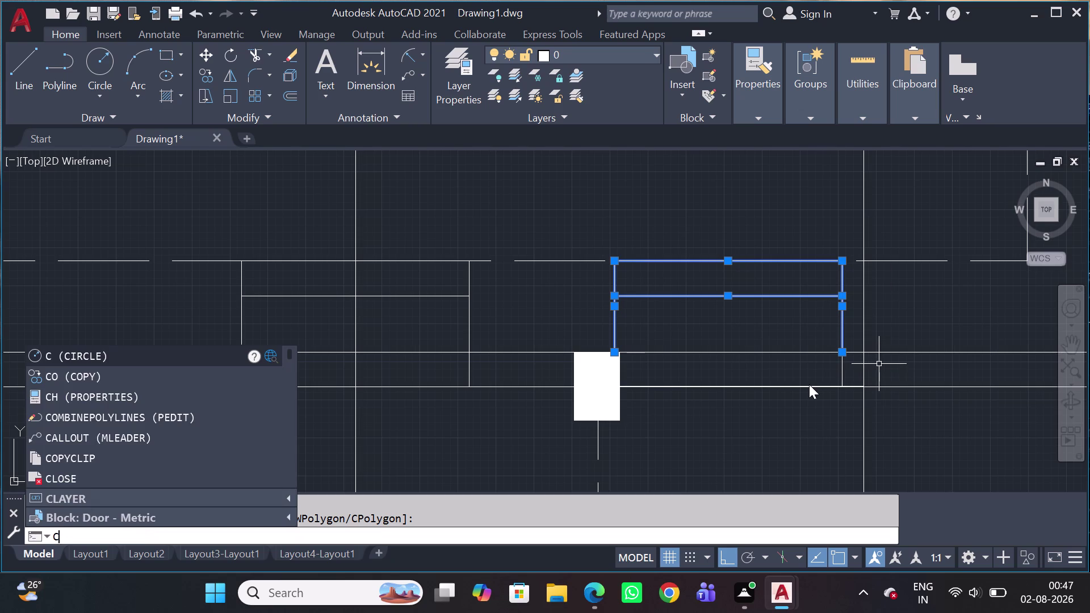
key(BackSpace)
text(m)
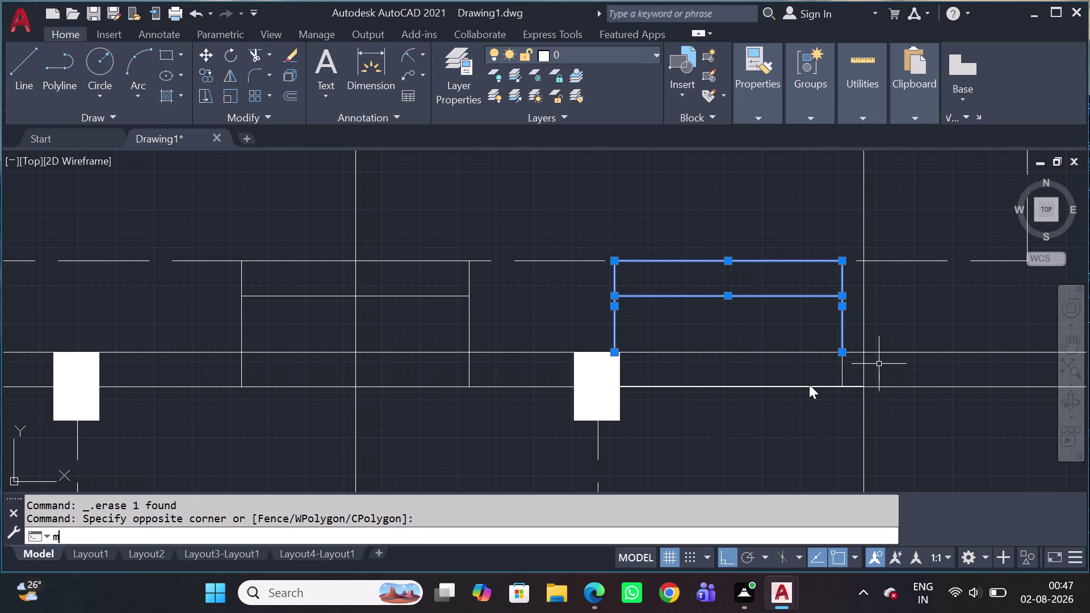
key(space)
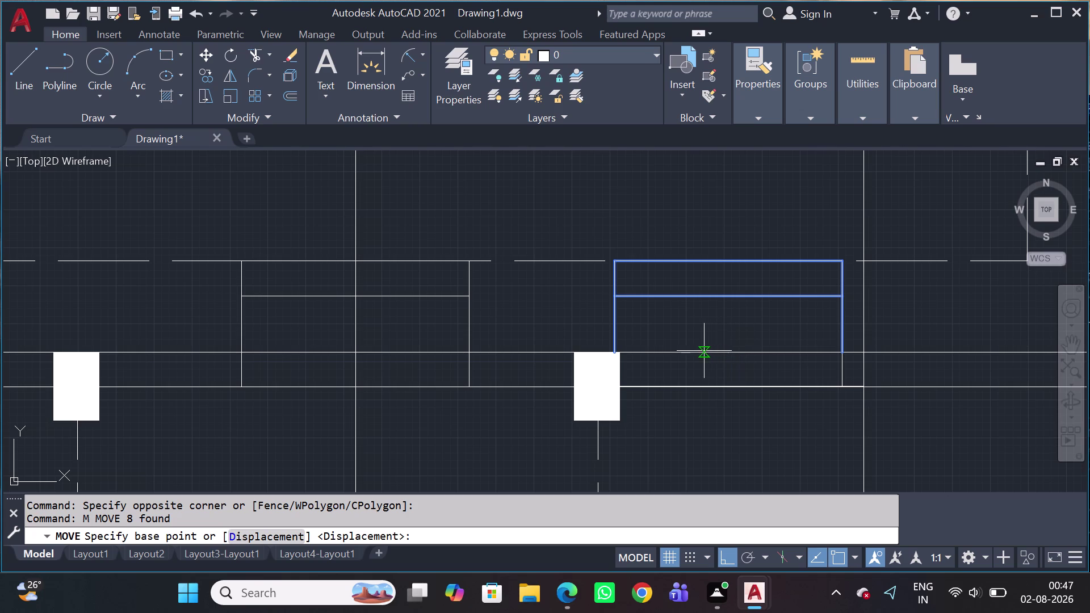
click(730, 298)
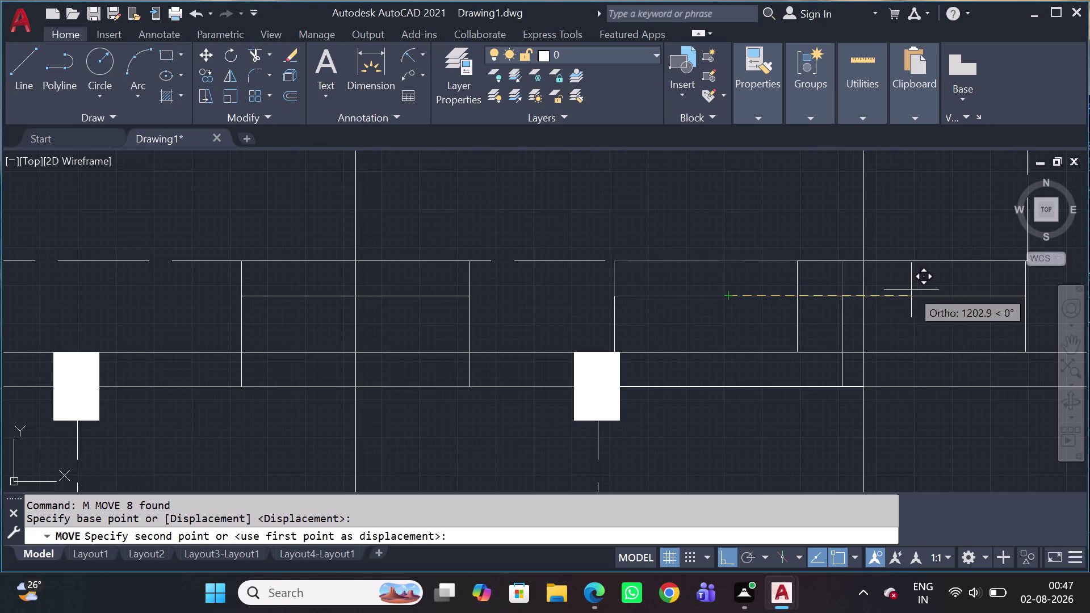
scroll(down, 3)
middle_drag(929, 327, 926, 332)
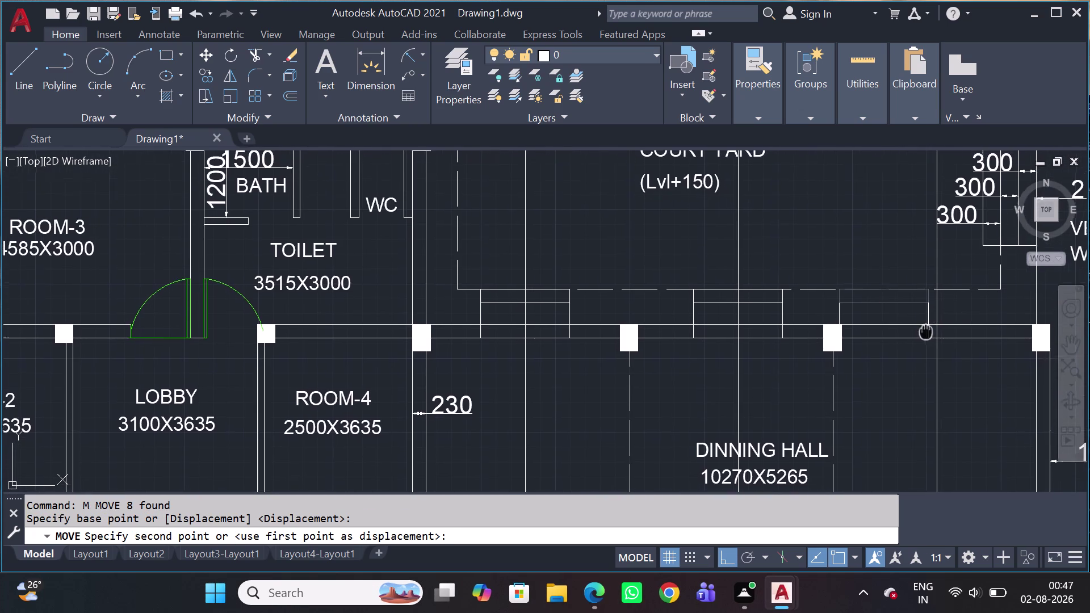
middle_drag(926, 332, 918, 334)
scroll(up, 3)
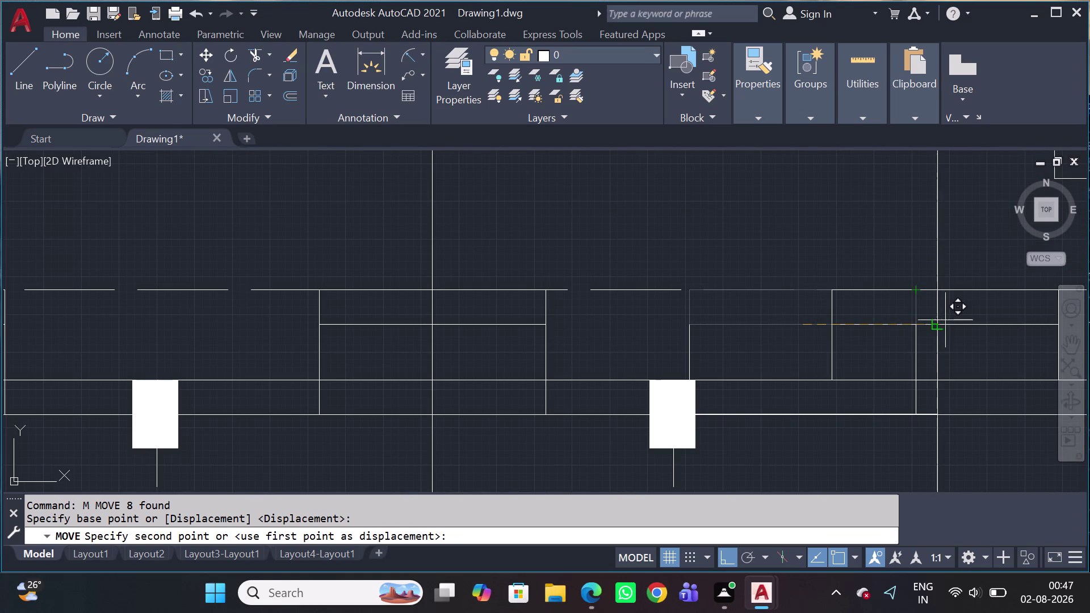
click(936, 327)
scroll(down, 3)
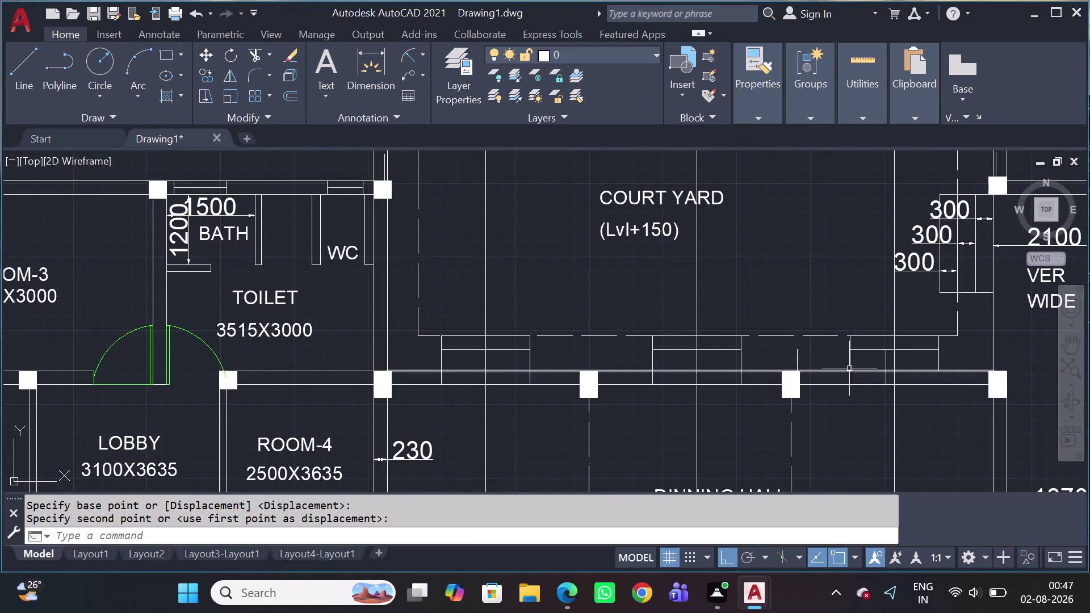
scroll(up, 3)
Erase the two leftover lines beside the window and a fragment near the corner window.
click(782, 352)
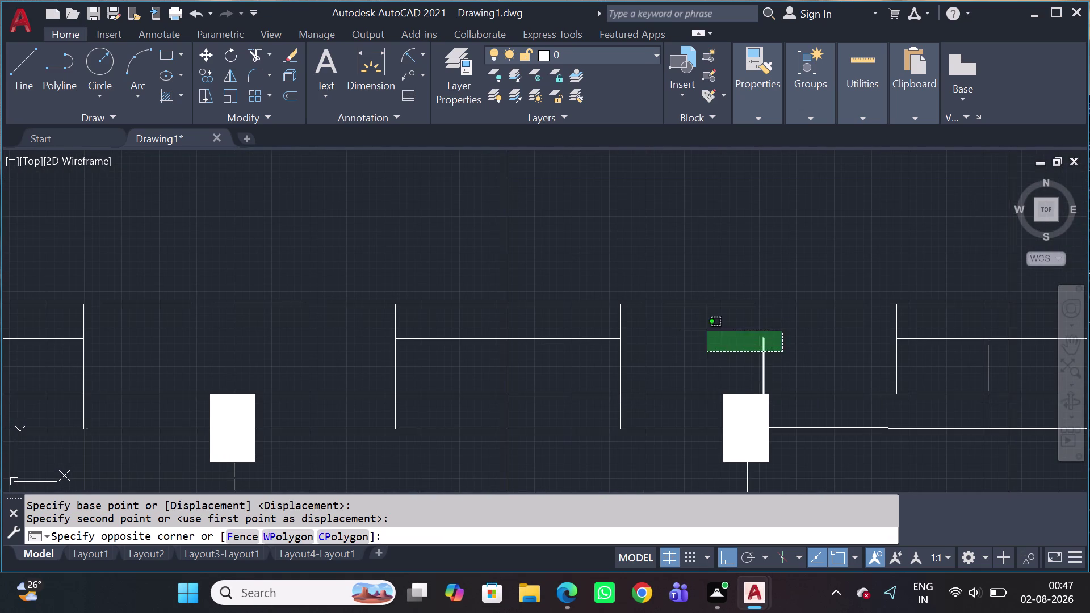
click(707, 331)
key(Delete)
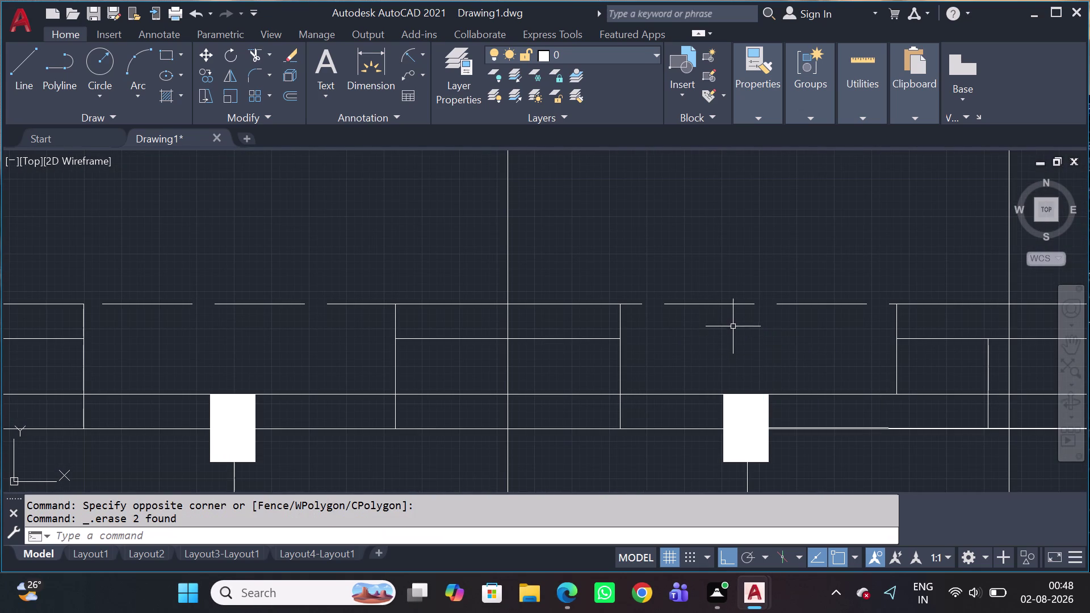
scroll(down, 3)
middle_drag(750, 337, 768, 403)
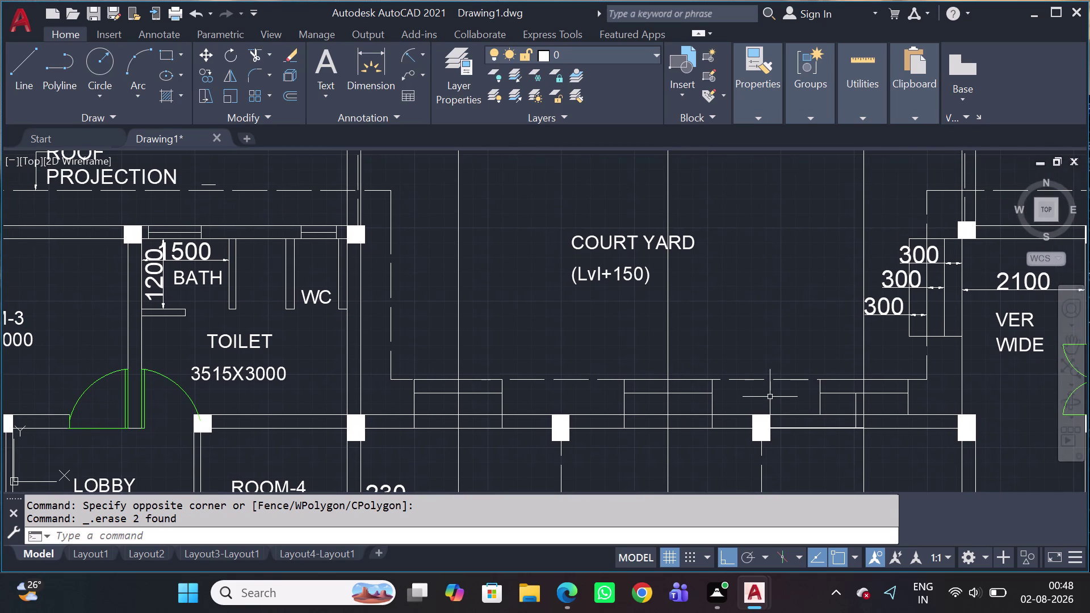
scroll(up, 3)
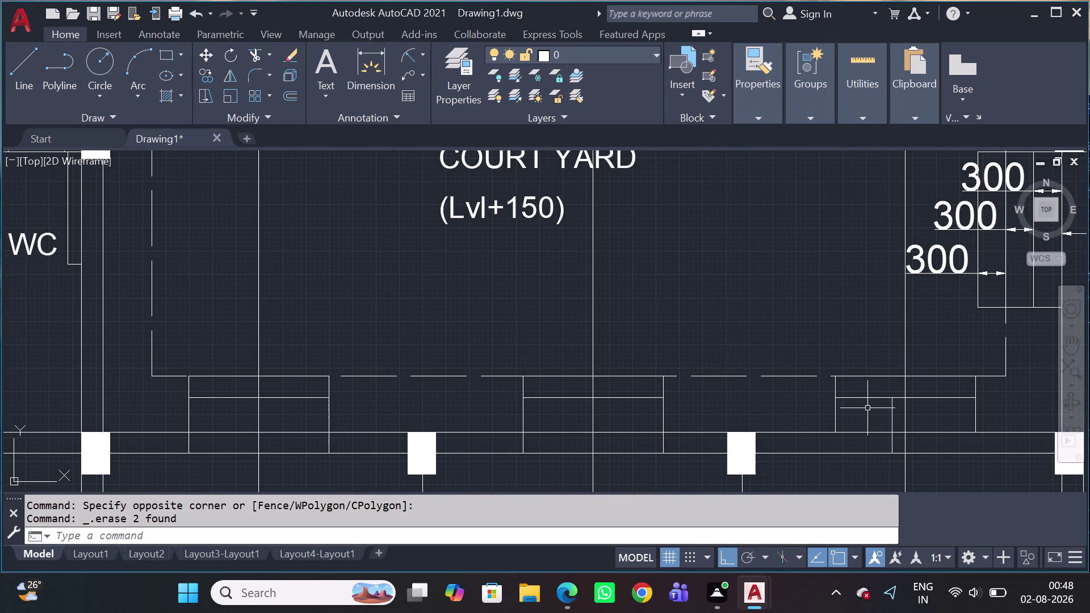
click(889, 411)
click(897, 400)
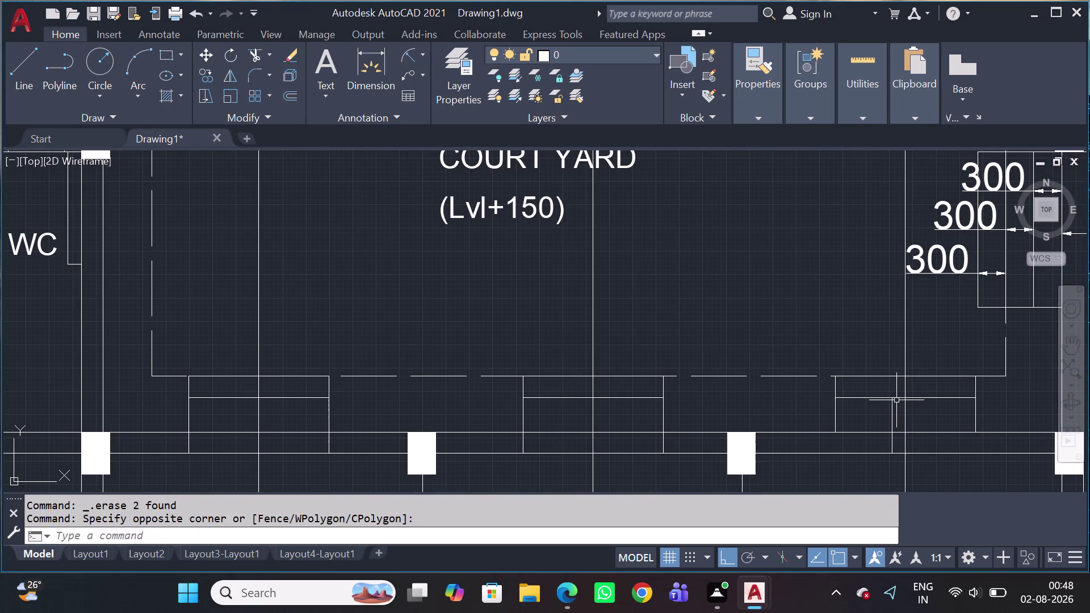
click(892, 404)
key(Delete)
Select and delete the remaining line bits at the window opening.
scroll(down, 3)
scroll(up, 3)
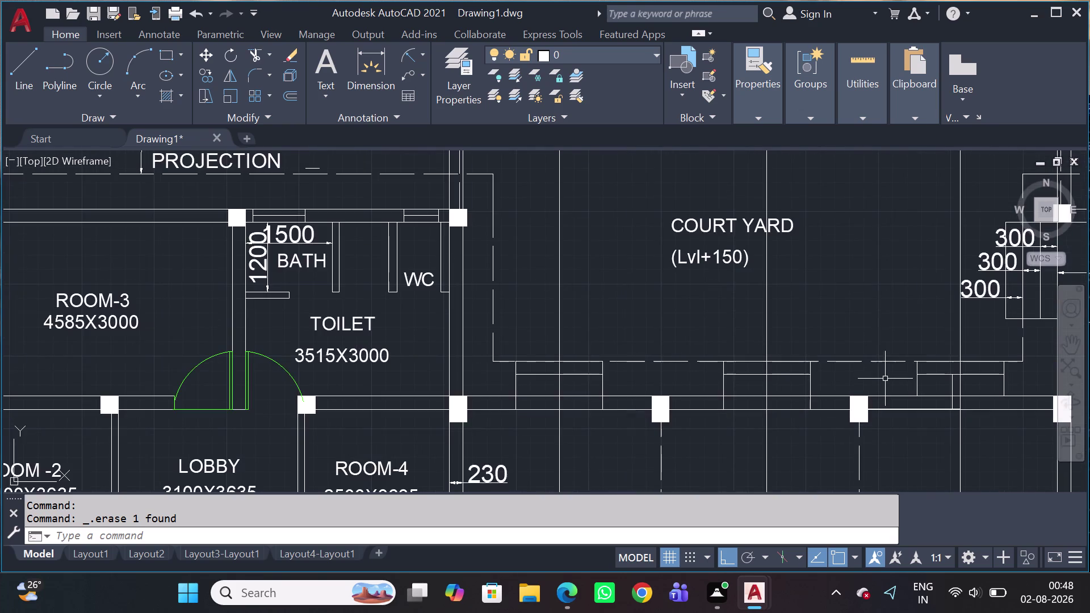
scroll(up, 3)
middle_drag(984, 399, 606, 335)
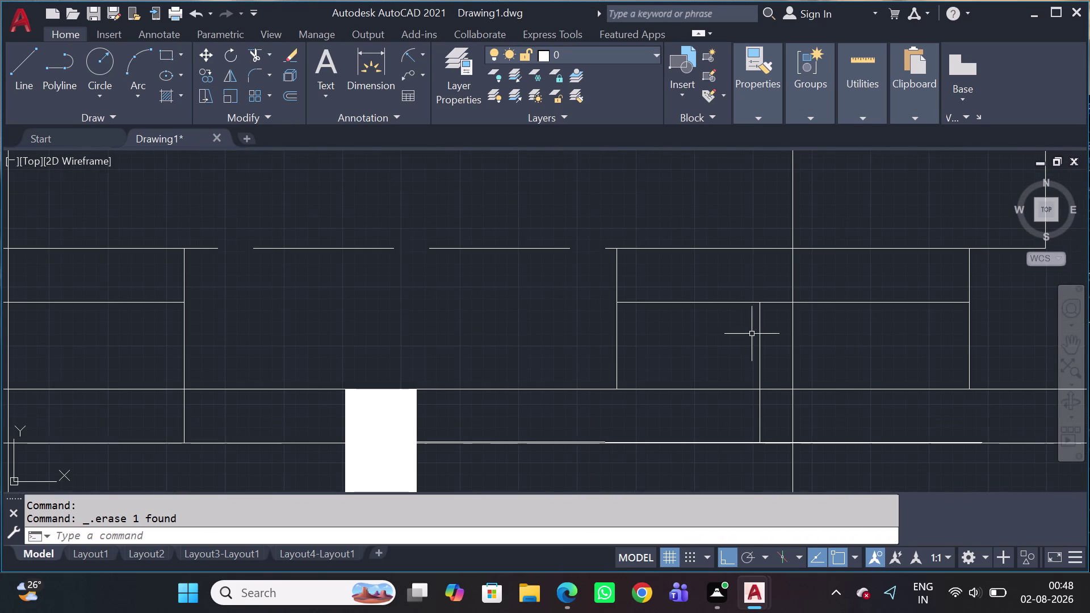
drag(766, 322, 760, 324)
click(732, 331)
key(Delete)
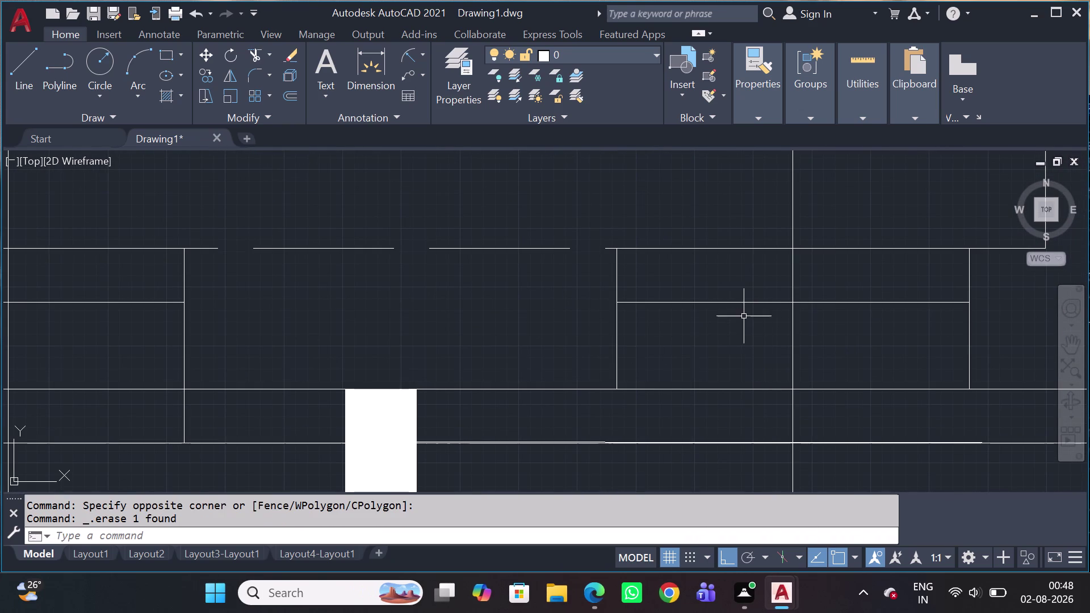
Zoom out and erase the three long vertical construction lines crossing the plan.
scroll(down, 3)
scroll(down, 3)
scroll(down, 3)
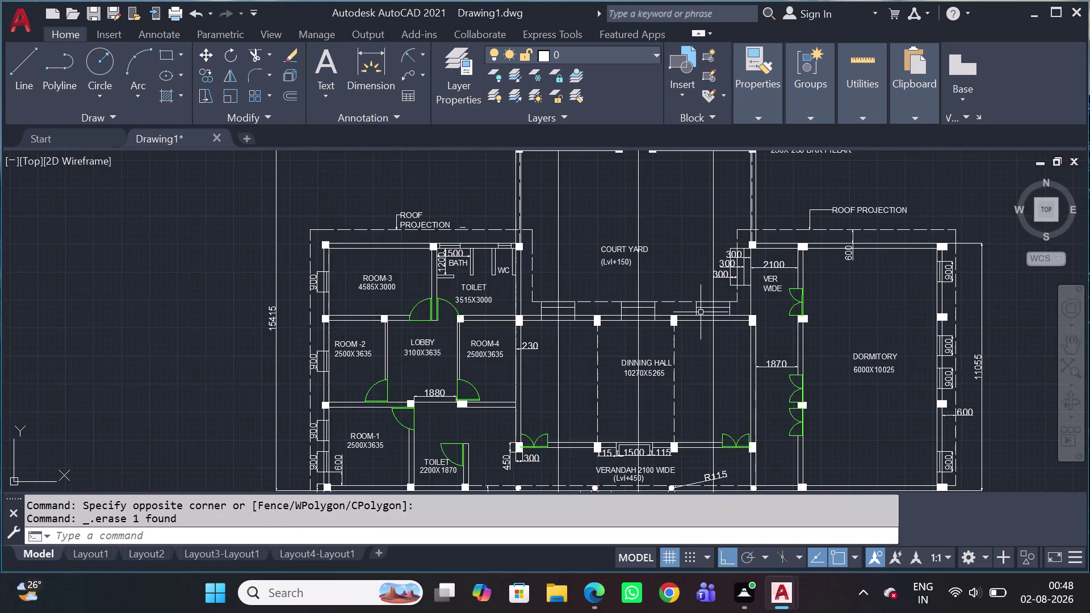
scroll(down, 3)
drag(762, 207, 750, 205)
click(418, 154)
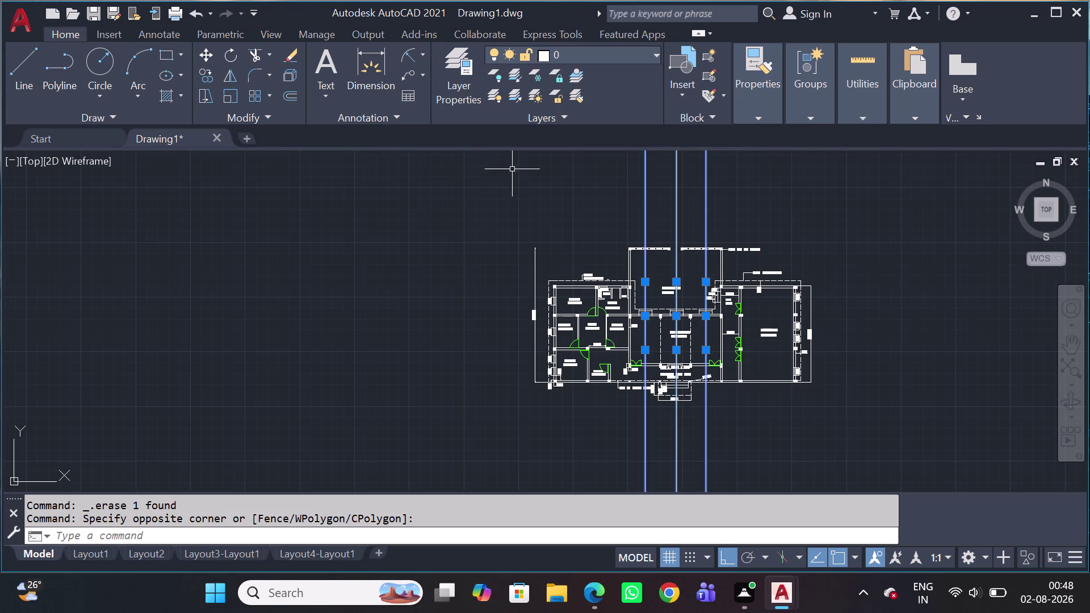
key(Delete)
scroll(up, 3)
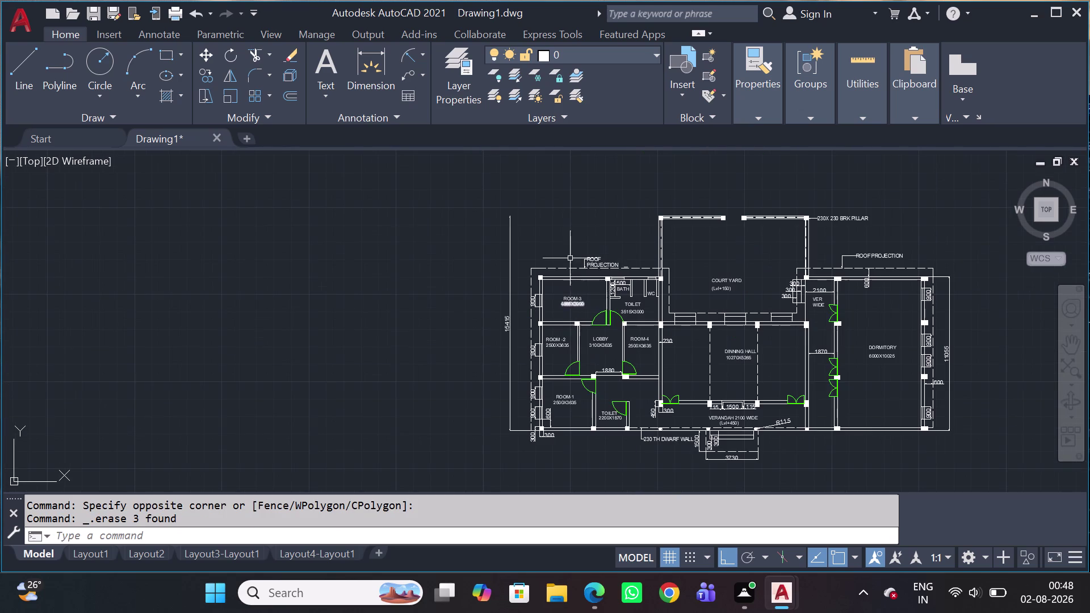
scroll(up, 3)
scroll(up, 3)
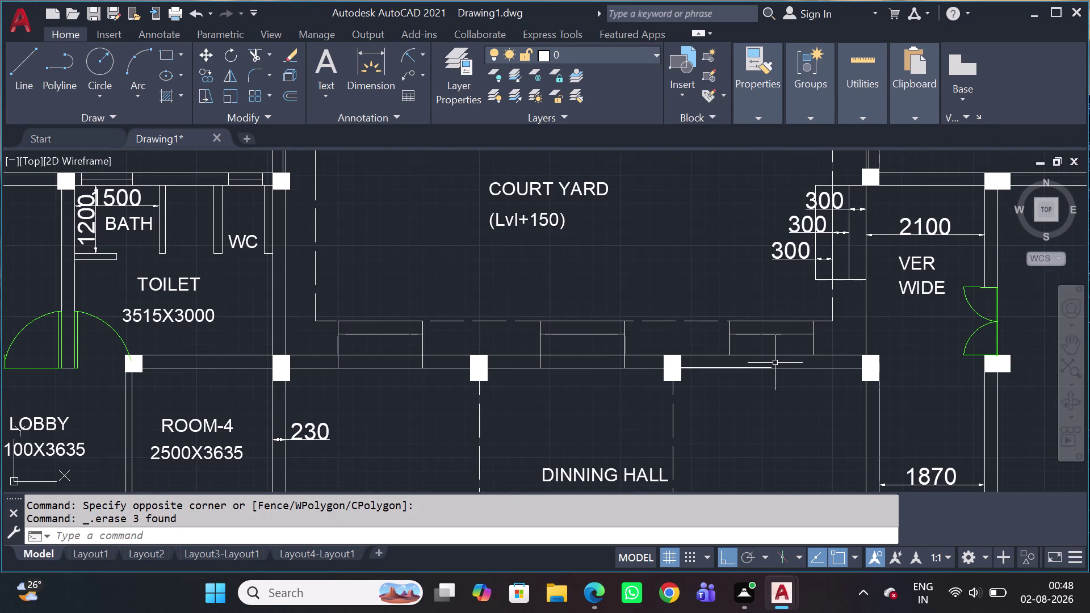
scroll(up, 3)
Stretch the window frame's left side line down to the lower wall line.
click(710, 339)
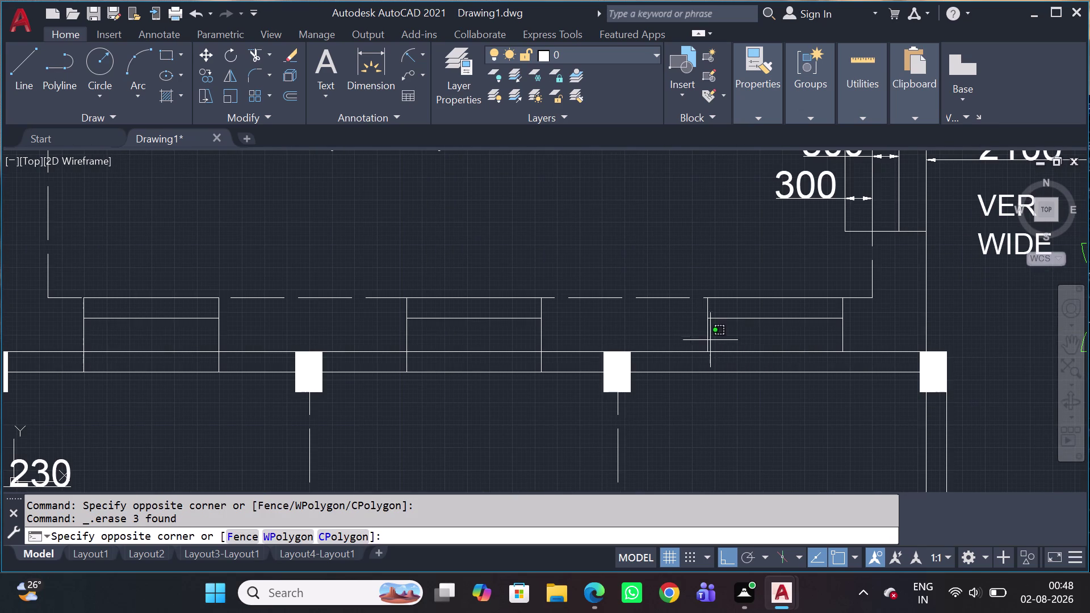
click(696, 343)
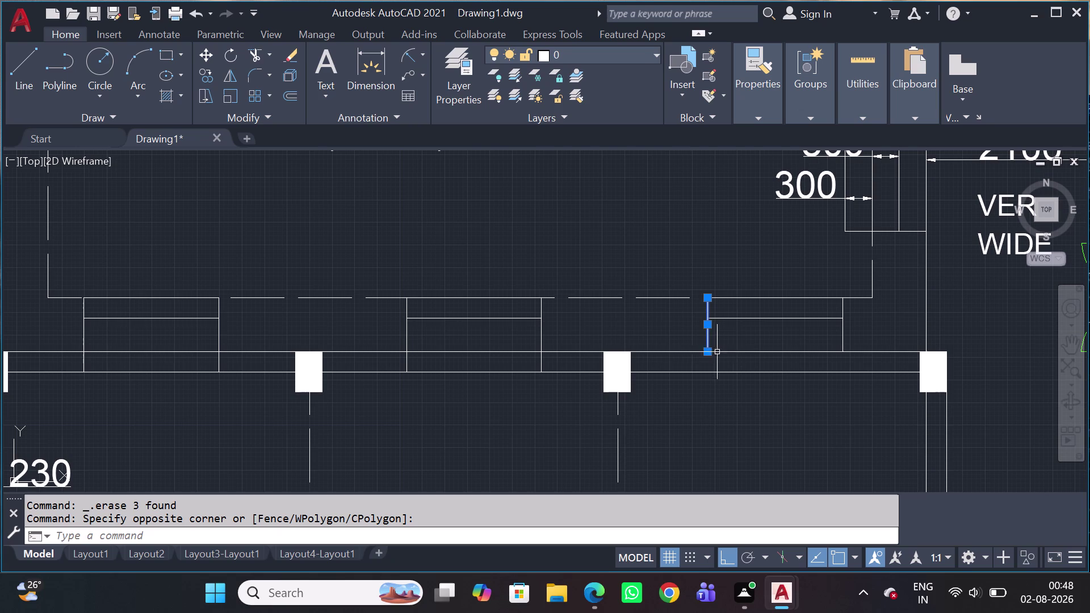
click(706, 351)
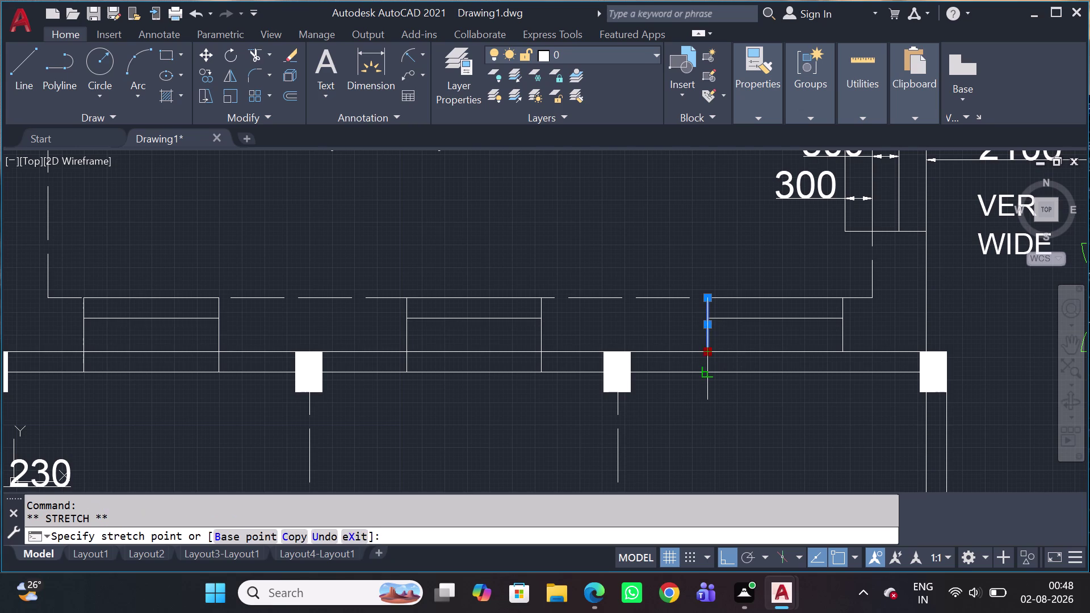
click(705, 377)
Stretch the frame's right side line down to the lower wall line too.
click(852, 337)
click(825, 336)
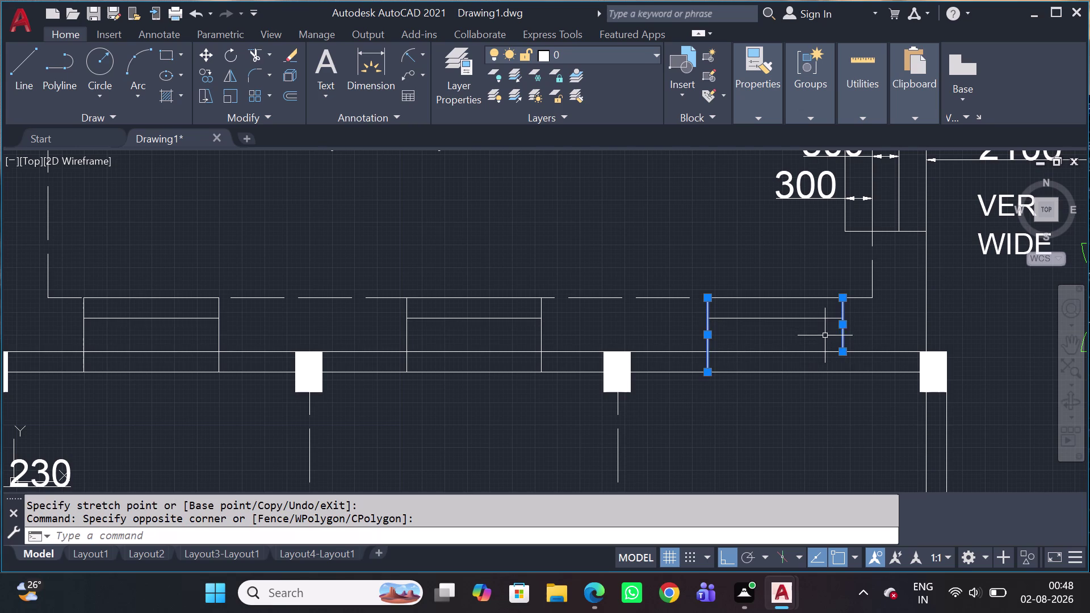
click(843, 356)
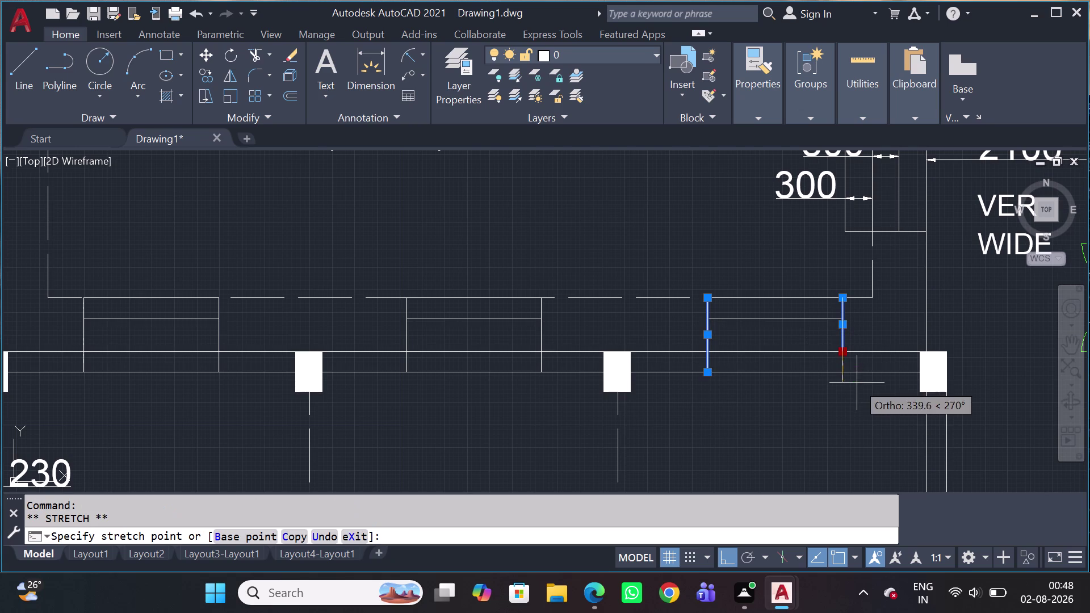
click(846, 373)
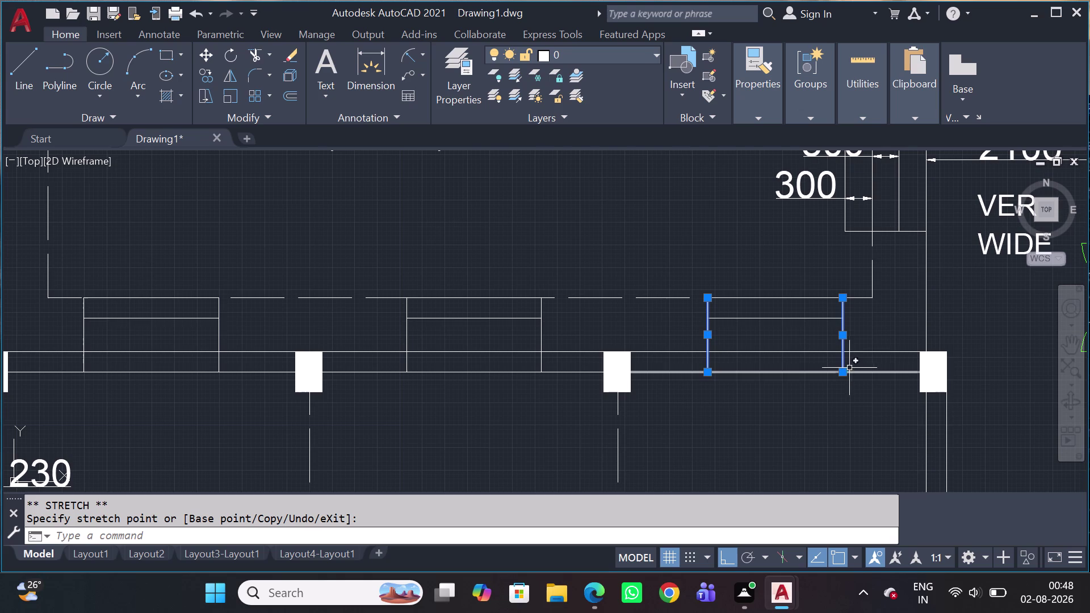
key(Escape)
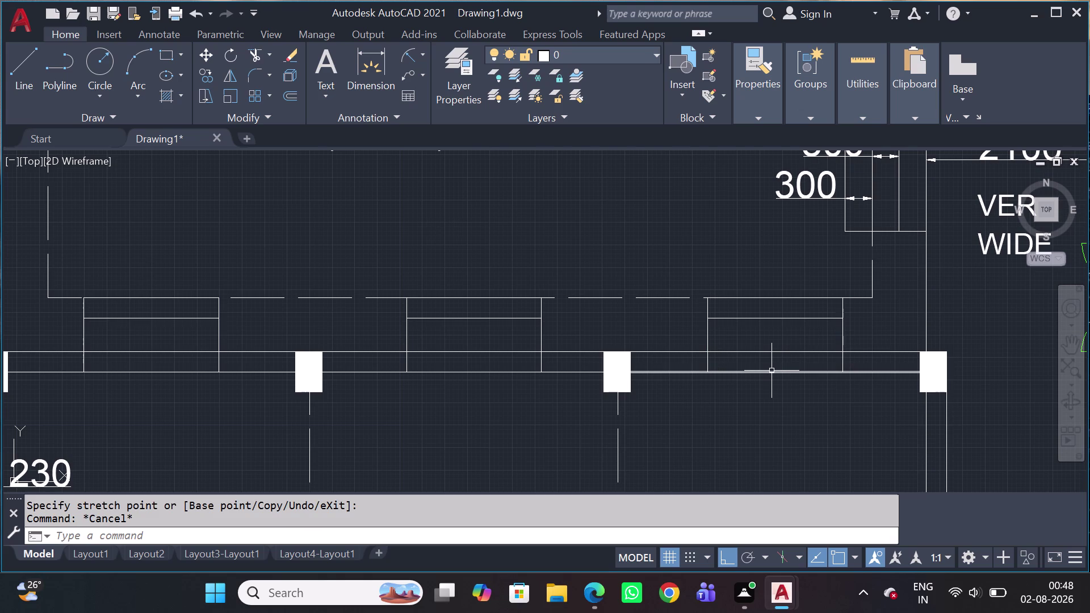
text(l)
key(space)
Draw horizontal inner lines between the jambs of the first two window openings.
scroll(up, 3)
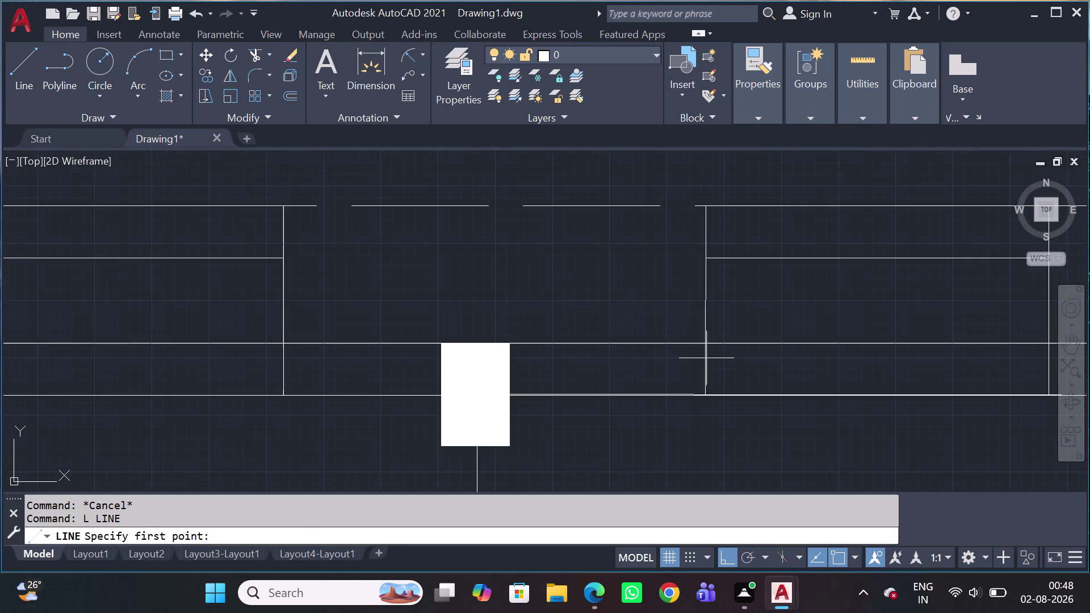
click(704, 372)
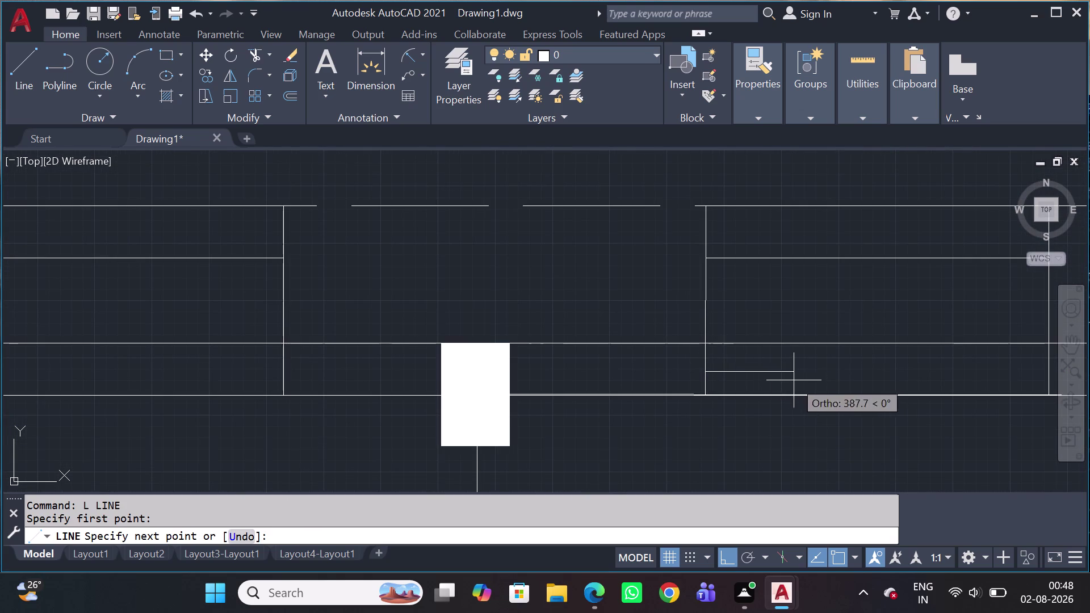
middle_drag(752, 349, 508, 366)
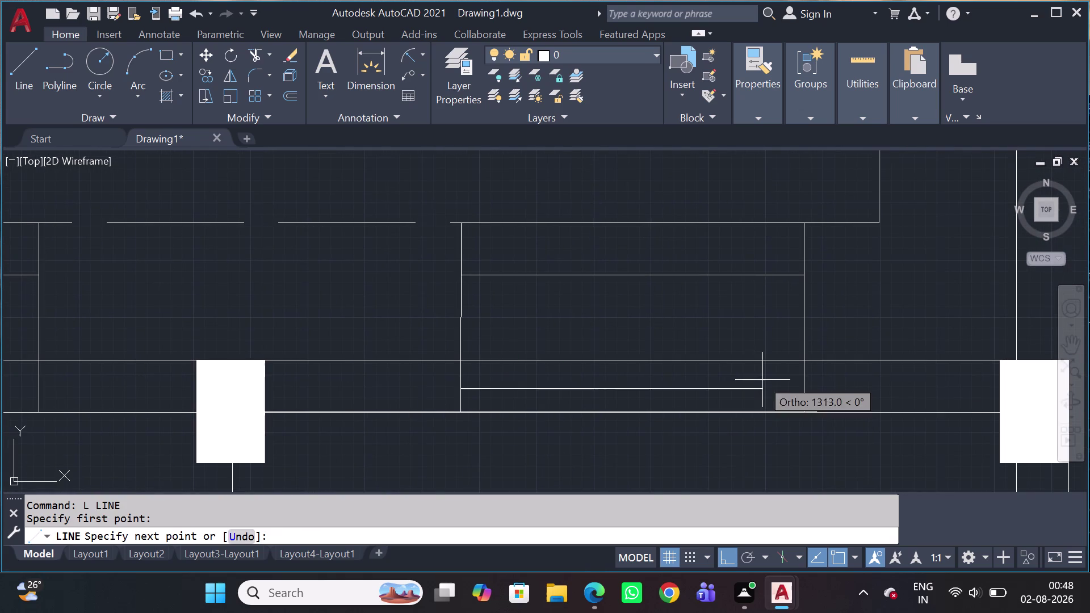
click(802, 392)
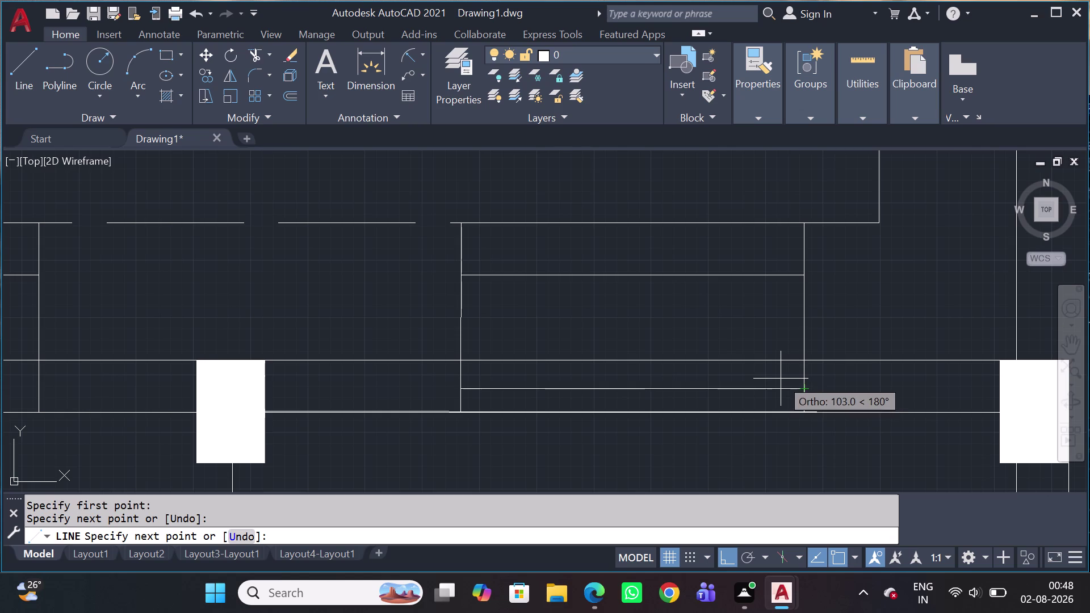
key(Escape)
key(space)
middle_drag(276, 393, 568, 371)
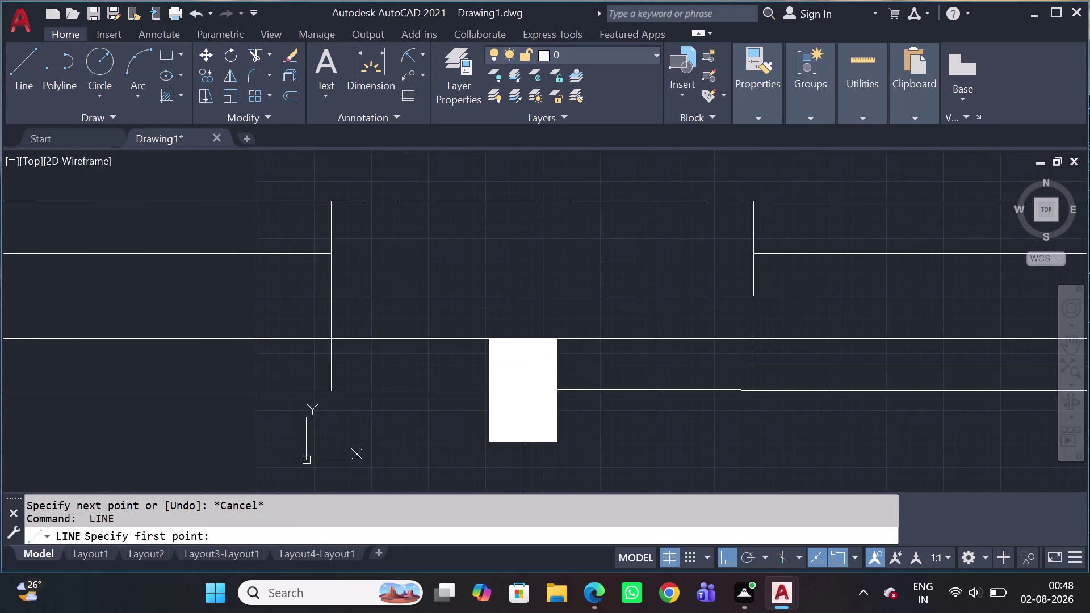
scroll(down, 3)
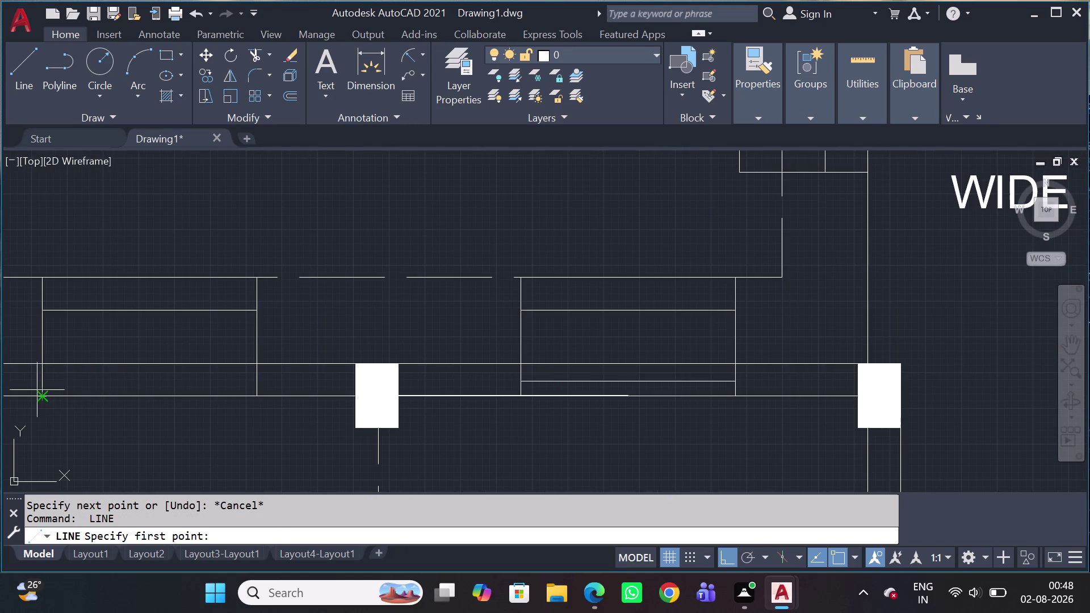
click(41, 381)
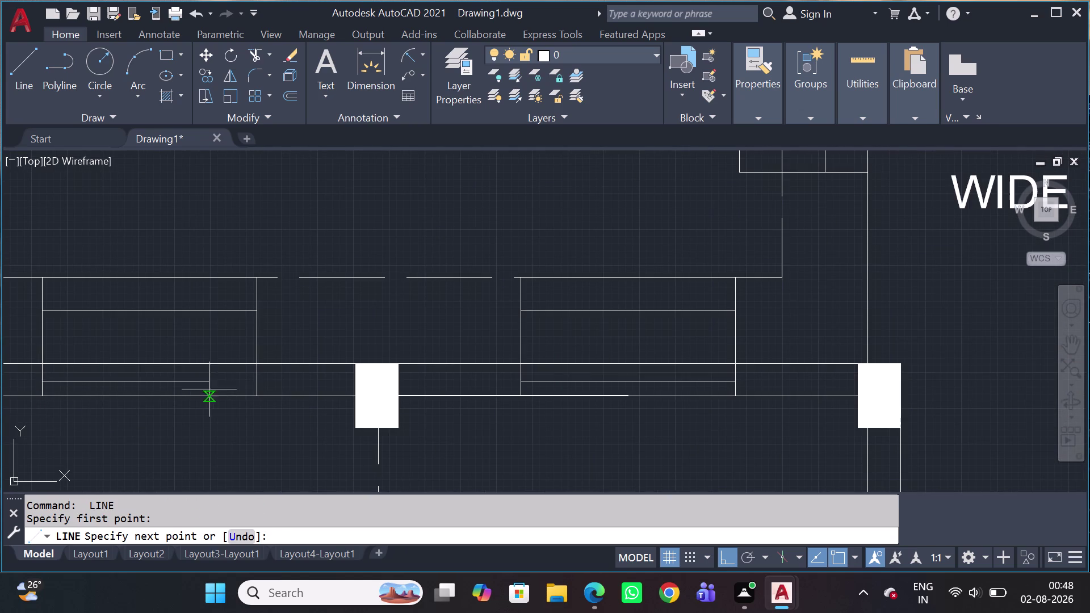
click(258, 383)
scroll(down, 3)
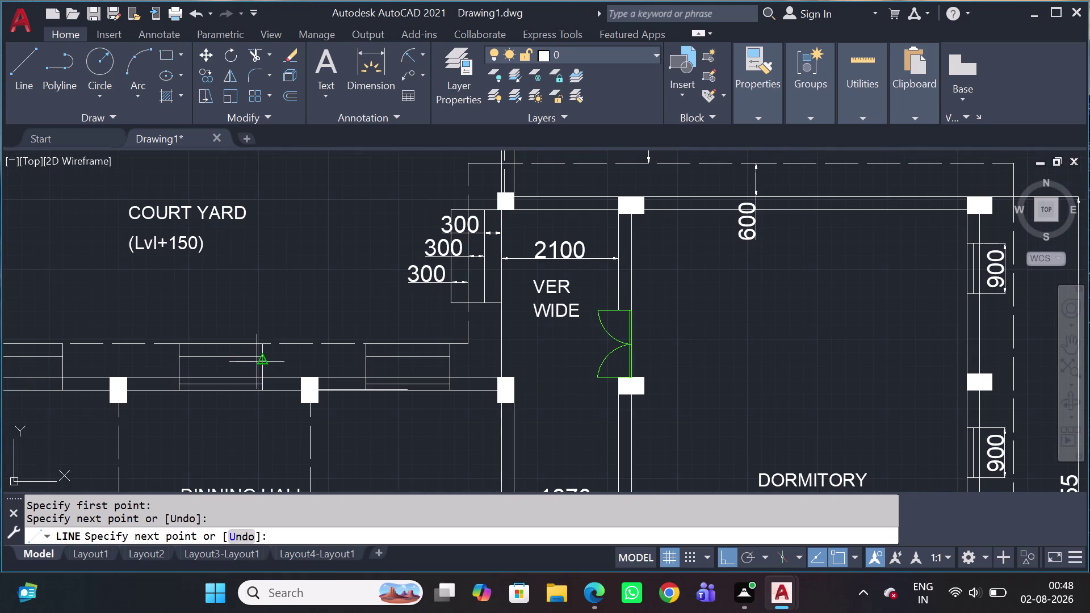
key(space)
Draw a horizontal inner line across the third window opening.
middle_drag(251, 365, 688, 294)
scroll(up, 3)
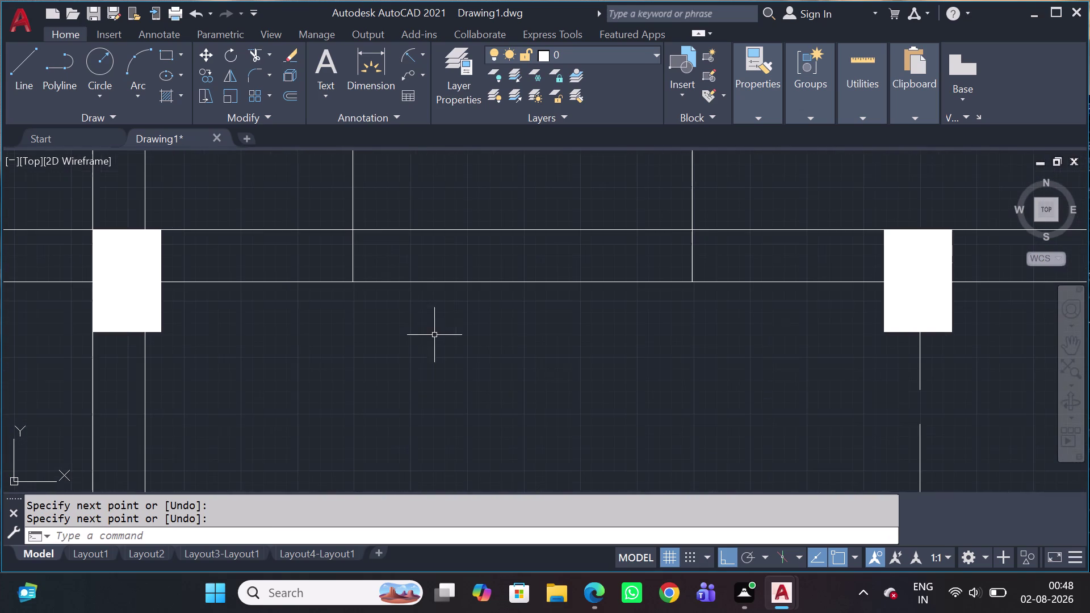
key(space)
click(353, 259)
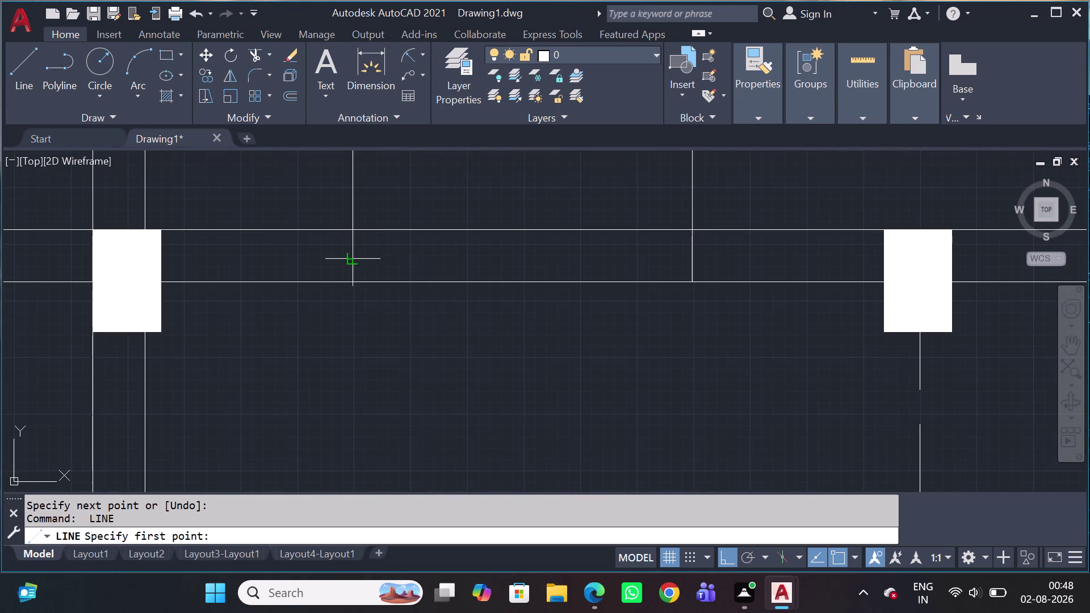
click(693, 257)
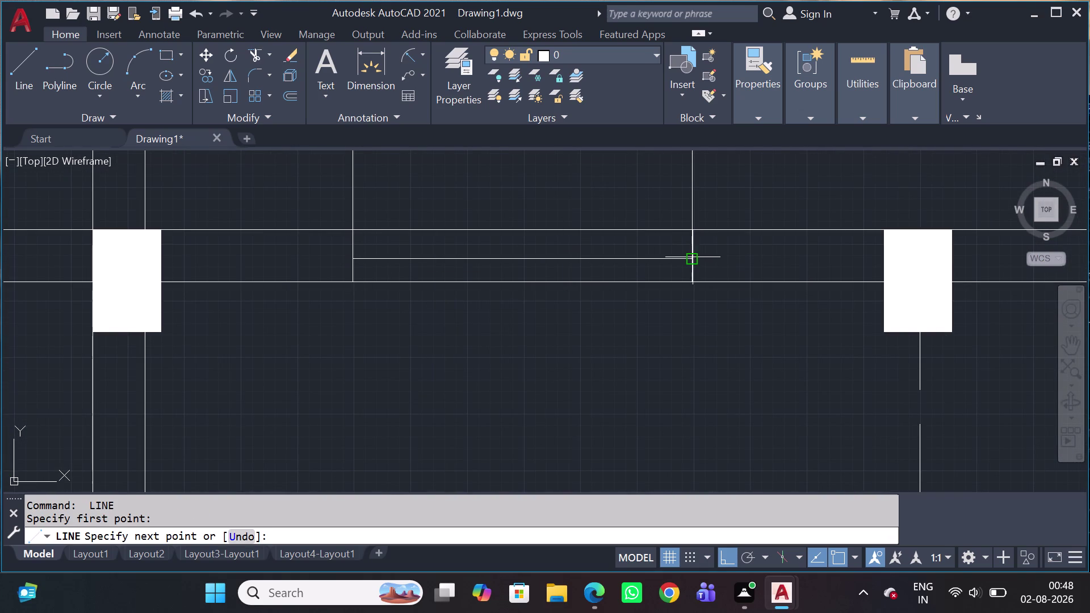
key(Escape)
scroll(down, 3)
scroll(down, 3)
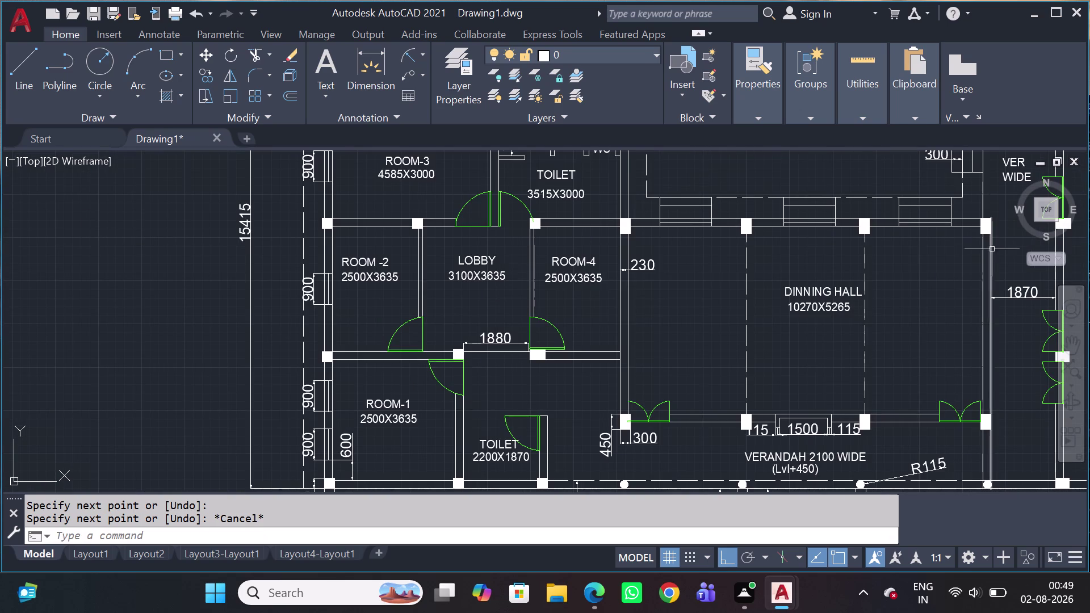
Start a DLI linear dimension and pick points while zooming and panning along the courtyard wall.
key(d)
key(l)
key(i)
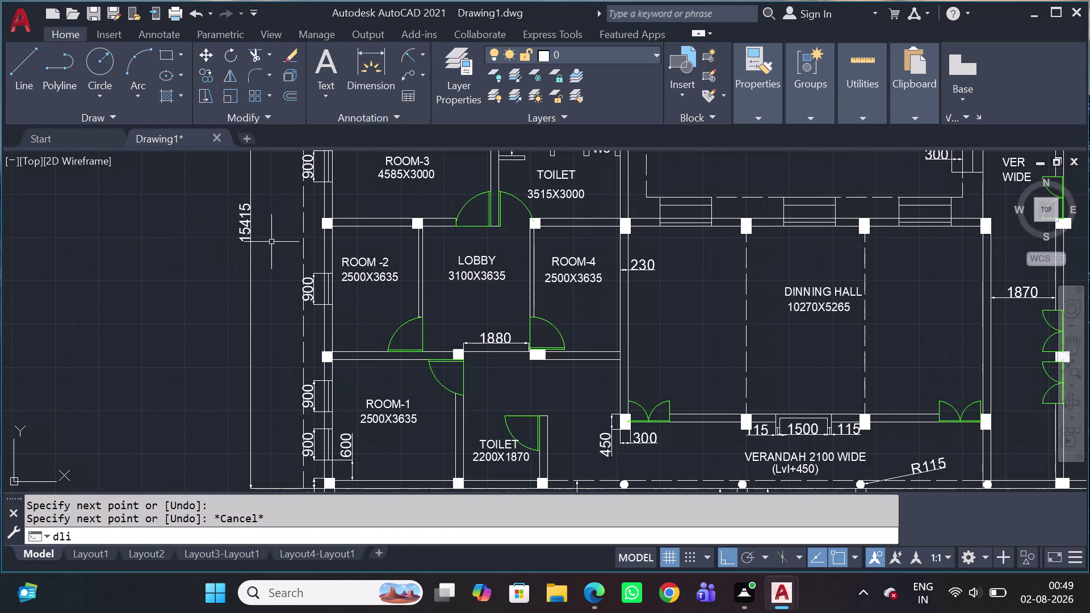
key(space)
scroll(up, 3)
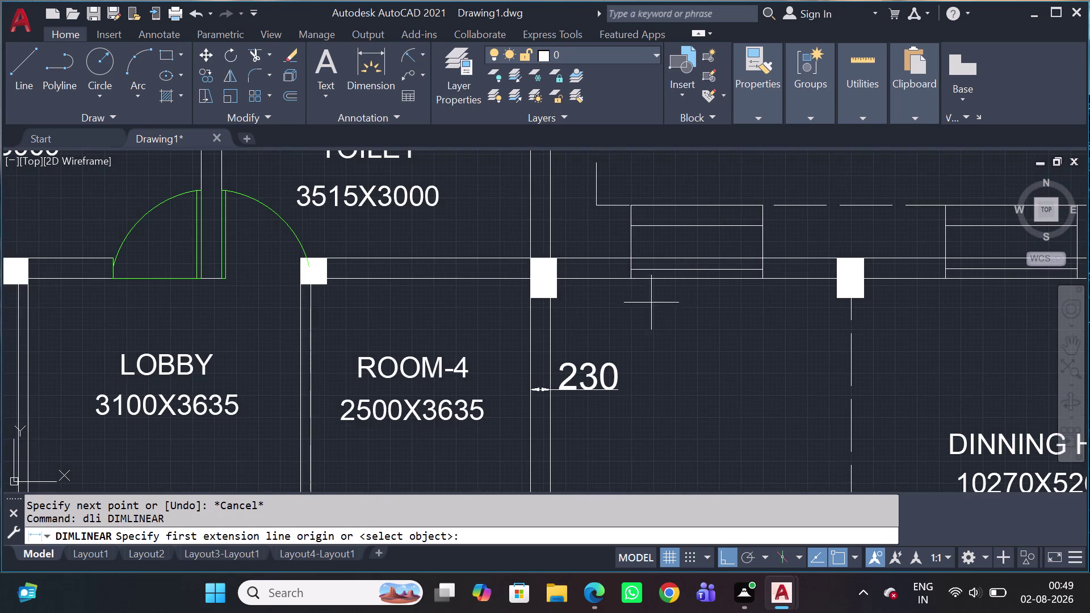
scroll(up, 3)
drag(629, 270, 638, 271)
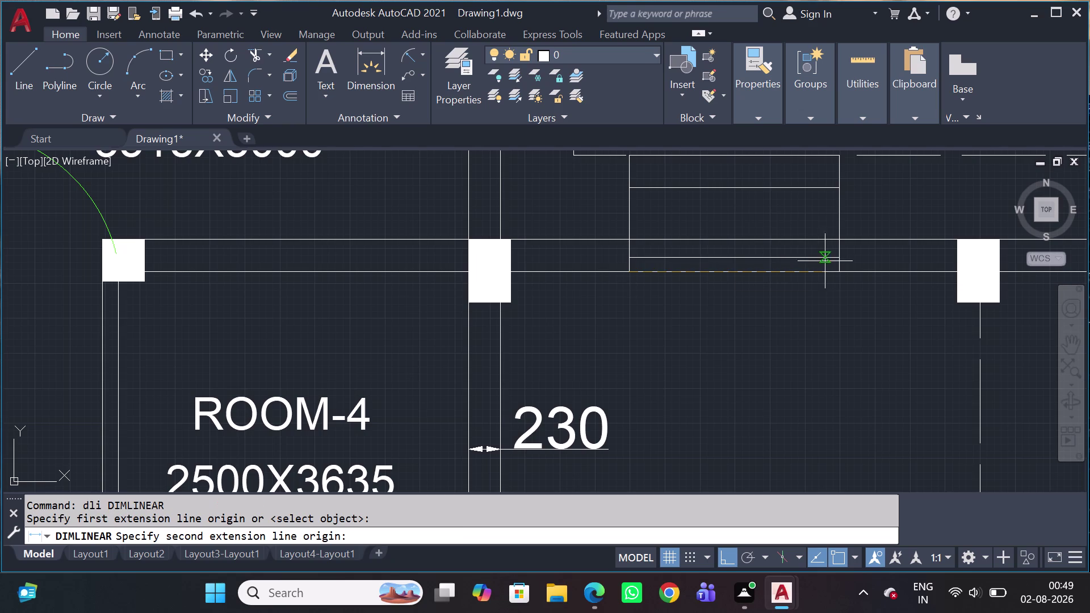
click(838, 274)
scroll(up, 3)
middle_drag(814, 227, 862, 340)
click(816, 182)
middle_drag(857, 234, 653, 335)
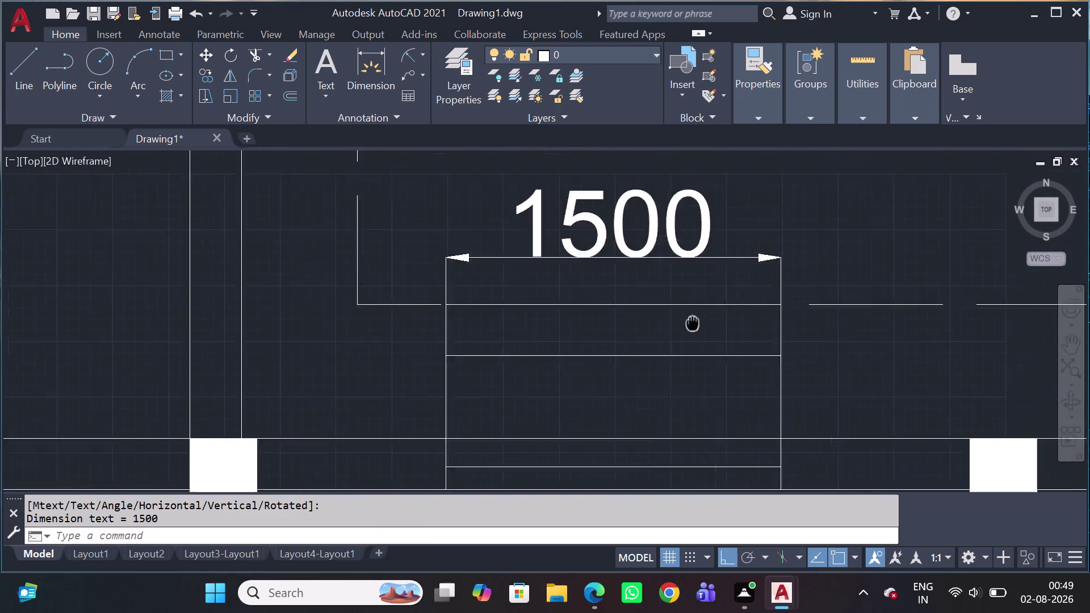
middle_drag(653, 336, 506, 352)
Dimension a courtyard window from its left to right end, placing the 1500 dimension above it.
key(space)
scroll(down, 3)
scroll(up, 3)
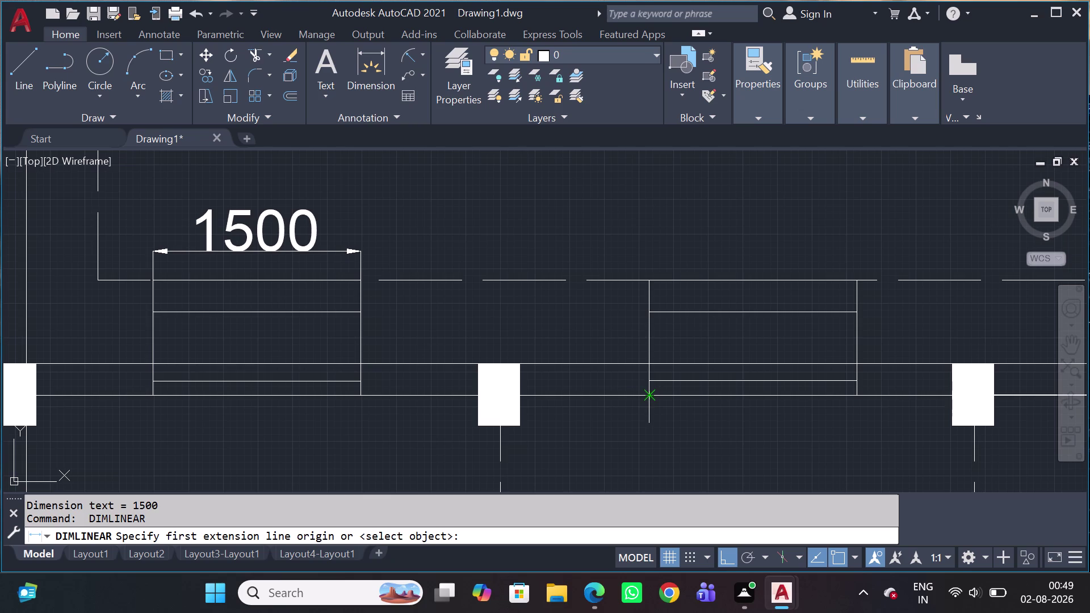
drag(648, 397, 656, 404)
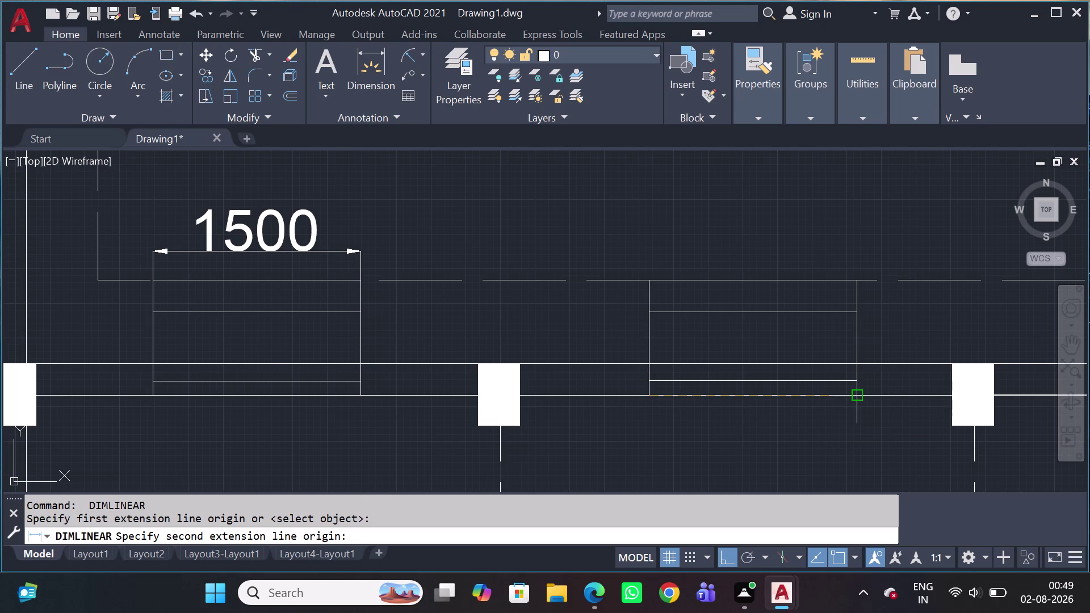
drag(857, 394, 861, 366)
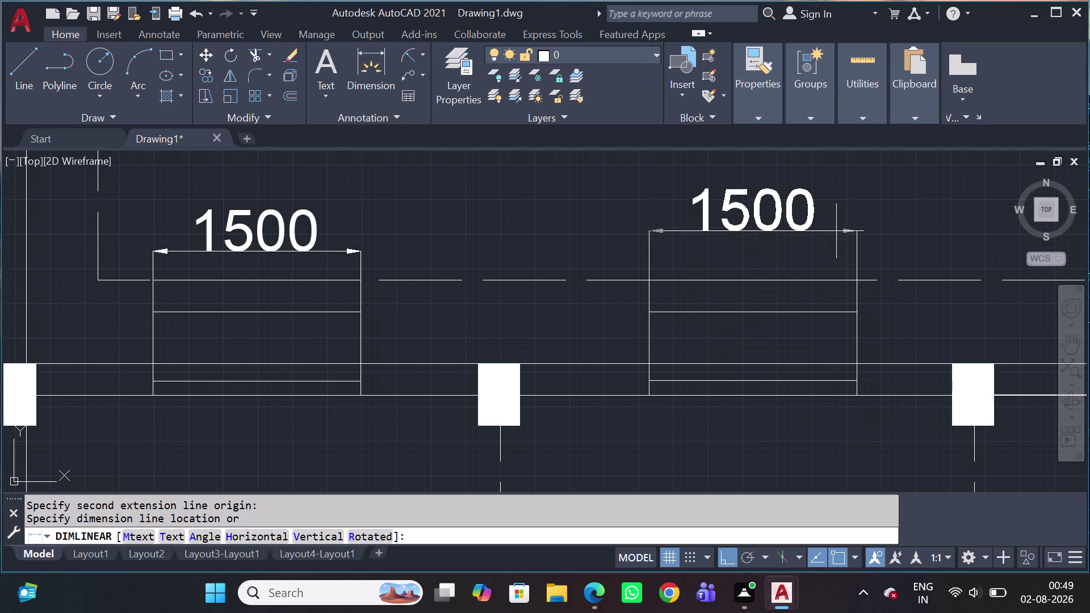
click(836, 230)
middle_drag(837, 237, 553, 285)
Try dimensioning the next window, cancelling twice after misplaced points.
key(space)
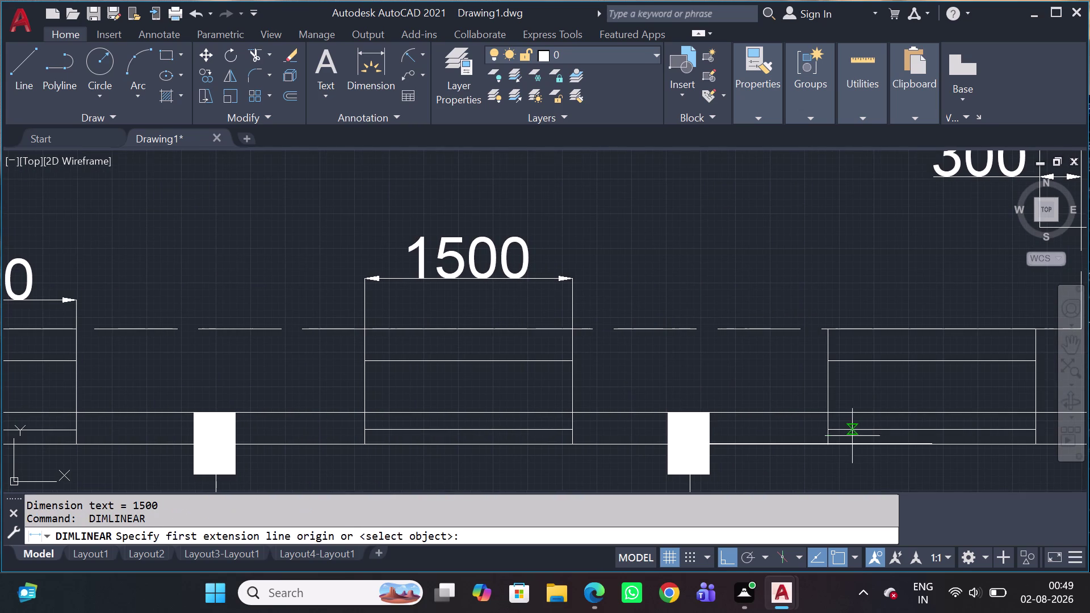
click(827, 450)
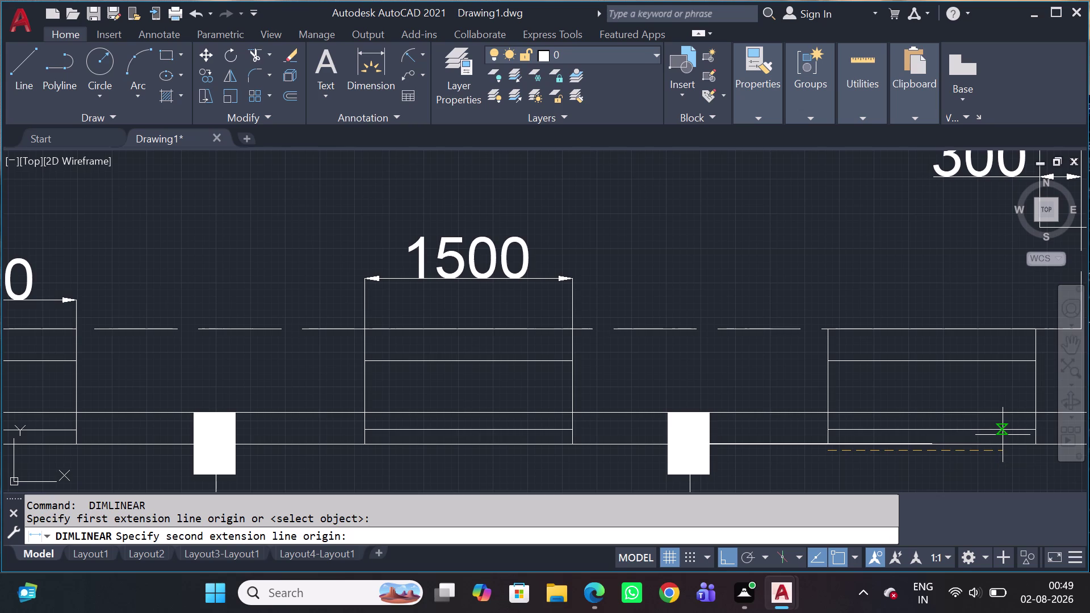
click(1043, 446)
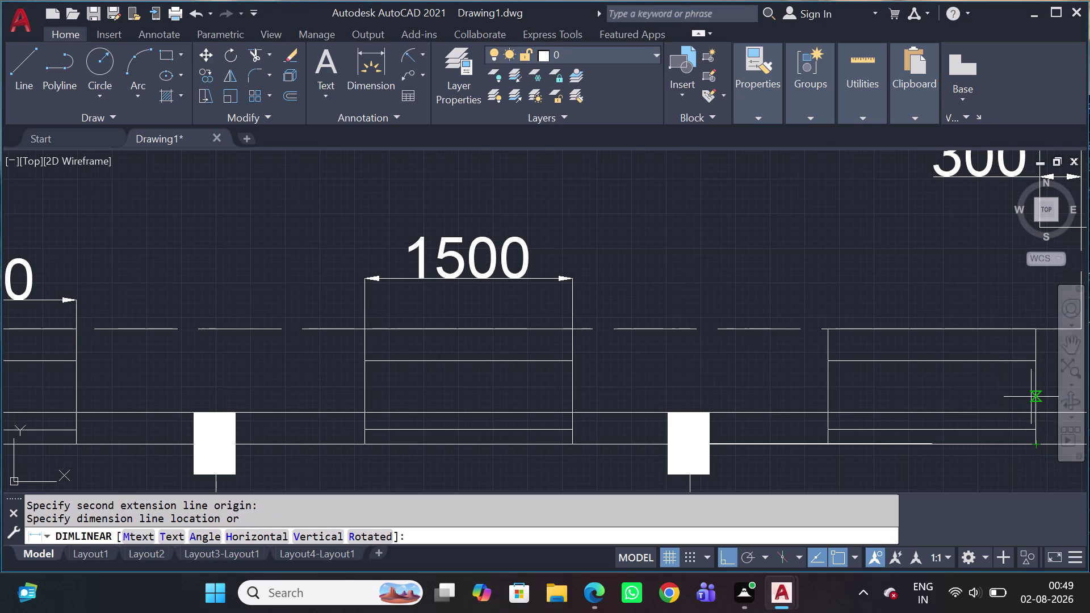
key(Escape)
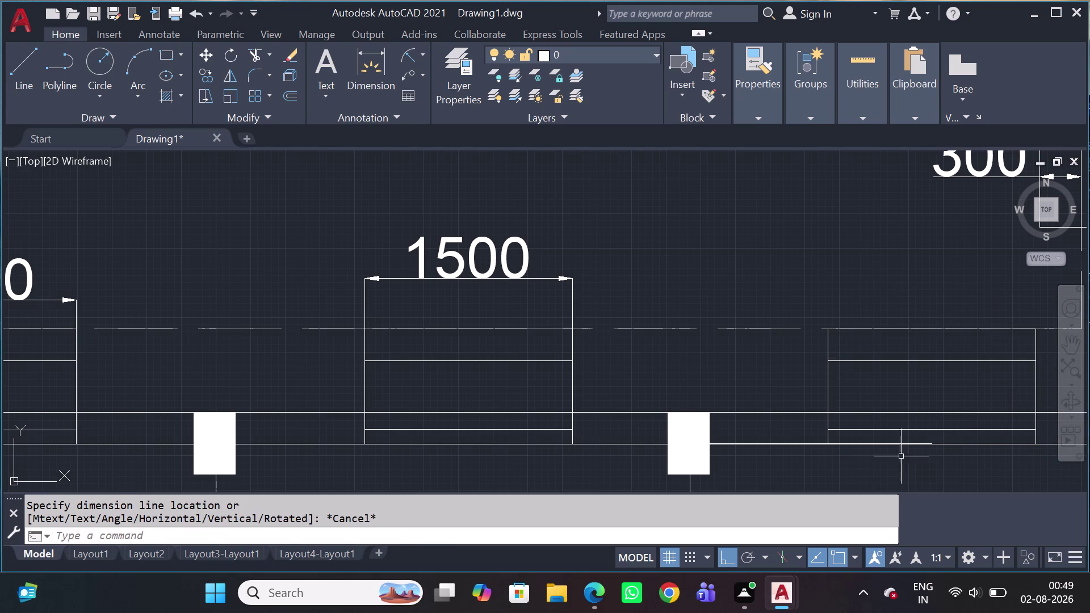
key(space)
click(831, 443)
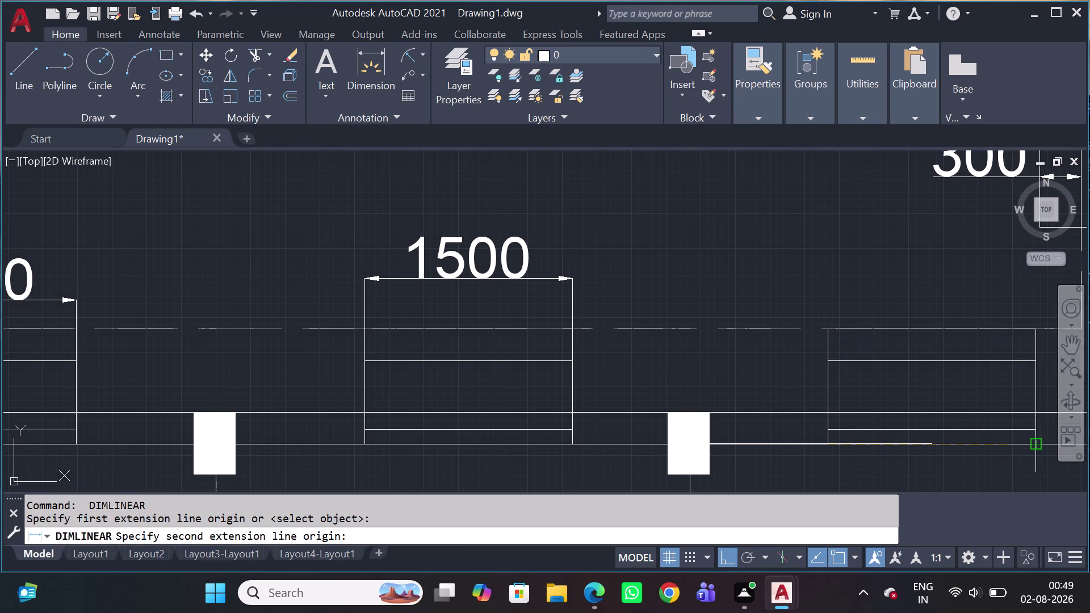
drag(1036, 443, 1028, 438)
middle_drag(981, 357, 770, 302)
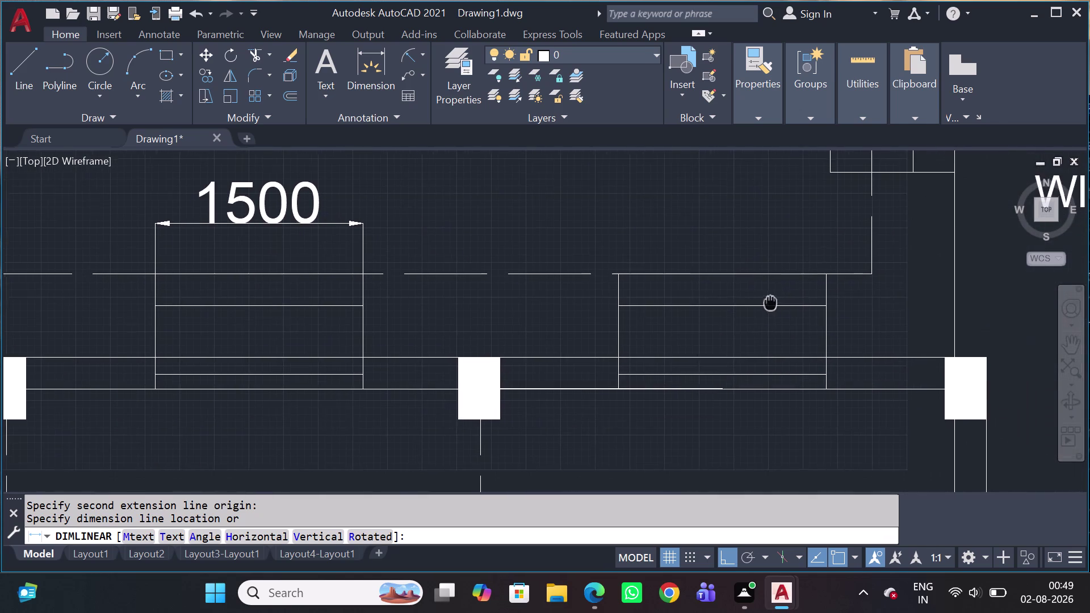
middle_drag(771, 303, 769, 300)
key(Escape)
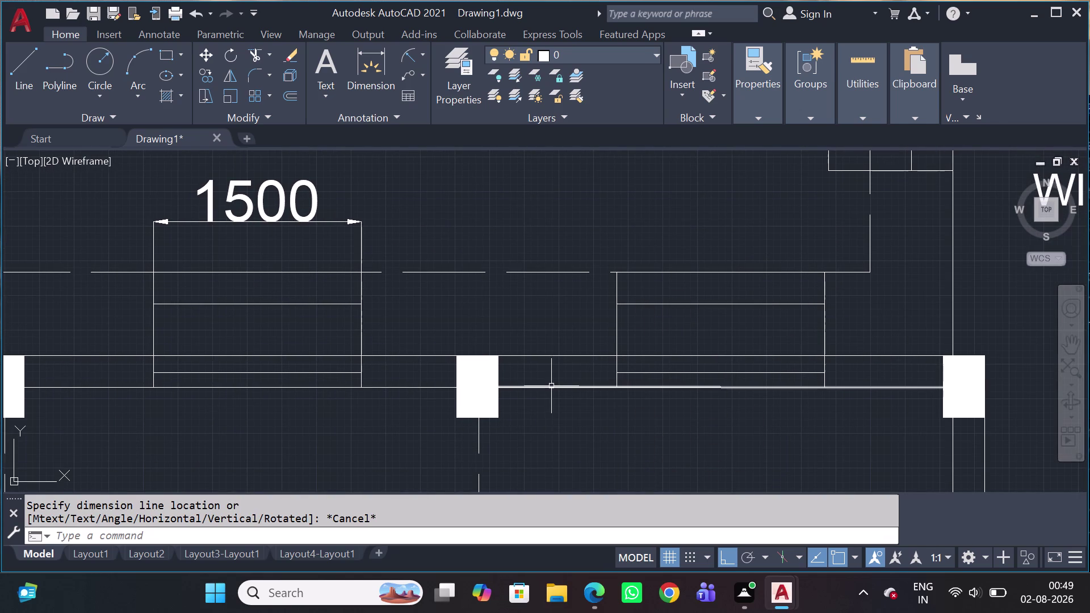
Delete the stray short line near the window openings.
click(549, 388)
key(Delete)
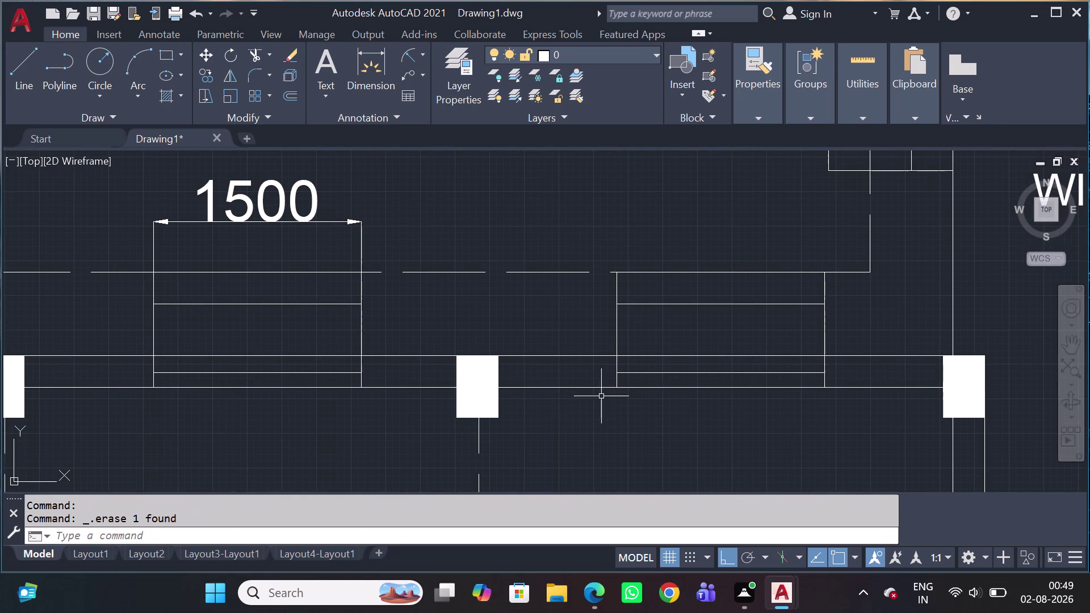
drag(588, 358, 587, 367)
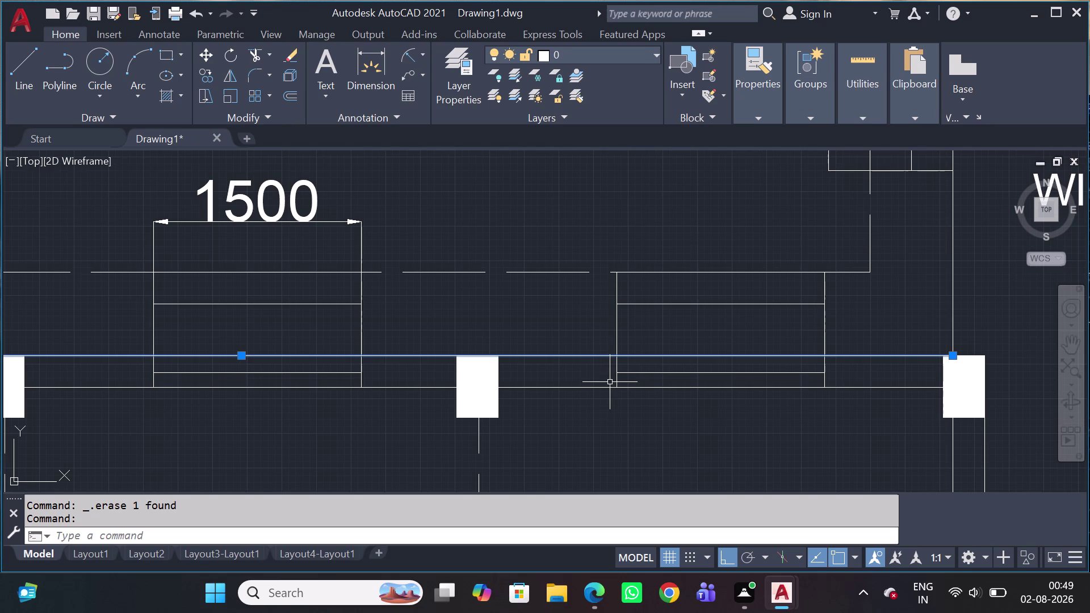
key(Escape)
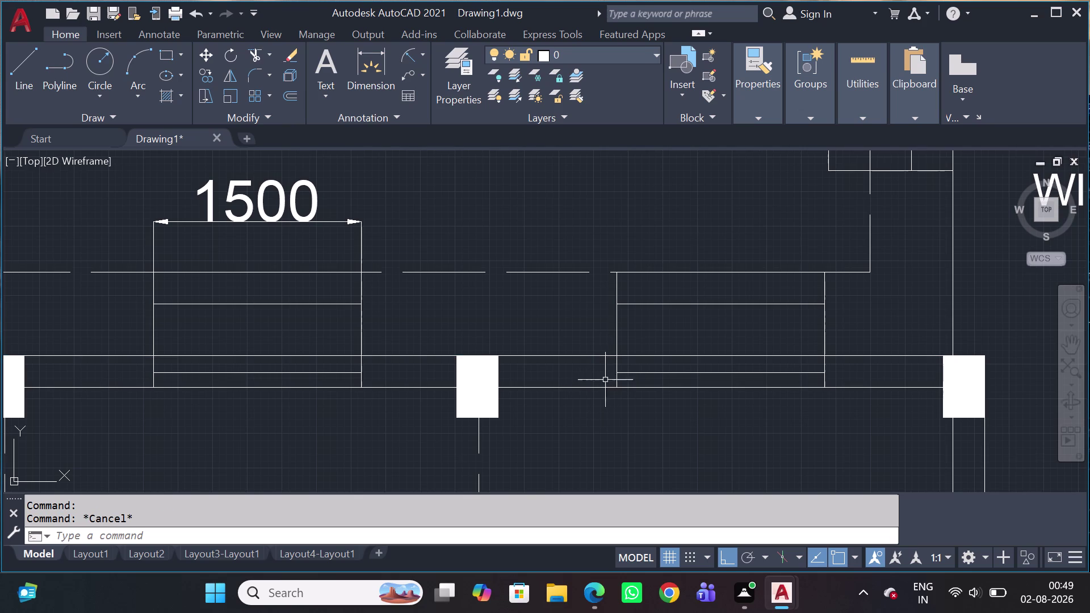
scroll(down, 3)
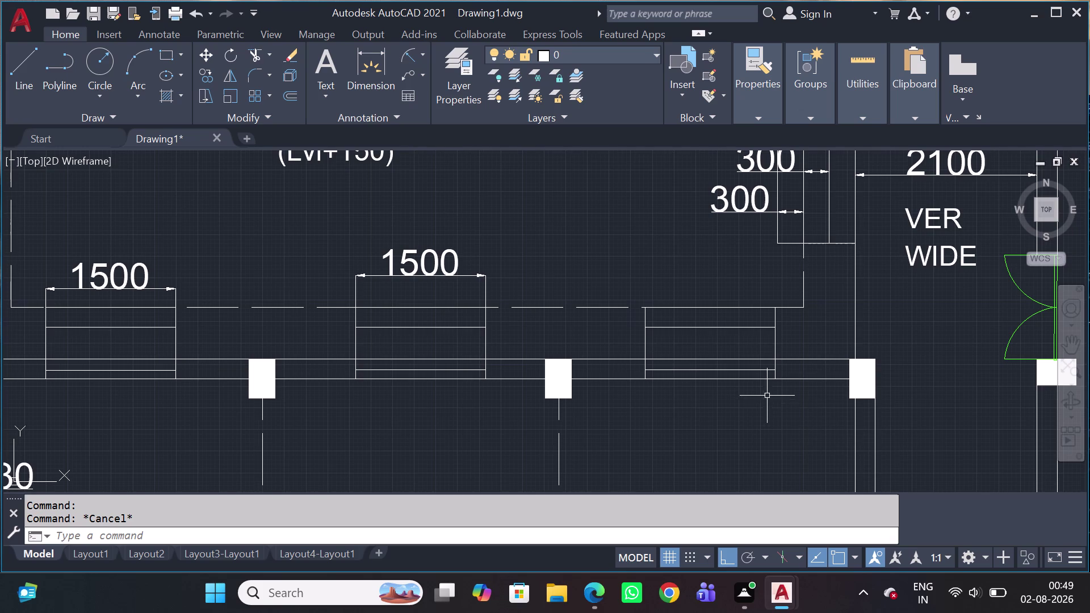
Retry the DLI dimension on the third window, cancelling after a wrong second point.
key(d)
key(l)
key(i)
key(space)
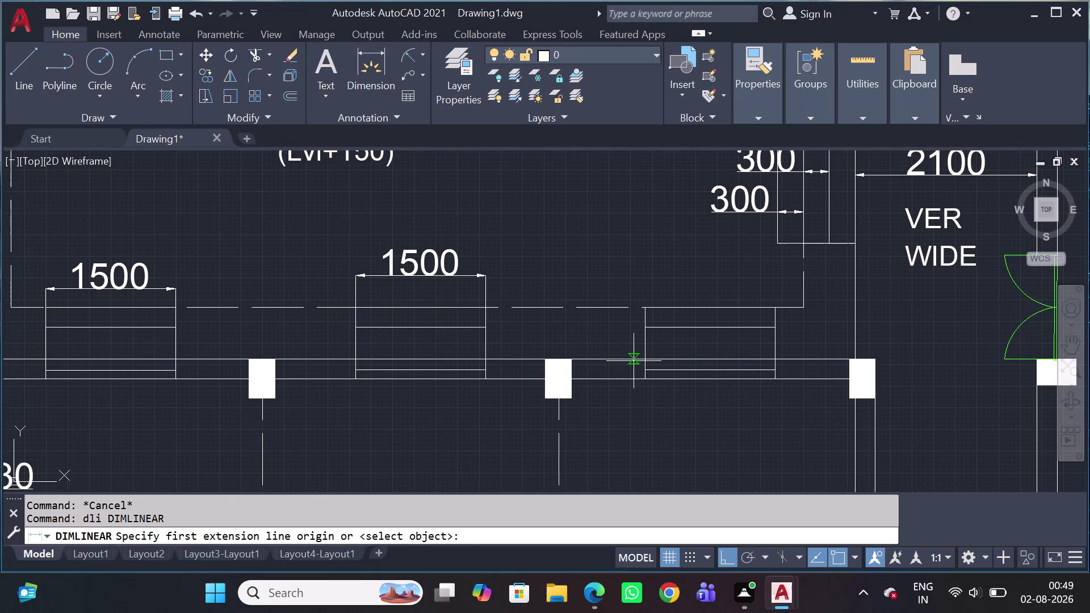
click(651, 364)
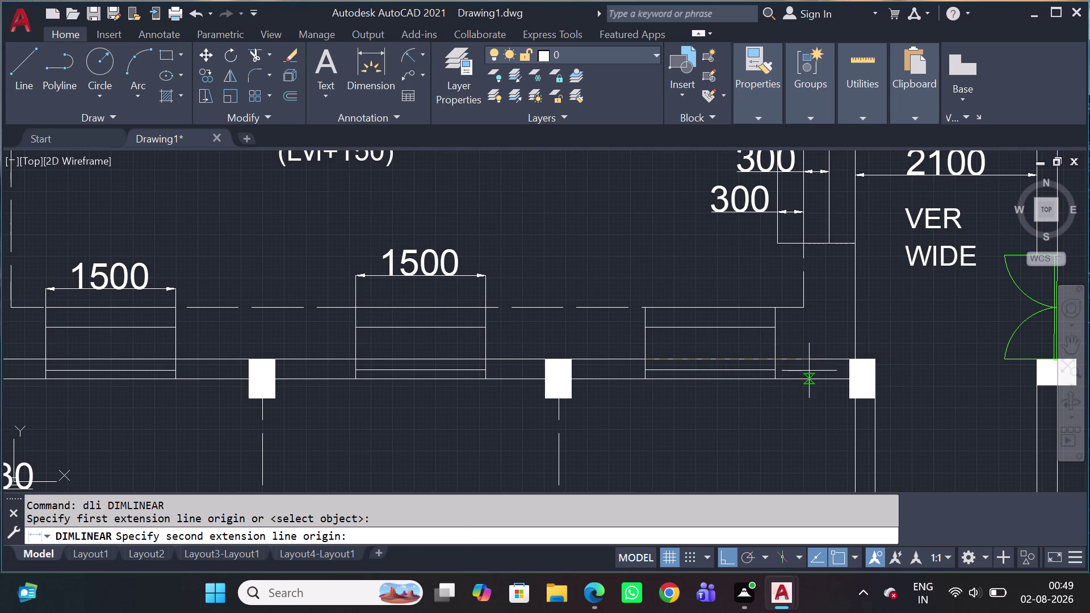
click(774, 359)
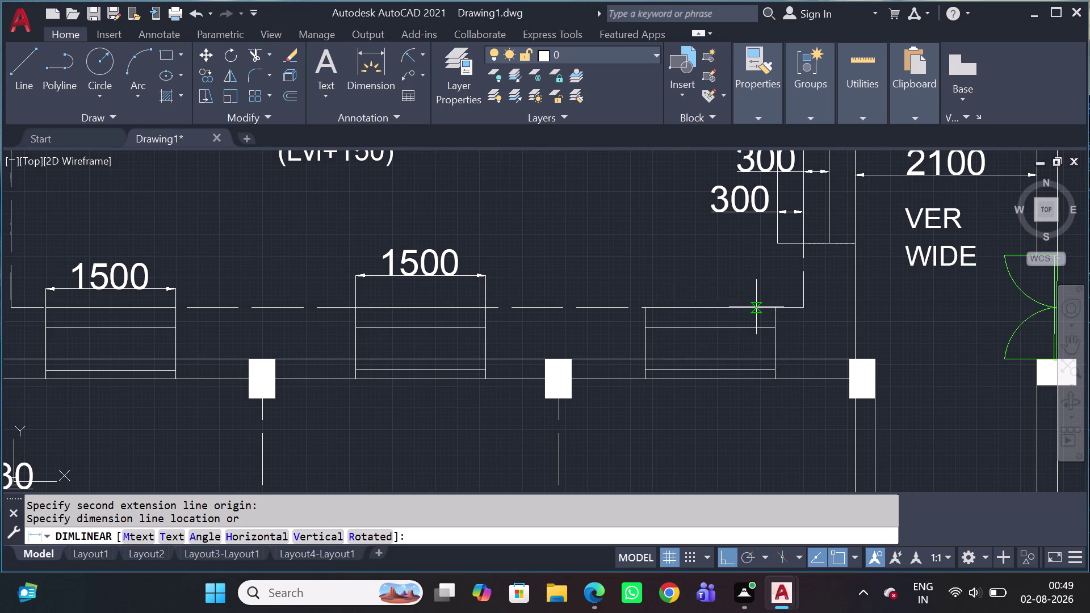
key(Escape)
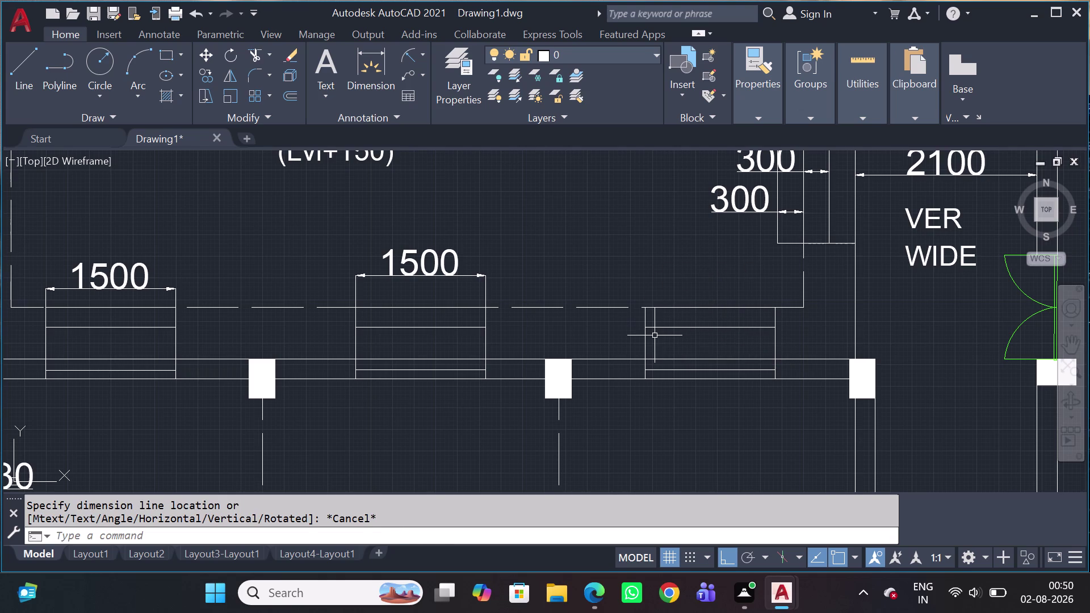
Dimension the third window corner to corner as 1500 above it, then select the new dimension.
key(space)
scroll(up, 3)
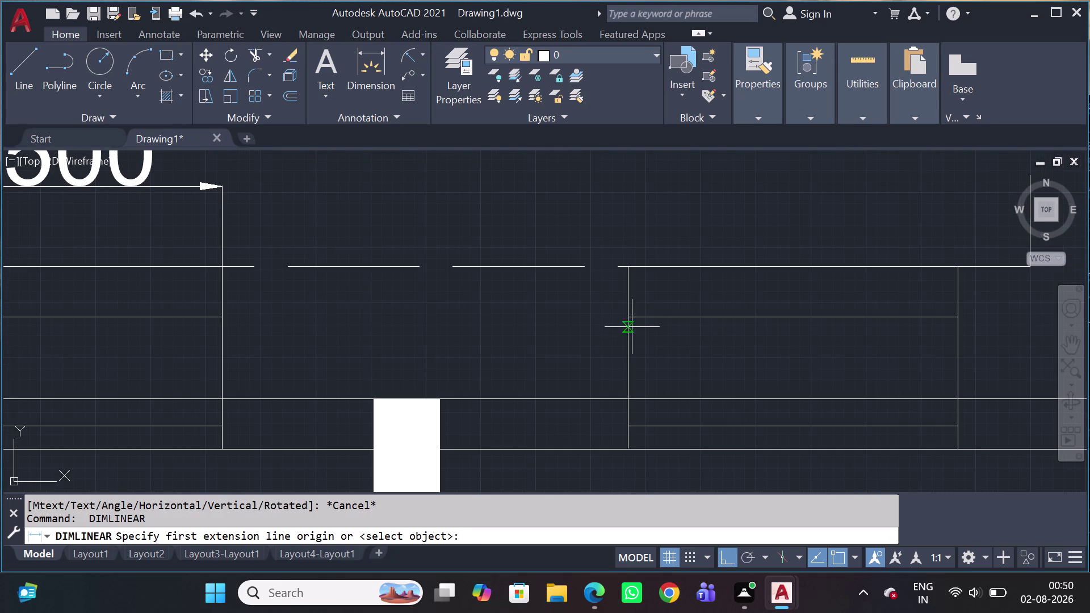
drag(628, 313, 654, 313)
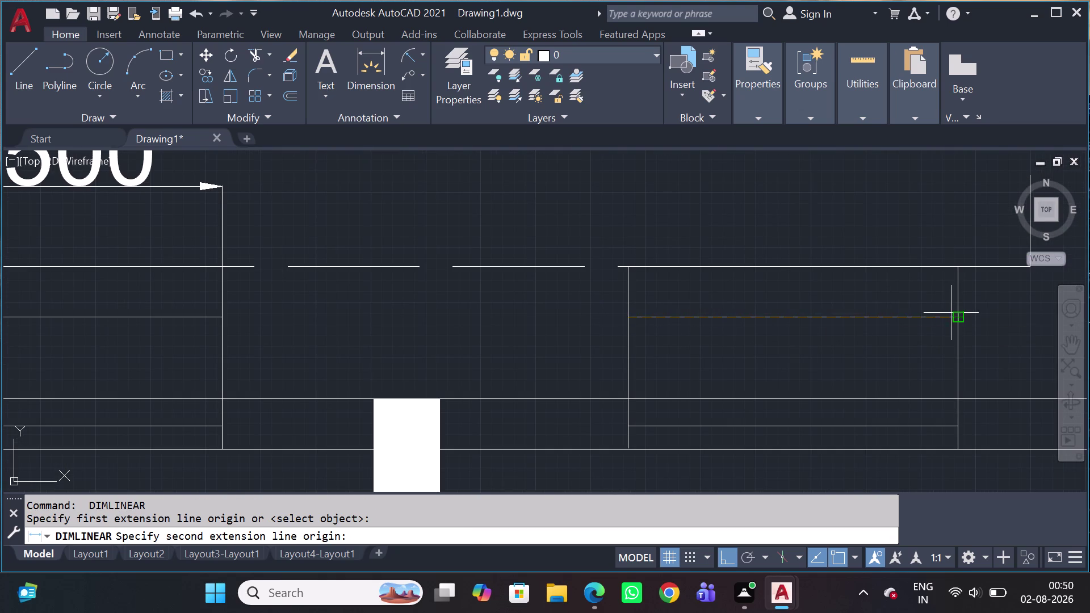
click(950, 312)
click(944, 223)
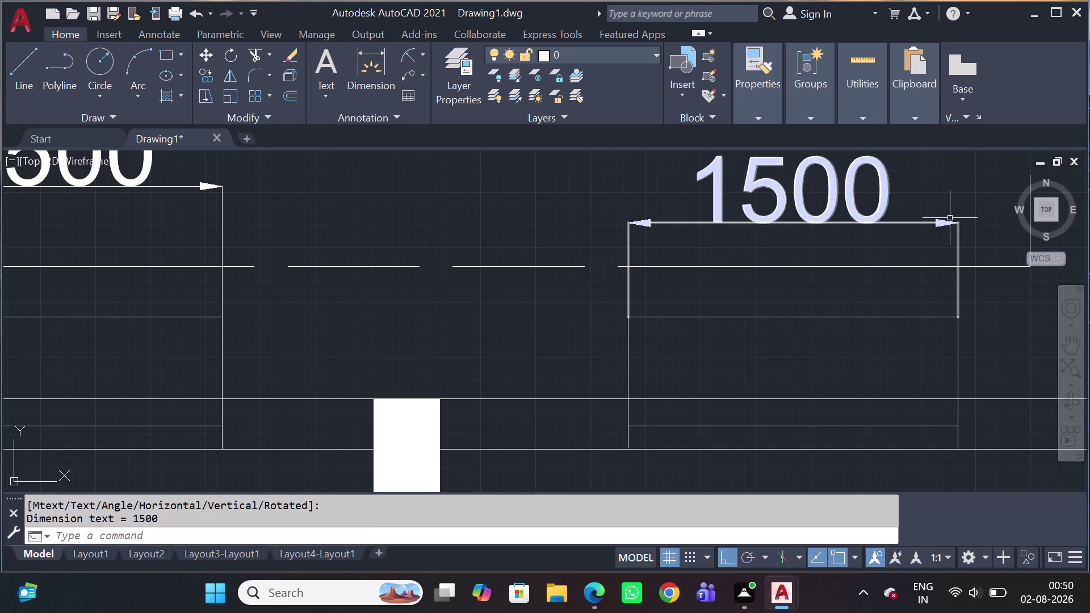
scroll(down, 3)
middle_drag(845, 253, 847, 346)
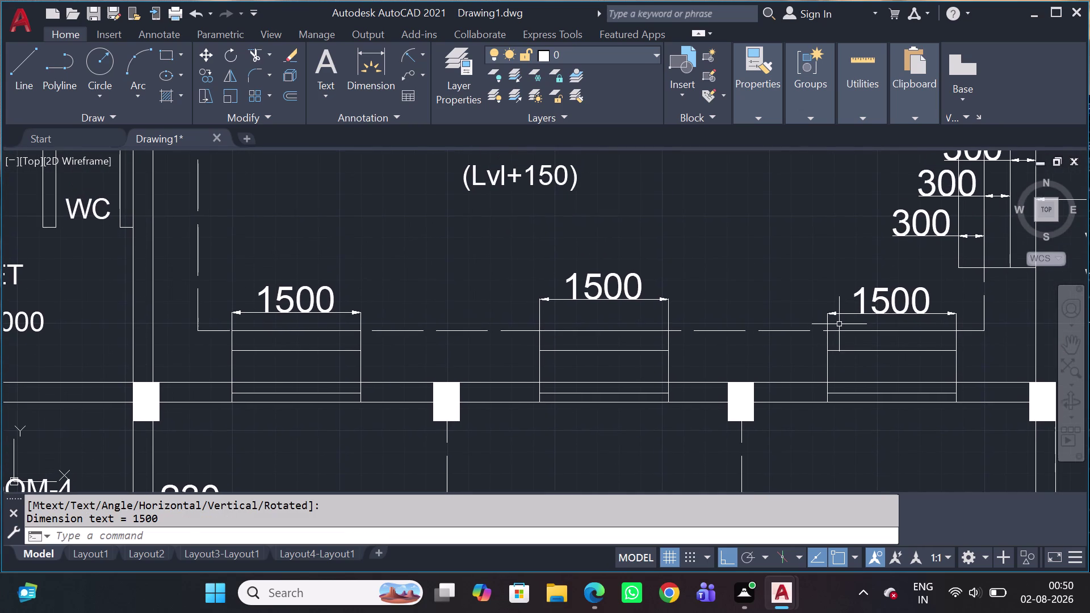
click(838, 294)
click(834, 315)
click(827, 315)
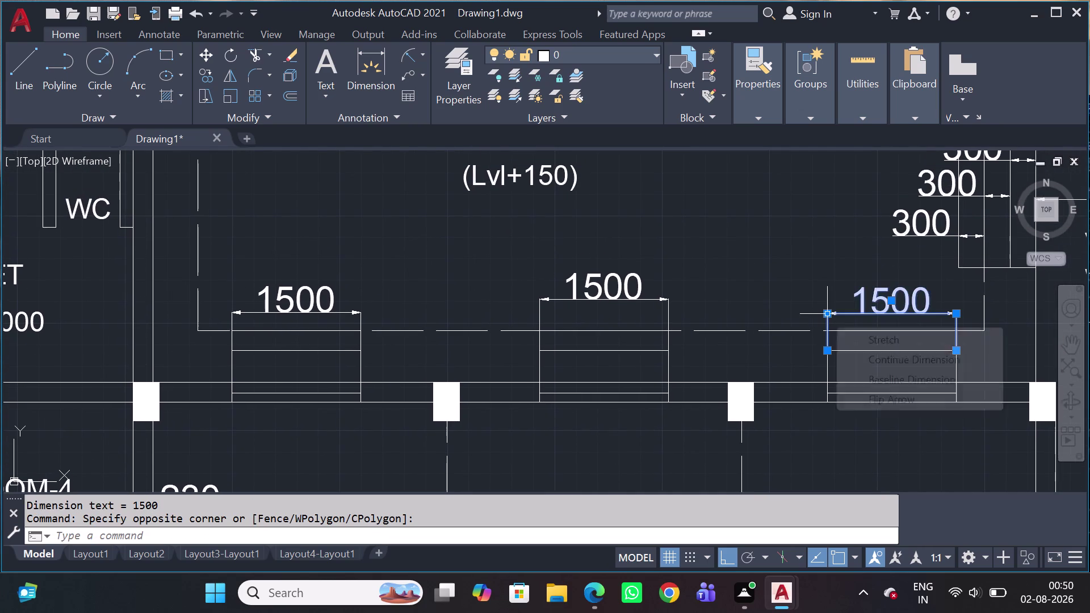
Move the right and left 1500 dimension lines to the middle dimension's height.
click(673, 298)
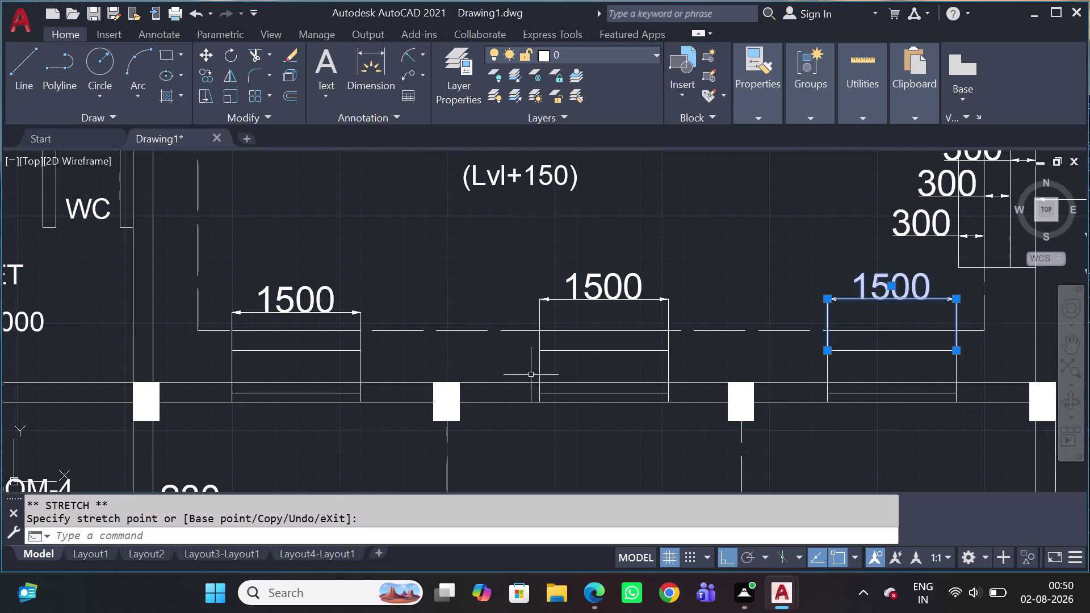
key(Escape)
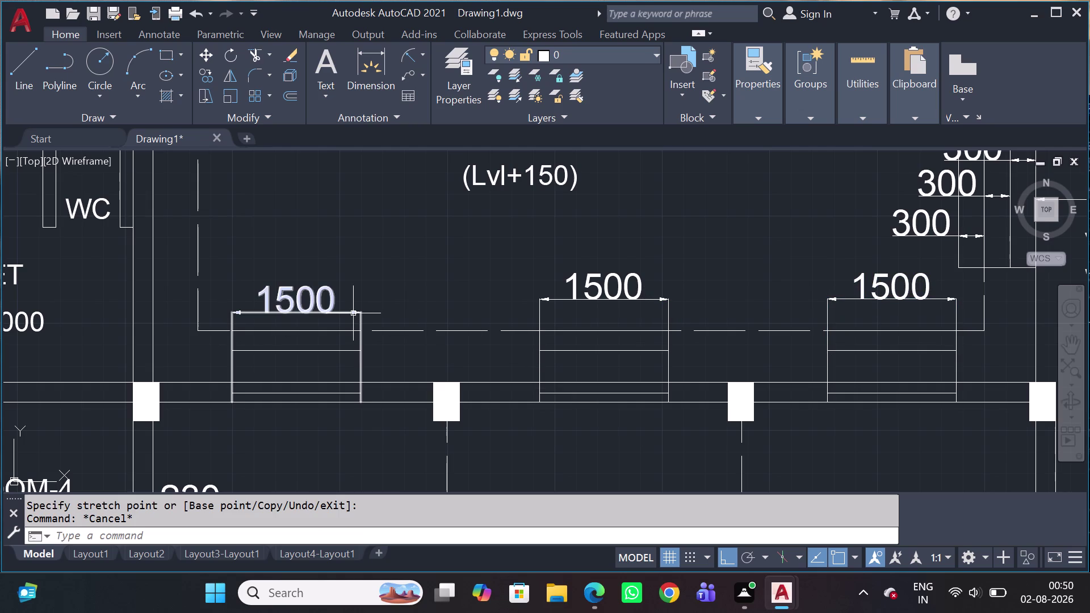
drag(352, 314, 339, 301)
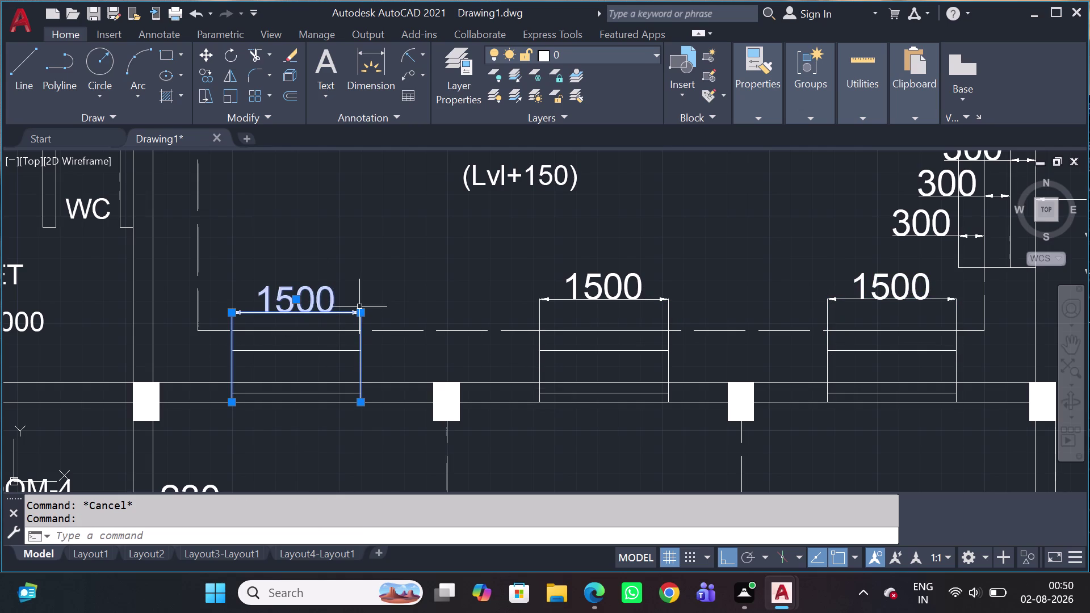
drag(360, 313, 371, 313)
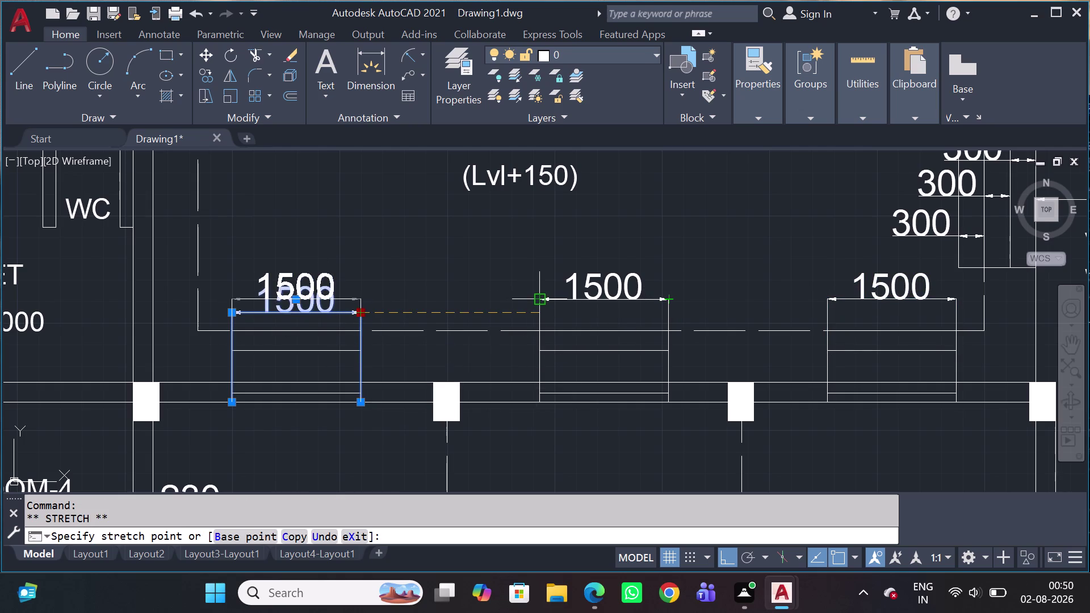
click(536, 298)
scroll(down, 3)
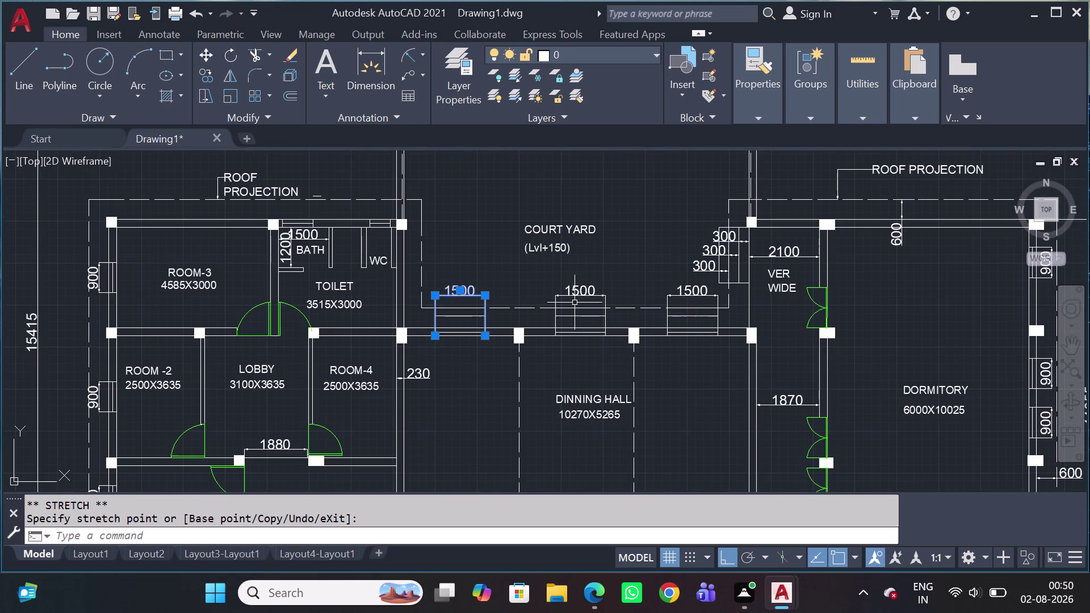
key(Escape)
scroll(down, 3)
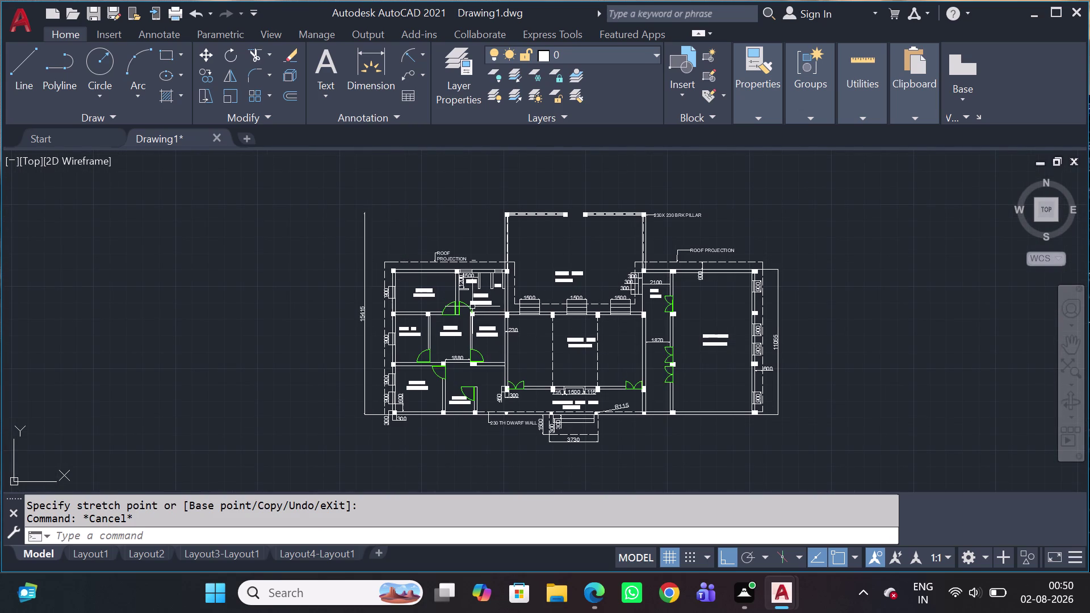
scroll(up, 3)
middle_drag(529, 452, 552, 359)
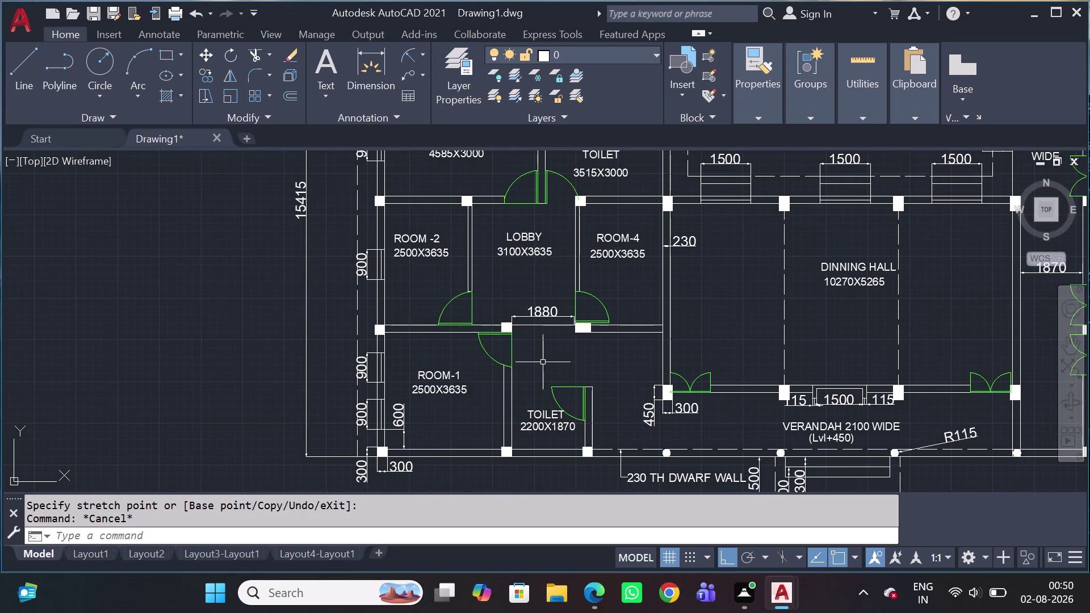
Copy the toilet door from its corner base point, with Ortho turned off.
click(543, 359)
click(596, 430)
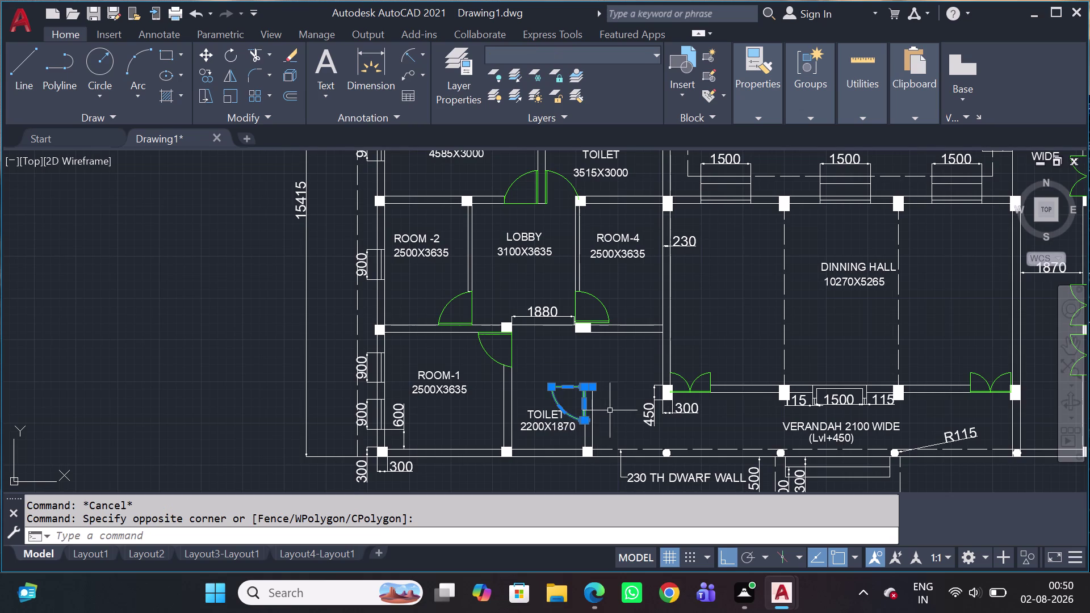
key(c)
key(o)
key(space)
scroll(up, 3)
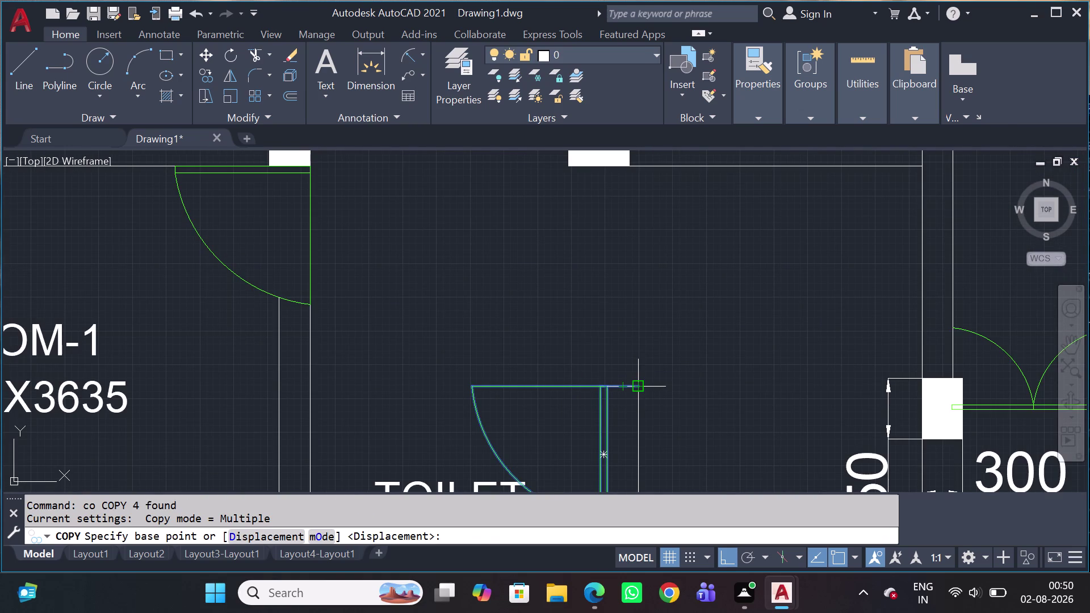
click(642, 387)
scroll(down, 3)
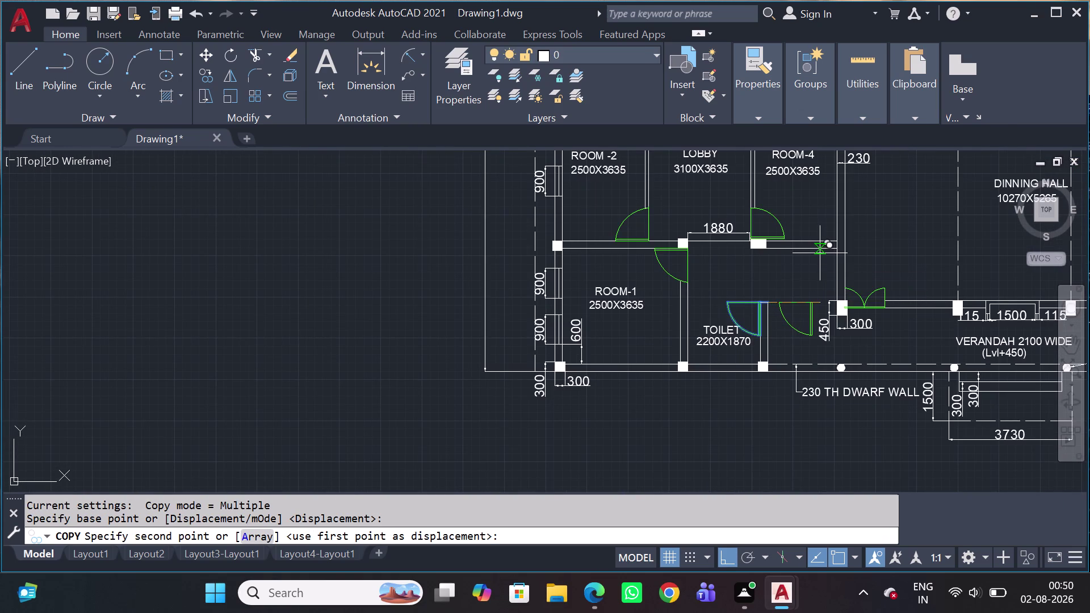
key(shift+F8)
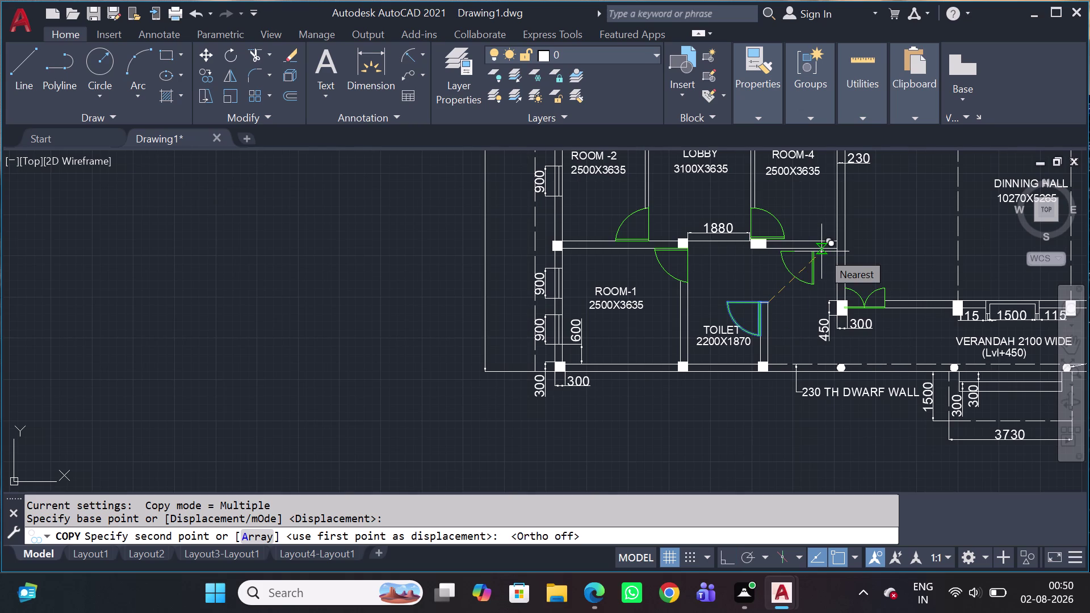
Place the door copy at the courtyard pillar opening and select it.
scroll(down, 3)
scroll(up, 3)
middle_drag(877, 213, 511, 610)
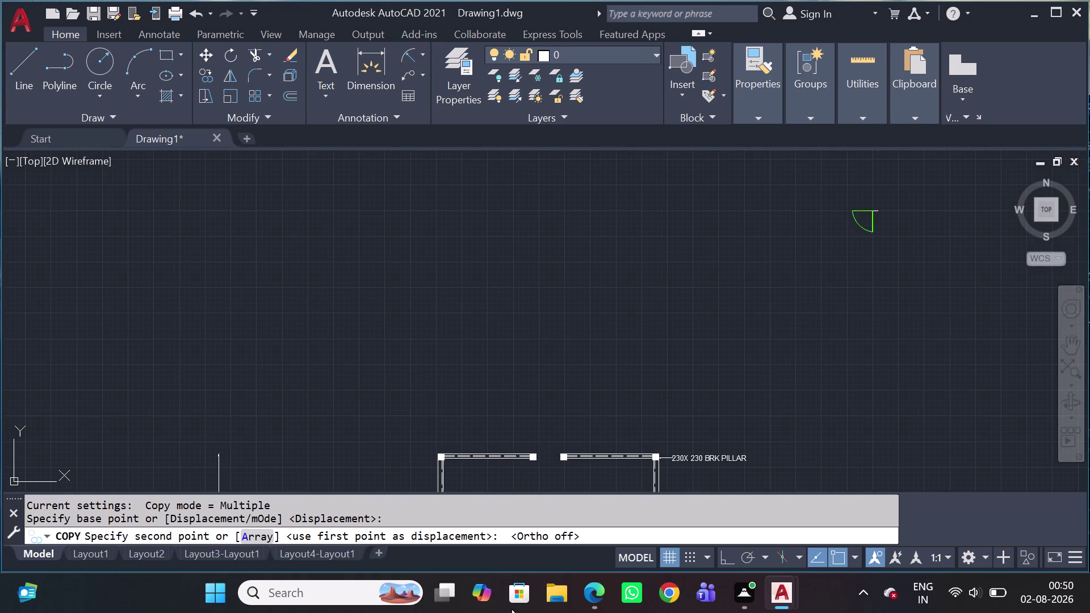
middle_drag(560, 416, 603, 328)
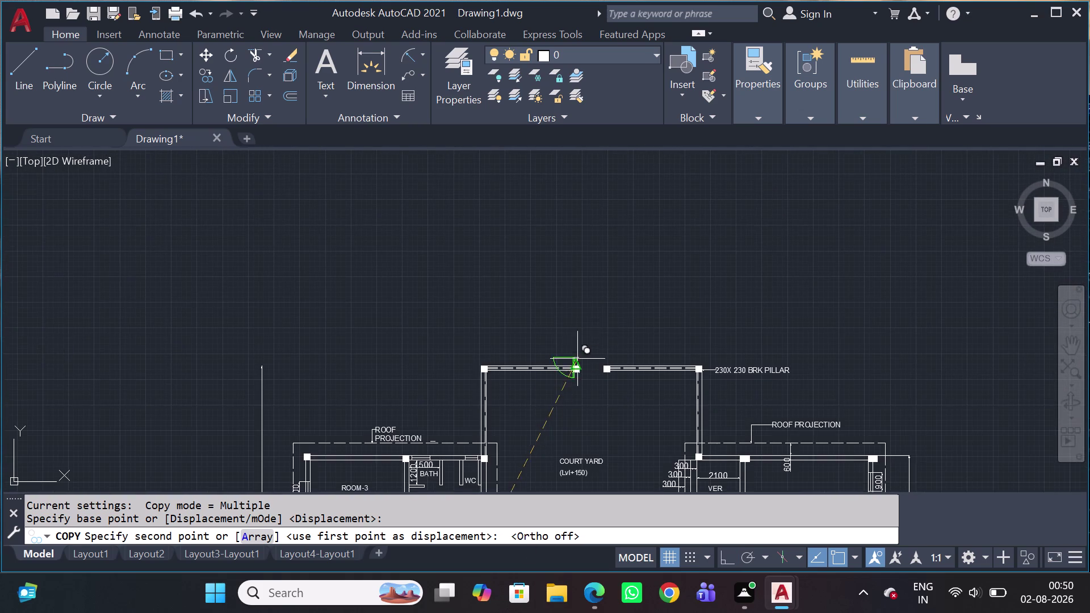
scroll(up, 3)
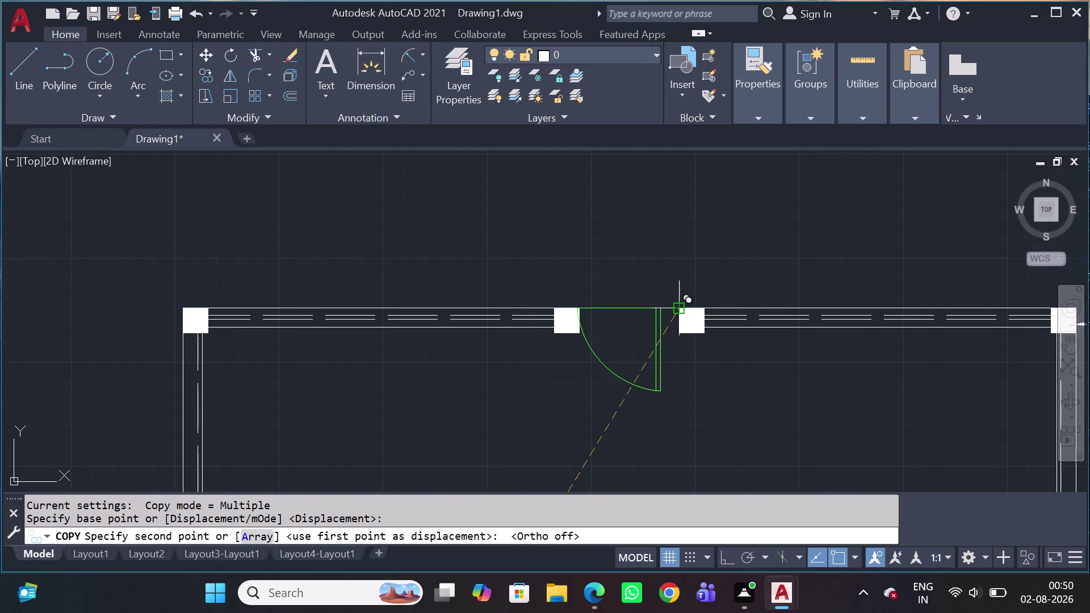
scroll(up, 3)
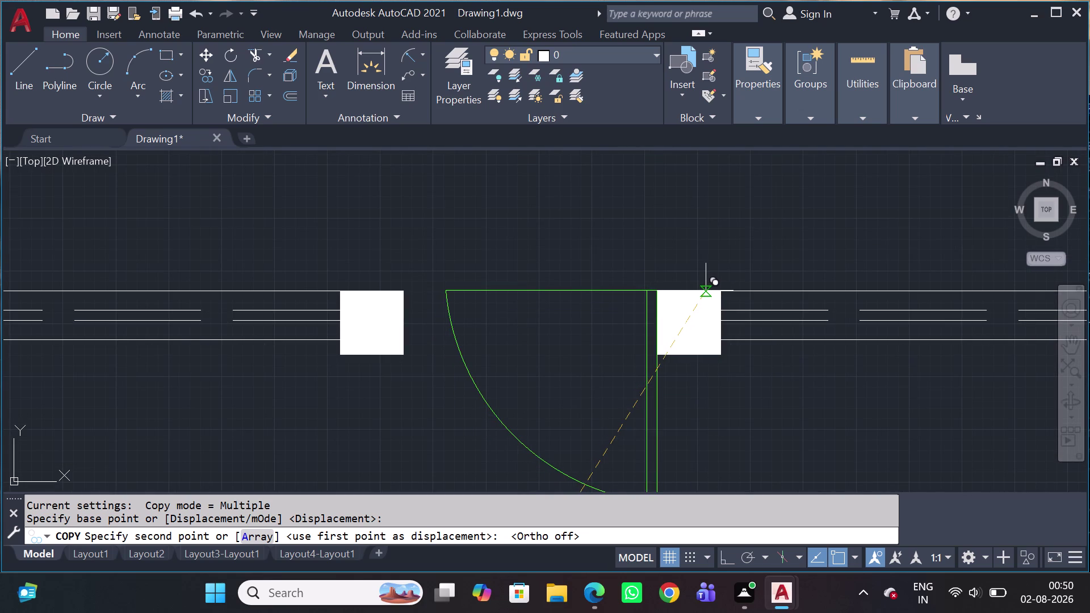
click(682, 227)
key(Escape)
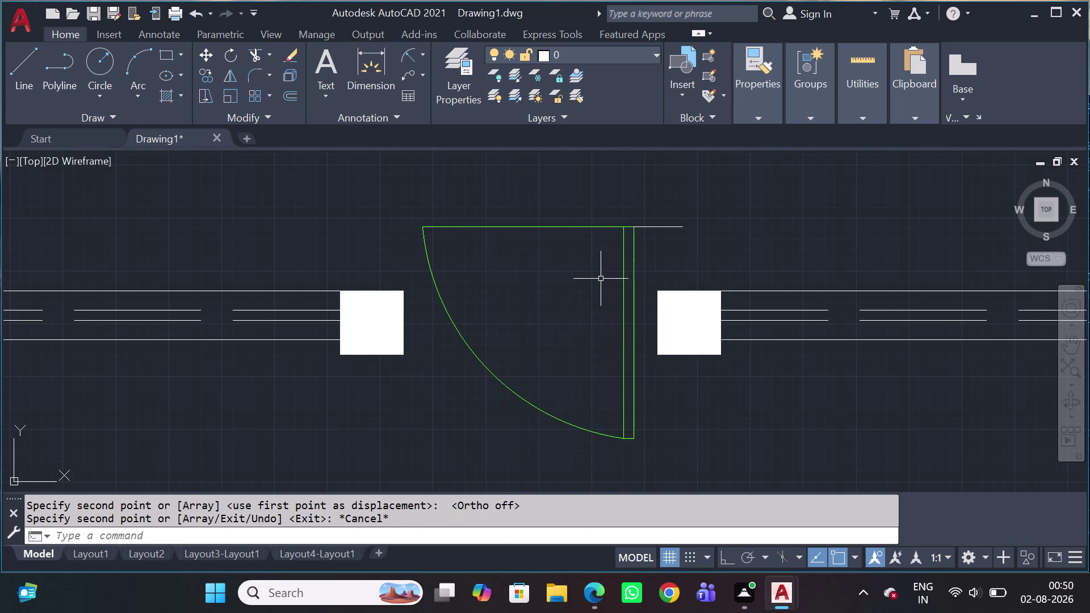
drag(673, 203, 667, 204)
click(491, 279)
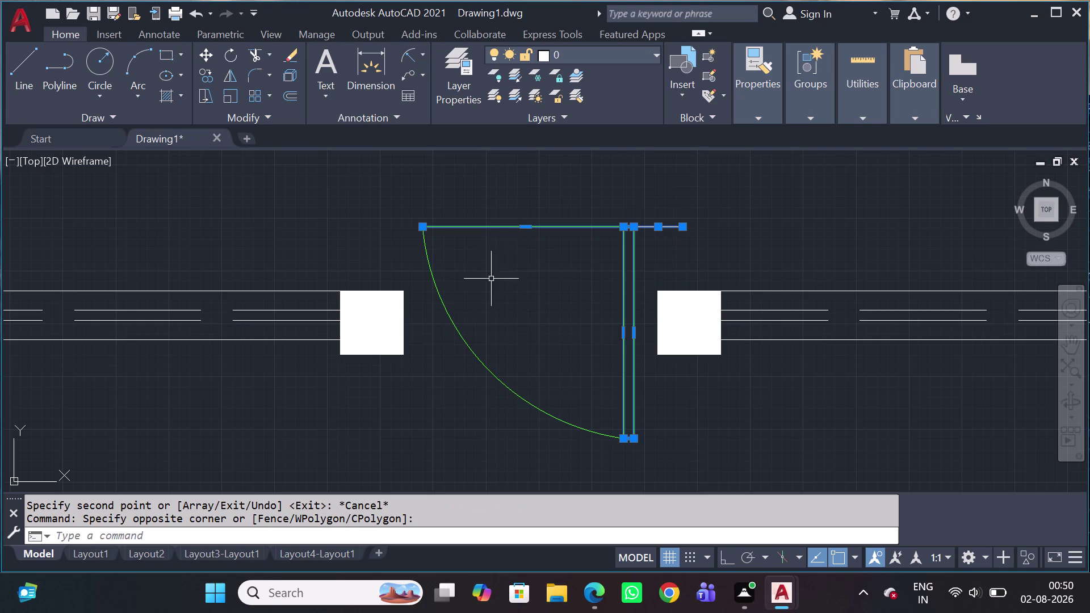
Move the copied door and its swing arc so it sits against the pillar face.
drag(520, 259, 509, 345)
click(454, 421)
key(m)
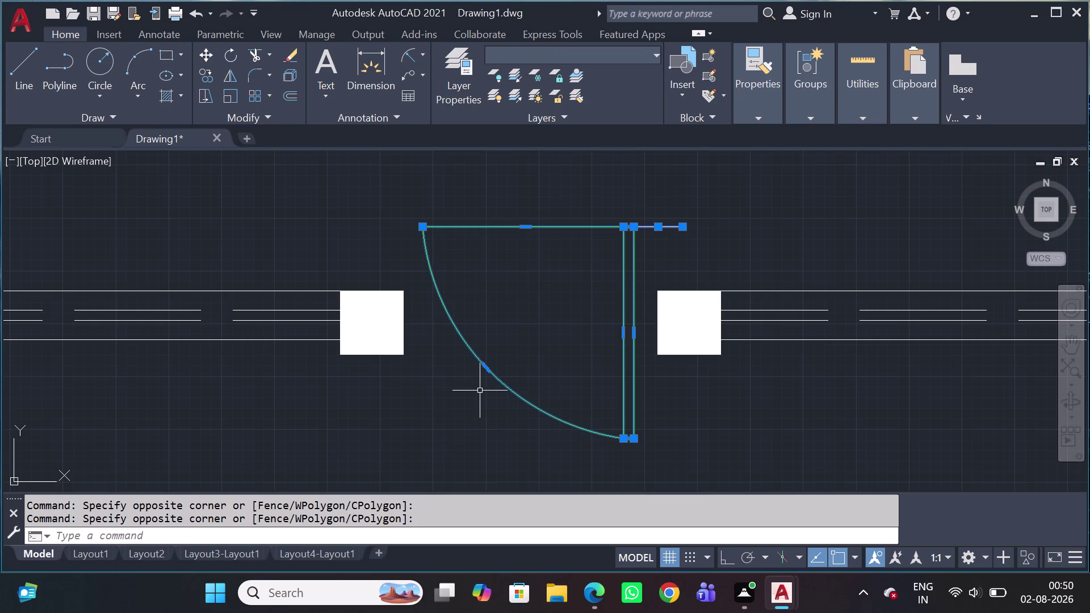
key(space)
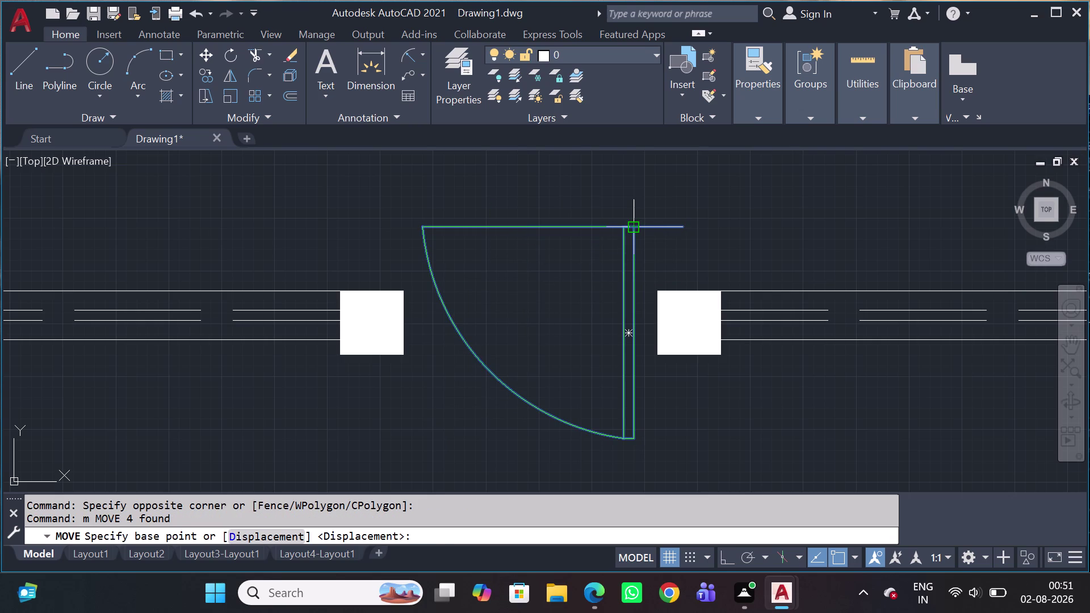
click(633, 228)
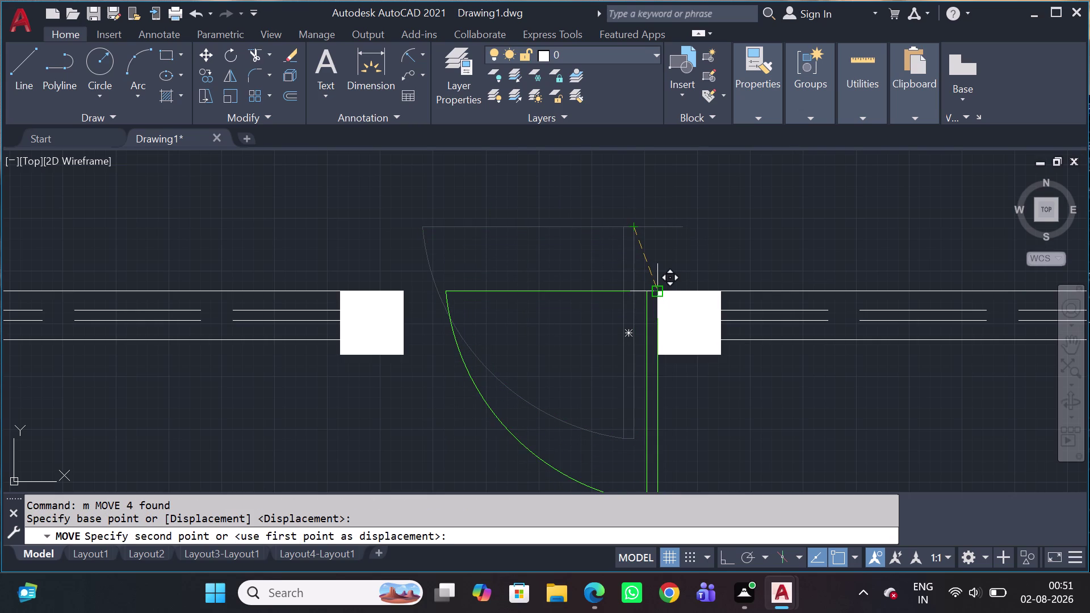
click(665, 290)
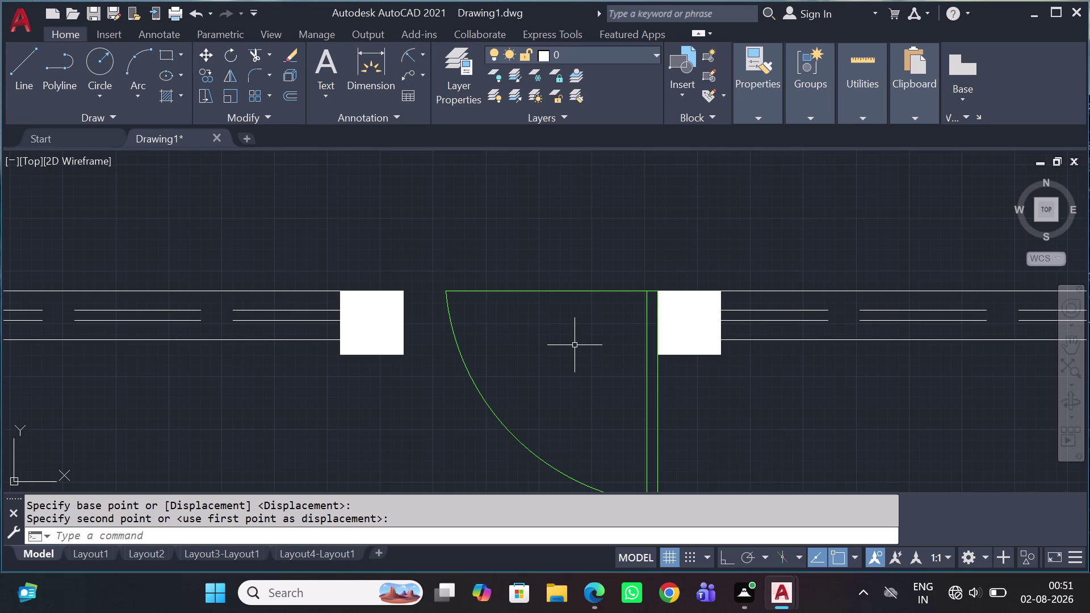
Select the copied door's arc and leaf with a selection box.
scroll(down, 3)
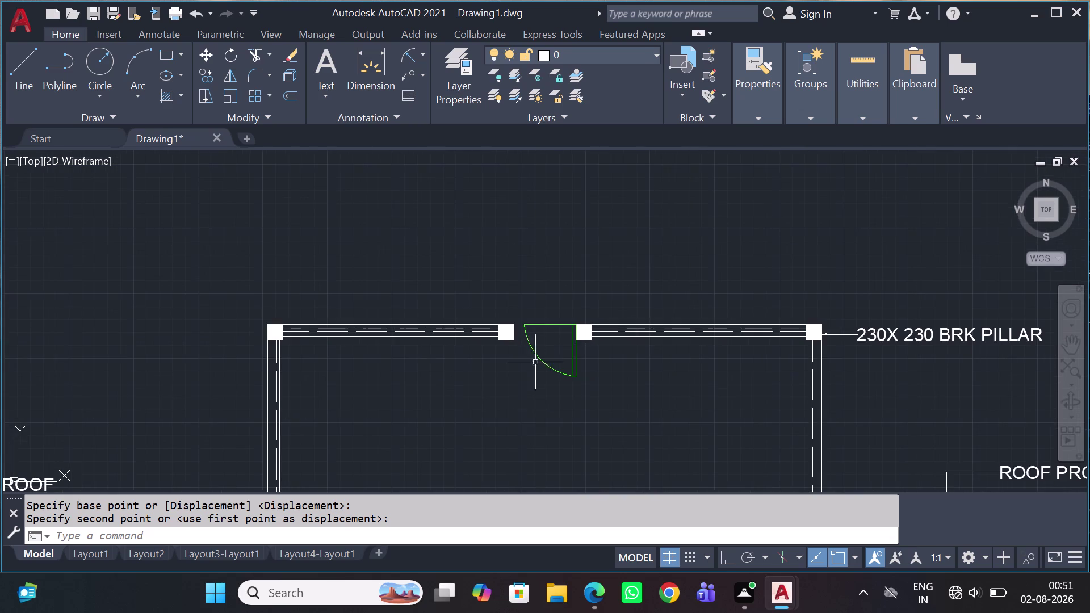
scroll(up, 3)
click(555, 271)
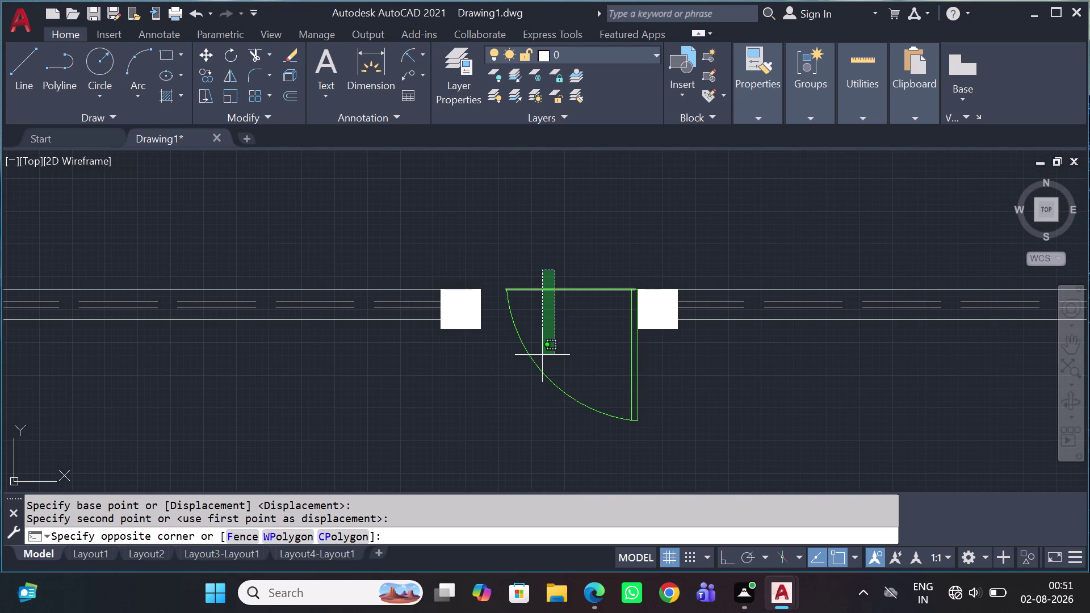
click(537, 375)
drag(685, 388, 677, 385)
click(621, 375)
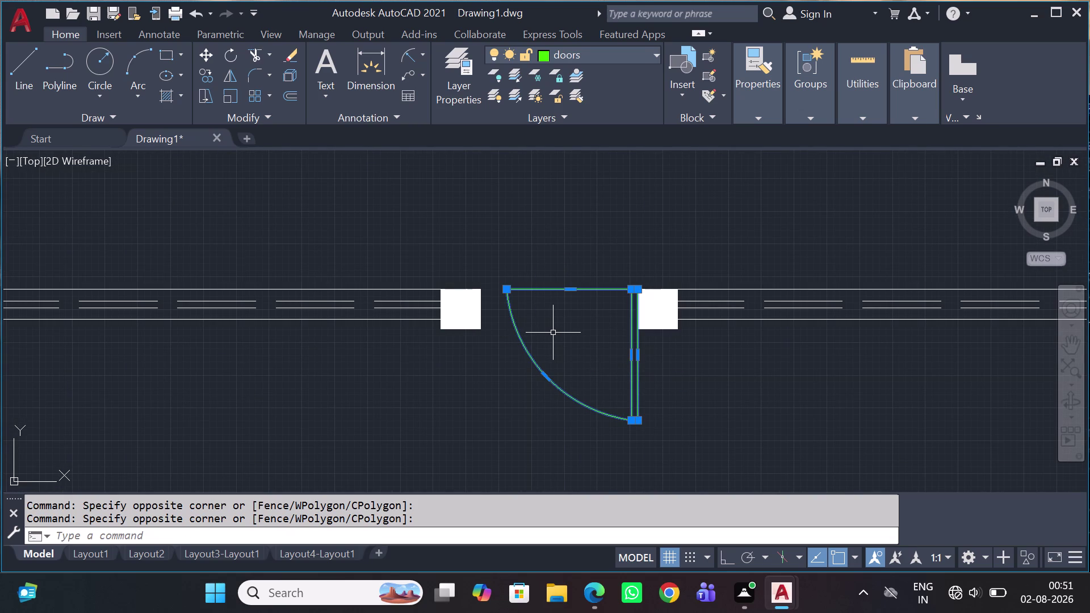
Scale the door from its hinge corner to fit the pillar opening.
key(s)
key(c)
key(space)
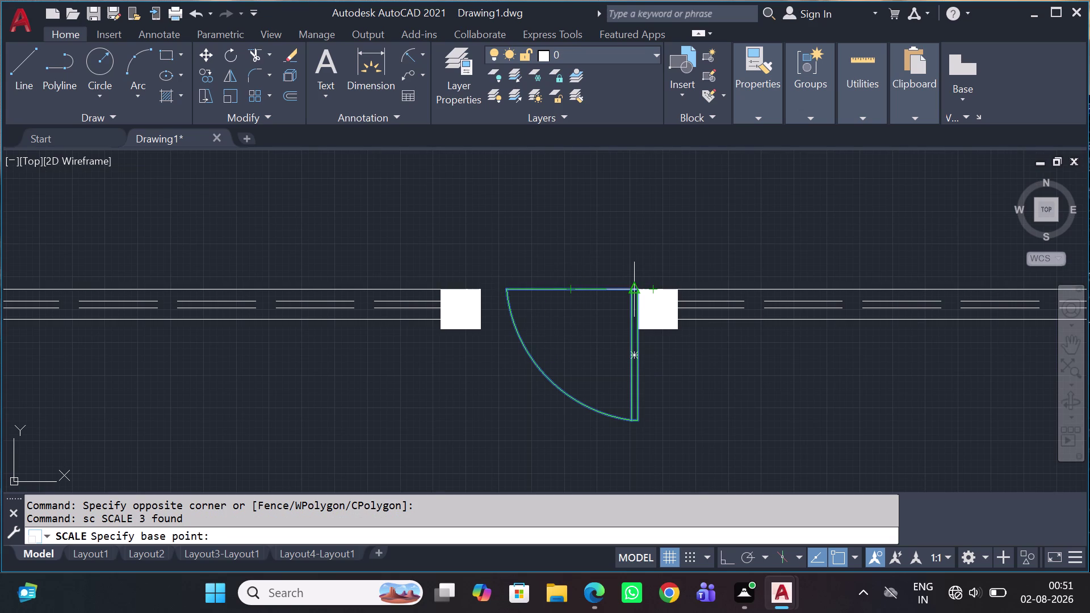
scroll(up, 3)
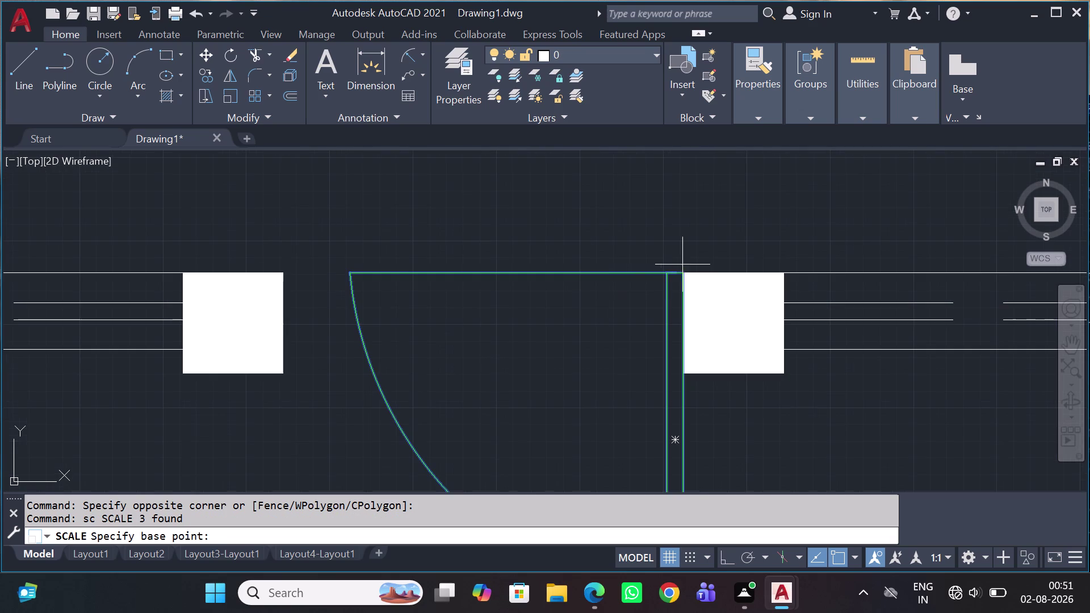
click(684, 282)
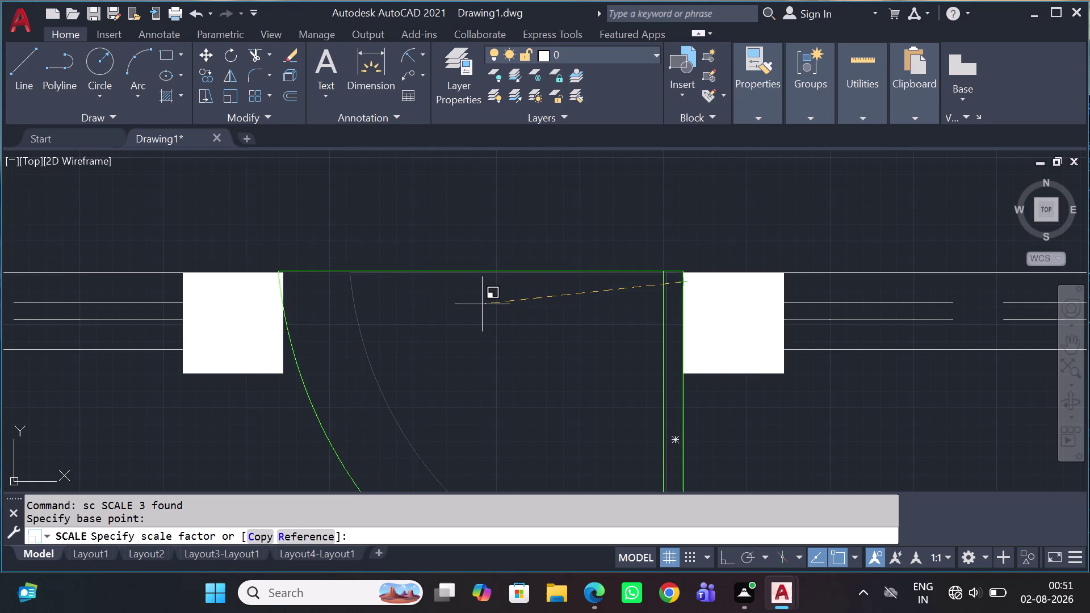
click(497, 343)
scroll(down, 3)
drag(654, 417, 654, 418)
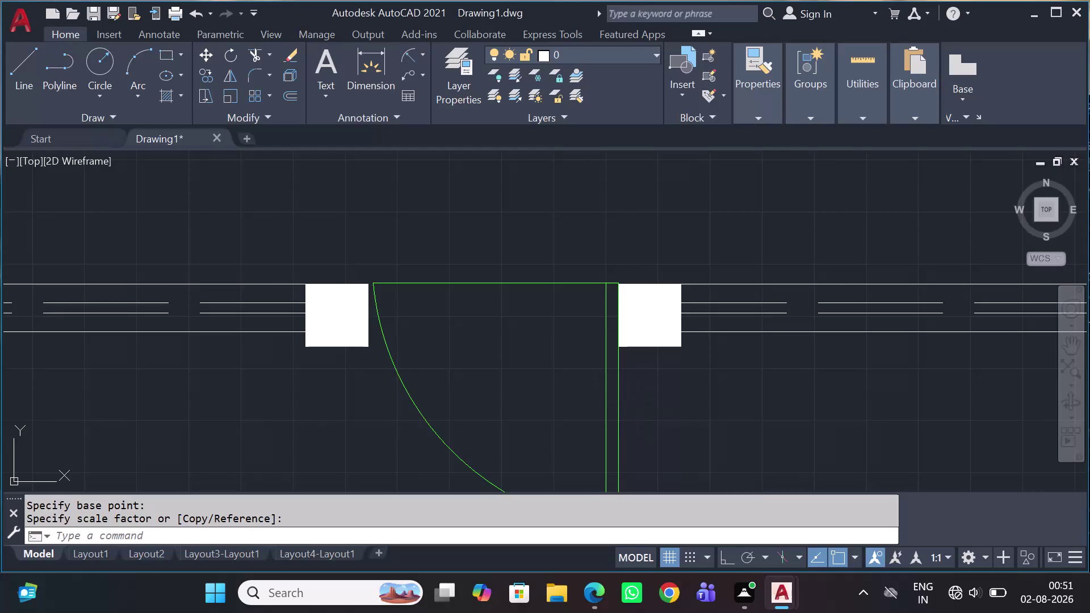
Move the scaled door from its top corner onto the pillar corner.
drag(654, 418, 659, 421)
click(399, 459)
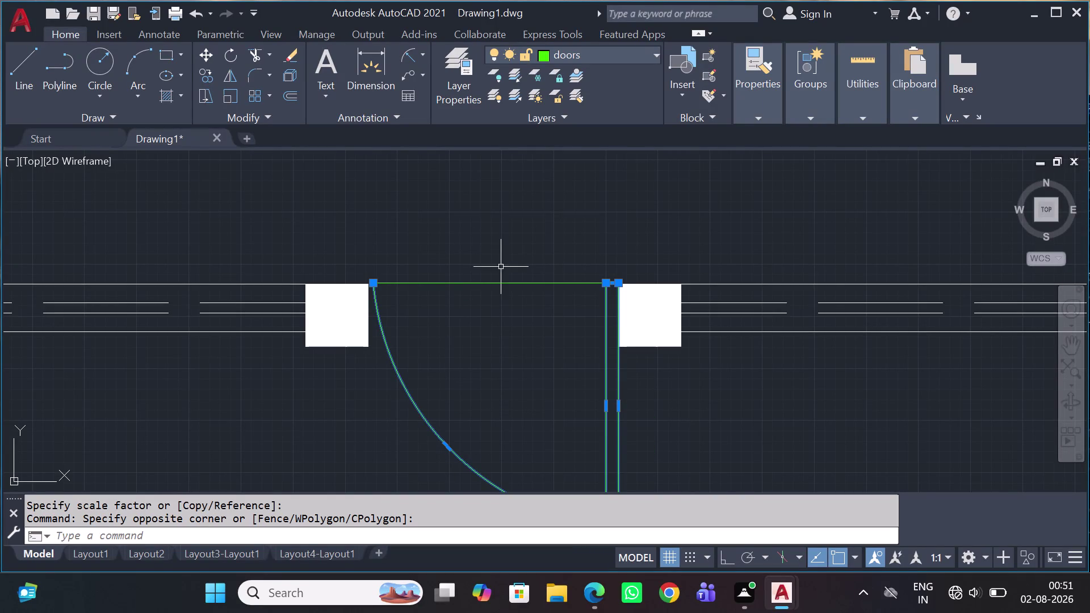
click(501, 266)
click(429, 376)
text(m)
key(space)
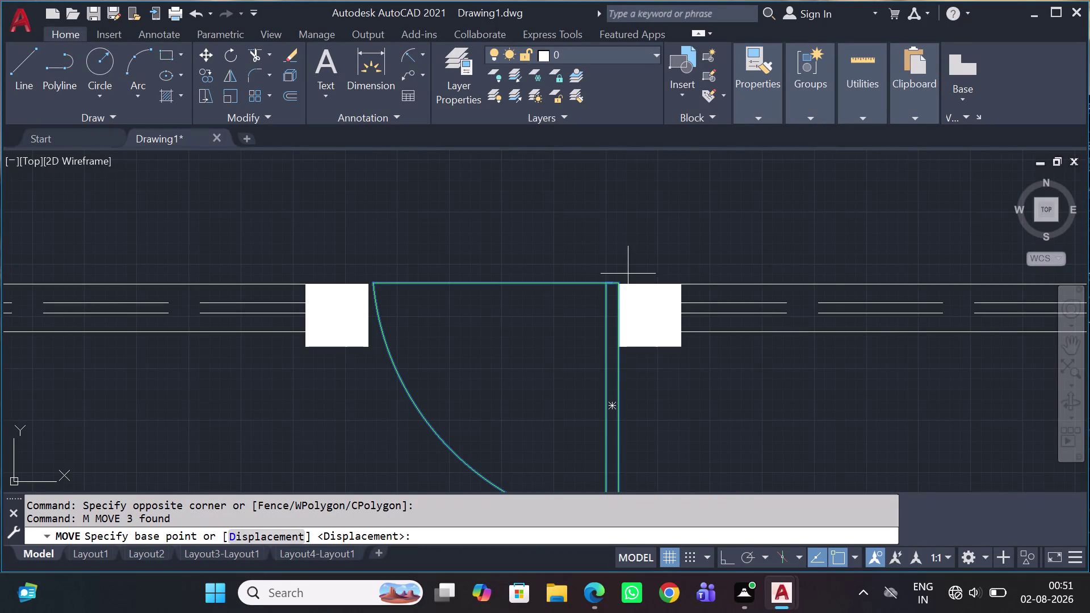
scroll(up, 3)
scroll(up, 3)
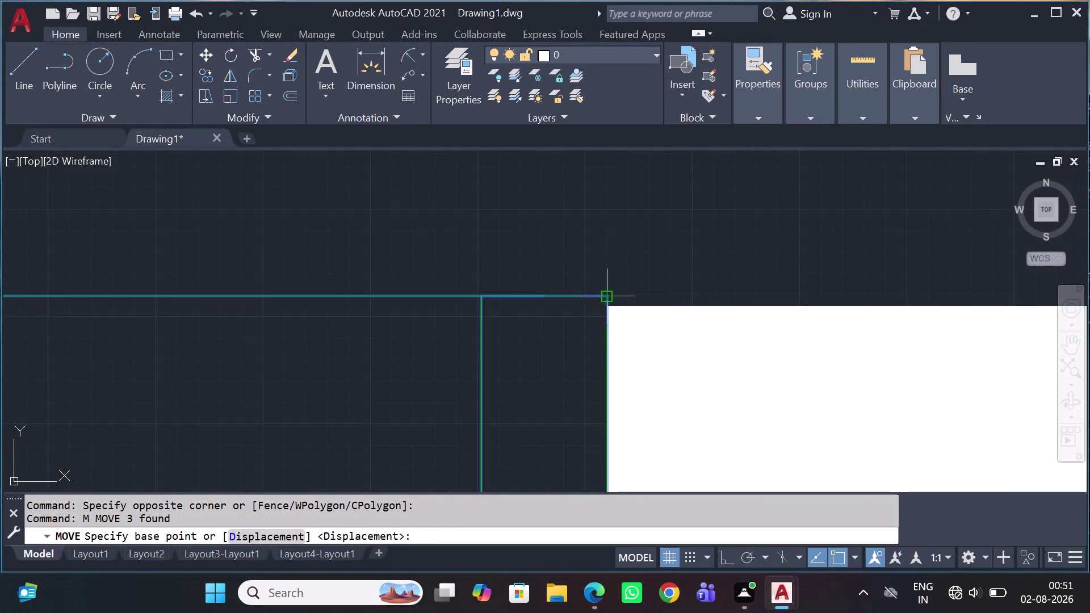
click(612, 303)
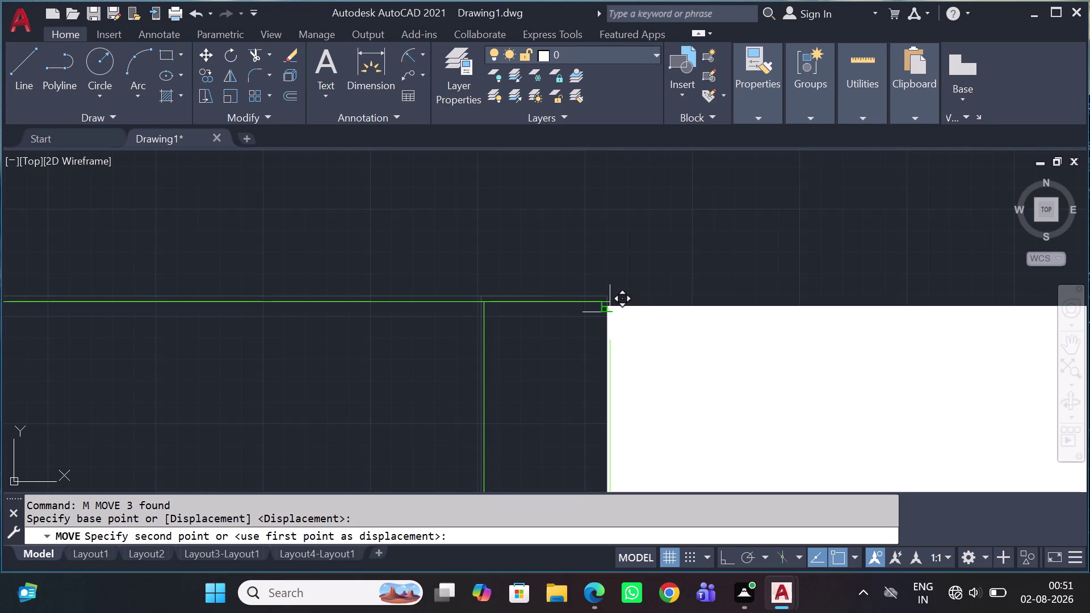
click(610, 312)
click(610, 286)
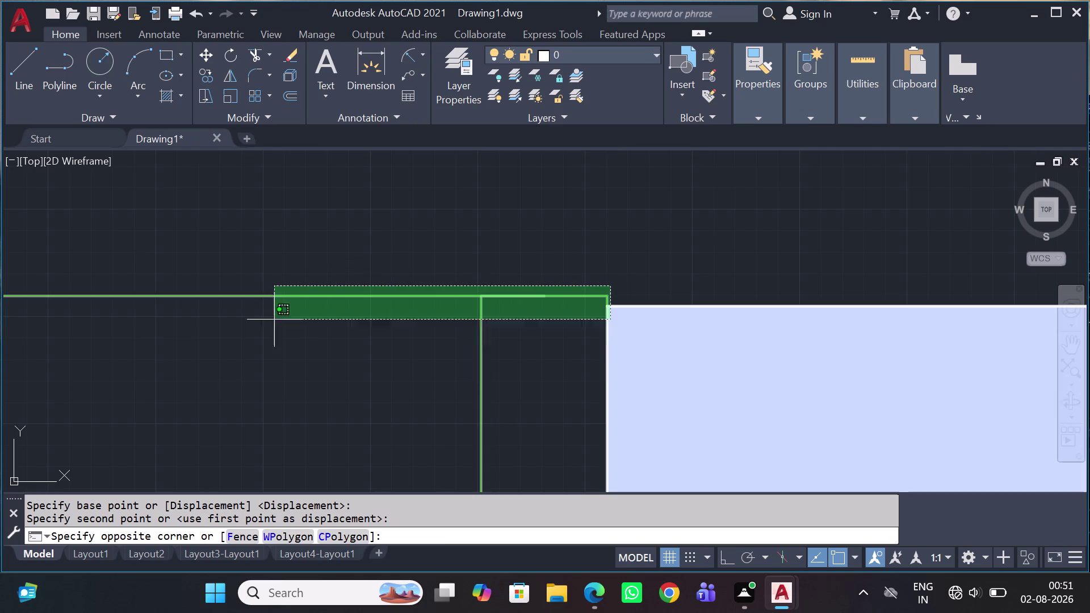
scroll(down, 3)
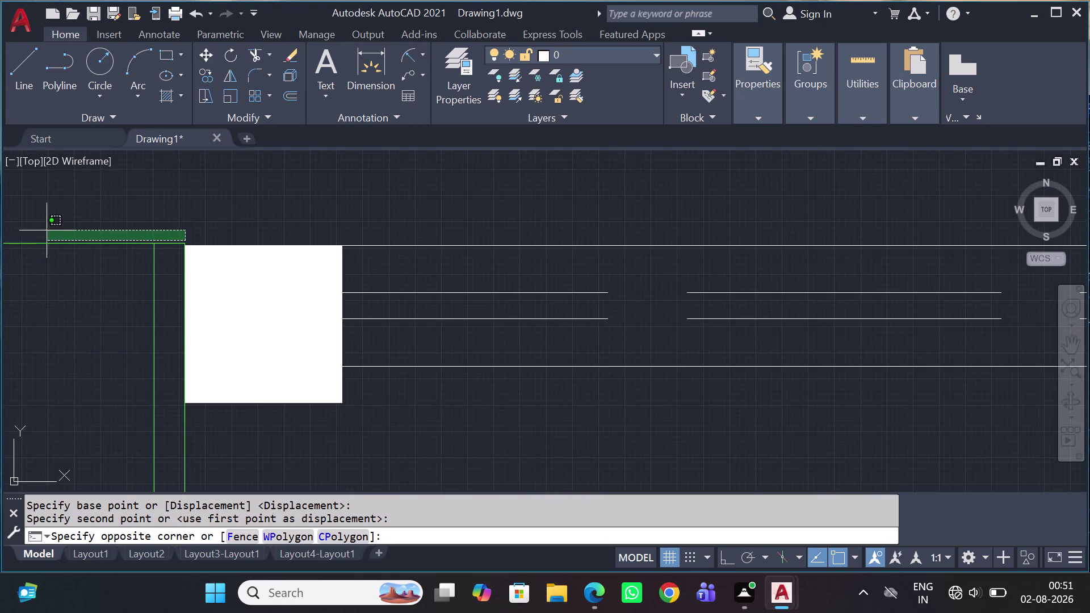
key(Escape)
scroll(down, 3)
Reselect the door and move it flush with the pillar edge.
middle_drag(247, 372, 546, 319)
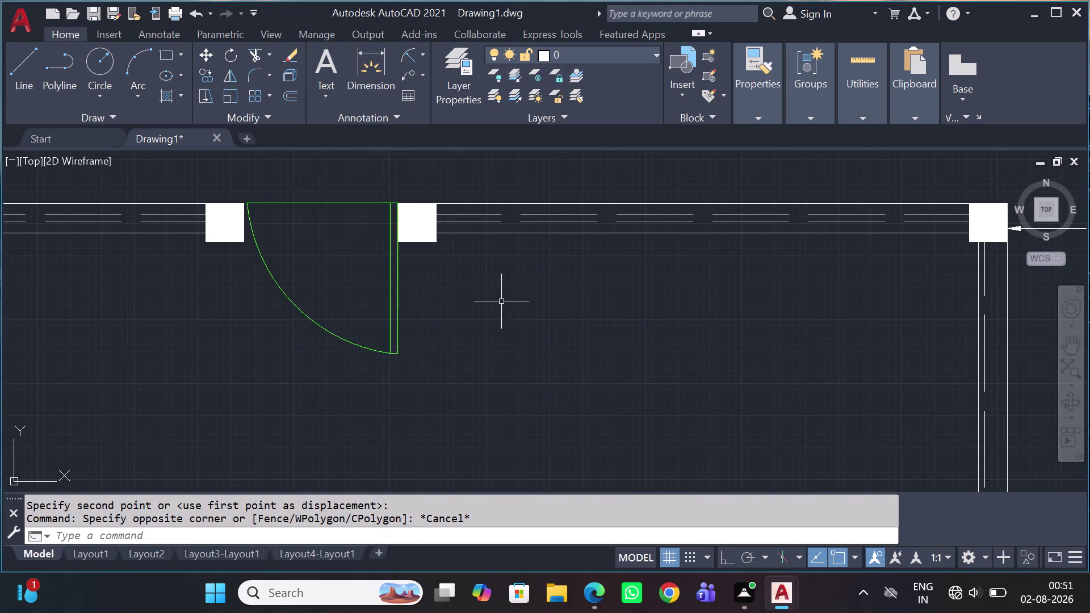
drag(500, 301, 486, 304)
click(196, 367)
drag(359, 181, 354, 188)
click(288, 262)
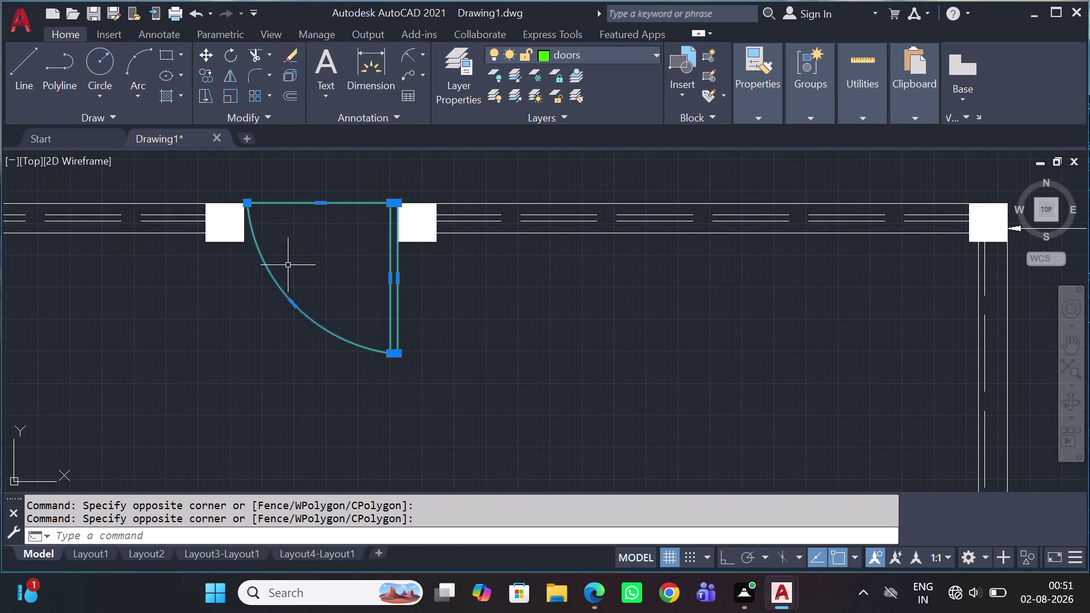
text(m)
key(space)
scroll(up, 3)
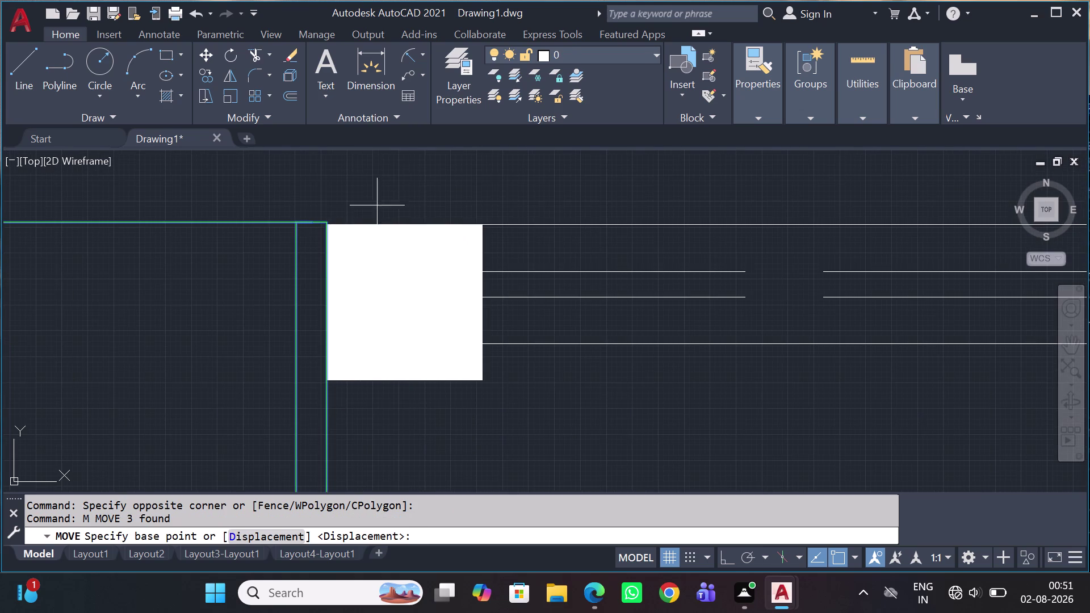
scroll(up, 3)
scroll(up, 3)
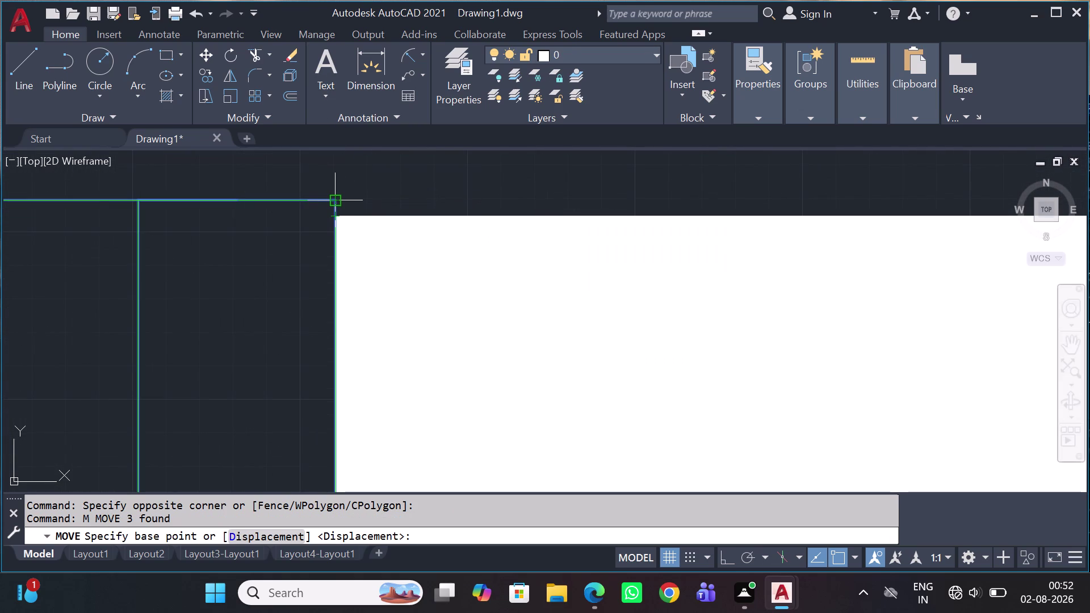
click(331, 204)
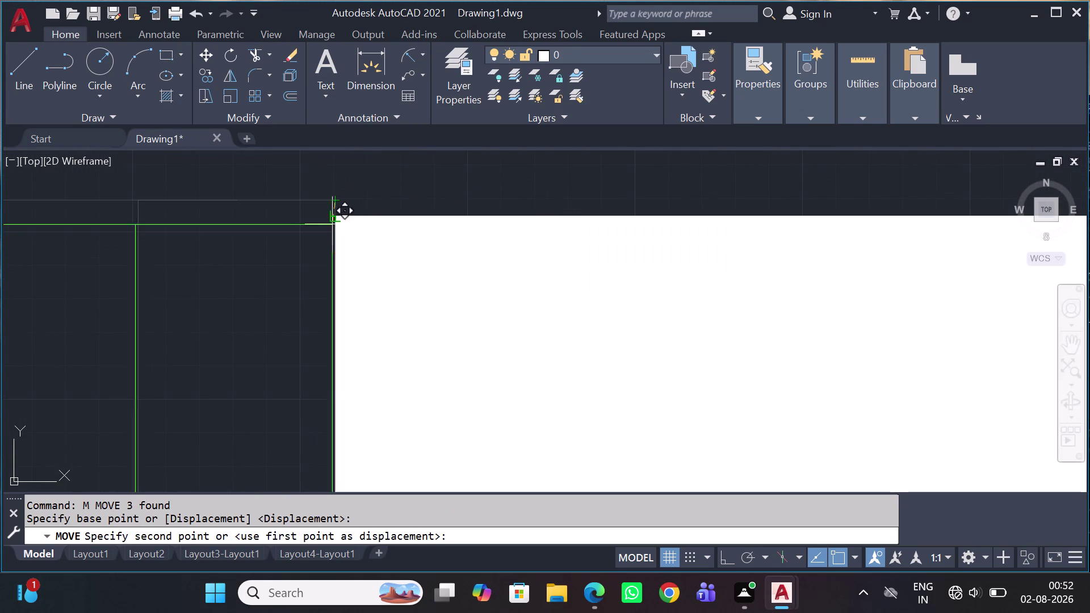
click(333, 221)
scroll(down, 3)
scroll(down, 3)
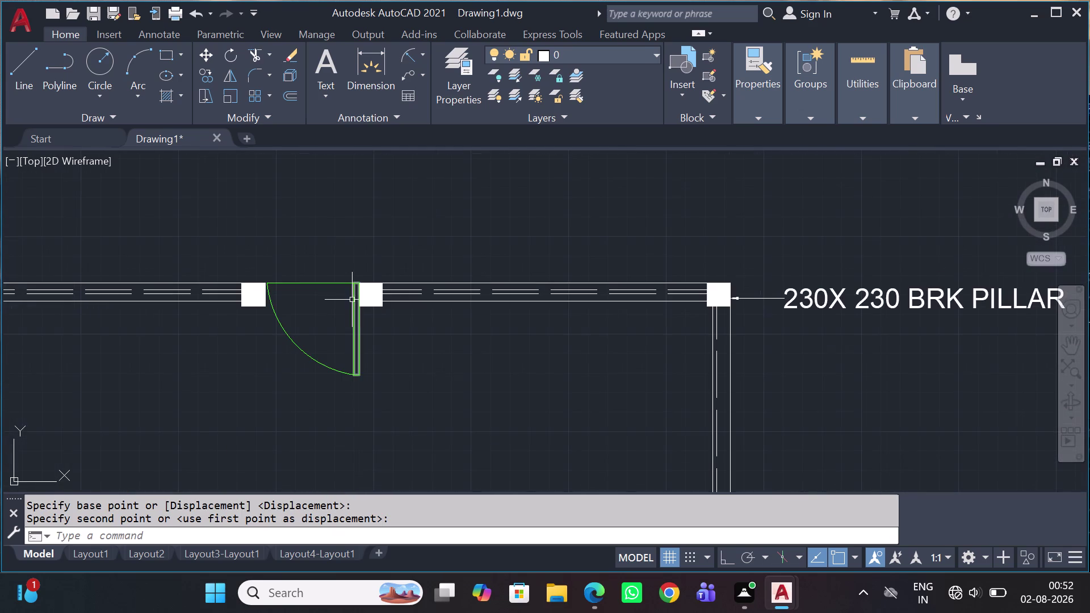
scroll(up, 3)
Grip-stretch the door swing arc's endpoint onto the pillar corner.
click(288, 292)
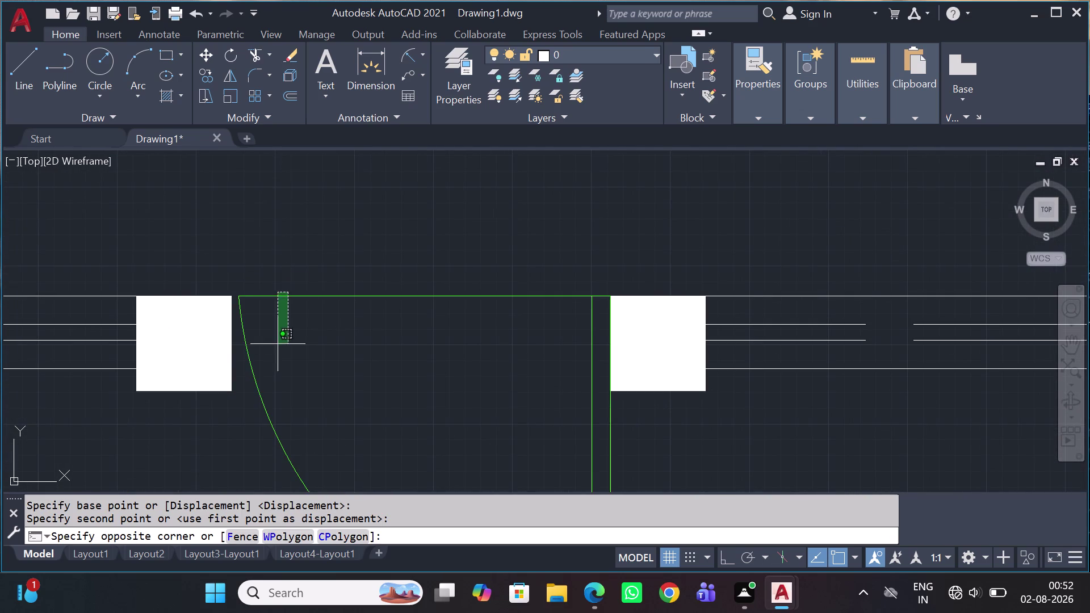
click(267, 431)
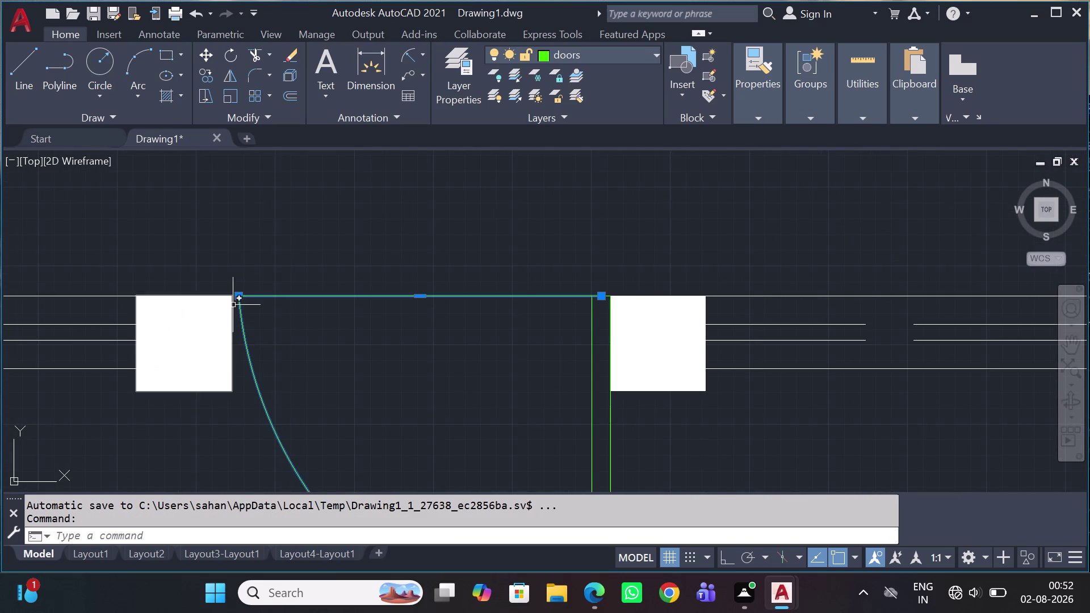
scroll(up, 3)
click(249, 293)
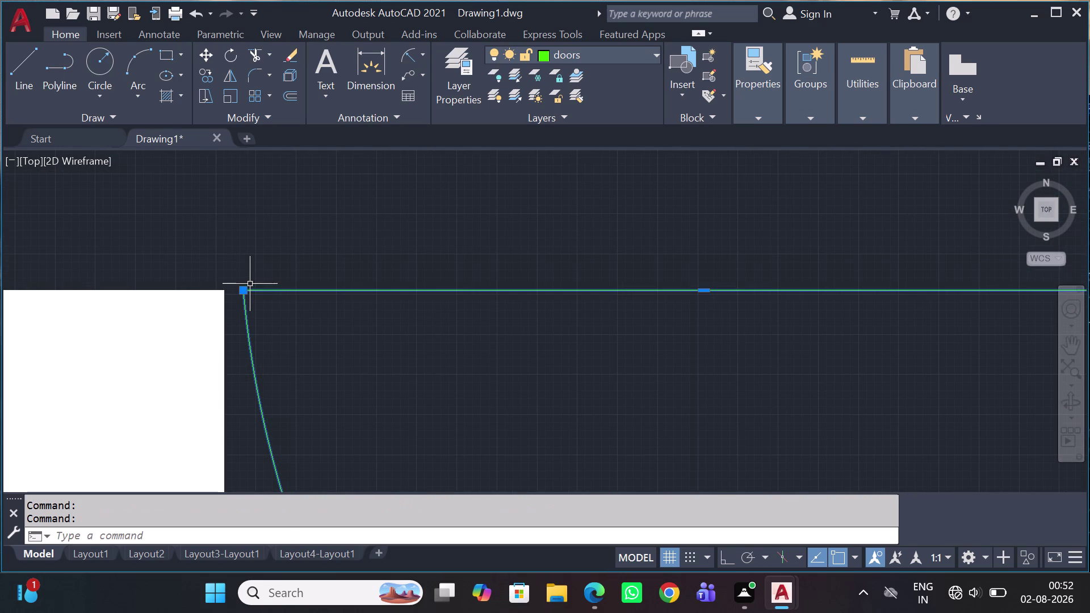
click(246, 289)
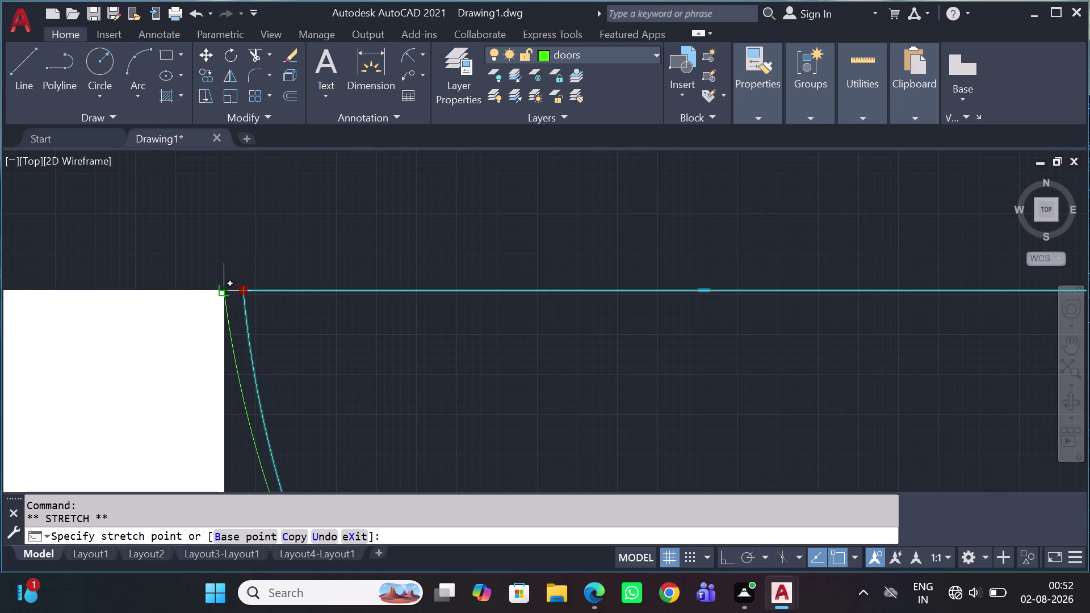
click(226, 294)
scroll(down, 3)
key(Escape)
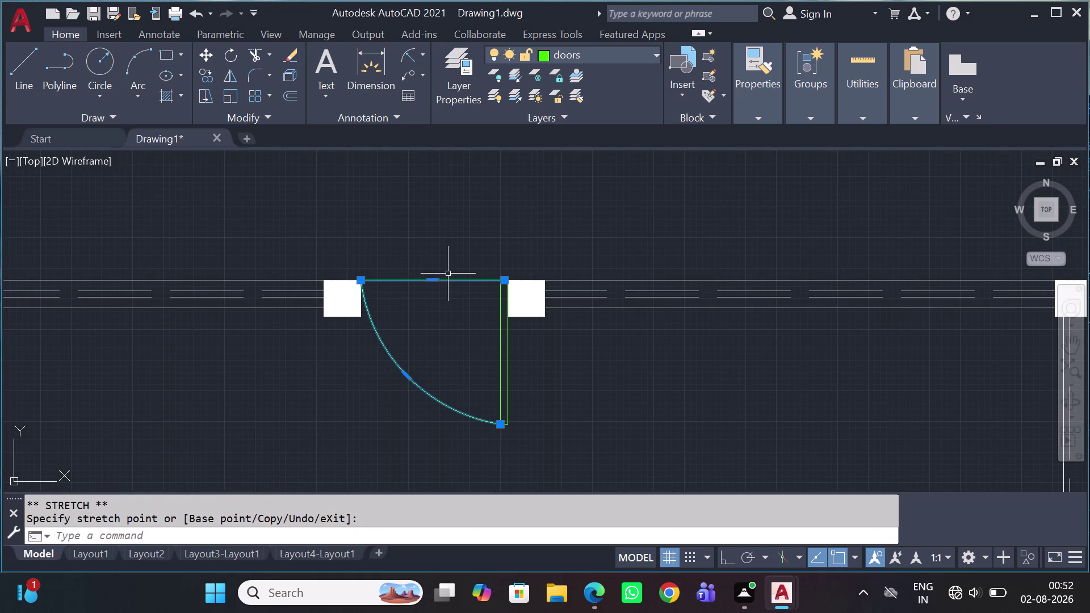
scroll(down, 3)
scroll(up, 3)
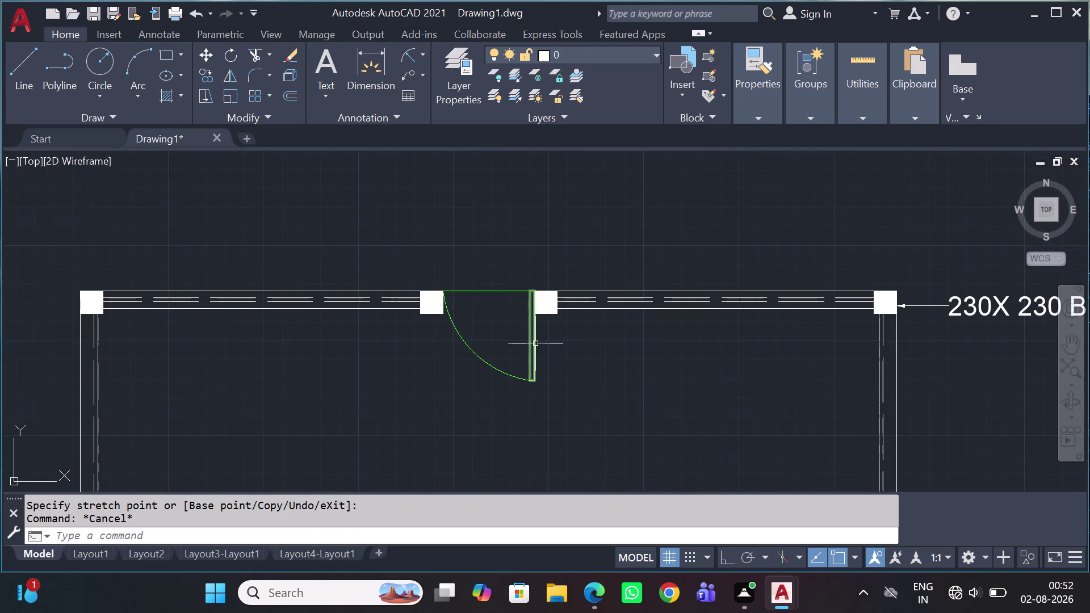
middle_drag(535, 345, 498, 324)
scroll(down, 3)
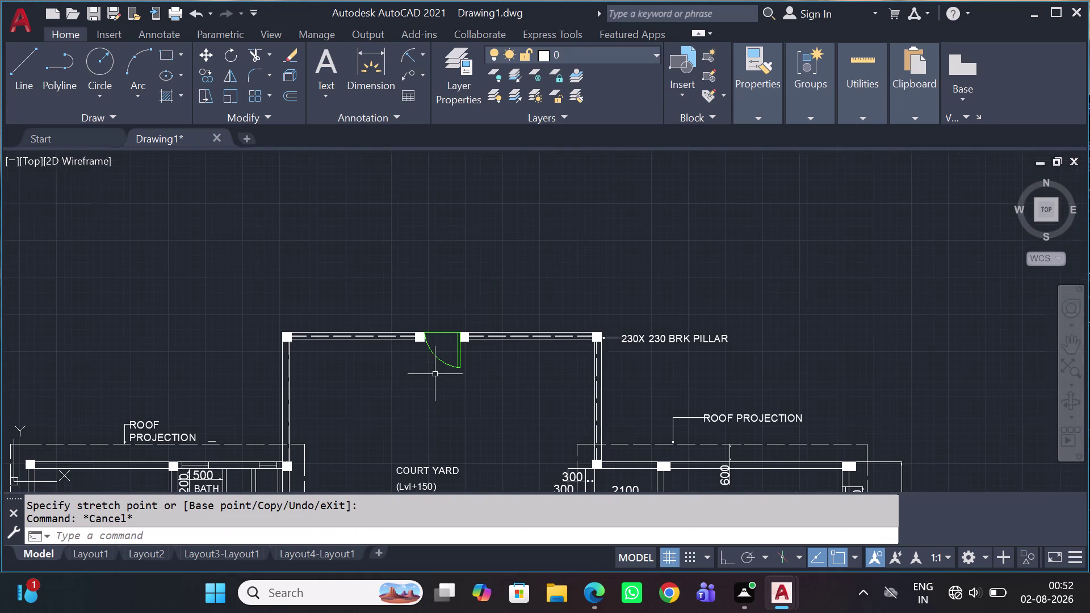
Add a 1200 linear dimension across the gate opening, placed above the wall.
key(d)
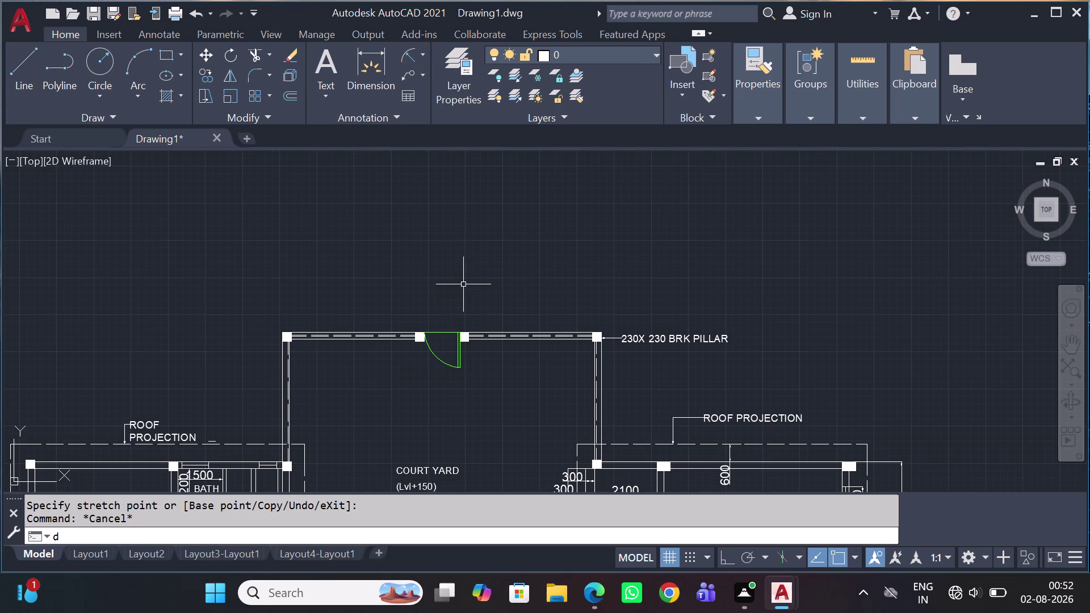
key(l)
key(i)
key(space)
scroll(up, 3)
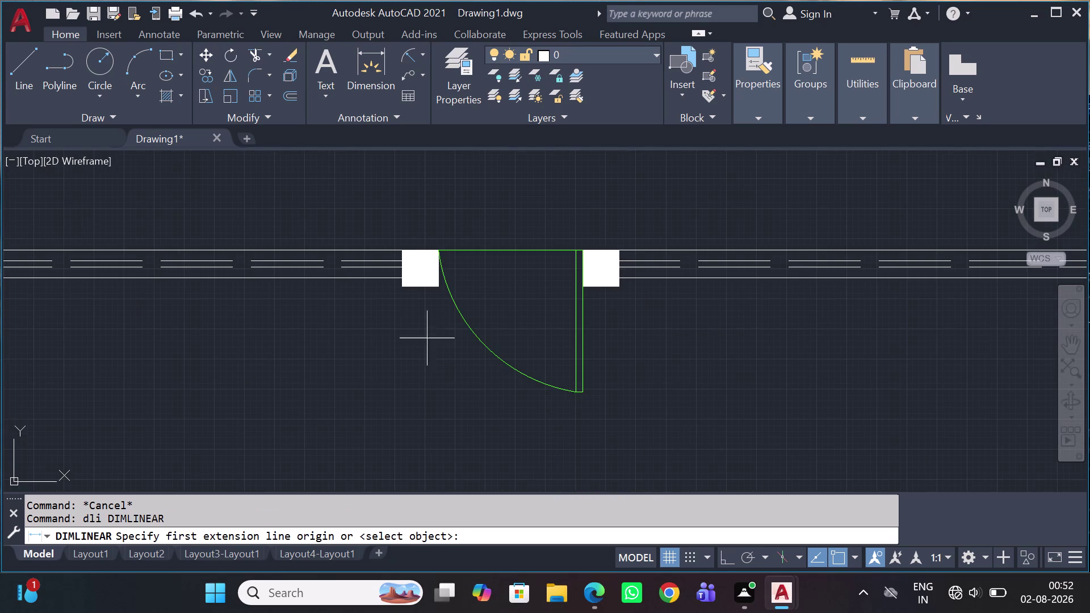
scroll(up, 3)
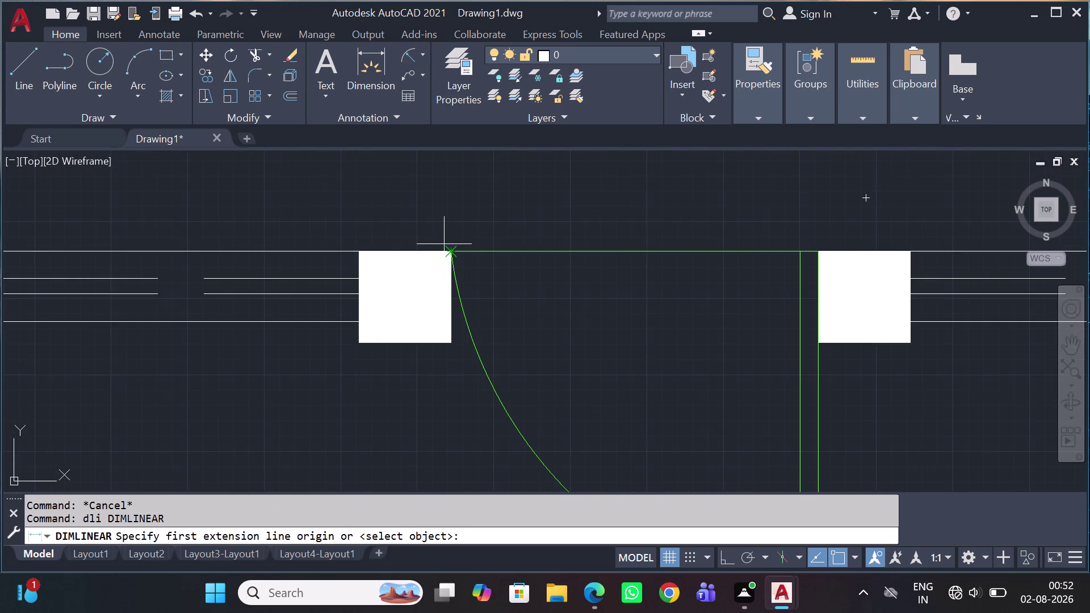
drag(454, 255, 460, 258)
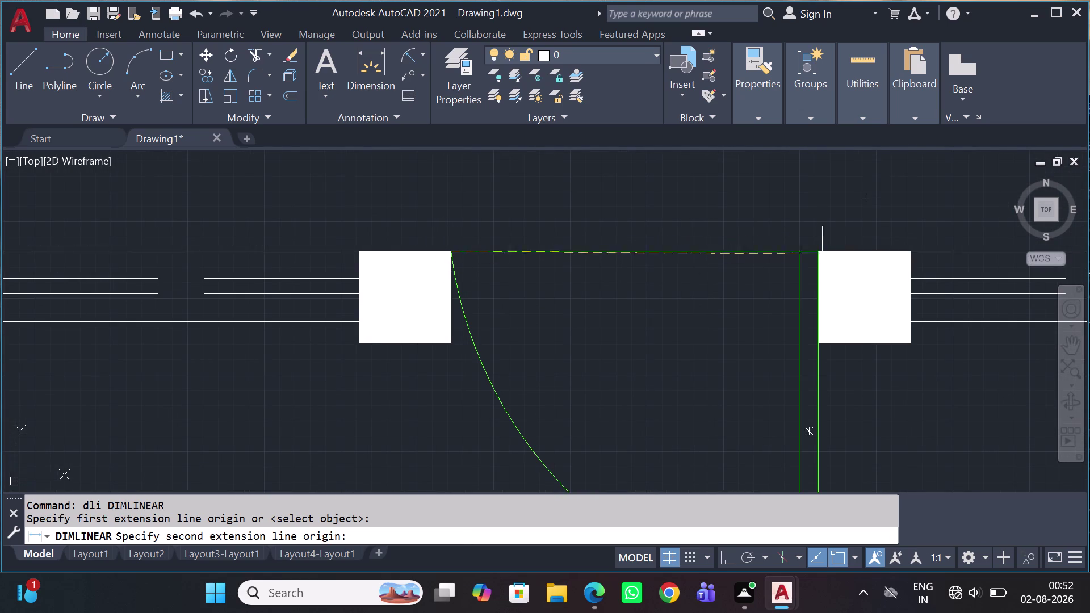
click(823, 253)
click(806, 185)
Zoom out over the courtyard wall and select the BRK PILLAR label.
scroll(down, 3)
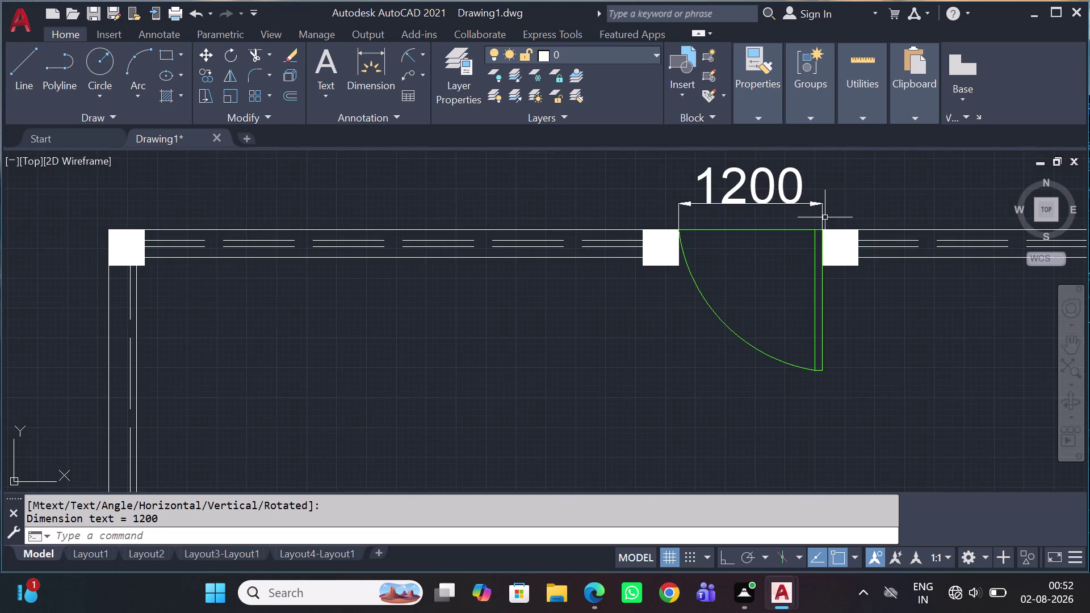
scroll(down, 3)
middle_drag(746, 331, 496, 344)
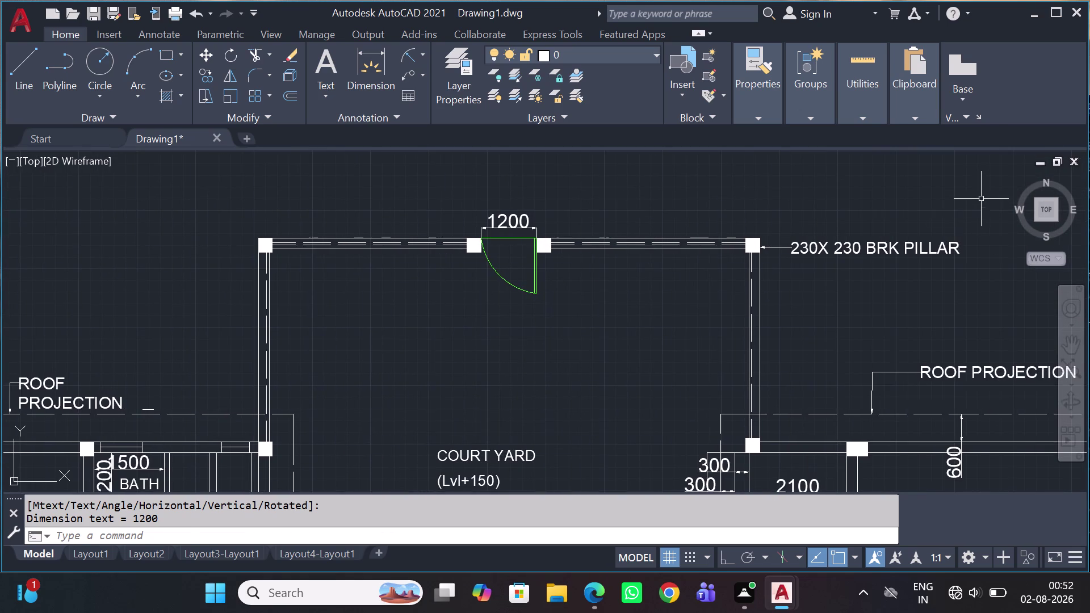
click(940, 224)
click(844, 264)
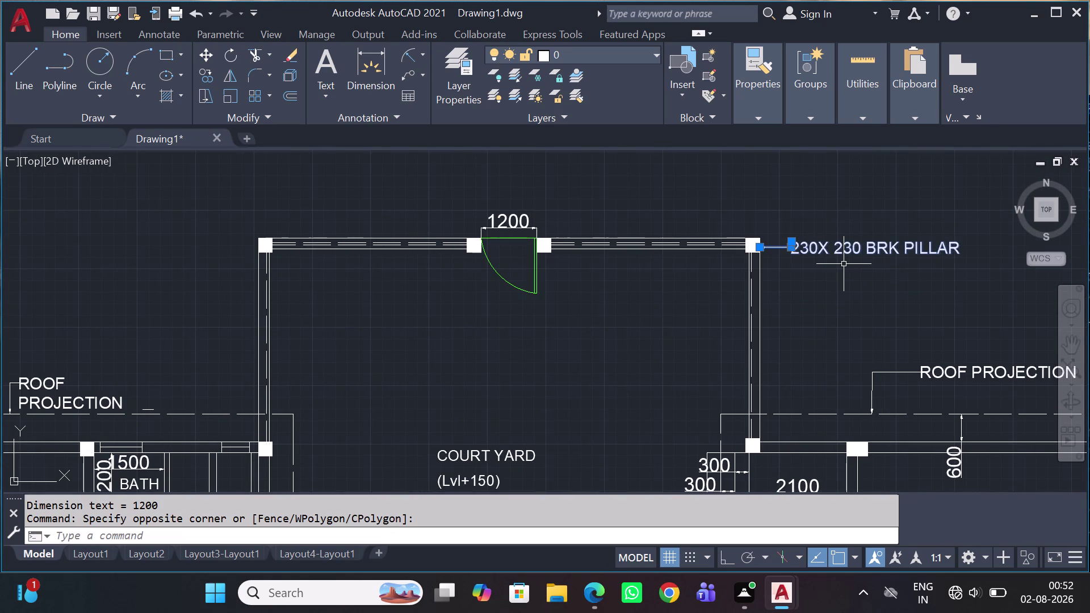
Copy the 230X 230 BRK PILLAR label to the gate edge and the wall left of it.
key(c)
text(o)
key(space)
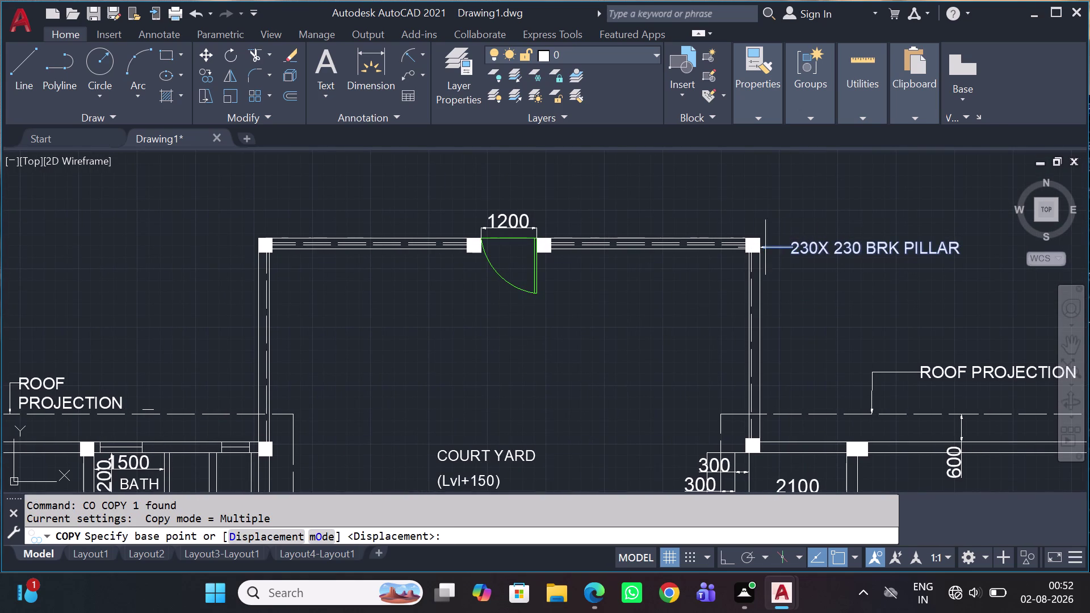
scroll(up, 3)
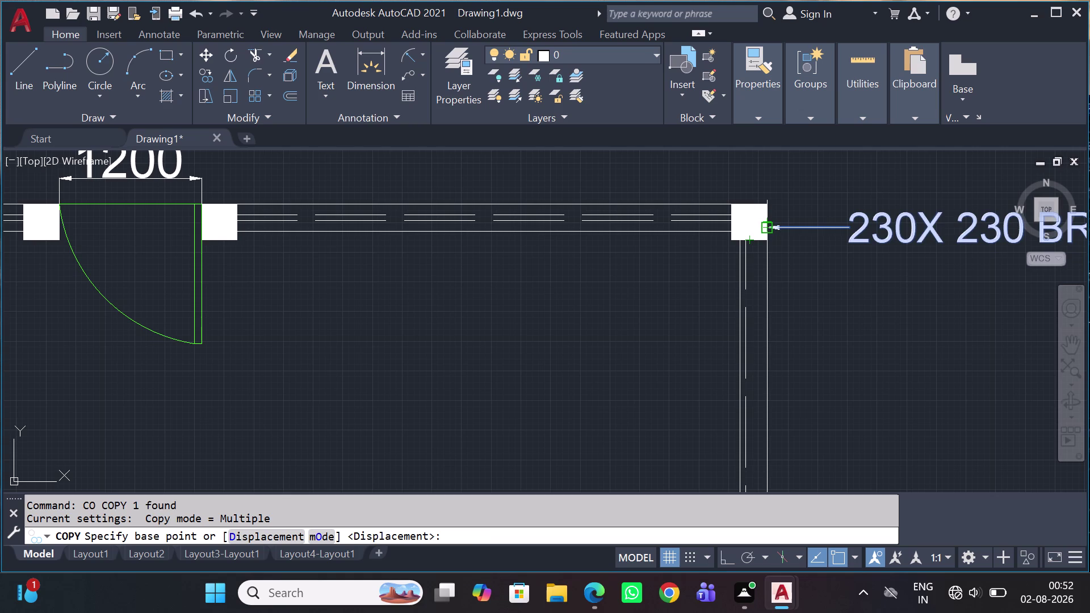
click(772, 227)
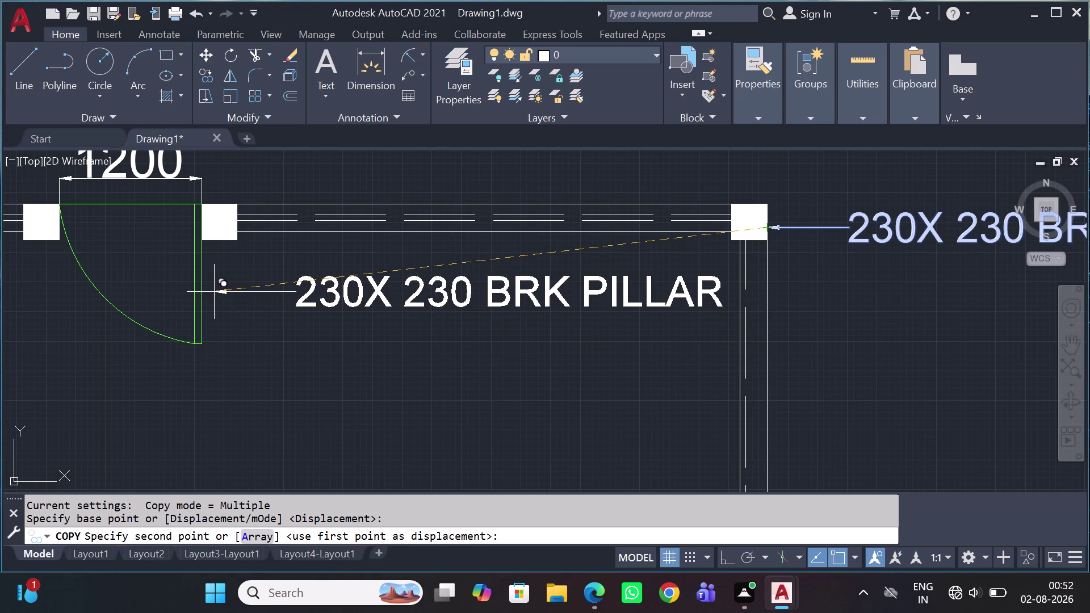
click(205, 287)
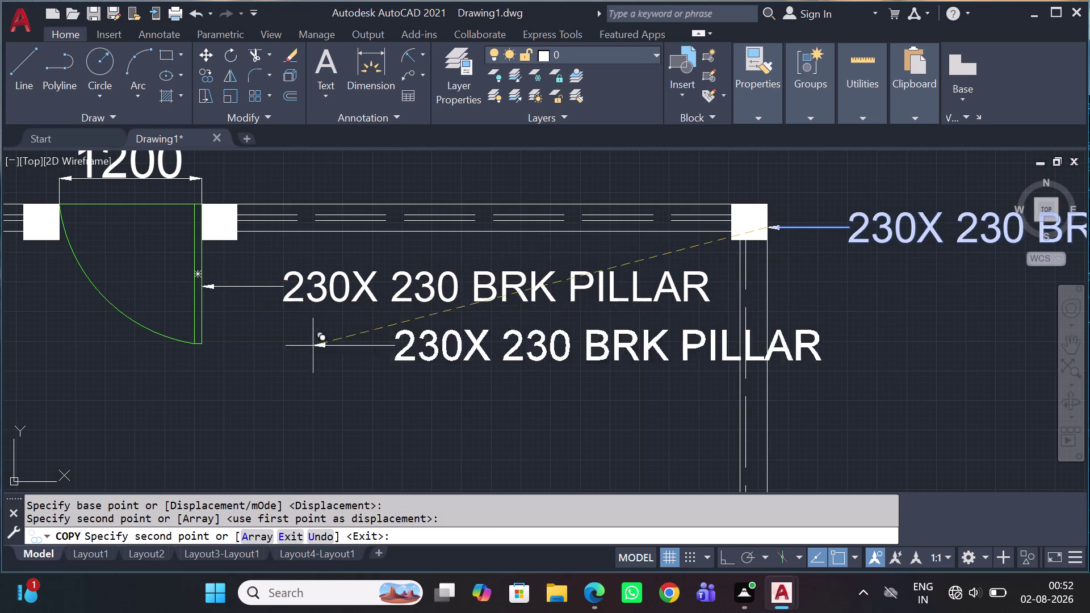
middle_drag(413, 395, 1089, 226)
scroll(down, 3)
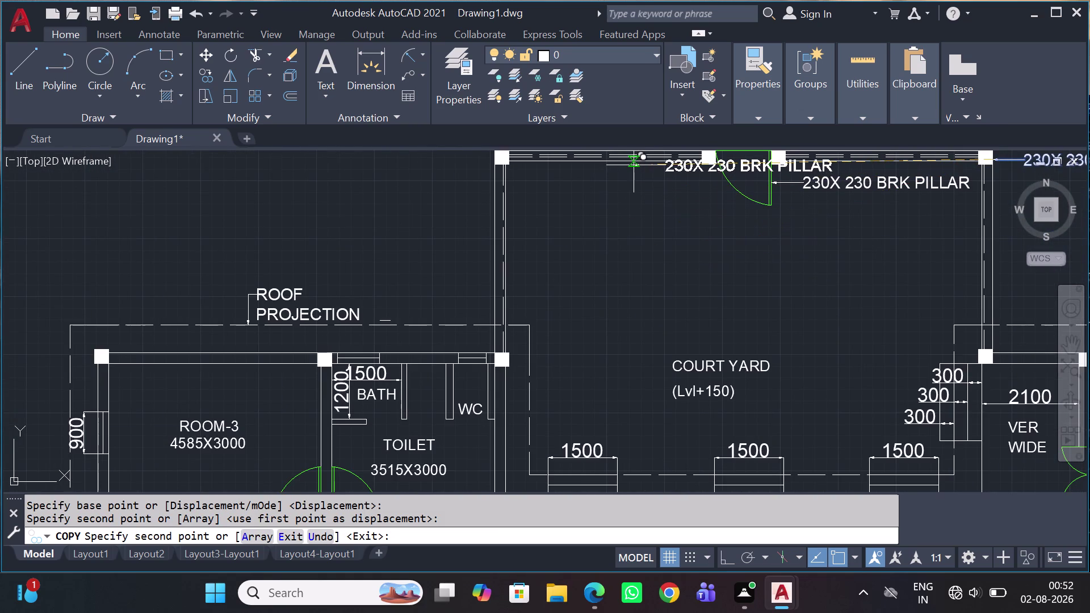
click(633, 165)
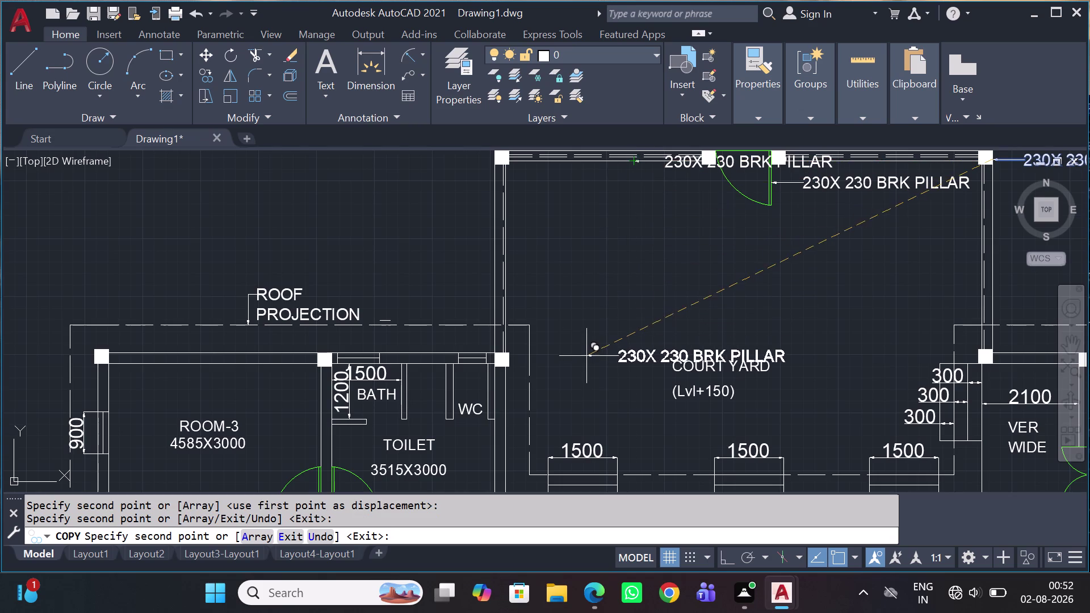
key(Escape)
middle_drag(826, 186, 735, 295)
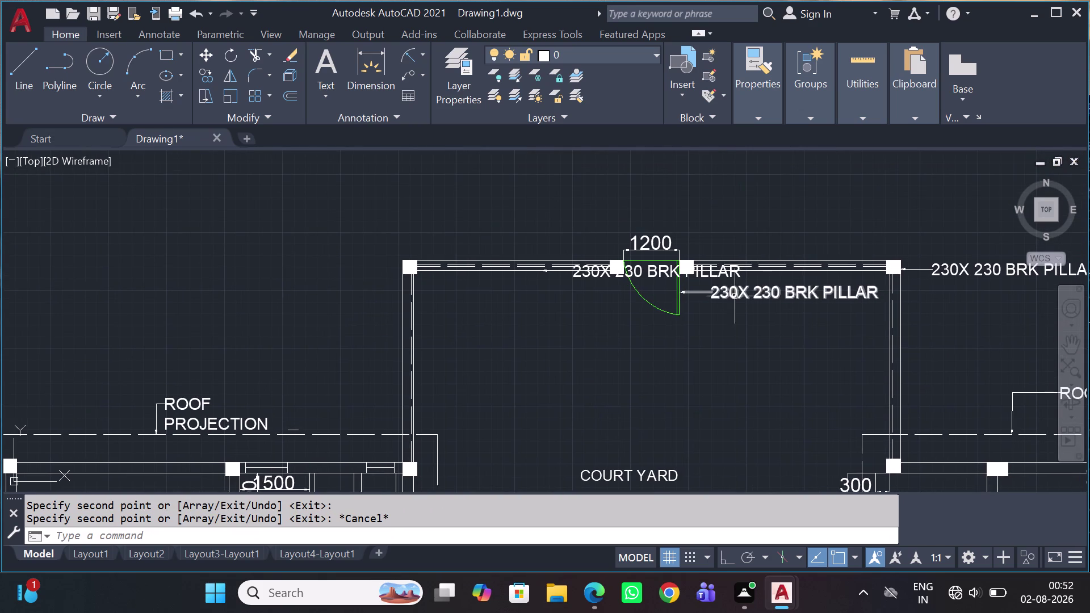
Replace the copied label's text with WICKET GATE.
double_click(738, 295)
double_click(738, 295)
triple_click(738, 295)
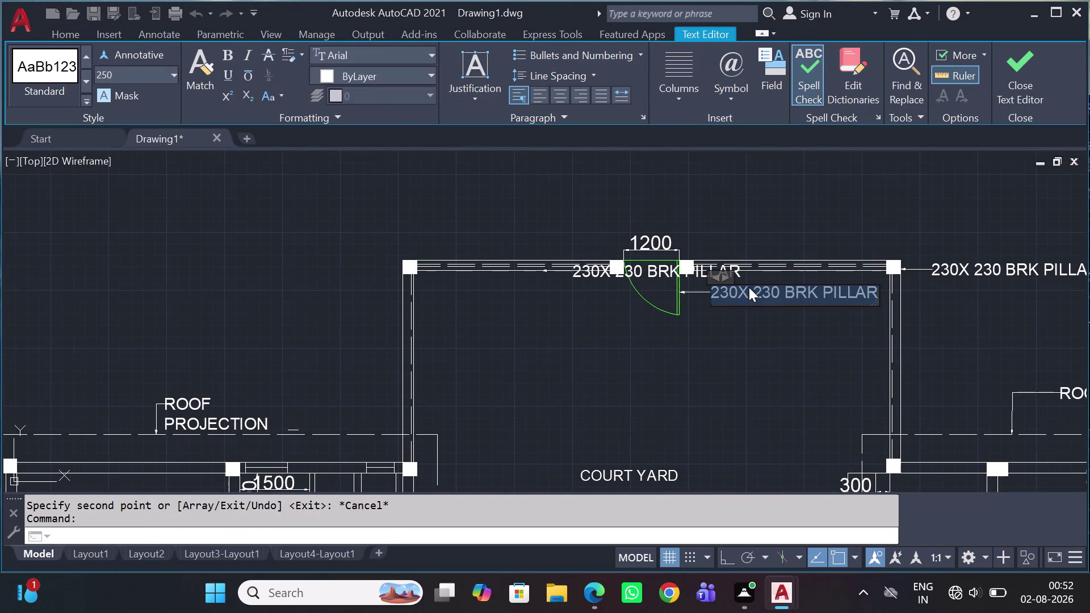
key(w)
text(ic)
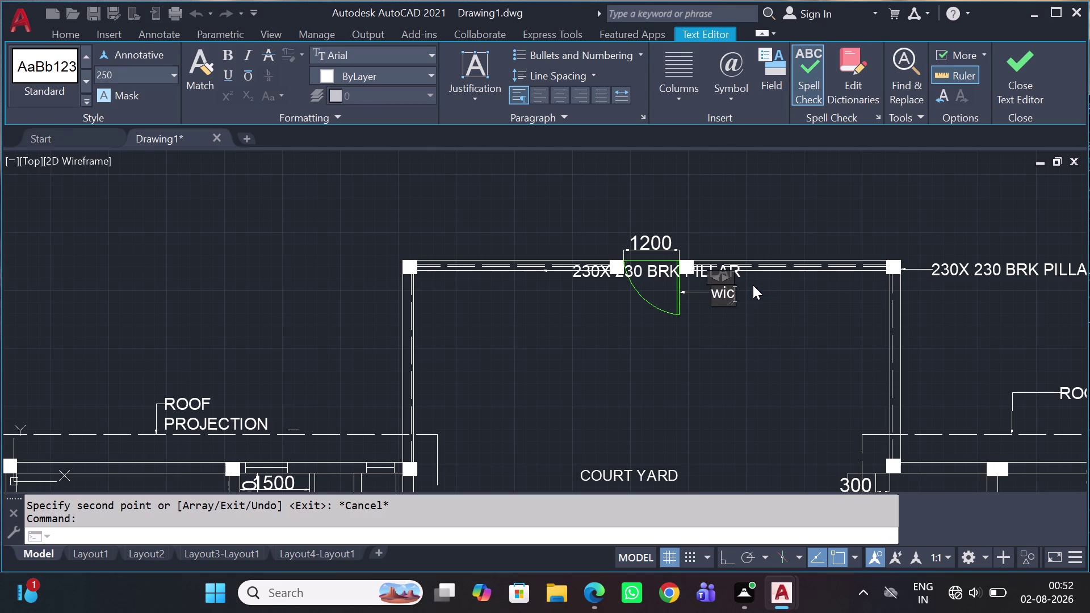
key(k)
key(BackSpace)
key(BackSpace)
key(BackSpace)
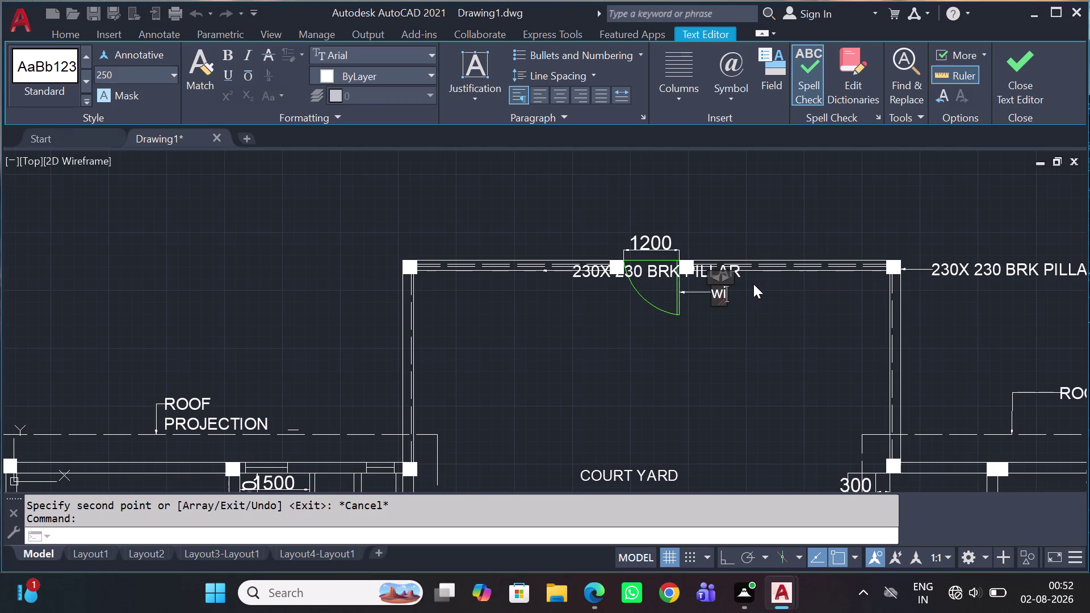
key(BackSpace)
key(w)
text(IV)
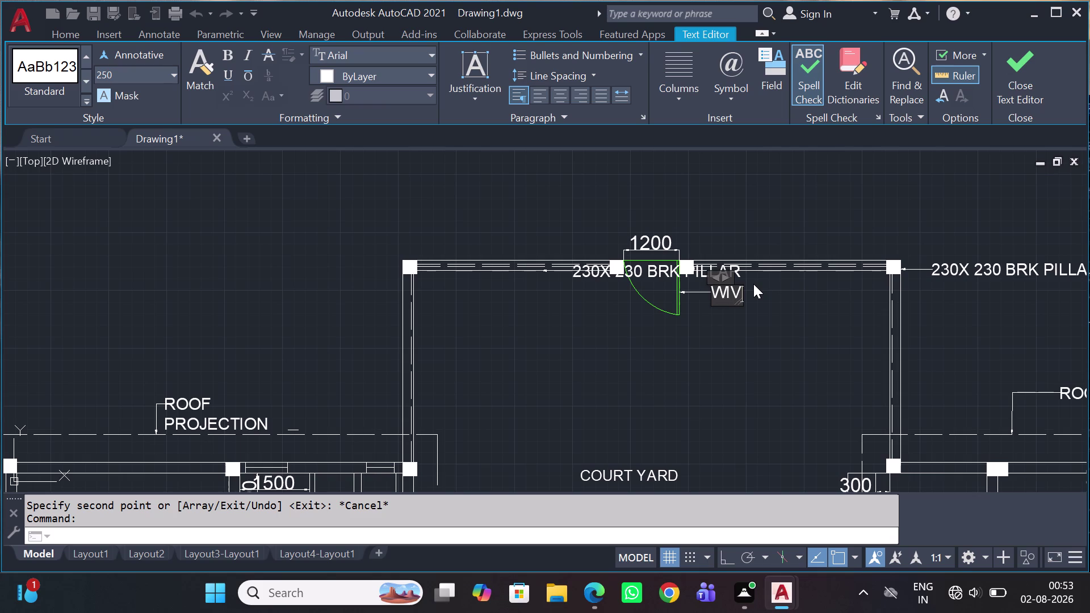
key(BackSpace)
text(CKE)
text(T GATE)
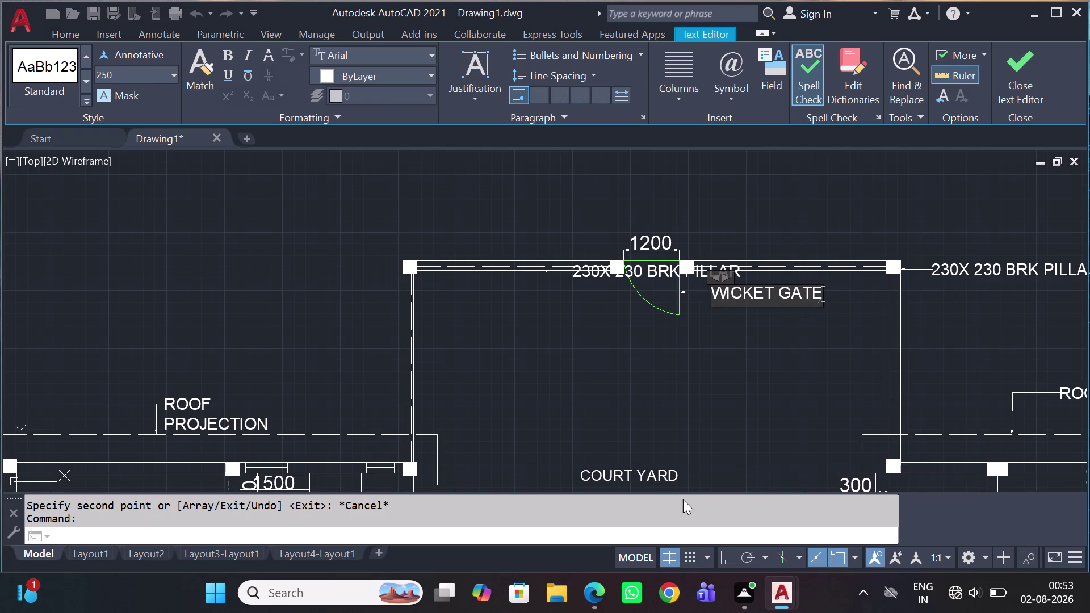
click(736, 368)
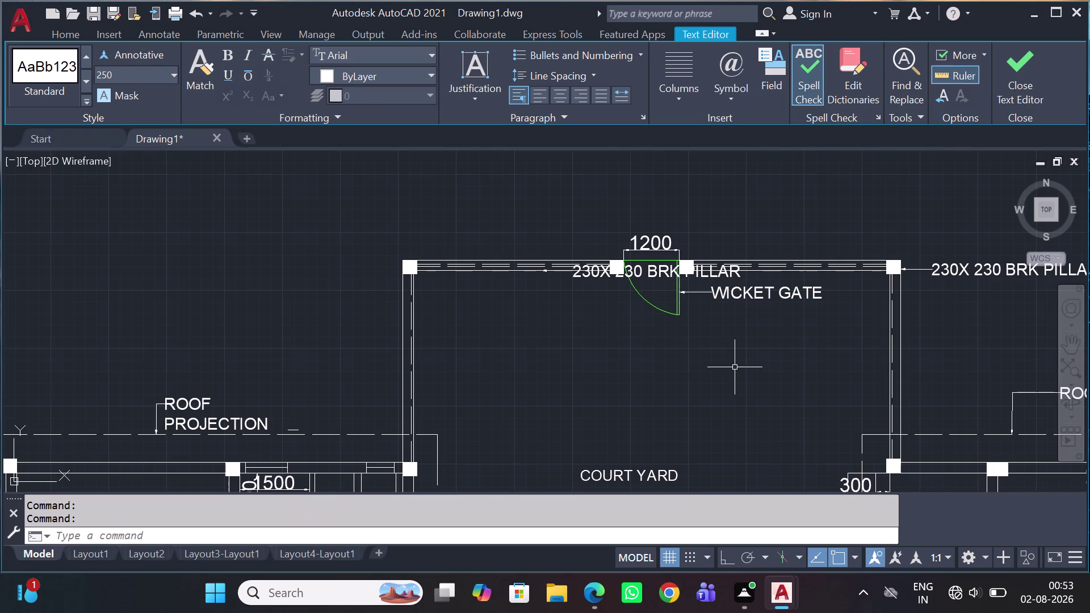
click(646, 264)
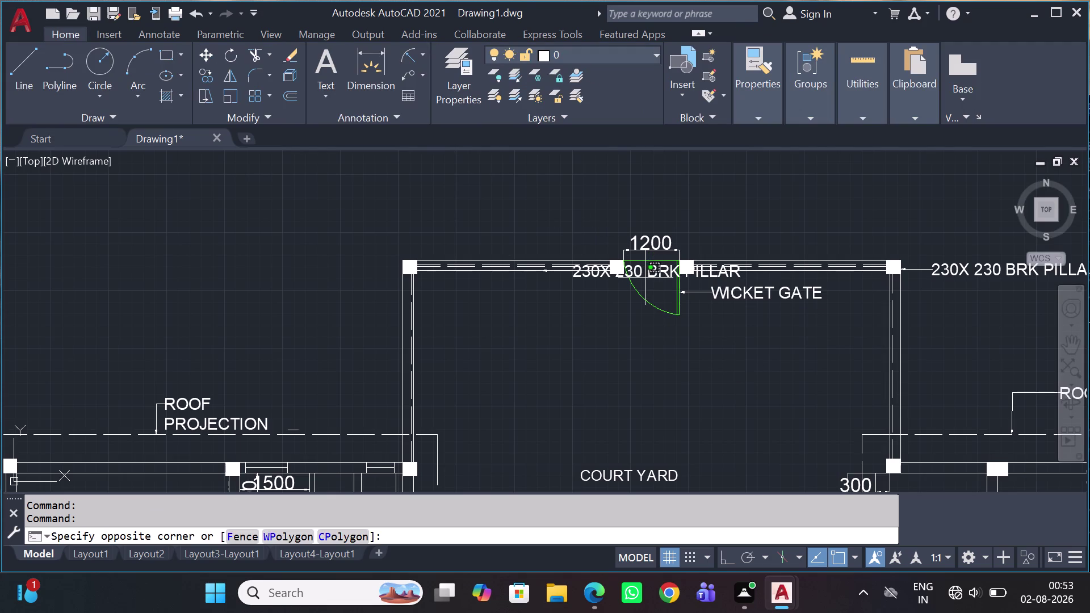
Grip-drag the pillar label's text down below the wall.
click(645, 278)
click(647, 272)
scroll(up, 3)
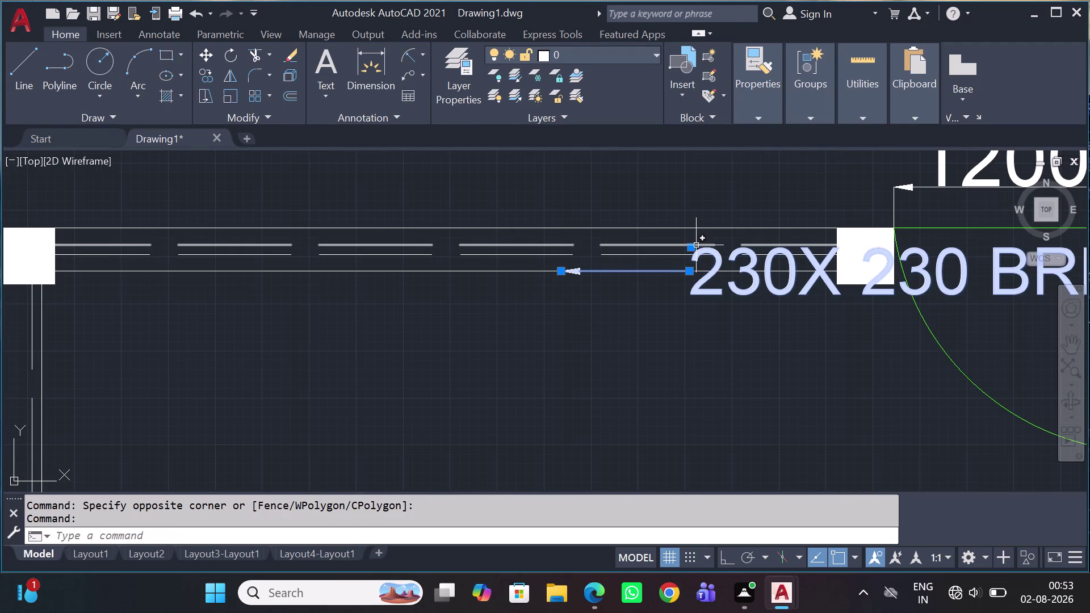
click(694, 249)
scroll(down, 3)
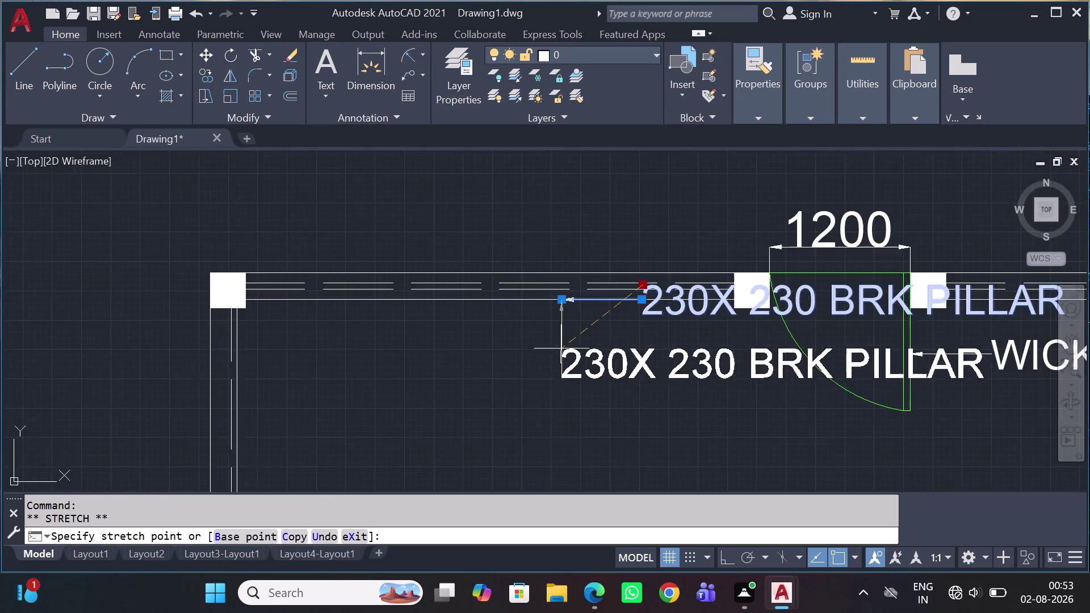
scroll(down, 3)
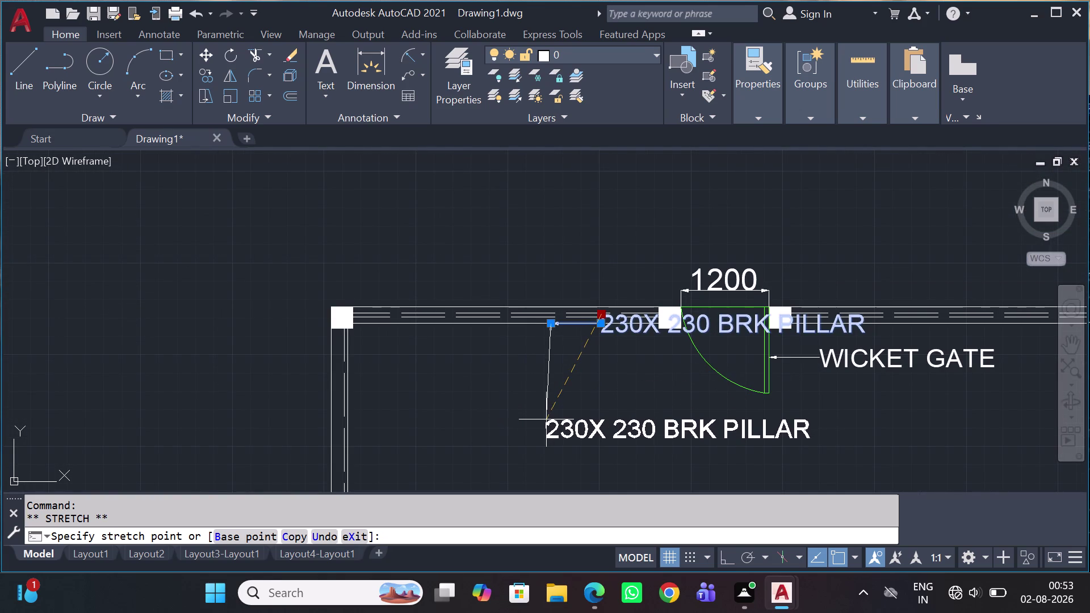
click(549, 401)
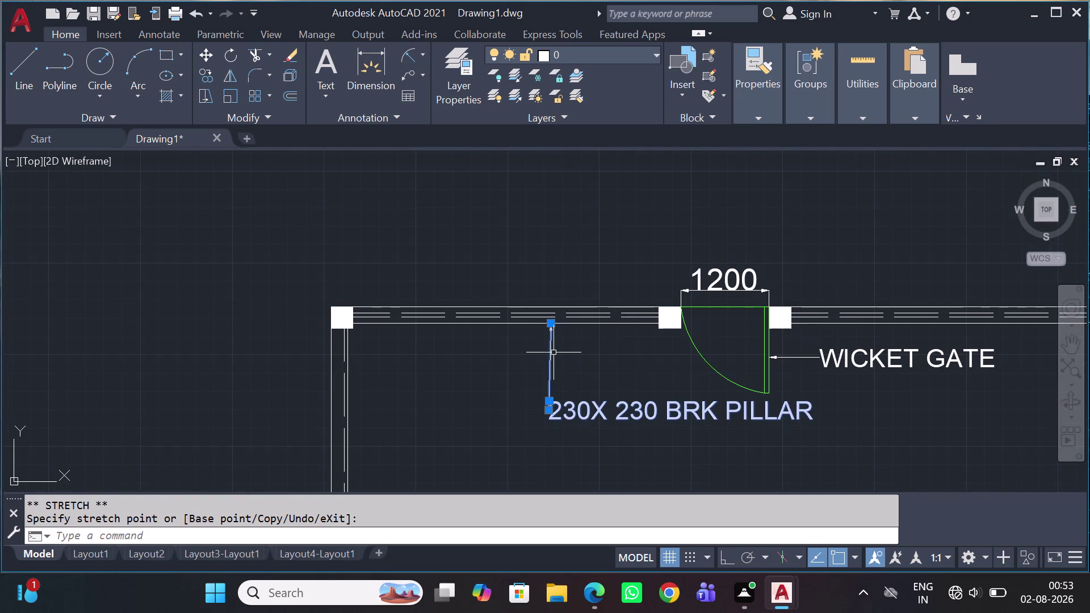
Move the pillar label from its arrow tip toward the left corner pillar.
text(M)
key(space)
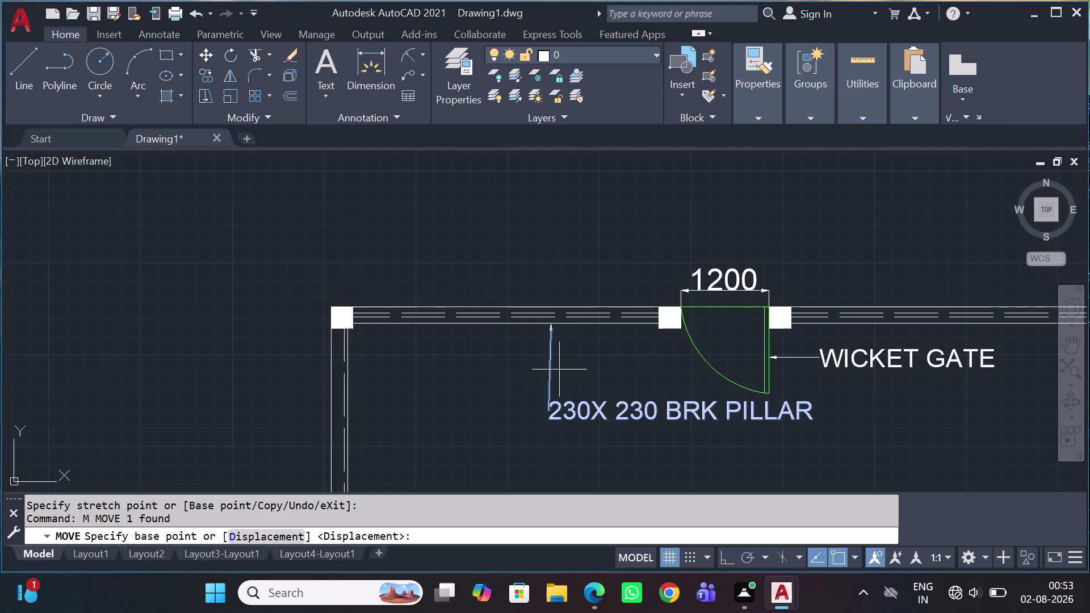
scroll(up, 3)
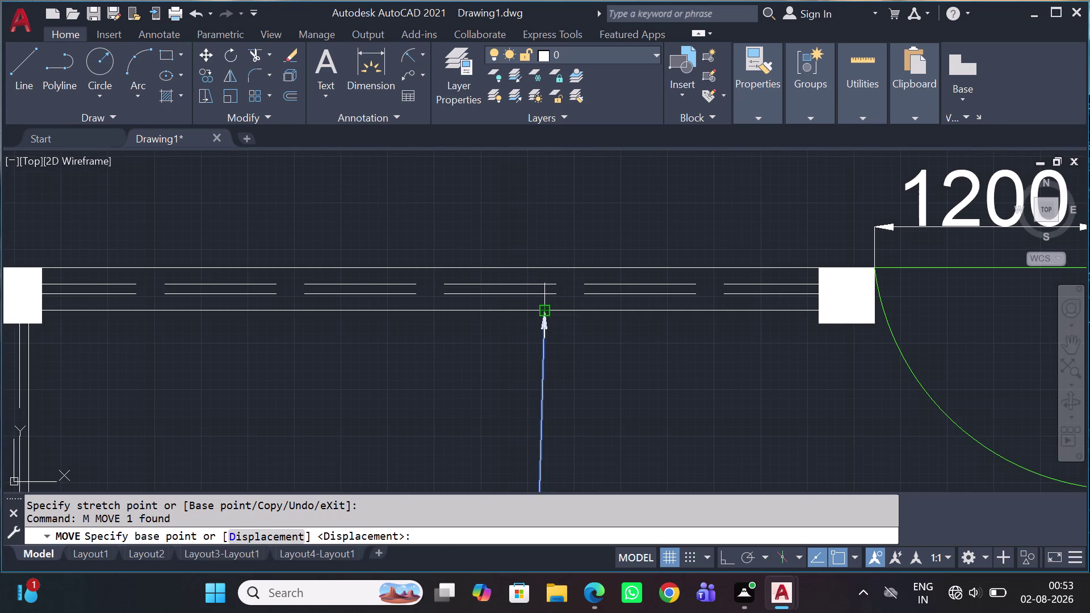
click(546, 315)
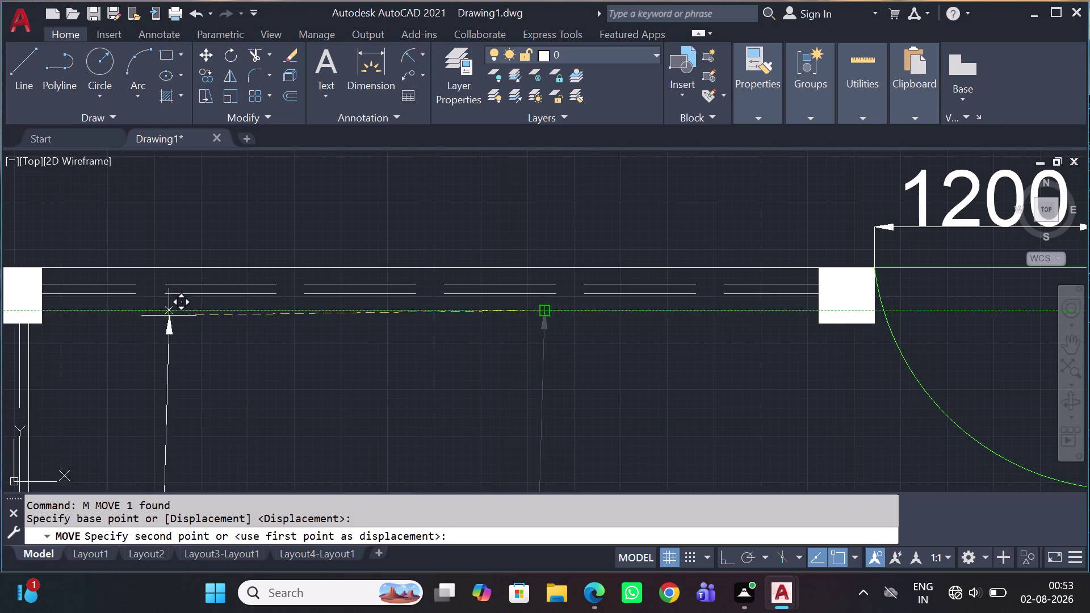
click(157, 311)
scroll(down, 3)
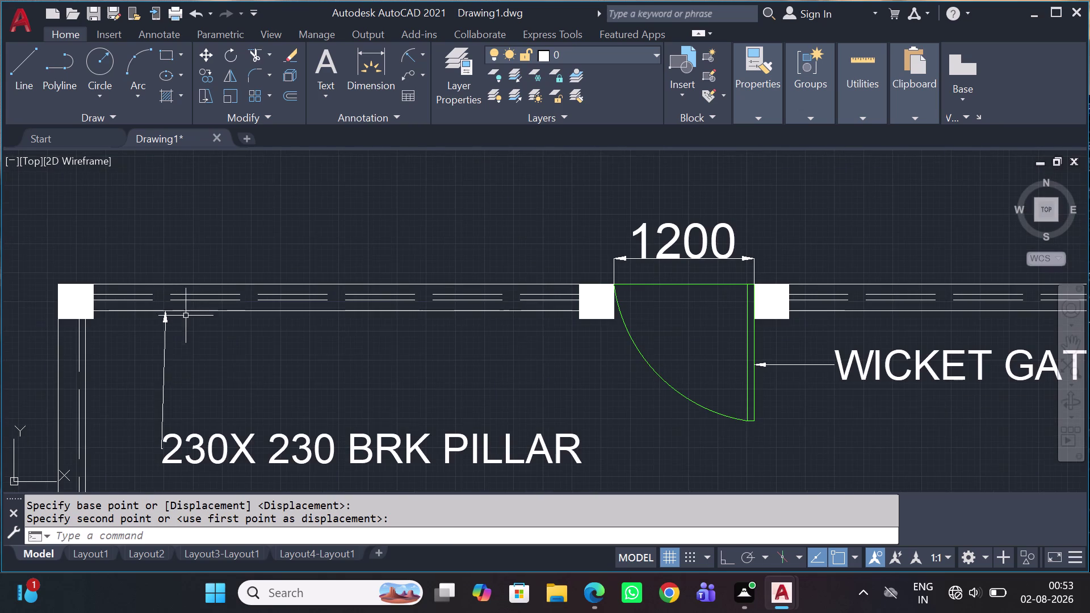
middle_drag(205, 459, 325, 357)
Reposition the leader's bend point beside the label text.
click(326, 336)
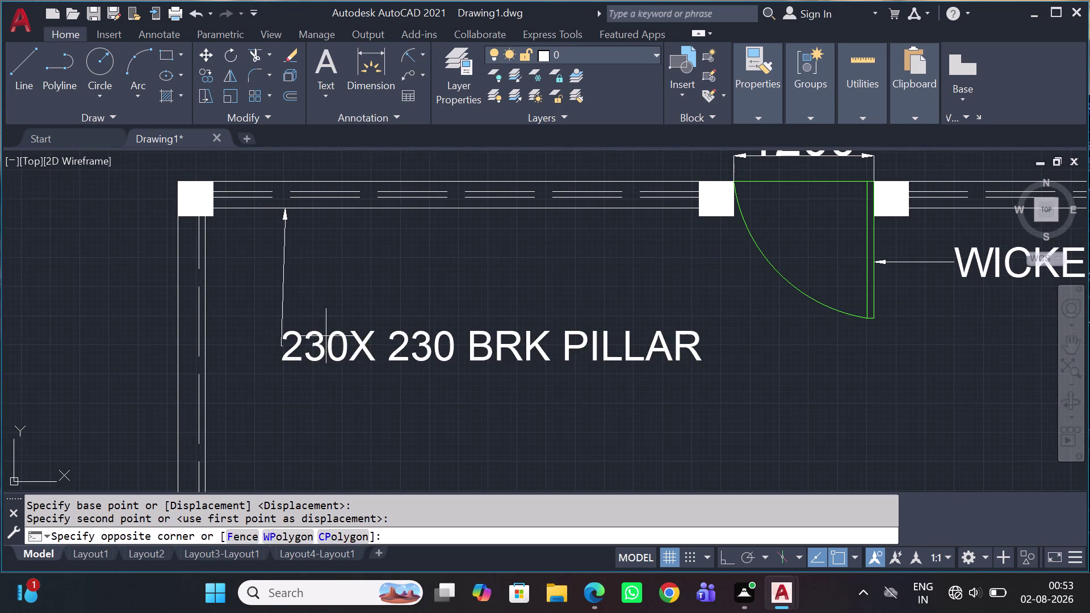
click(257, 374)
scroll(up, 3)
scroll(up, 3)
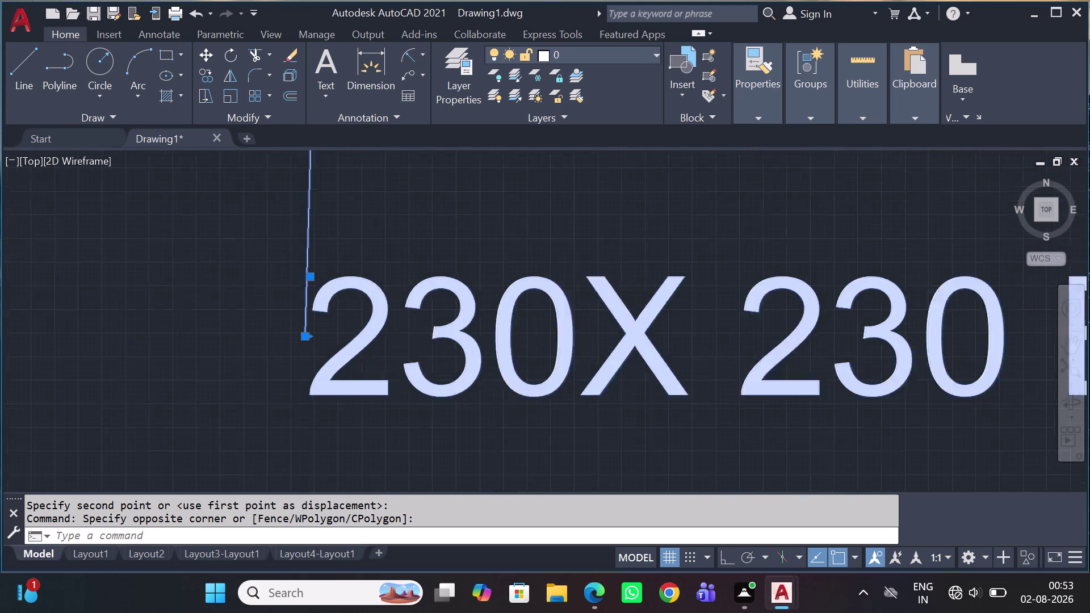
scroll(up, 3)
scroll(up, 3)
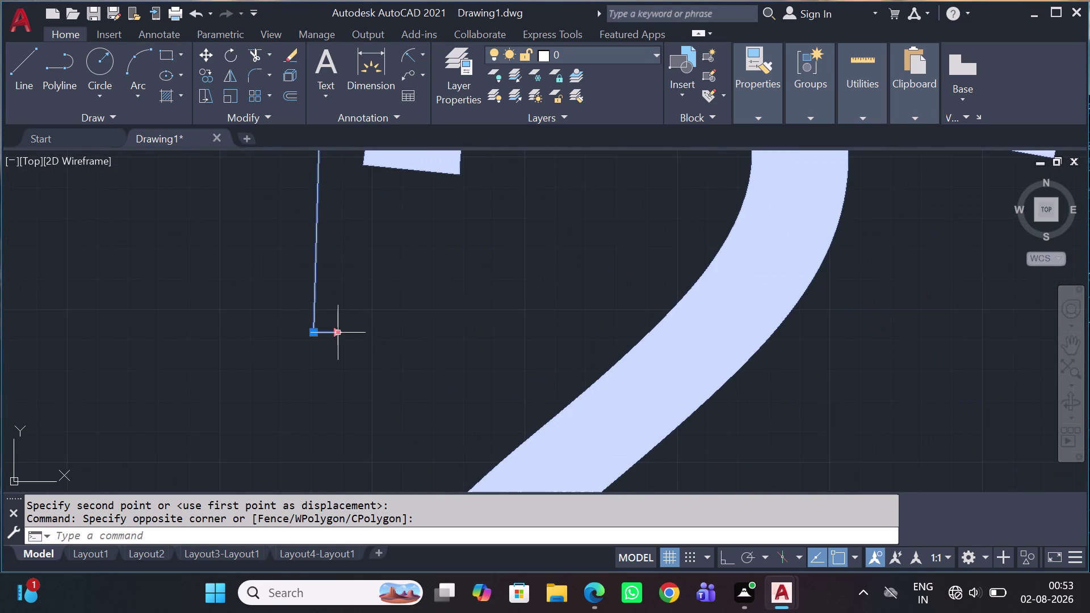
click(338, 334)
scroll(down, 3)
middle_drag(578, 301, 253, 385)
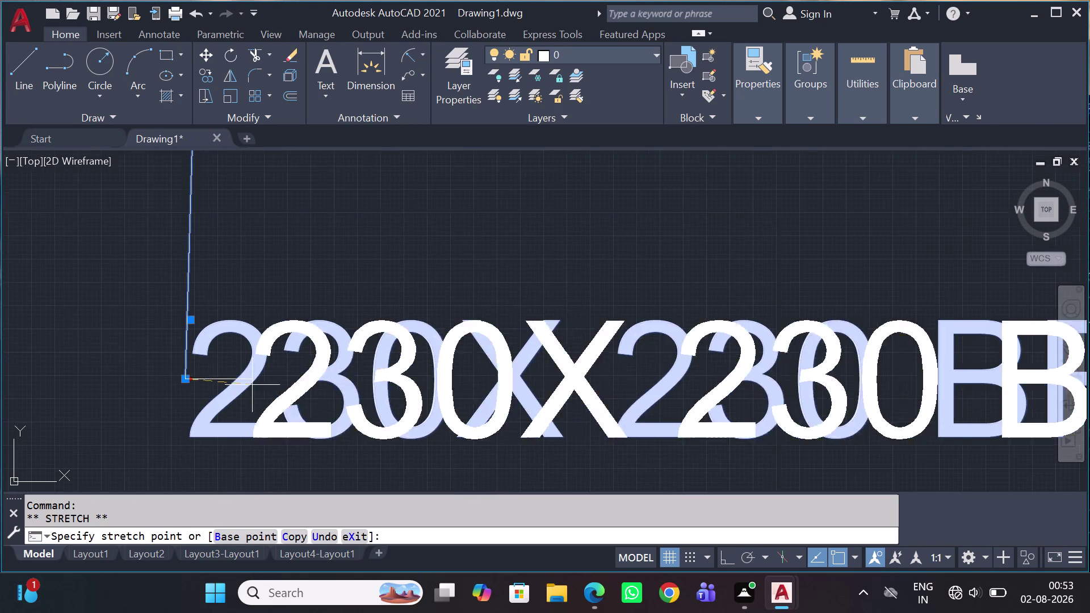
scroll(down, 3)
click(562, 311)
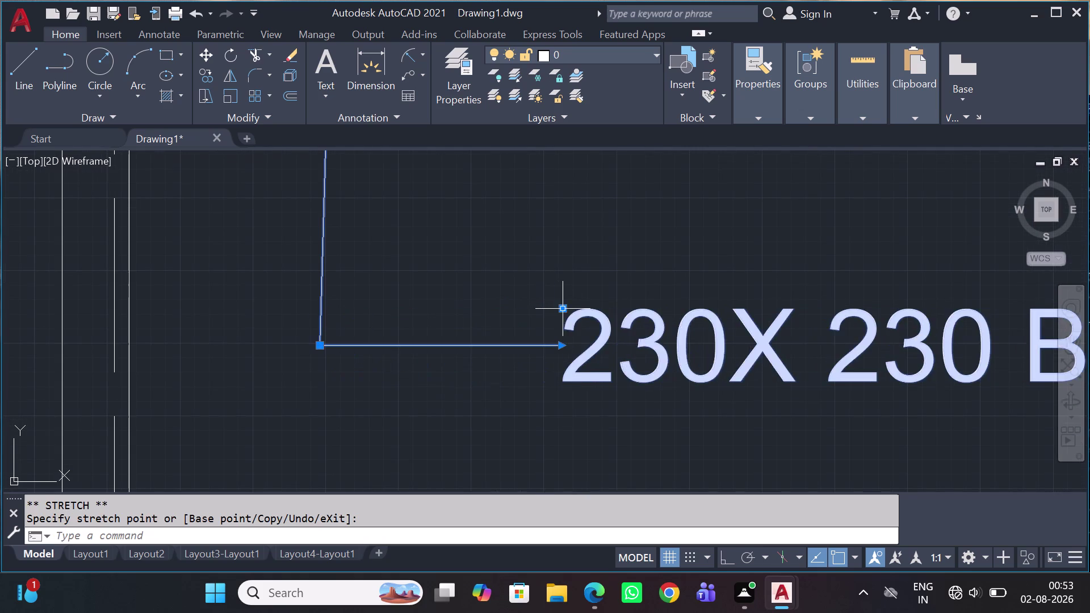
scroll(down, 3)
scroll(up, 3)
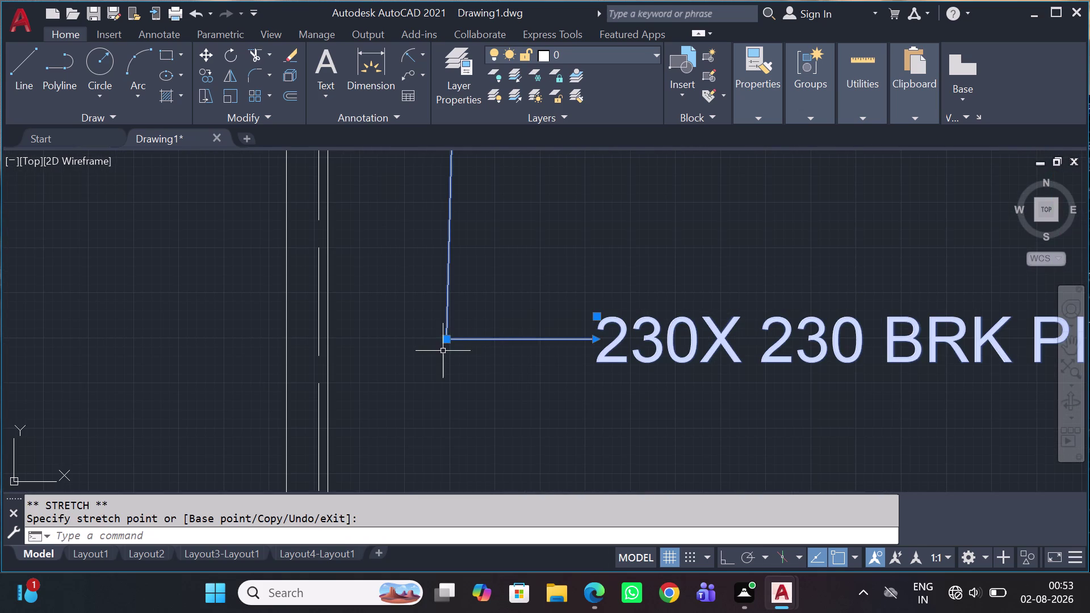
Fine-tune the leader bend point and the label text position.
click(444, 342)
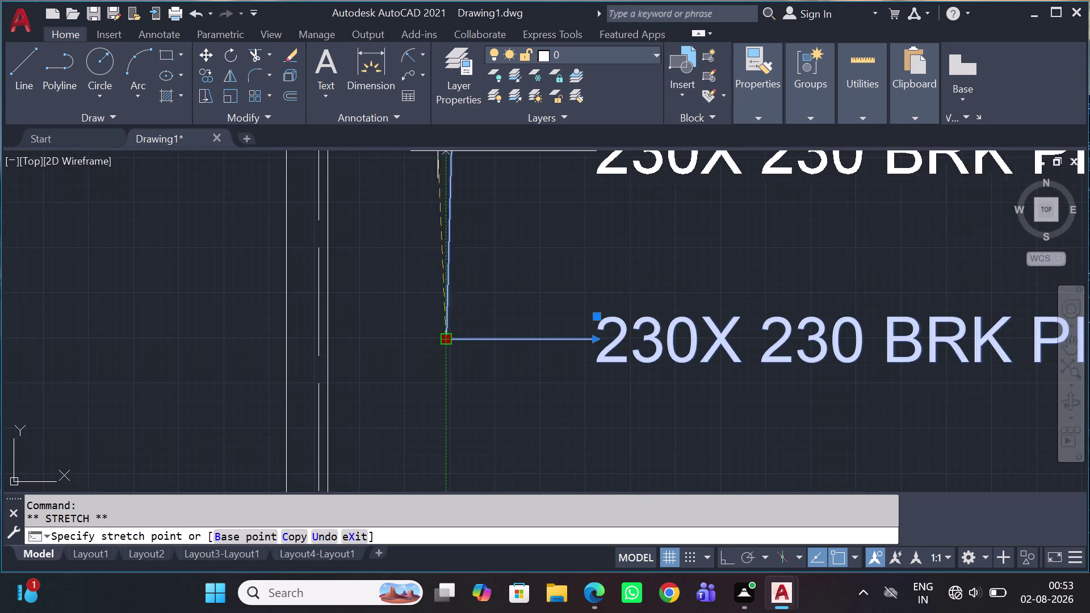
click(450, 240)
scroll(down, 3)
scroll(up, 3)
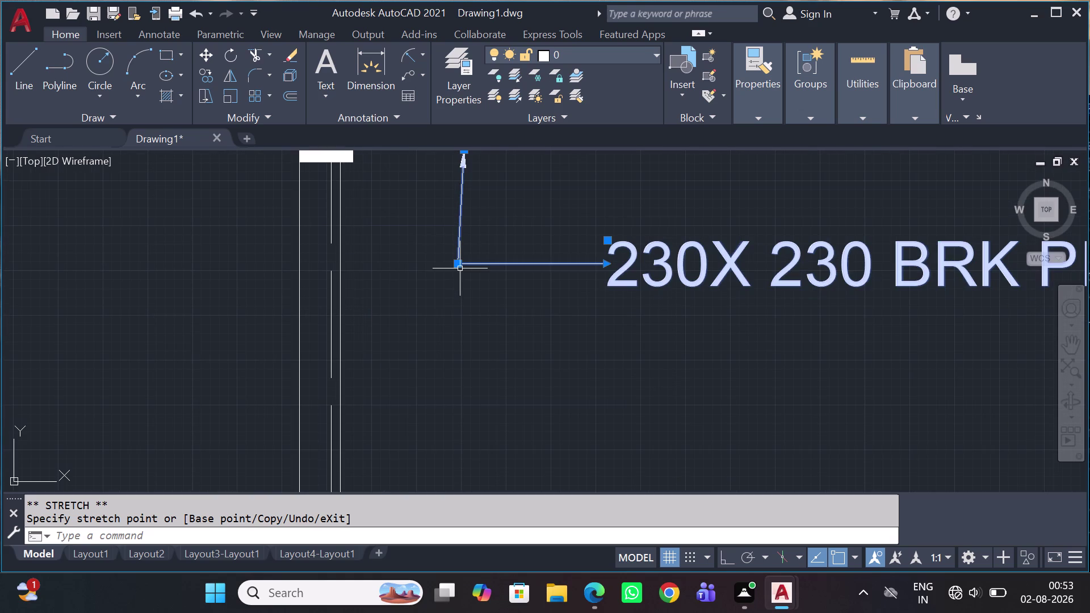
click(455, 261)
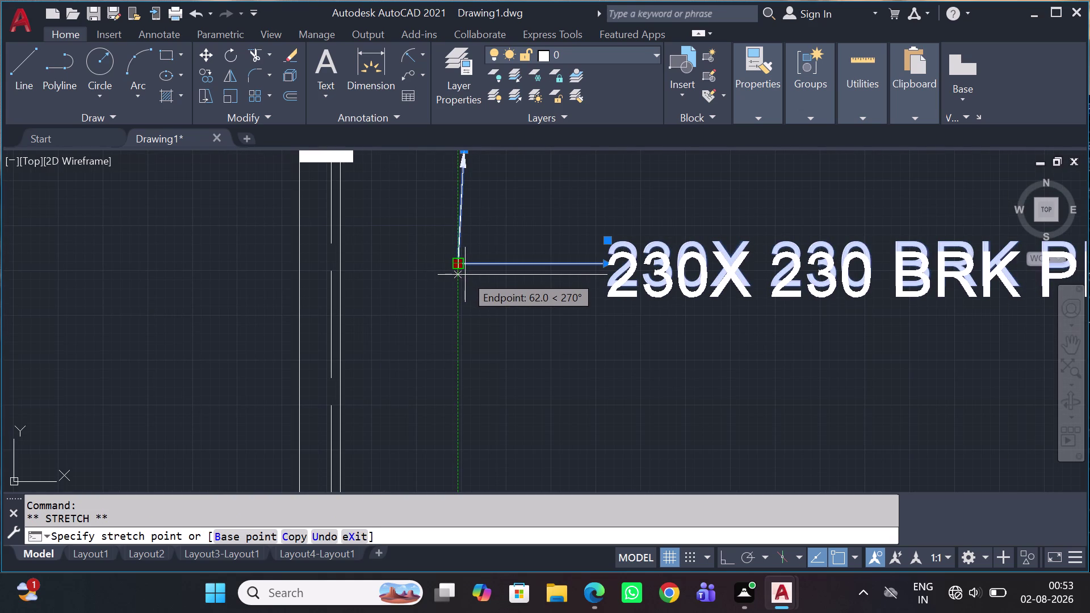
click(468, 277)
click(471, 278)
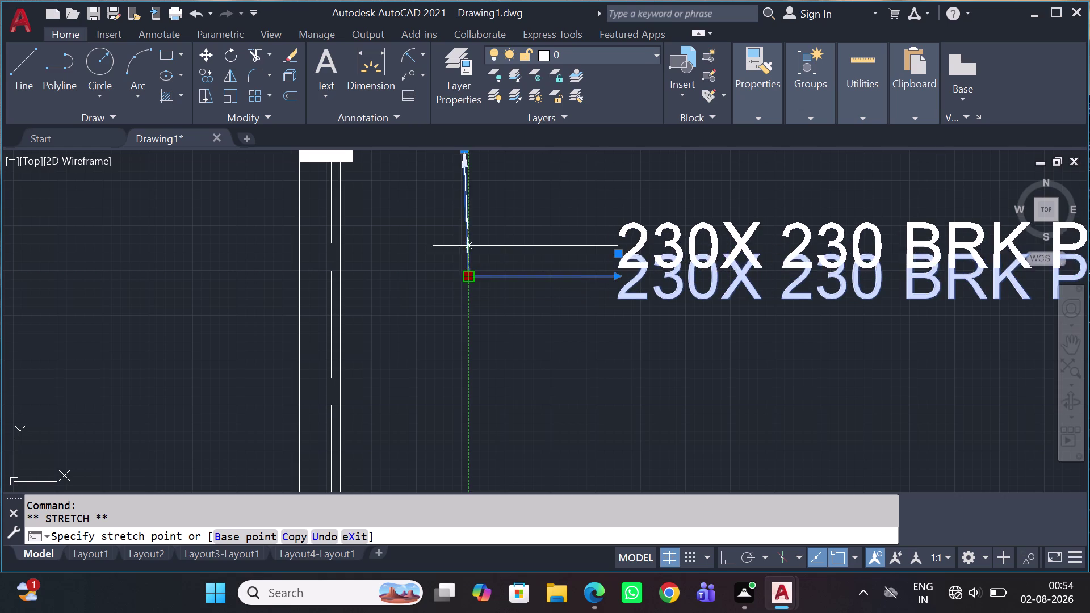
click(460, 280)
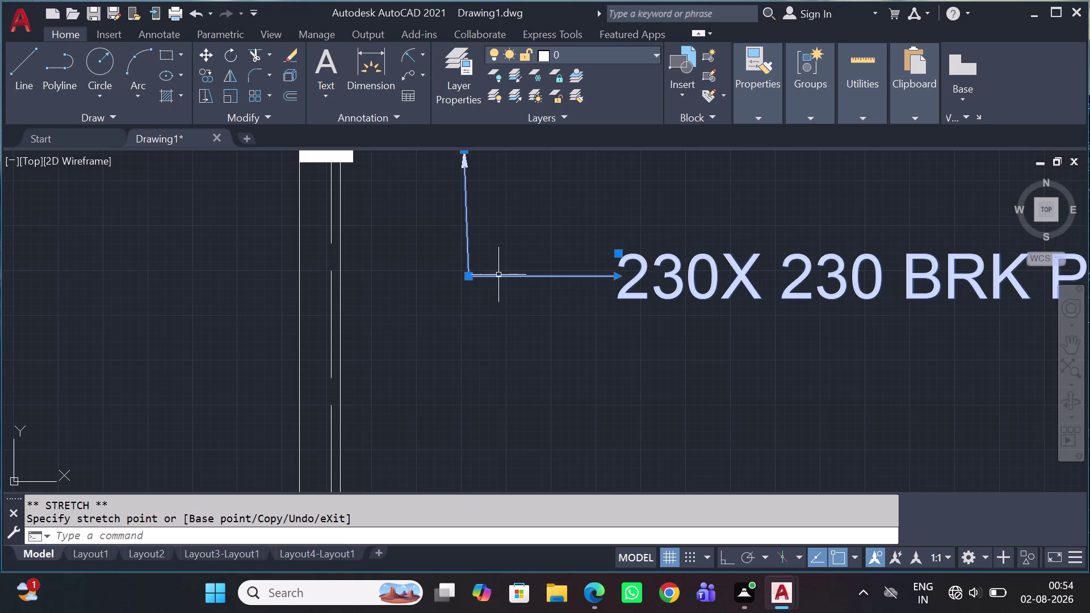
triple_click(693, 277)
Rewrite the copied label as three lines: COMPOUND WALL / UPTO LINTEL / WITH RCC JALI.
double_click(693, 277)
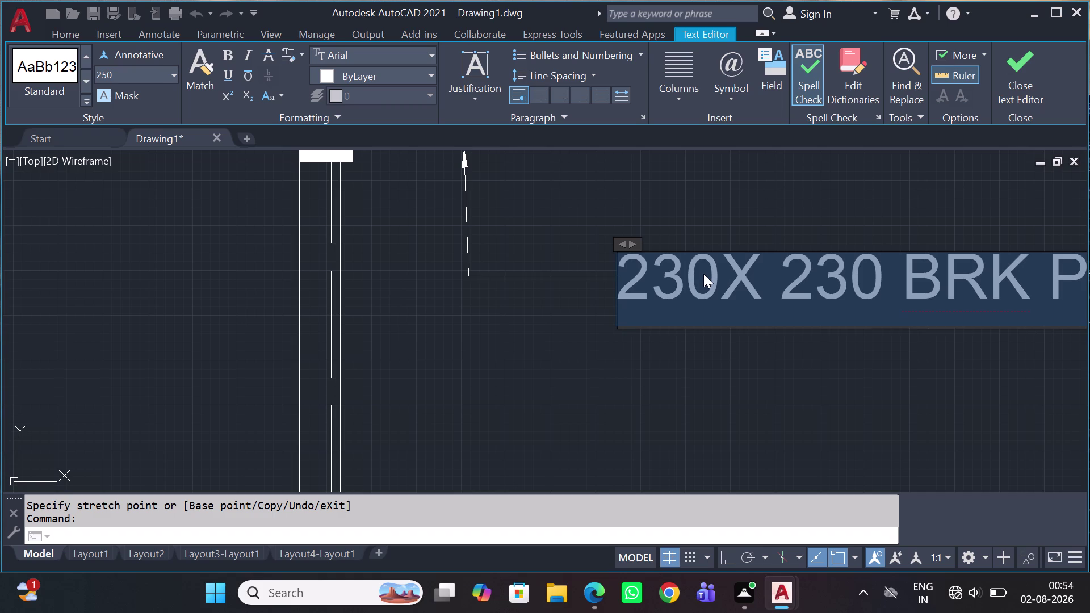
key(c)
text(OMPO)
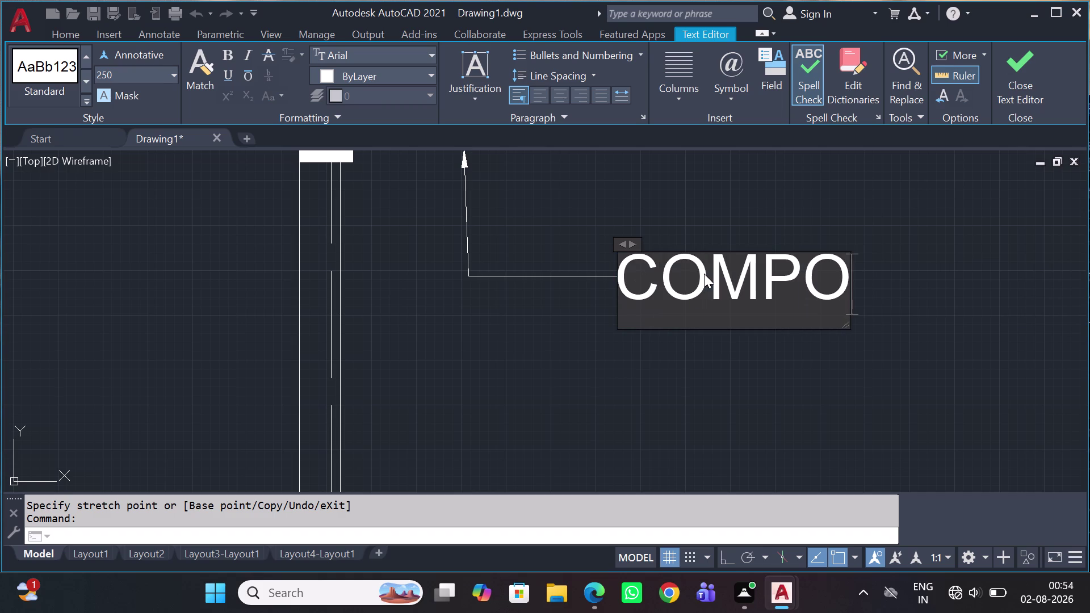
text(UND)
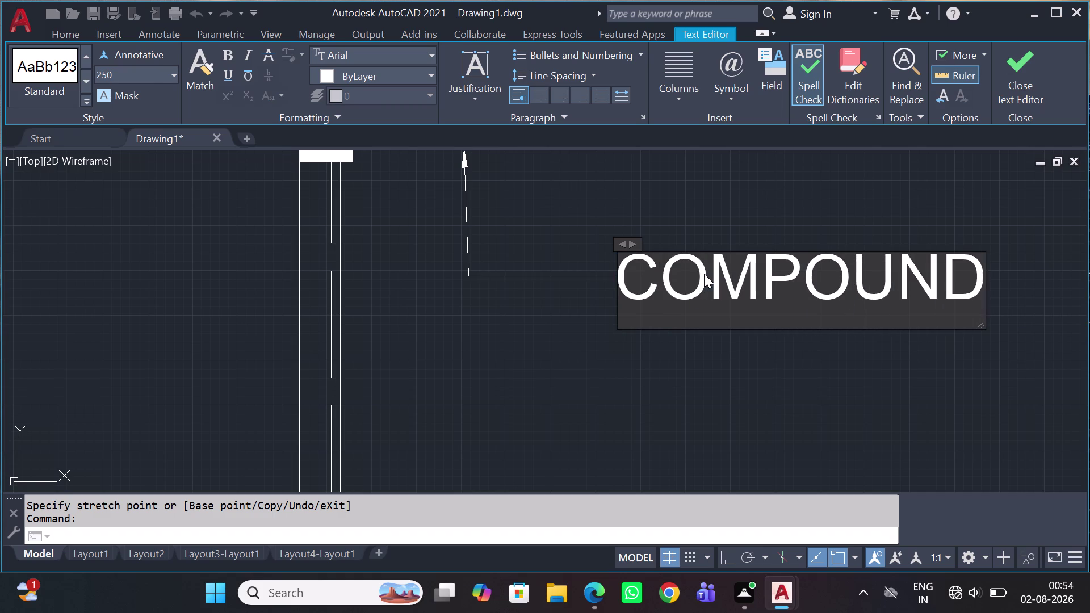
key(space)
text(WALL)
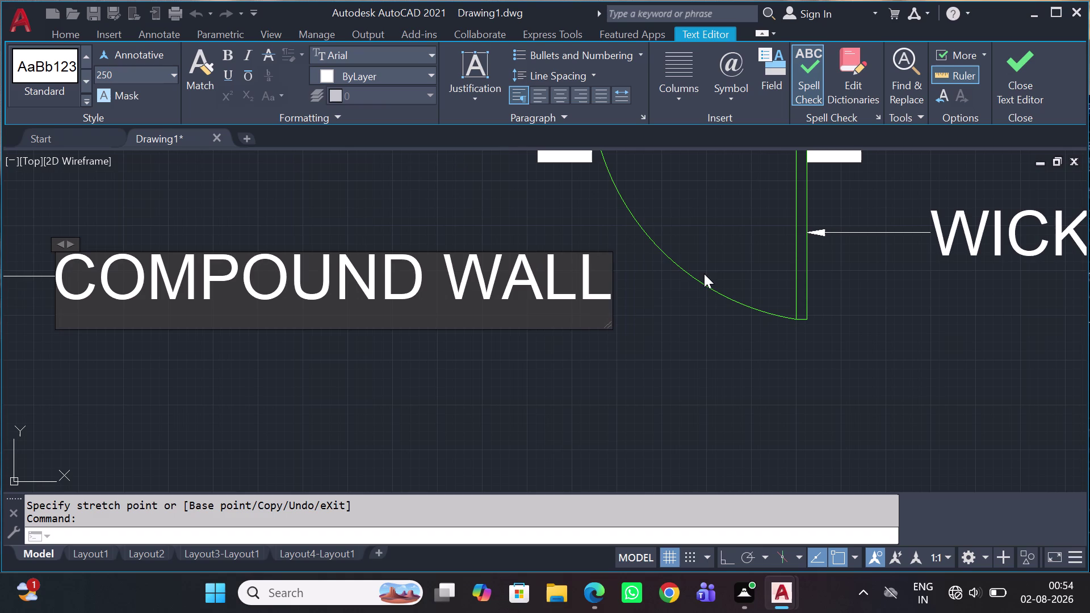
key(Return)
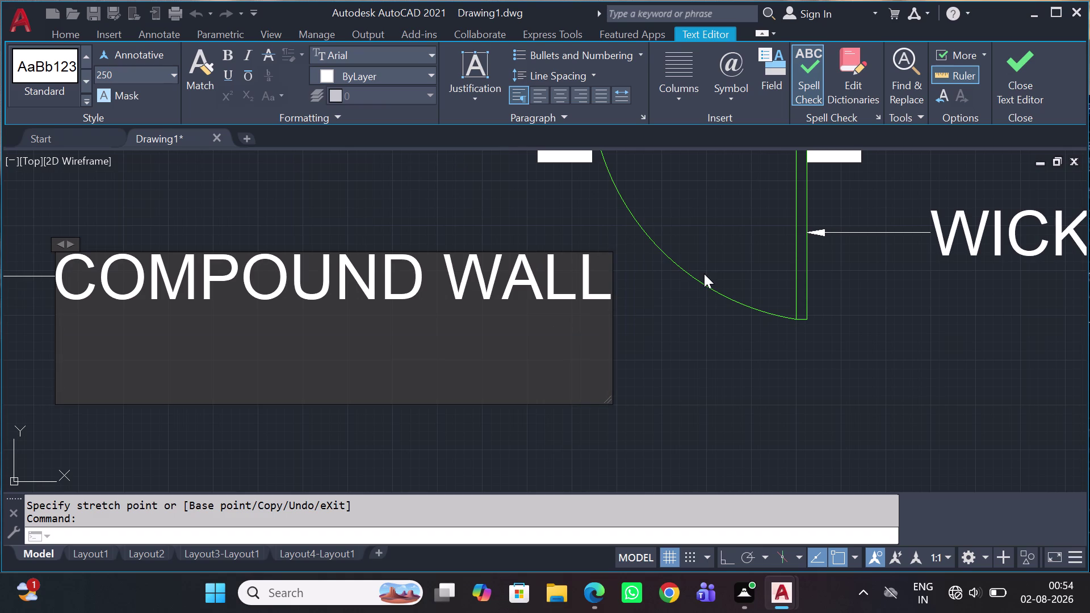
text(UPTO)
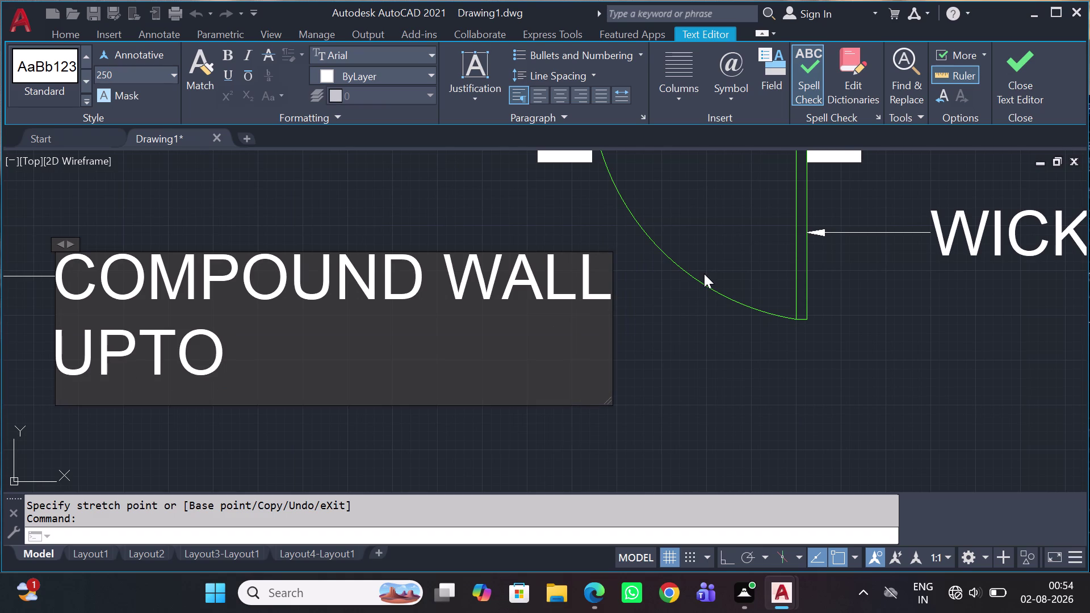
key(space)
text(LIM)
key(BackSpace)
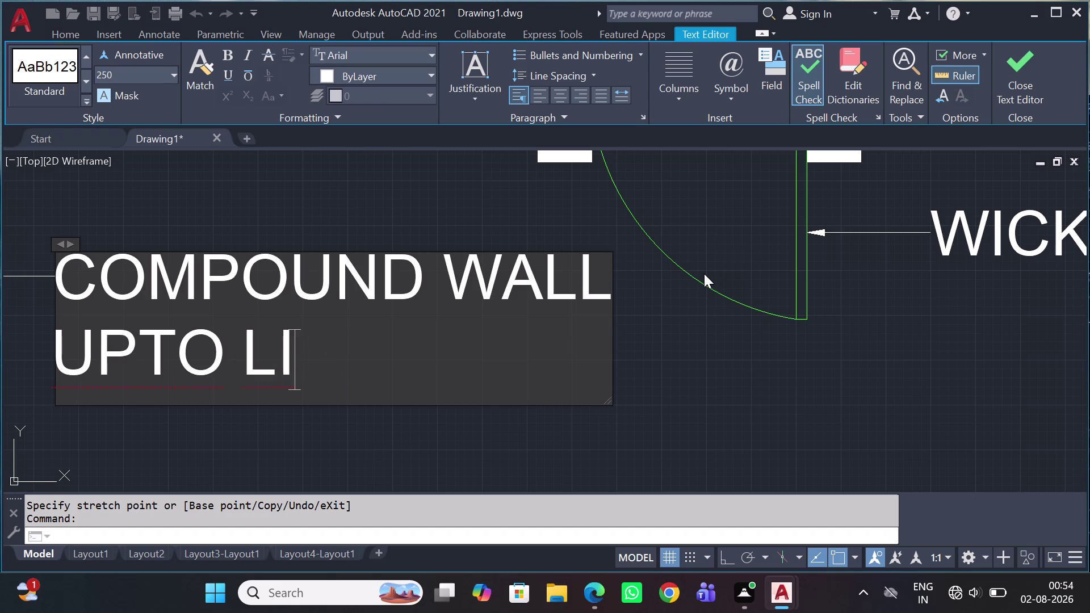
text(NTEL)
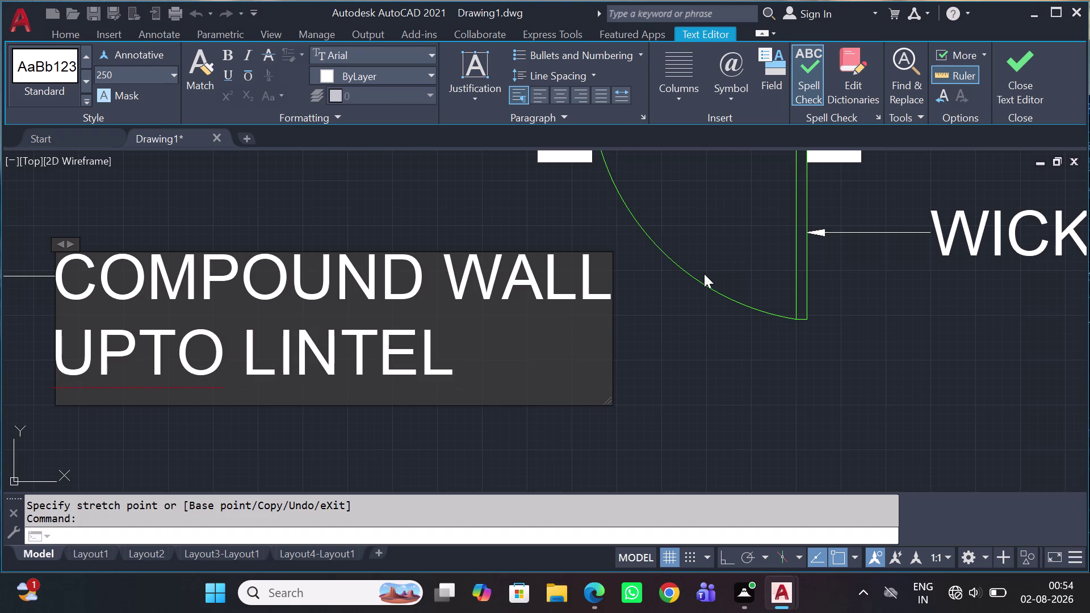
key(Return)
text(W)
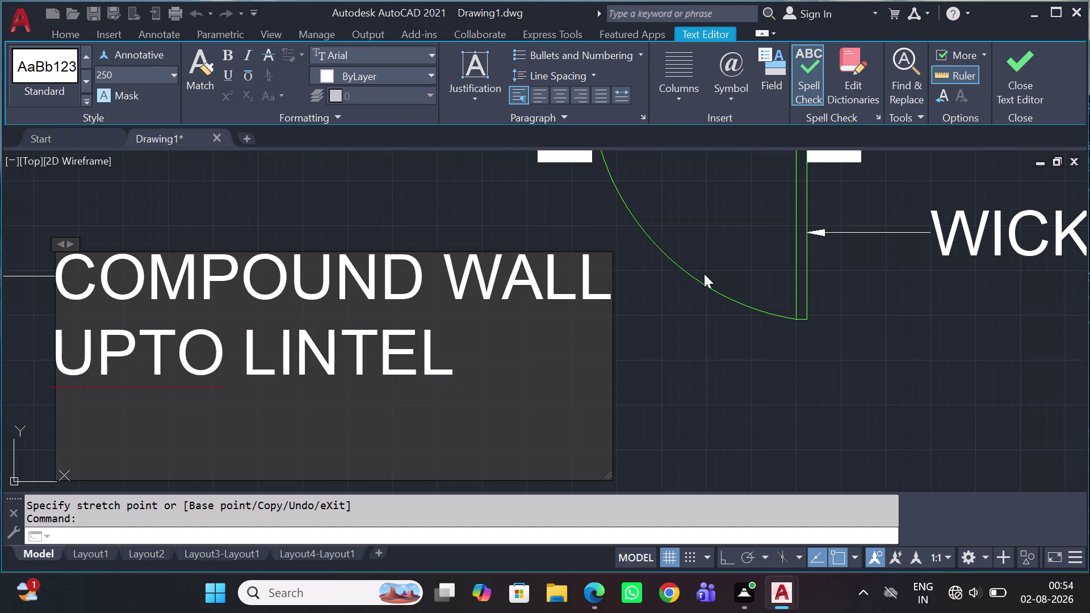
text(ITH)
key(space)
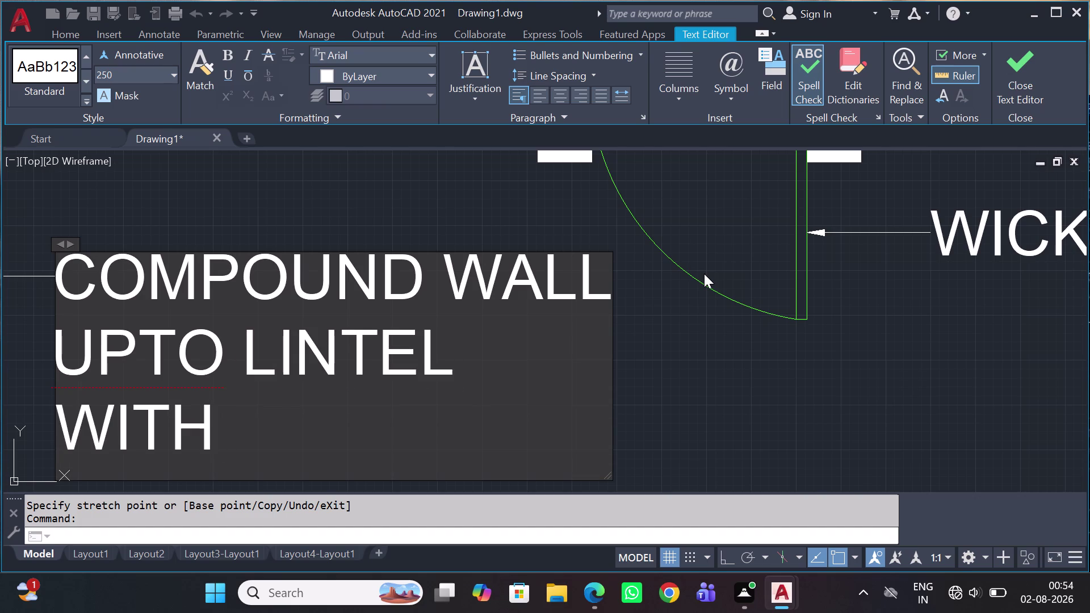
text(RCC)
key(space)
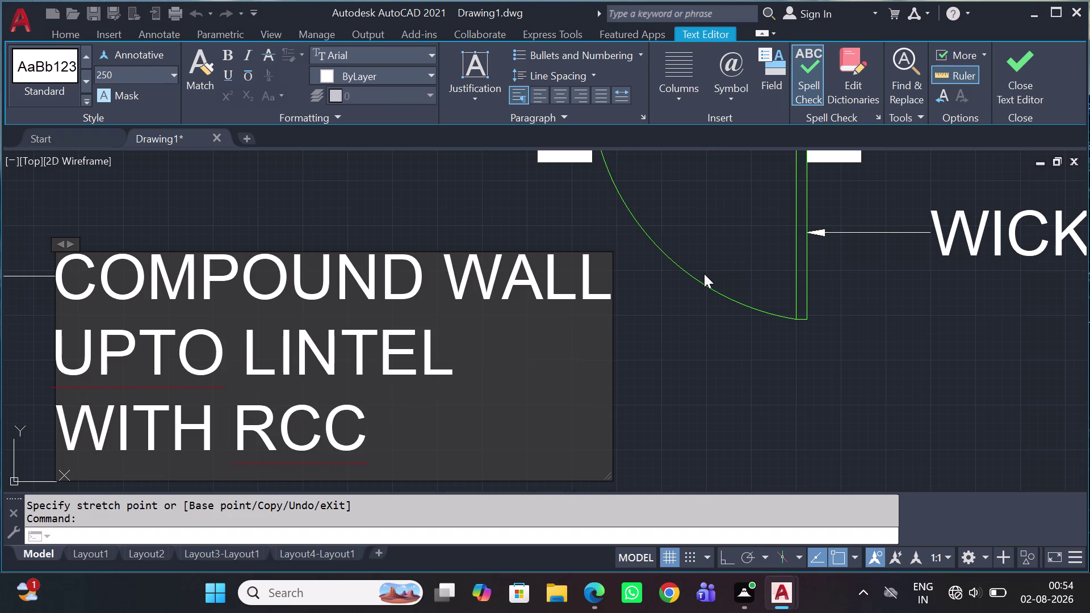
text(J)
text(AL)
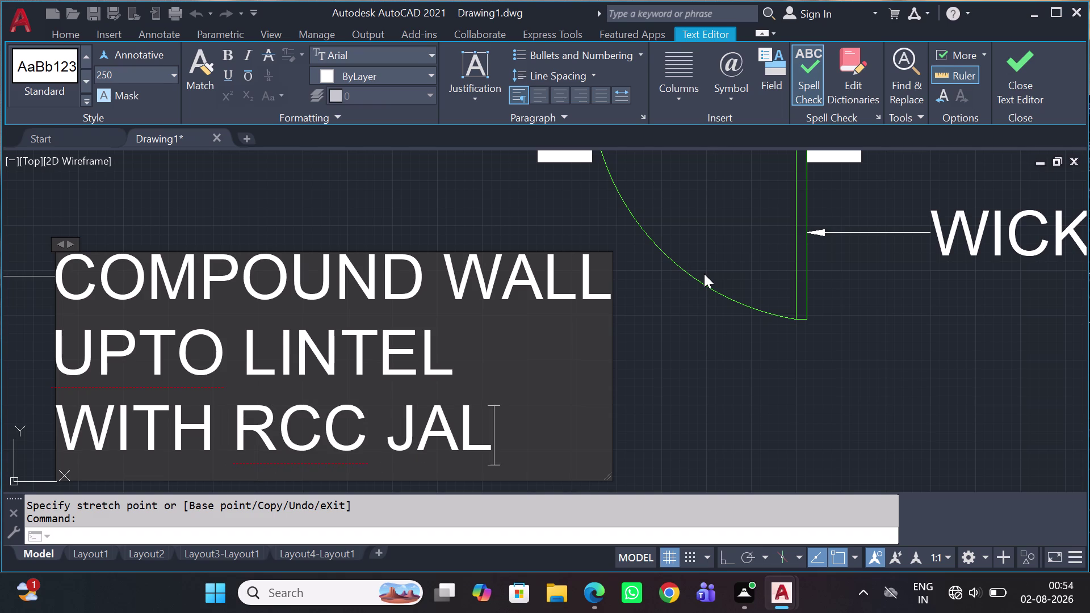
text(I)
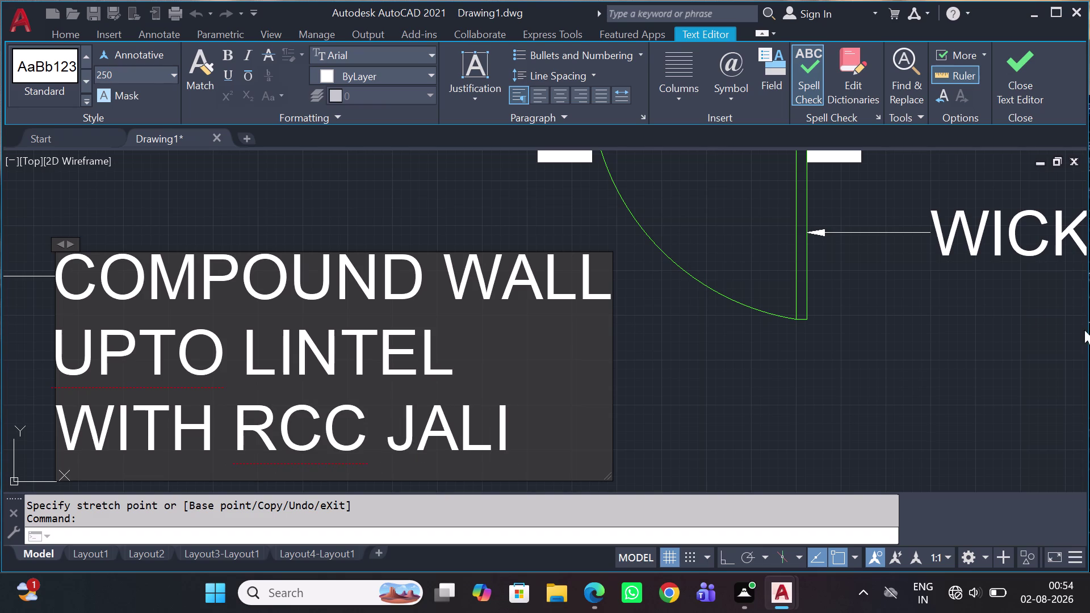
click(771, 372)
Clear the active command and pan out to see the whole floor plan.
scroll(down, 3)
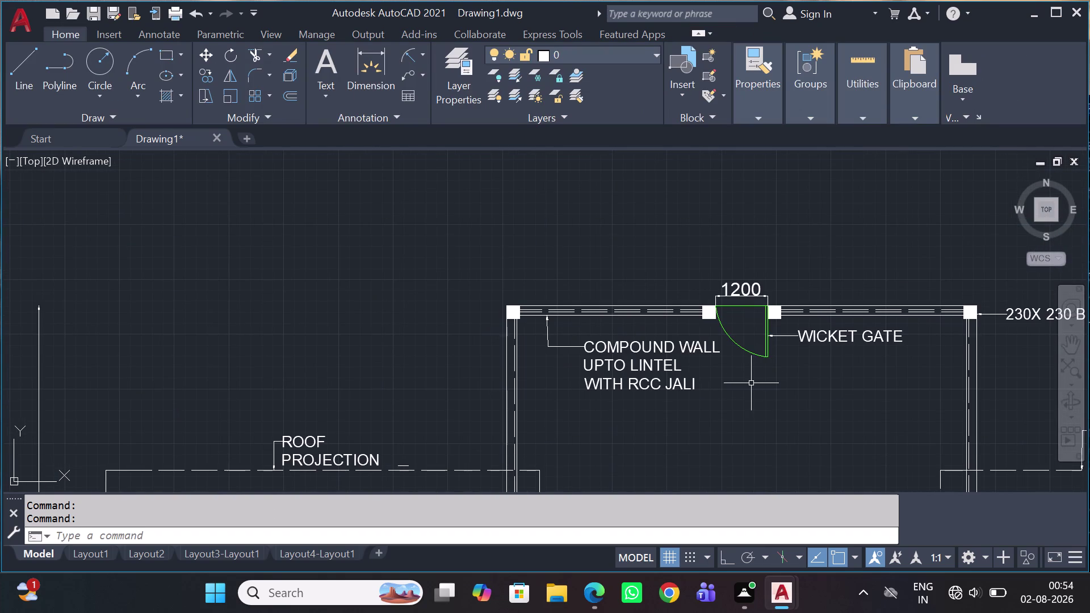
key(Escape)
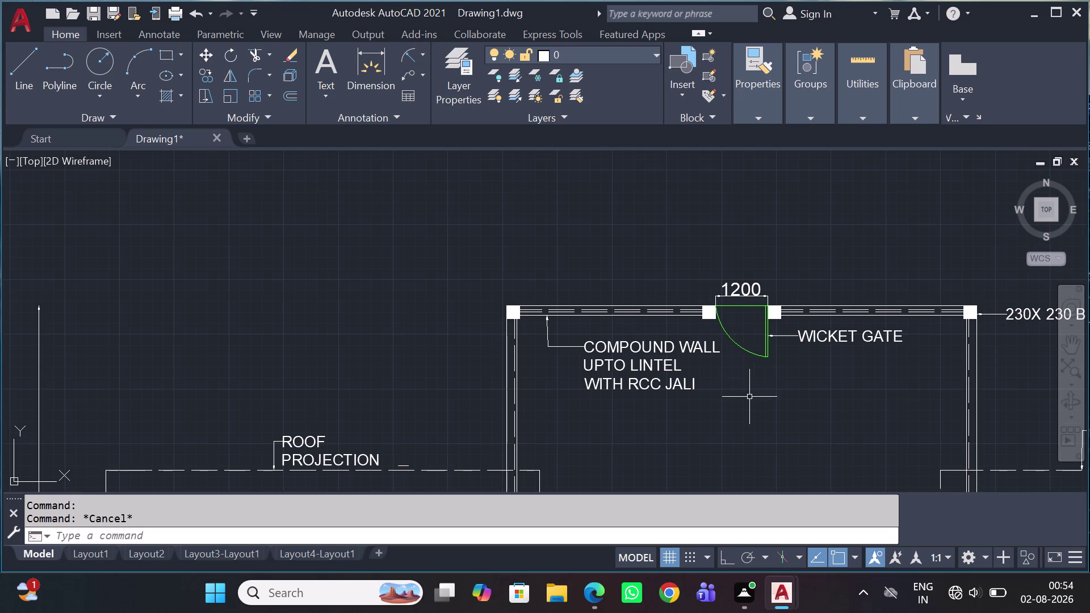
scroll(down, 3)
middle_drag(752, 405, 681, 279)
middle_drag(694, 332, 676, 301)
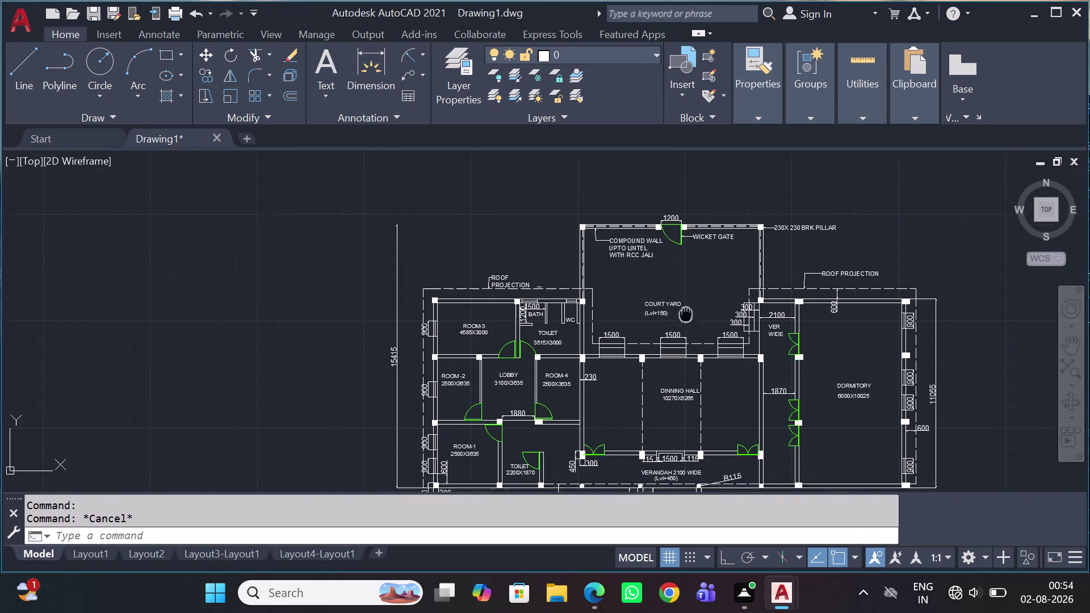
middle_drag(677, 301, 290, 61)
scroll(down, 3)
middle_drag(304, 230, 447, 311)
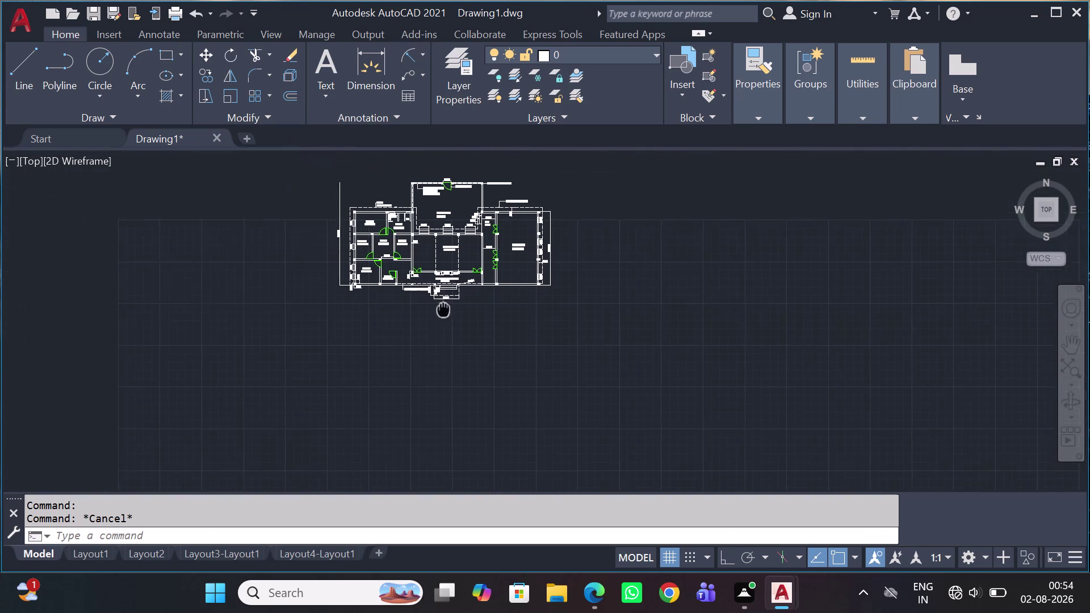
middle_drag(447, 311, 452, 311)
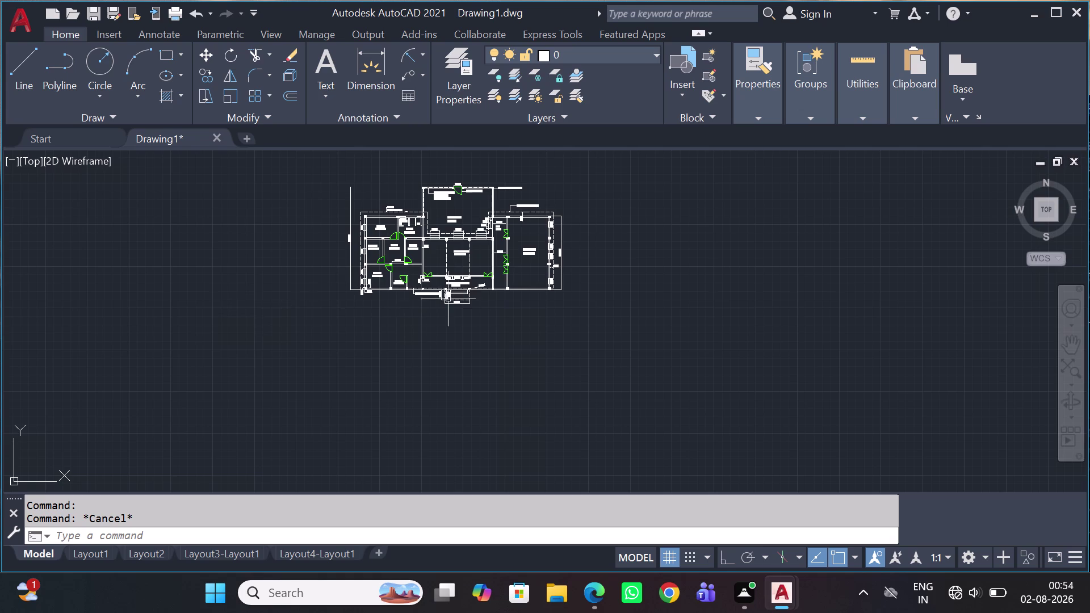
Zoom in on the verandah and dwarf wall area by the R115 column.
scroll(up, 3)
scroll(up, 3)
scroll(up, 3)
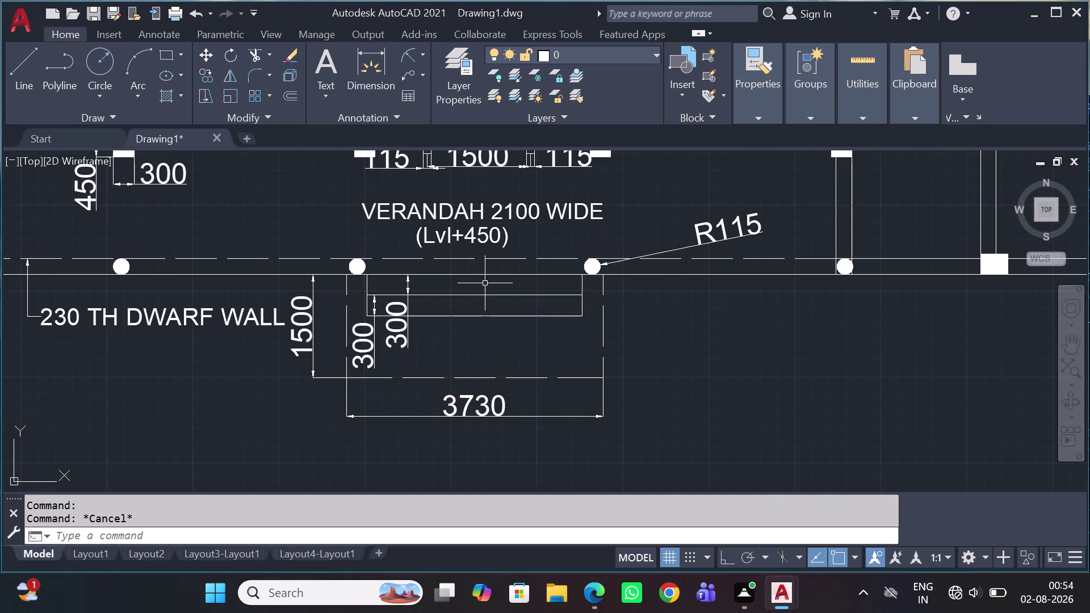
scroll(up, 3)
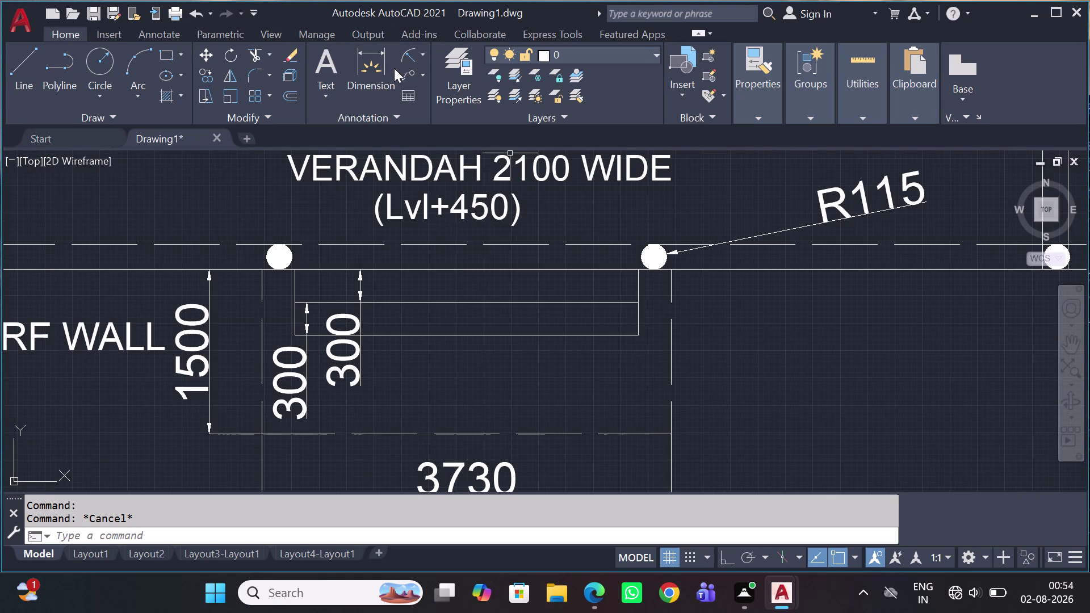
scroll(down, 3)
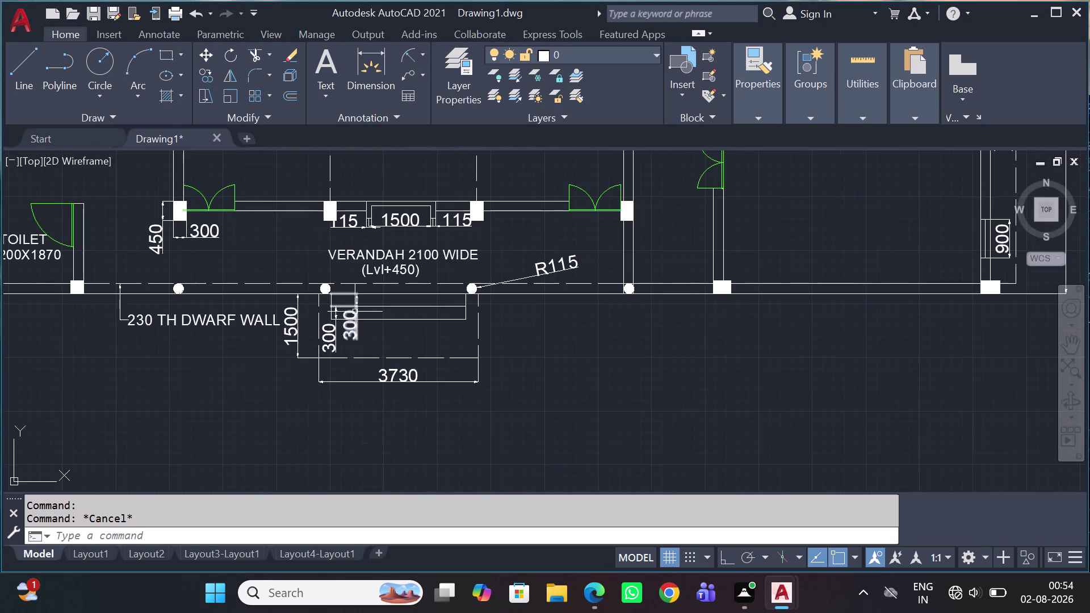
middle_drag(371, 235, 495, 305)
scroll(down, 3)
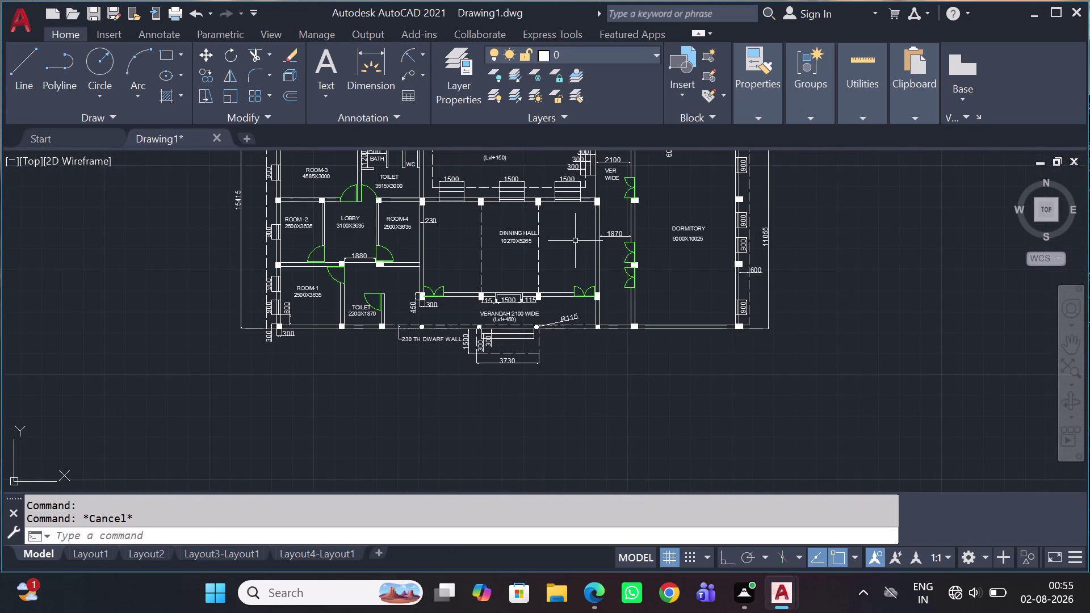
scroll(up, 3)
scroll(up, 3)
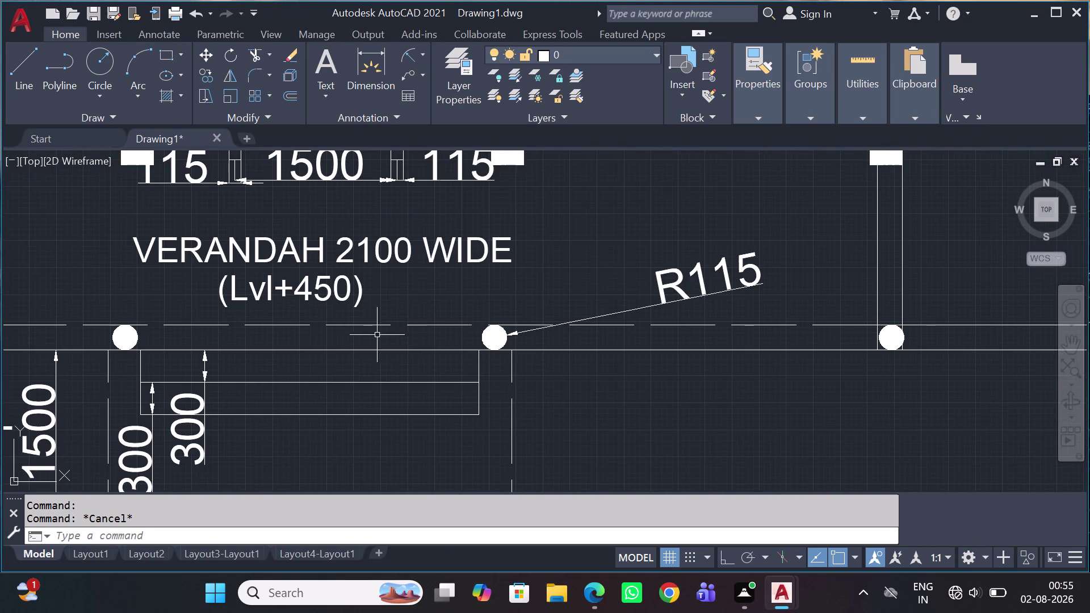
Place a multileader with the text UP below the VERANDAH 2100 WIDE label.
key(m)
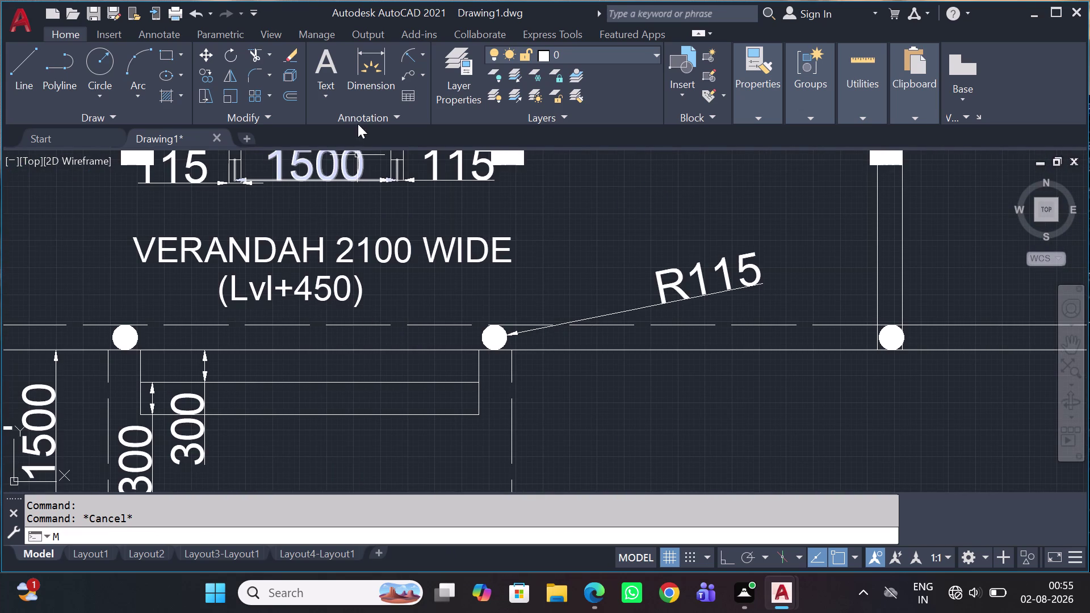
click(404, 84)
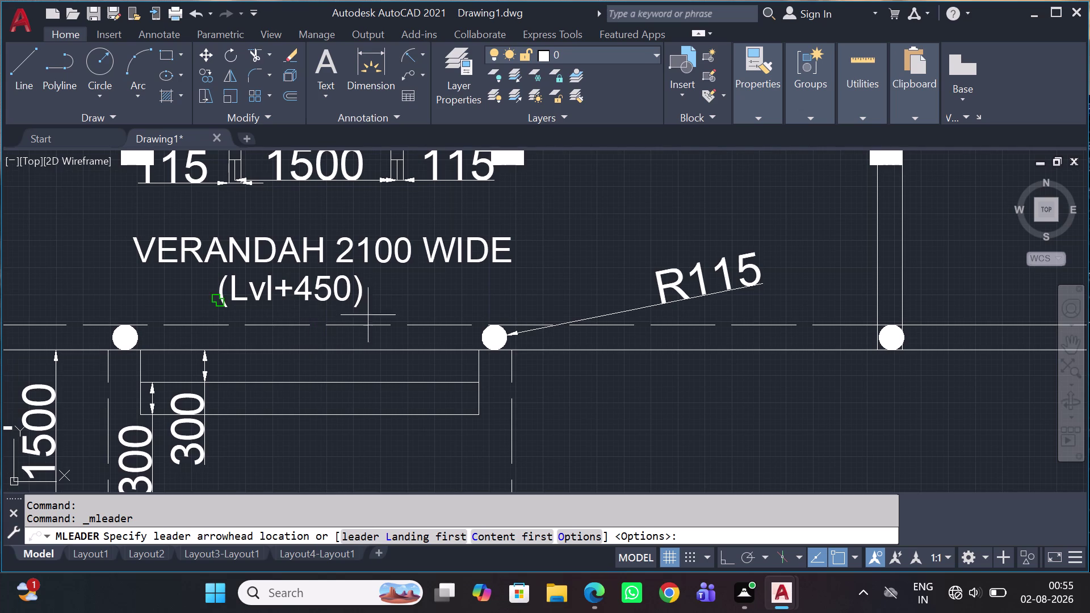
drag(394, 305, 396, 310)
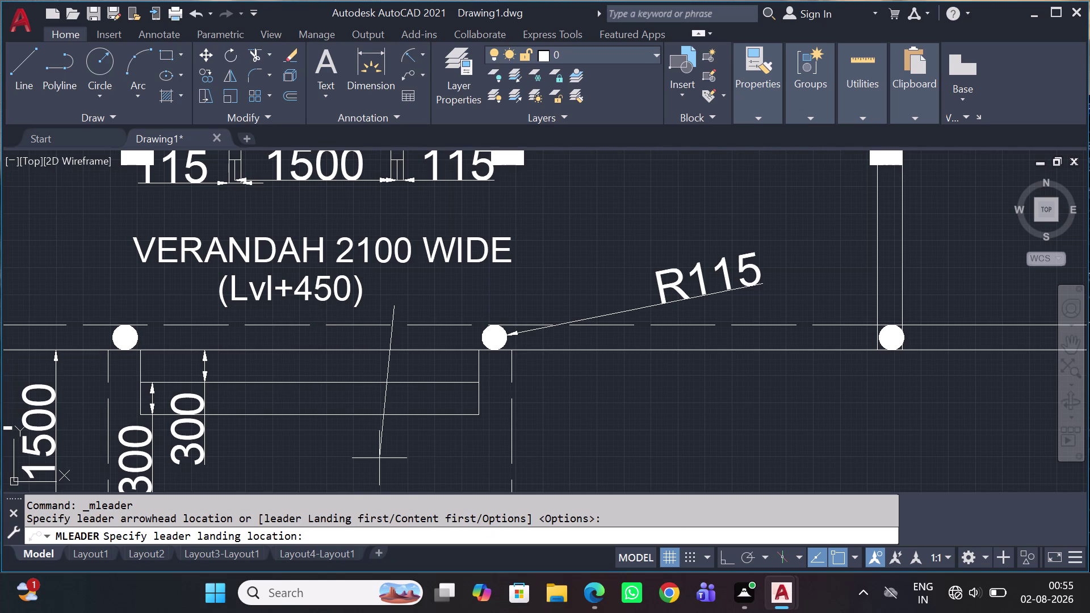
key(shift+F8)
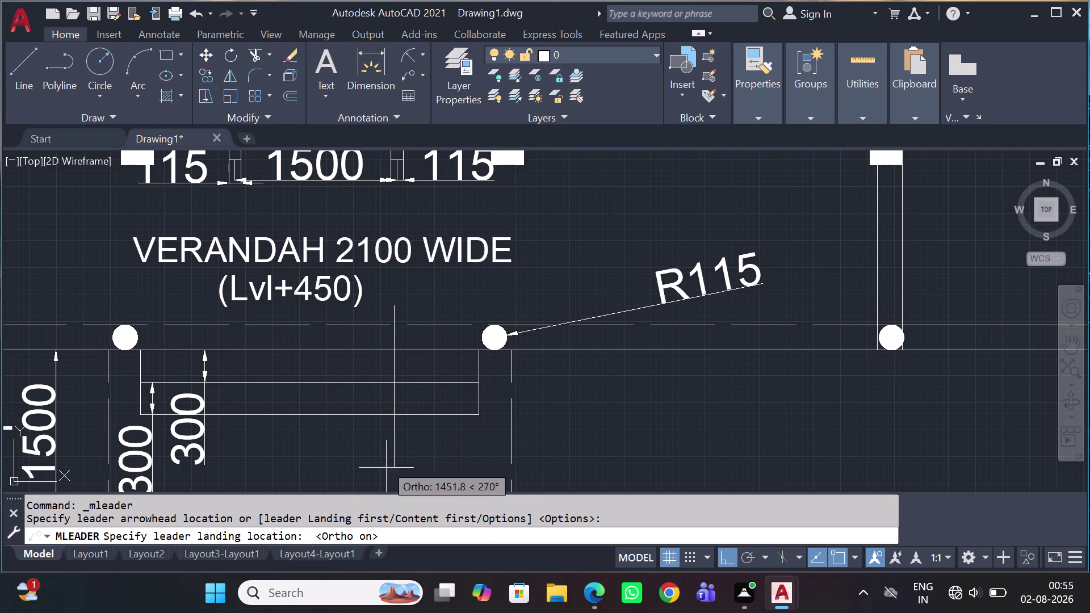
click(398, 449)
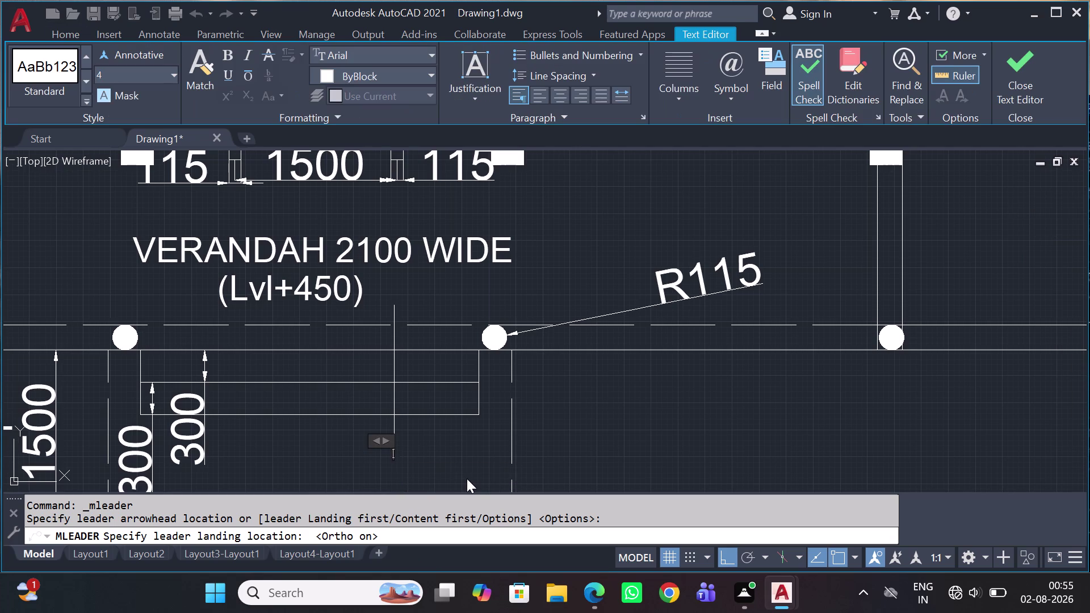
text(UP)
click(637, 419)
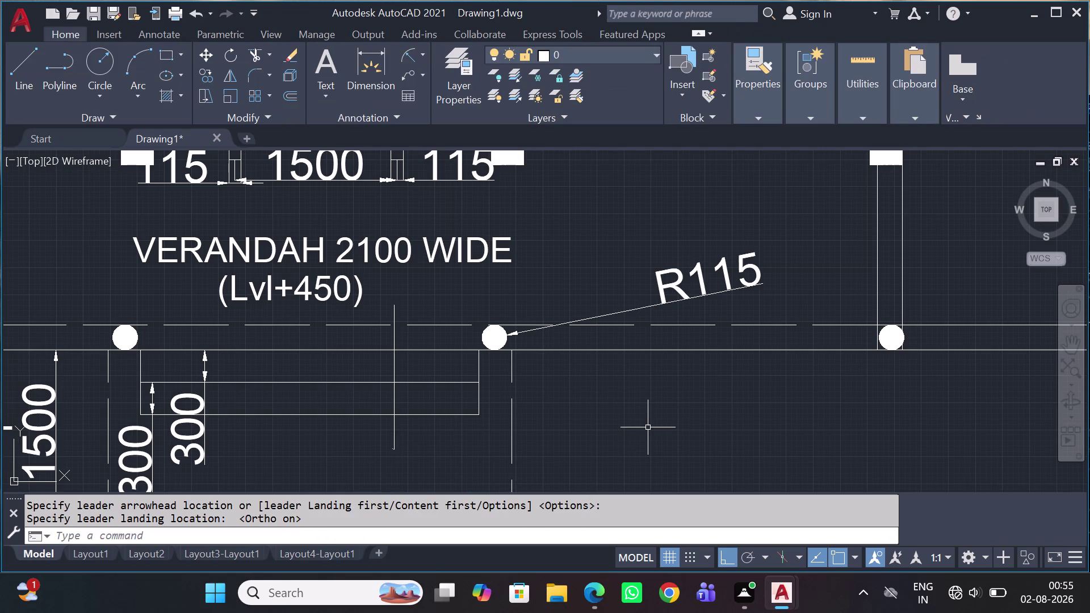
Use MA to copy the 230 TH DWARF WALL label's properties onto the UP note.
text(MA)
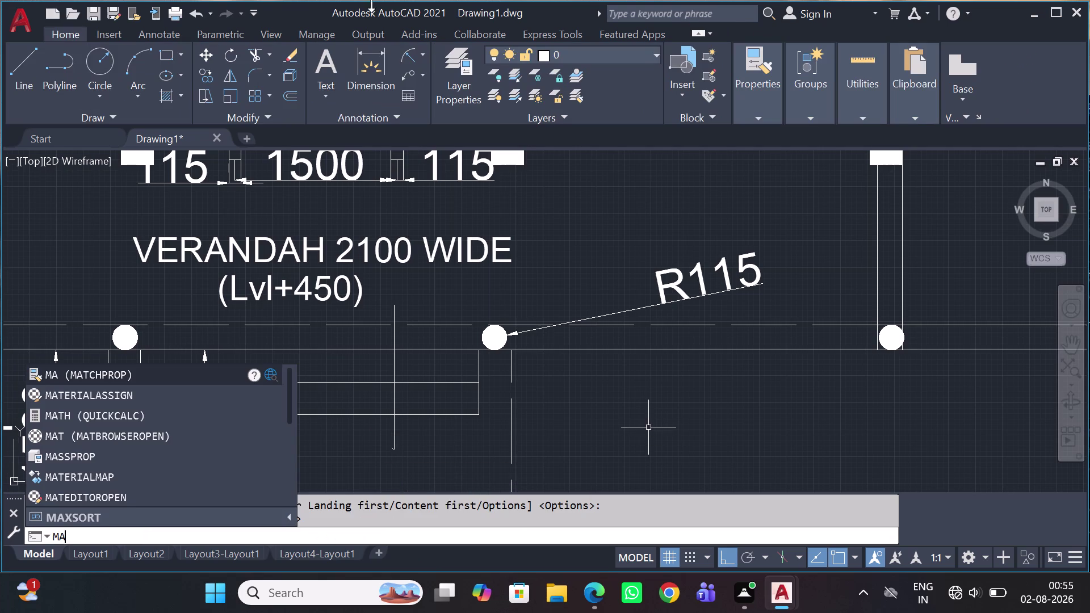
key(space)
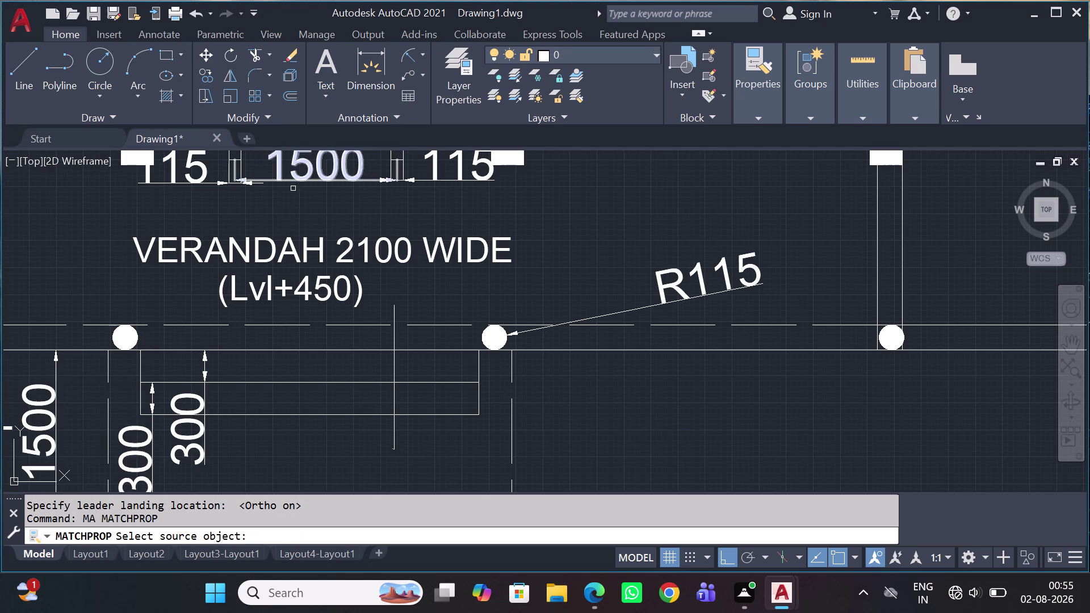
scroll(down, 3)
scroll(up, 3)
middle_drag(313, 272, 407, 332)
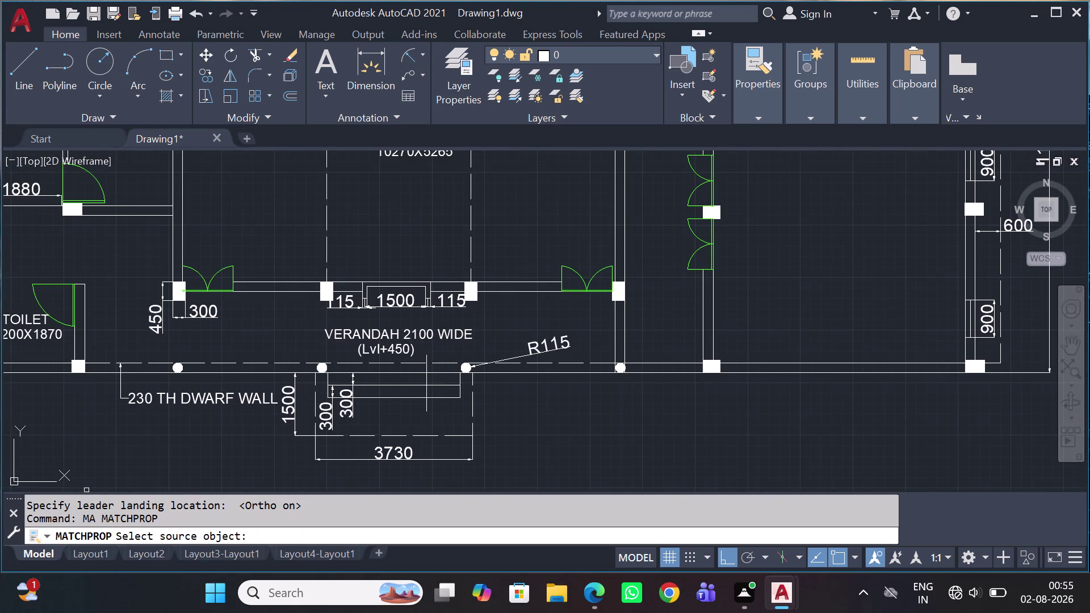
click(151, 399)
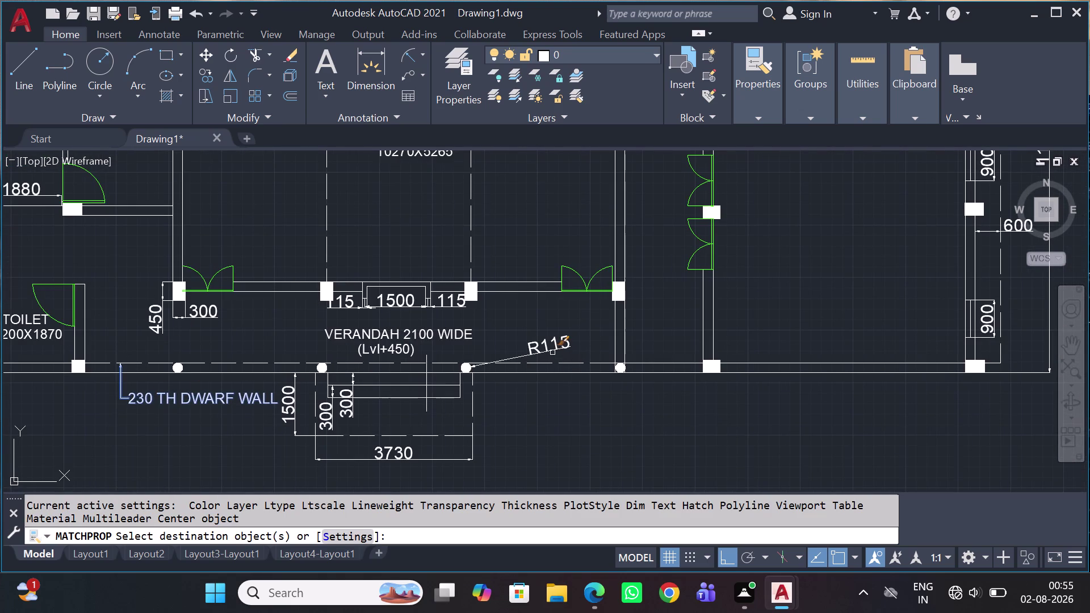
click(429, 380)
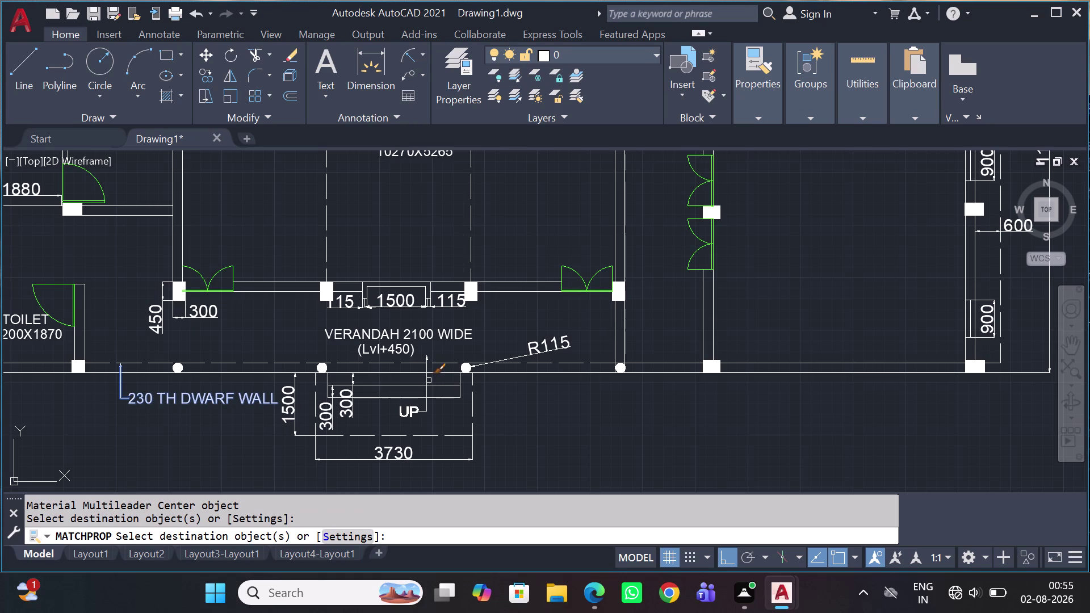
key(Escape)
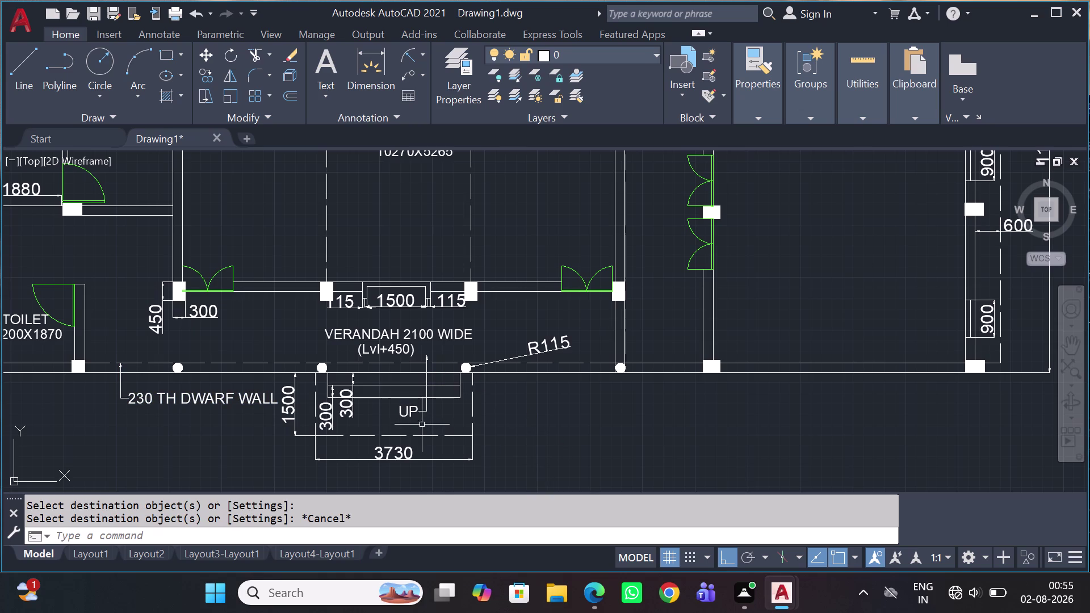
scroll(up, 3)
Copy the 230 TH DWARF WALL leader to a spot right of the verandah steps.
middle_drag(273, 389, 279, 386)
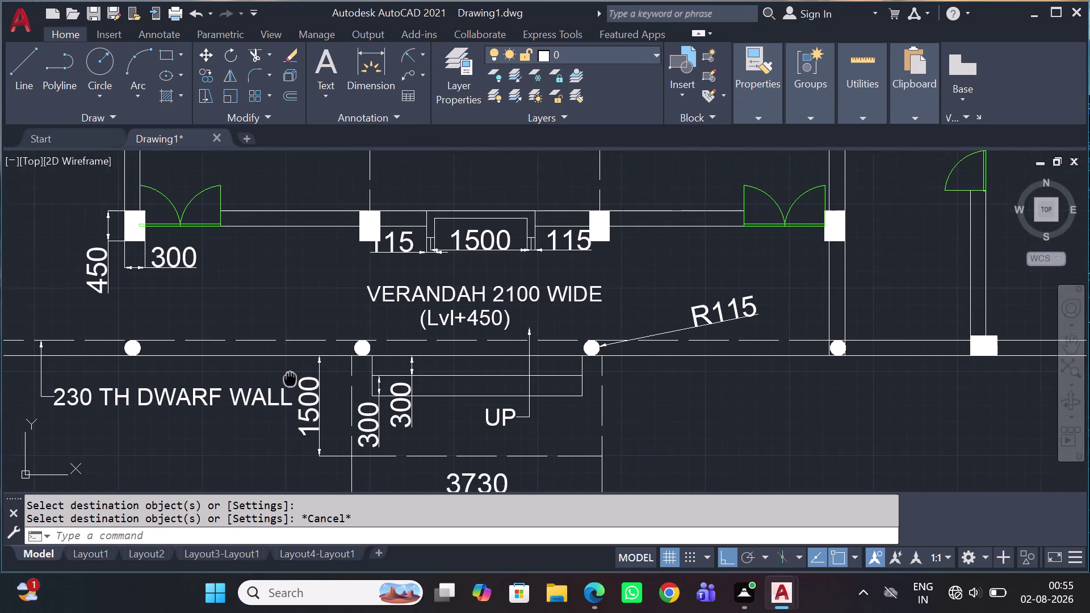
middle_drag(279, 386, 319, 353)
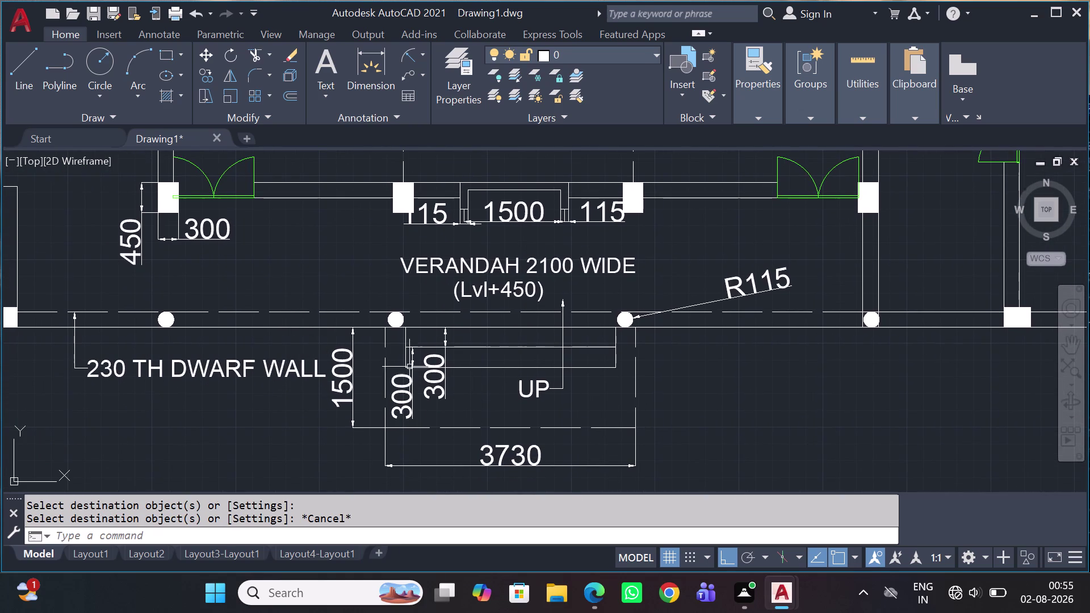
click(131, 360)
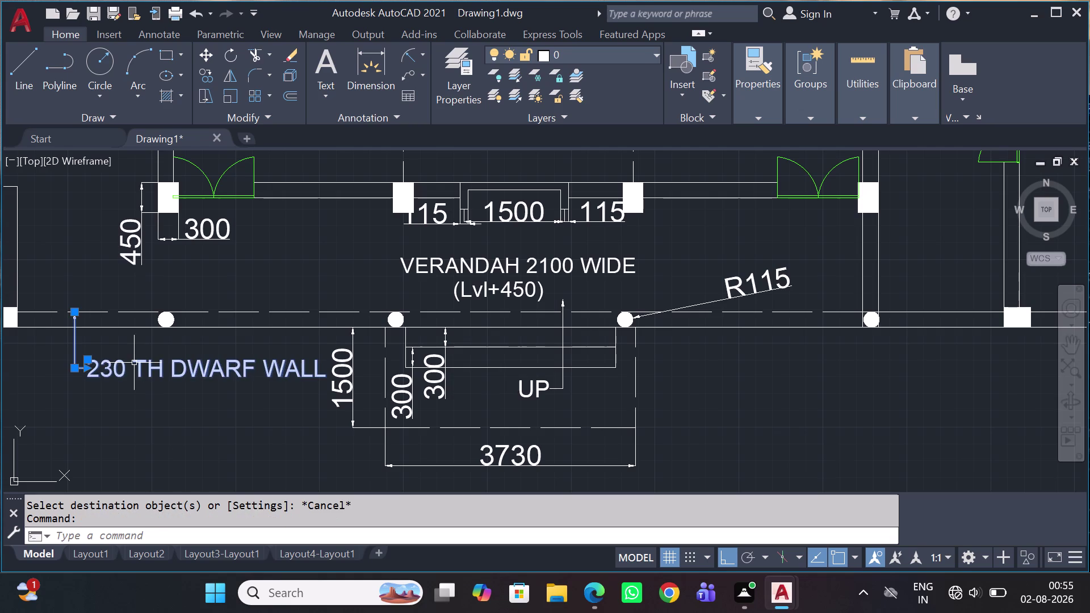
key(c)
text(O)
key(space)
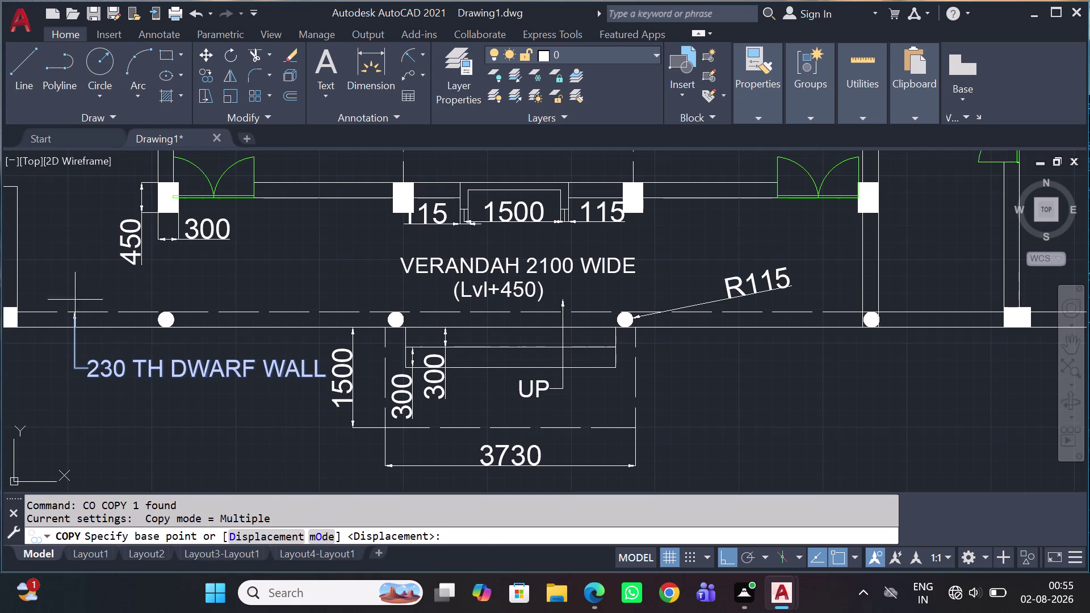
drag(76, 318, 85, 324)
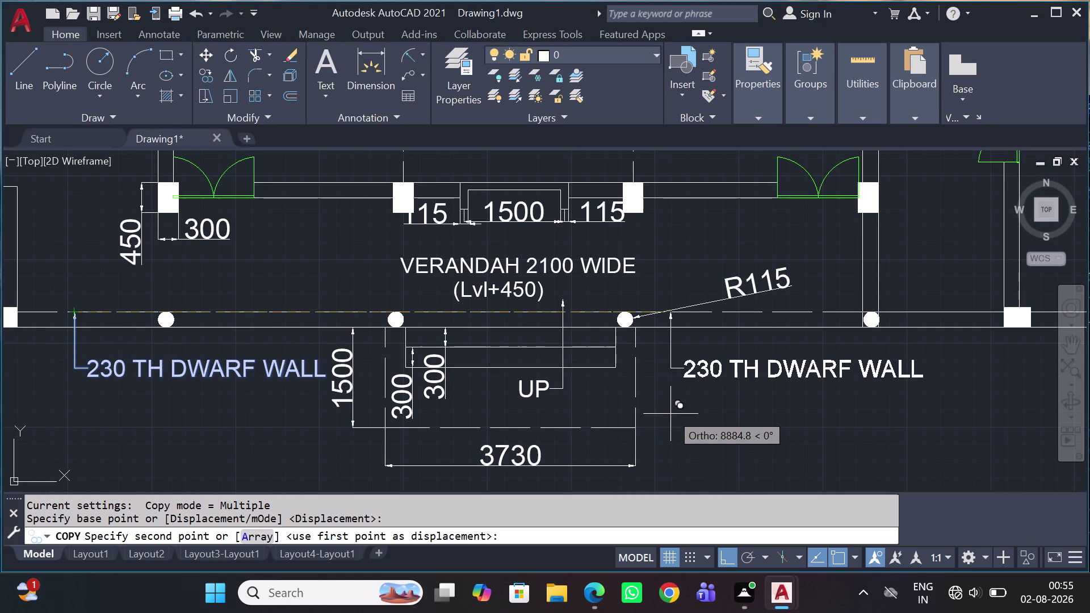
drag(637, 392, 644, 398)
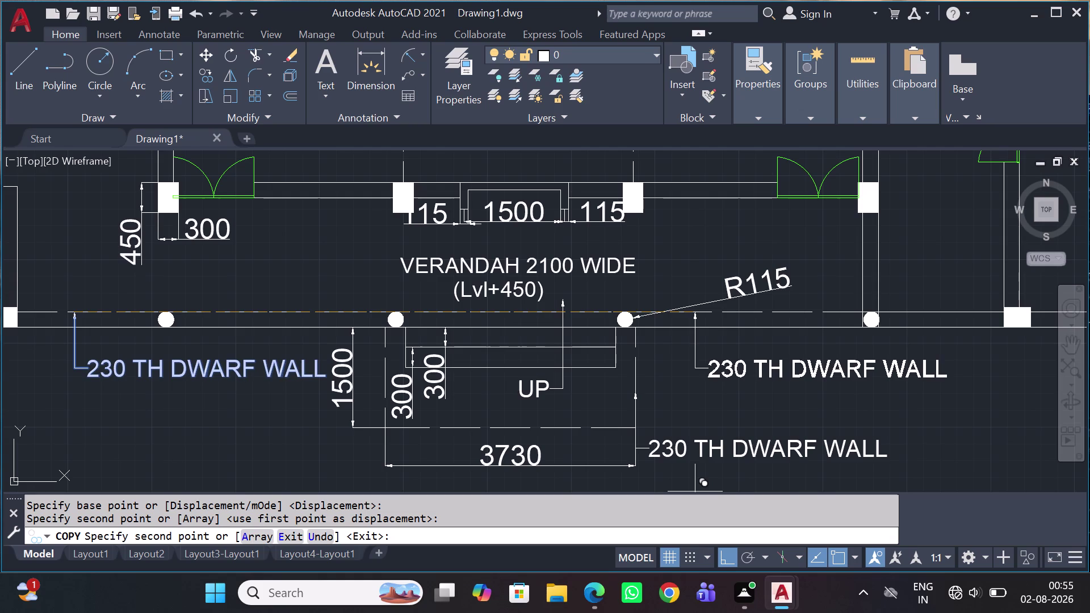
key(Escape)
Select the copied leader and zoom close to its arrow end.
click(652, 448)
middle_drag(655, 451, 735, 396)
scroll(up, 3)
drag(682, 424, 714, 401)
middle_drag(911, 263, 545, 374)
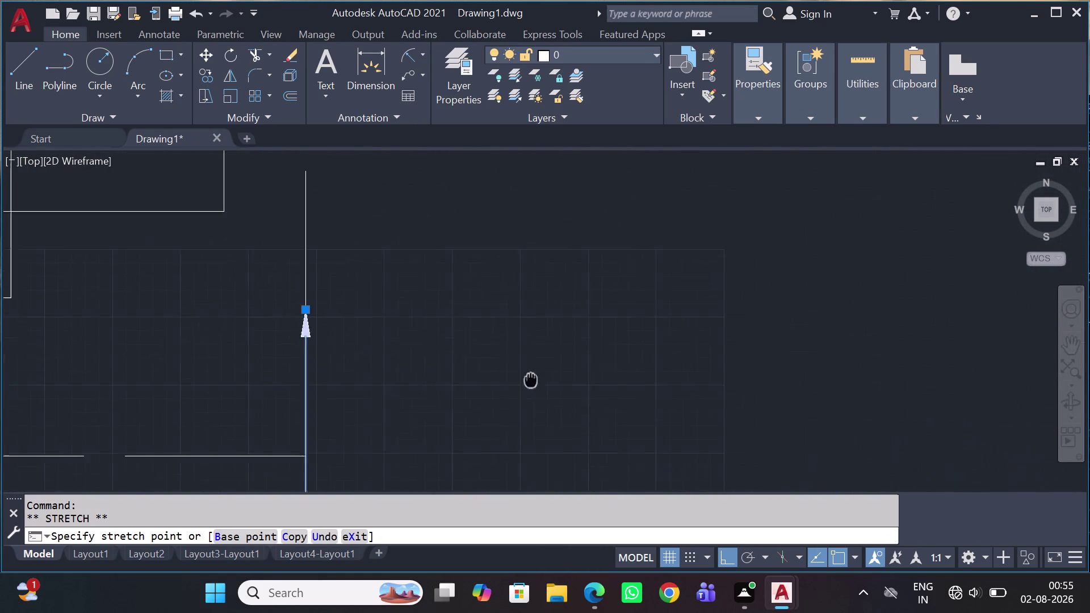
Grip-move the copied label right and level with the arrowhead, then pull it closer.
middle_drag(545, 375, 521, 382)
scroll(down, 3)
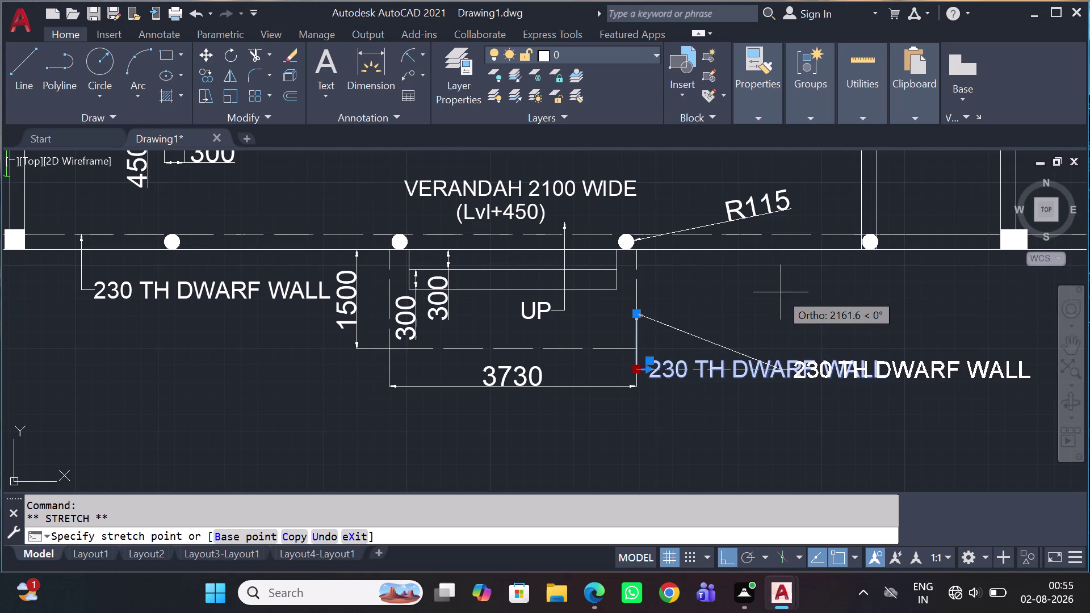
click(819, 296)
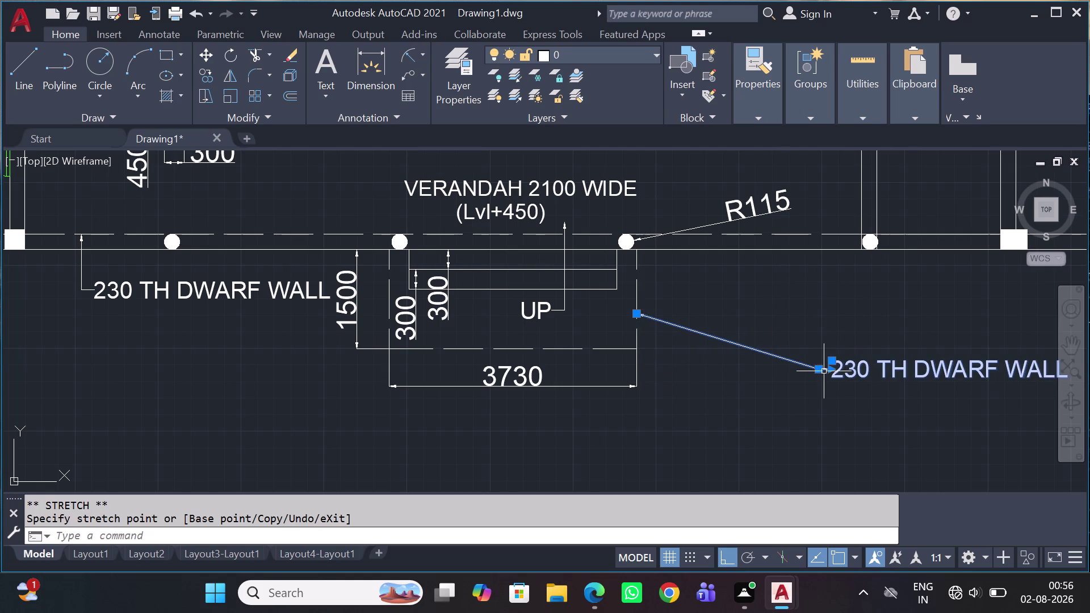
drag(823, 369, 811, 320)
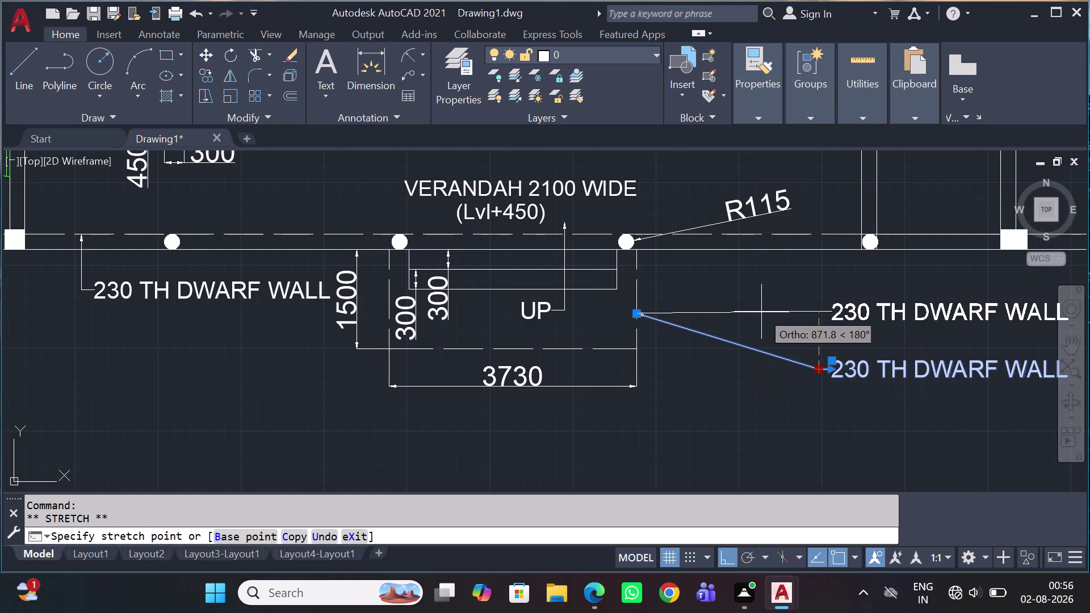
click(775, 322)
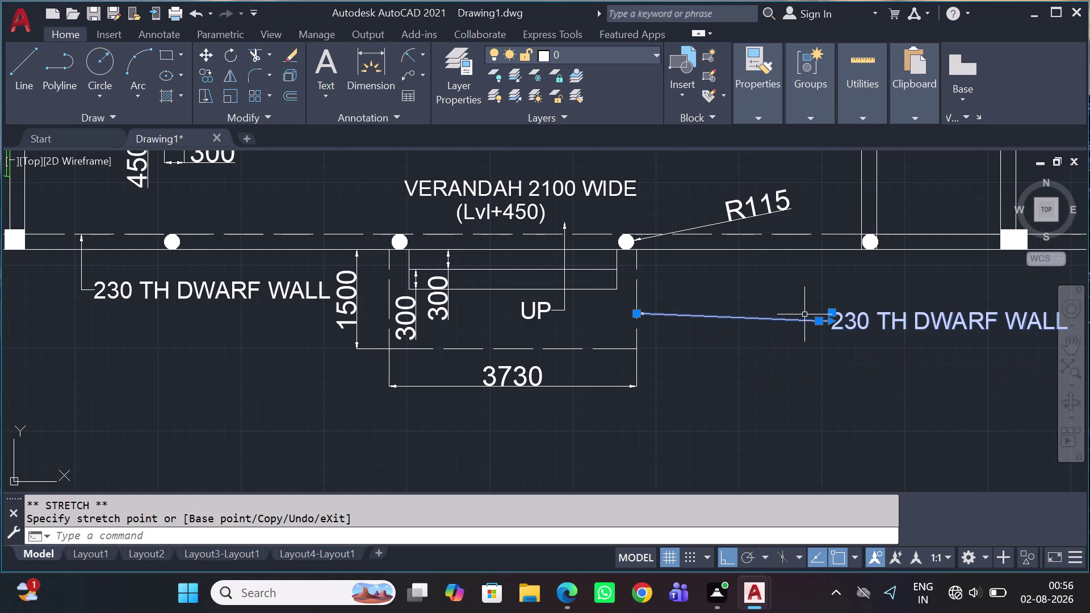
click(819, 324)
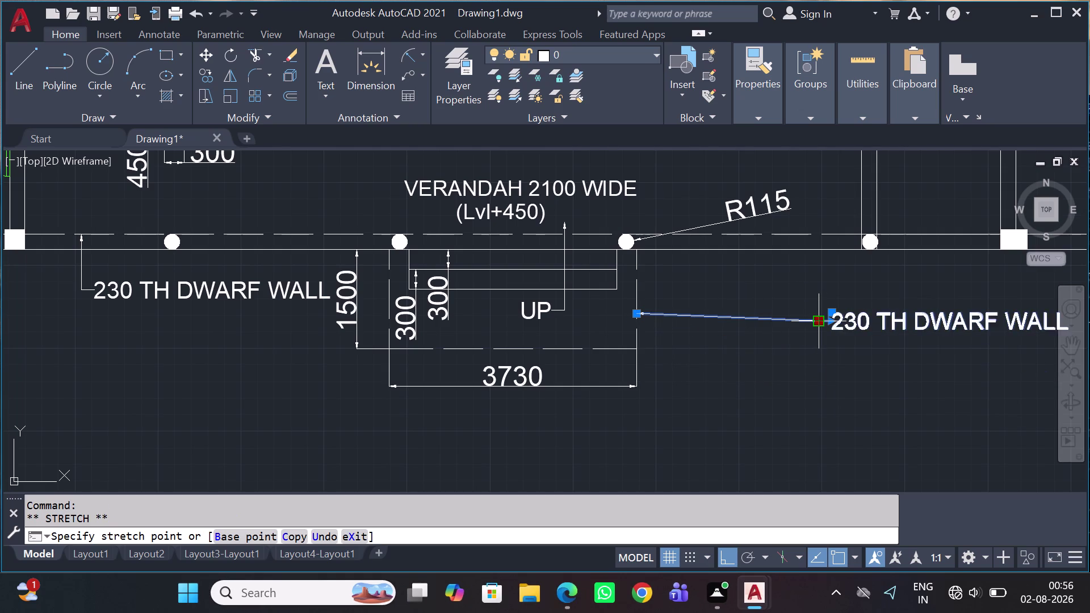
click(723, 305)
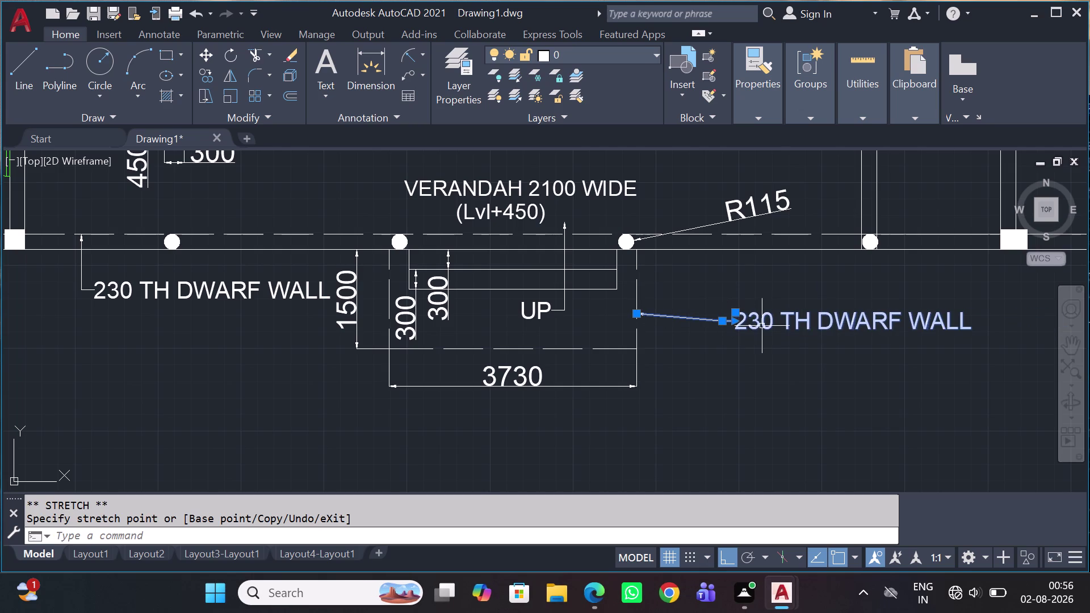
click(766, 328)
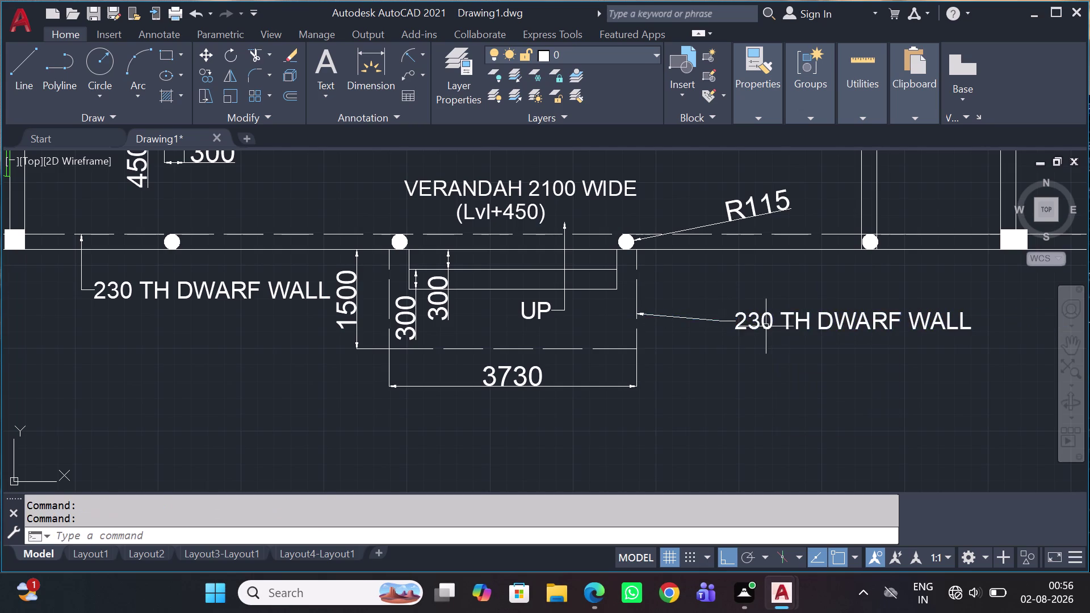
Replace the copied leader's 230 TH DWARF WALL text with CANOPY.
triple_click(766, 326)
triple_click(766, 324)
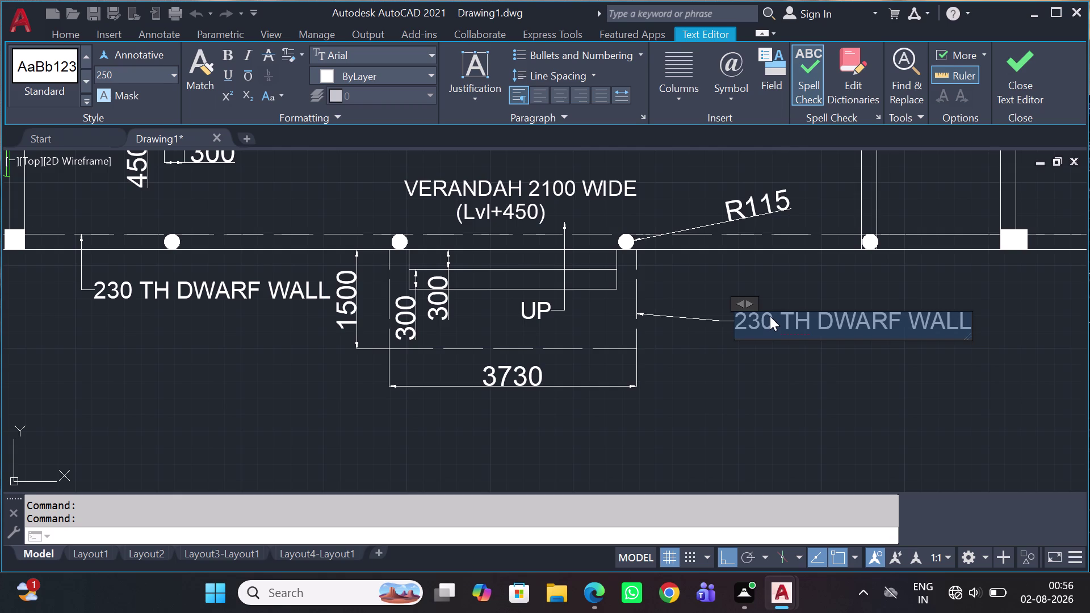
text(CAN)
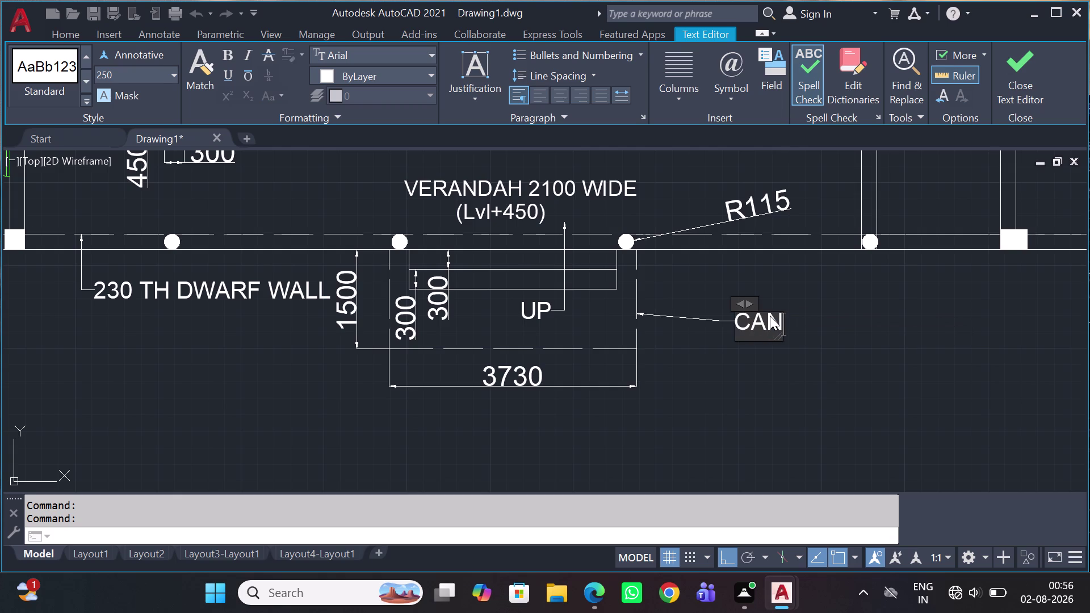
text(OP)
text(Y)
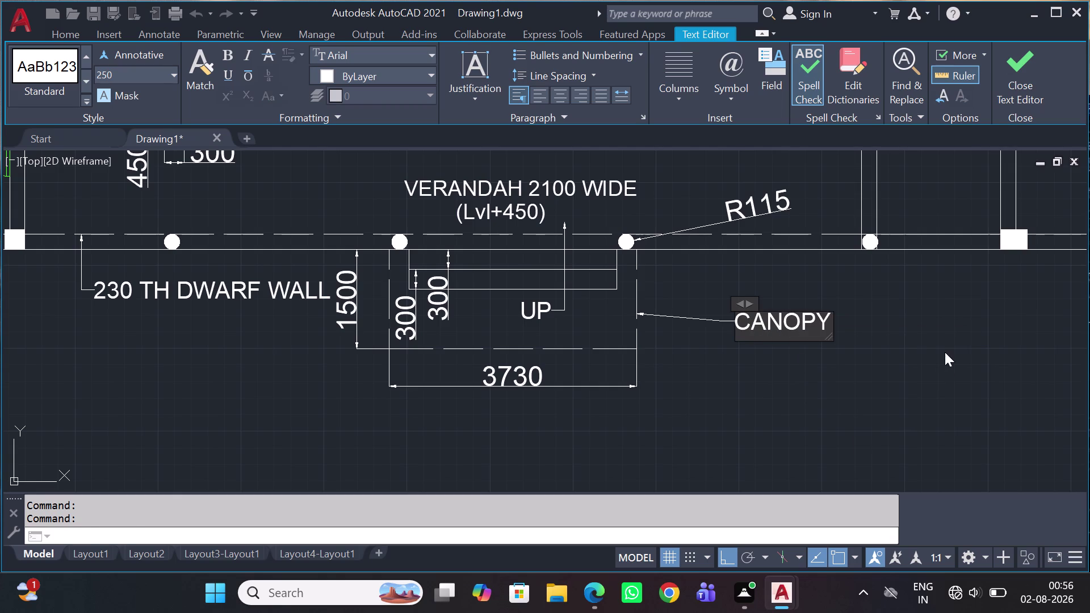
click(945, 352)
click(798, 303)
click(729, 352)
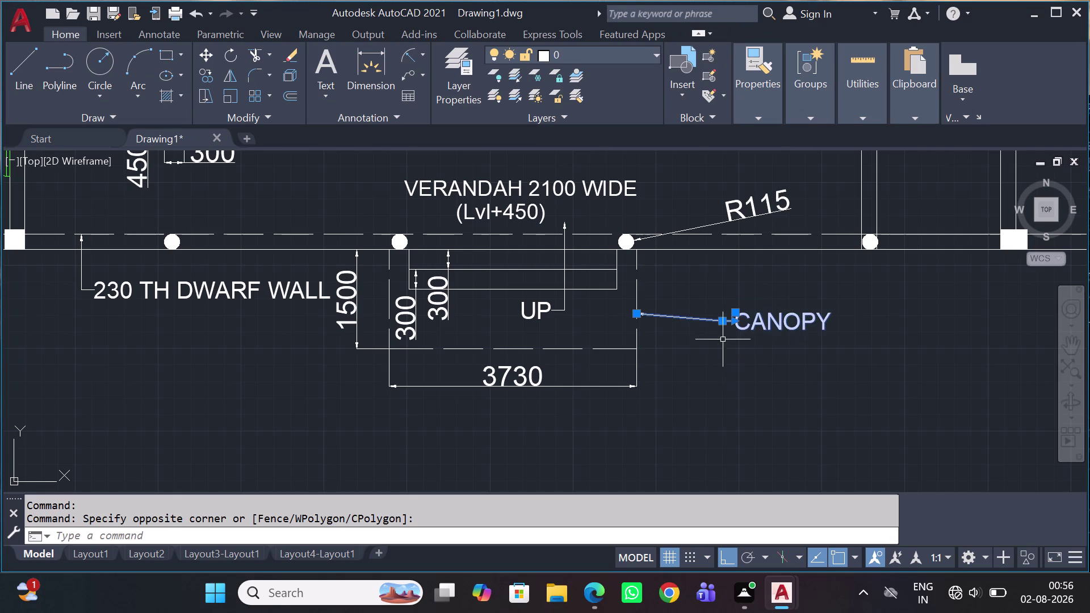
scroll(up, 3)
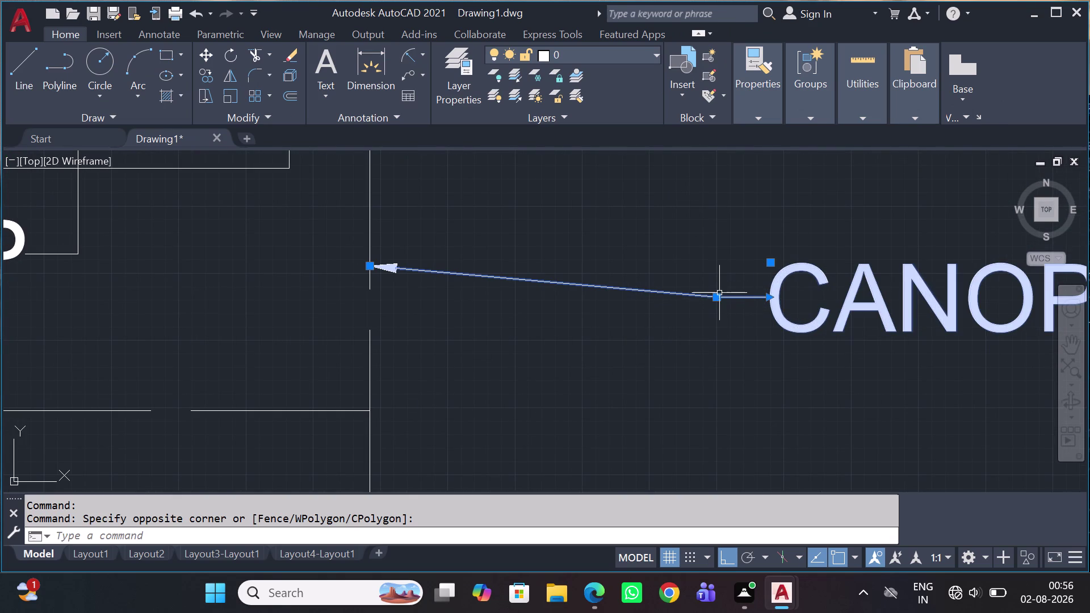
click(719, 301)
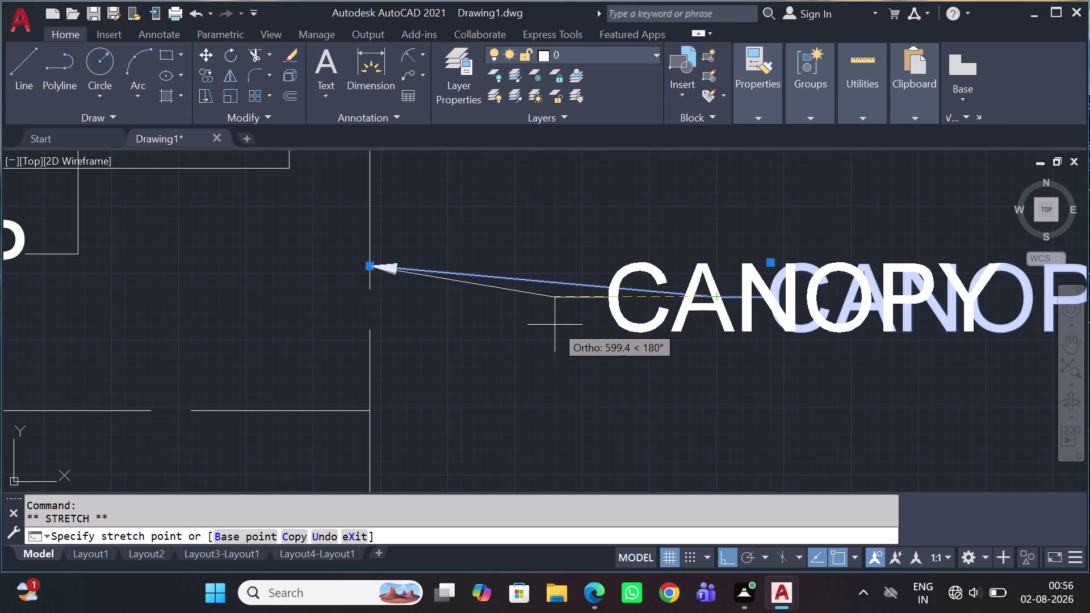
click(555, 325)
scroll(down, 3)
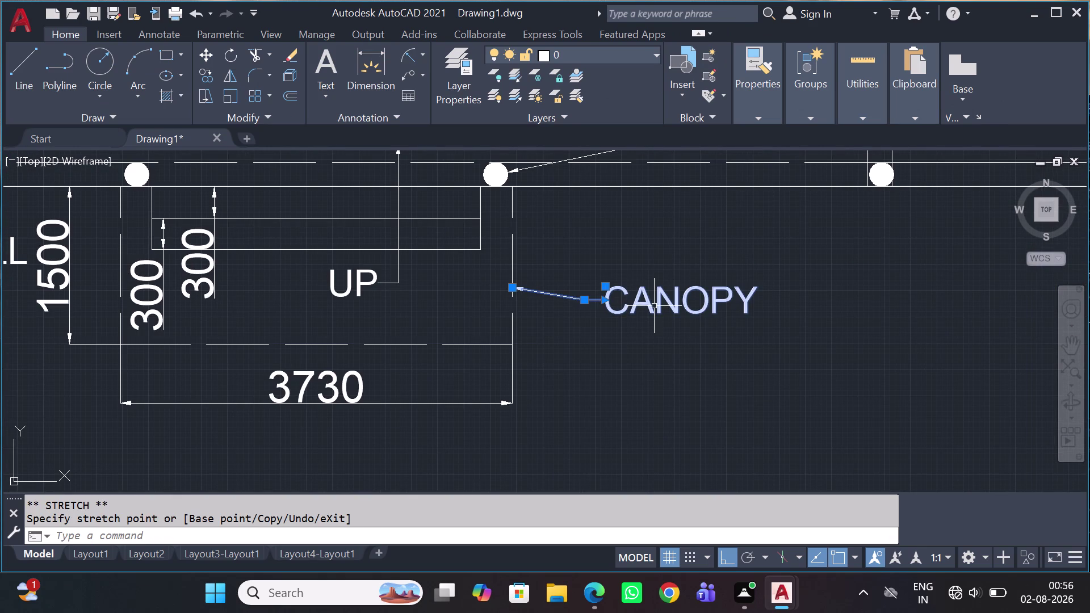
key(Escape)
scroll(down, 3)
scroll(down, 3)
middle_drag(711, 297, 634, 409)
scroll(down, 3)
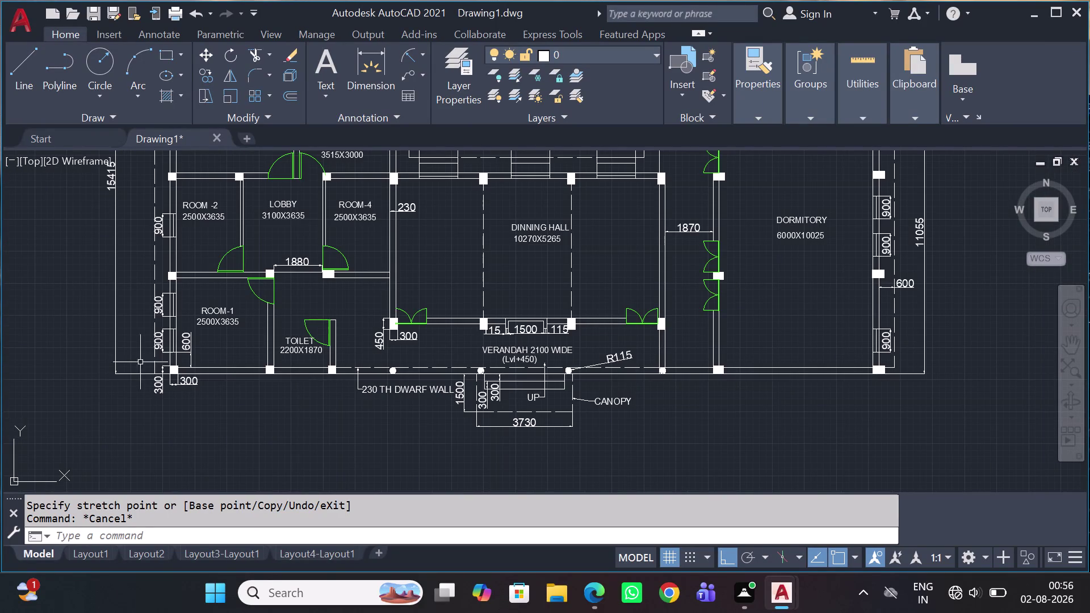
scroll(up, 3)
middle_drag(258, 374, 389, 404)
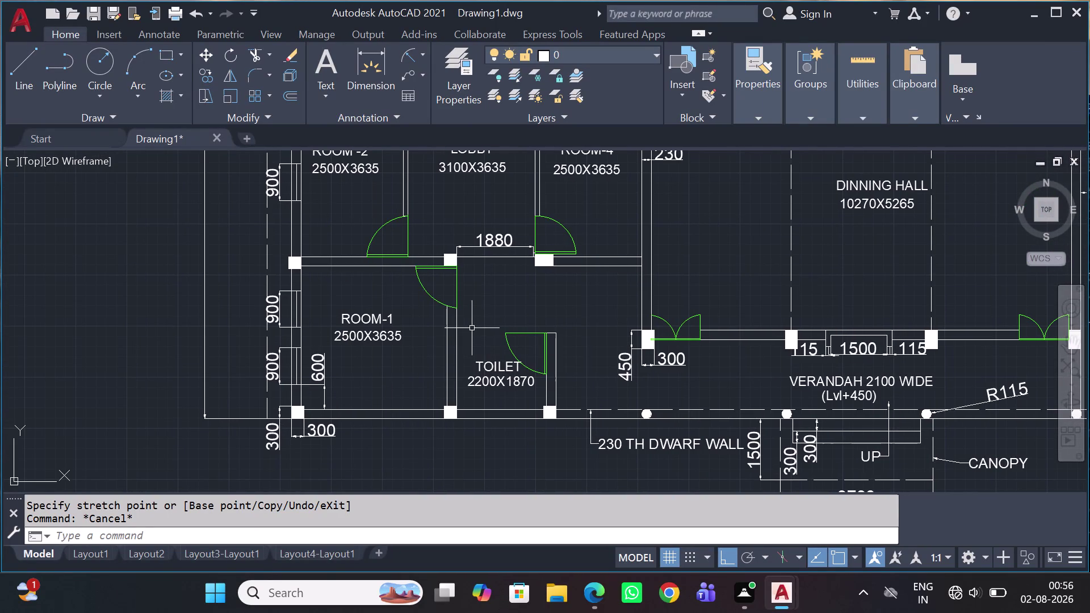
Try a line along the toilet's top wall, undo it, and toggle Ortho mode.
key(l)
key(space)
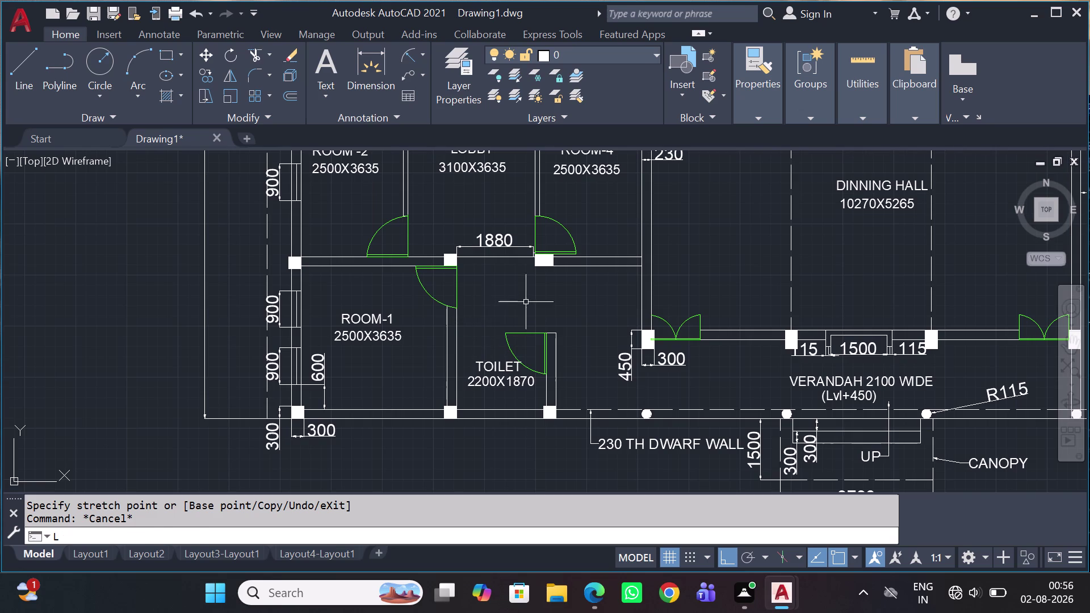
scroll(up, 3)
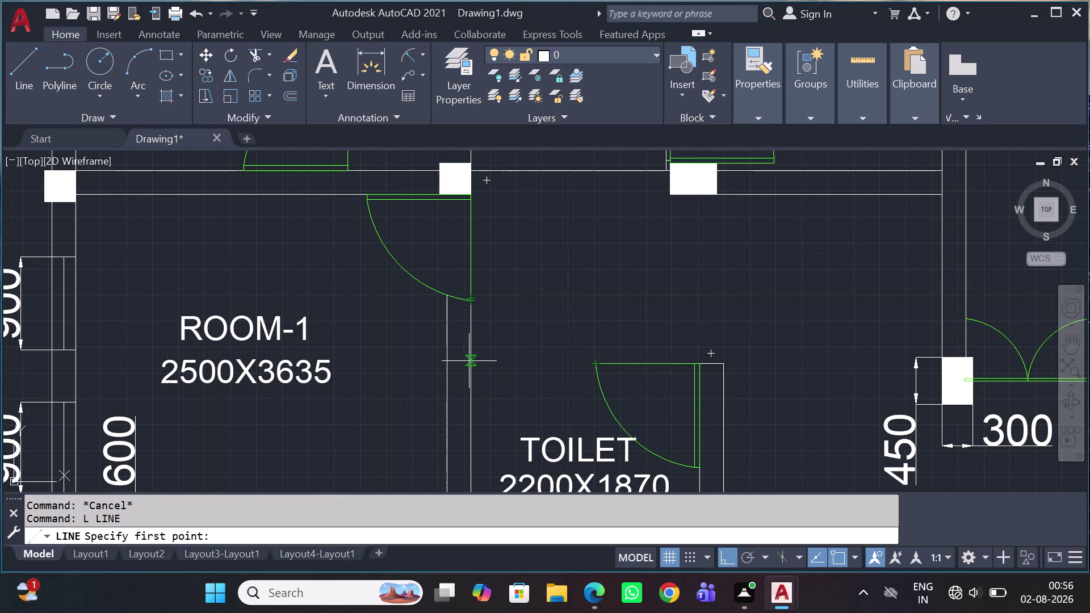
drag(469, 362, 494, 363)
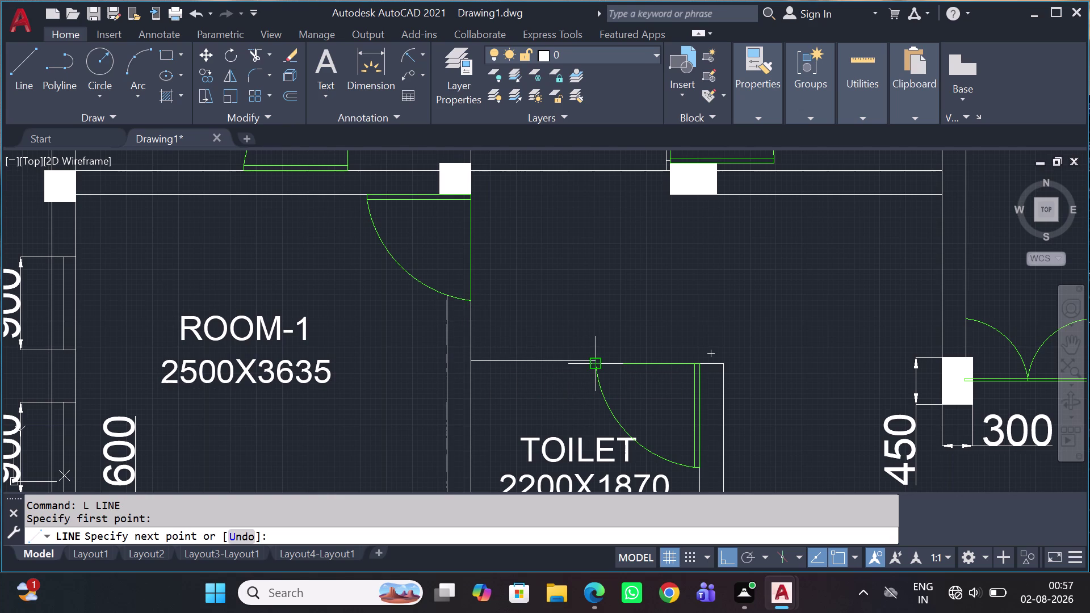
click(597, 363)
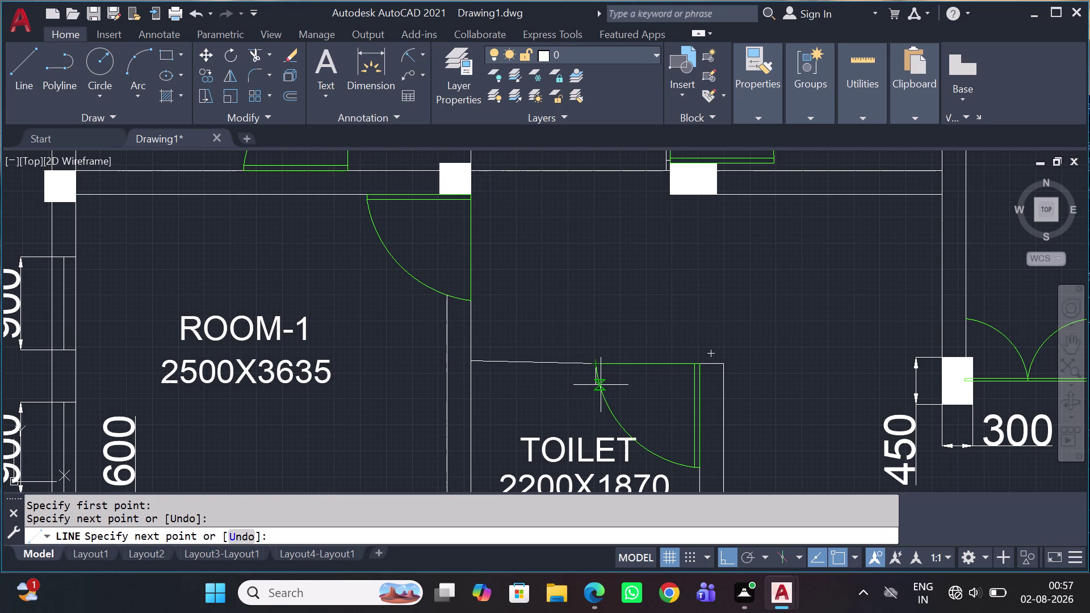
key(ctrl+z)
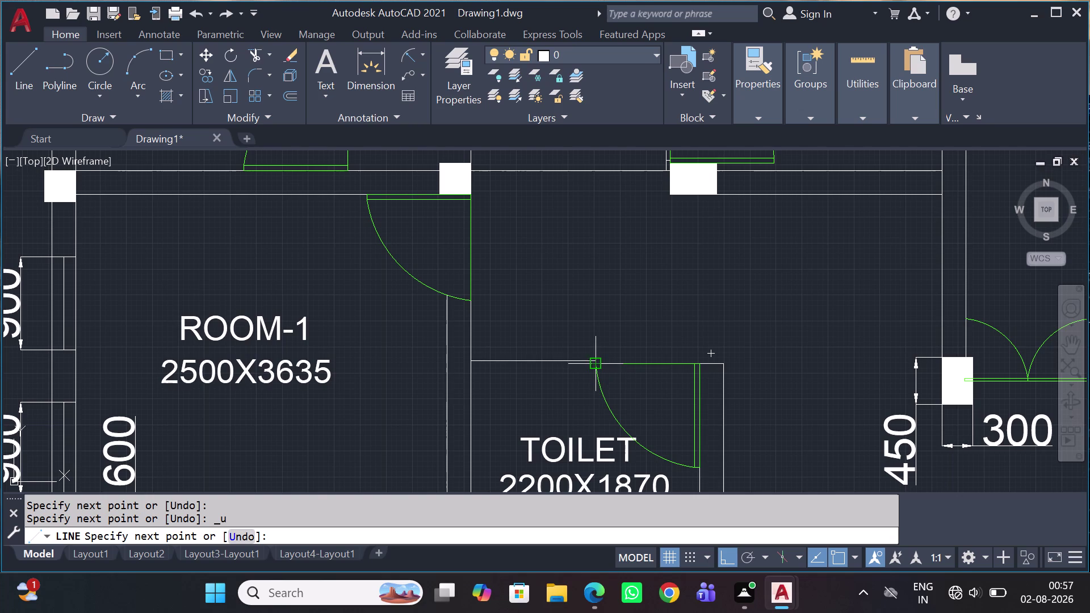
key(shift+F8)
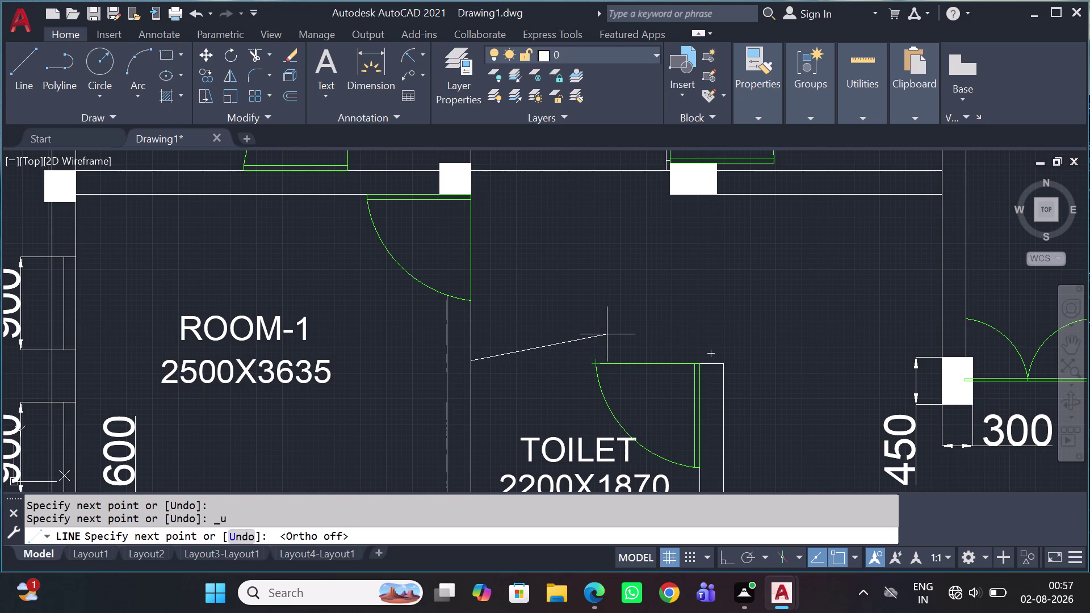
key(shift+F8)
key(shift+F8)
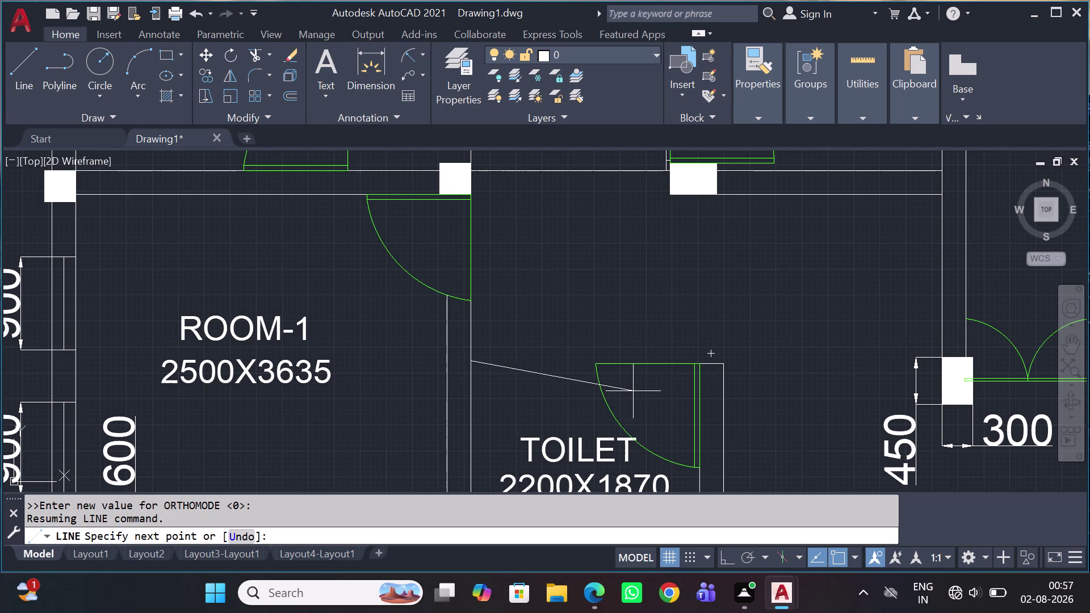
key(shift+F8)
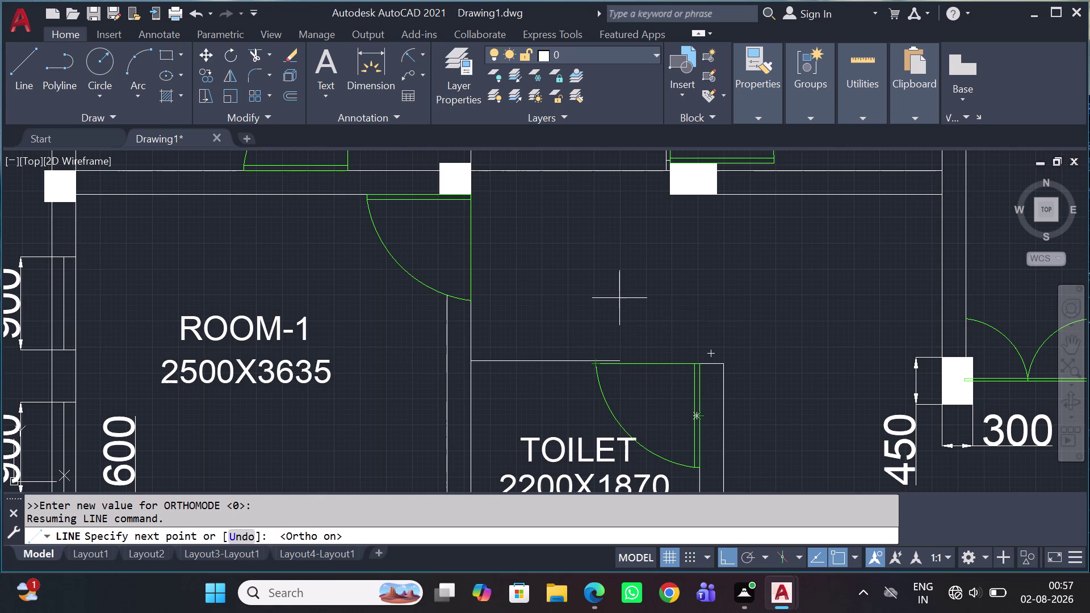
Redraw the line from the toilet's top-left corner, then window-select the short wall line.
key(Escape)
key(space)
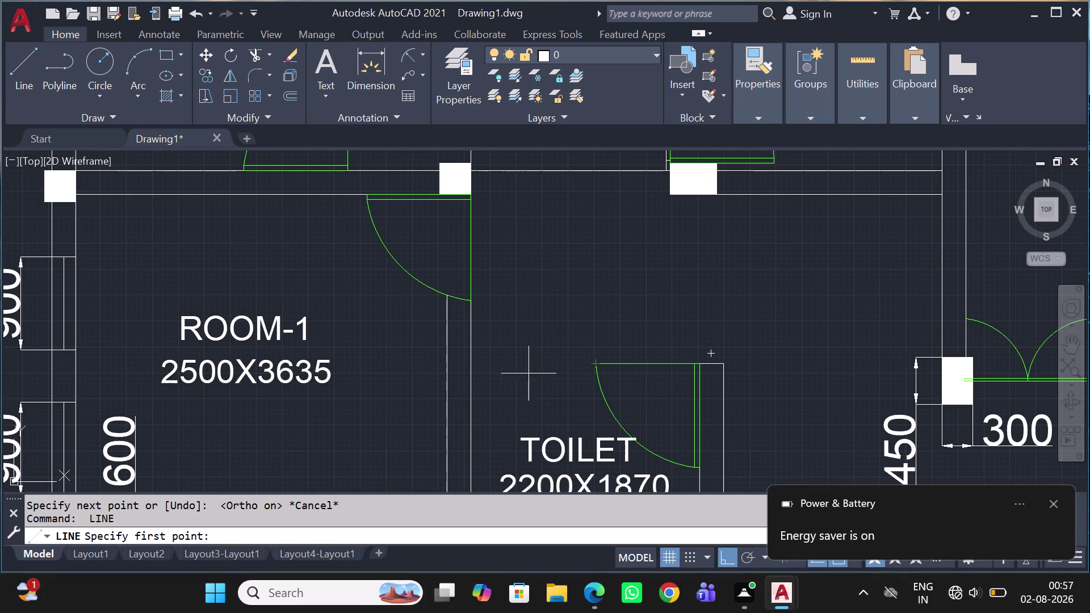
click(472, 365)
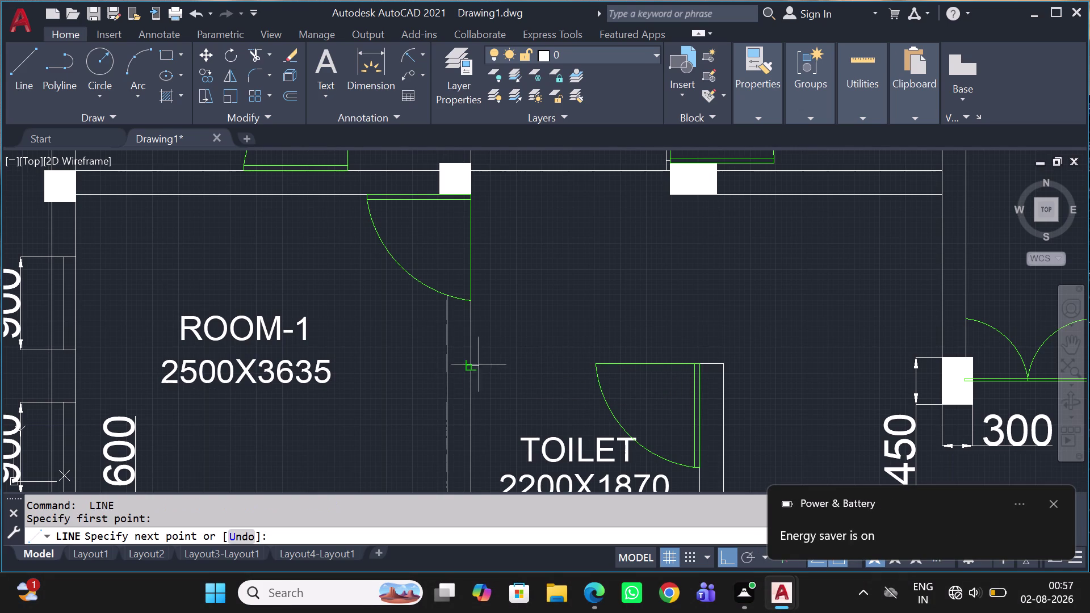
click(601, 362)
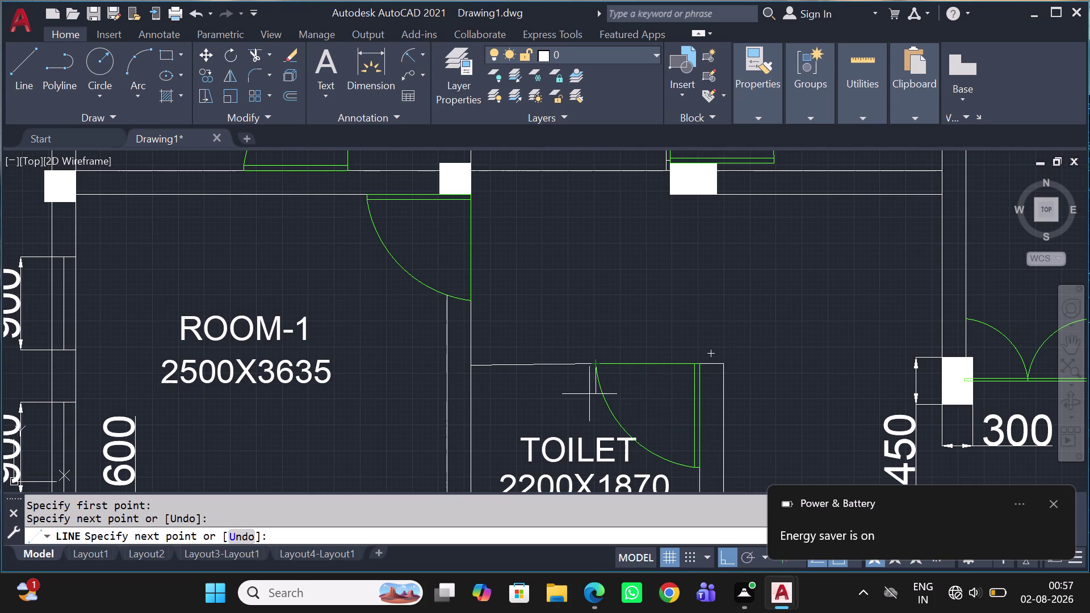
key(Escape)
drag(579, 348, 578, 353)
click(558, 373)
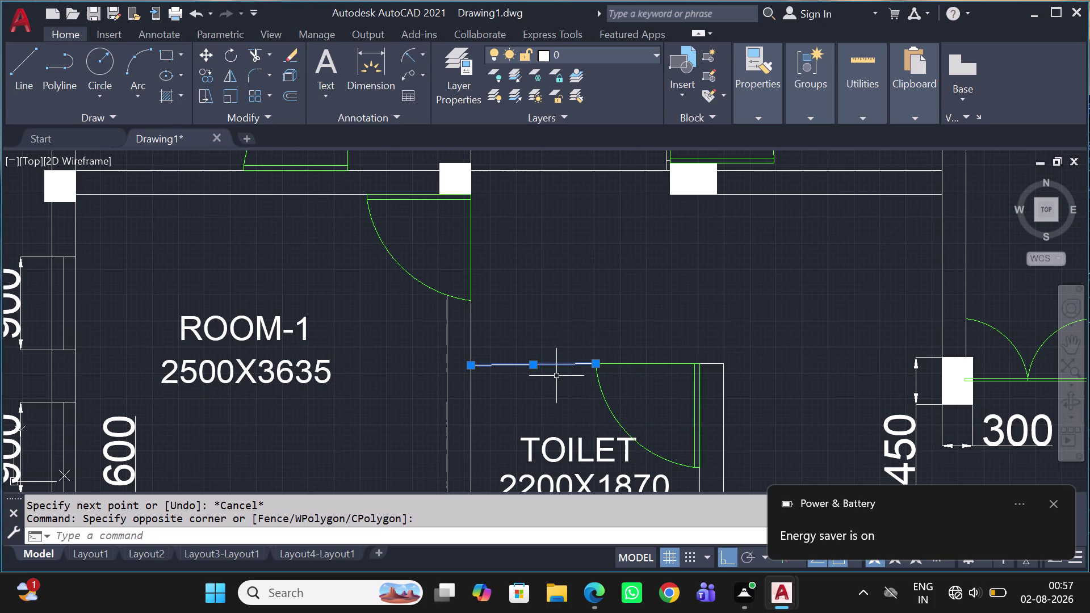
Delete the selected wall line and start a new line from the toilet corner with a 230 segment.
key(Delete)
key(l)
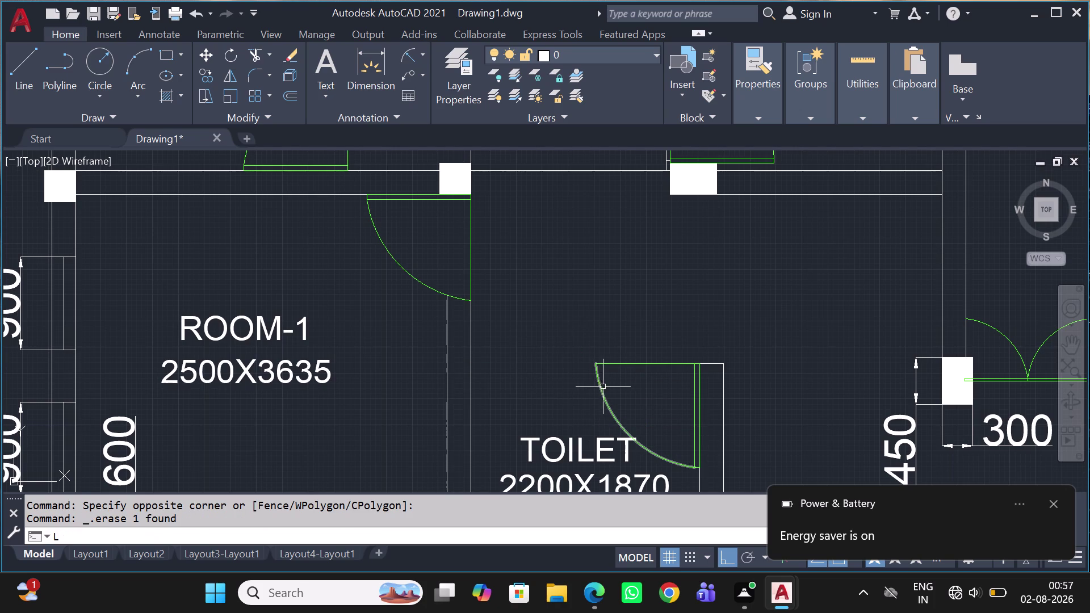
key(space)
click(596, 365)
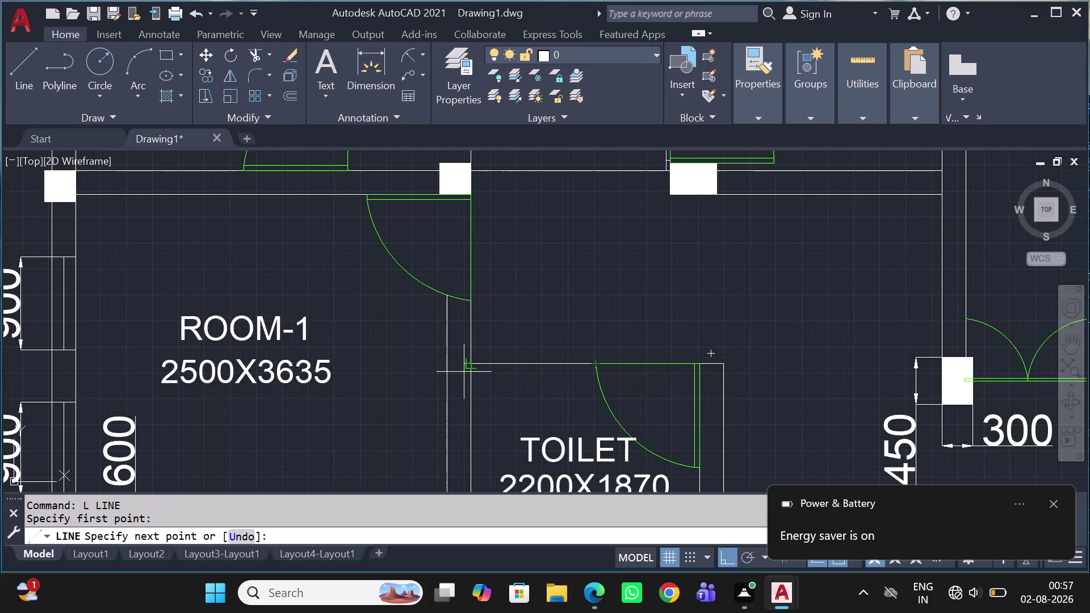
click(473, 362)
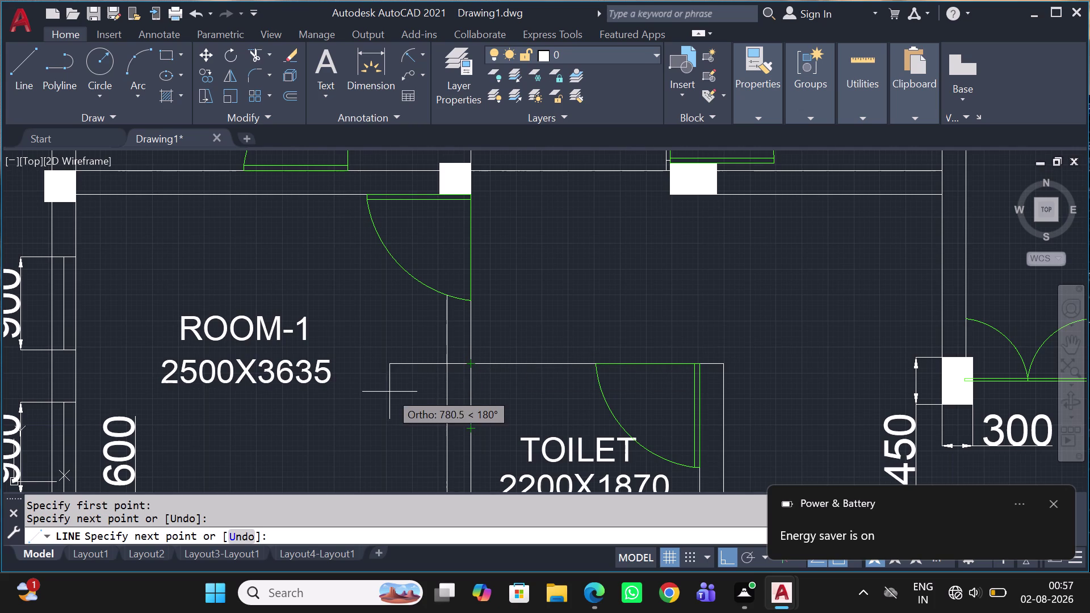
text(23)
key(0)
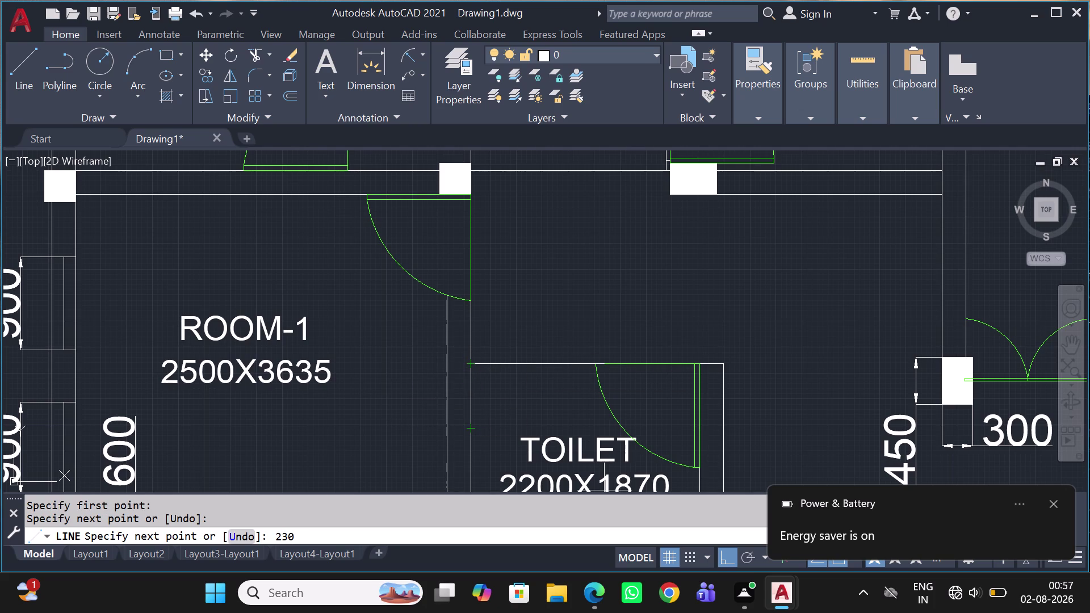
key(space)
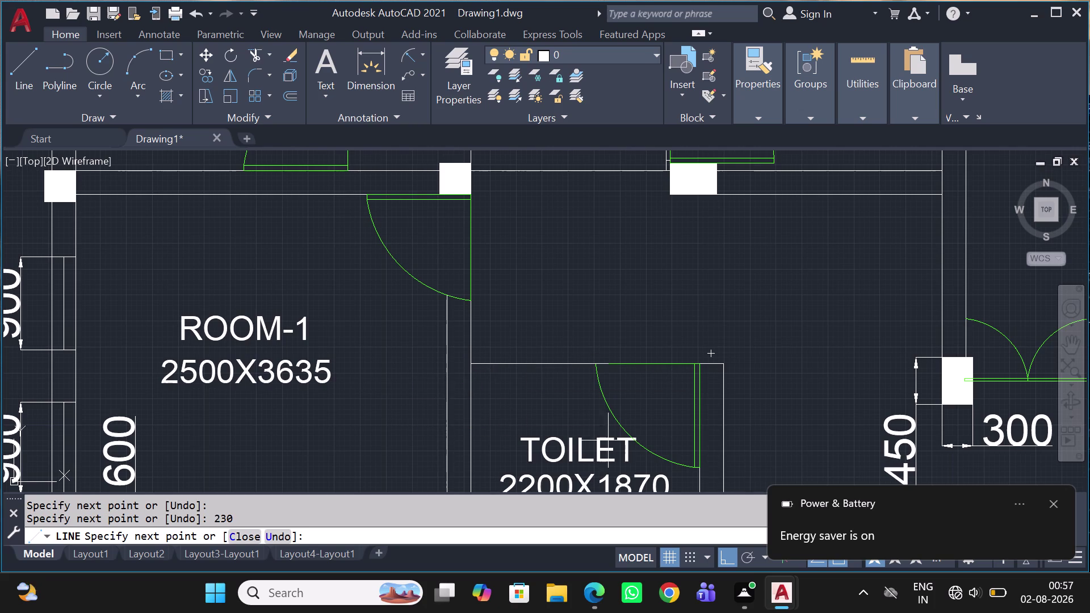
Undo that segment and re-enter it at 230 length.
key(ctrl+z)
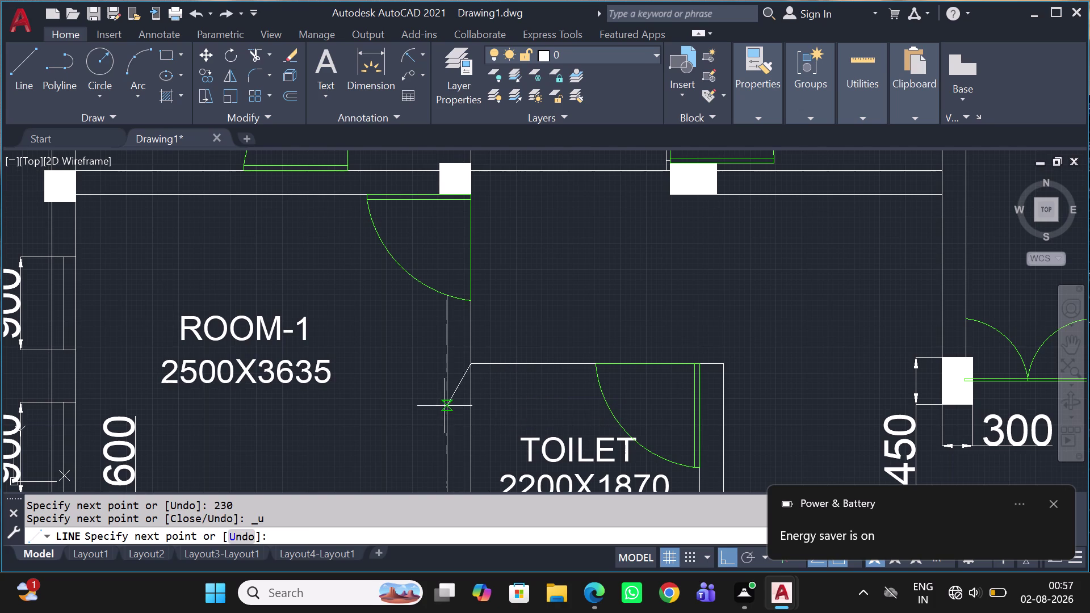
key(3)
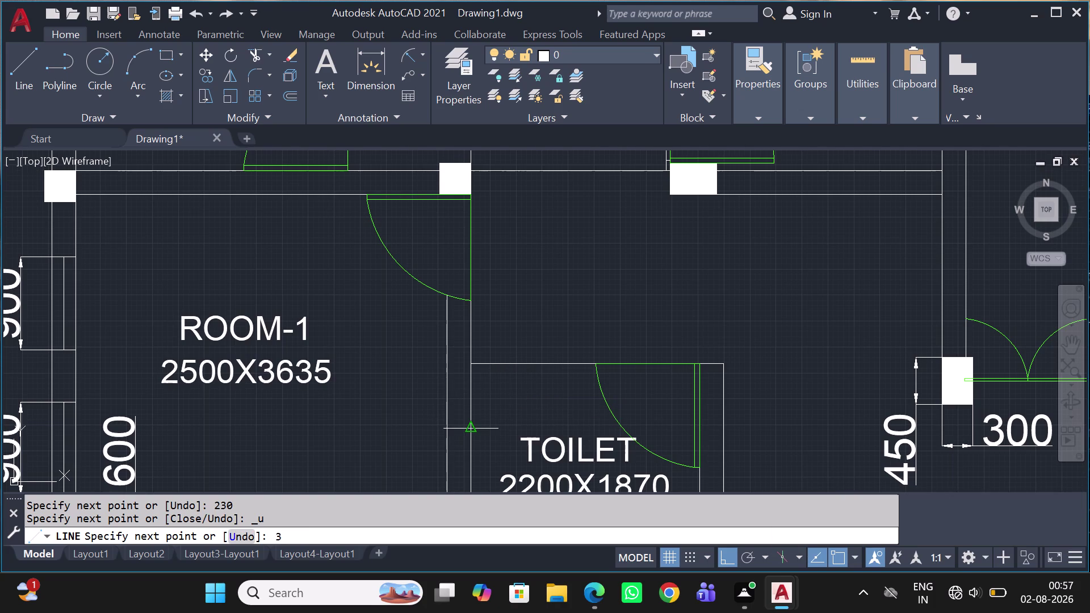
key(BackSpace)
key(2)
key(3)
key(0)
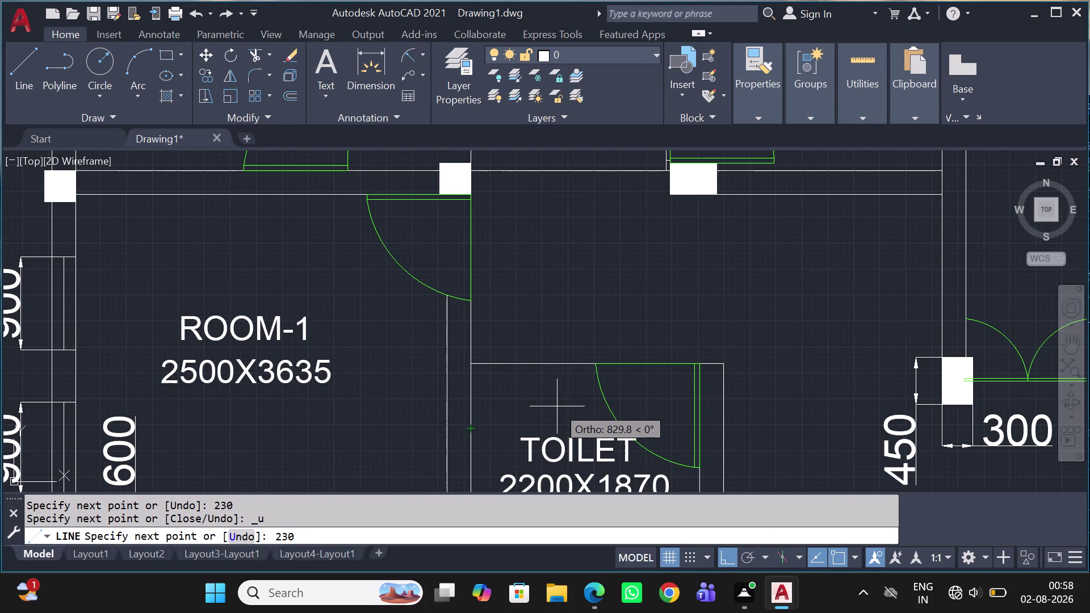
key(space)
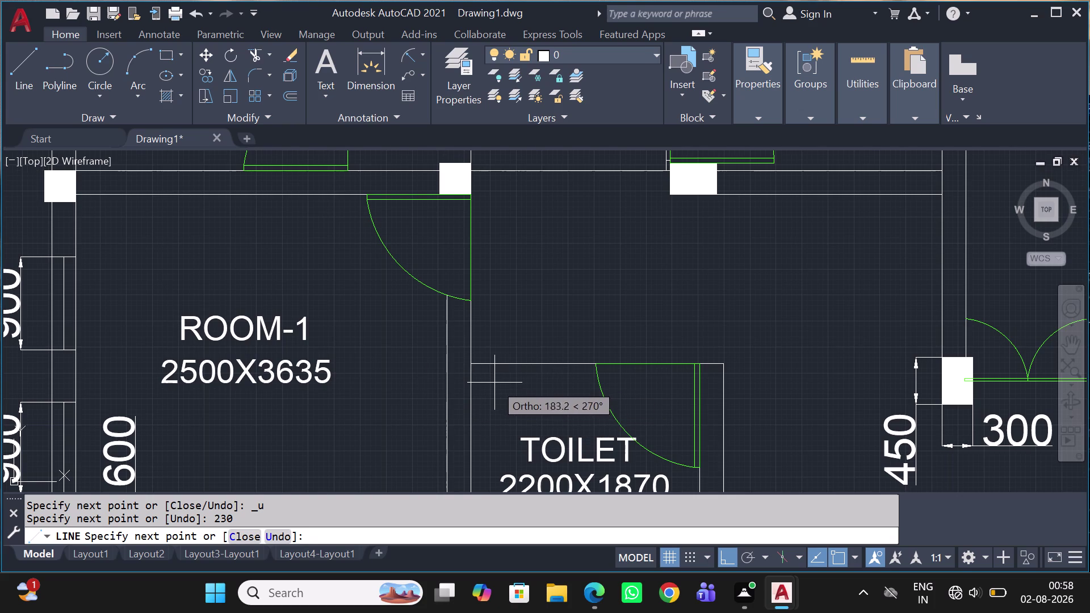
Undo again, pick a new point, then draw a 230 segment and end the line.
key(ctrl+z)
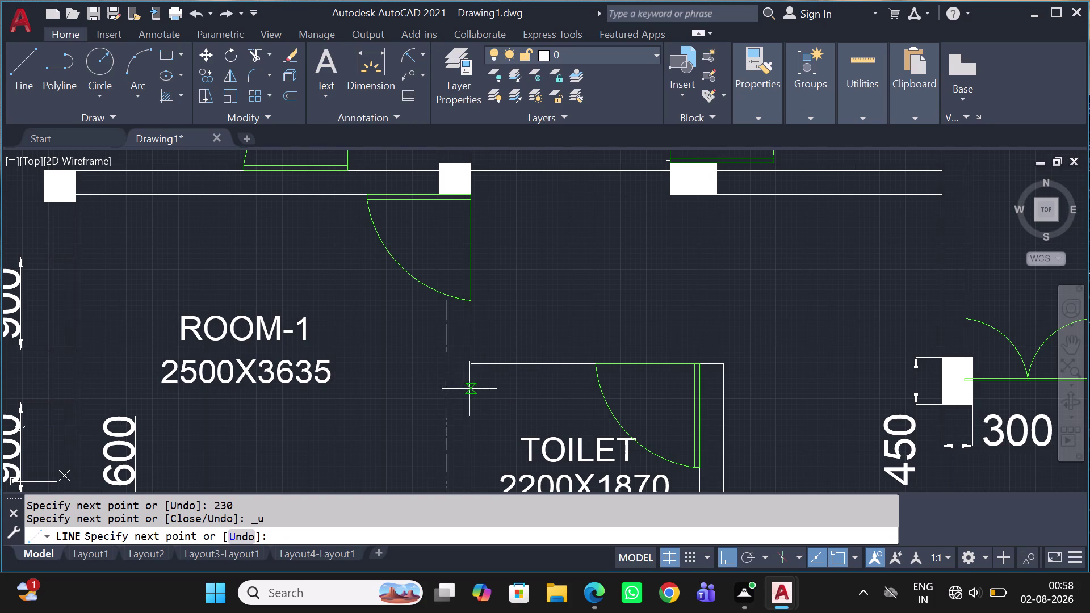
click(481, 365)
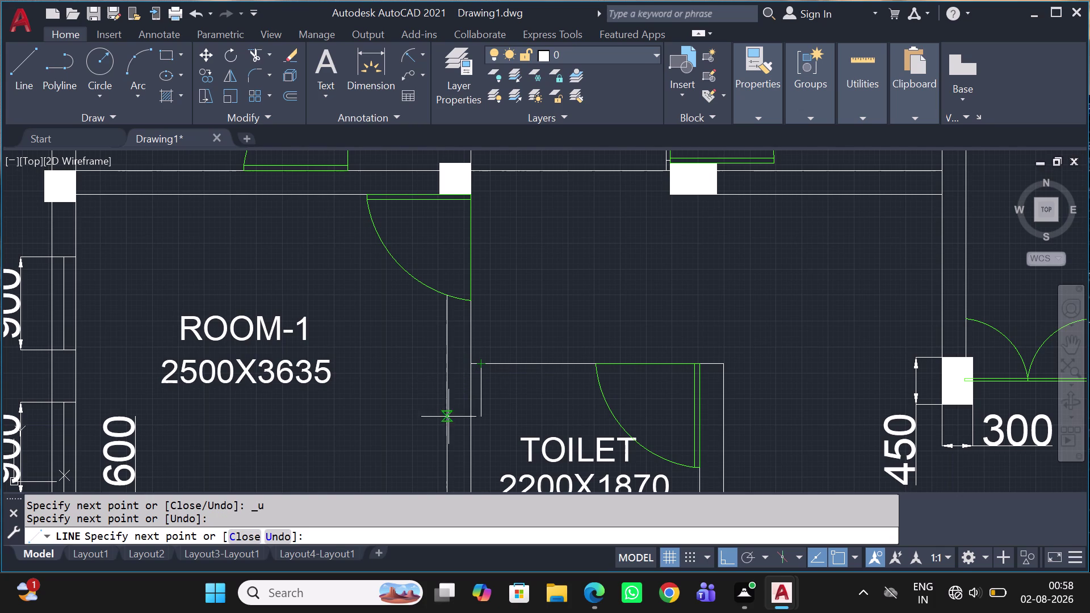
key(ctrl+z)
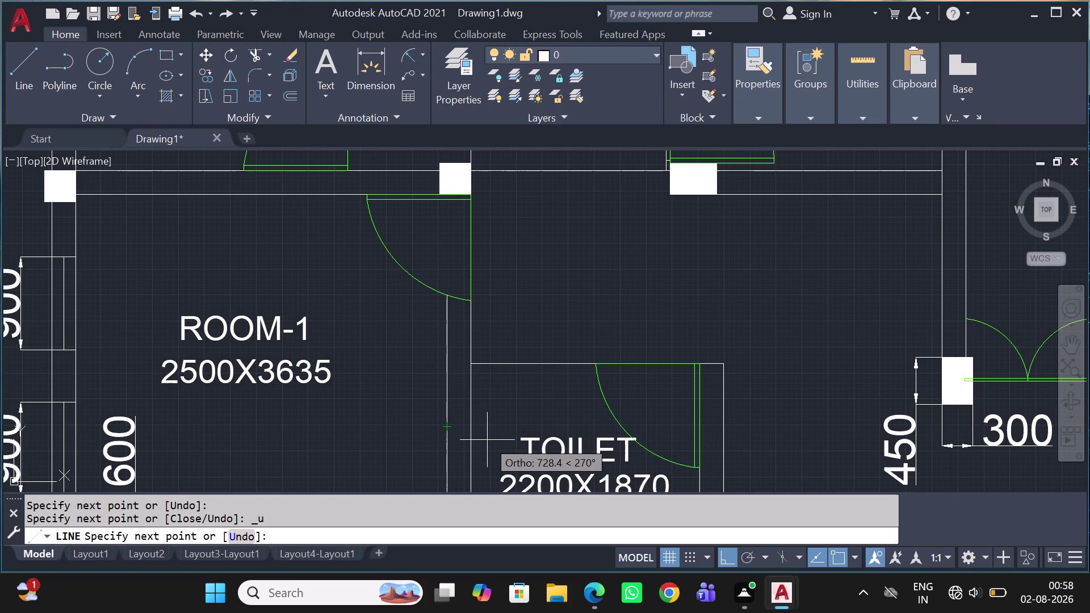
key(2)
key(3)
text(0)
key(space)
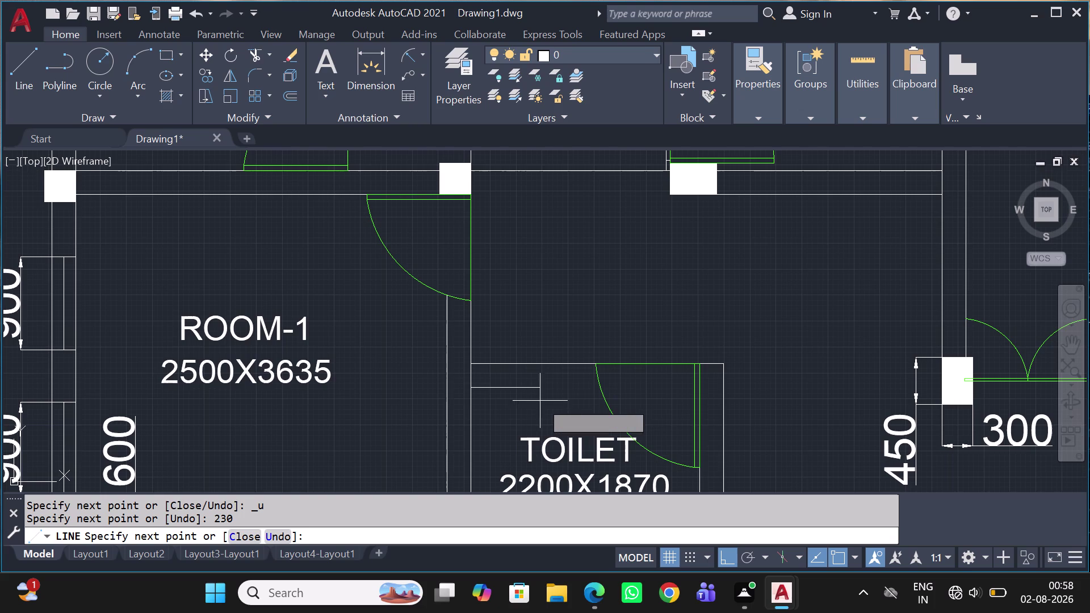
click(600, 388)
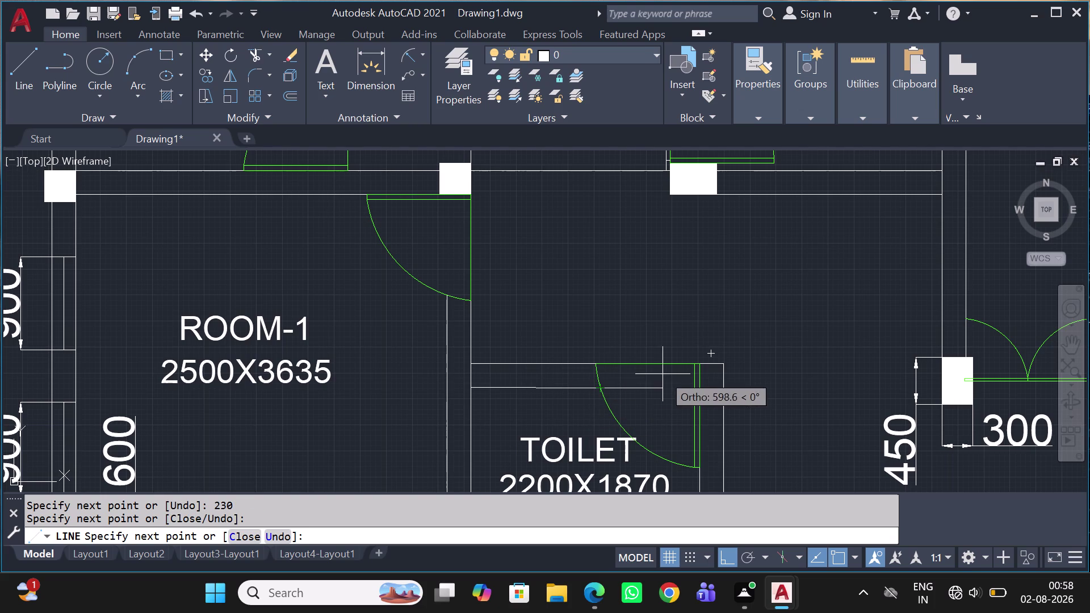
key(Escape)
Erase the stray wall line and redraw it from the toilet's left wall to the door swing.
click(569, 391)
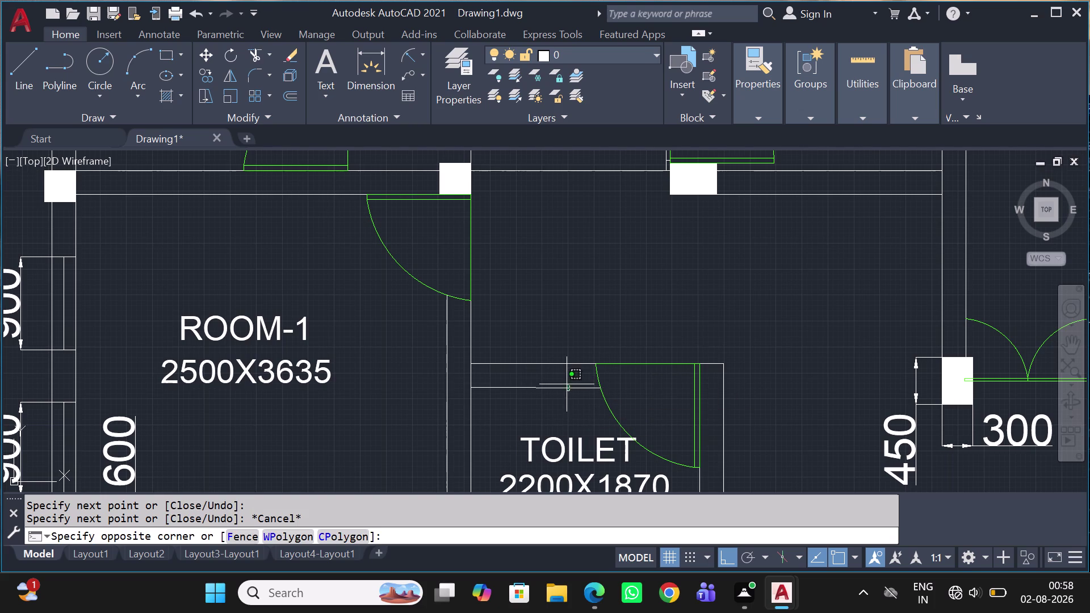
click(566, 385)
key(Delete)
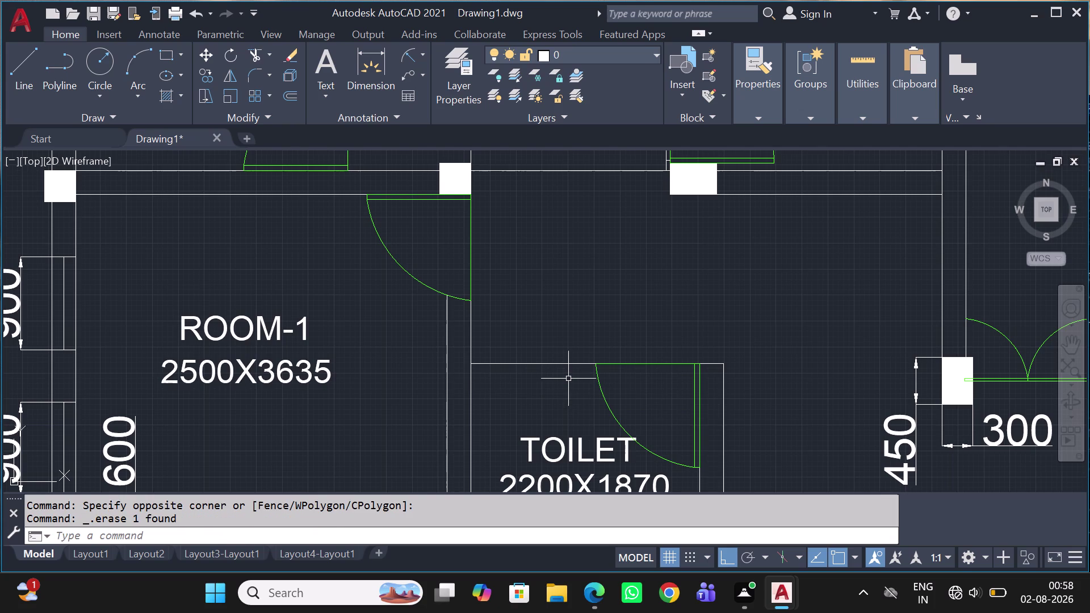
text(L)
key(space)
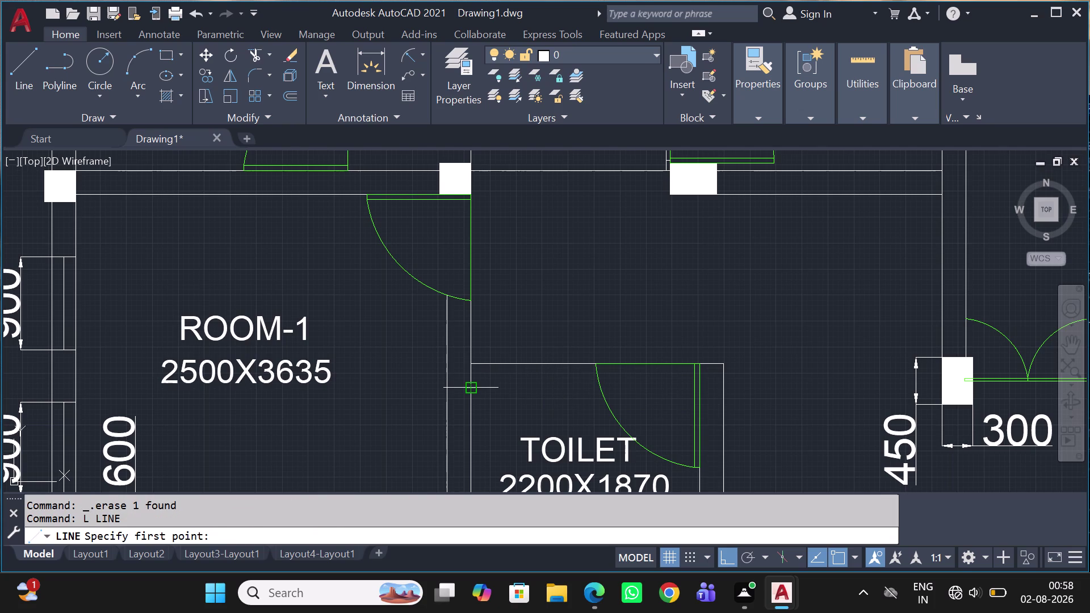
click(469, 387)
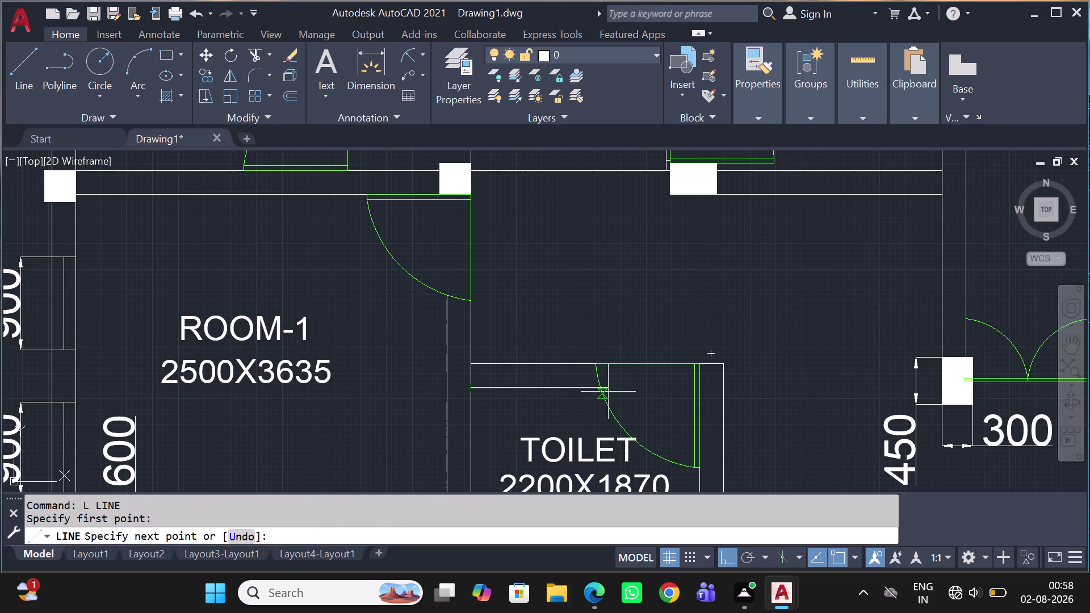
click(599, 388)
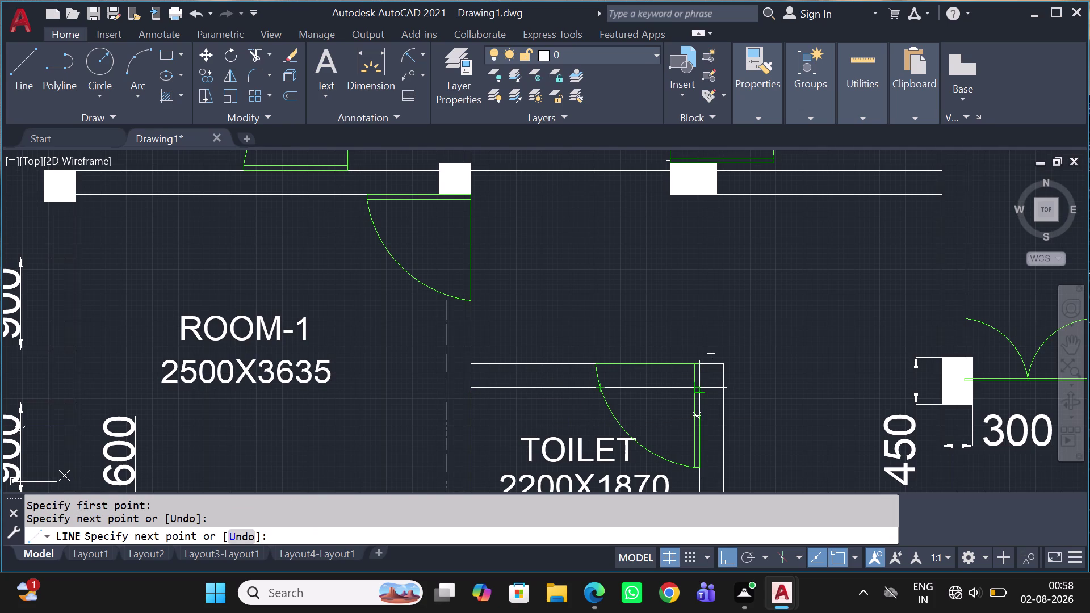
key(Escape)
scroll(down, 3)
middle_drag(595, 421, 576, 382)
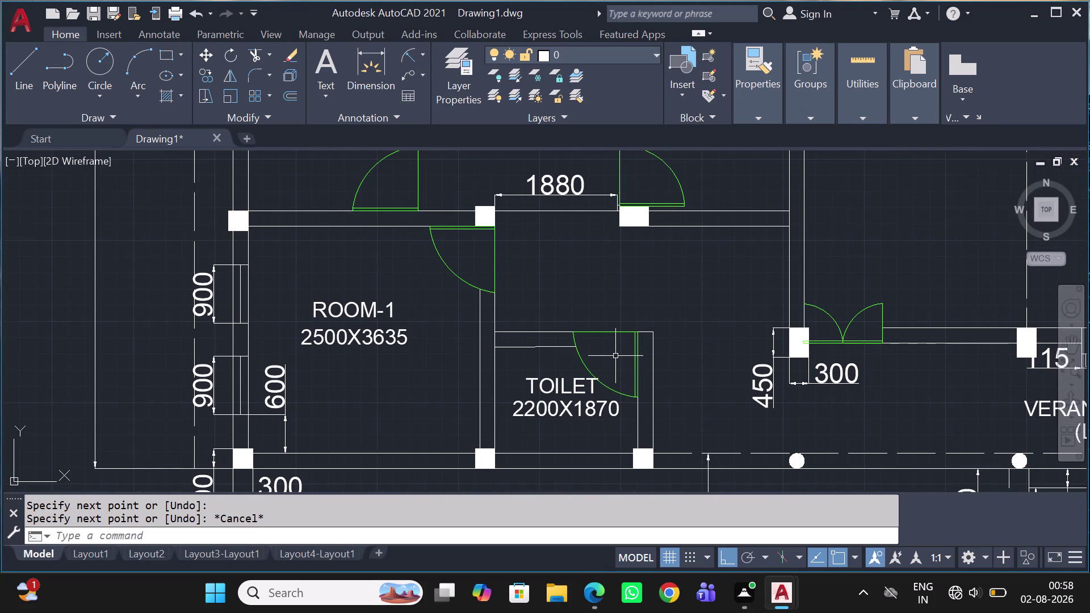
Copy the 230 TH DWARF WALL leader label below the 1880 opening with Ortho off.
scroll(down, 3)
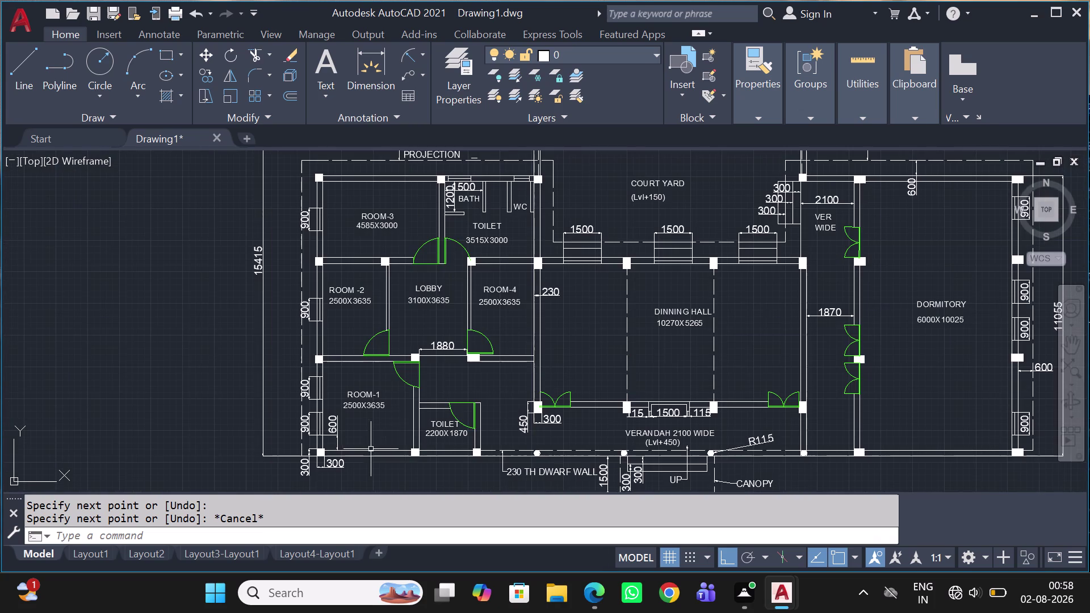
click(560, 468)
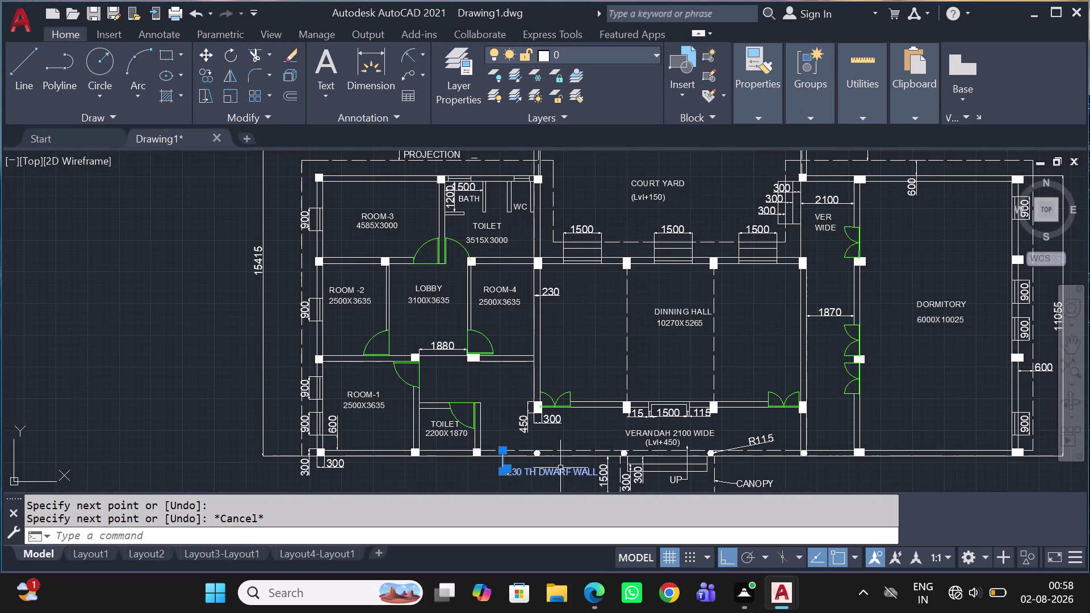
text(CO)
key(space)
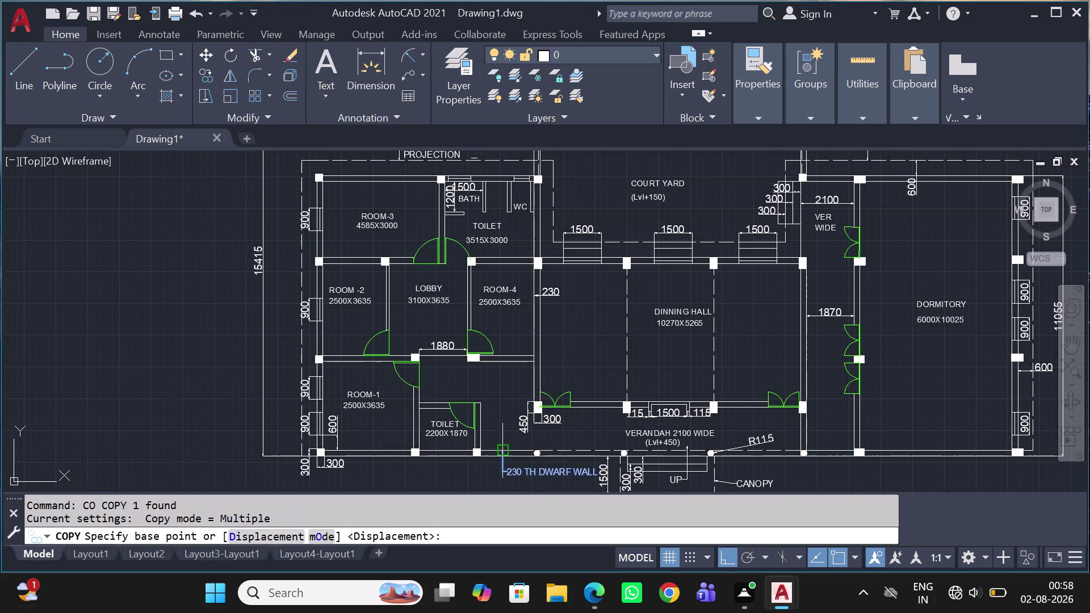
click(498, 447)
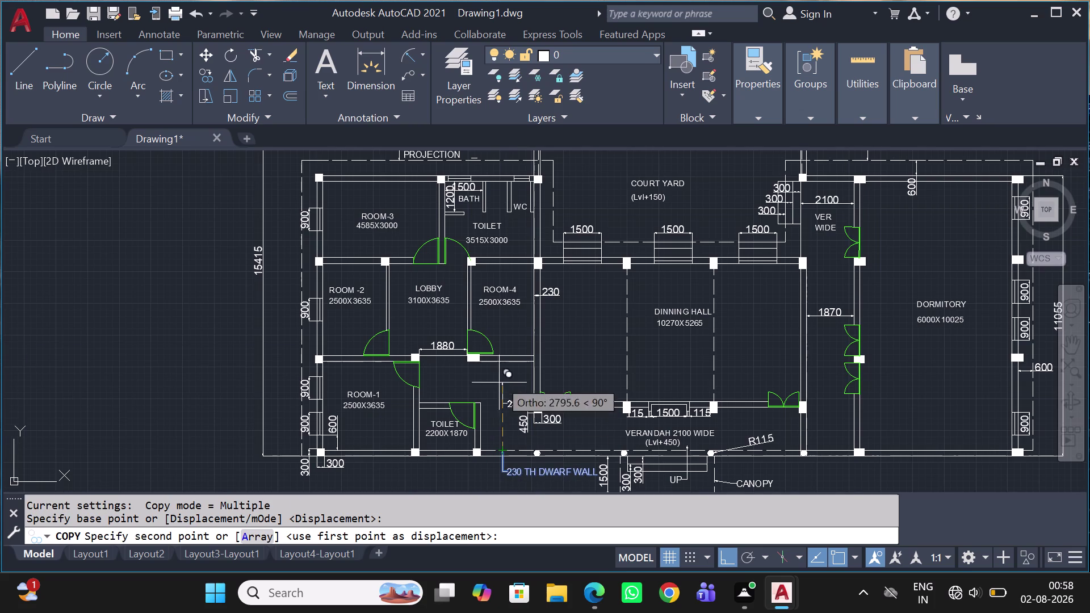
scroll(up, 3)
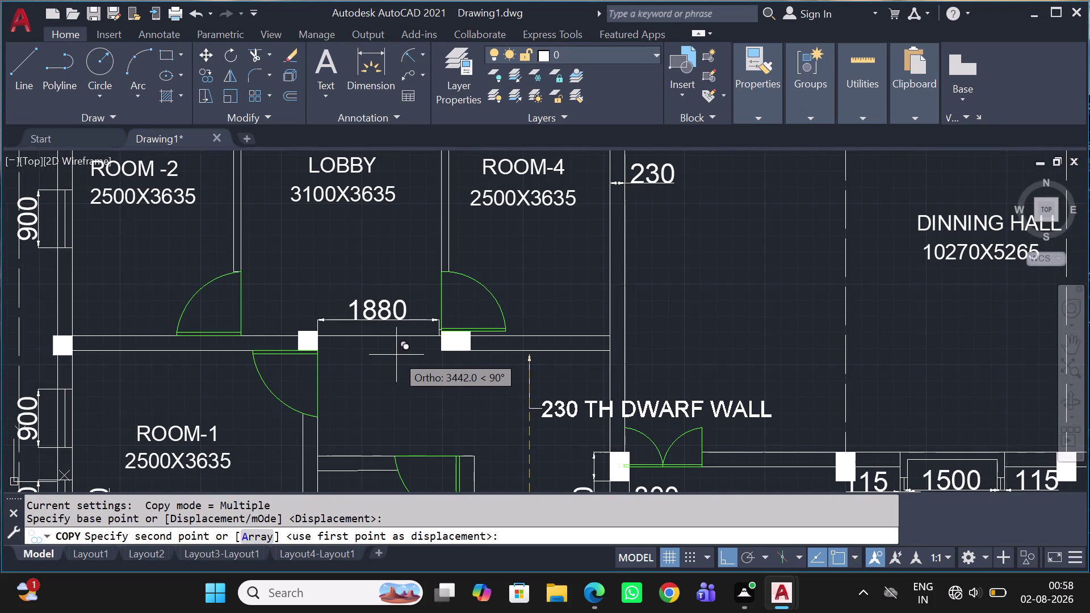
key(shift+F8)
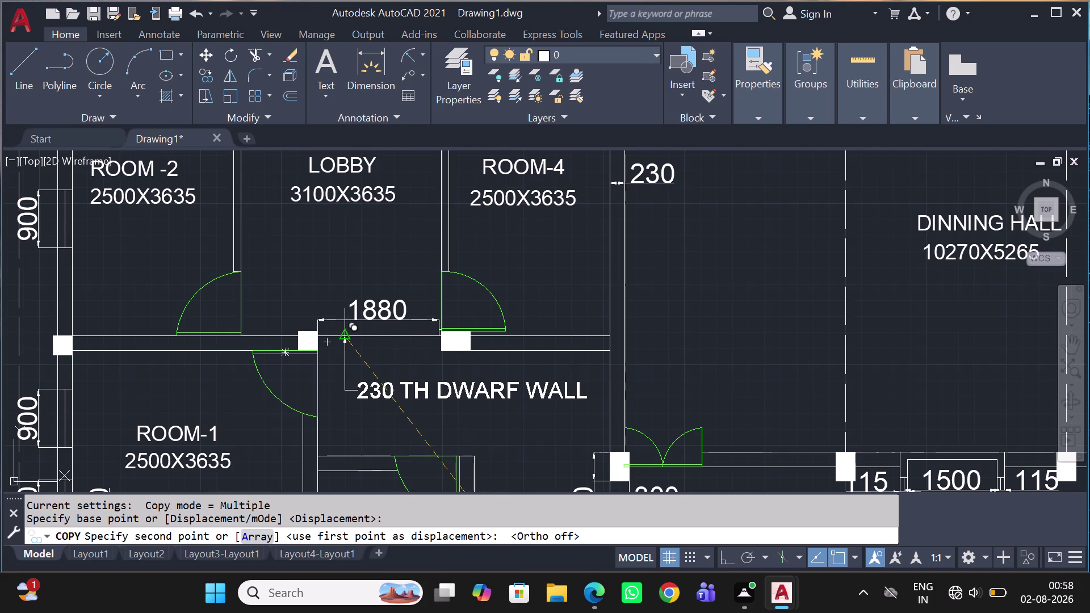
click(344, 337)
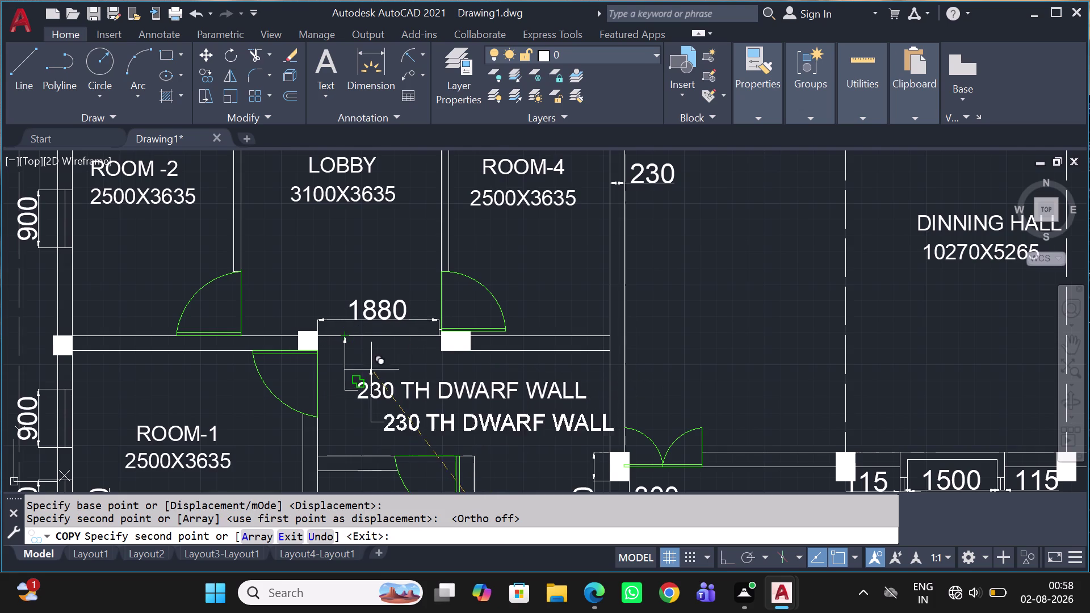
key(Escape)
double_click(475, 386)
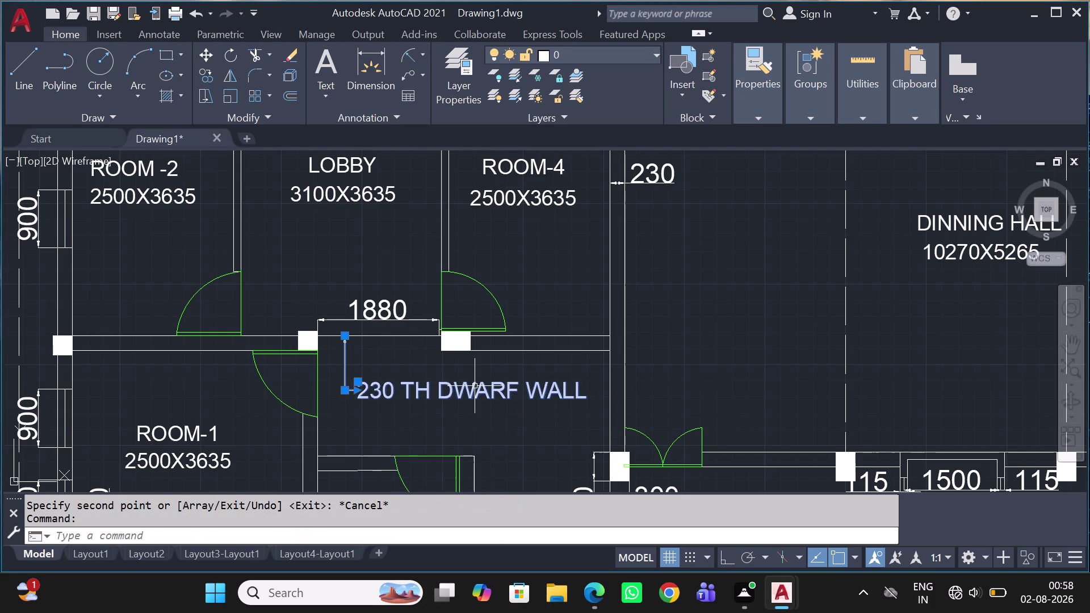
triple_click(474, 384)
Highlight the old 230 TH DWARF WALL wording in the copied label.
drag(475, 383, 482, 389)
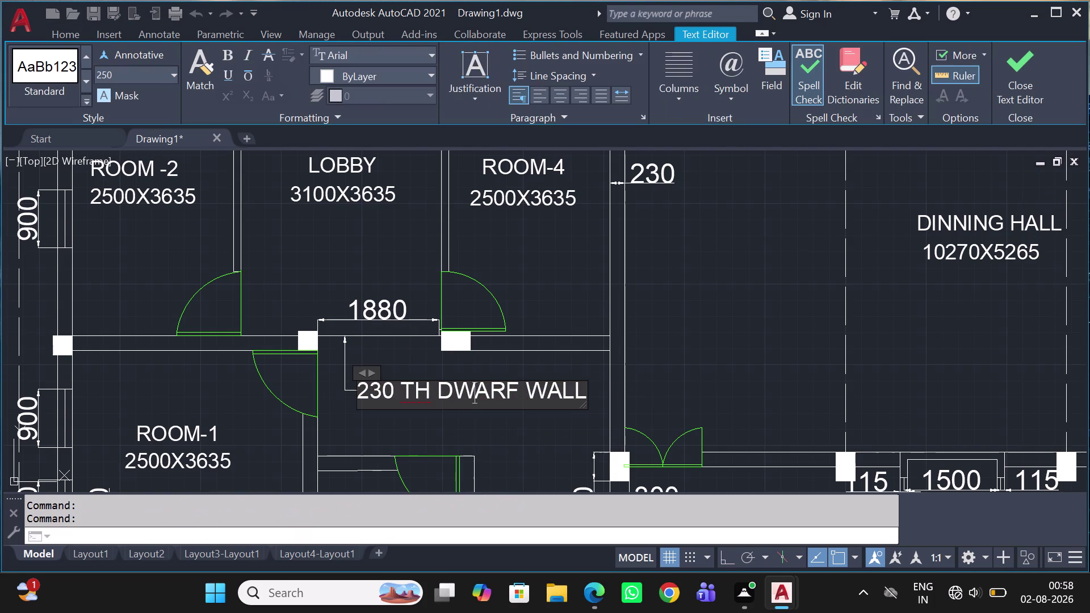
drag(482, 389, 482, 390)
click(482, 390)
double_click(483, 390)
double_click(484, 390)
click(485, 389)
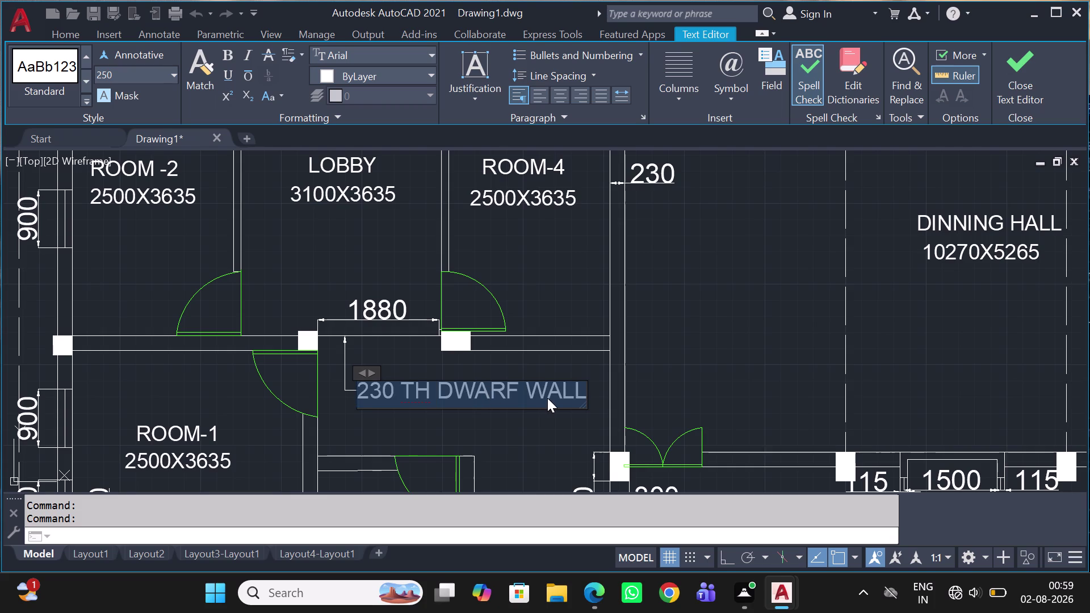
Replace it with COLLAPSE GATE, correcting the GATE typo, and close the editor.
text(COLLAP)
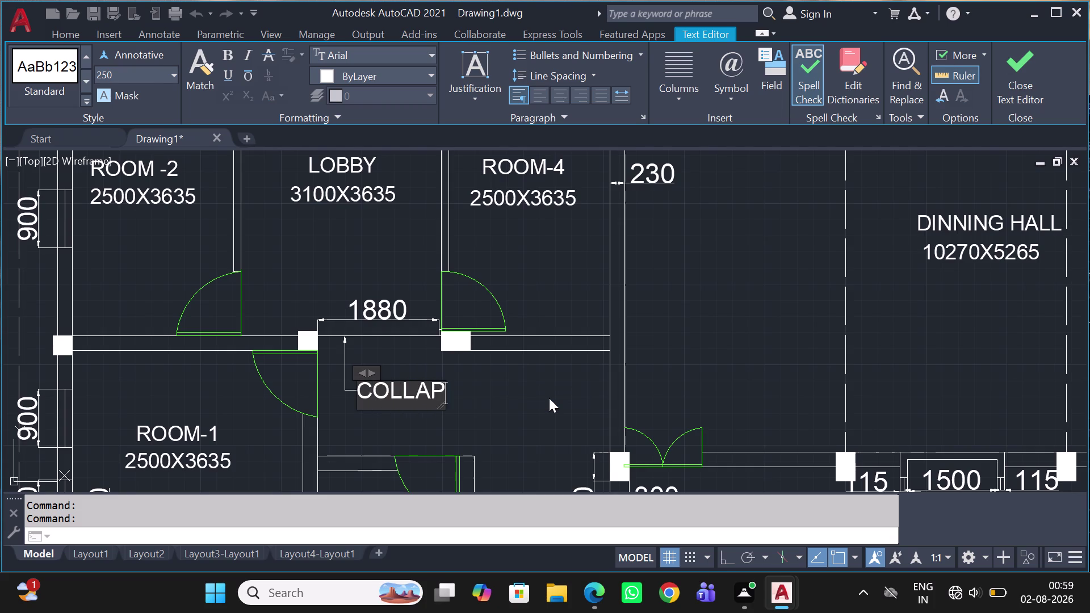
text(SE)
key(space)
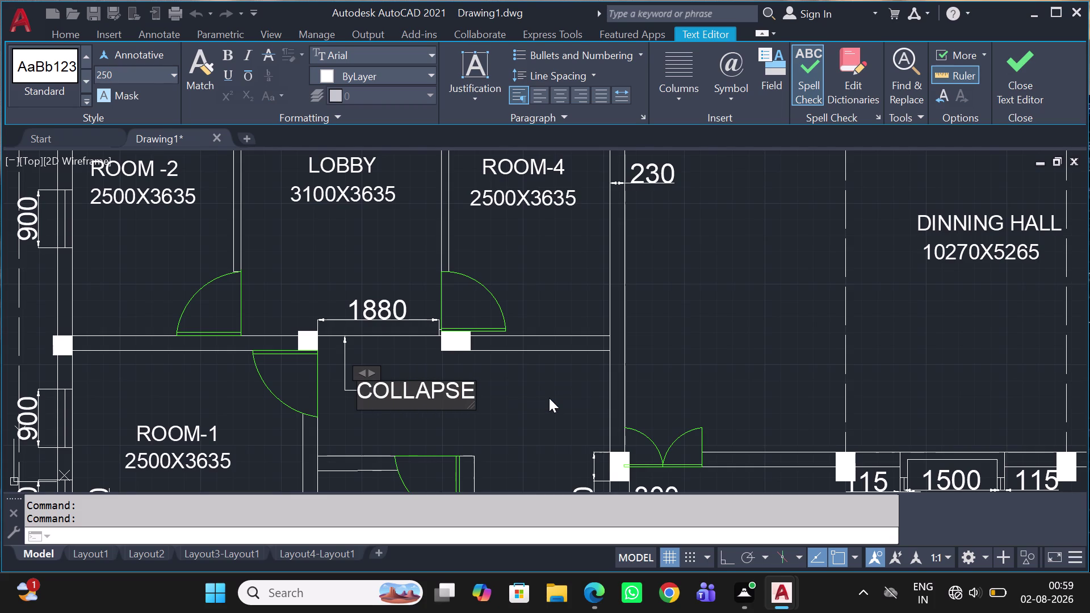
text(GA)
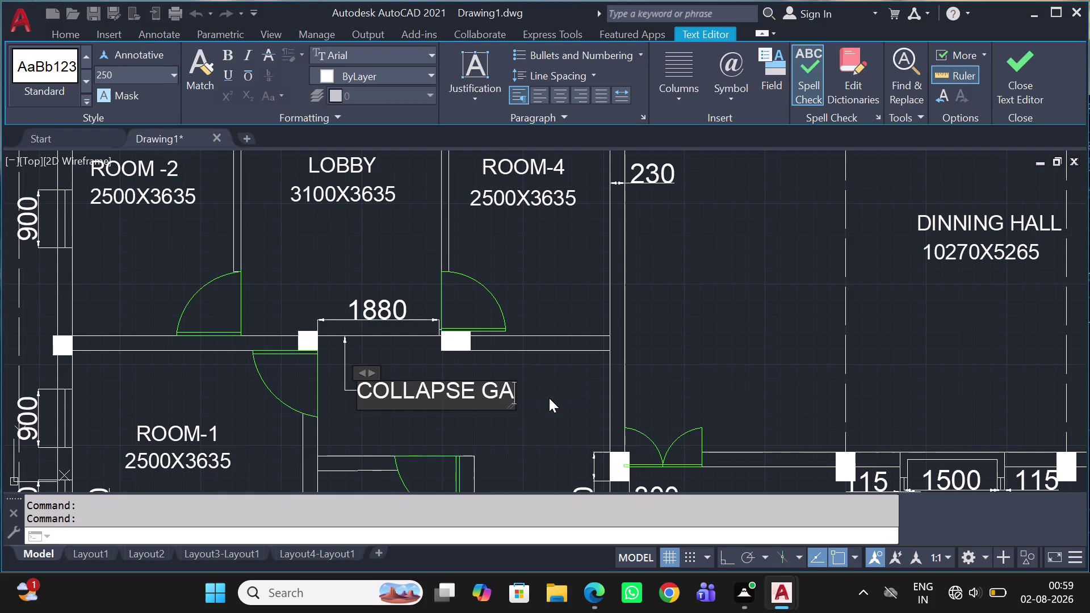
text(T3)
key(BackSpace)
key(e)
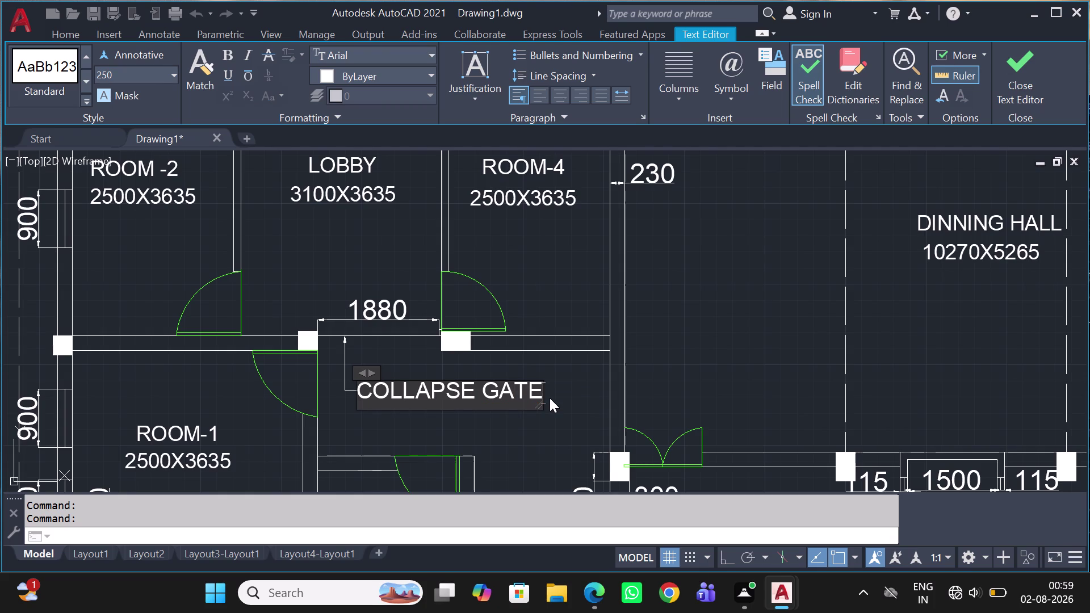
click(741, 271)
key(Escape)
scroll(down, 3)
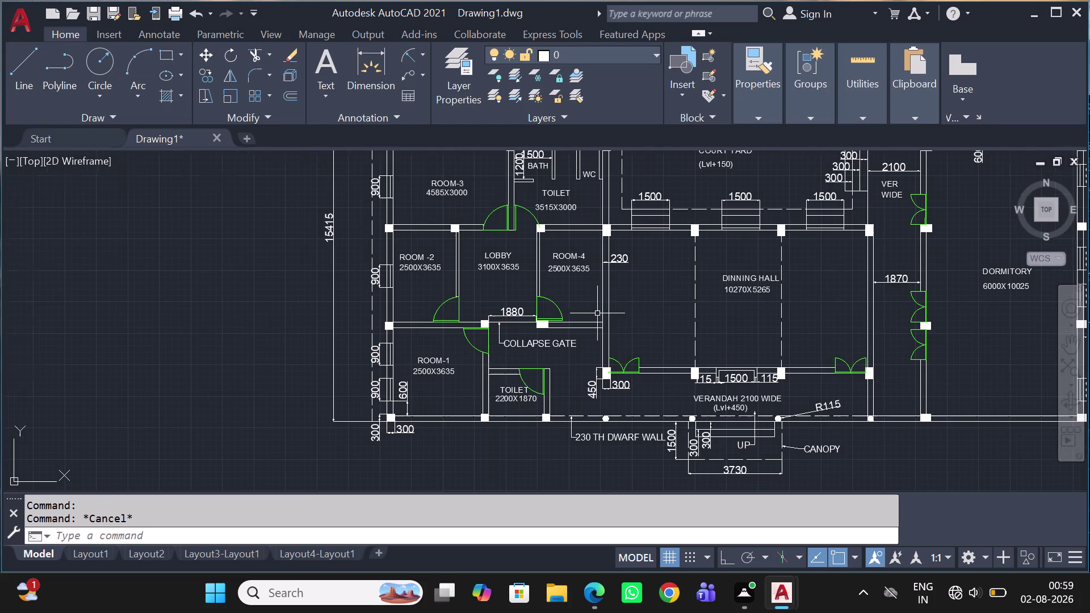
Start a linear dimension at the outer left pillar of the compound wall.
middle_drag(620, 337, 555, 429)
scroll(down, 3)
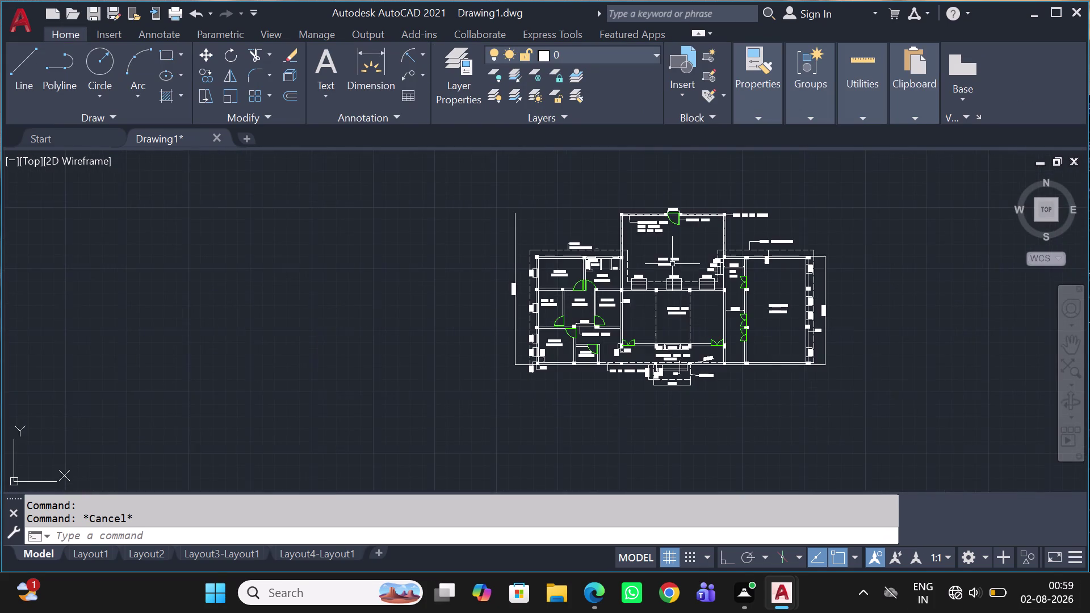
scroll(up, 3)
middle_drag(670, 222, 596, 230)
scroll(down, 3)
scroll(up, 3)
middle_drag(621, 306, 646, 461)
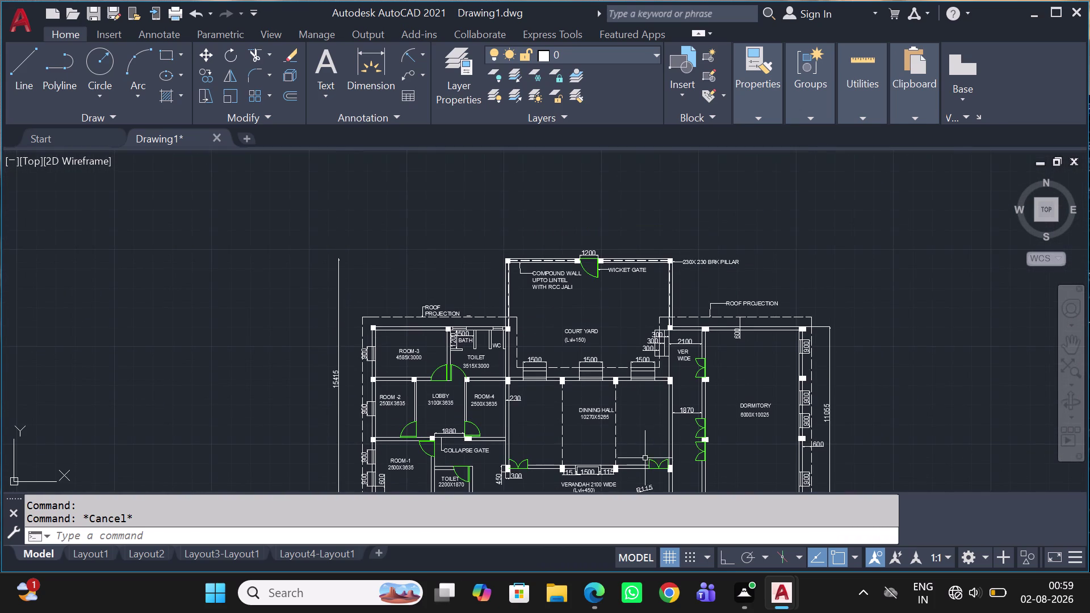
key(d)
text(LI)
key(space)
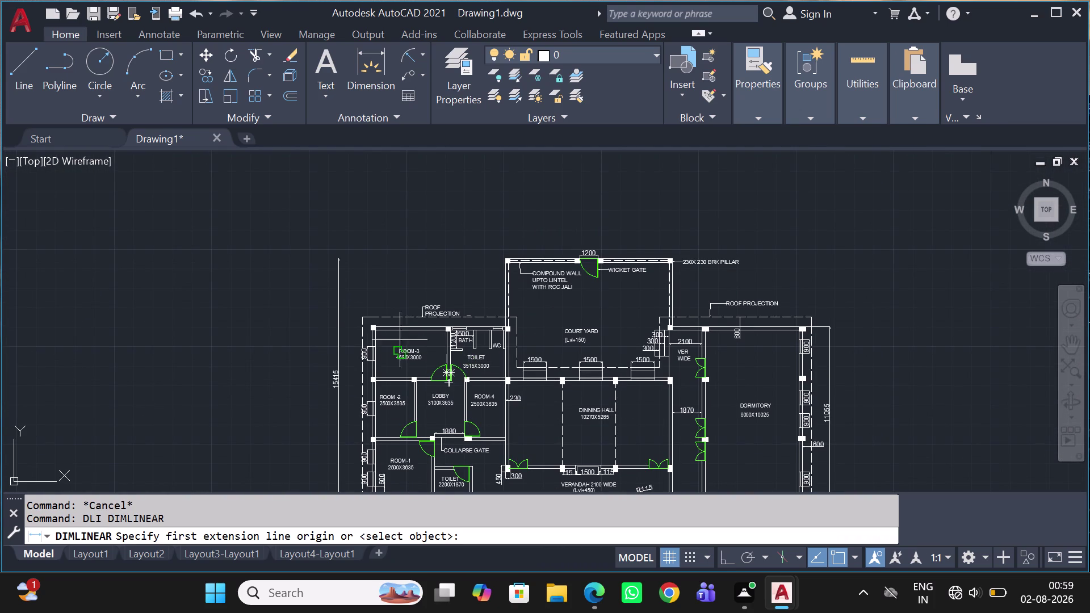
scroll(up, 3)
scroll(up, 3)
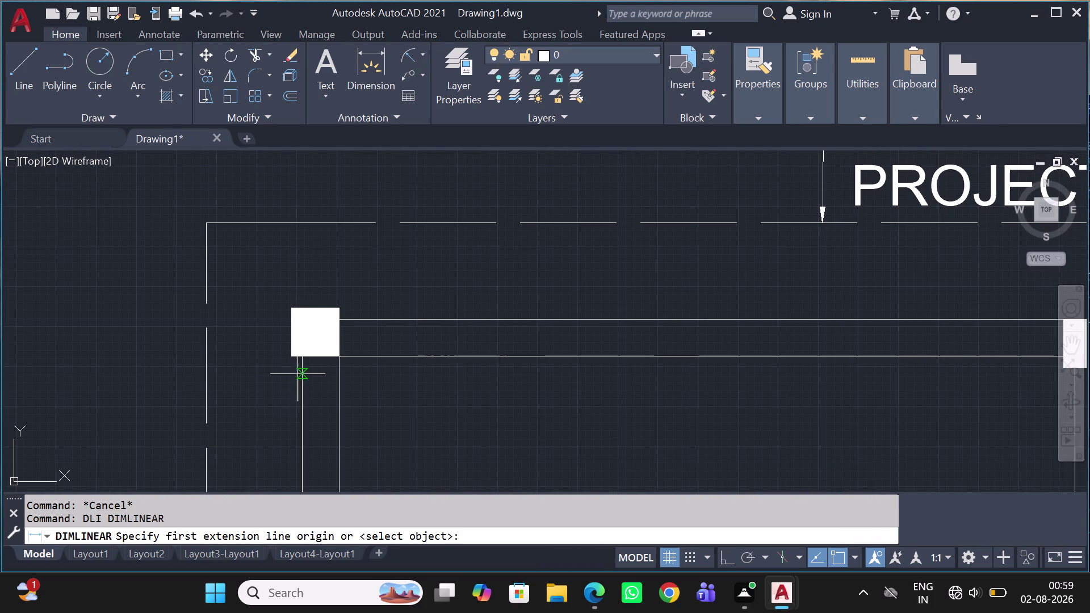
scroll(up, 3)
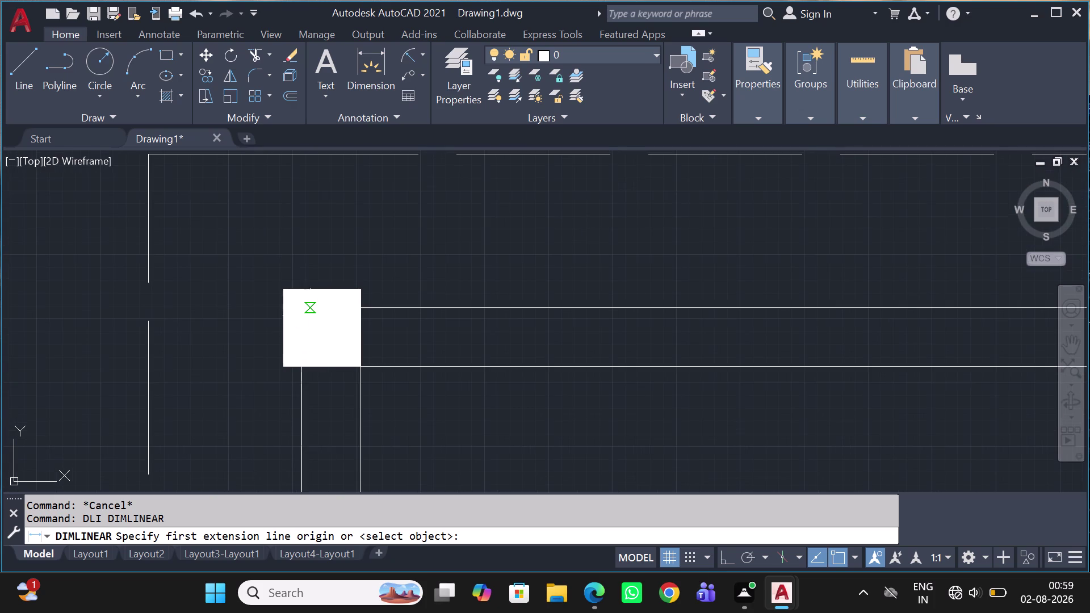
click(308, 309)
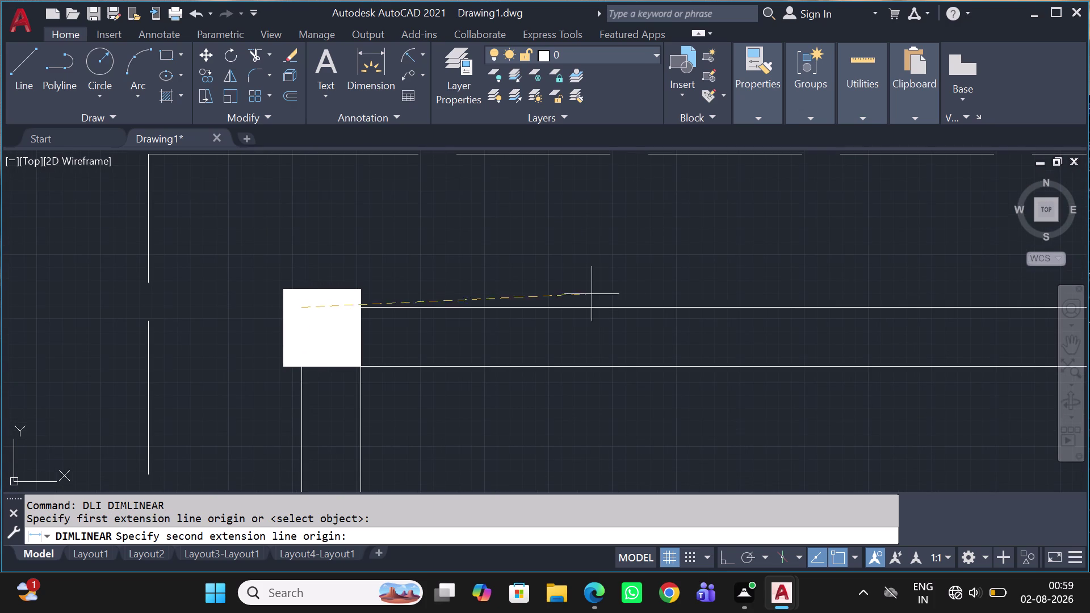
Snap the right corner with Ortho on and place the 27620 dimension above the plan.
scroll(down, 3)
middle_drag(858, 303, 107, 435)
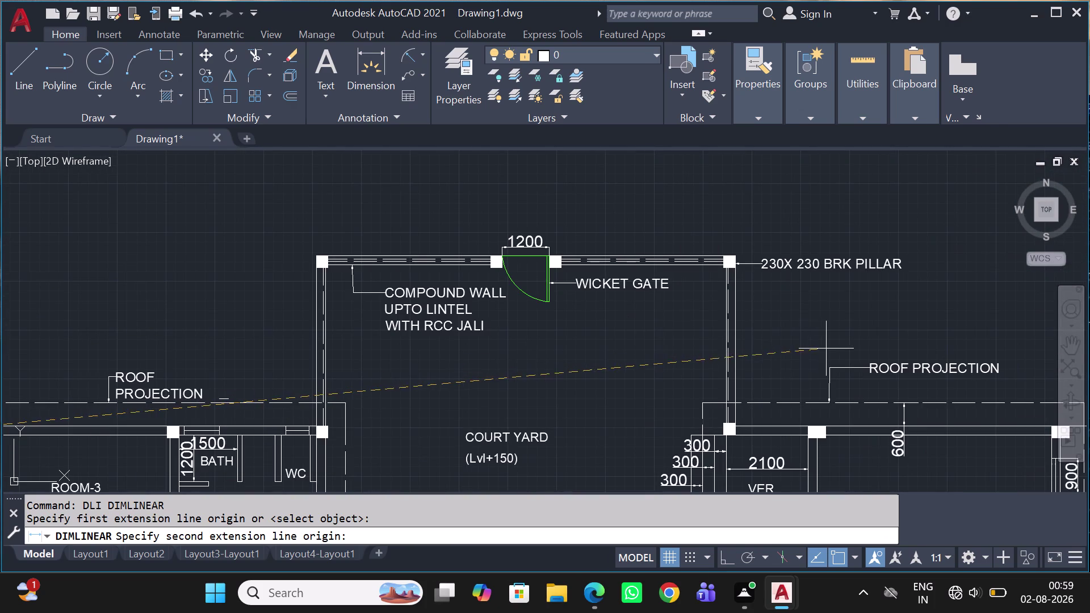
key(shift+F8)
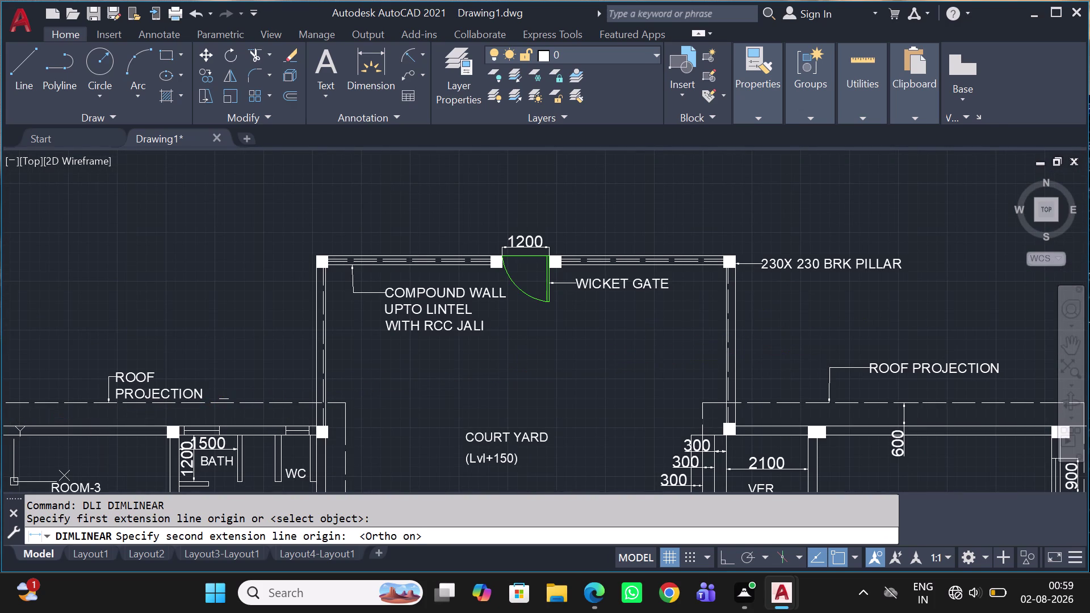
scroll(down, 3)
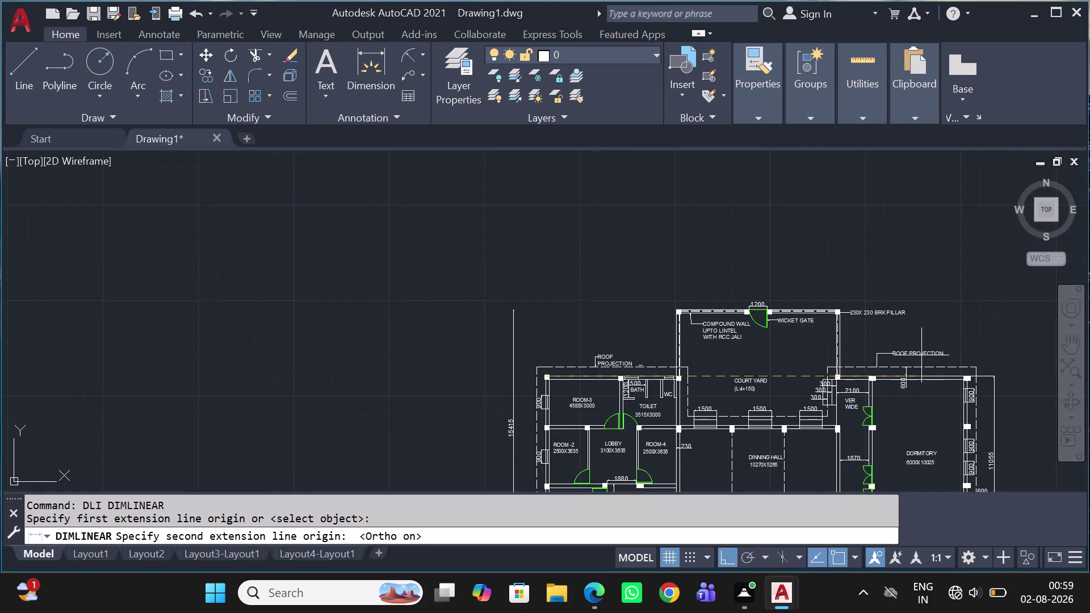
scroll(up, 3)
scroll(up, 3)
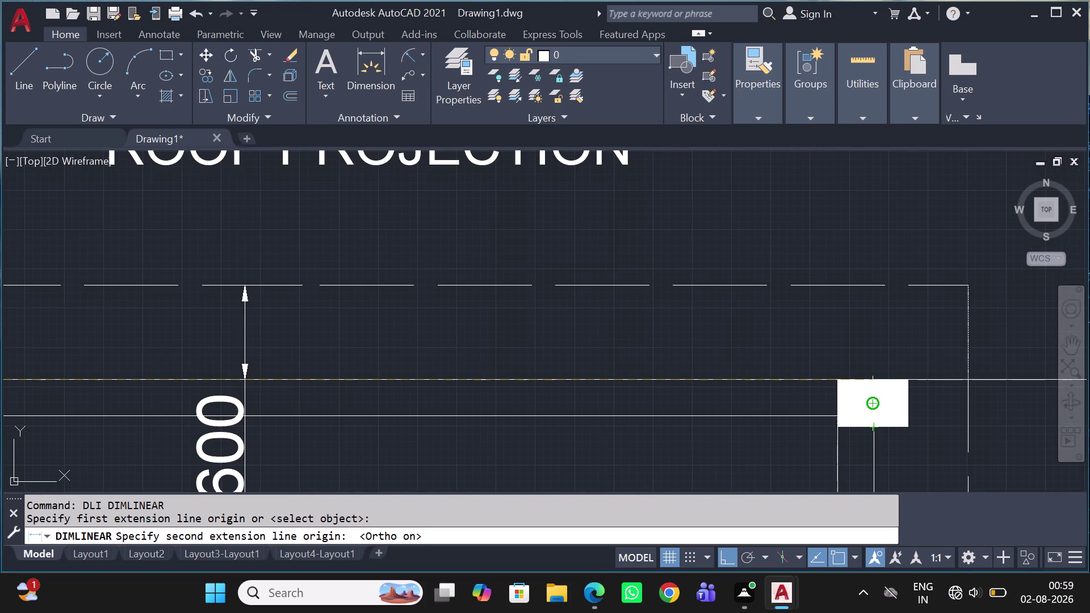
scroll(up, 3)
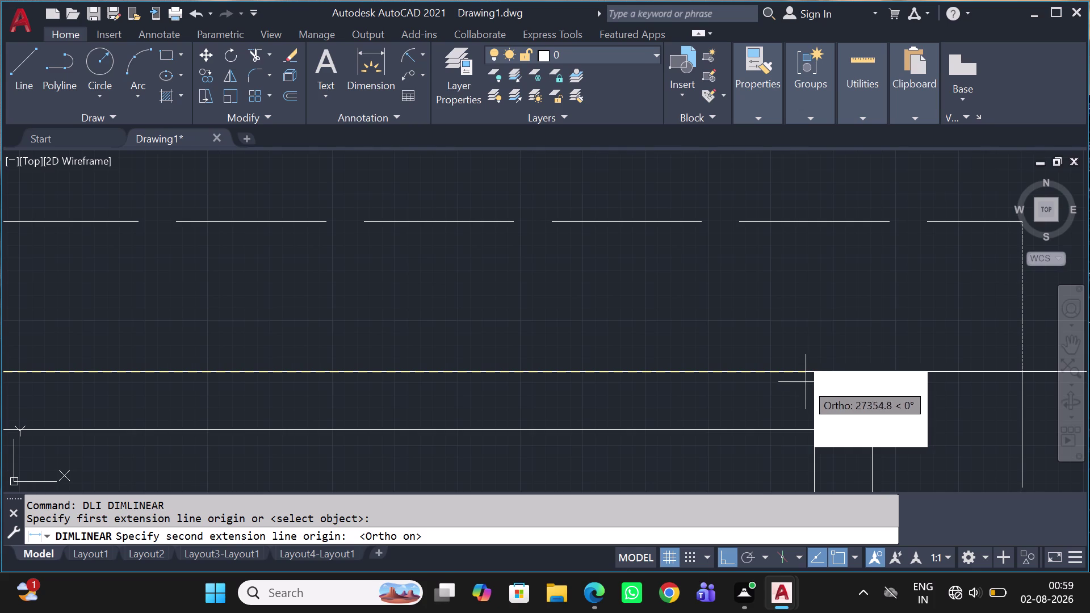
click(874, 370)
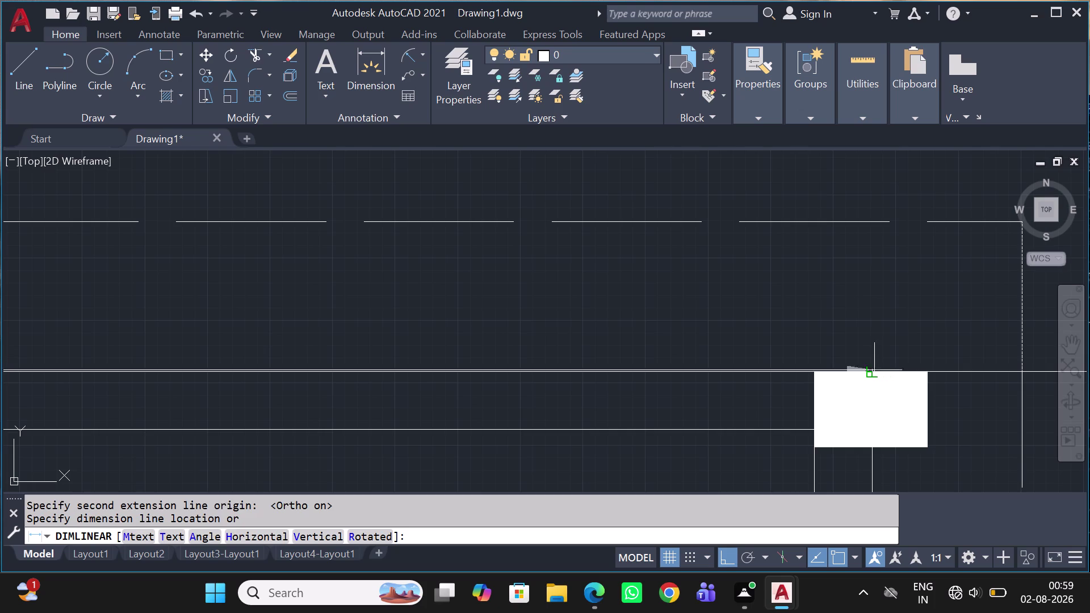
scroll(down, 3)
scroll(down, 3)
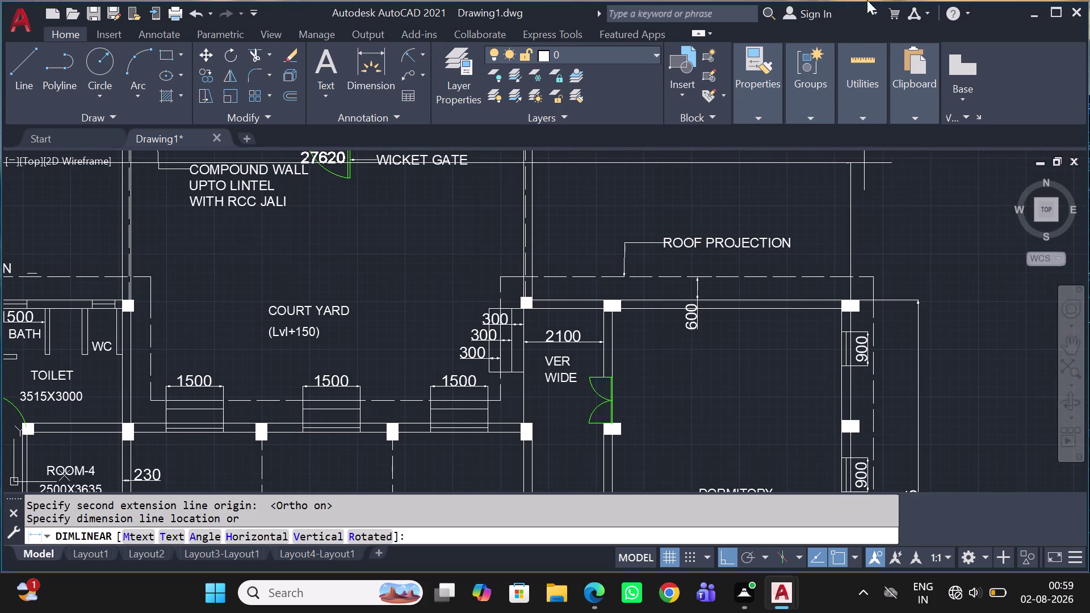
middle_drag(705, 191, 782, 350)
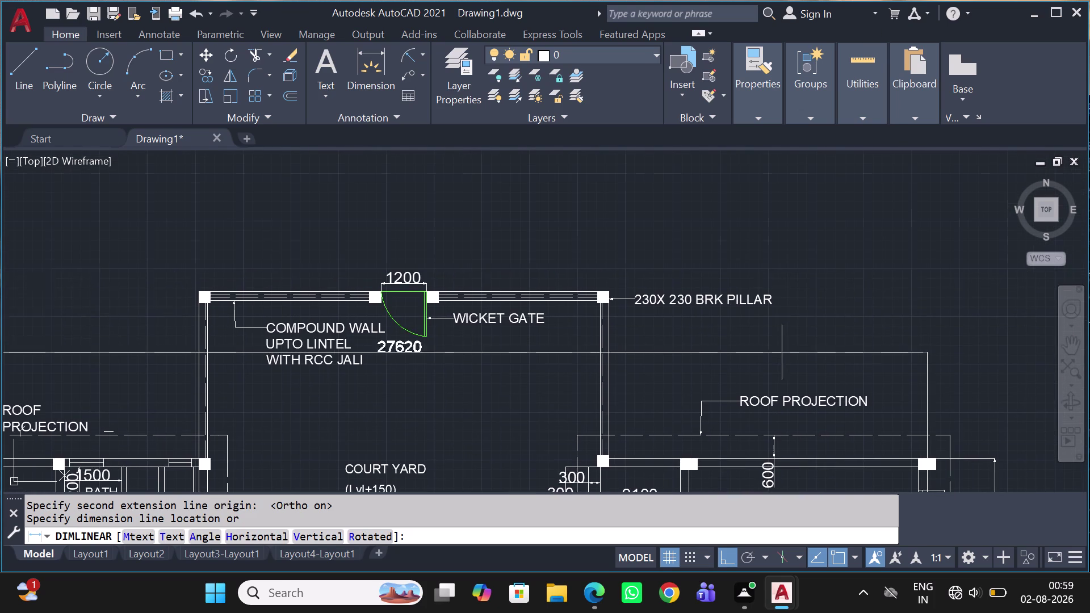
click(736, 202)
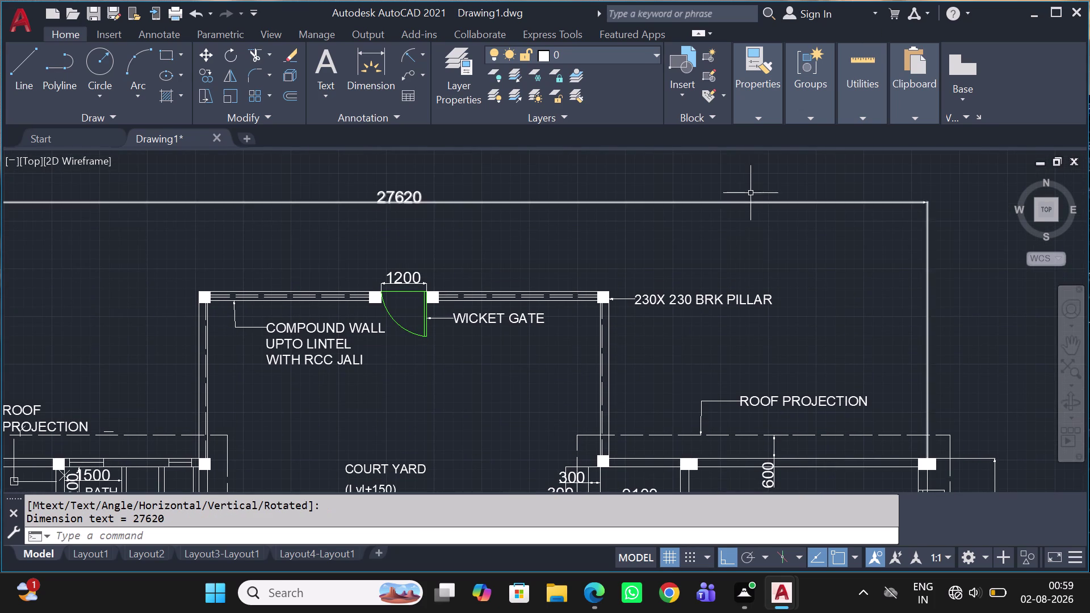
scroll(down, 3)
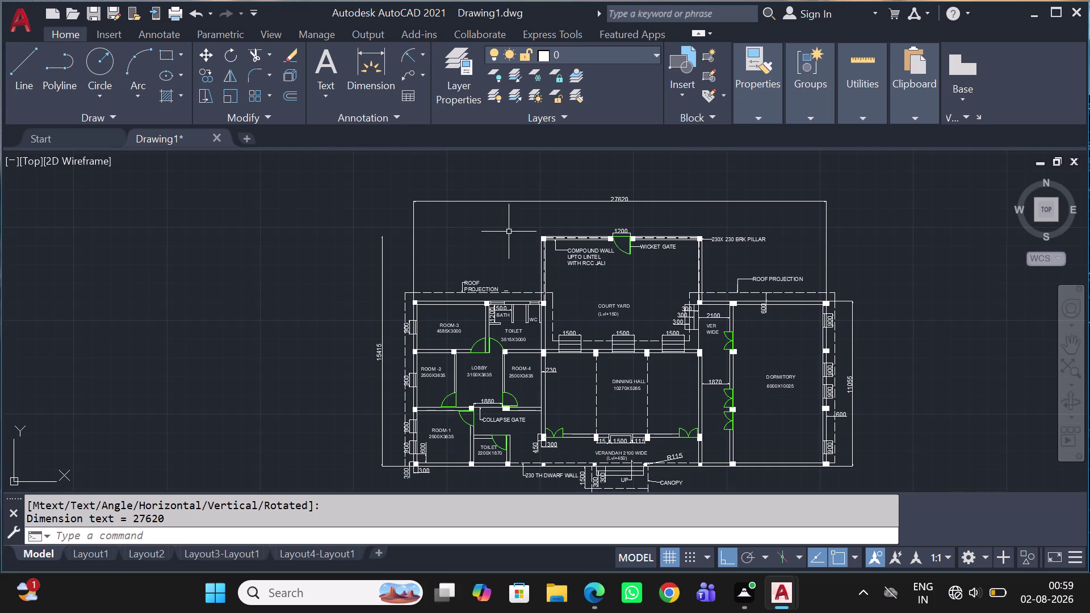
Select the 27620 dimension and start a Move, then cancel it.
click(489, 185)
click(420, 217)
key(m)
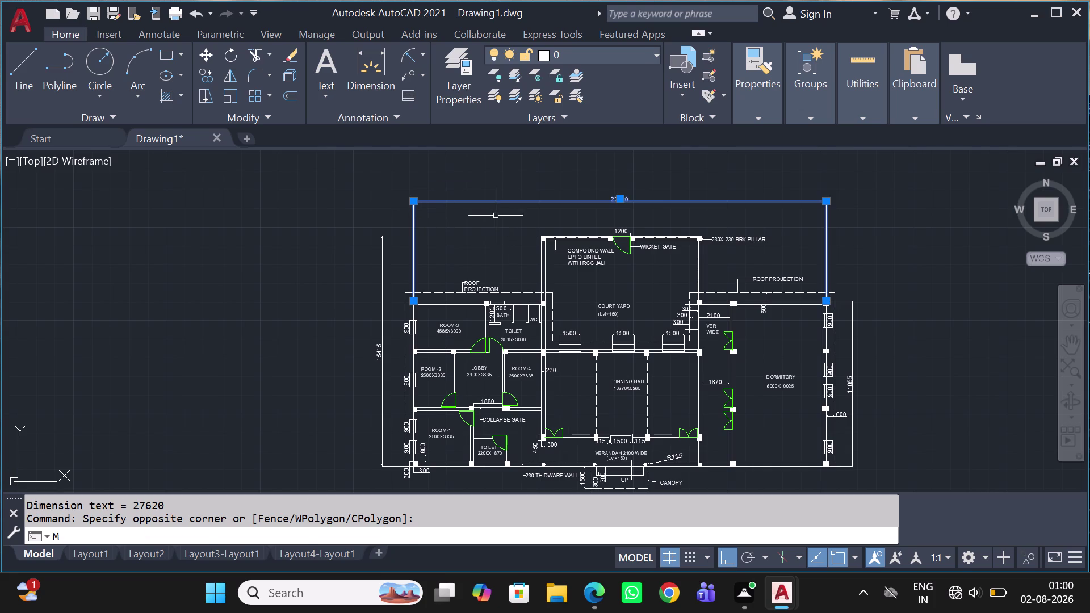
key(space)
key(Escape)
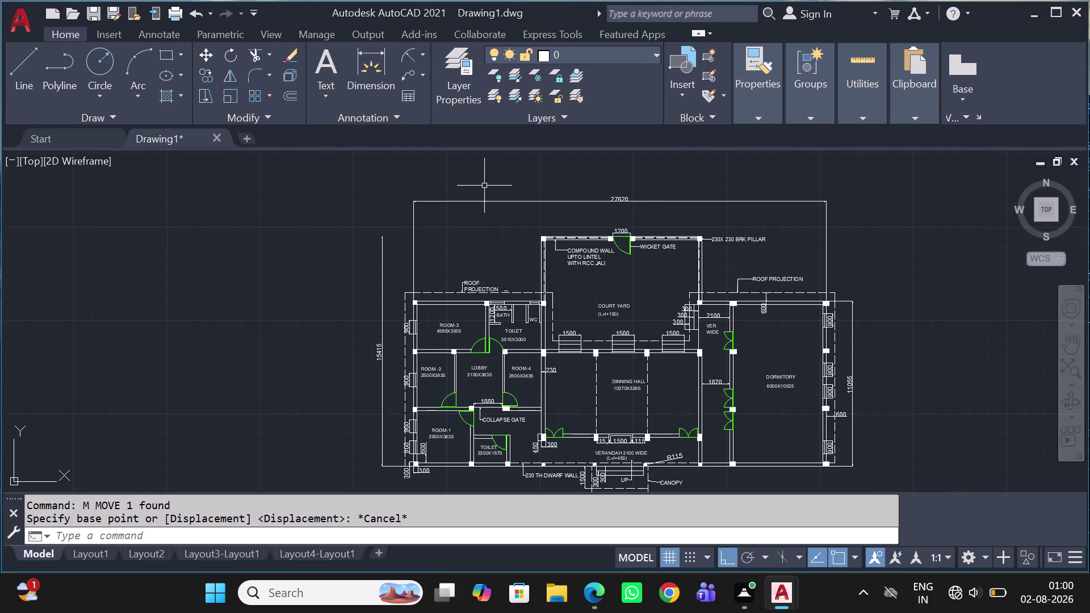
Try grip-stretching the top dimension's end and extension line, then cancel.
drag(487, 172, 484, 176)
click(421, 211)
scroll(up, 3)
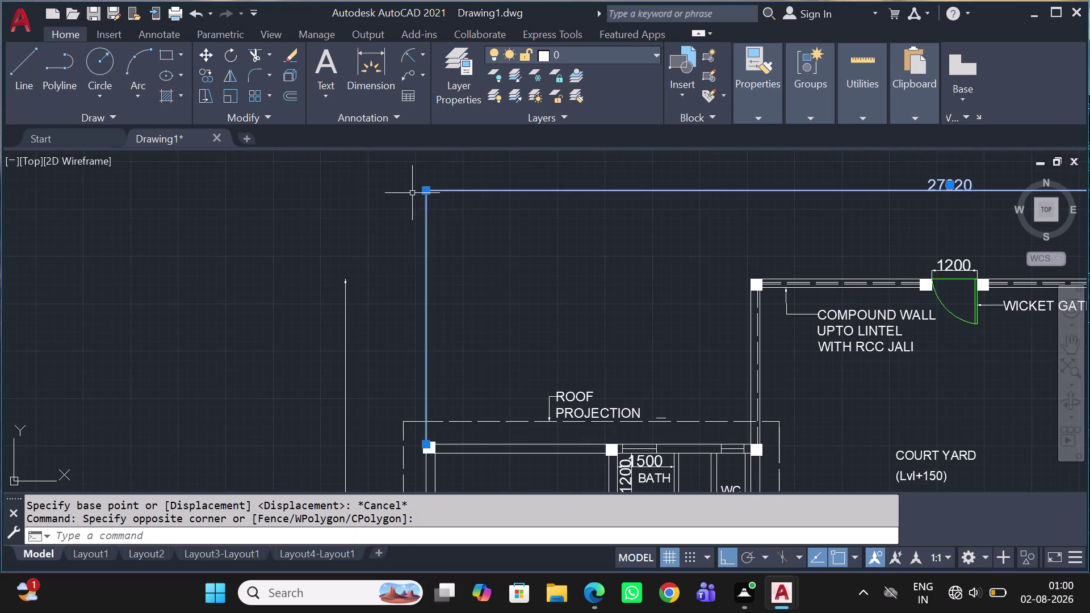
click(428, 189)
click(428, 229)
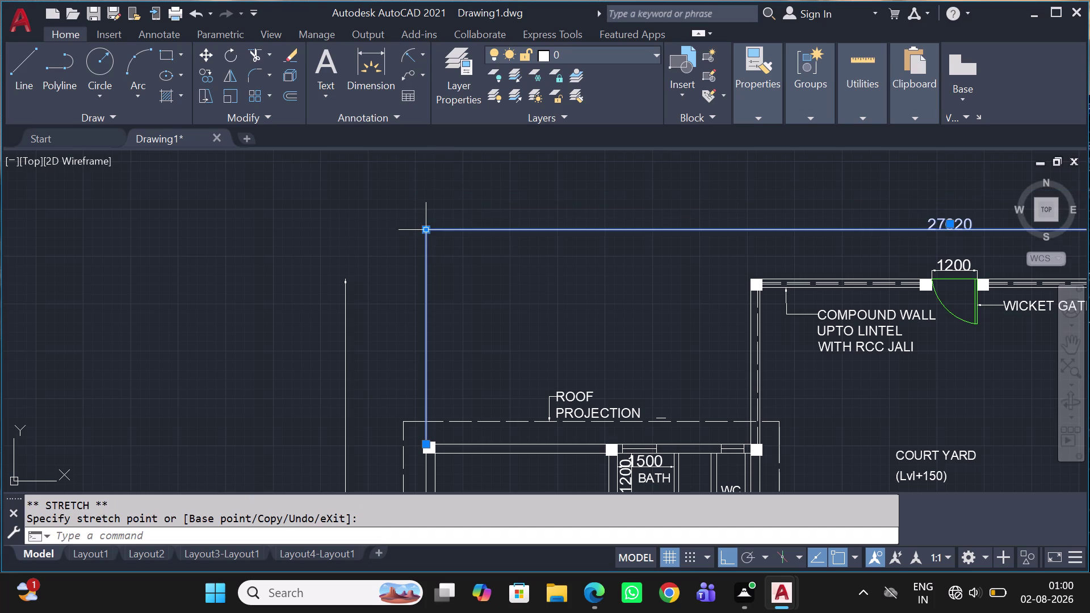
click(345, 327)
scroll(up, 3)
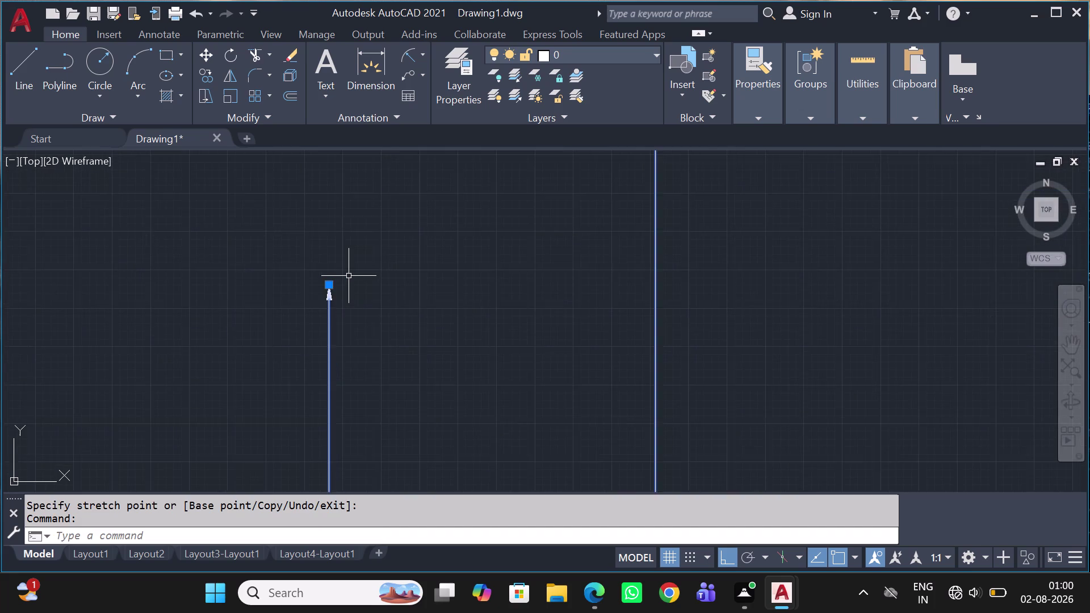
scroll(up, 3)
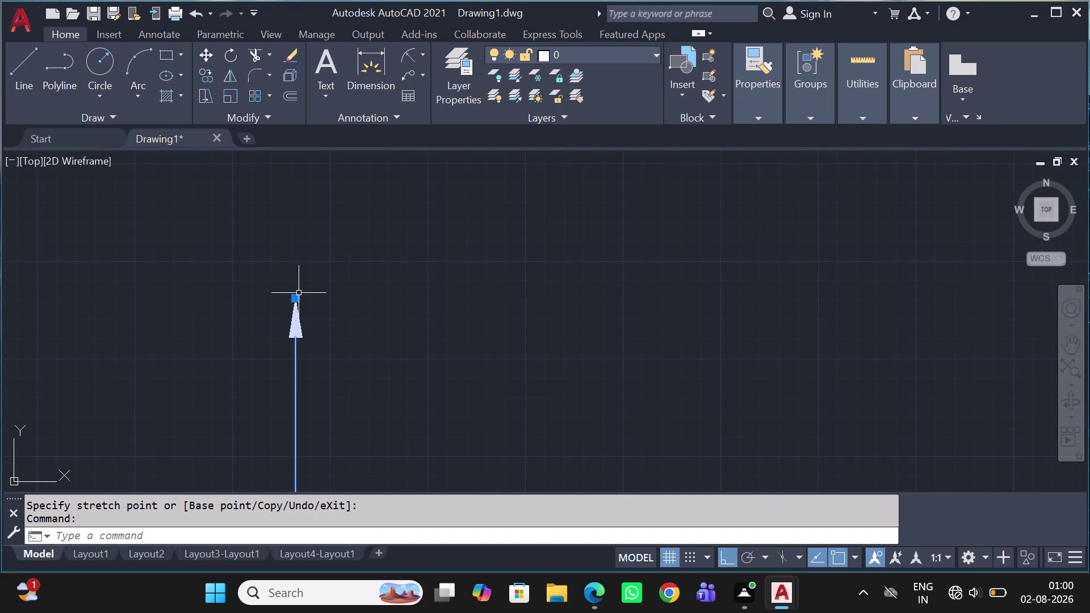
click(299, 297)
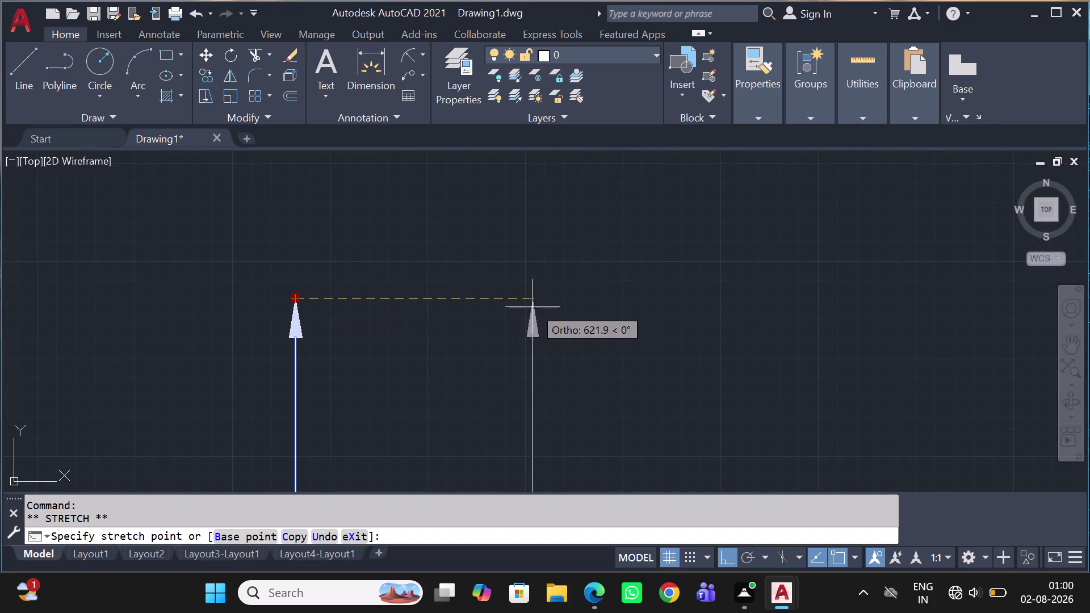
key(Escape)
scroll(down, 3)
scroll(down, 3)
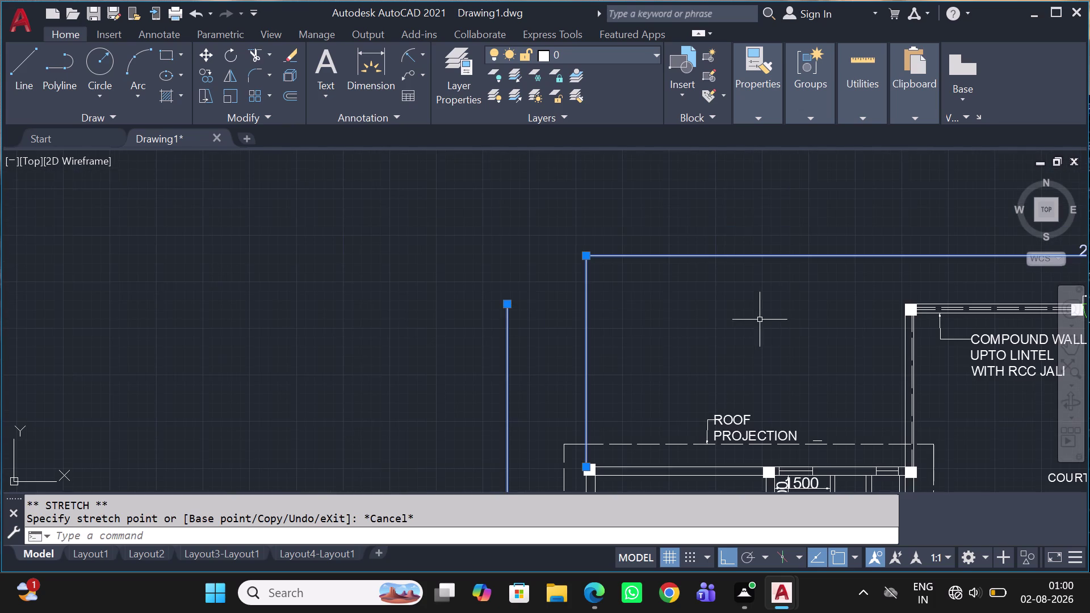
key(Escape)
Select the left vertical height dimension and delete it.
scroll(down, 3)
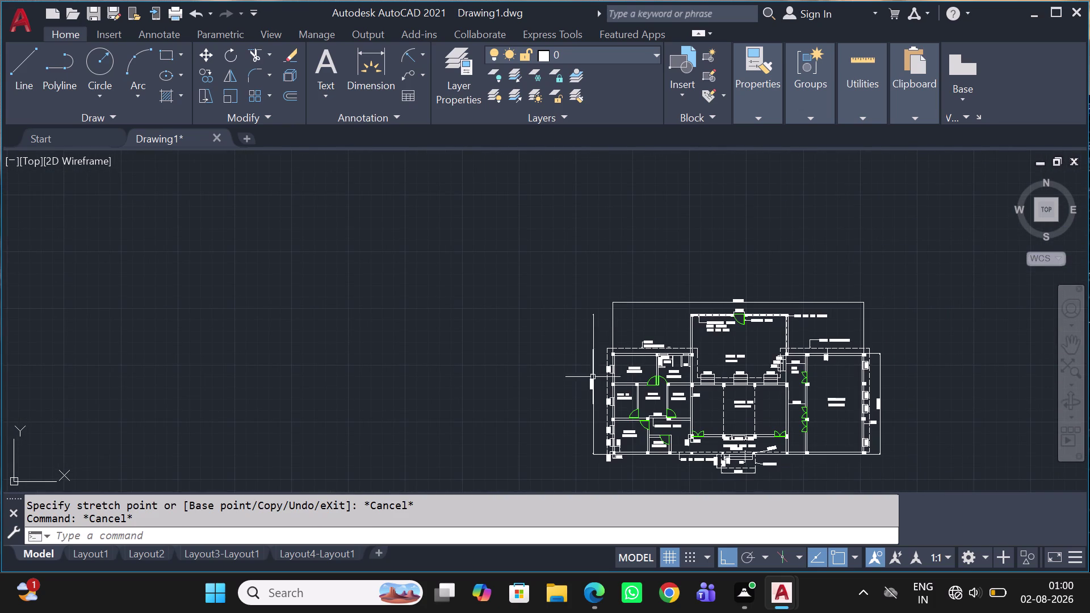
click(597, 381)
click(546, 377)
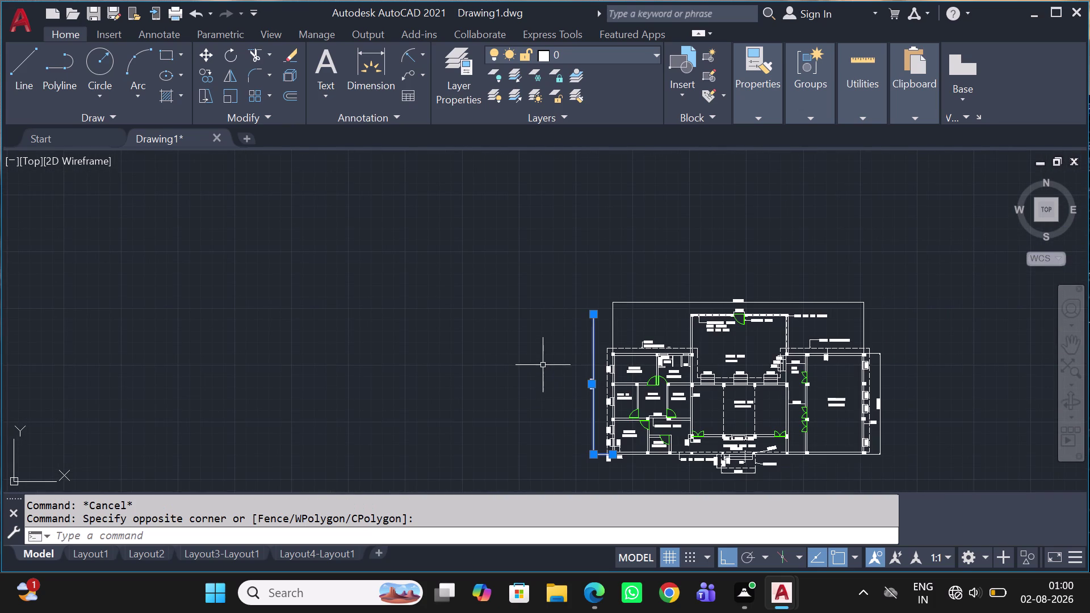
key(Delete)
Start a DLI dimension at Room-1's bottom corner pillar.
key(d)
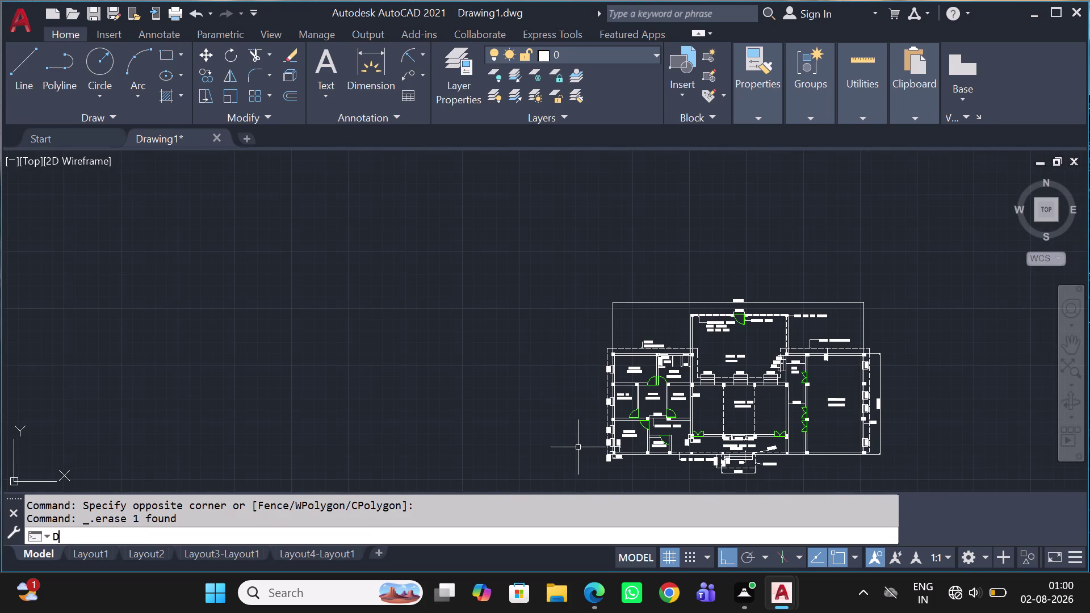
key(l)
text(I)
key(space)
scroll(up, 3)
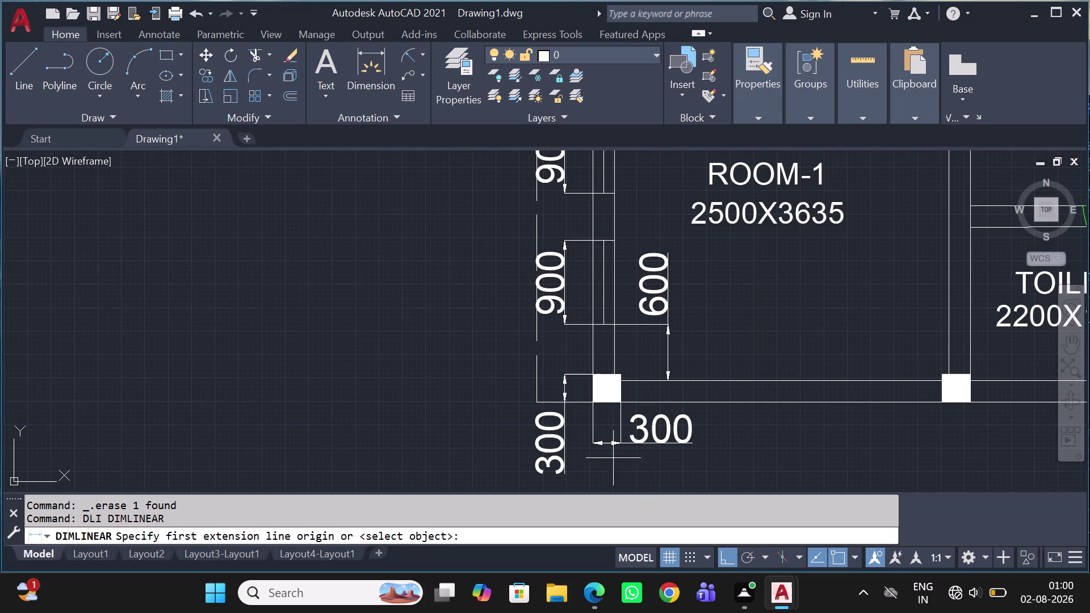
scroll(up, 3)
click(591, 414)
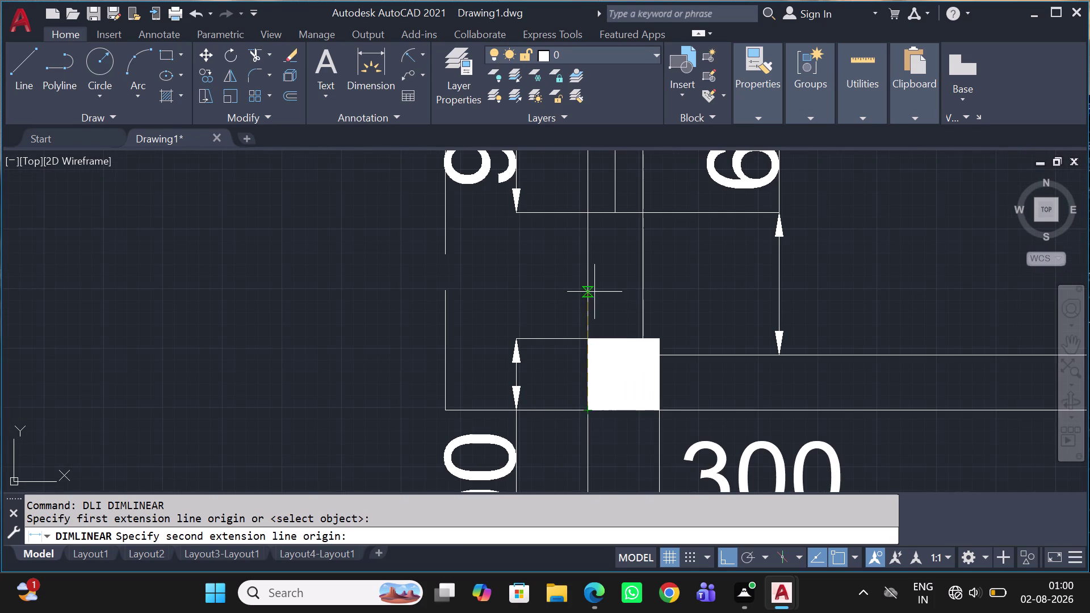
Pan up the plan and snap the second point at the compound wall corner.
scroll(down, 3)
middle_drag(668, 315, 688, 459)
scroll(down, 3)
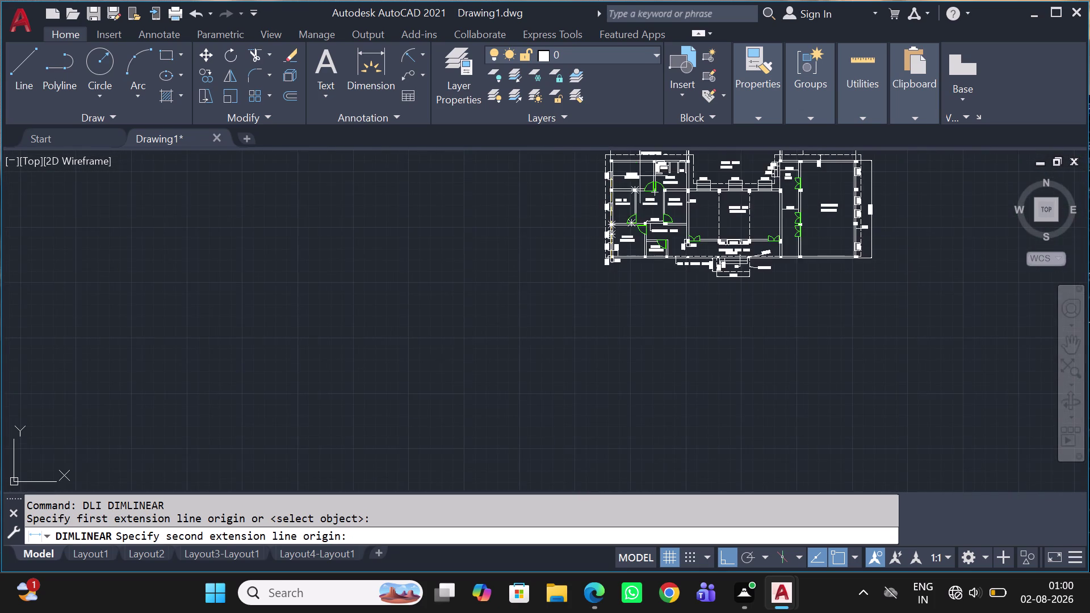
middle_drag(649, 169, 680, 299)
scroll(up, 3)
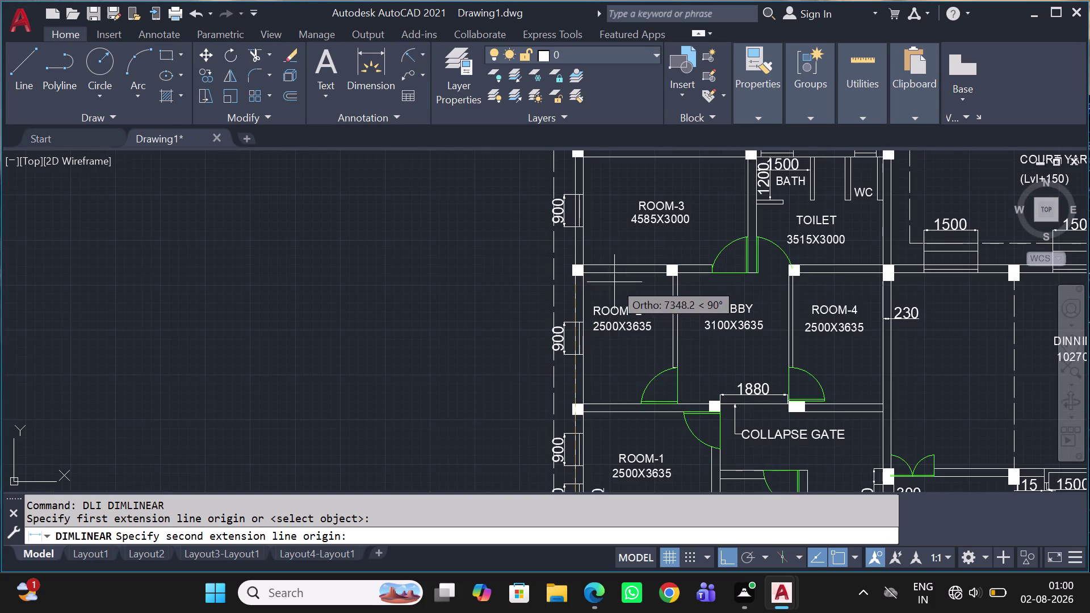
middle_drag(605, 229, 651, 315)
scroll(down, 3)
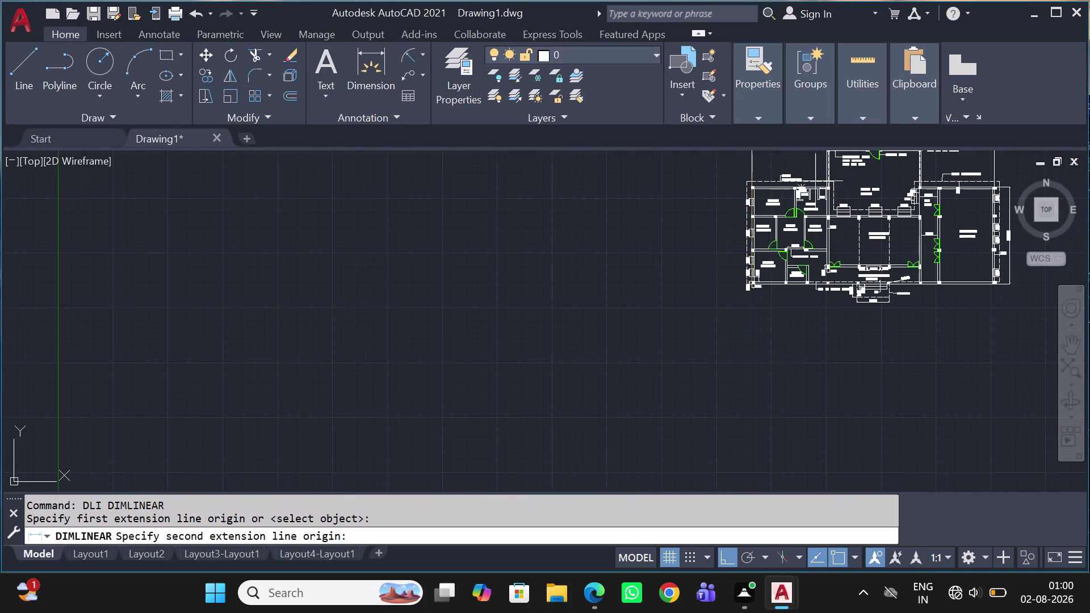
middle_drag(837, 178, 823, 291)
scroll(up, 3)
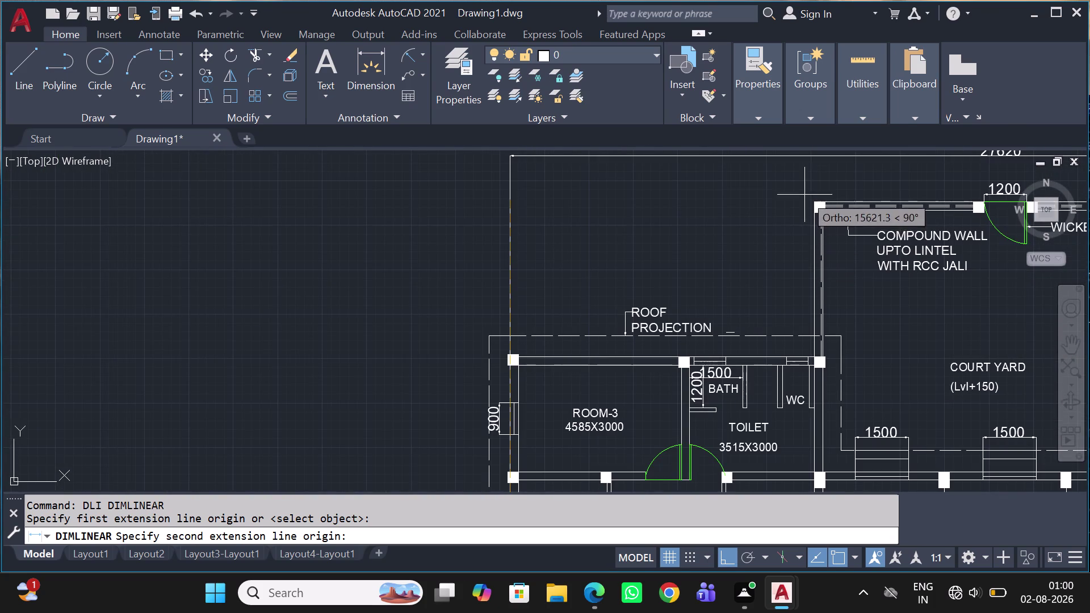
scroll(up, 3)
click(810, 197)
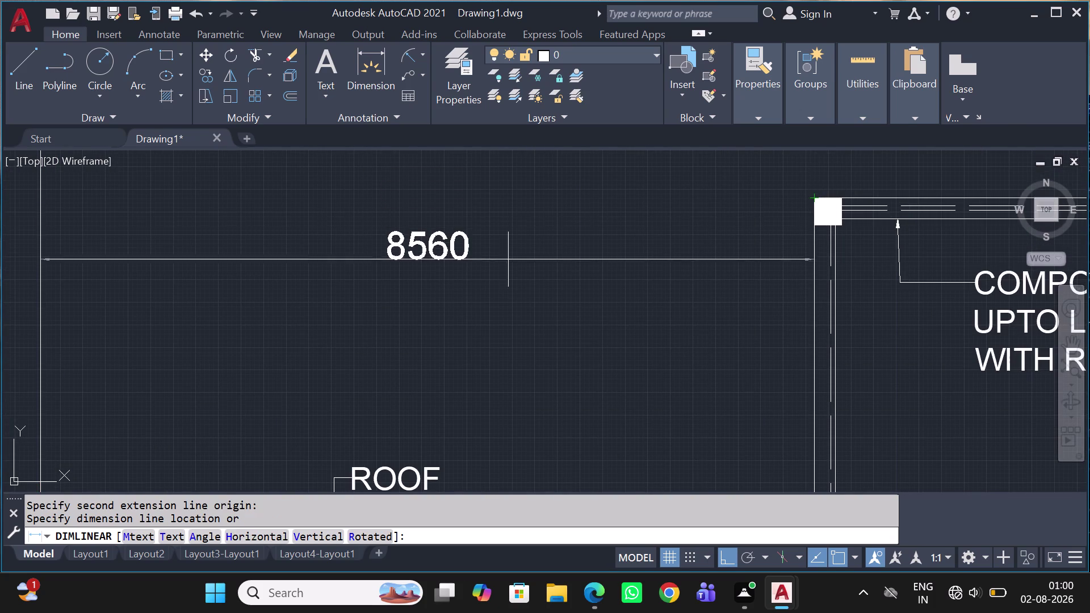
Place the 15415 vertical dimension left of the plan and pan around to check it.
scroll(down, 3)
scroll(down, 3)
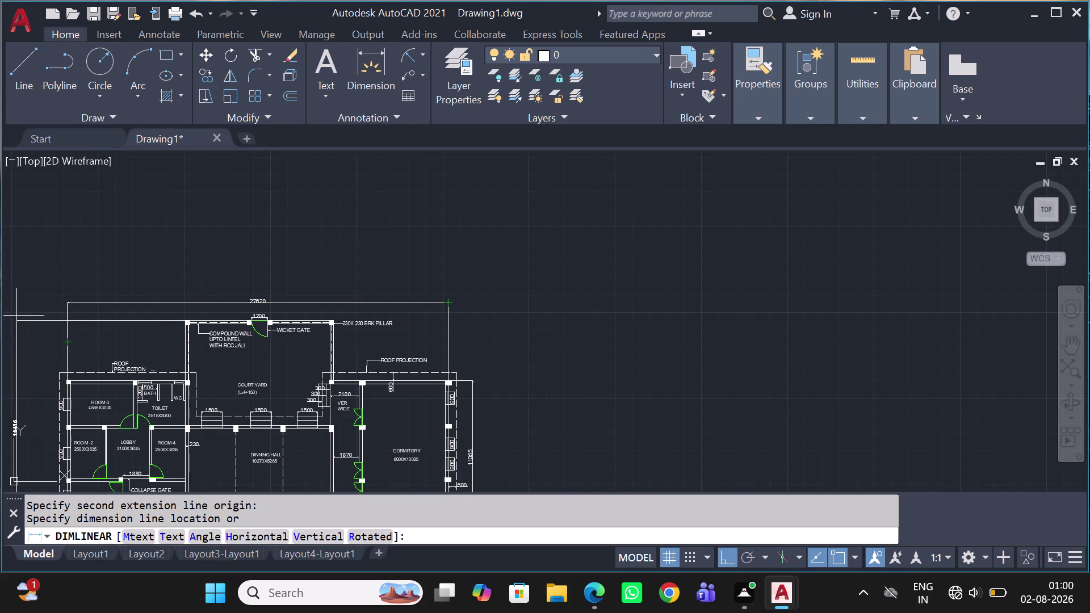
drag(32, 319, 35, 324)
middle_drag(62, 382, 309, 246)
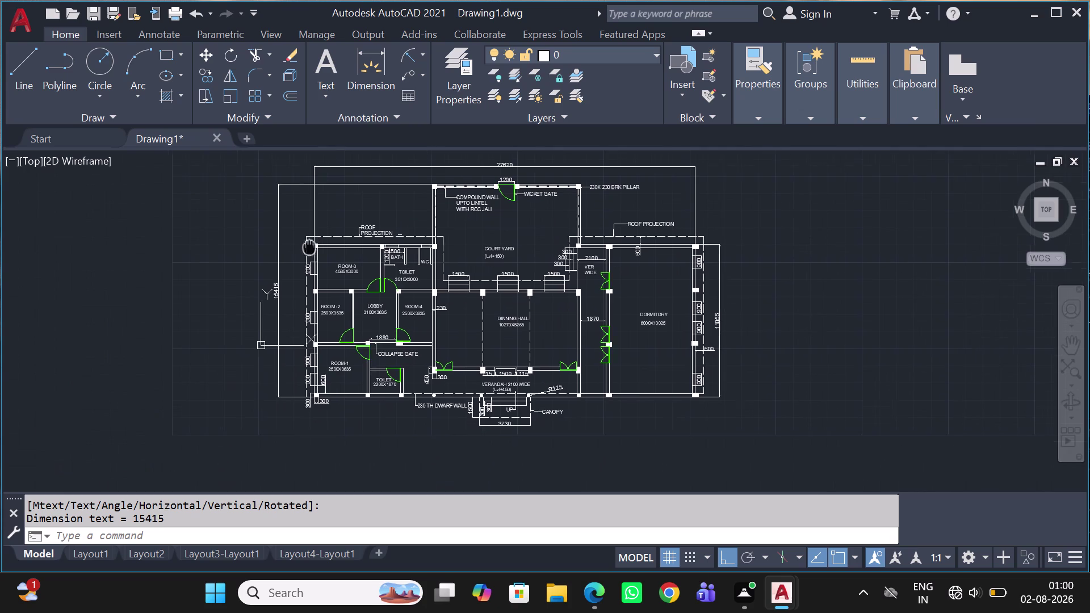
middle_drag(309, 246, 310, 246)
scroll(up, 3)
middle_drag(302, 317, 267, 278)
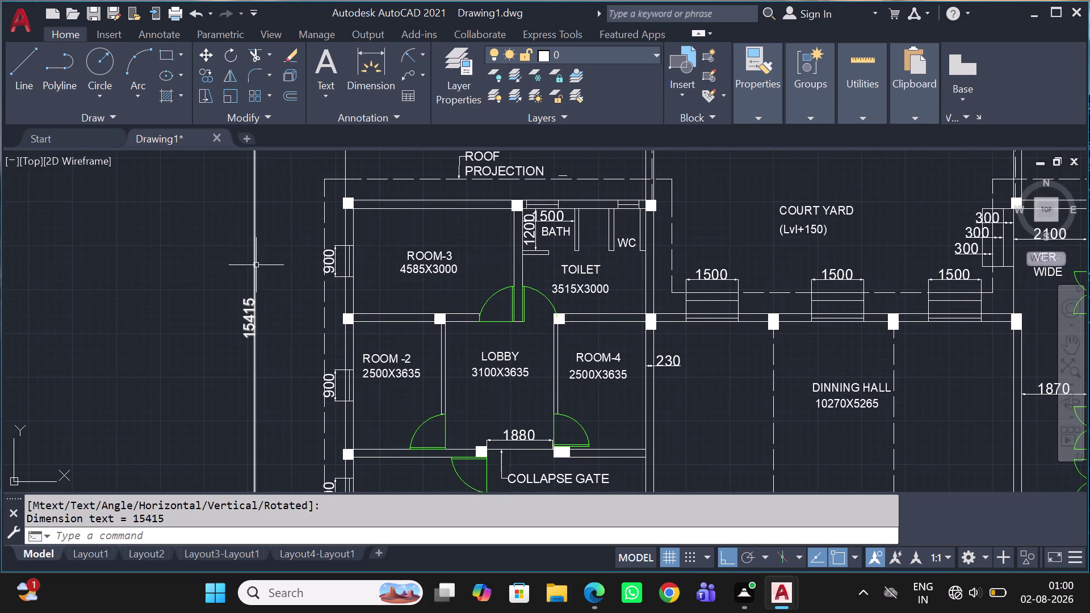
scroll(down, 3)
middle_drag(619, 381, 473, 296)
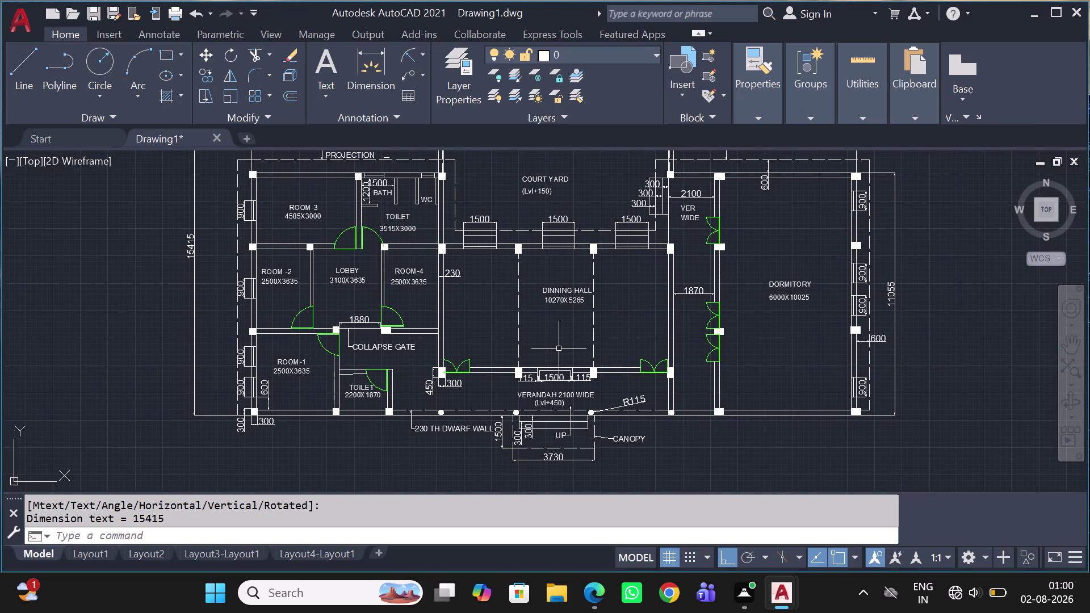
scroll(up, 3)
scroll(up, 3)
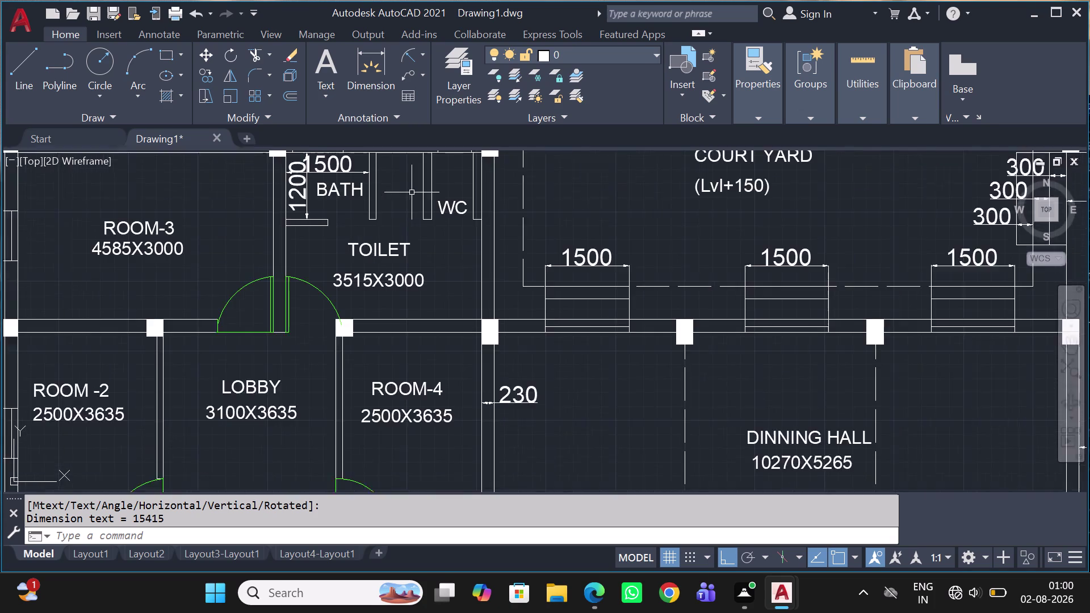
middle_drag(412, 198, 431, 233)
scroll(up, 3)
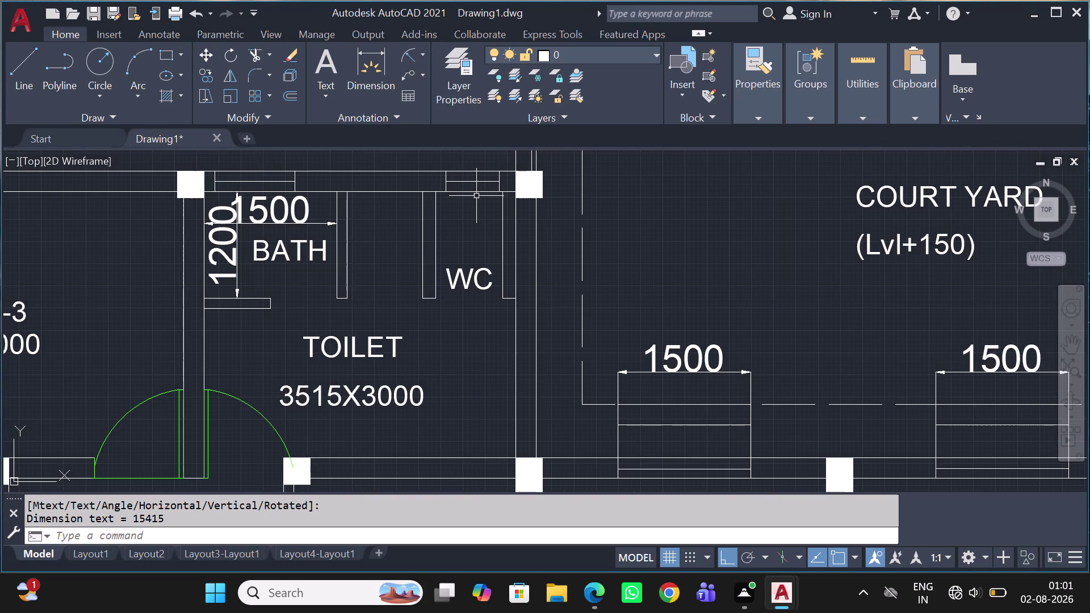
Dimension the WC wall span with DLI, placing the 750 dimension.
key(d)
key(l)
text(I)
key(space)
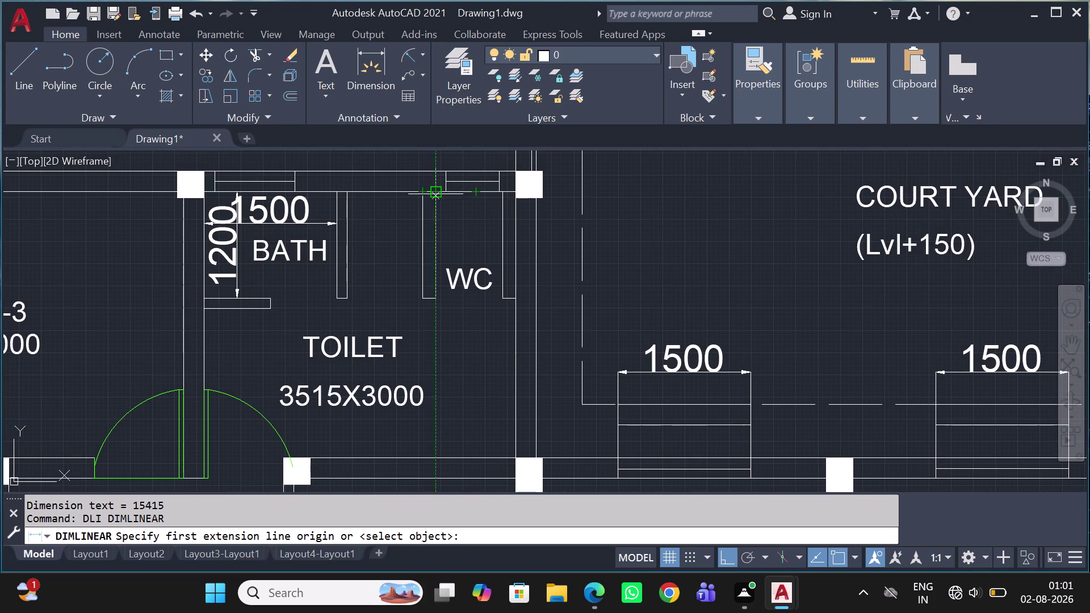
click(437, 193)
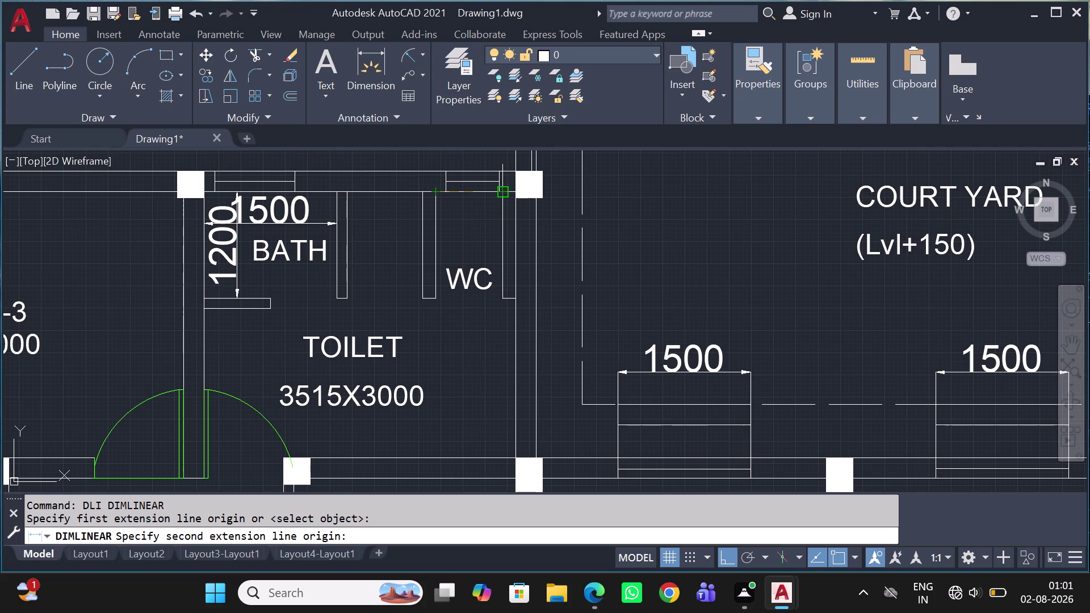
click(506, 190)
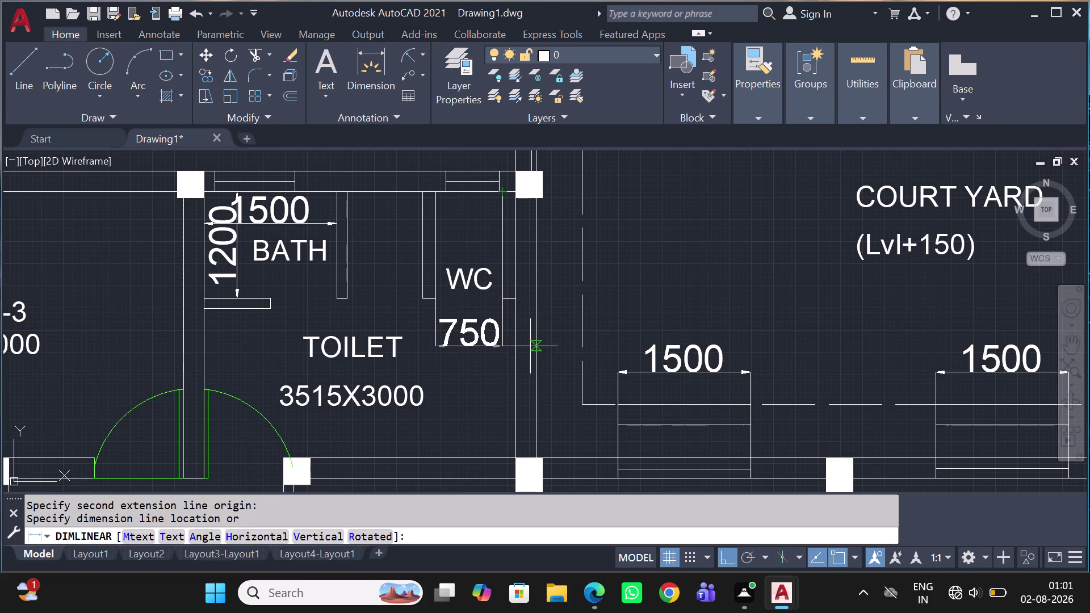
click(523, 338)
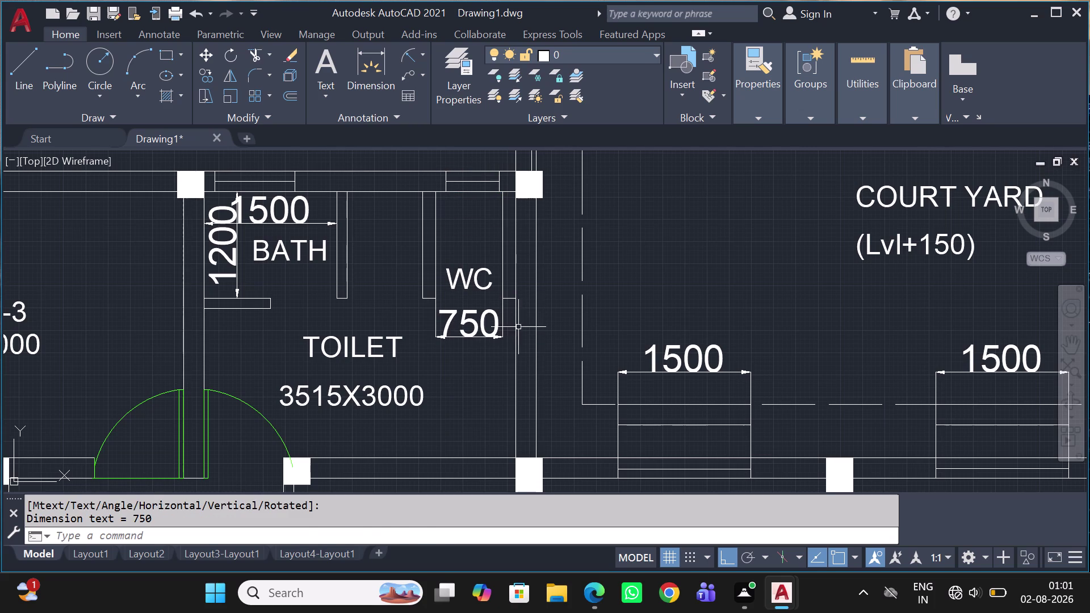
Add the 600 dimension above the WC.
key(space)
scroll(up, 3)
middle_drag(463, 228, 508, 306)
click(494, 242)
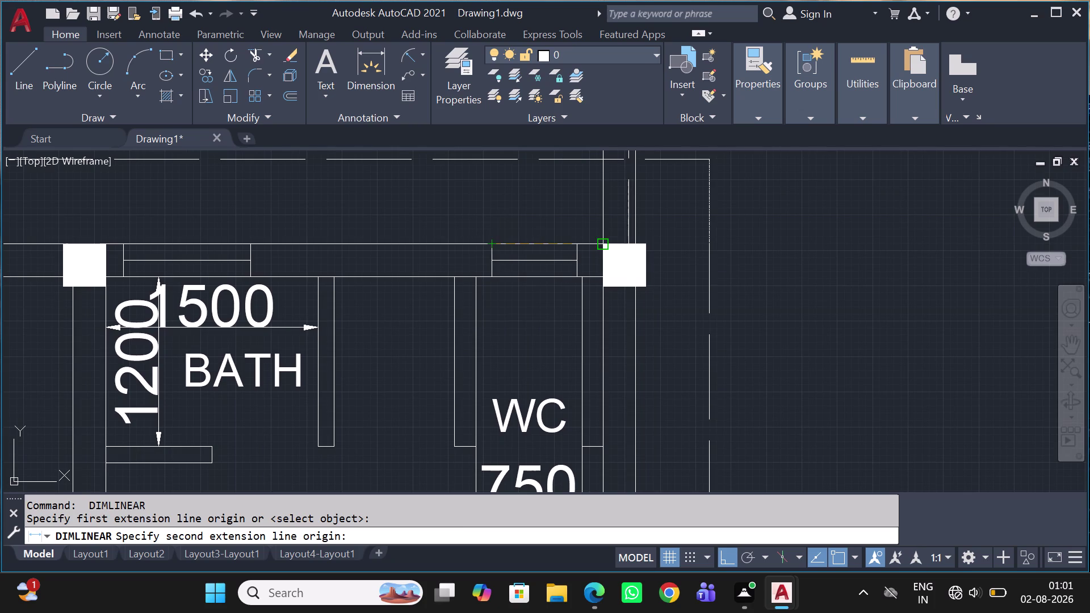
click(580, 246)
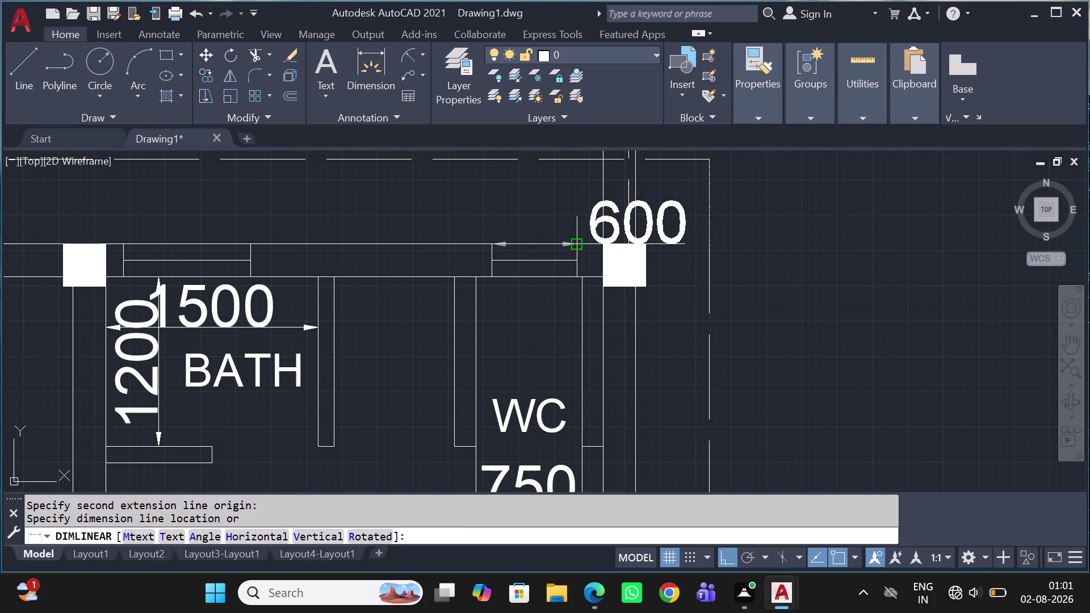
click(552, 217)
Add the 900 dimension above the bath window opening.
middle_drag(597, 273, 655, 322)
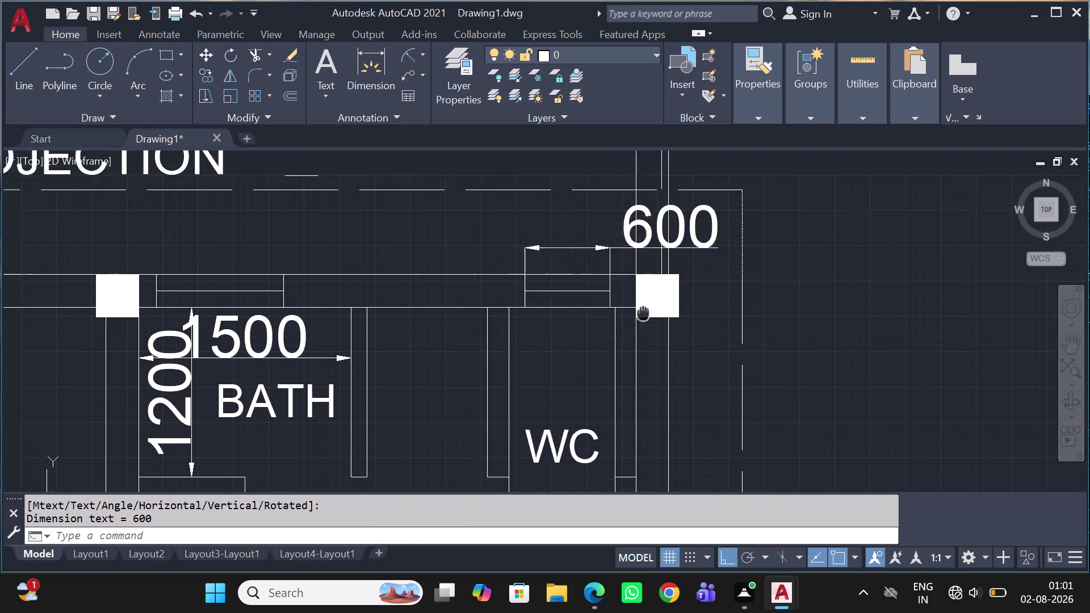
middle_drag(656, 322, 673, 332)
key(space)
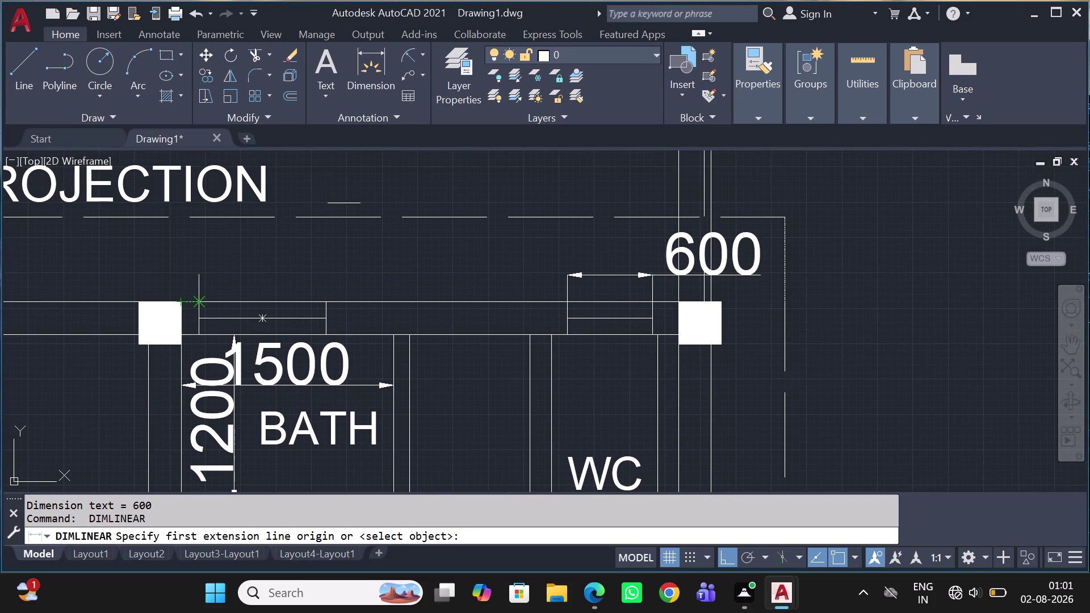
click(200, 301)
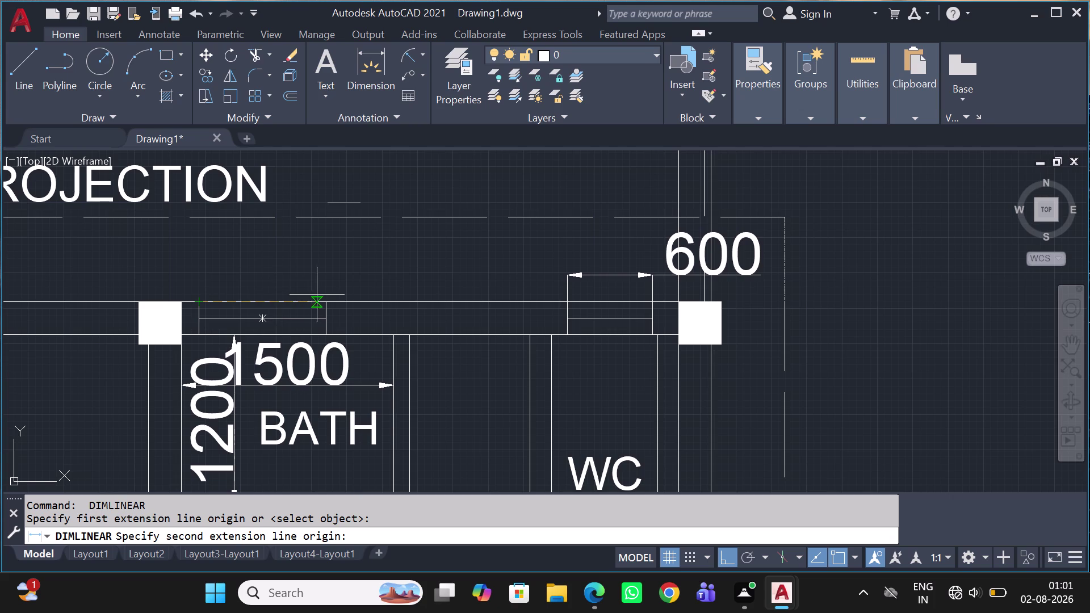
click(324, 314)
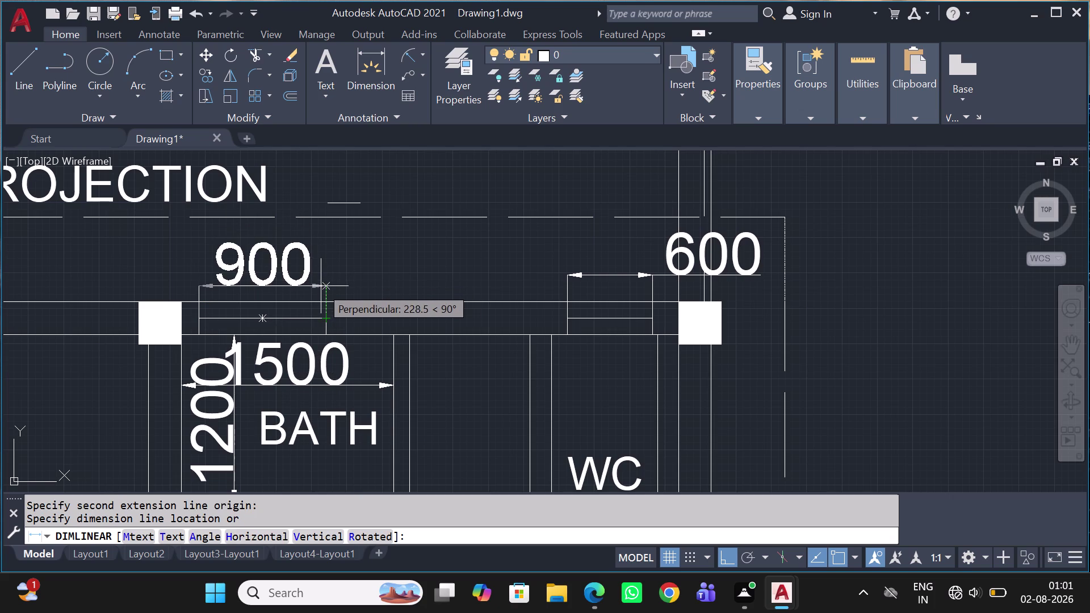
click(324, 279)
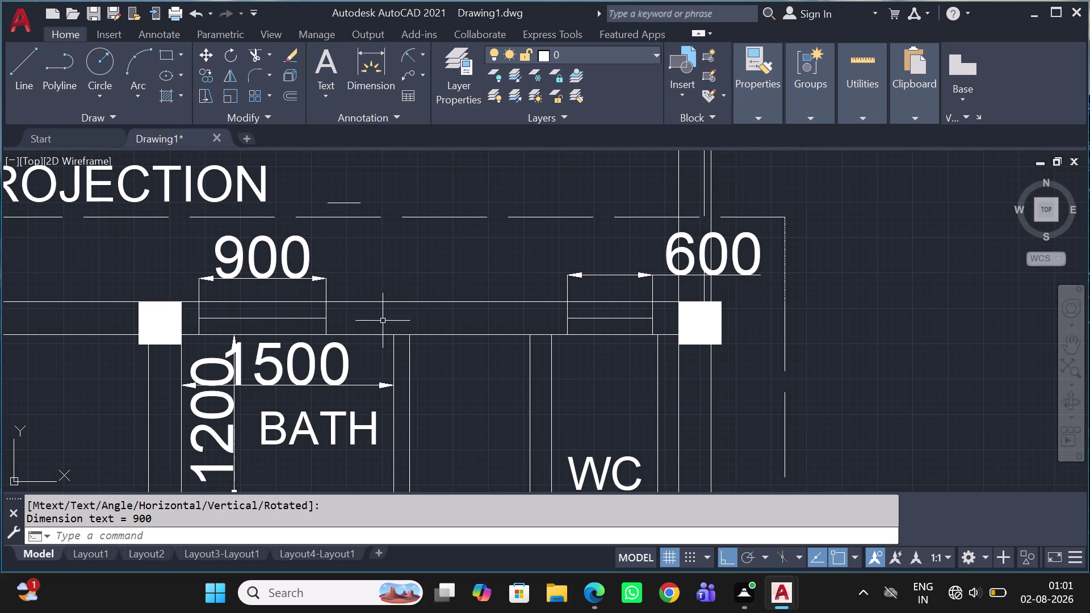
Zoom out across the plan and select the DINNING HALL label.
scroll(down, 3)
middle_drag(783, 368, 782, 367)
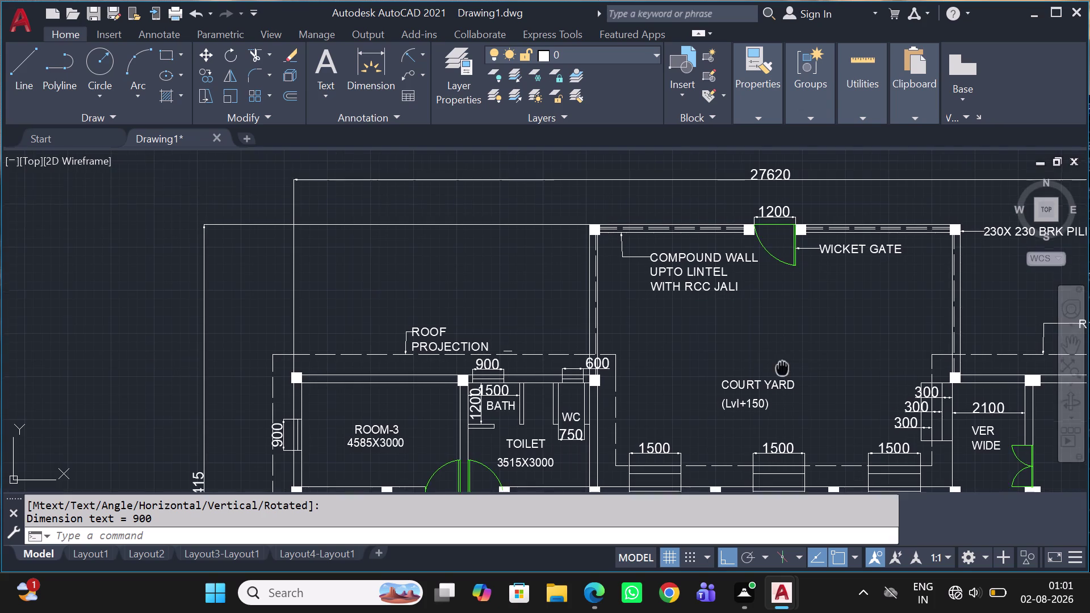
middle_drag(782, 367, 658, 300)
scroll(down, 3)
middle_drag(683, 408, 562, 267)
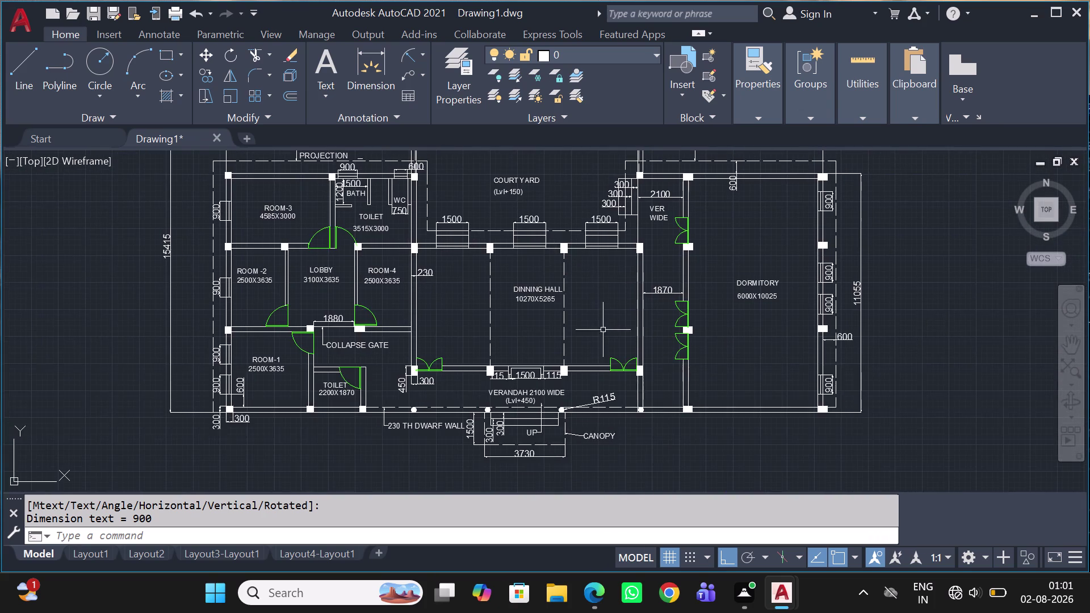
scroll(down, 3)
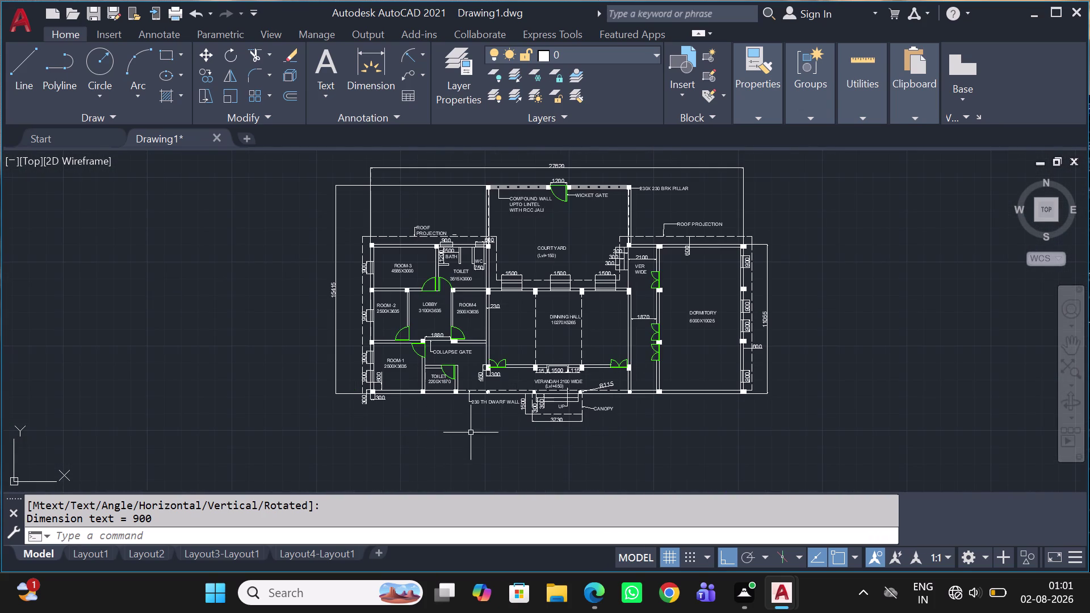
scroll(up, 3)
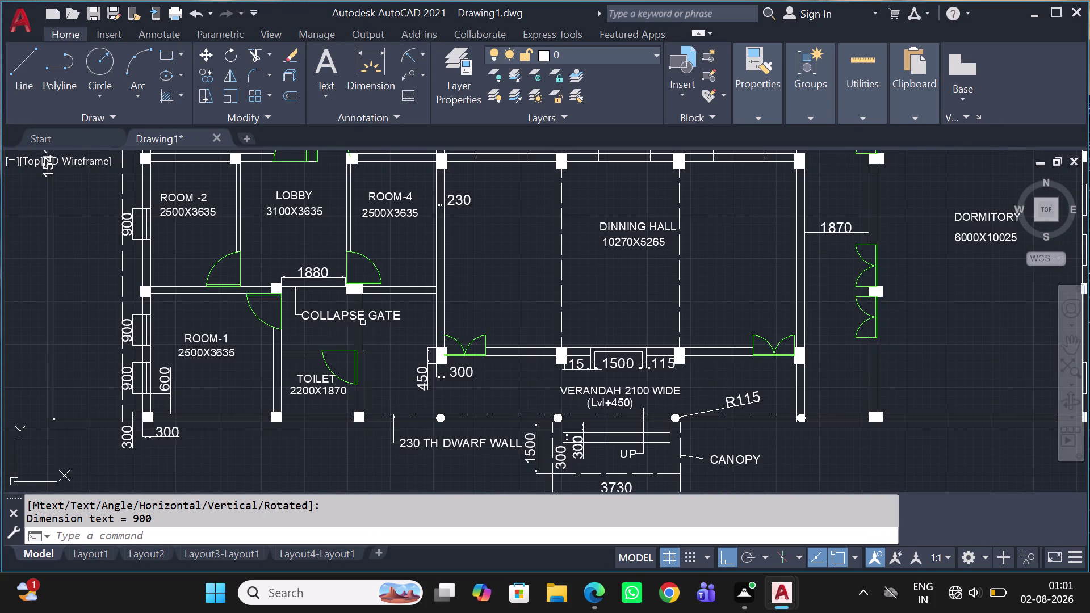
click(633, 225)
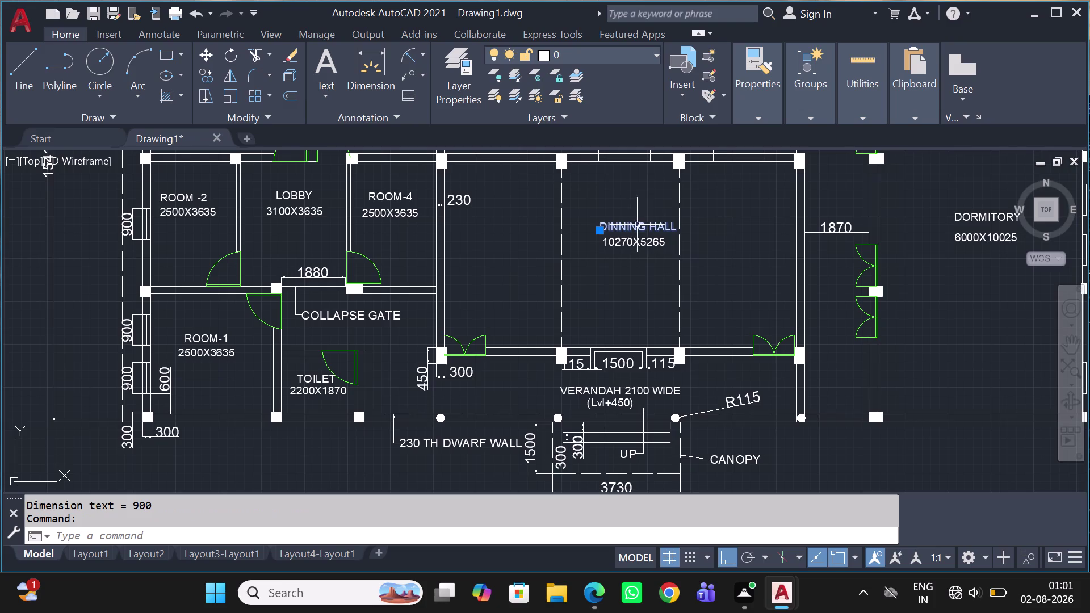
Copy the DINNING HALL label to a spot below the floor plan.
key(c)
key(o)
key(space)
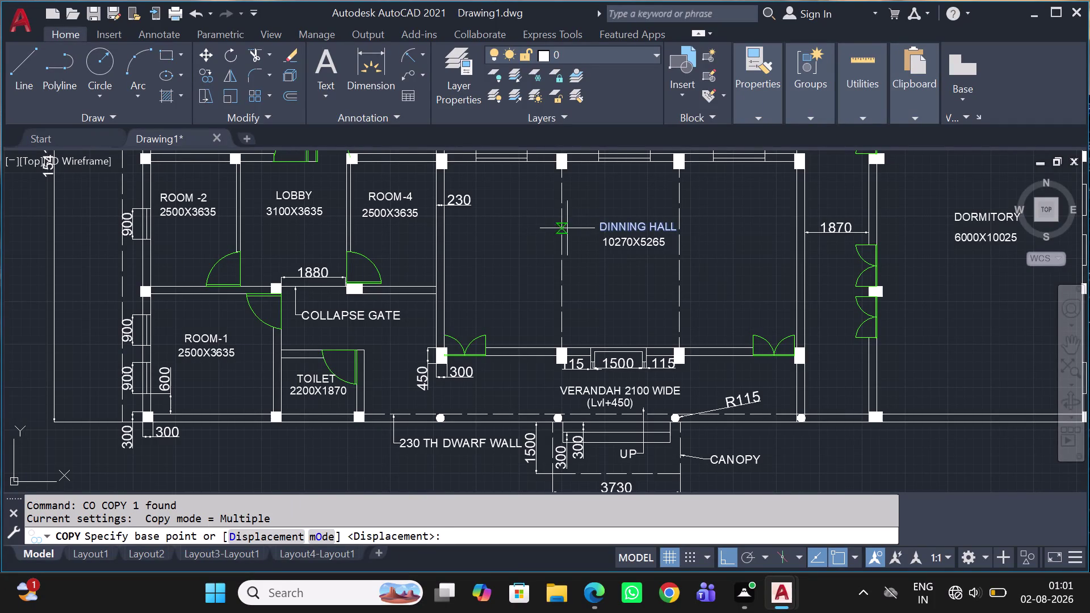
click(584, 229)
scroll(down, 3)
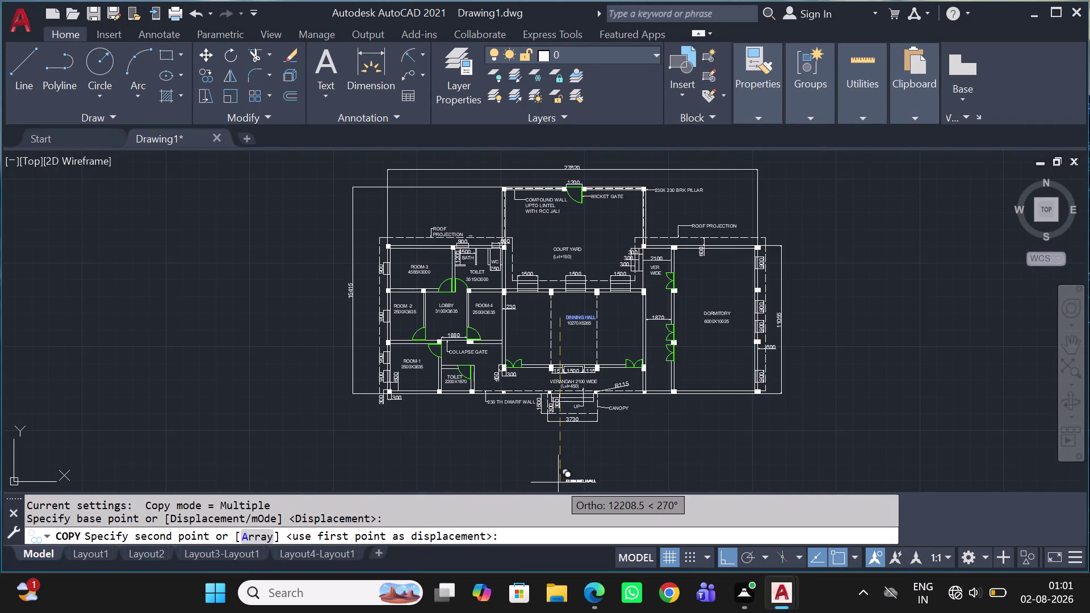
click(542, 447)
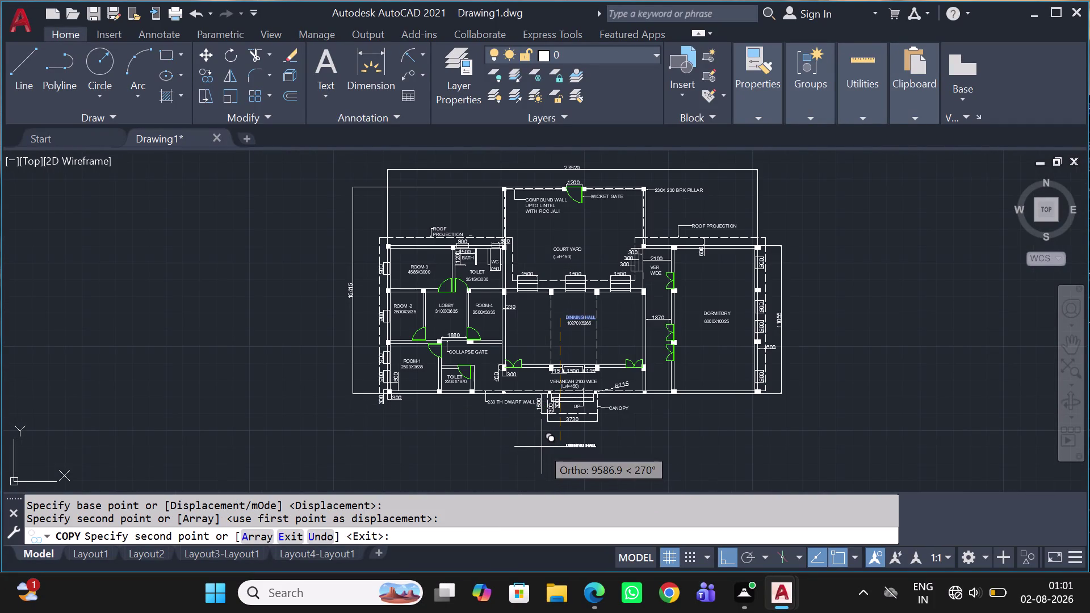
key(Escape)
scroll(up, 3)
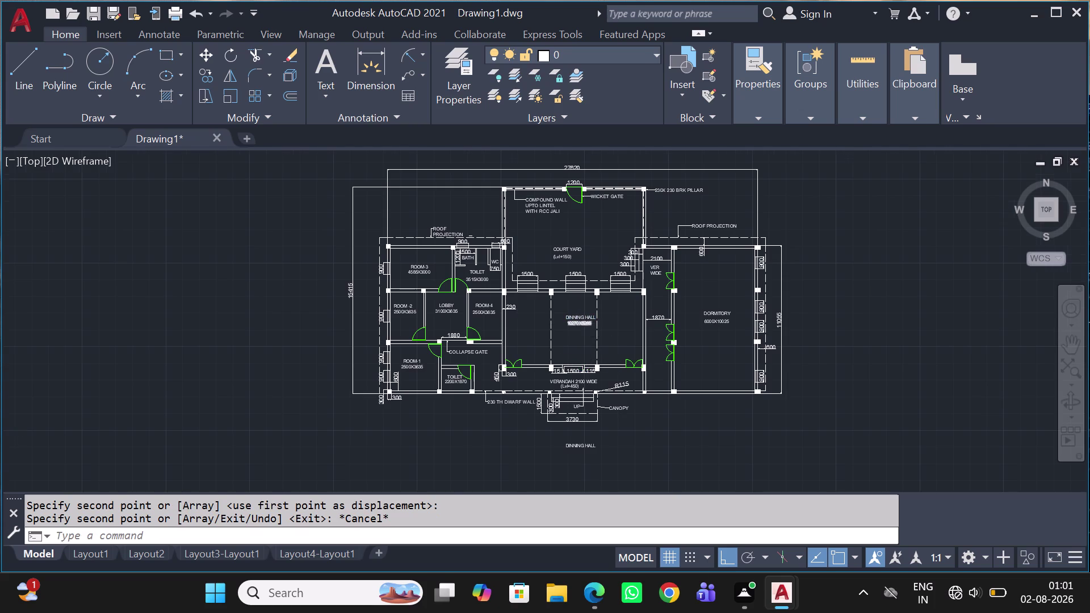
scroll(up, 3)
Move the dining hall name and size labels slightly left.
click(588, 274)
click(493, 364)
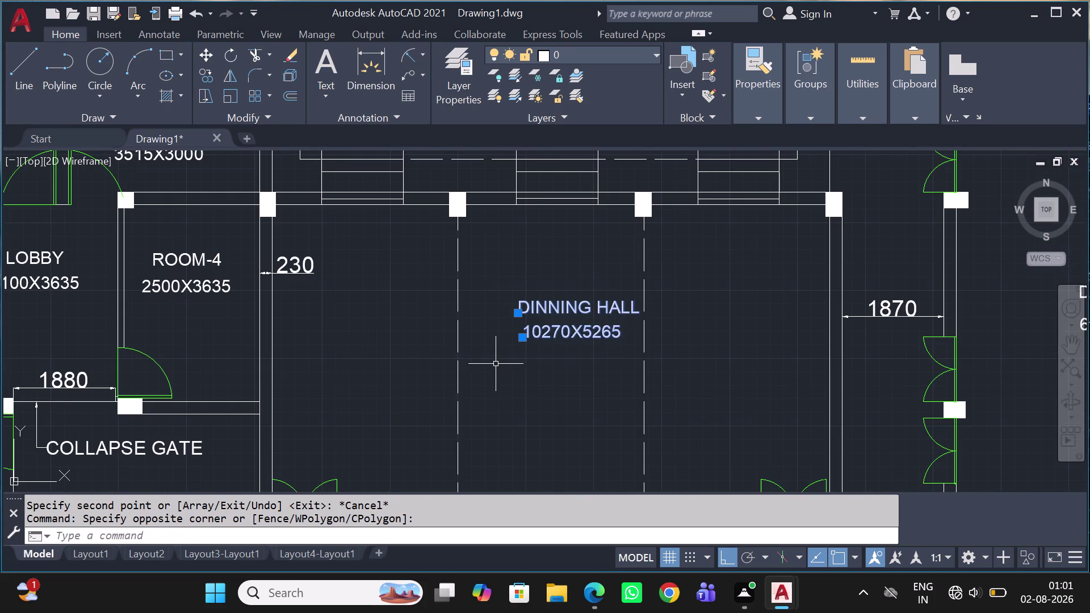
text(M)
key(space)
click(503, 364)
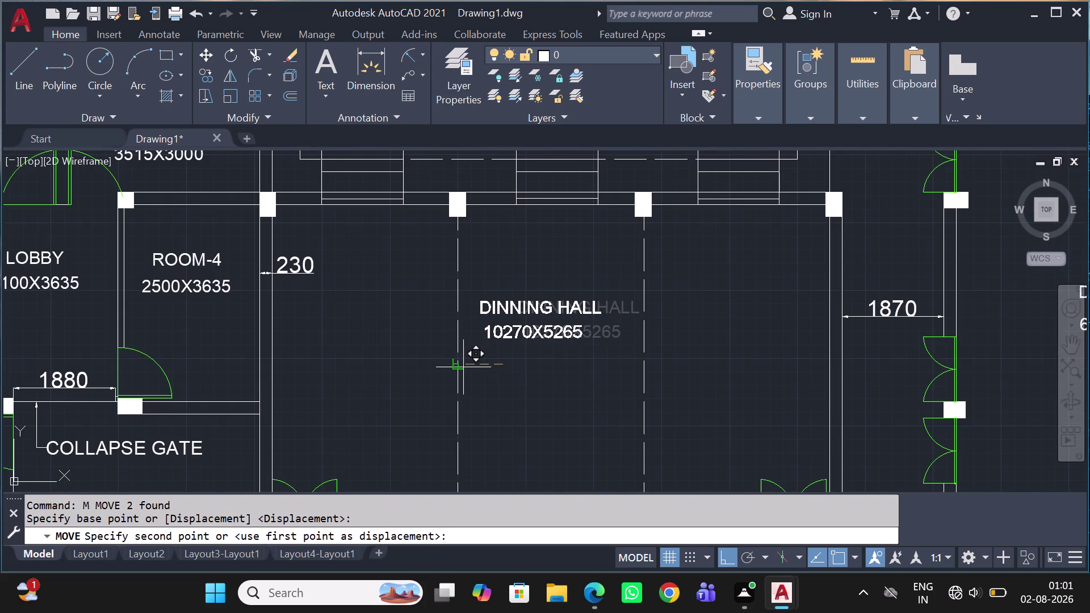
click(471, 372)
scroll(down, 3)
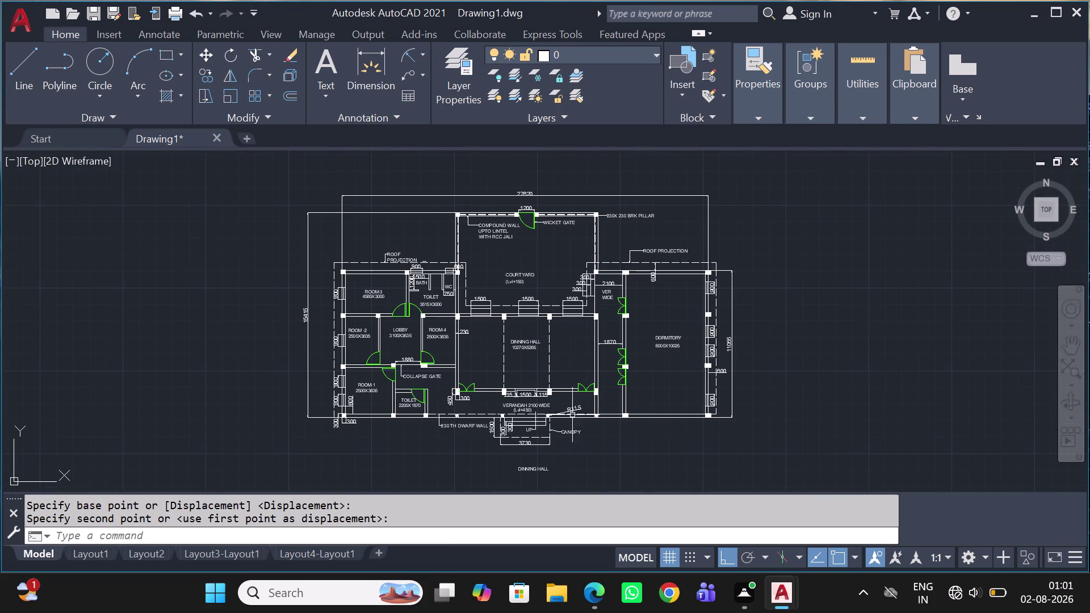
middle_drag(574, 464, 599, 377)
scroll(up, 3)
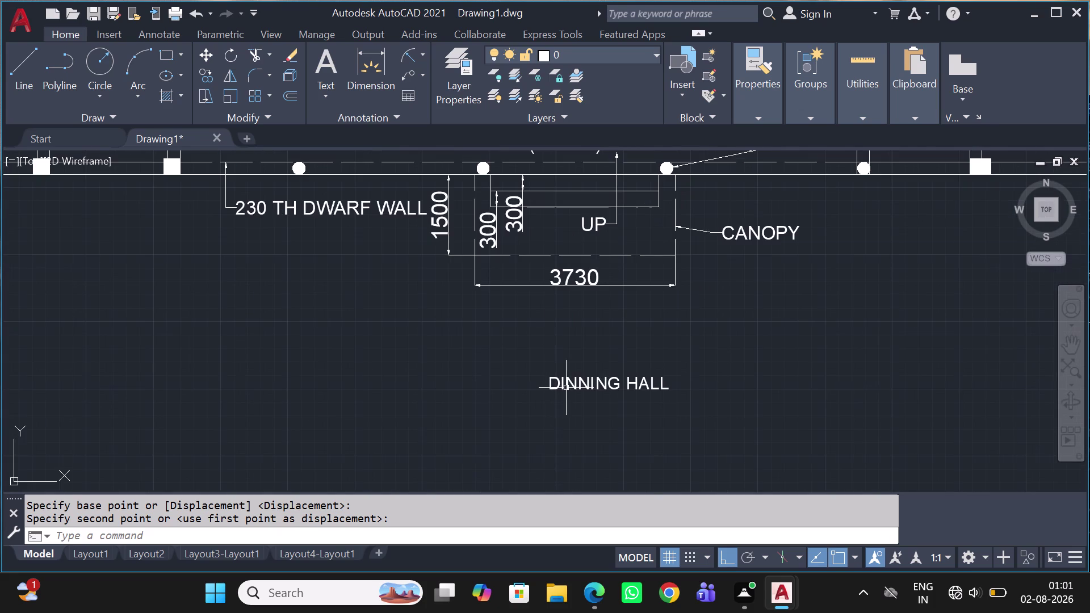
Scale up the copied DINNING HALL label from its start point.
click(571, 388)
key(s)
key(c)
key(space)
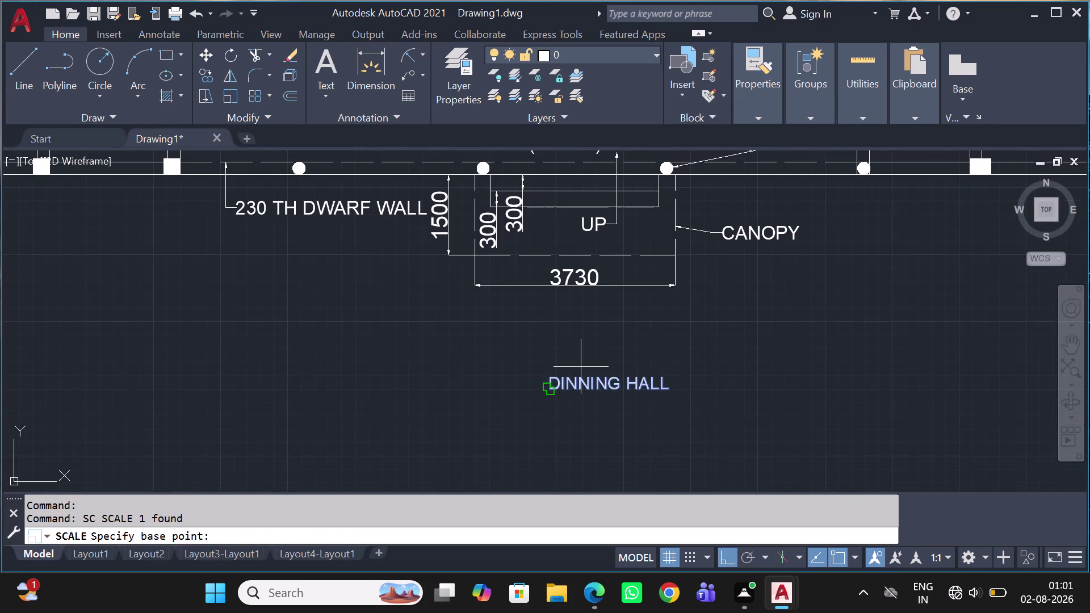
click(582, 366)
click(726, 318)
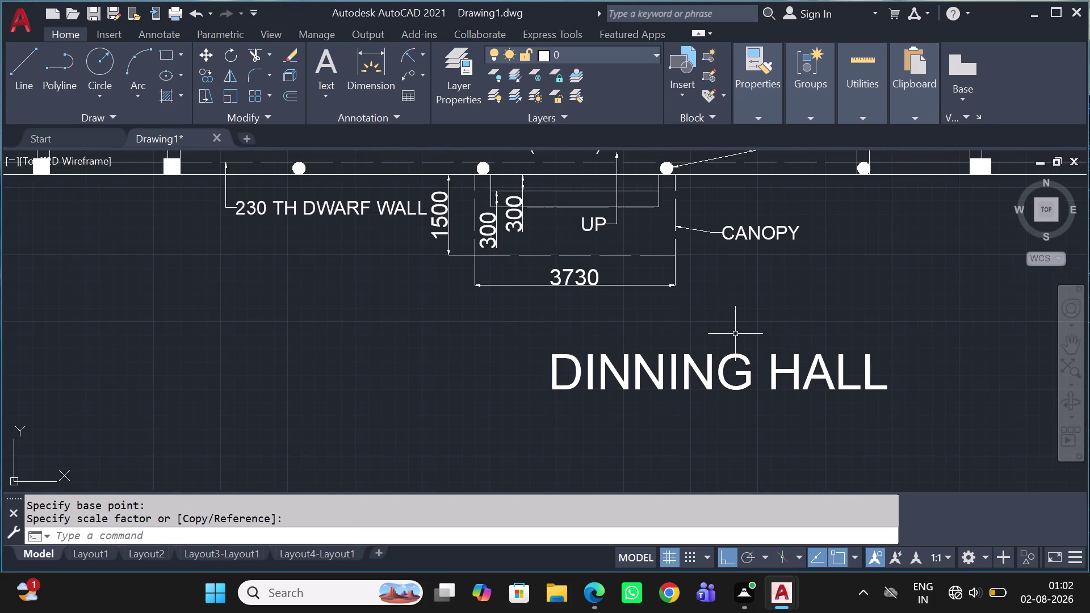
drag(752, 342, 738, 355)
click(583, 410)
Shift the enlarged label left and open it for text editing.
key(m)
key(space)
drag(602, 397, 595, 389)
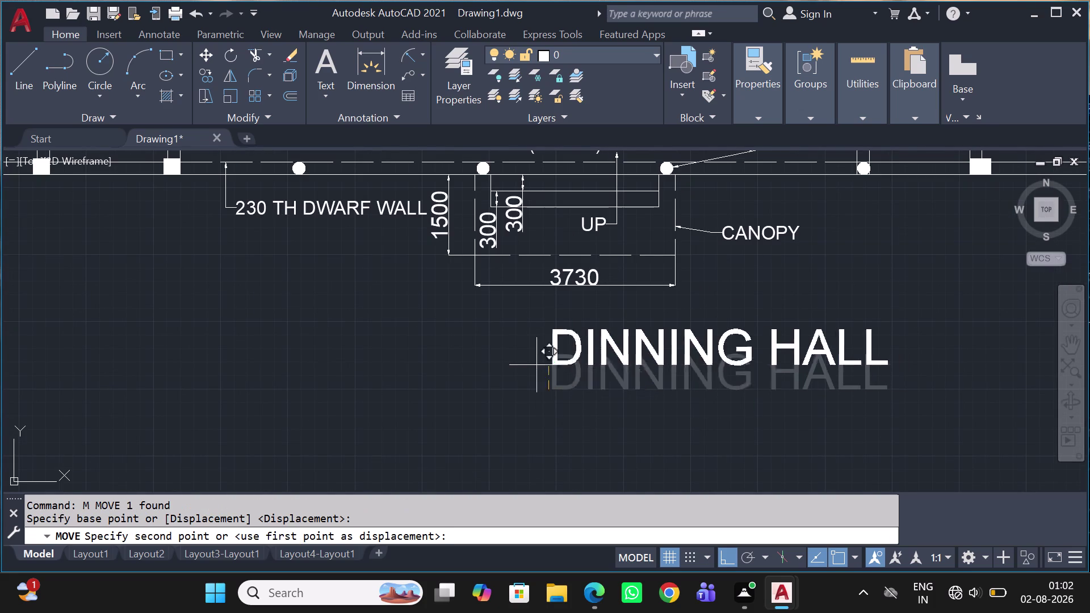
click(442, 346)
triple_click(478, 385)
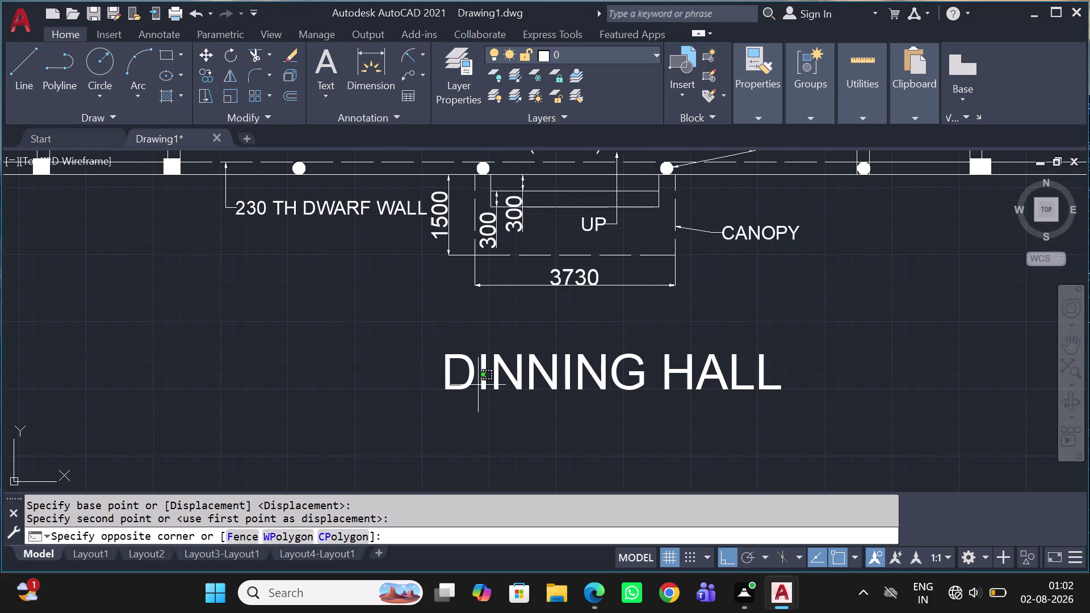
triple_click(513, 386)
Select all of the DINNING HALL text in the editor.
click(515, 384)
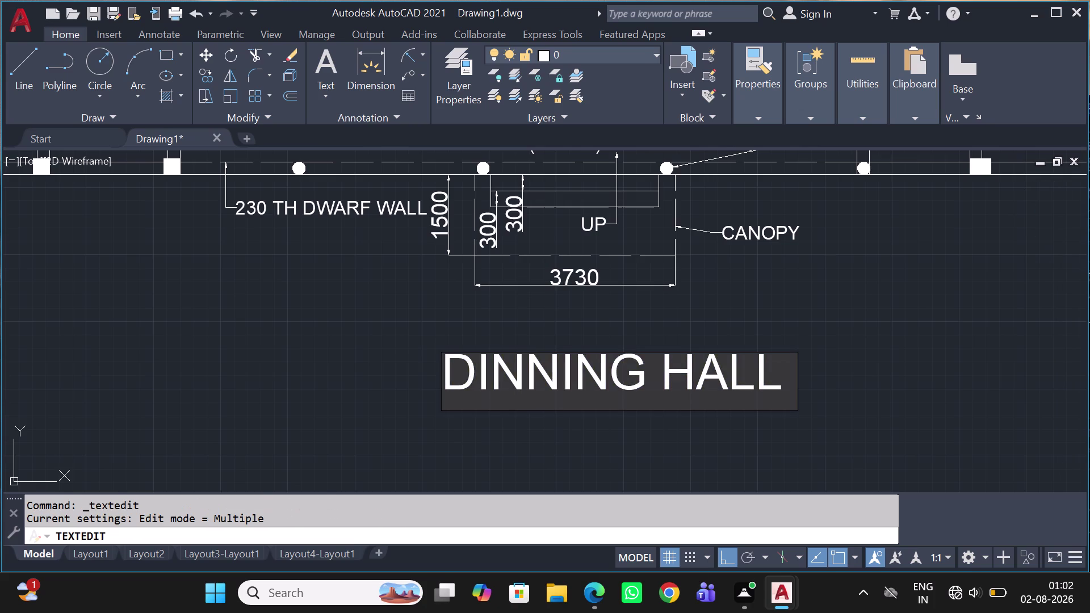
double_click(516, 380)
triple_click(518, 375)
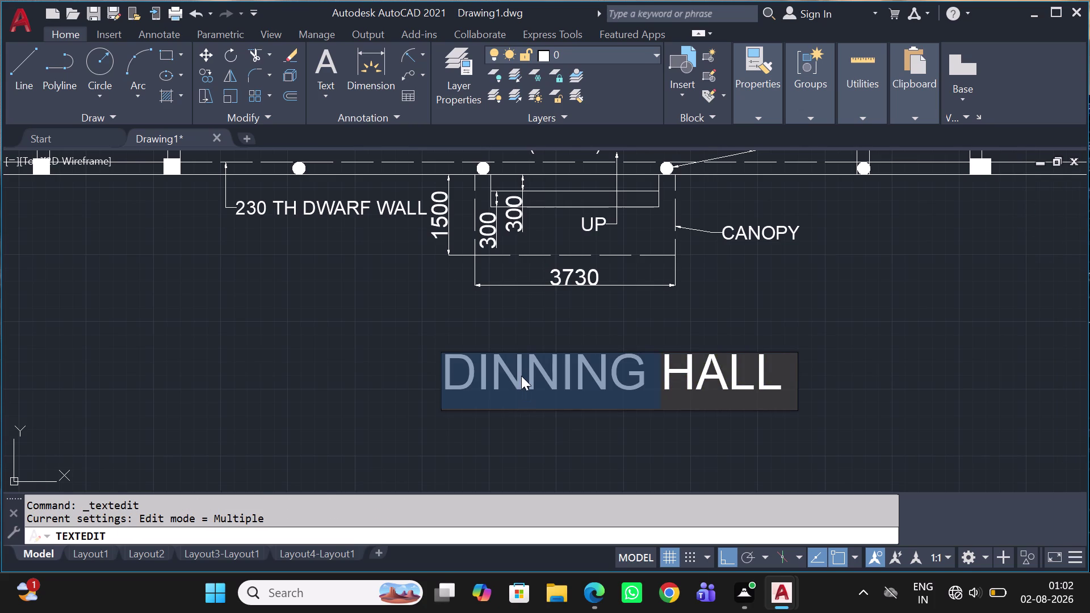
click(521, 376)
Replace it with GUEST HOUSE PLAN, fixing a typo, and close the editor.
text(G)
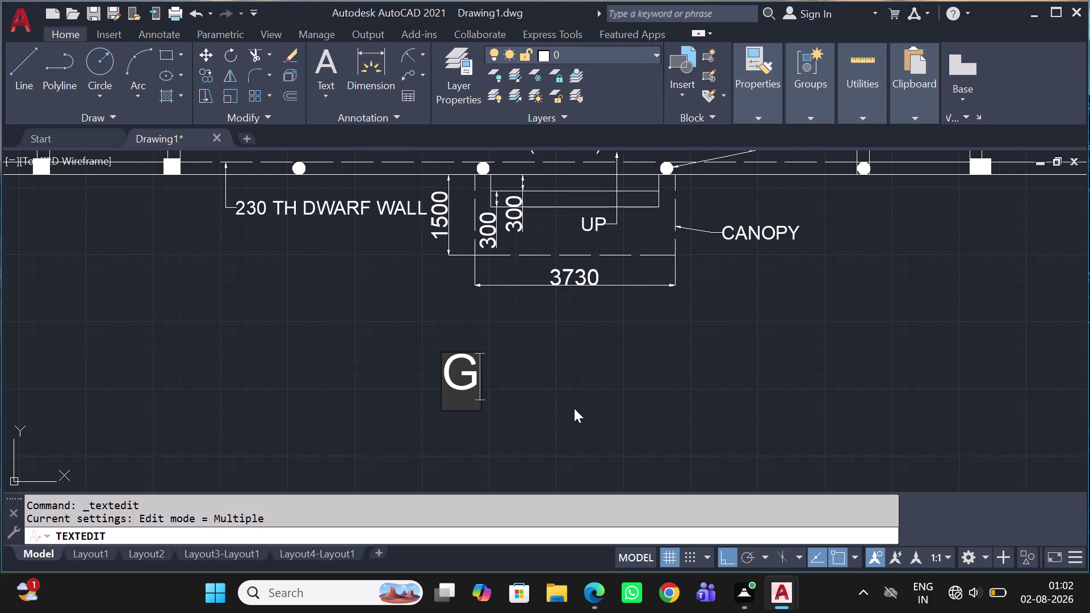
text(UEST)
key(space)
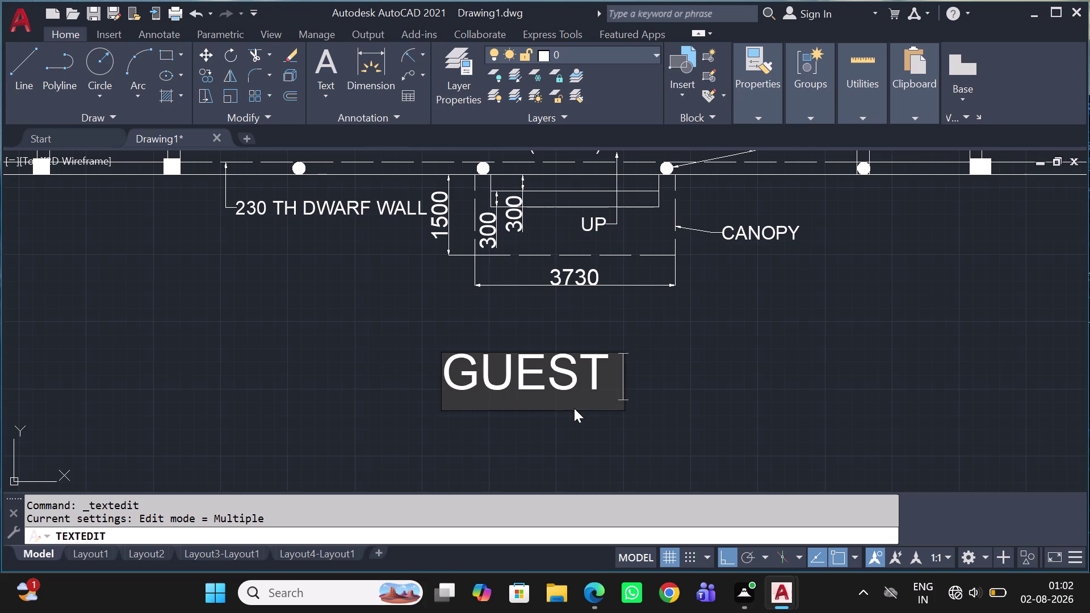
text(HOIU)
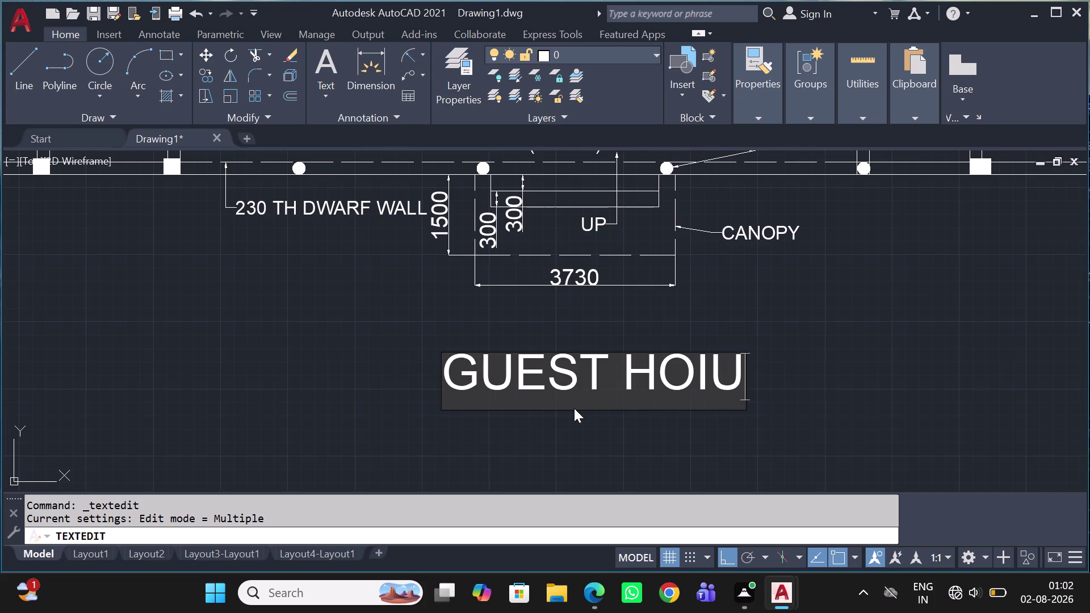
key(BackSpace)
key(BackSpace)
text(USE)
key(space)
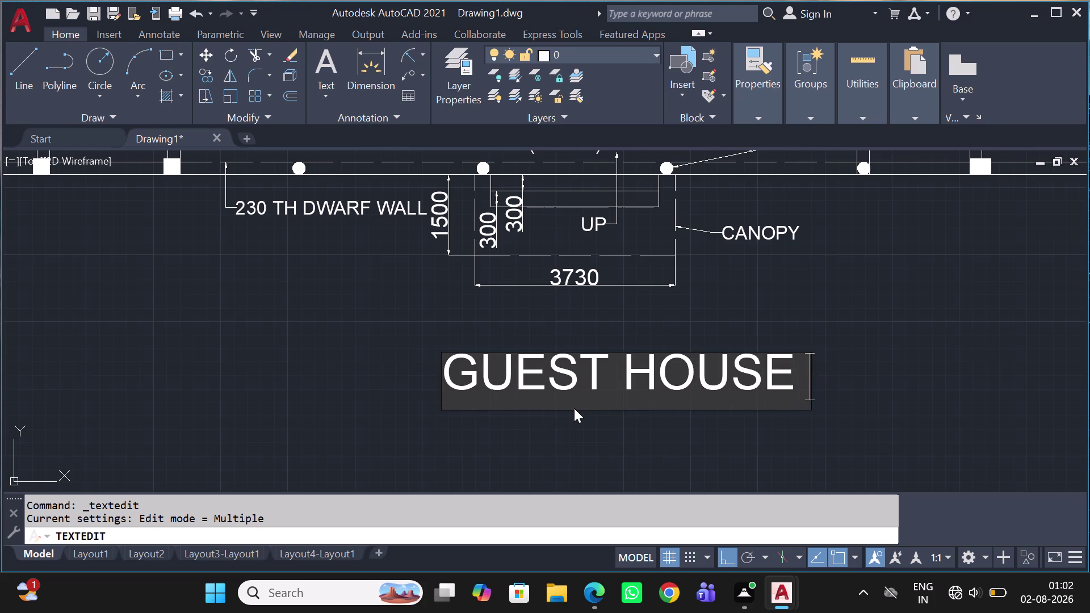
text(PLAN)
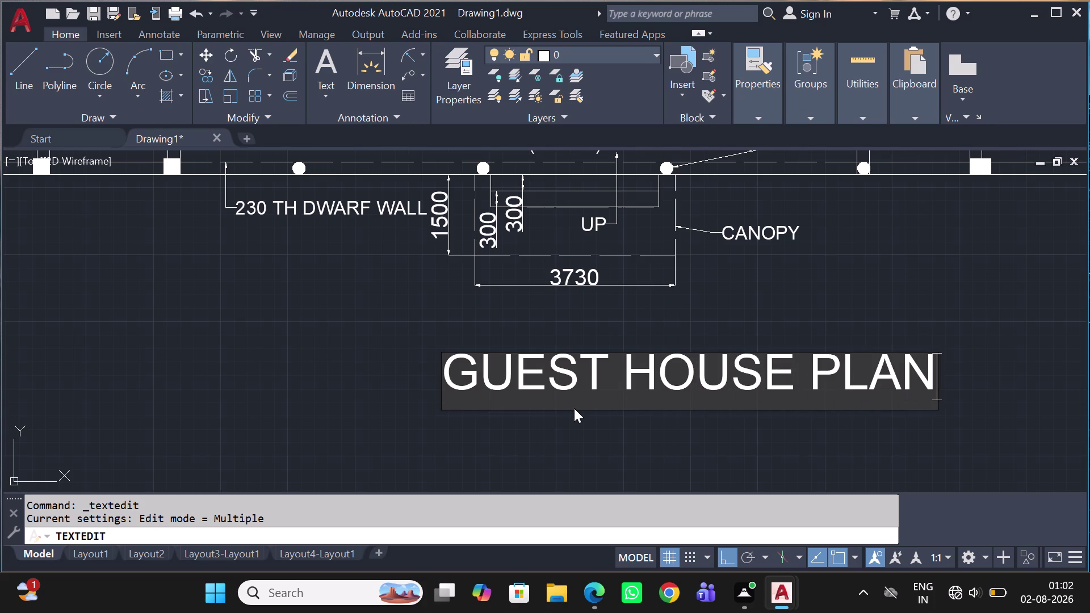
click(995, 285)
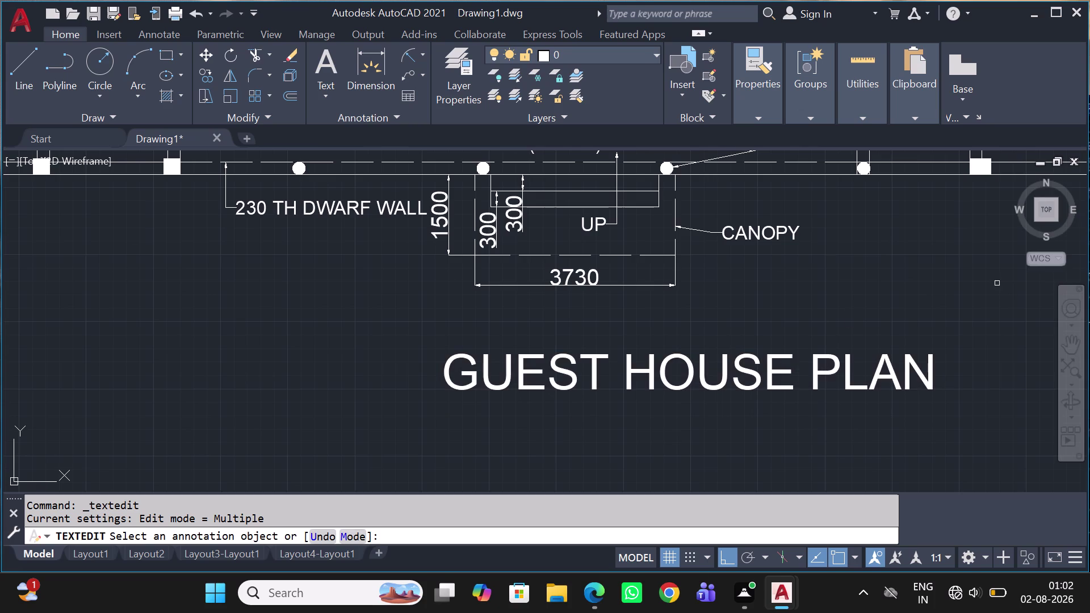
key(Escape)
Move the GUEST HOUSE PLAN title centred beneath the plan and start saving with Ctrl+S.
click(785, 370)
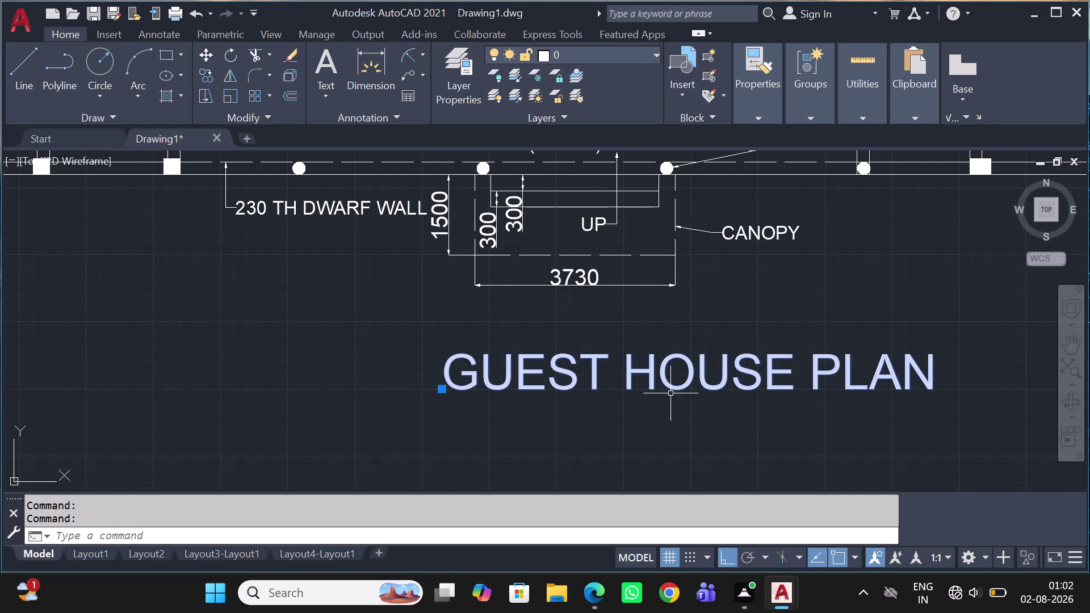
text(M)
key(space)
click(666, 398)
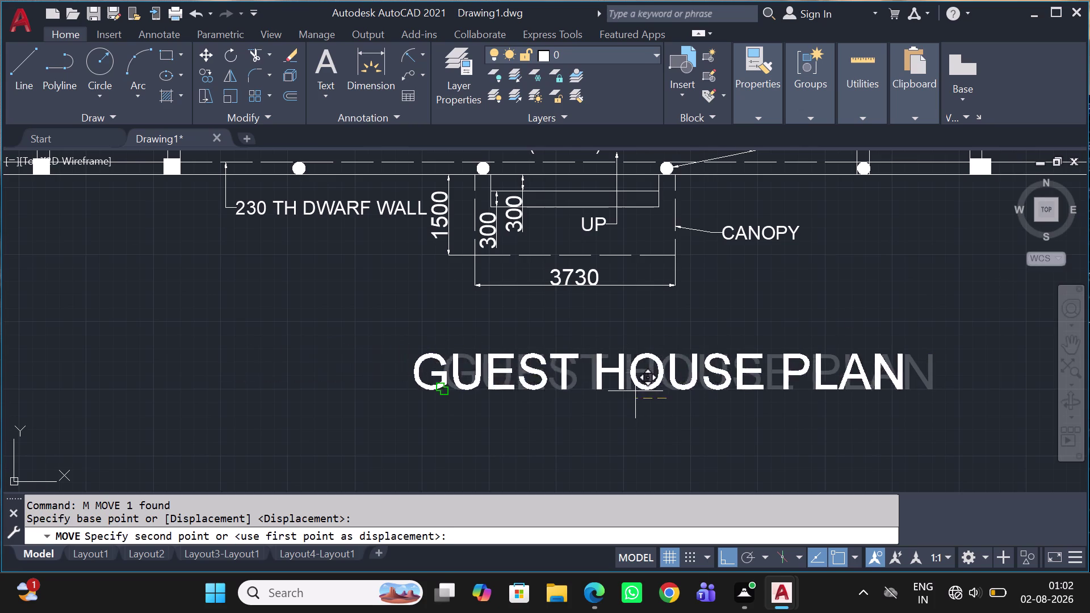
click(563, 371)
scroll(down, 3)
scroll(down, 3)
scroll(up, 3)
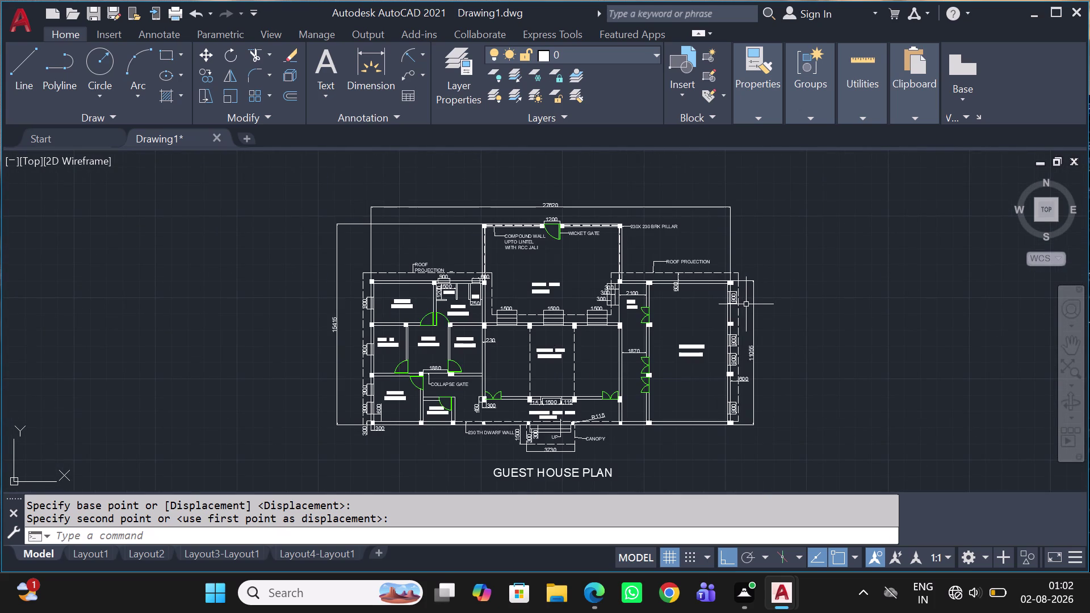
key(ctrl+s)
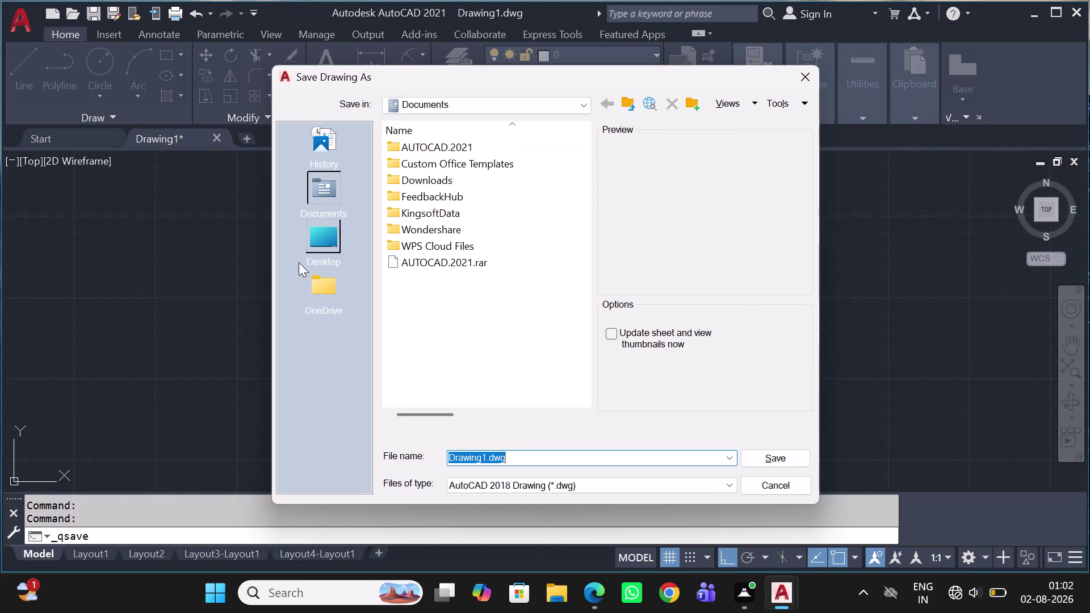
Create a MANISHA folder on the Desktop and open it.
click(310, 232)
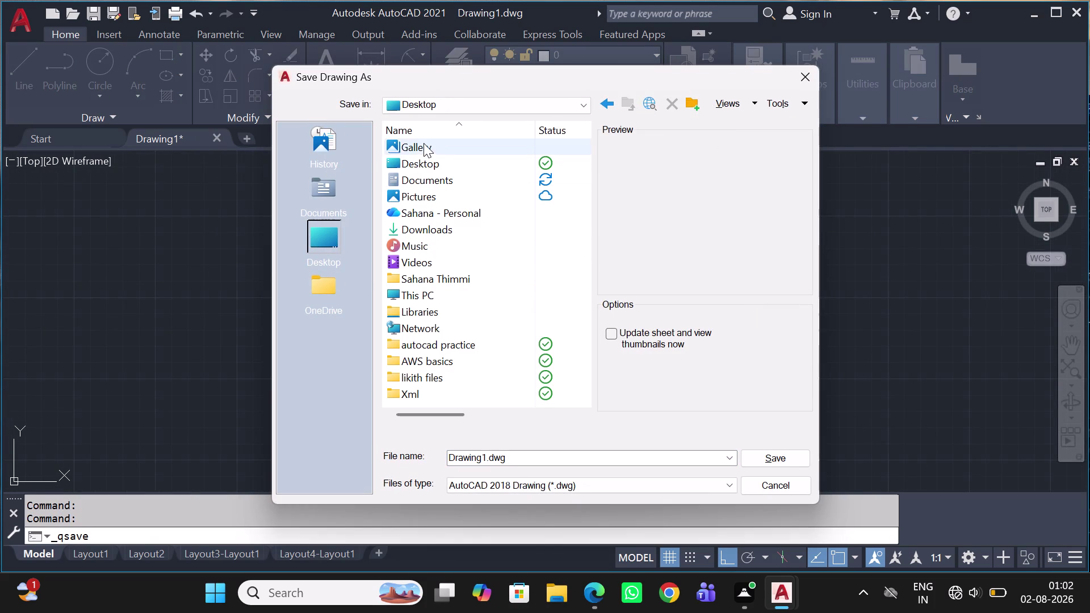
scroll(down, 3)
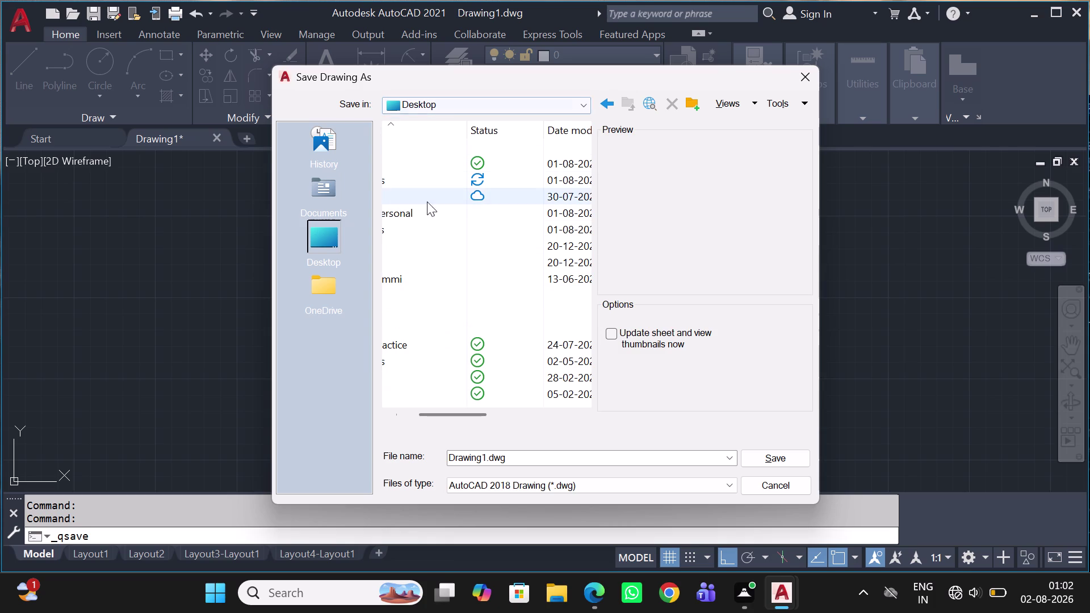
click(698, 104)
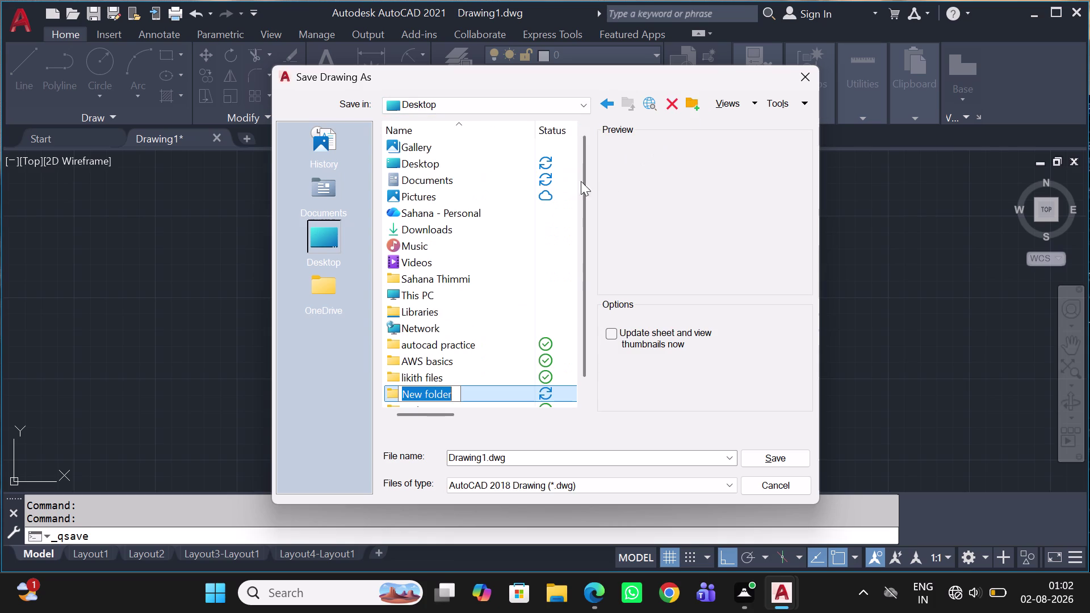
text(MANI)
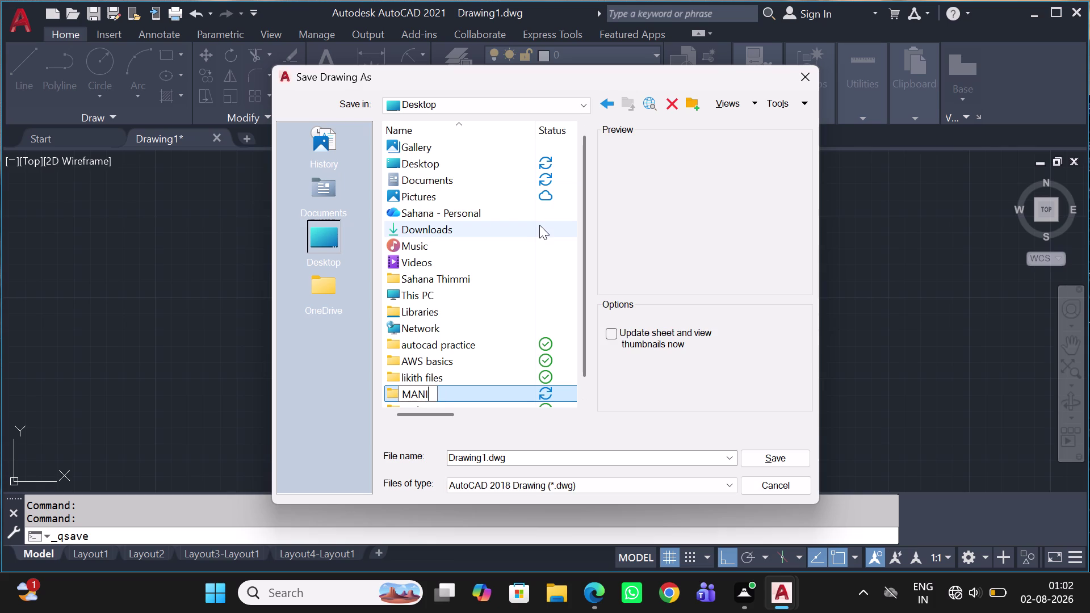
text(SHA)
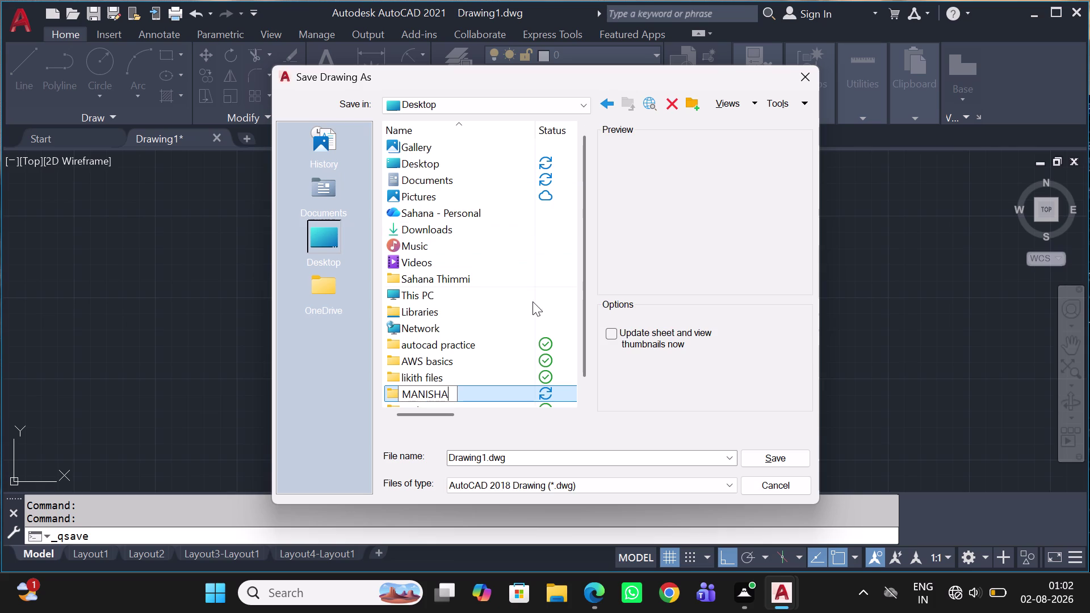
double_click(469, 394)
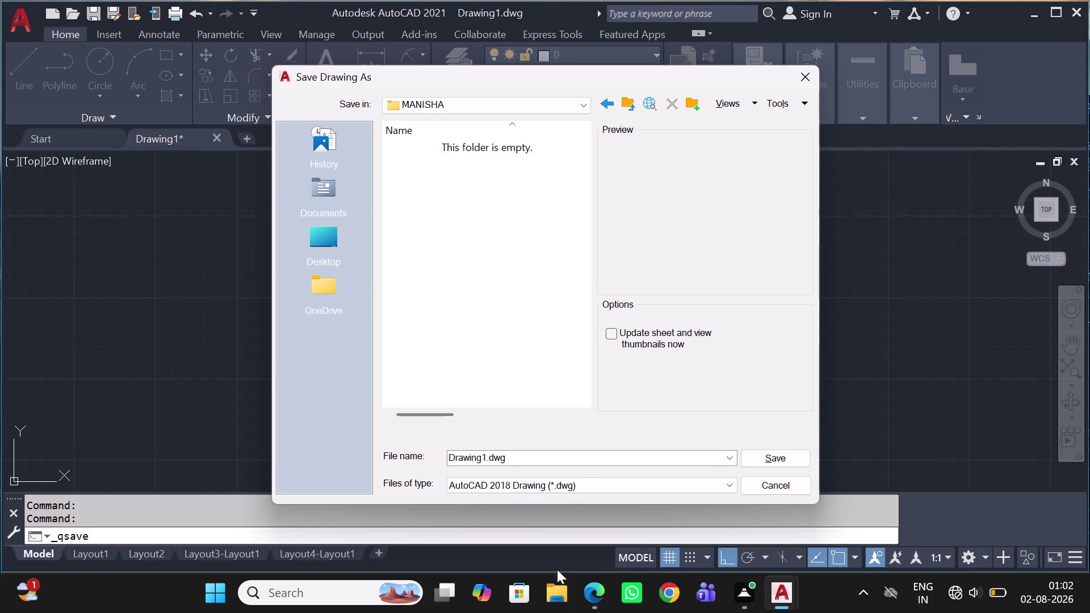
Save the drawing there with the file name GUEST HOUSE PLAN.
click(579, 452)
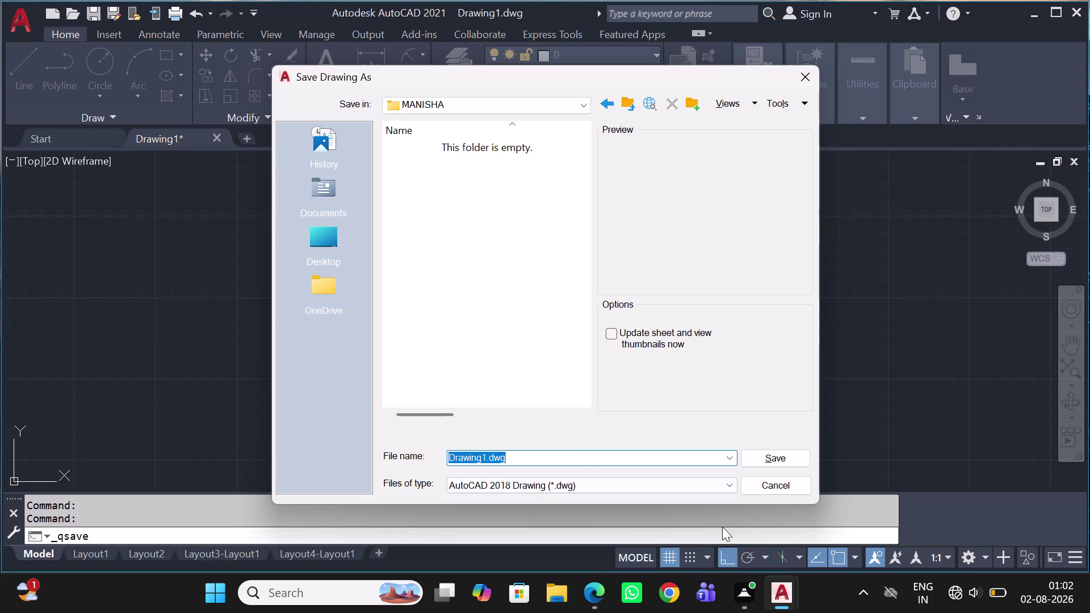
key(g)
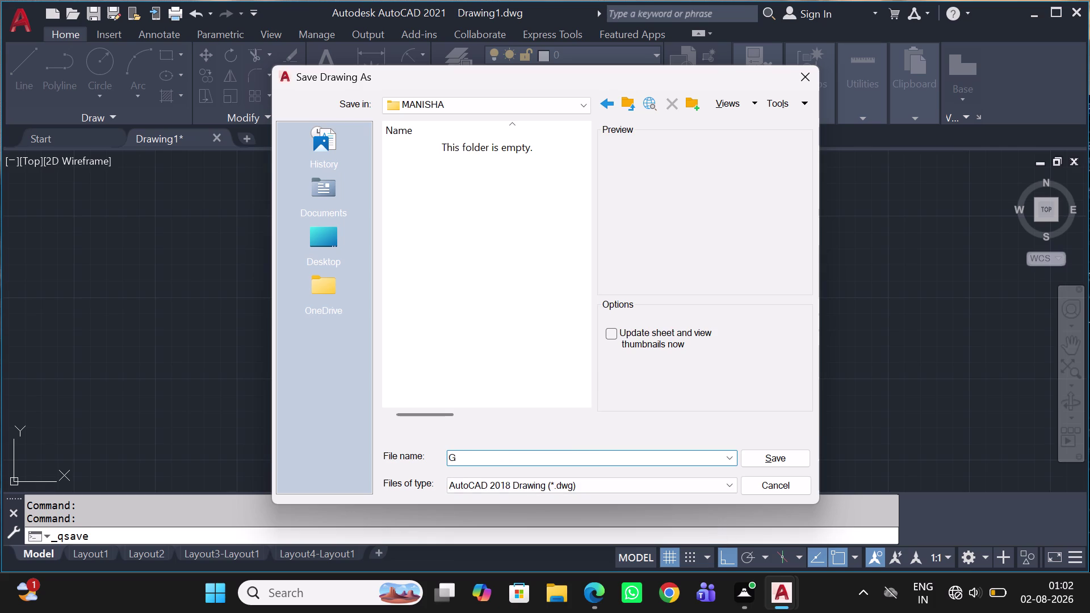
key(u)
text(EST)
key(space)
text(HO)
key(u)
text(SE)
key(space)
text(PLAN)
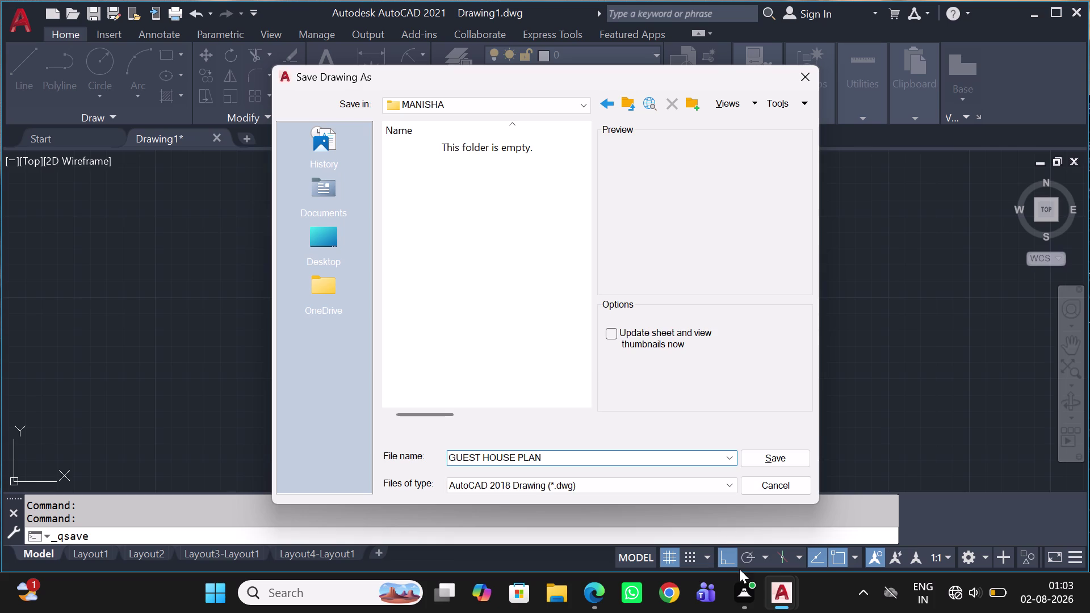
click(783, 468)
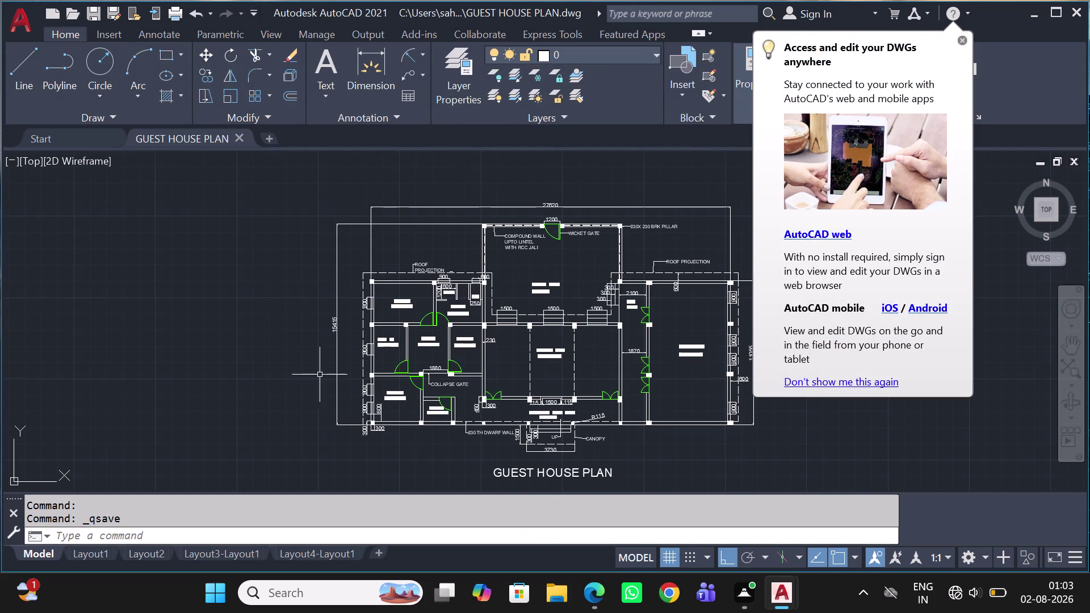
Reopen GUEST HOUSE PLAN.dwg and bring up the Plot dialog.
key(ctrl+o)
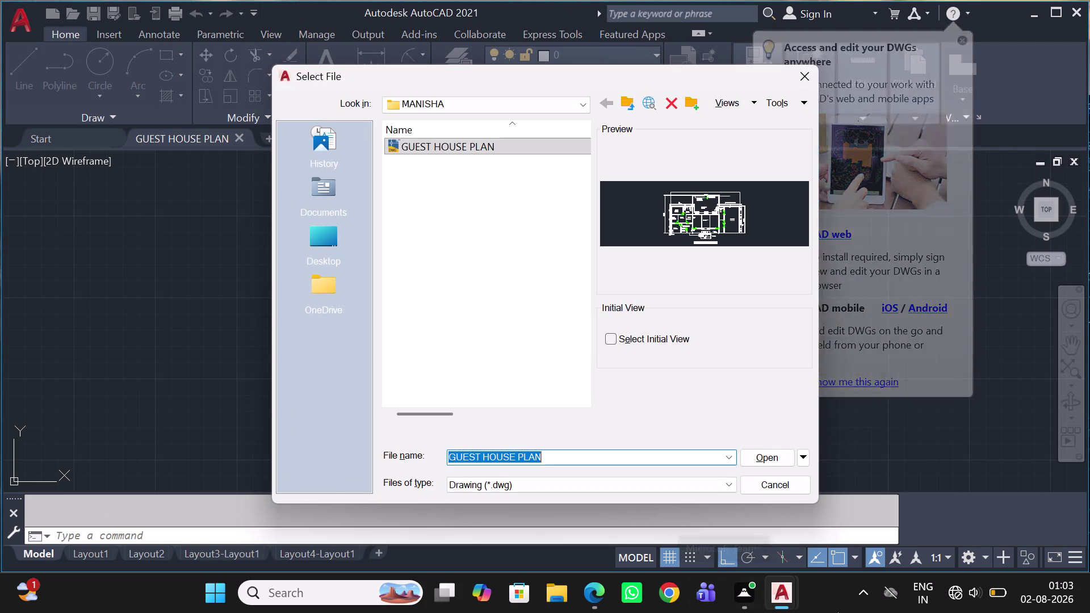
click(808, 80)
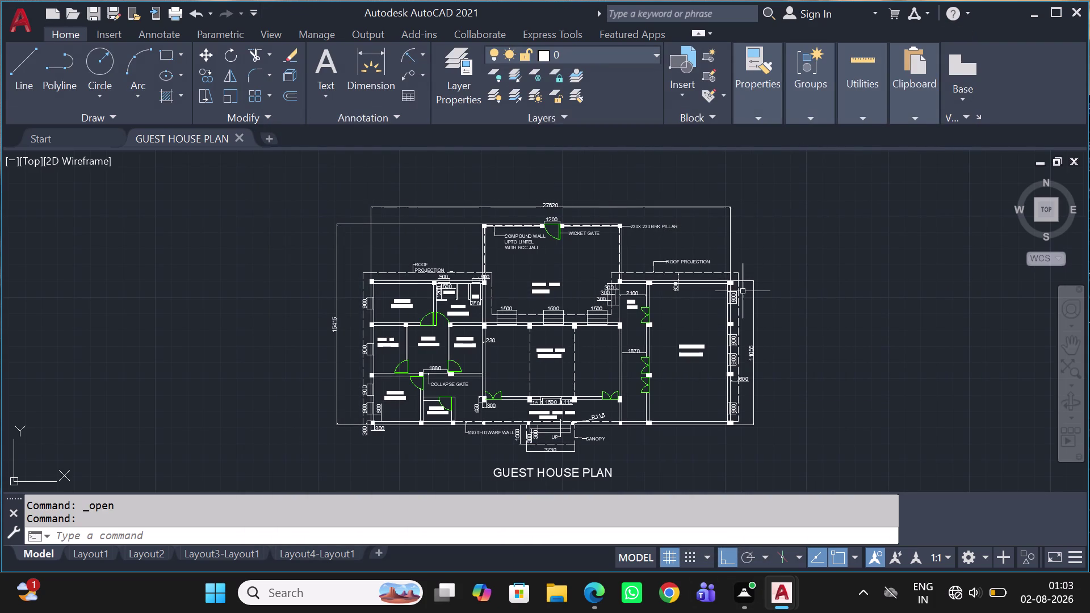
key(ctrl+p)
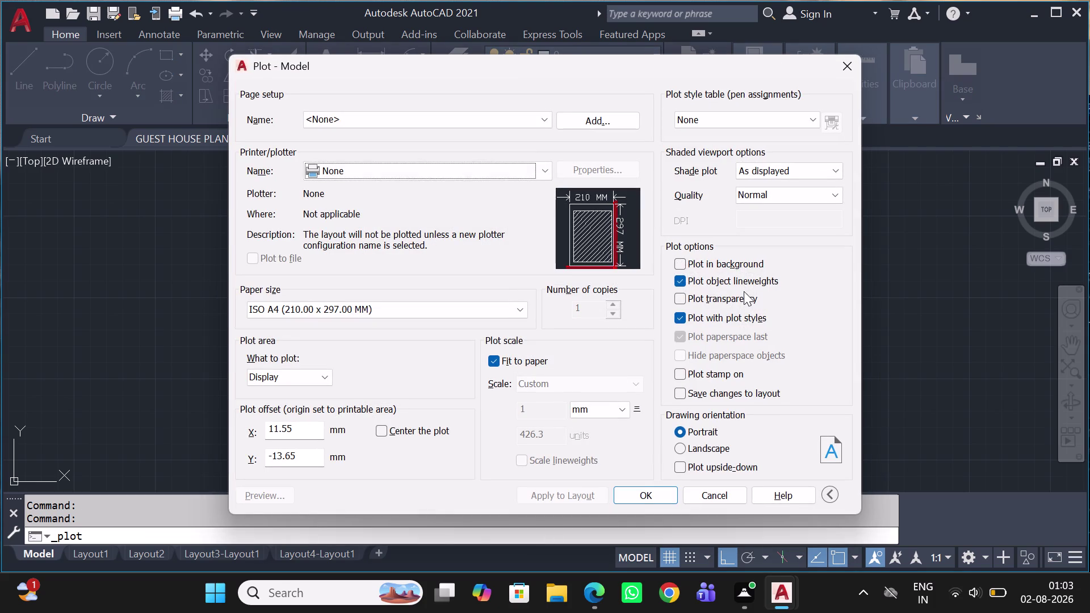
Choose AutoCAD PDF (High Quality Print).pc3 as the plotter and confirm the plot.
click(513, 179)
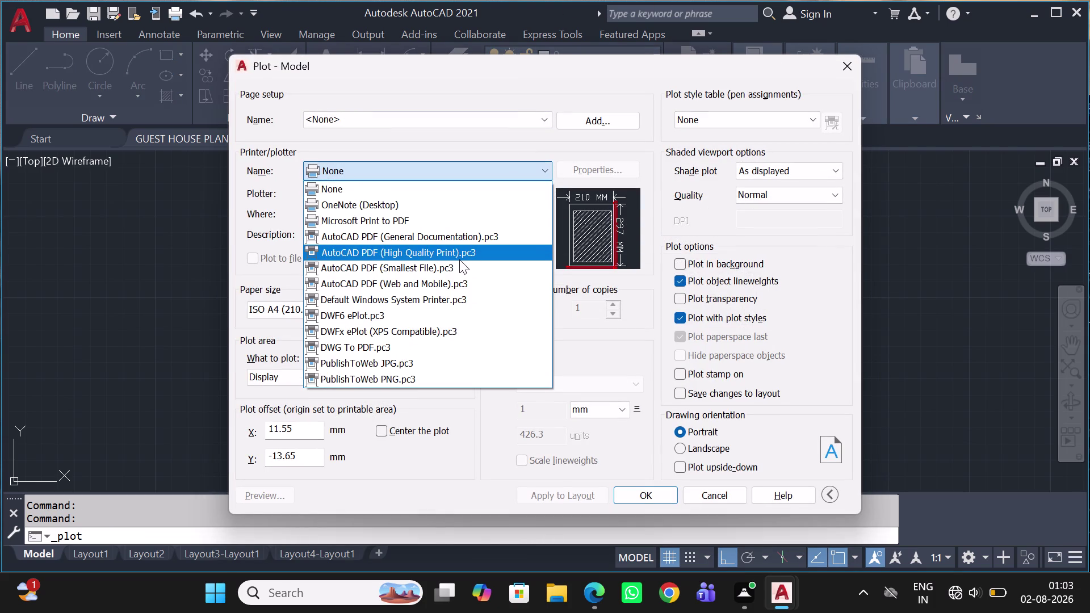
click(459, 259)
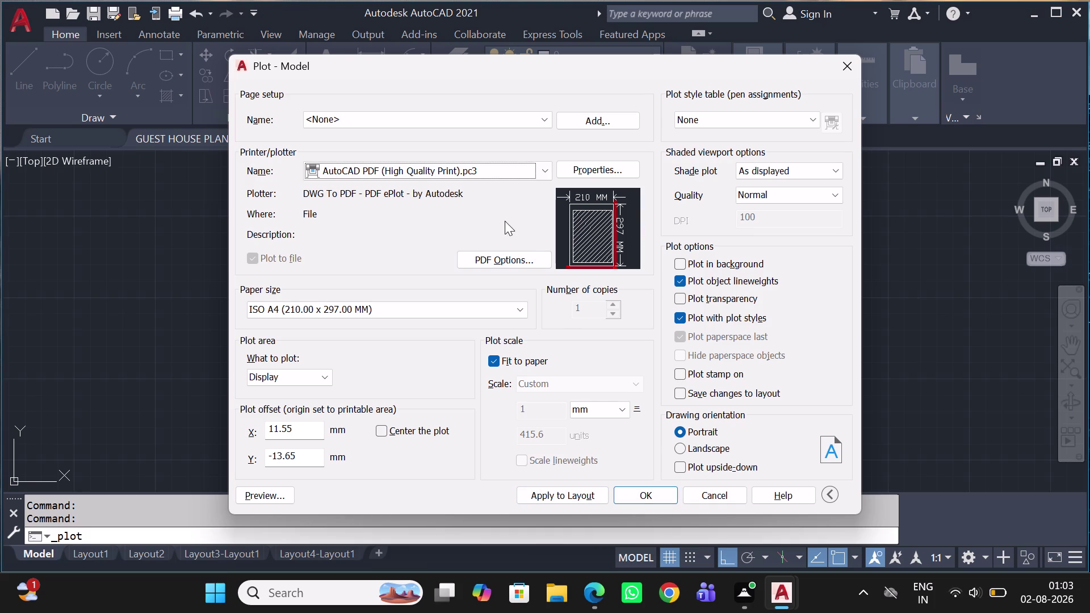
click(638, 498)
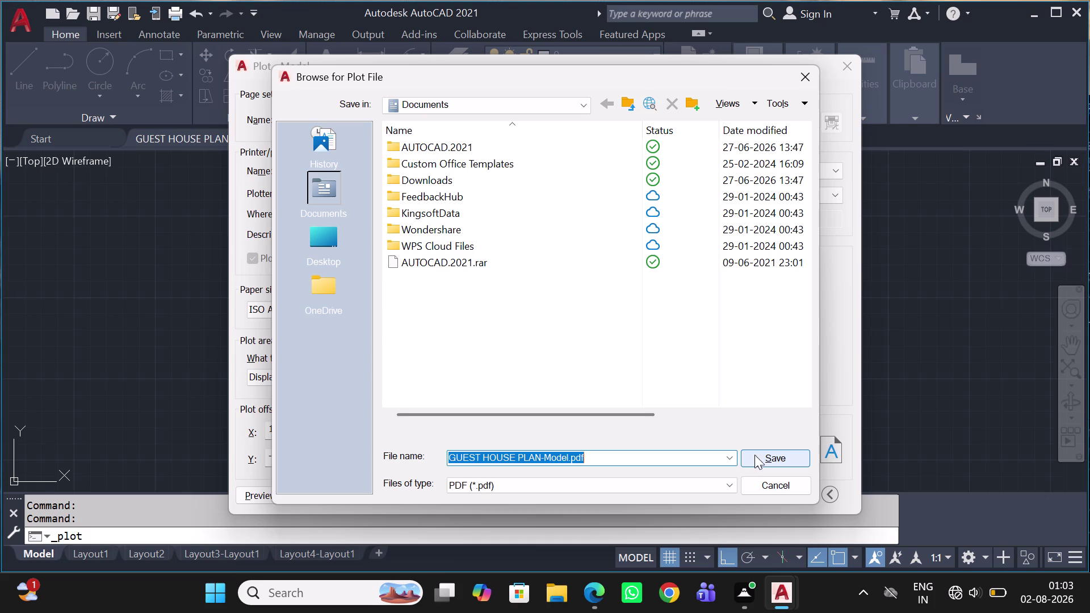
Save GUEST HOUSE PLAN-Model.pdf into the MANISHA folder on the Desktop.
click(318, 256)
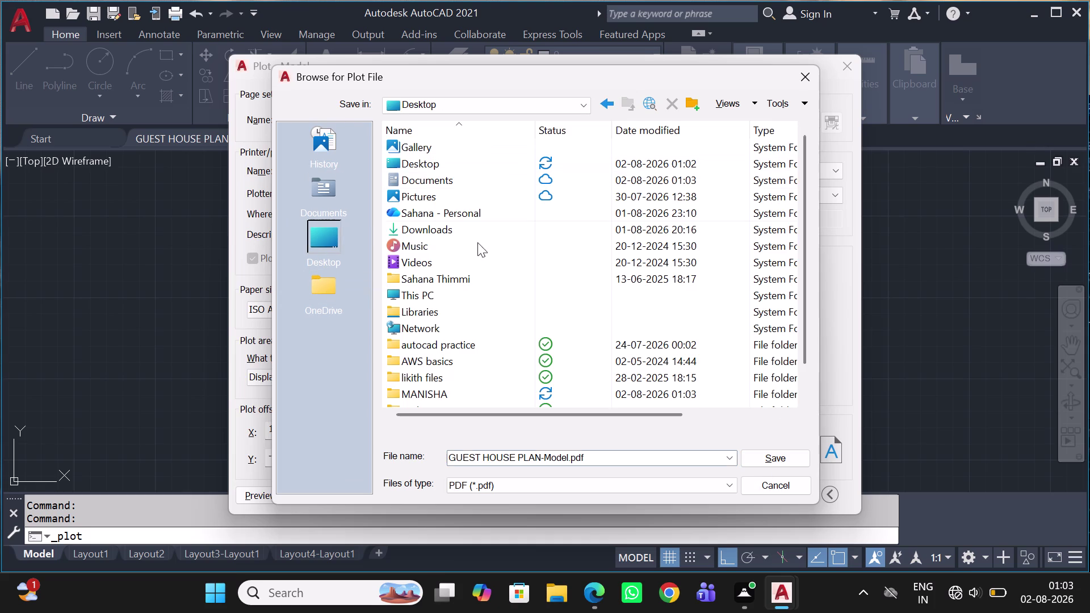
double_click(433, 400)
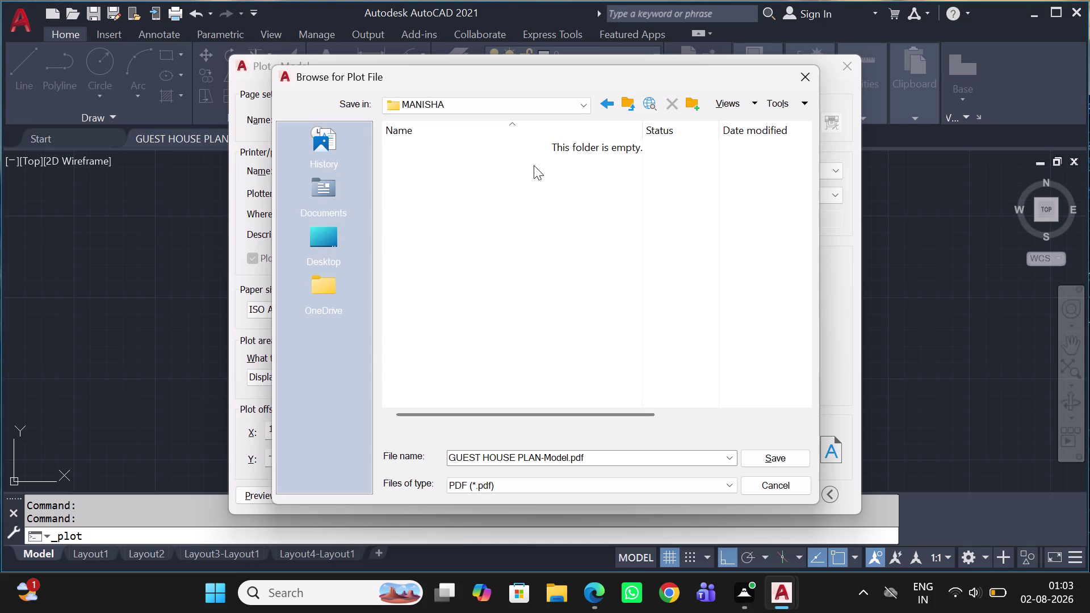
click(769, 456)
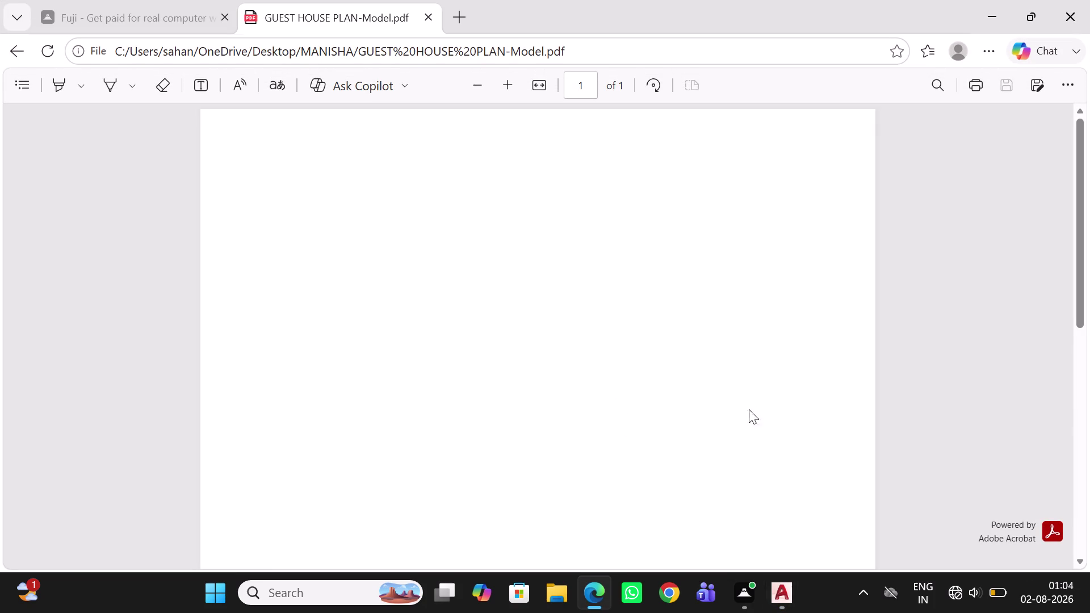
Scroll the PDF in Edge to view the plan near the page bottom, then return to AutoCAD.
scroll(down, 3)
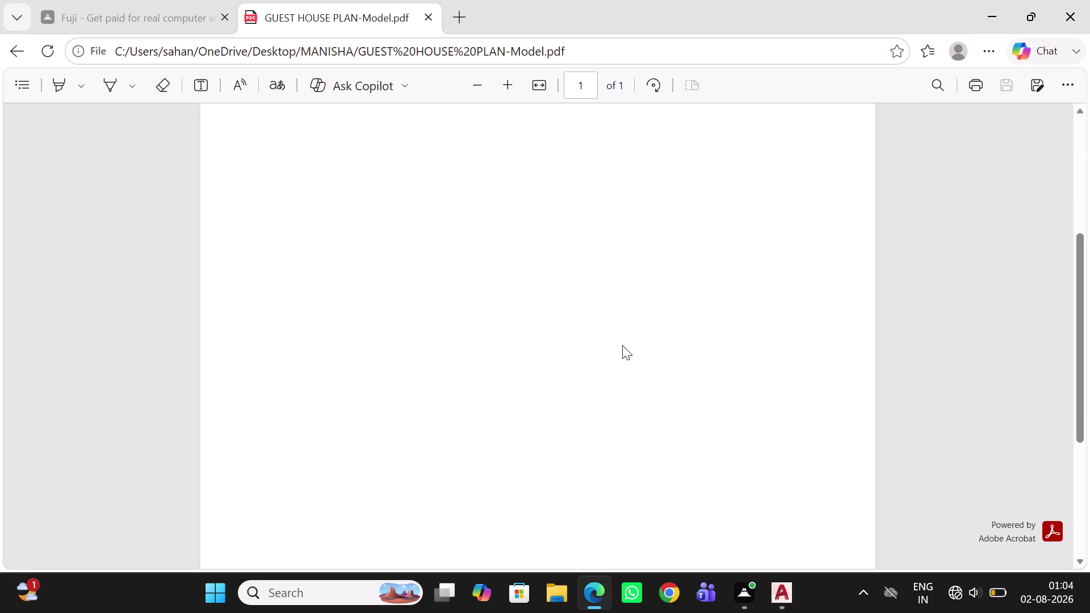
scroll(down, 3)
scroll(down, 3)
scroll(down, 3)
scroll(down, 3)
scroll(down, 3)
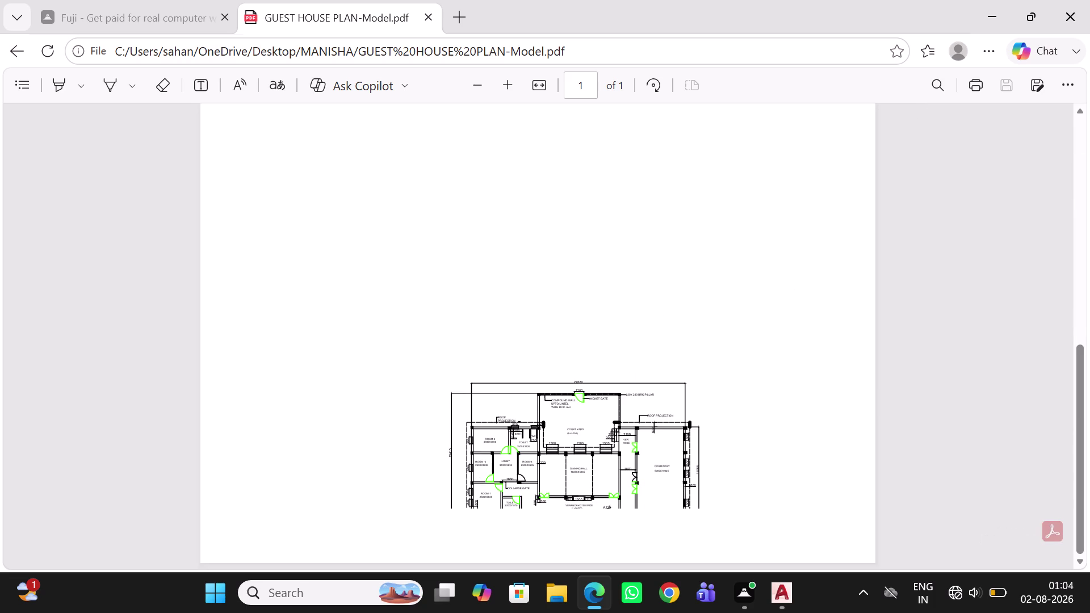
scroll(up, 3)
scroll(down, 3)
scroll(down, 3)
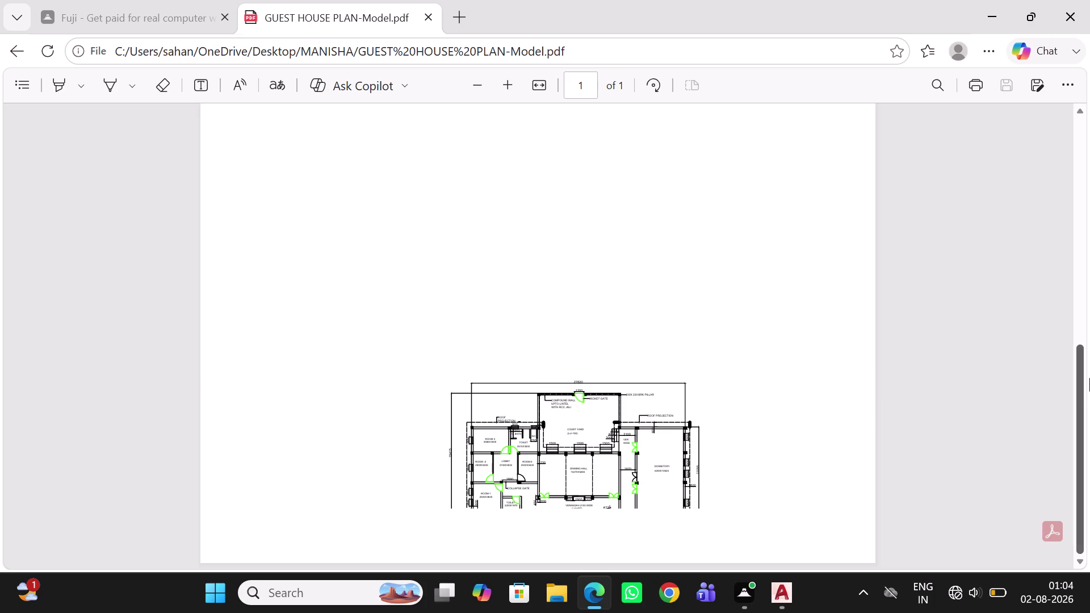
key(ctrl+s)
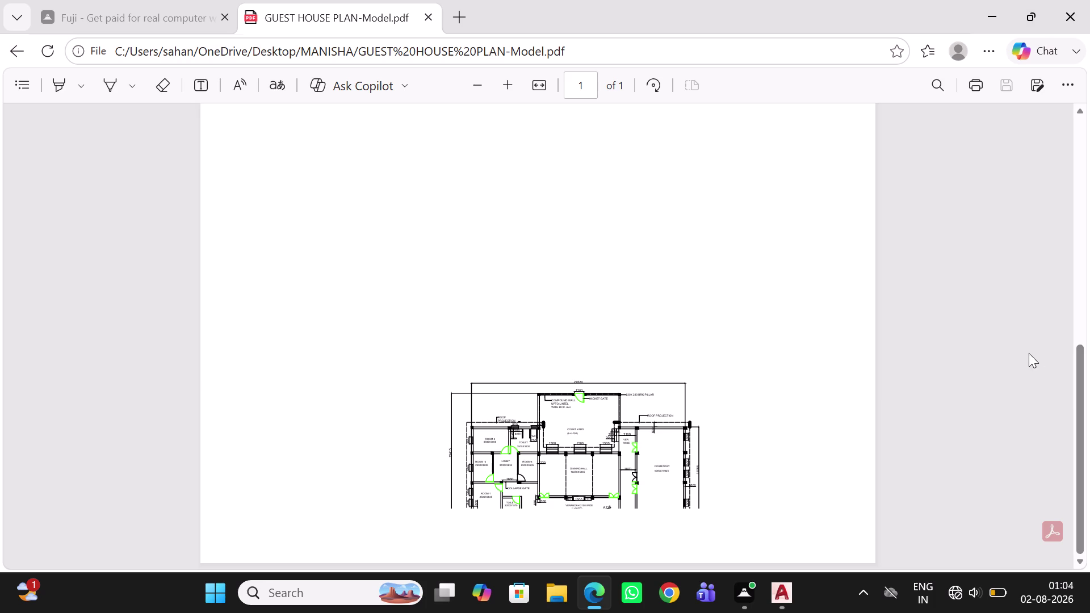
click(1001, 15)
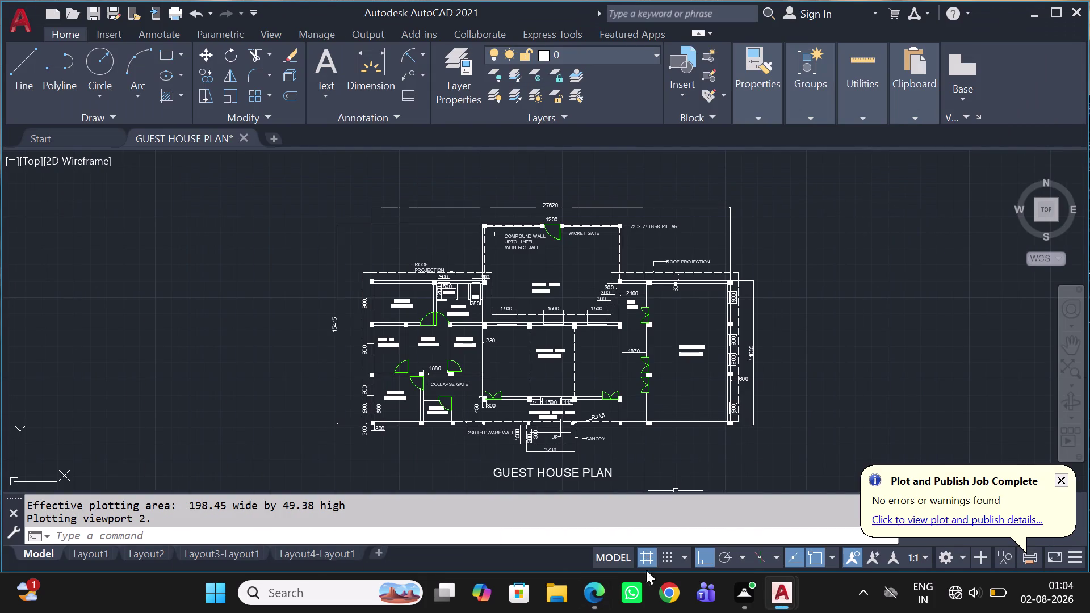